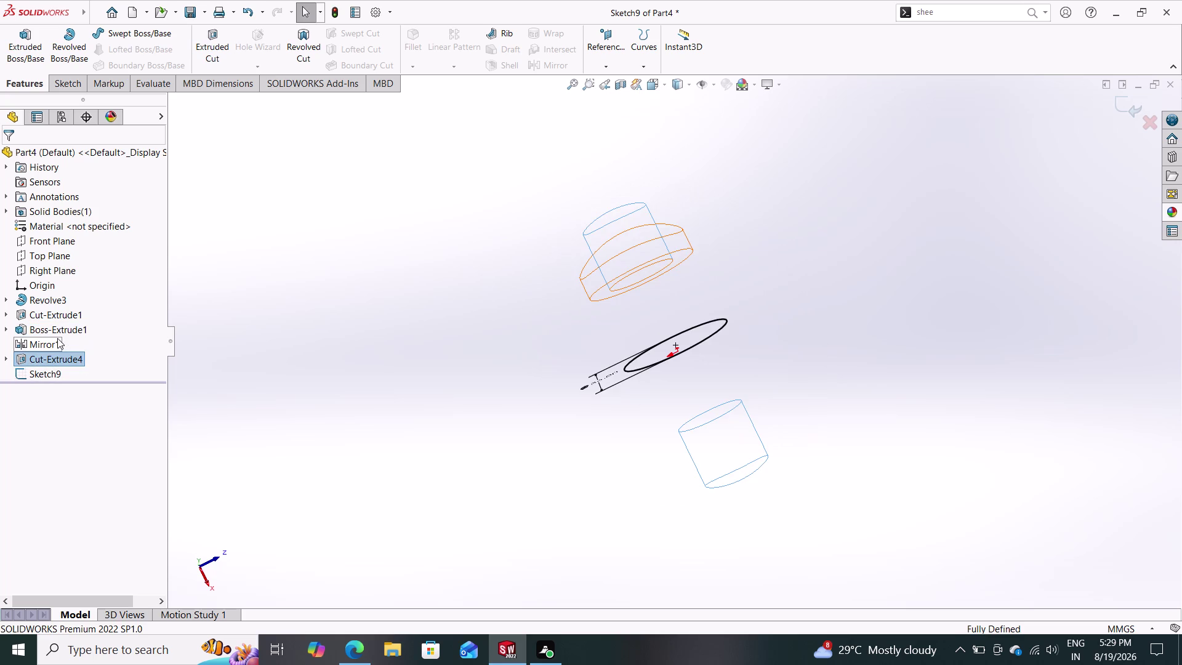
Show the hidden body in the FeatureManager.
click(42, 357)
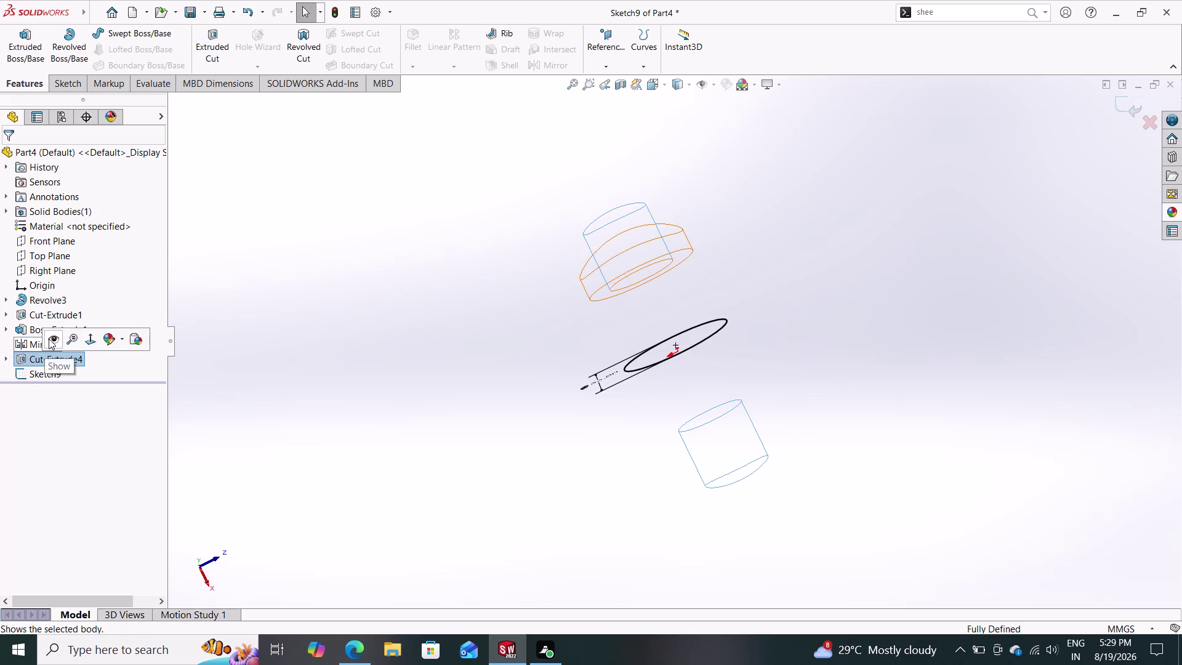
click(48, 338)
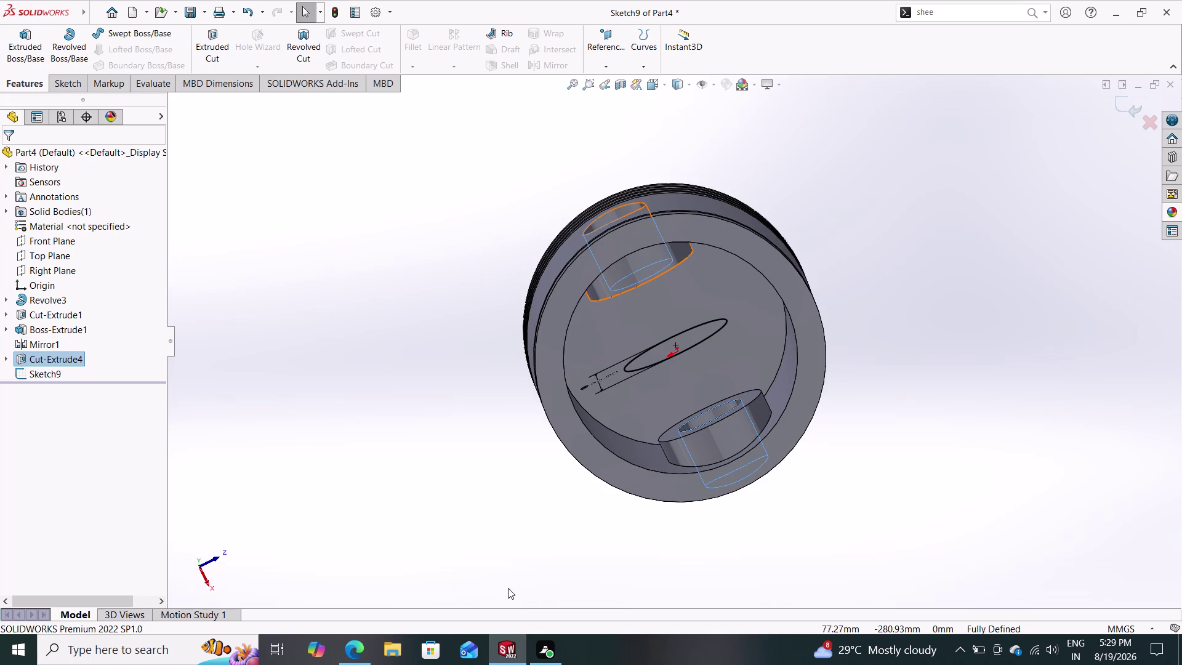
key(Escape)
Attempt to delete the small boss, then exit Sketch9.
click(680, 439)
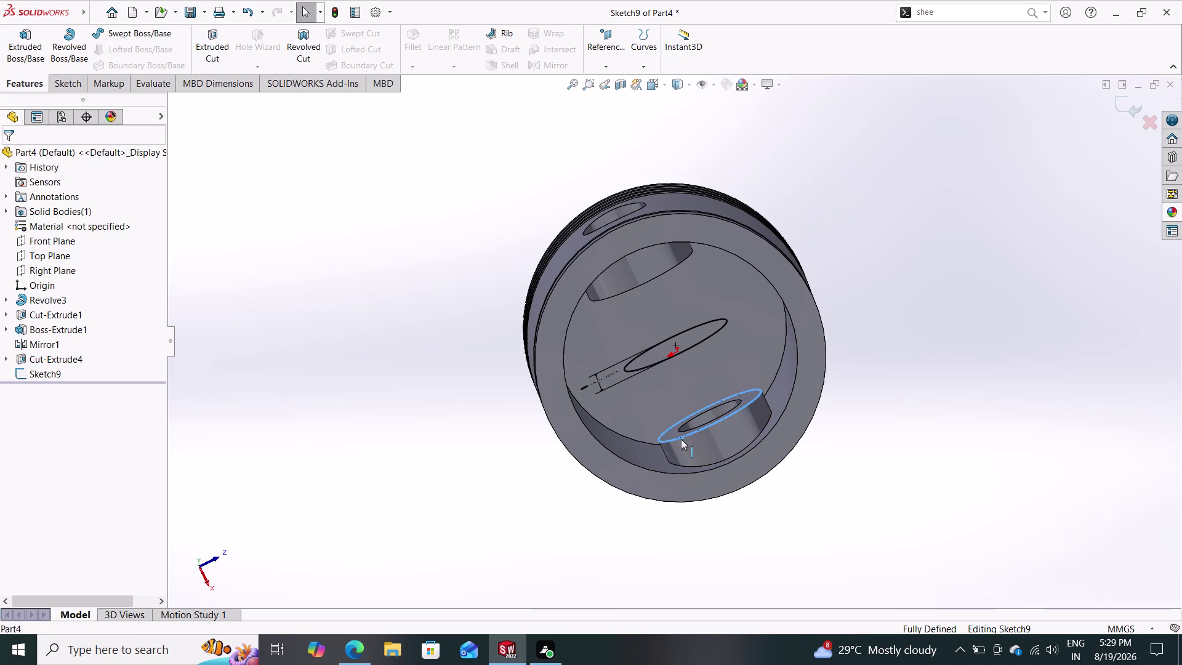
click(690, 446)
key(Delete)
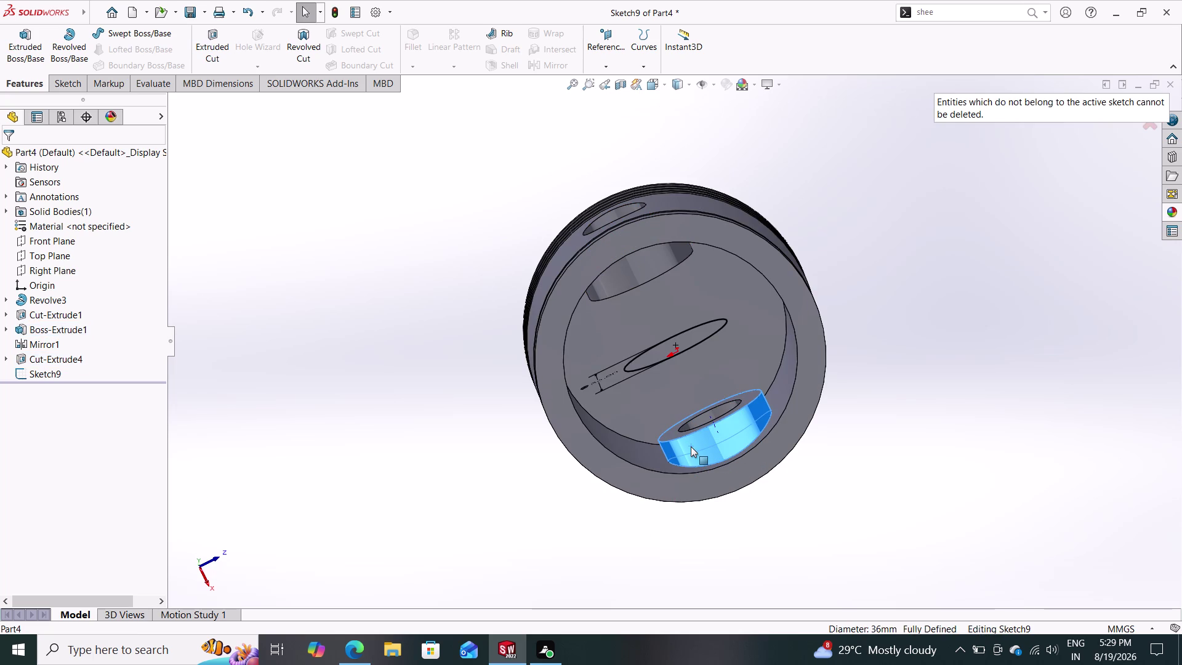
key(Escape)
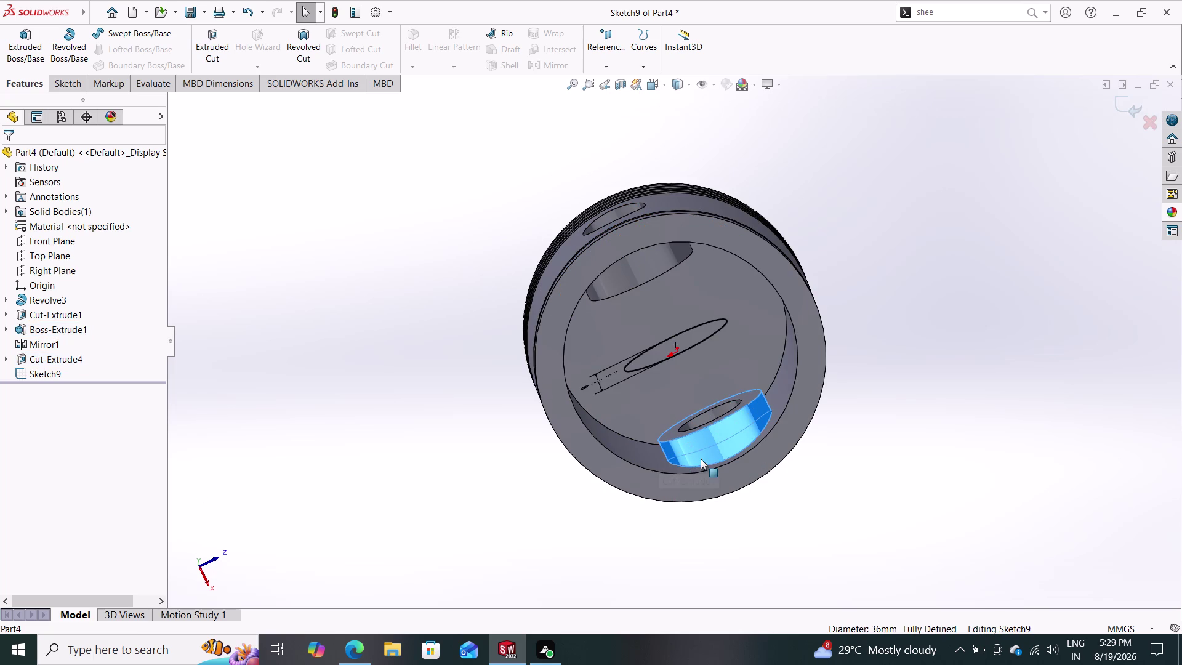
click(1122, 102)
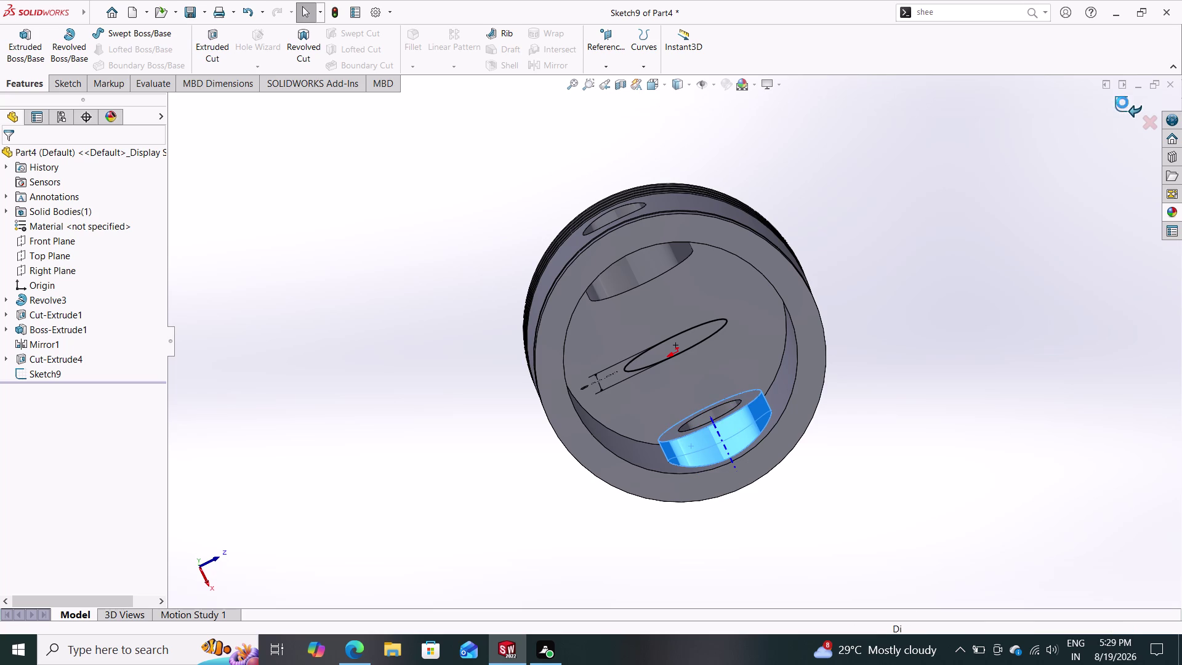
Delete Boss-Extrude1 along with its dependent mirror and sketch.
click(709, 437)
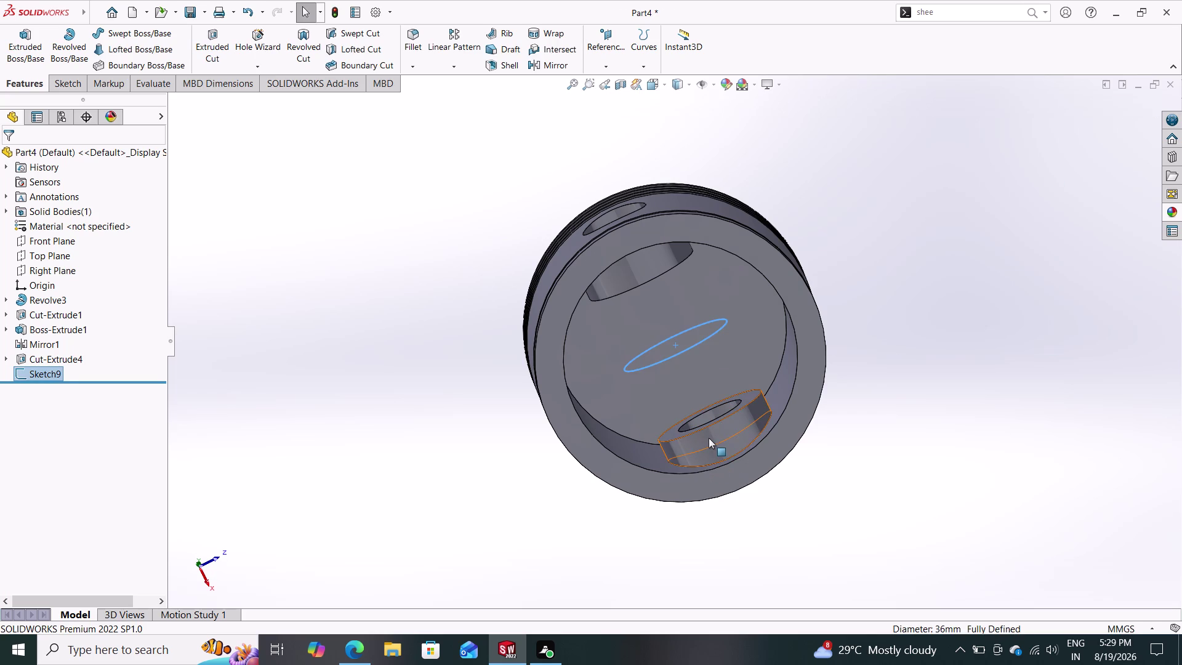
key(Delete)
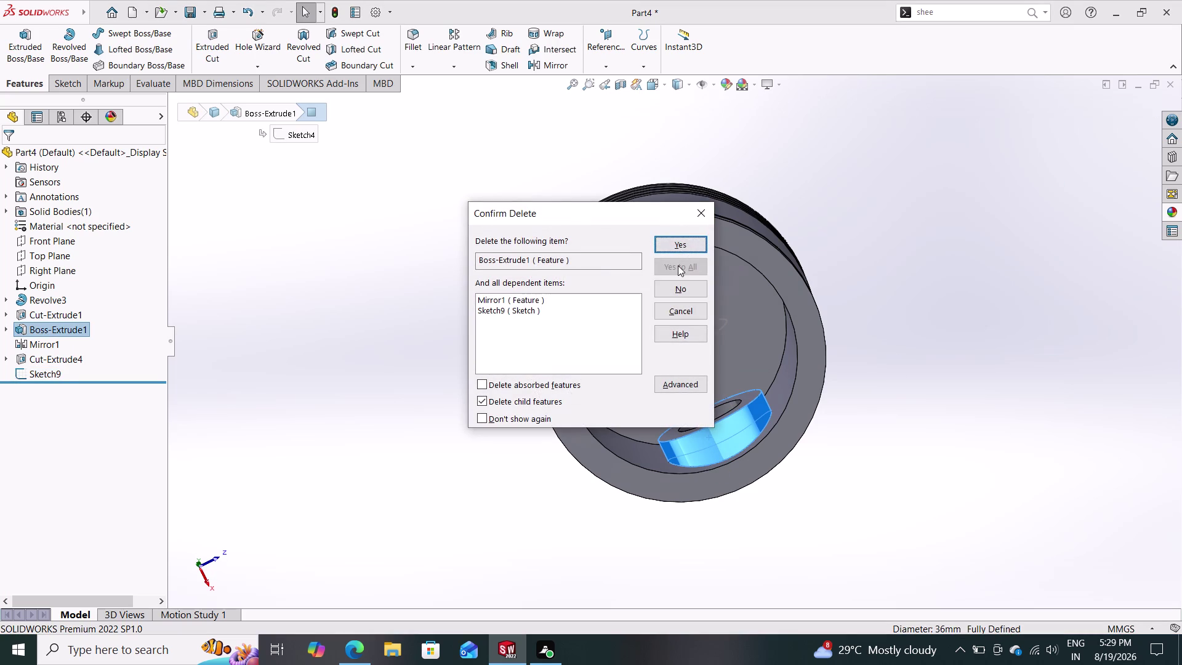
click(686, 246)
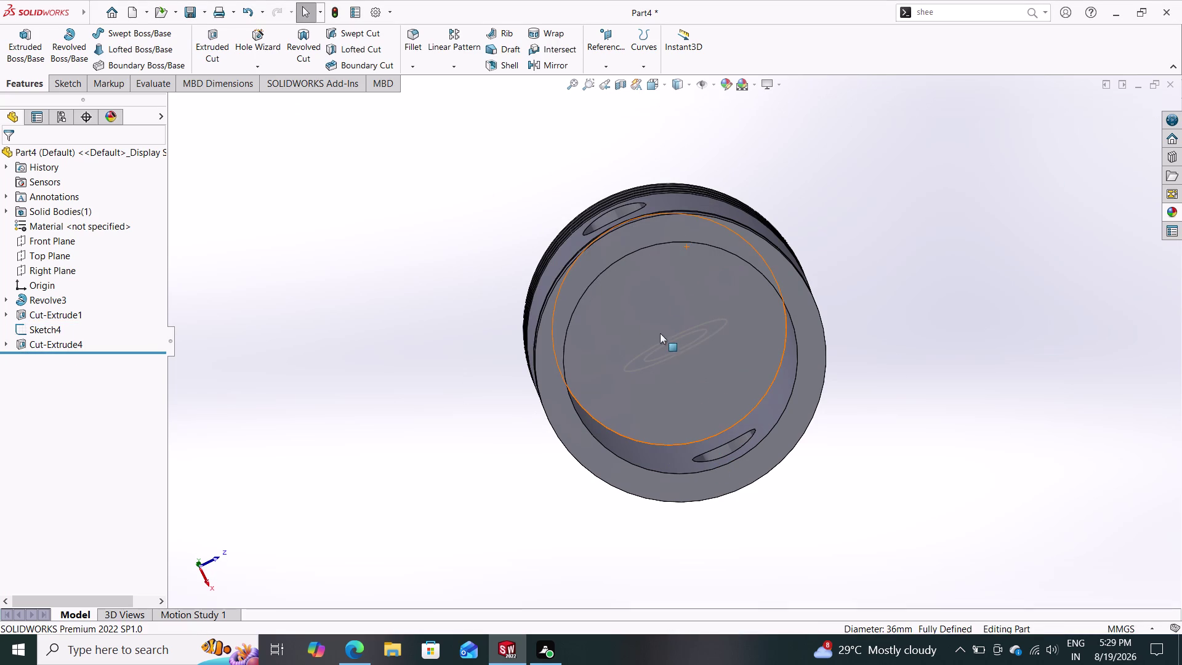
Cancel a stray Extruded Boss and edit Sketch4 with its Ø36 and Ø22 circles.
middle_drag(424, 447, 419, 545)
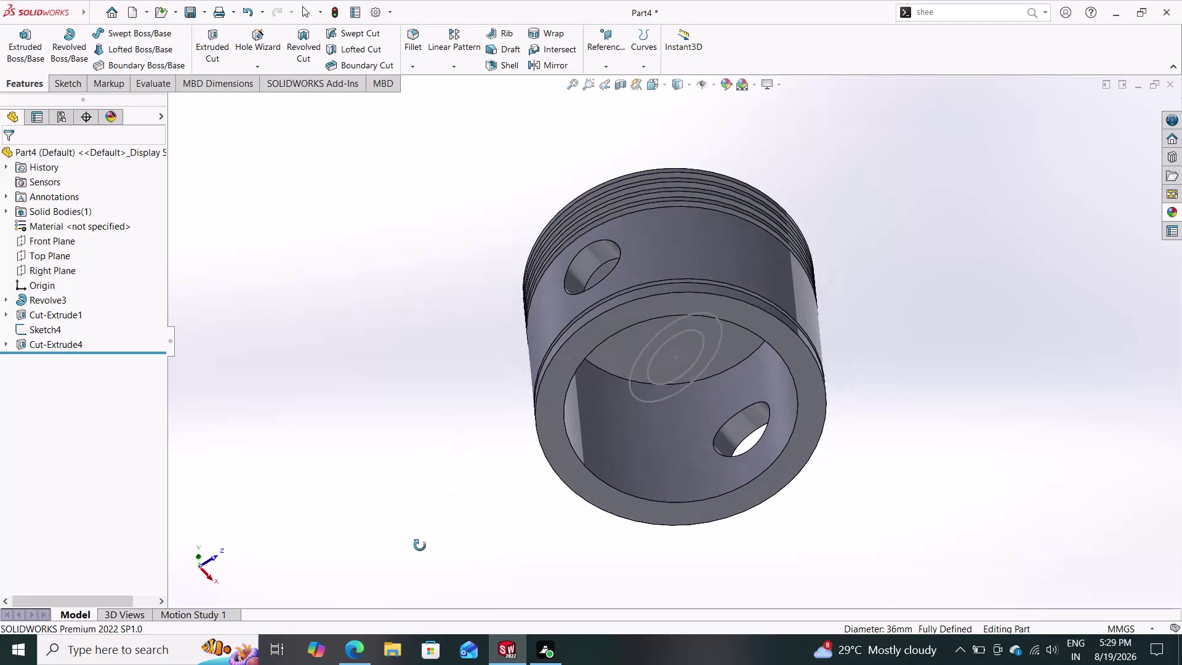
middle_drag(420, 546, 431, 591)
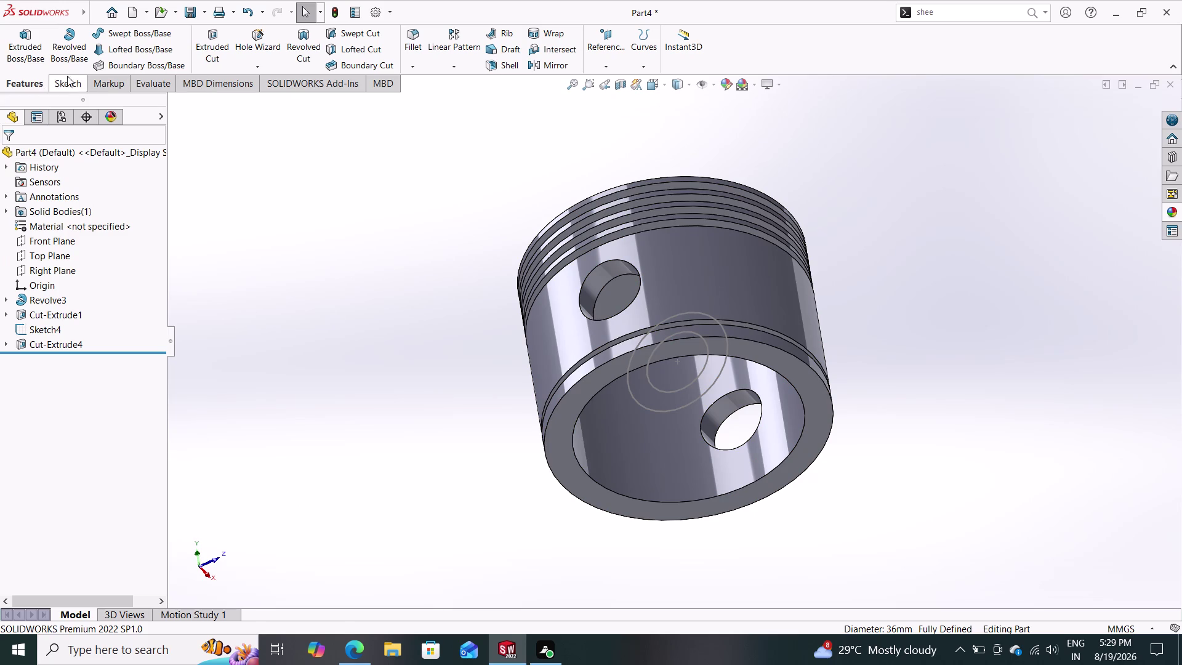
click(30, 47)
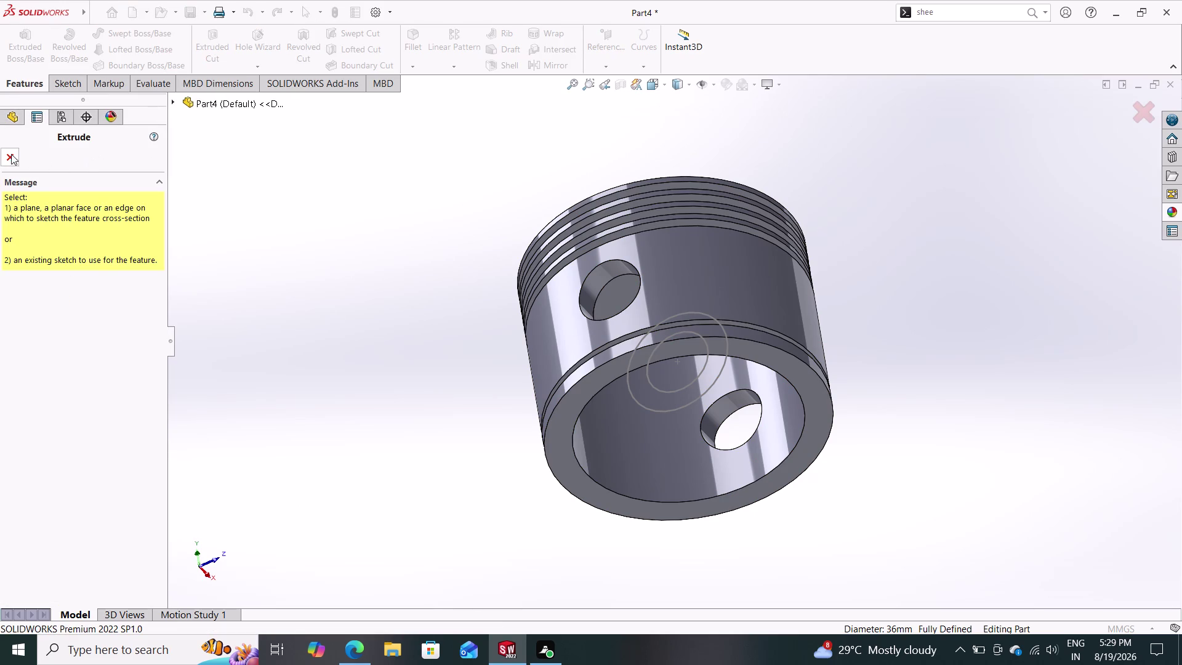
click(8, 154)
click(643, 403)
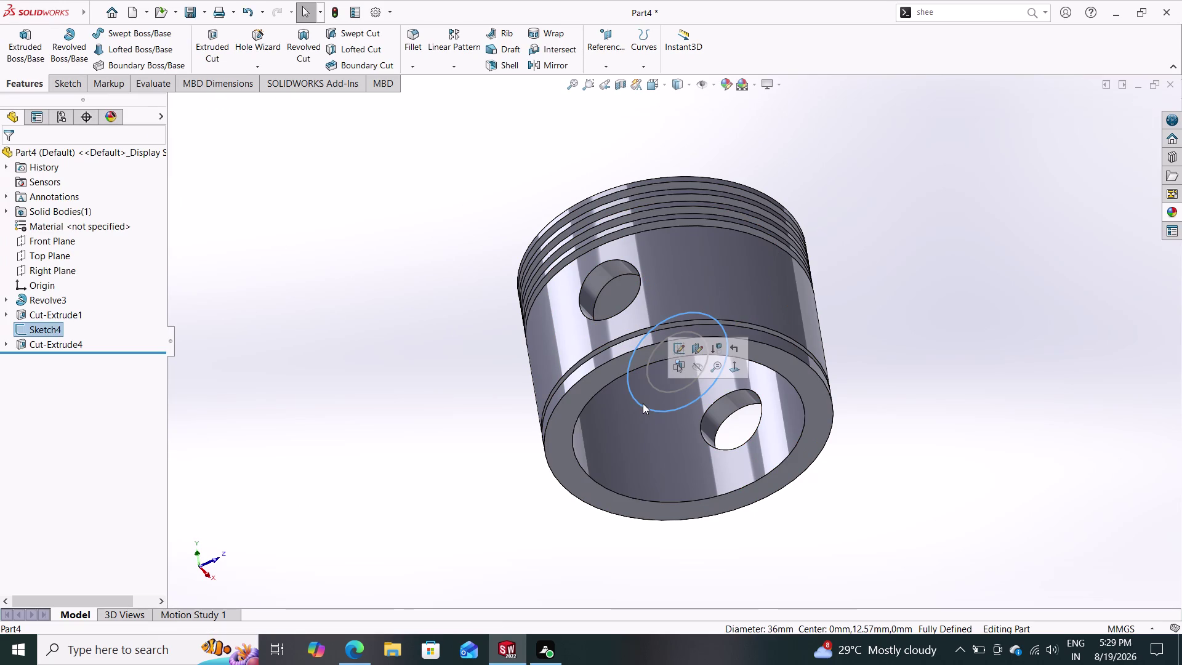
click(678, 351)
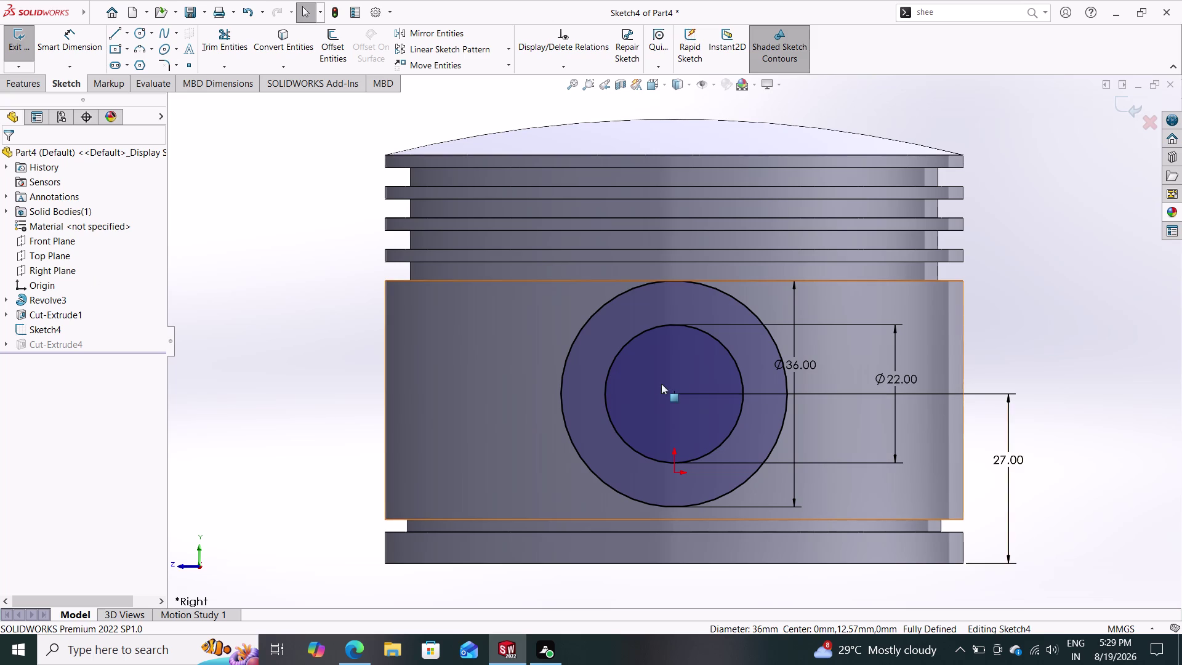
Delete the Ø22 and Ø36 circles from Sketch4, confirming each deletion.
click(613, 364)
key(Delete)
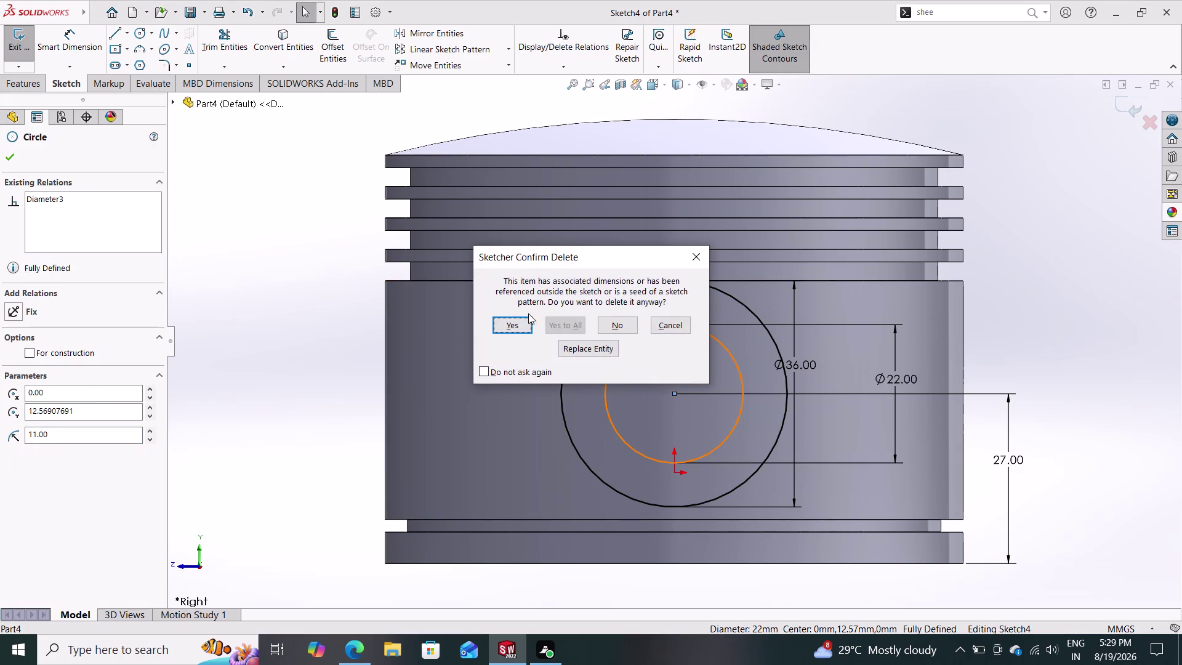
click(517, 317)
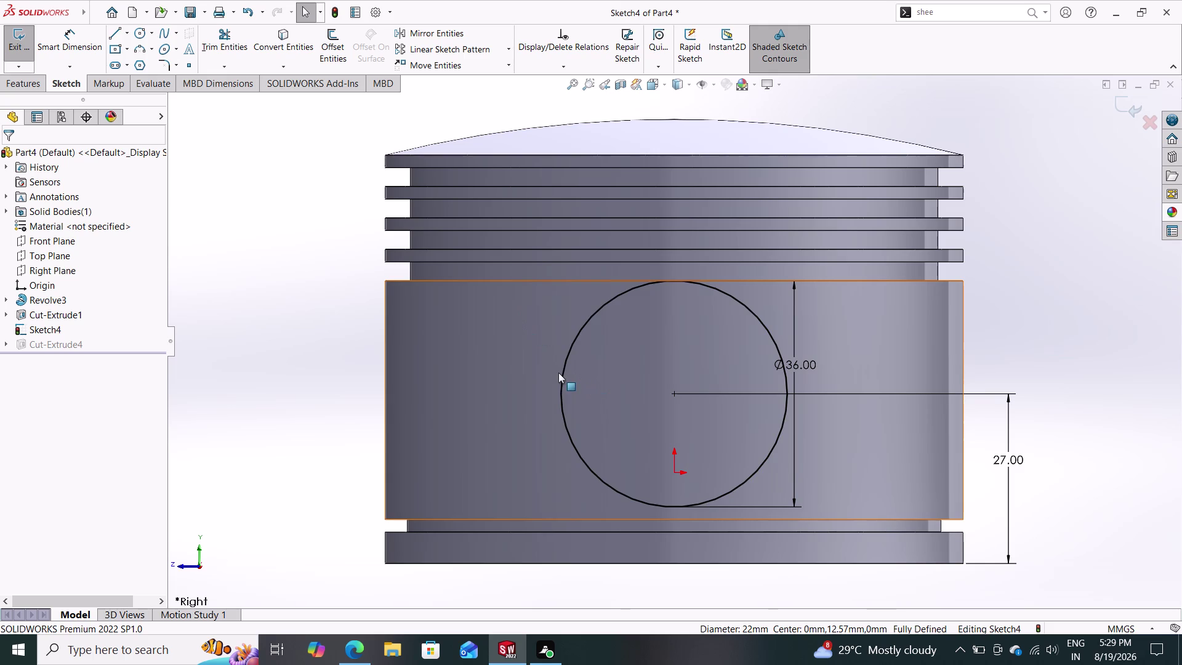
click(563, 375)
key(Delete)
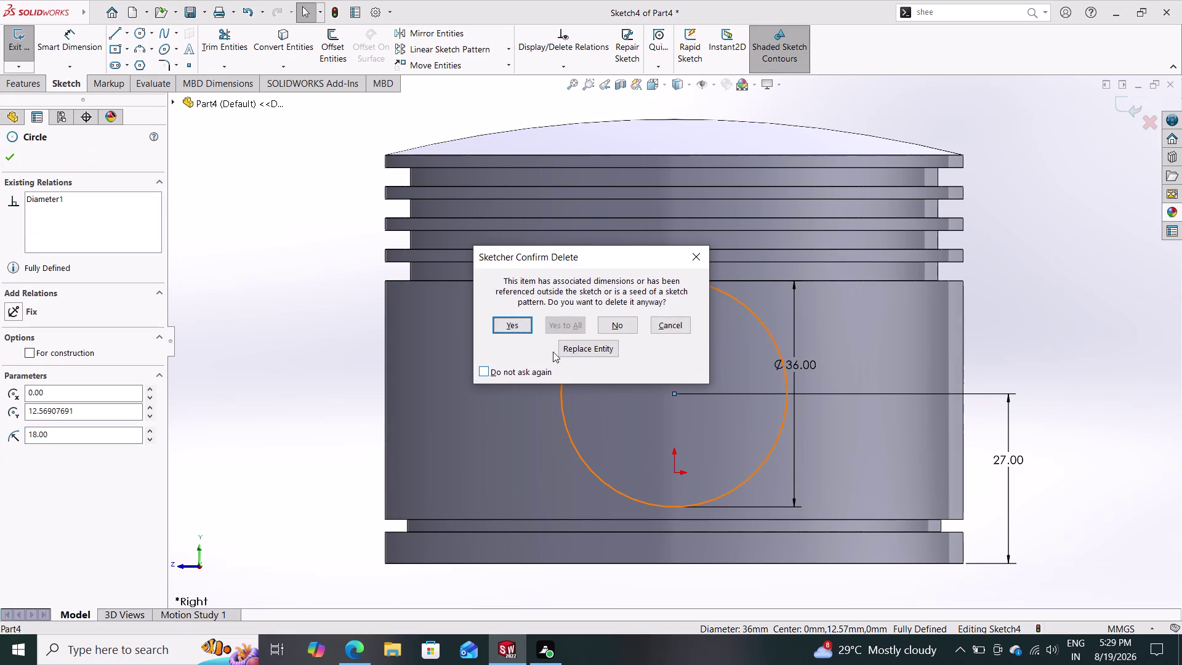
click(517, 325)
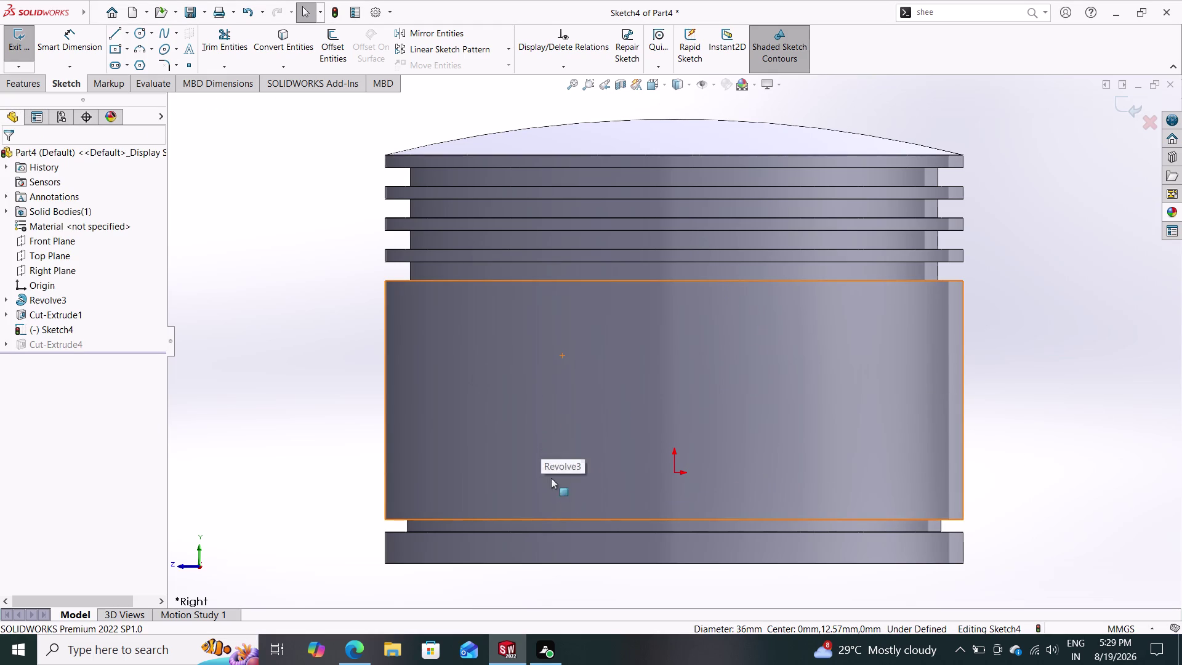
Exit the emptied sketch and orbit to inspect the Cut-Extrude4 pin hole.
middle_drag(283, 447, 343, 299)
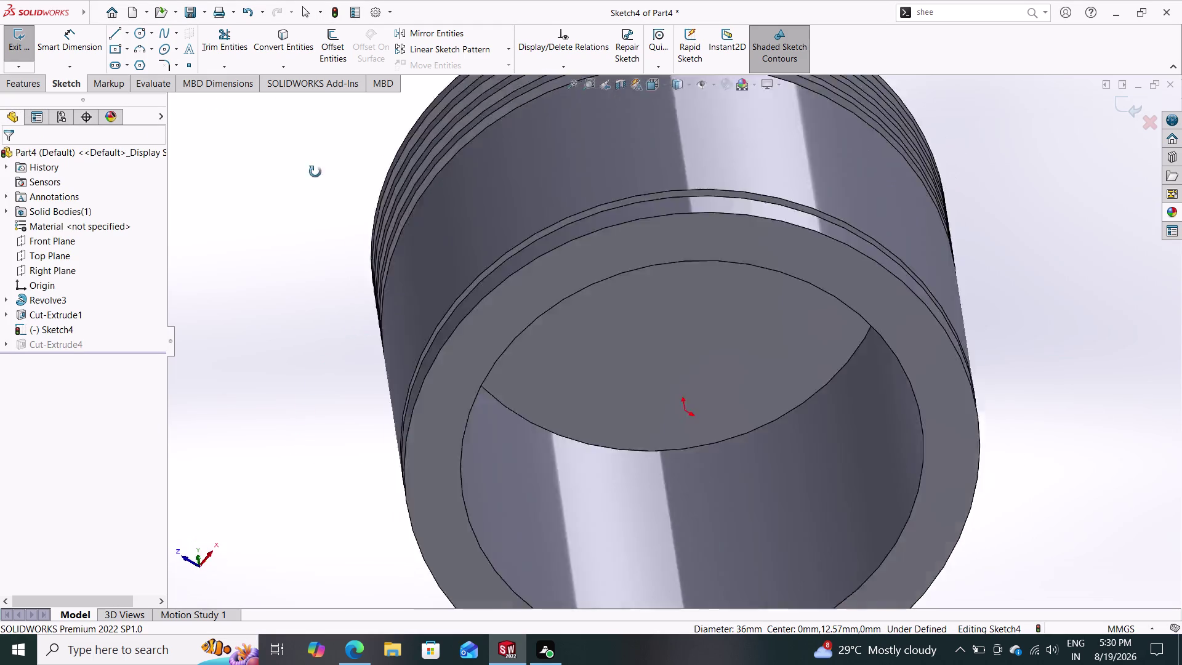
middle_drag(344, 299, 382, 370)
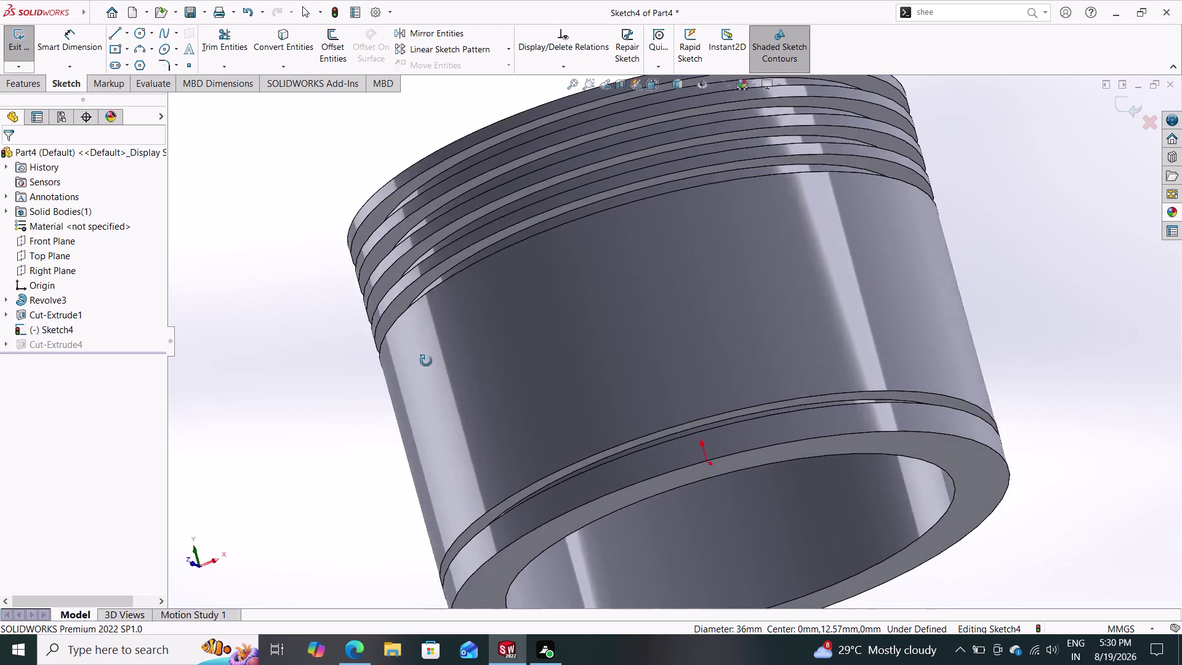
middle_drag(382, 371, 874, 114)
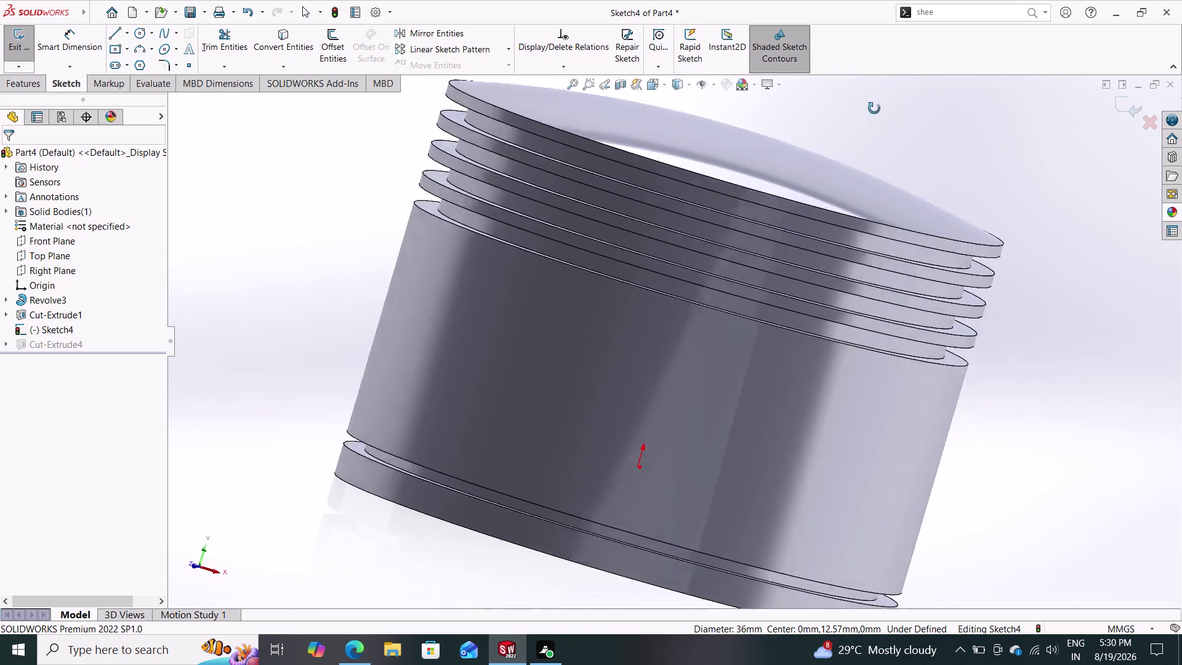
middle_drag(874, 114, 811, 192)
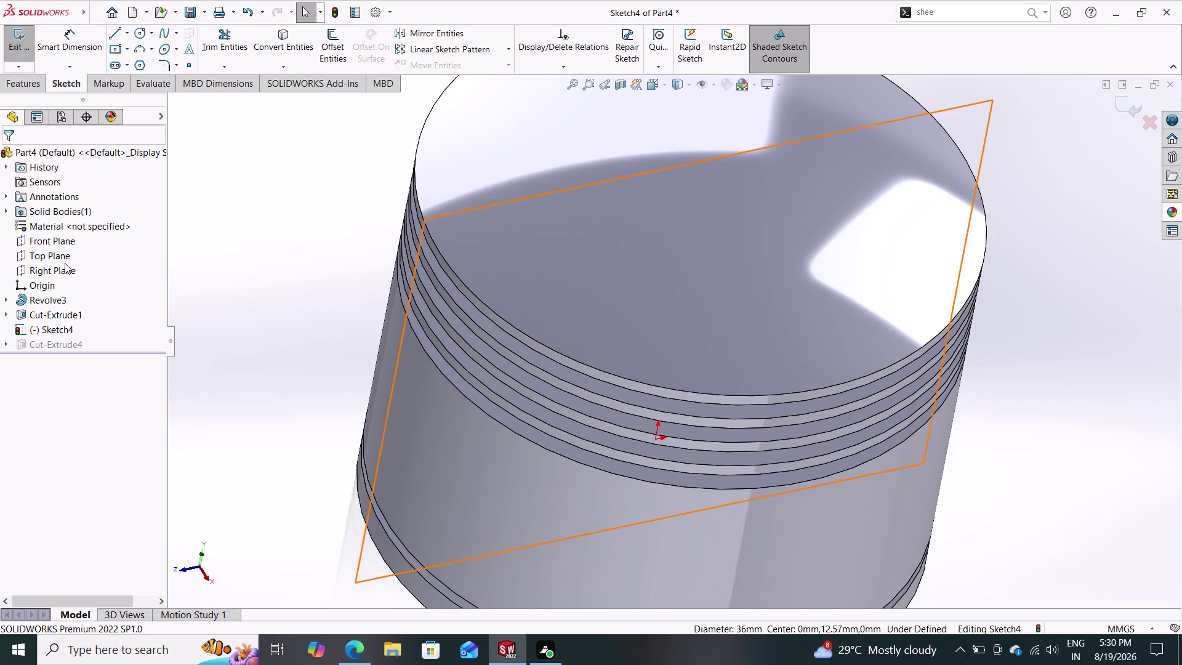
click(63, 245)
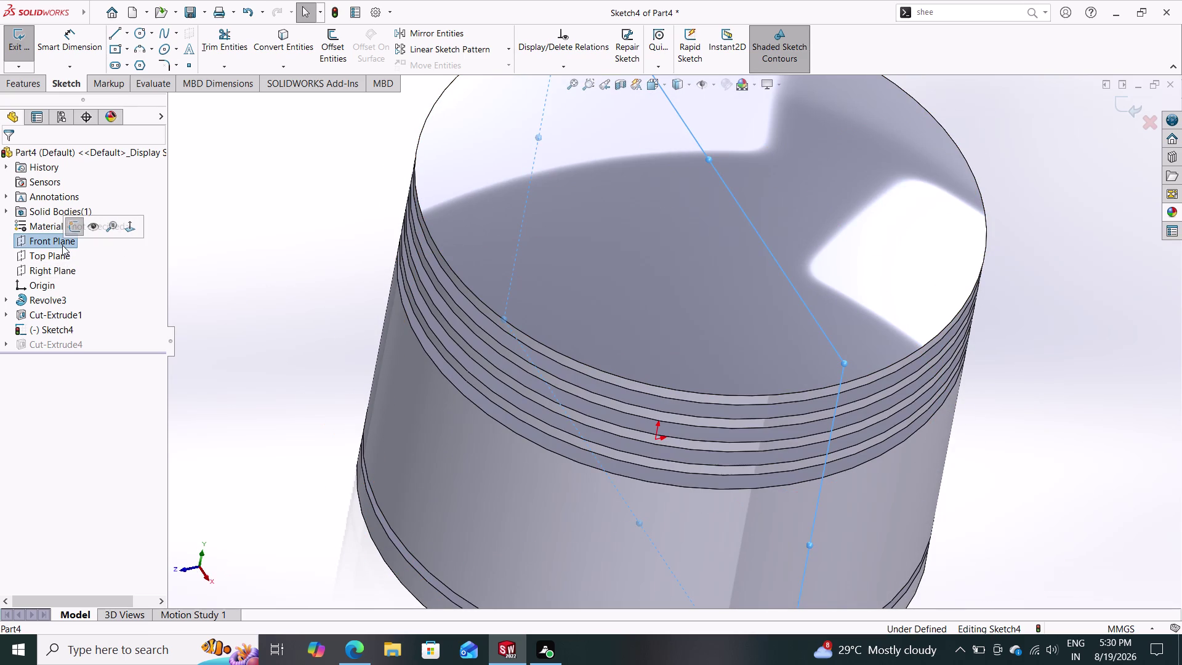
click(71, 224)
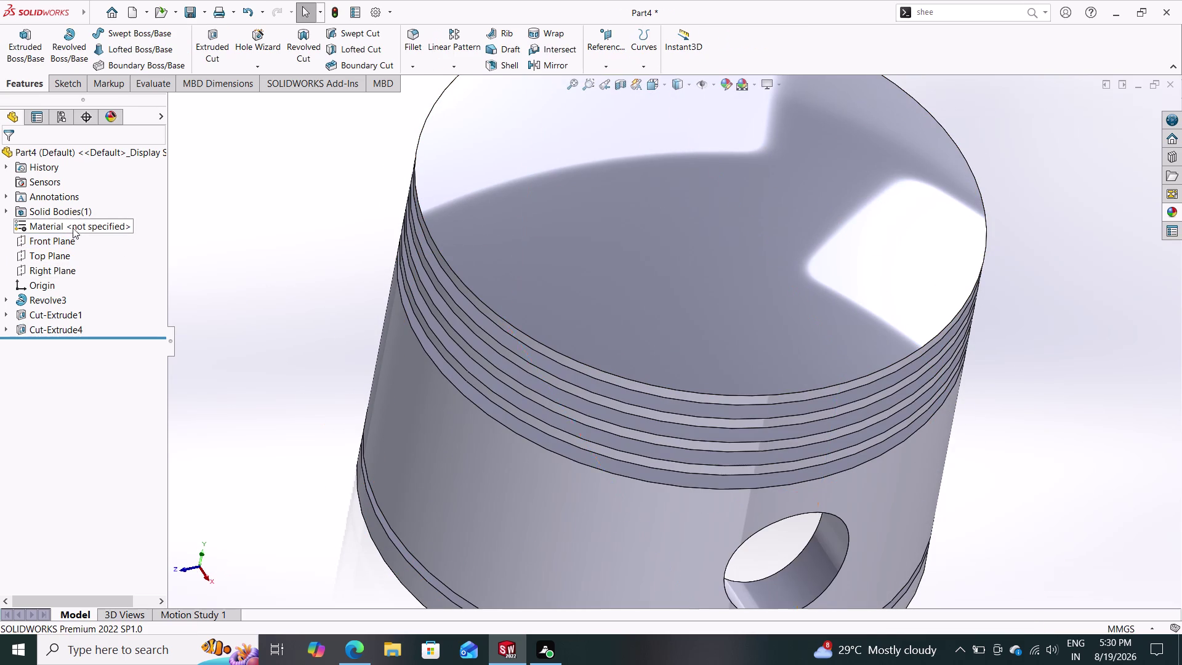
scroll(down, 3)
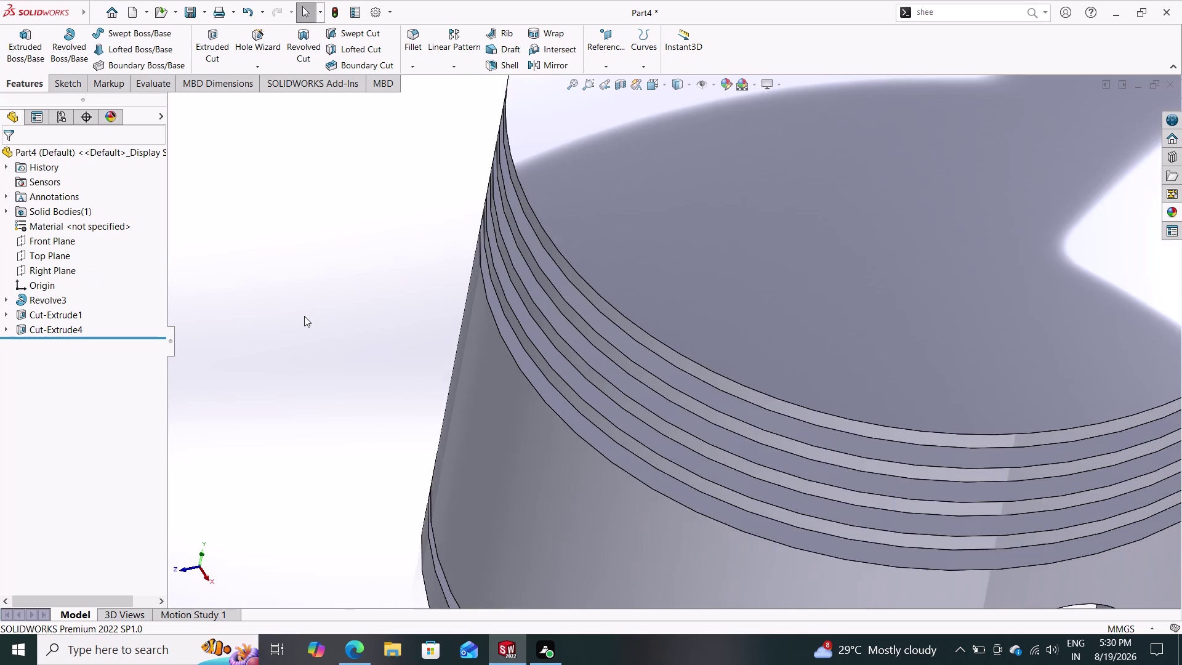
scroll(up, 3)
middle_drag(452, 403, 497, 383)
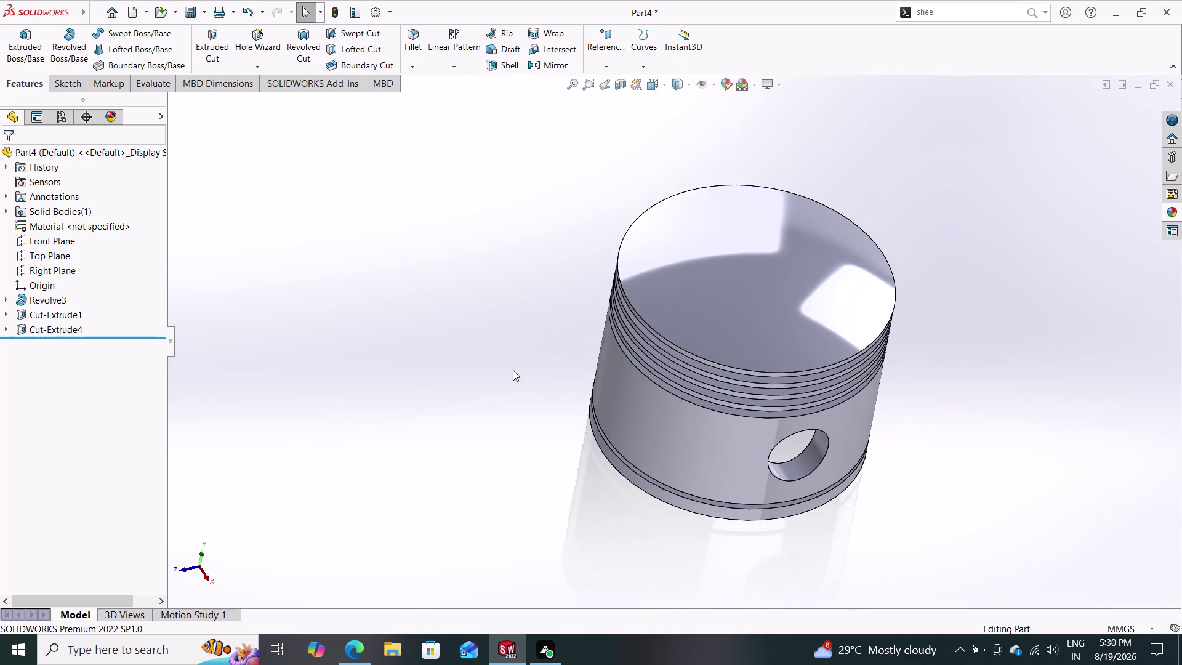
middle_drag(497, 383, 525, 361)
middle_drag(514, 352, 640, 364)
middle_drag(629, 355, 660, 376)
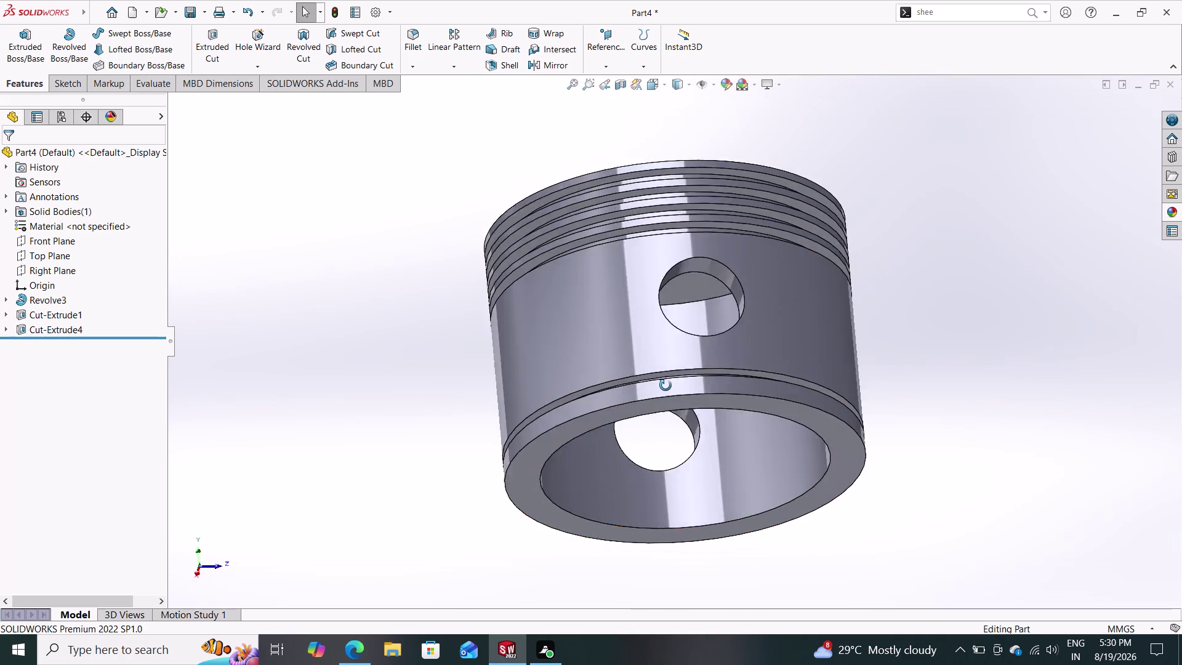
middle_drag(660, 376, 643, 439)
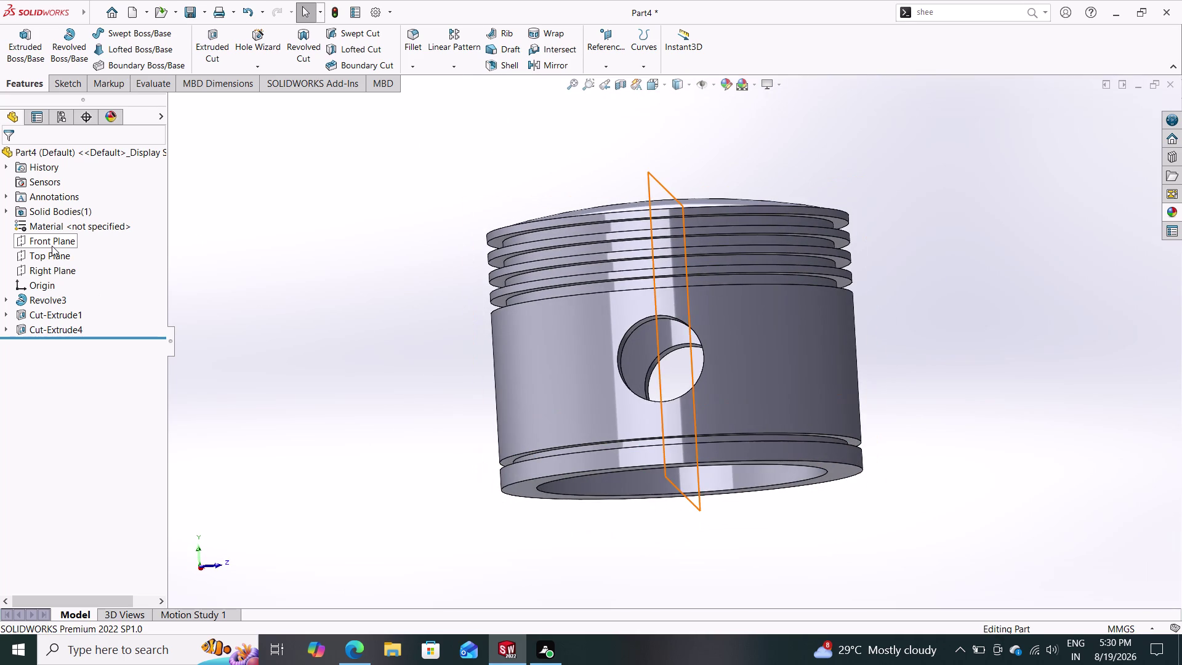
Start a new sketch after trying the Front, Right and Top planes.
click(52, 245)
click(60, 229)
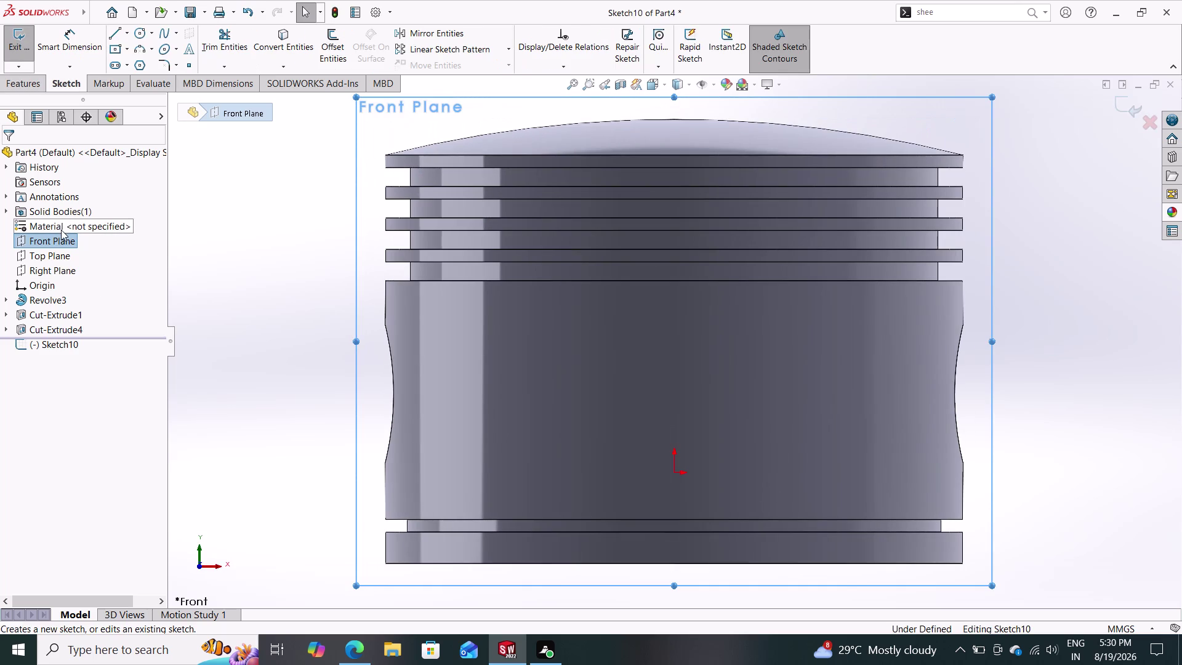
click(52, 253)
click(49, 270)
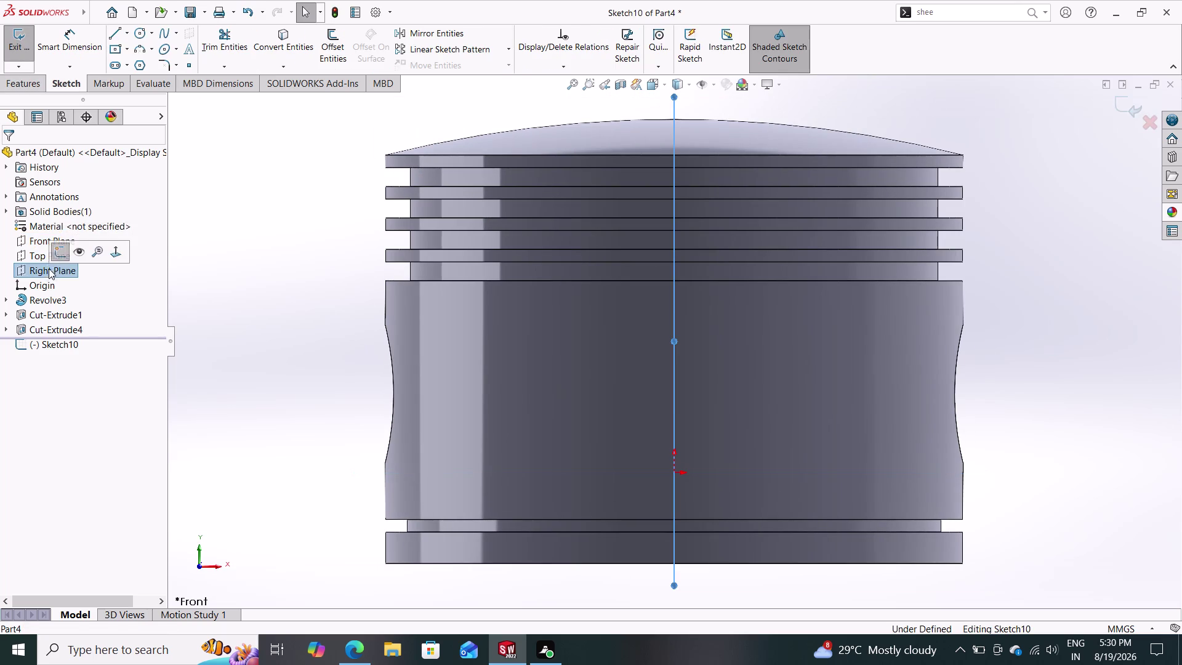
click(58, 250)
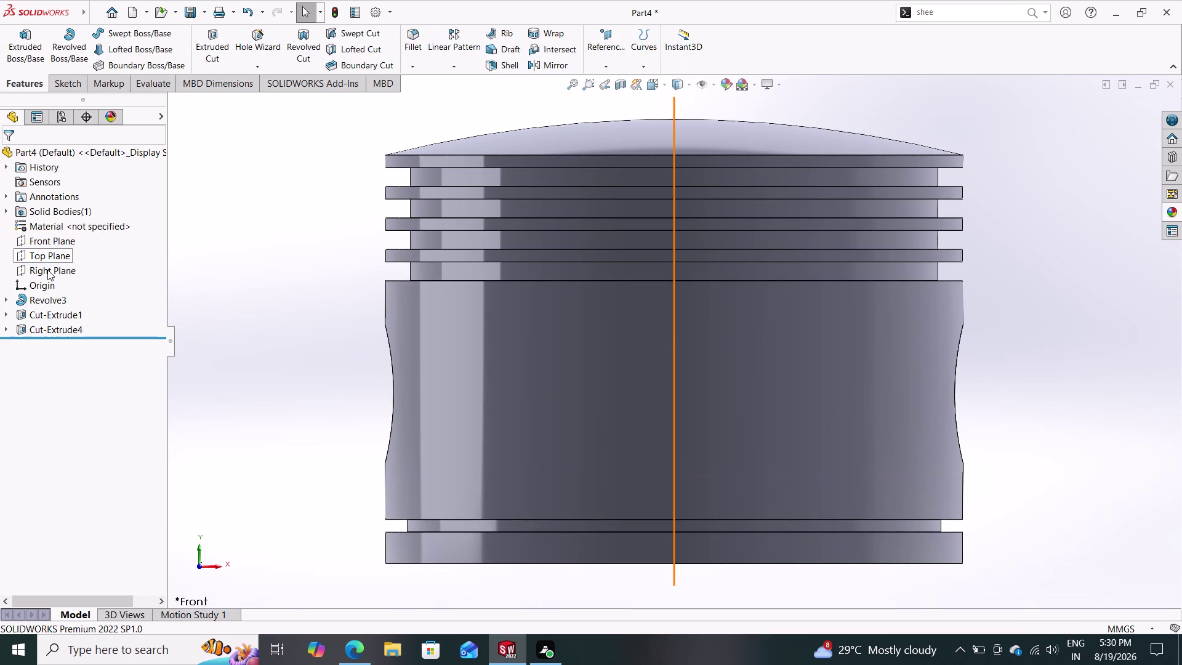
click(47, 270)
click(59, 254)
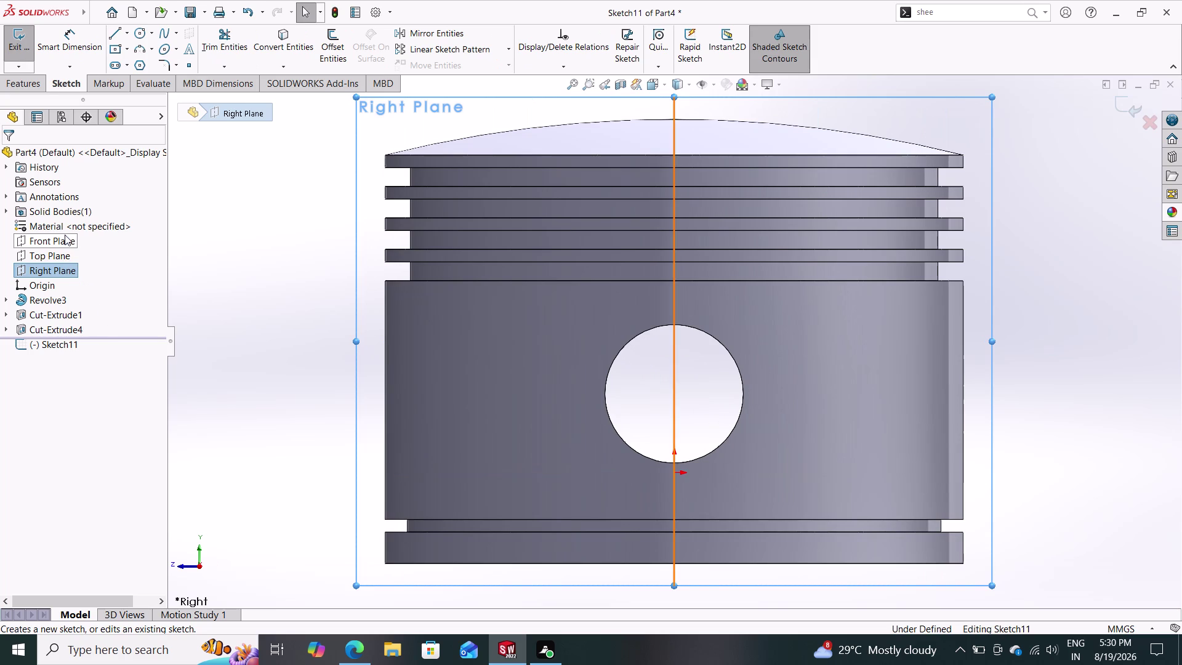
Draw a circle centred on the pin hole centre.
click(146, 29)
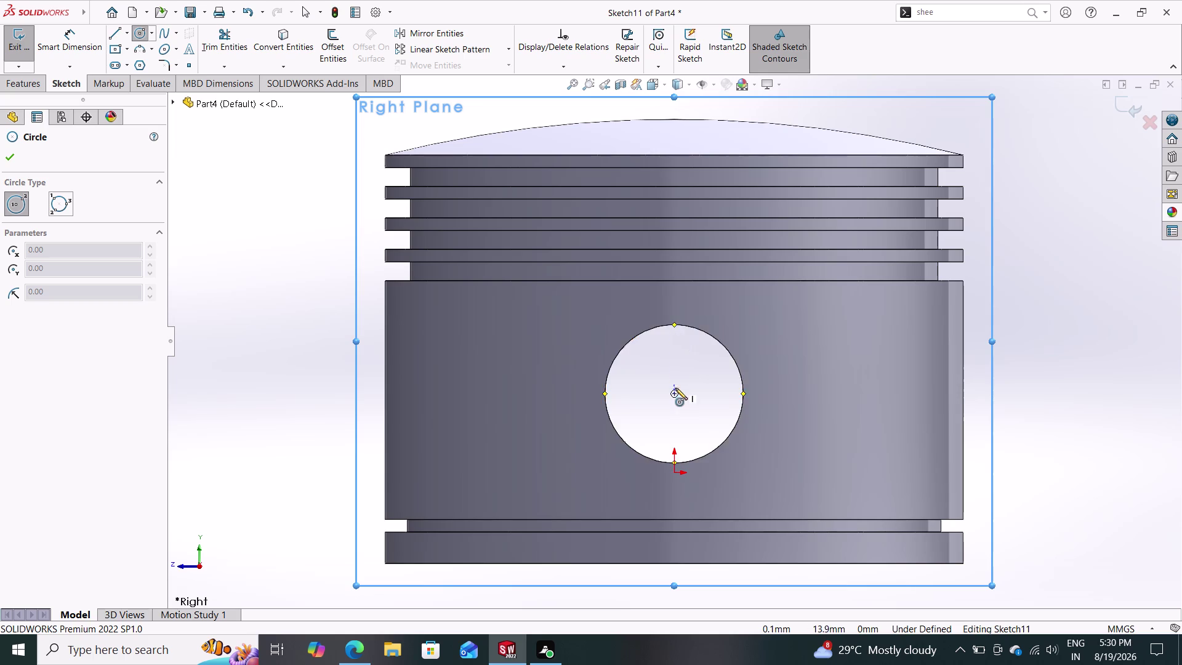
click(675, 392)
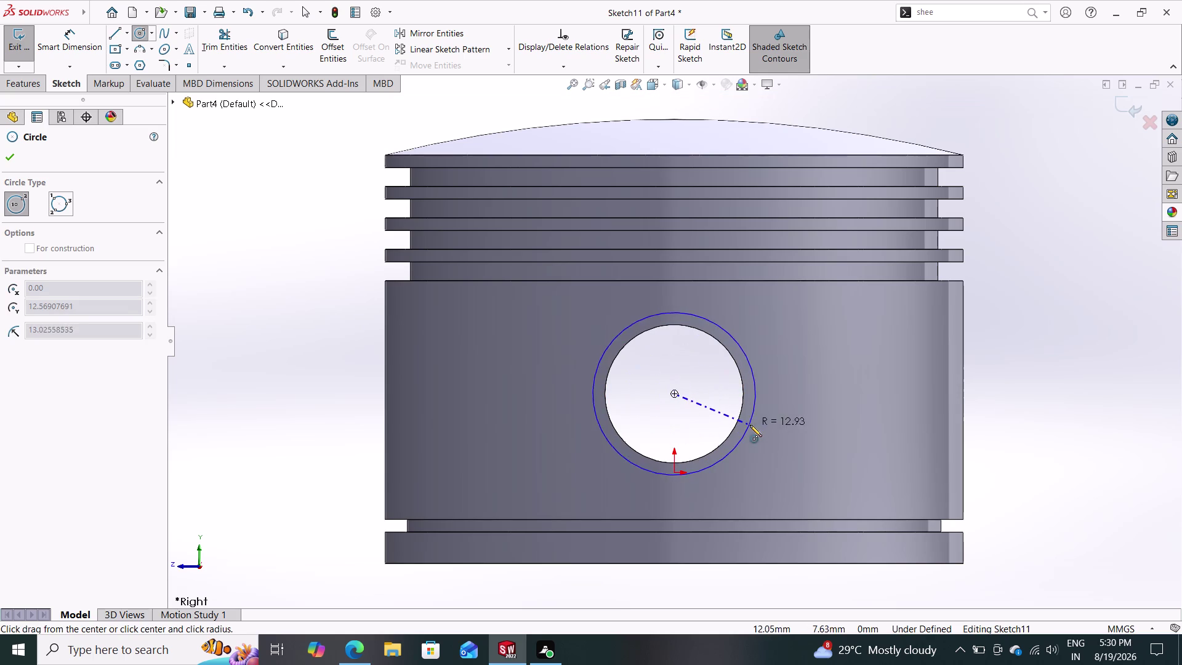
click(761, 427)
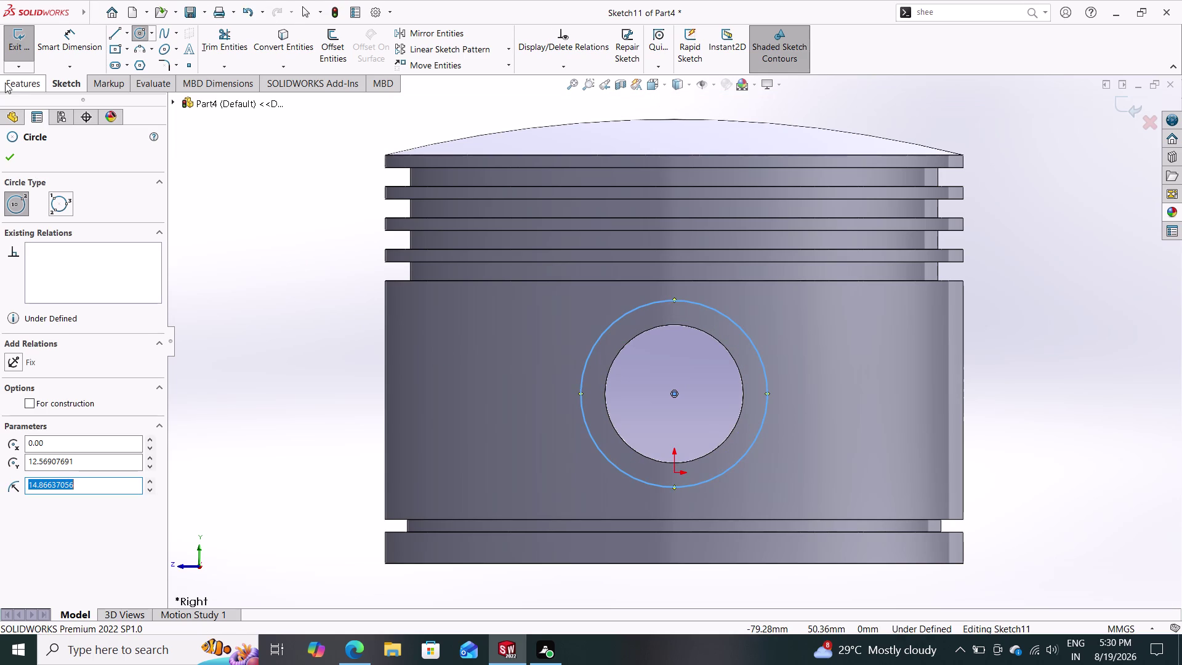
click(5, 83)
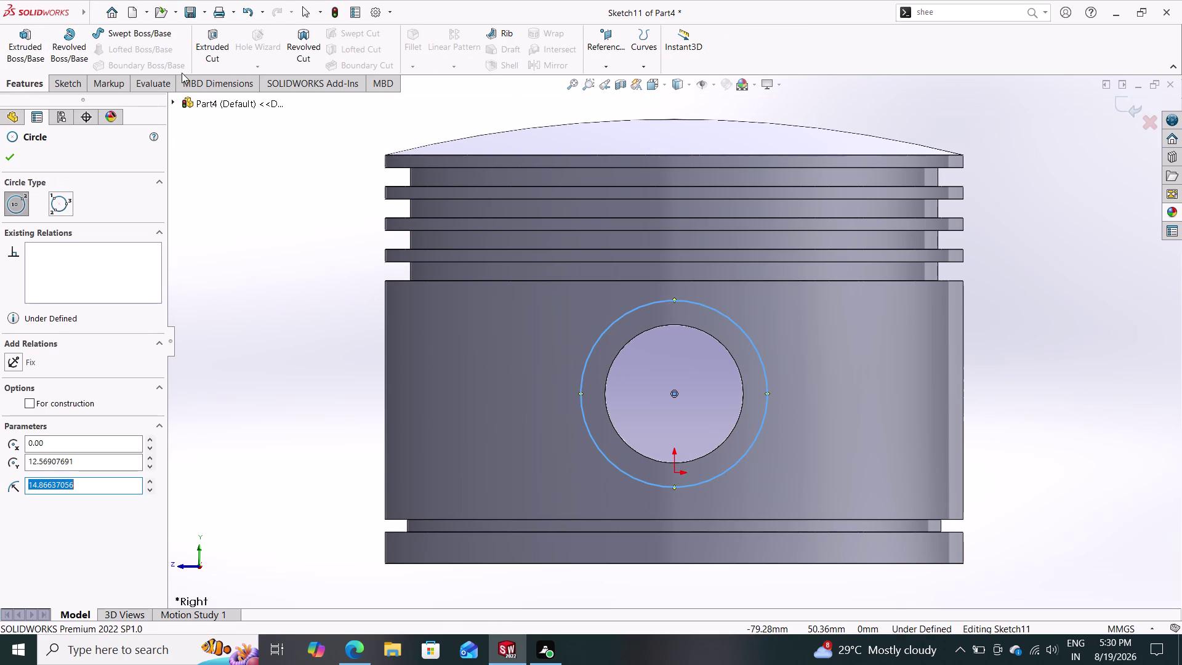
click(67, 78)
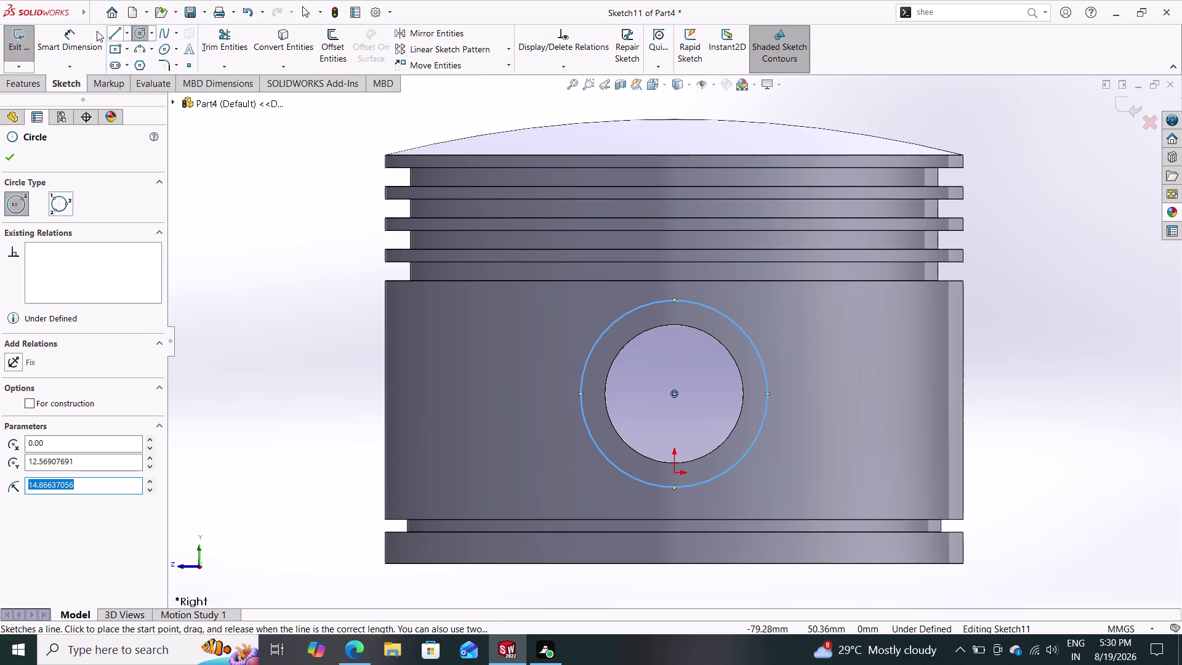
Dimension the circle's diameter to 36 mm.
drag(78, 35, 110, 39)
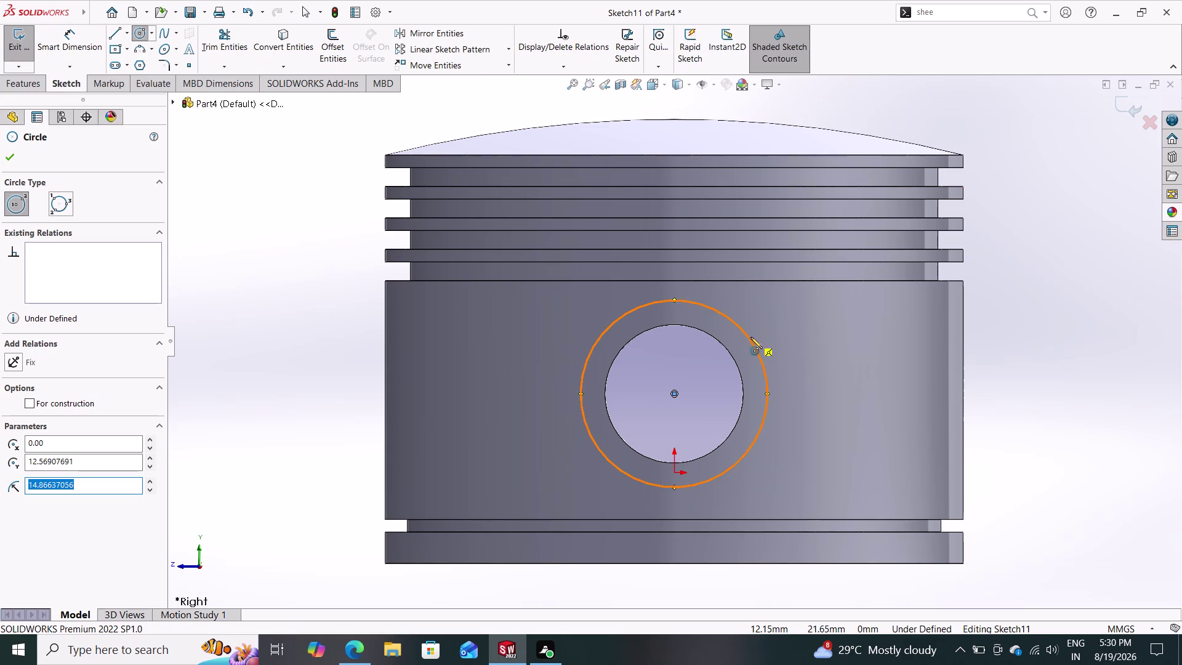
click(67, 44)
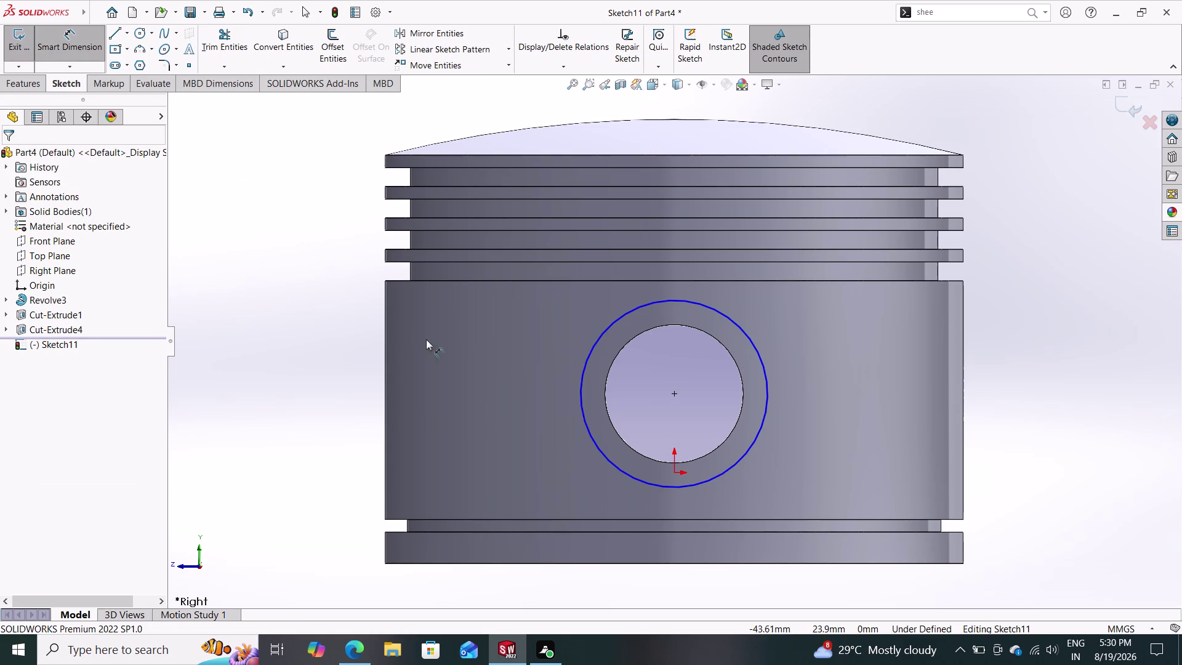
click(757, 348)
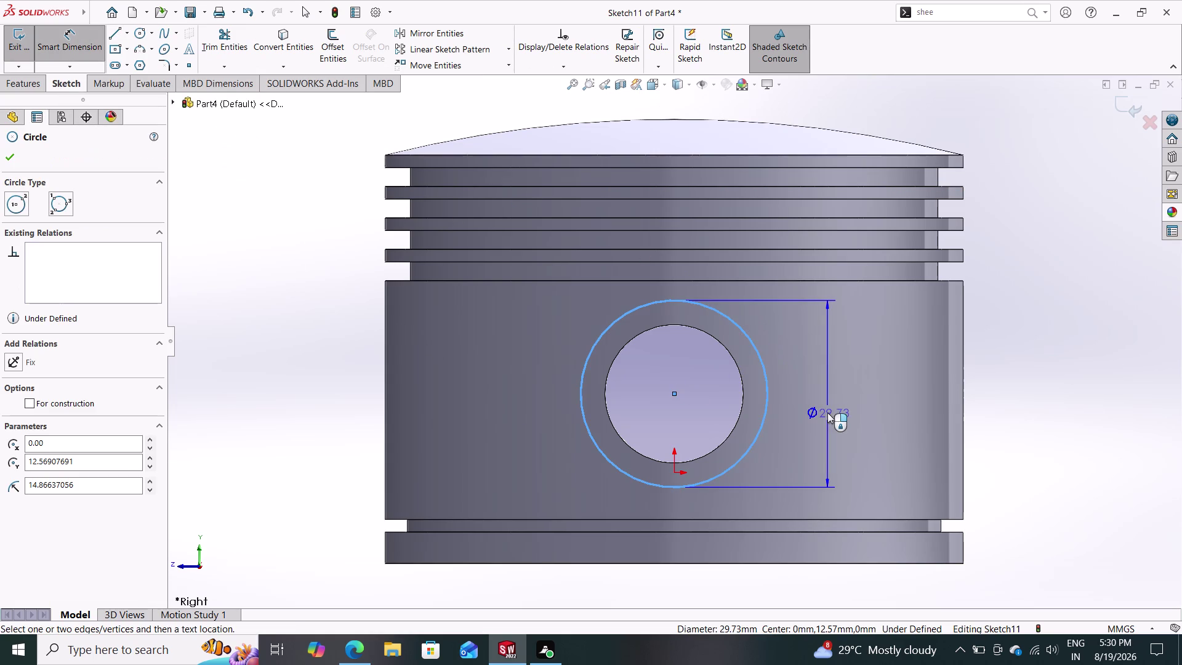
click(834, 385)
text(36)
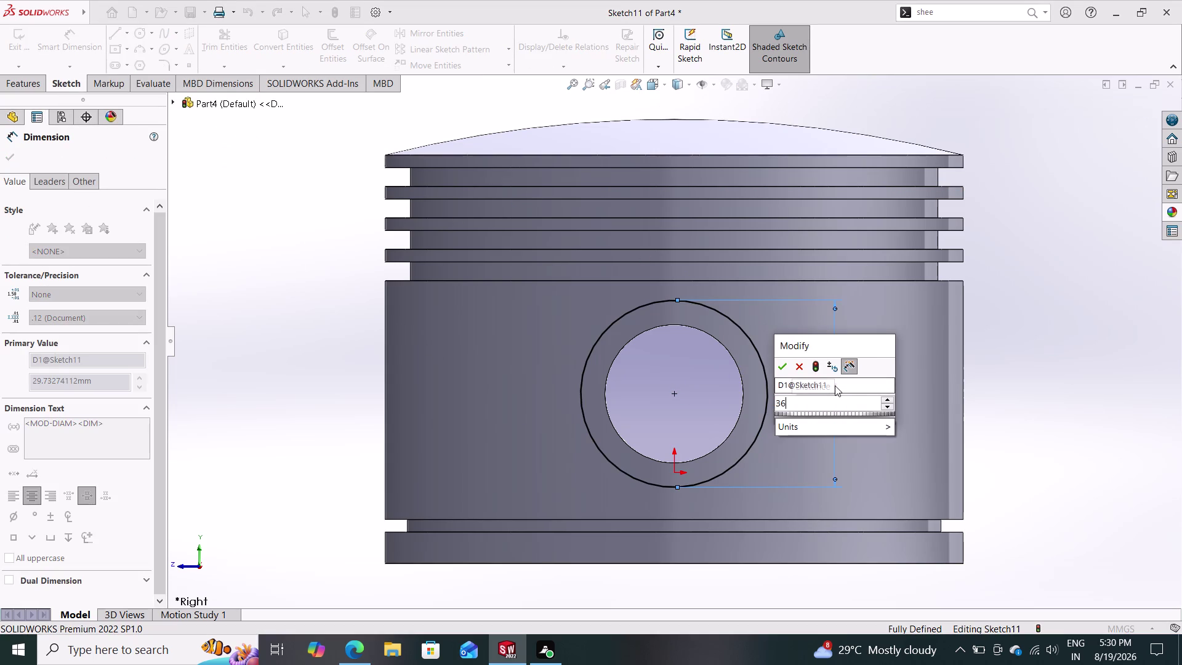
key(Return)
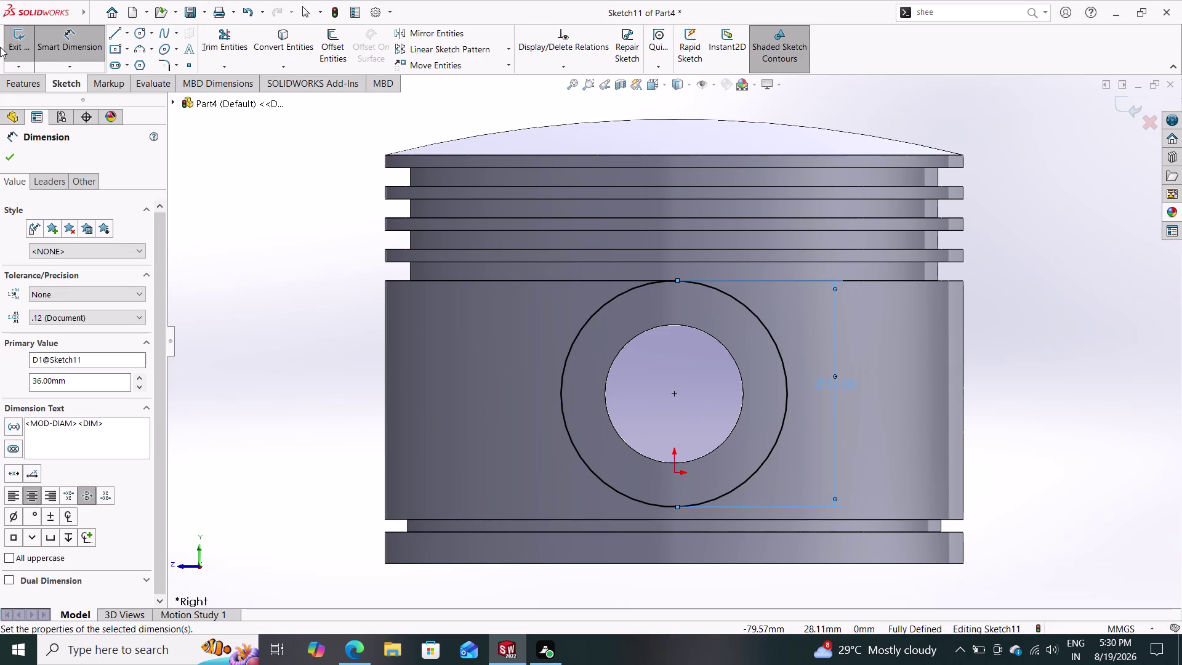
click(8, 78)
click(21, 47)
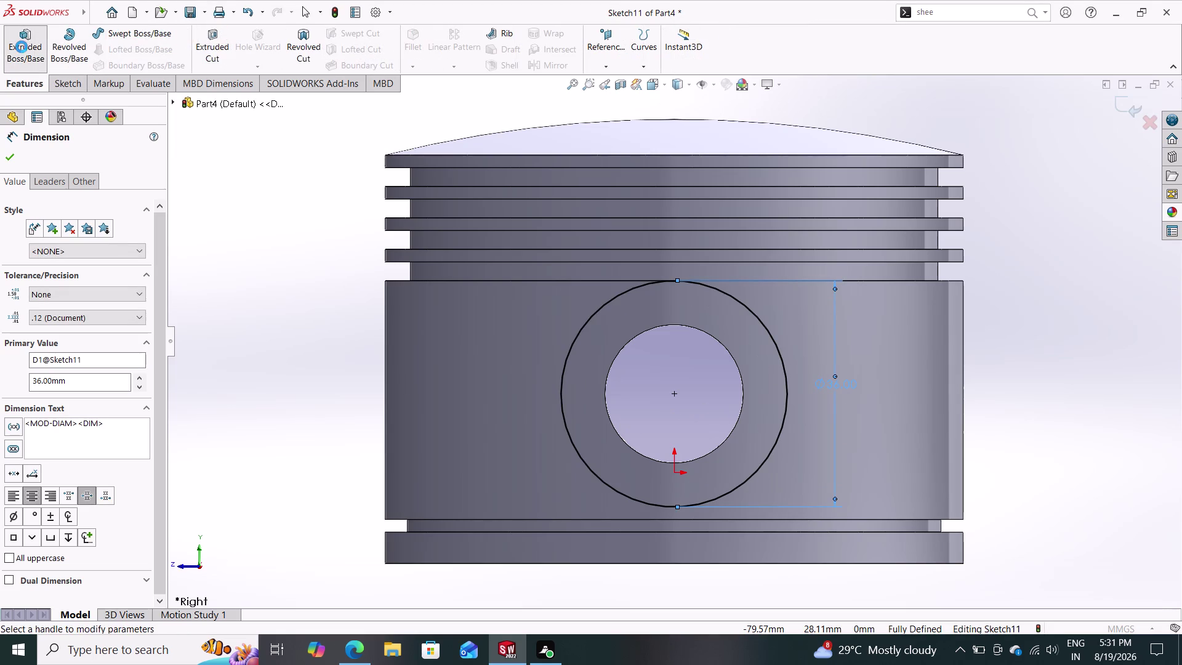
click(25, 152)
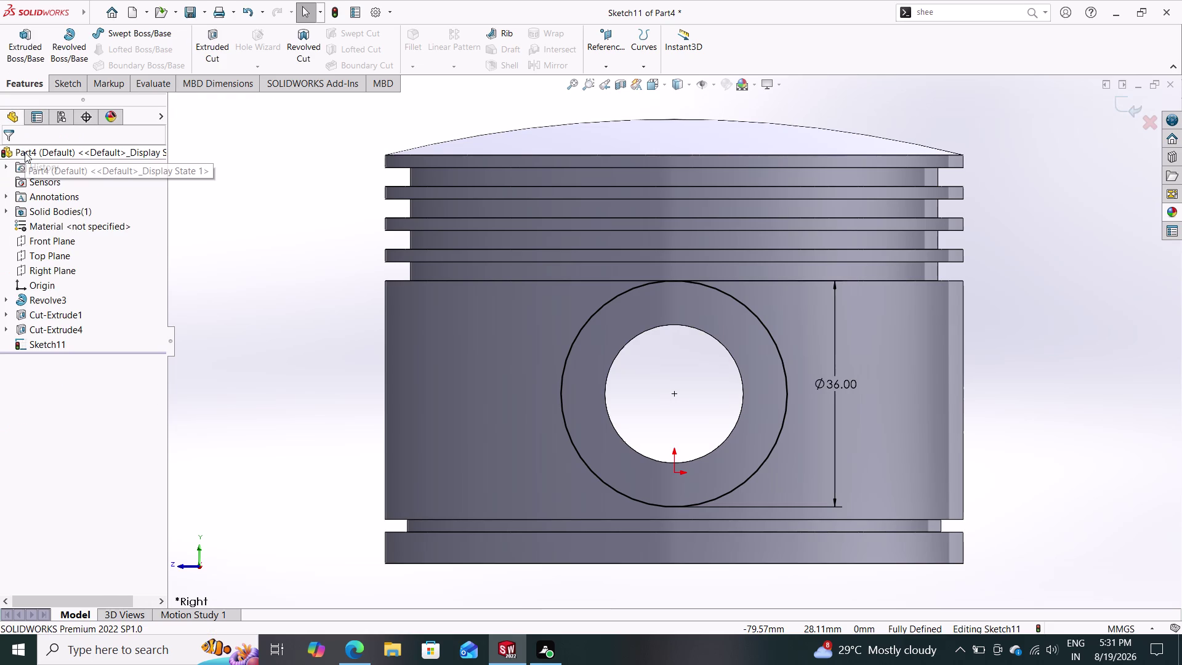
Start an Extruded Cut from Sketch11 with a 46 mm start offset.
click(199, 37)
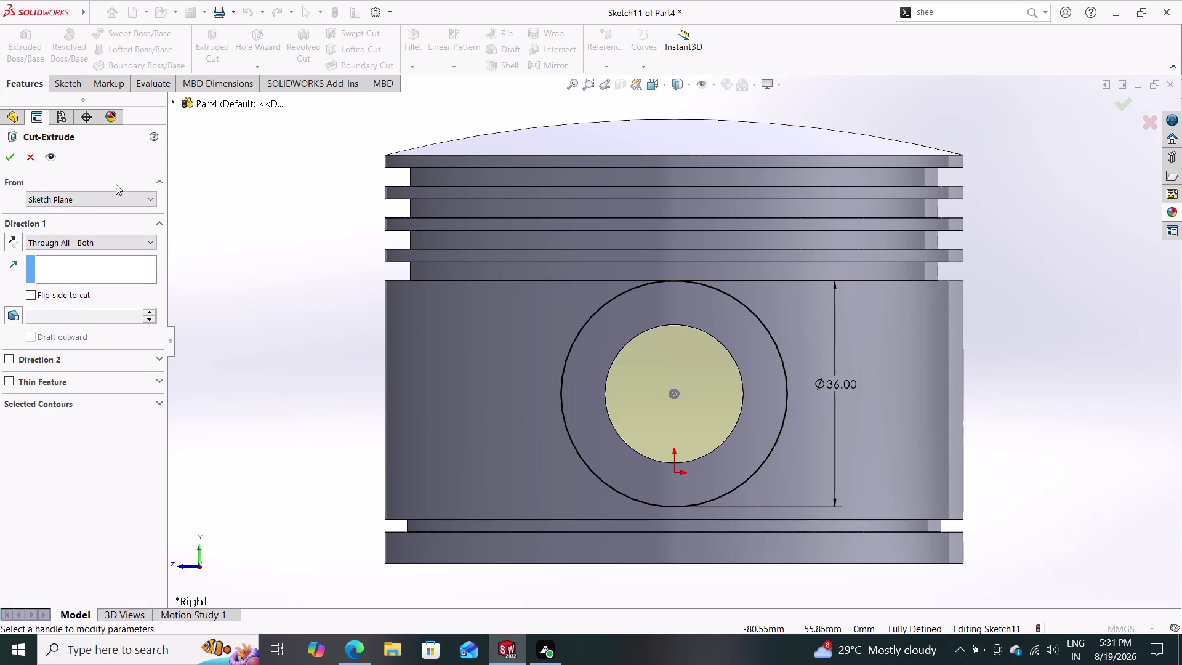
click(105, 198)
click(73, 243)
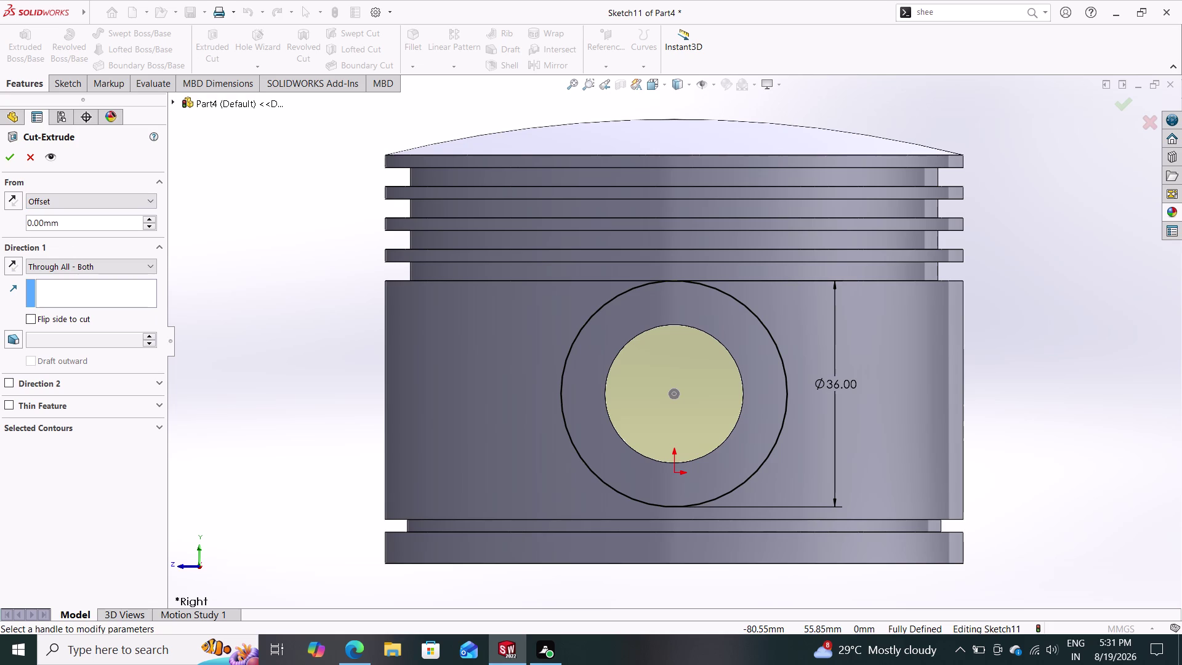
drag(72, 220, 0, 227)
text(46)
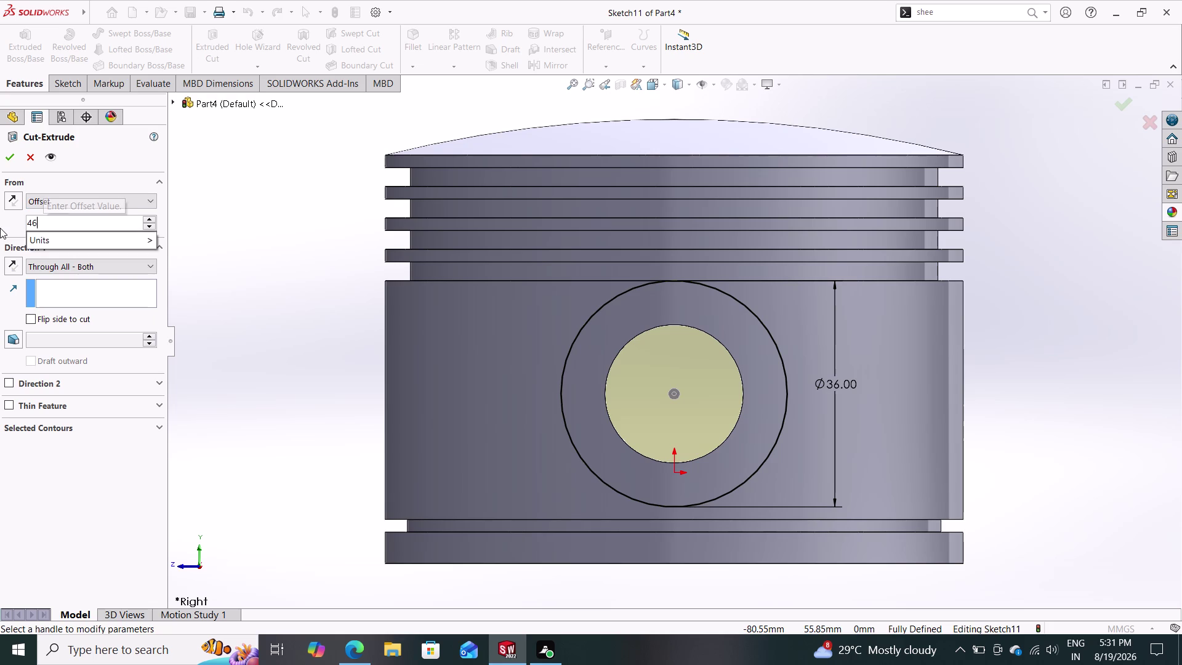
key(Return)
Set a 3.5 mm blind depth and apply, which fails with zero thickness.
click(38, 266)
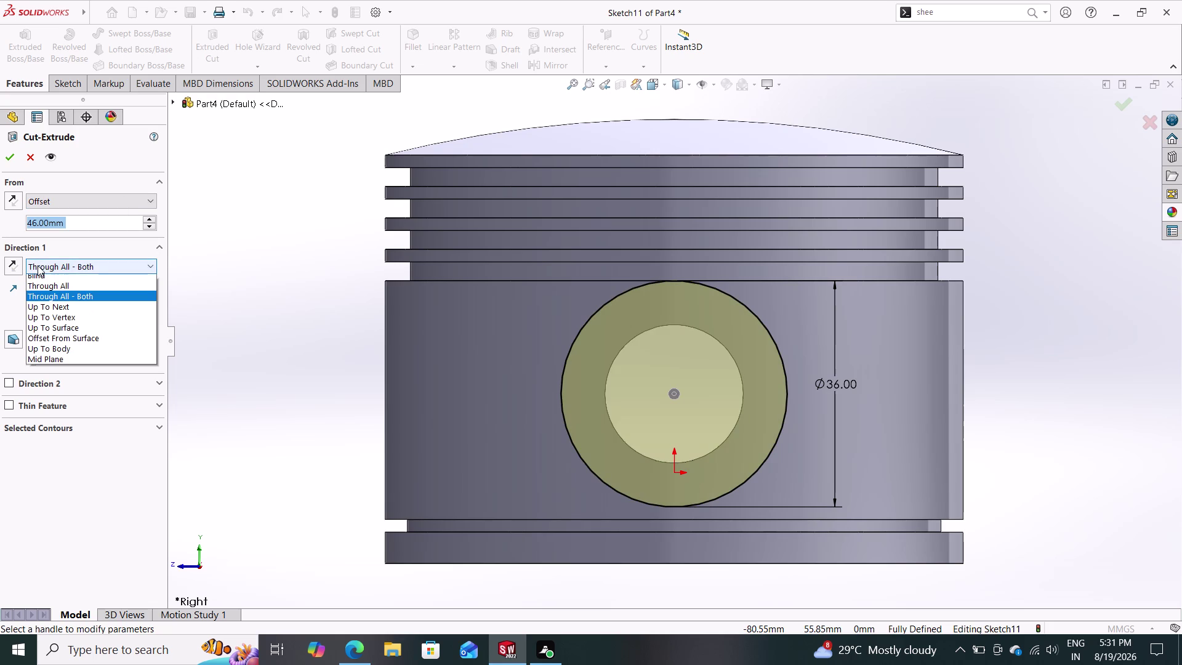
click(39, 276)
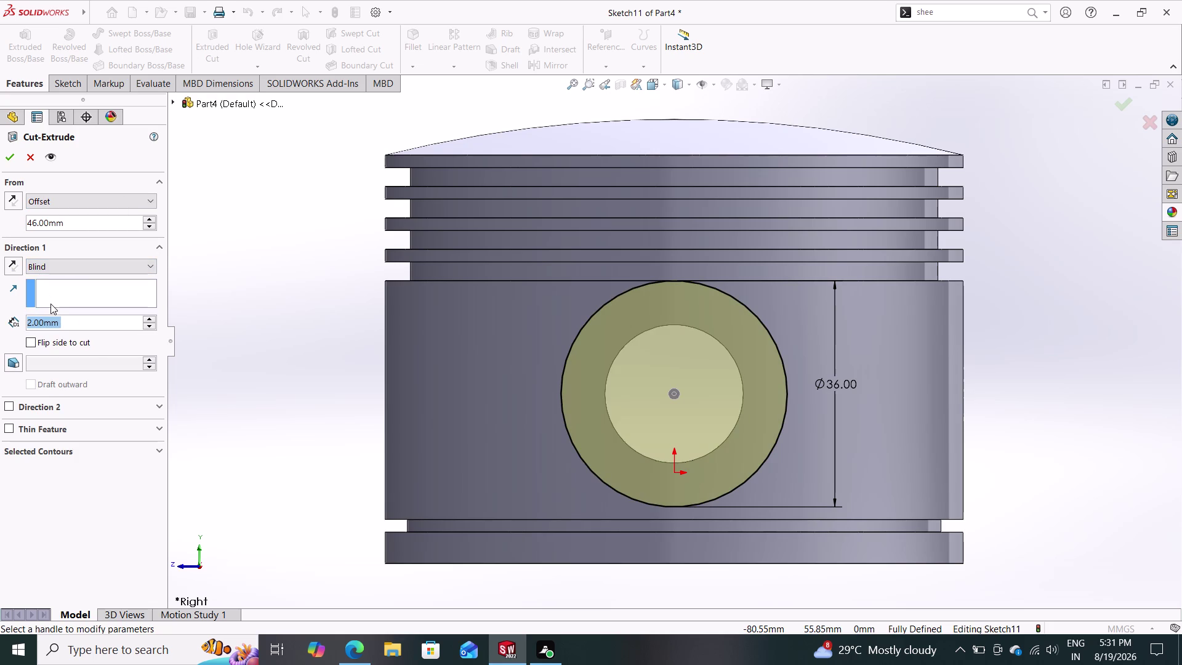
text(3.5)
key(Return)
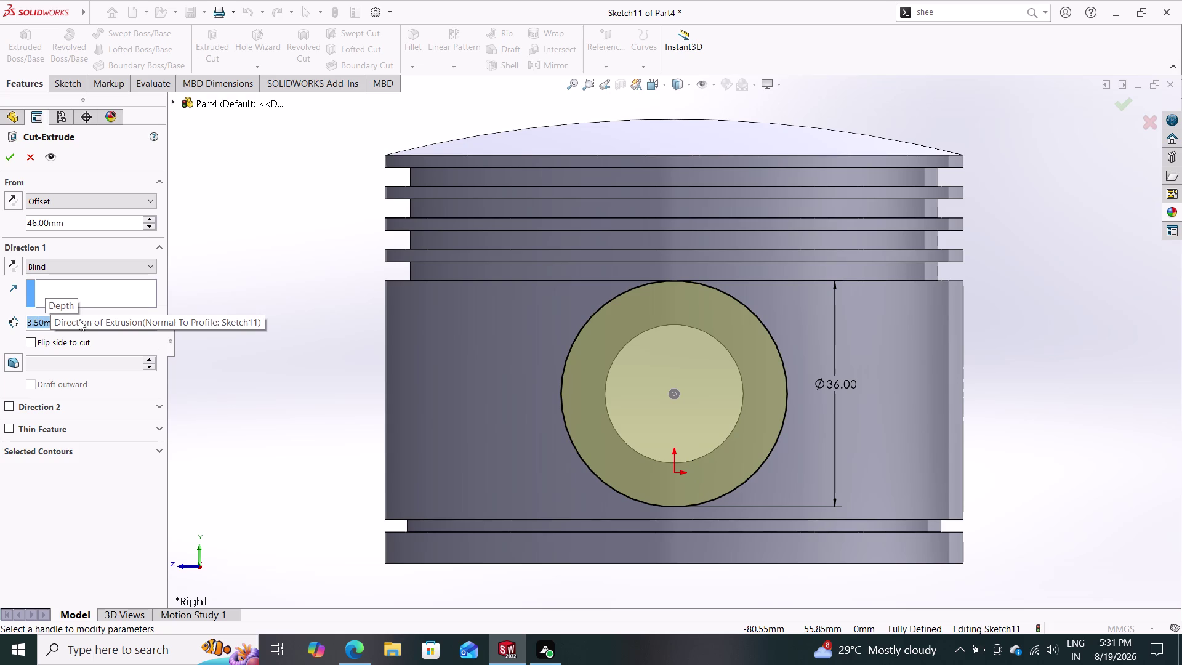
middle_drag(201, 352, 312, 243)
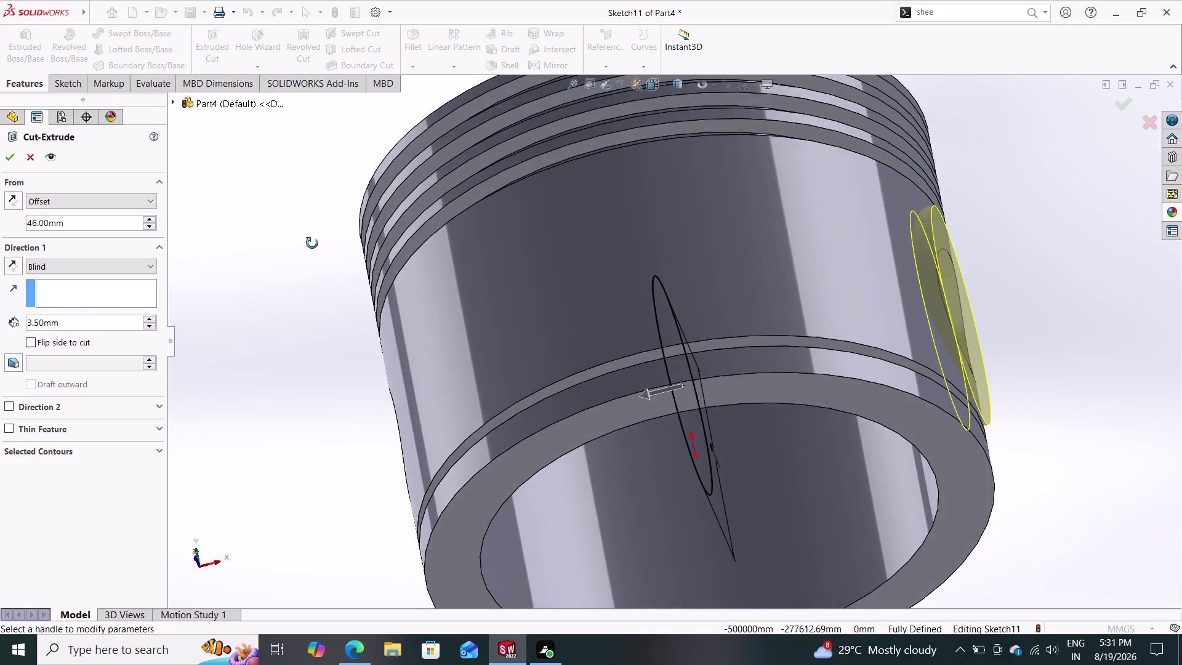
middle_drag(312, 243, 260, 302)
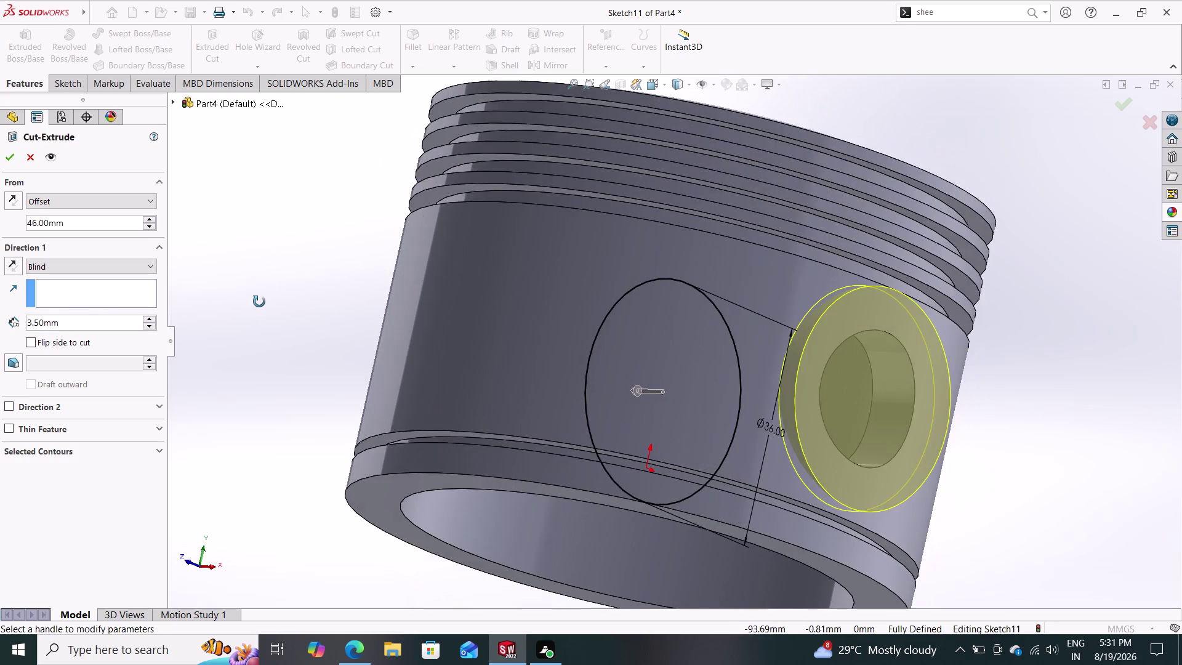
middle_drag(260, 301, 253, 332)
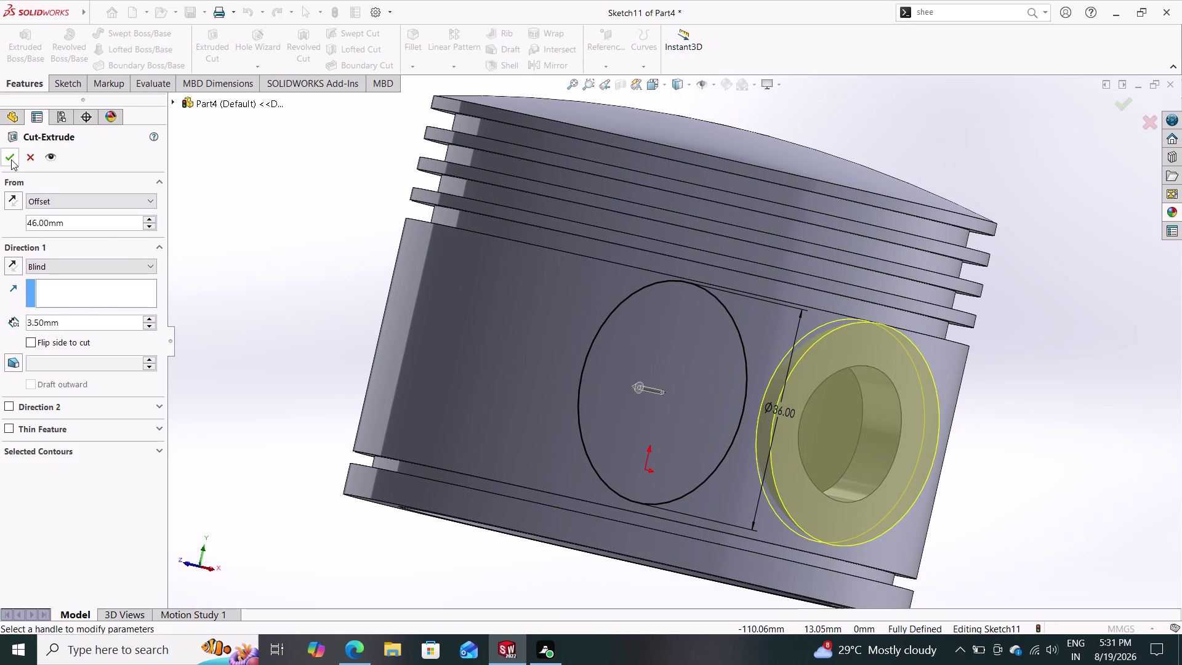
click(11, 158)
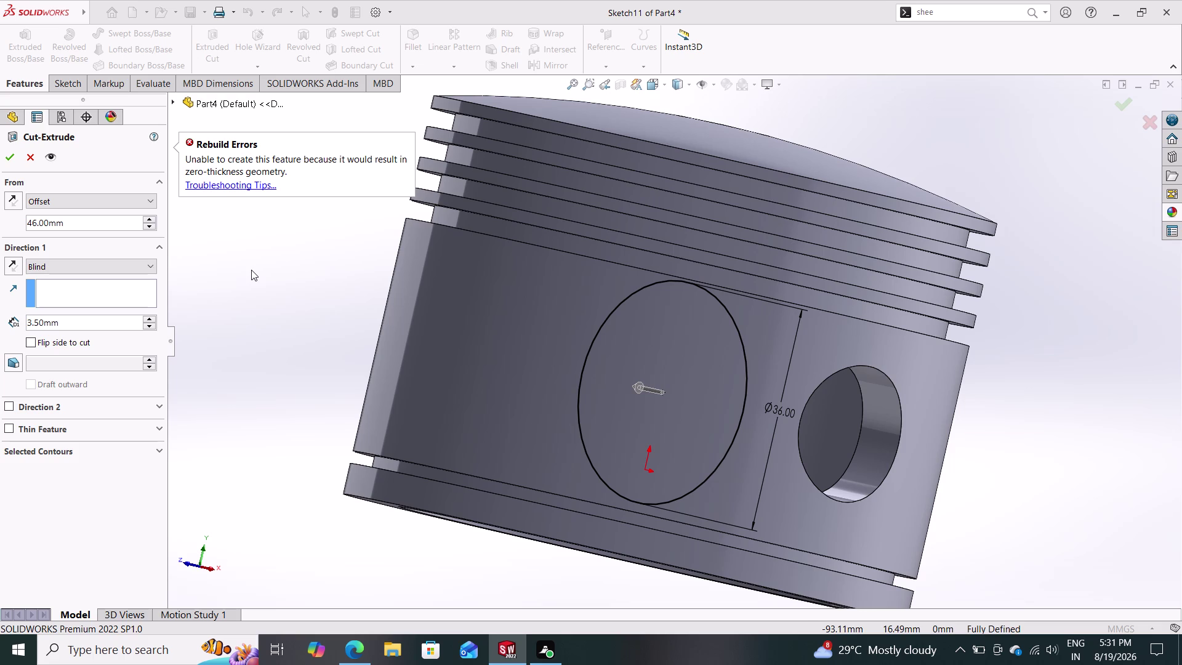
Cancel the failed cut and clear the selection.
double_click(774, 408)
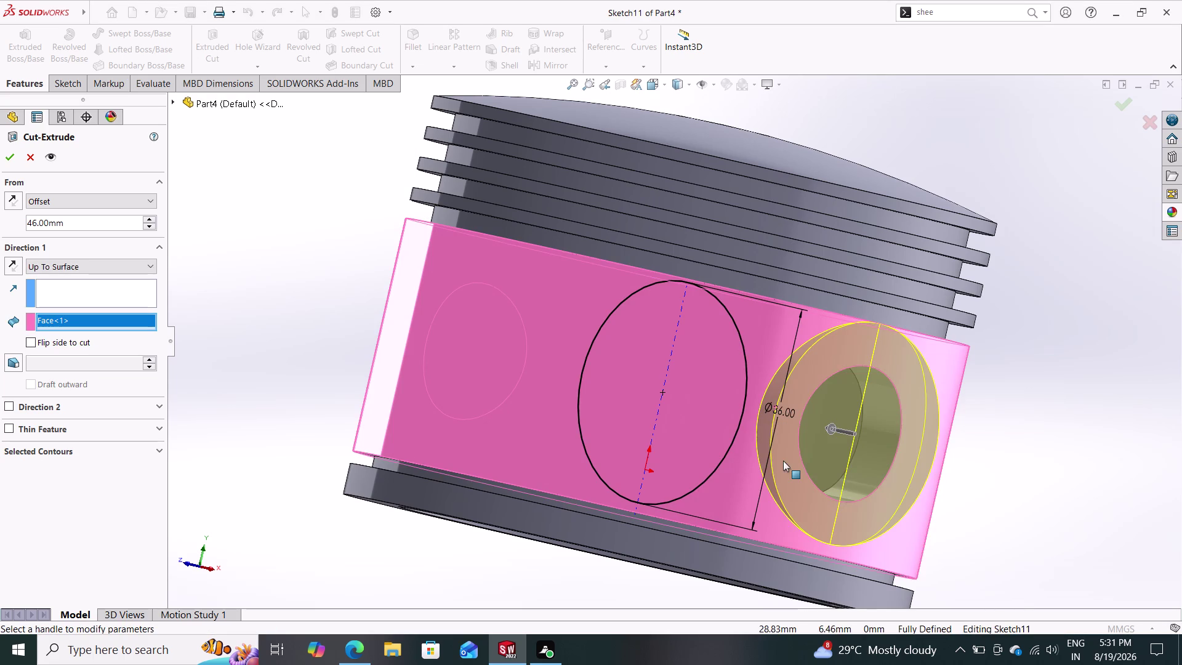
key(Escape)
key(Escape)
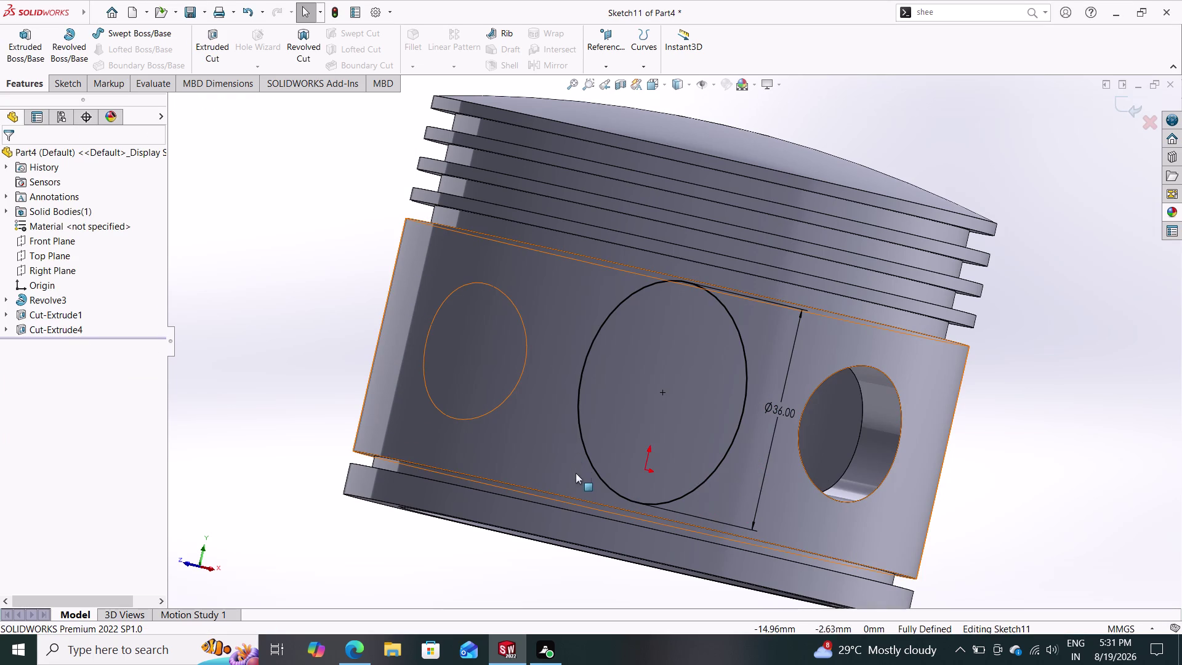
key(Escape)
key(Escape)
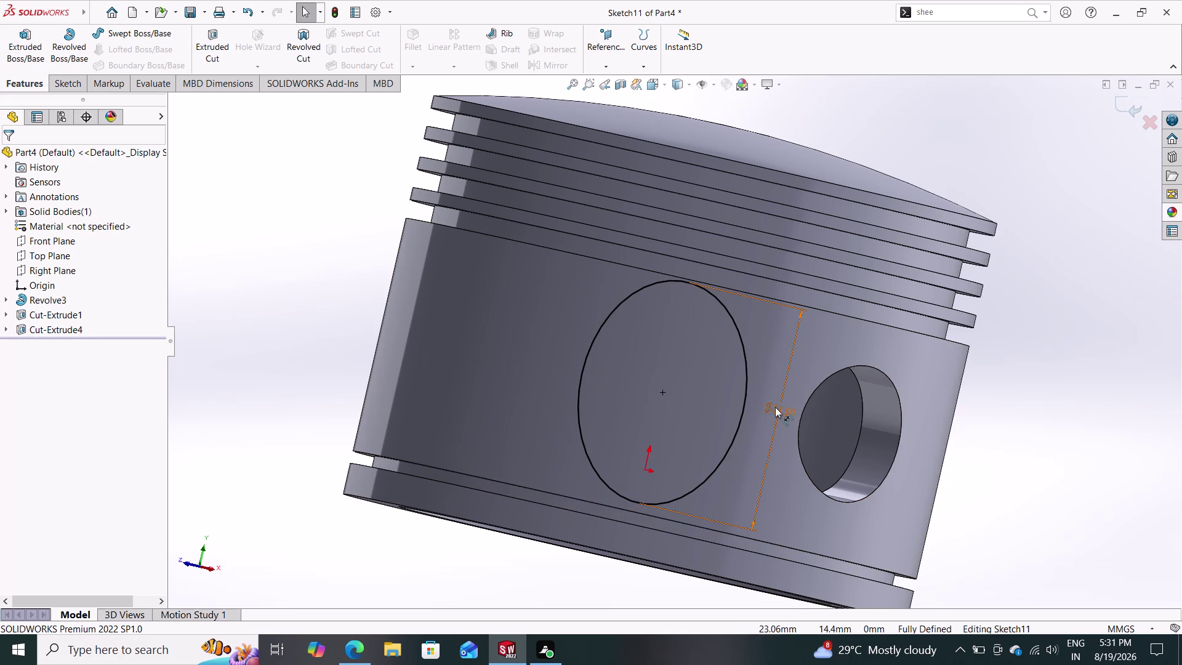
Change the circle's diameter to 35 mm and restart Extruded Cut.
double_click(776, 408)
text(3)
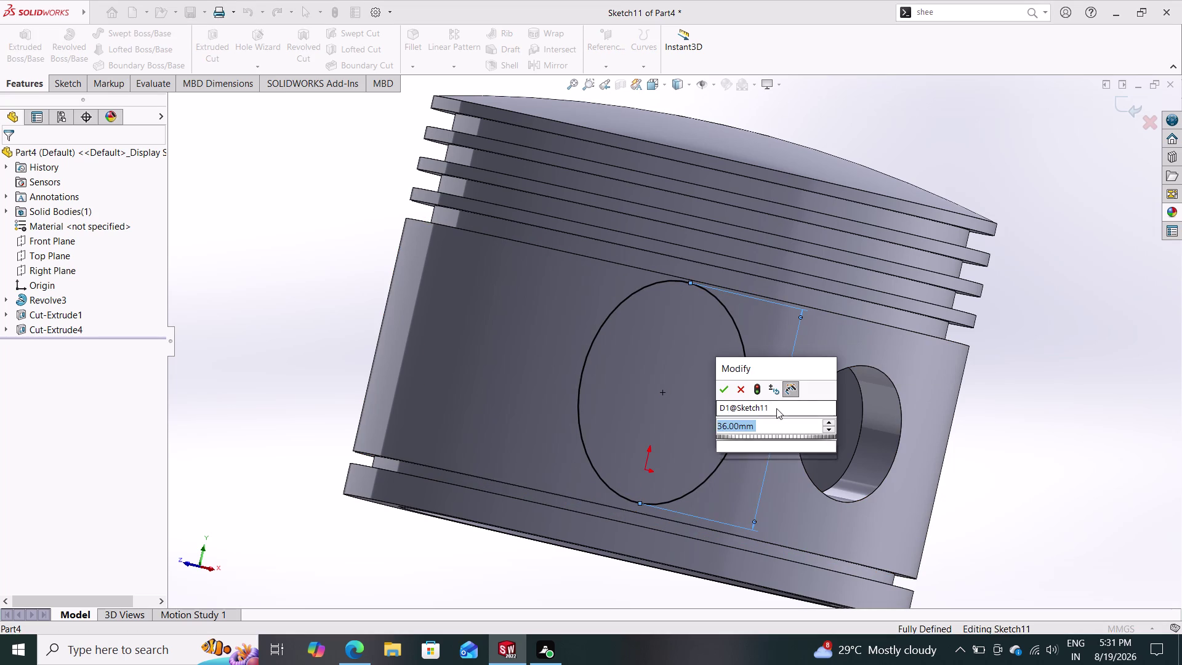
text(5)
key(Return)
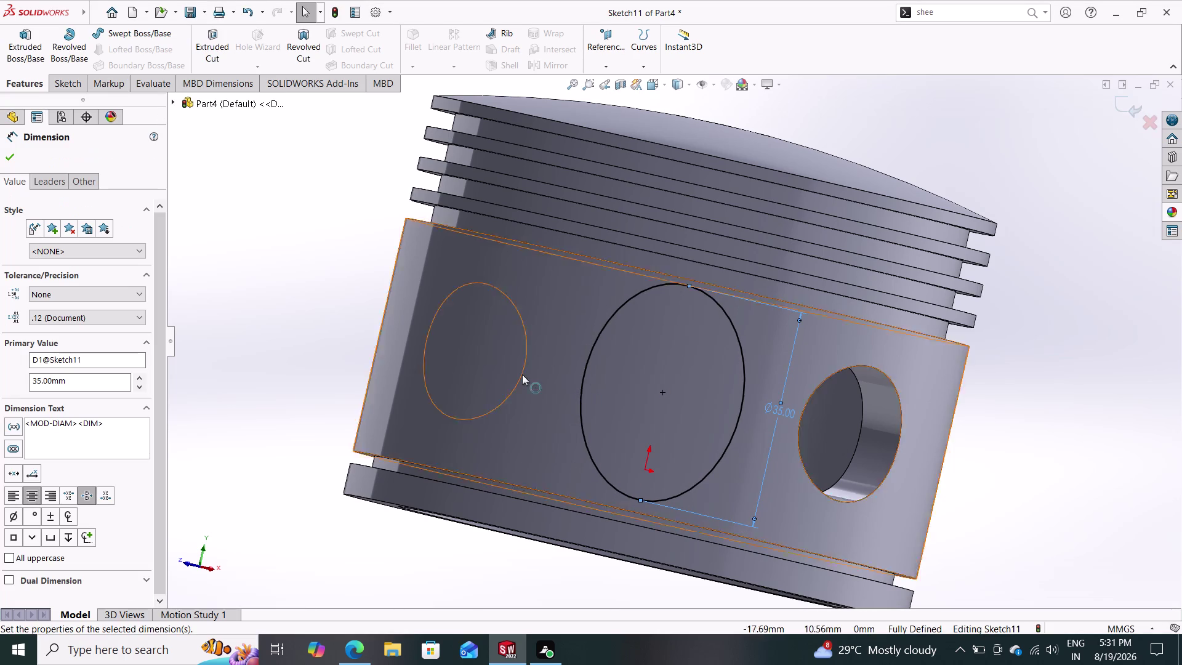
click(1, 157)
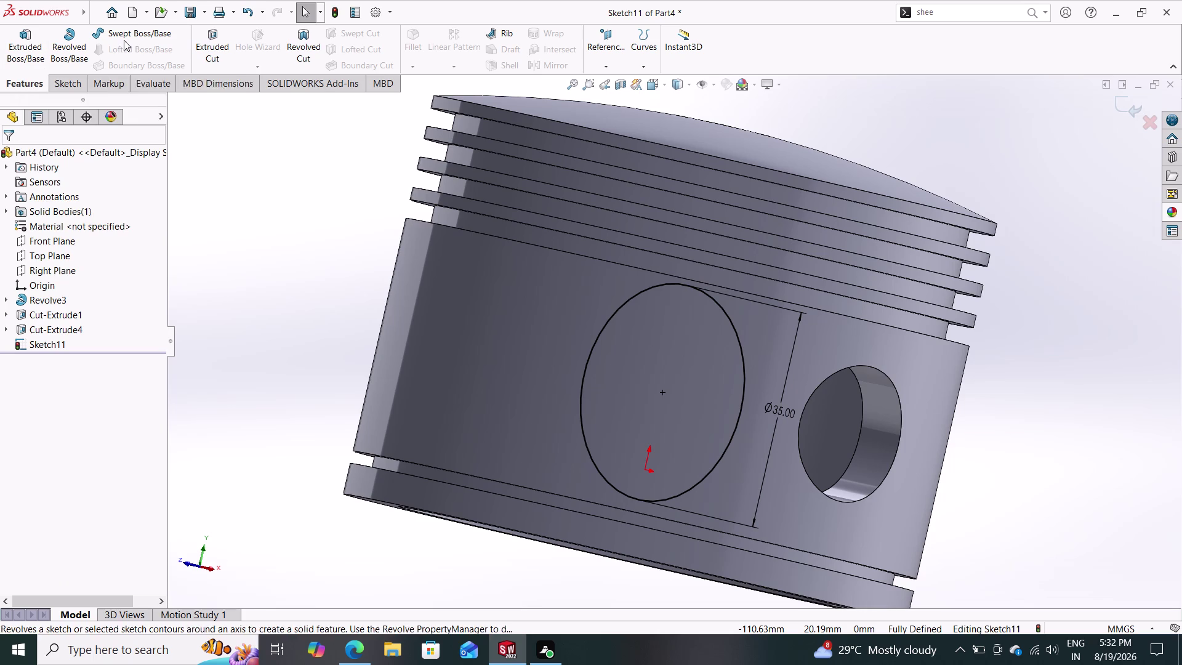
click(205, 40)
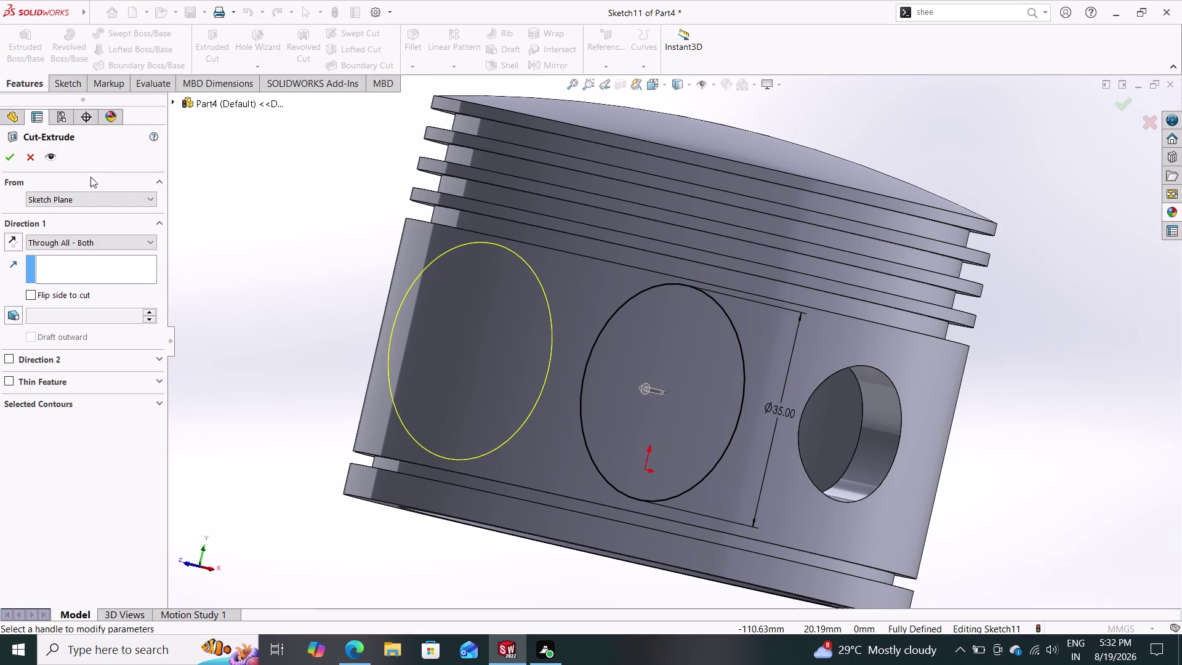
Set the cut to a 46 mm start offset and 3.5 mm blind depth, and accept.
click(85, 197)
click(64, 240)
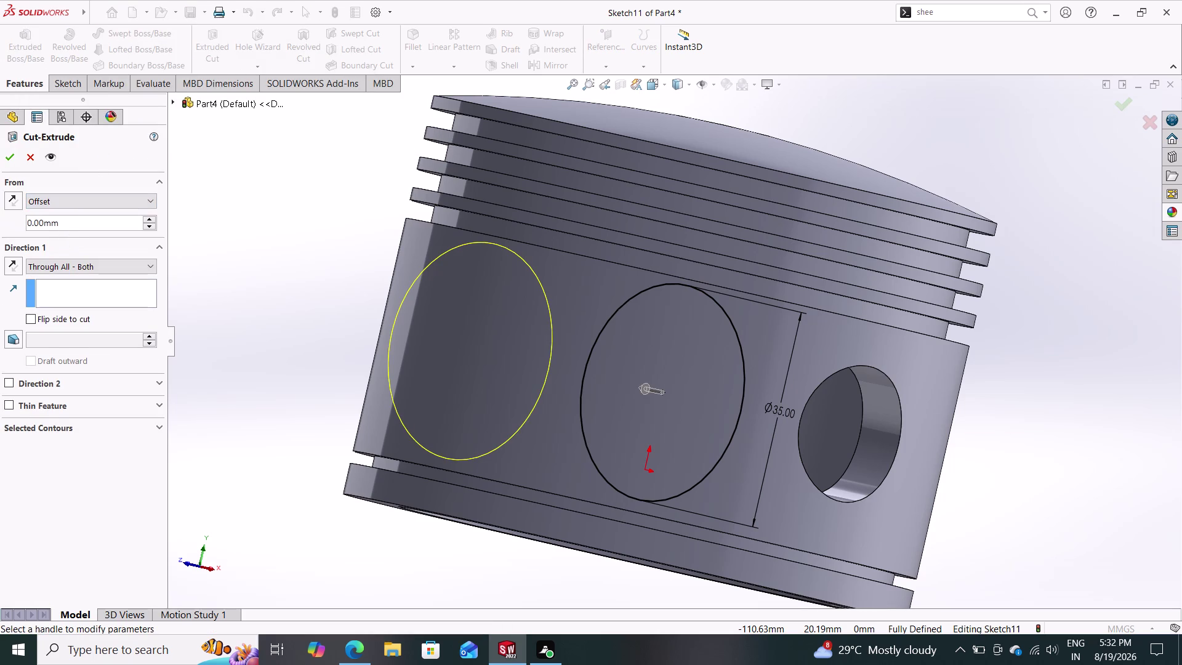
drag(64, 225, 0, 232)
text(46)
key(Return)
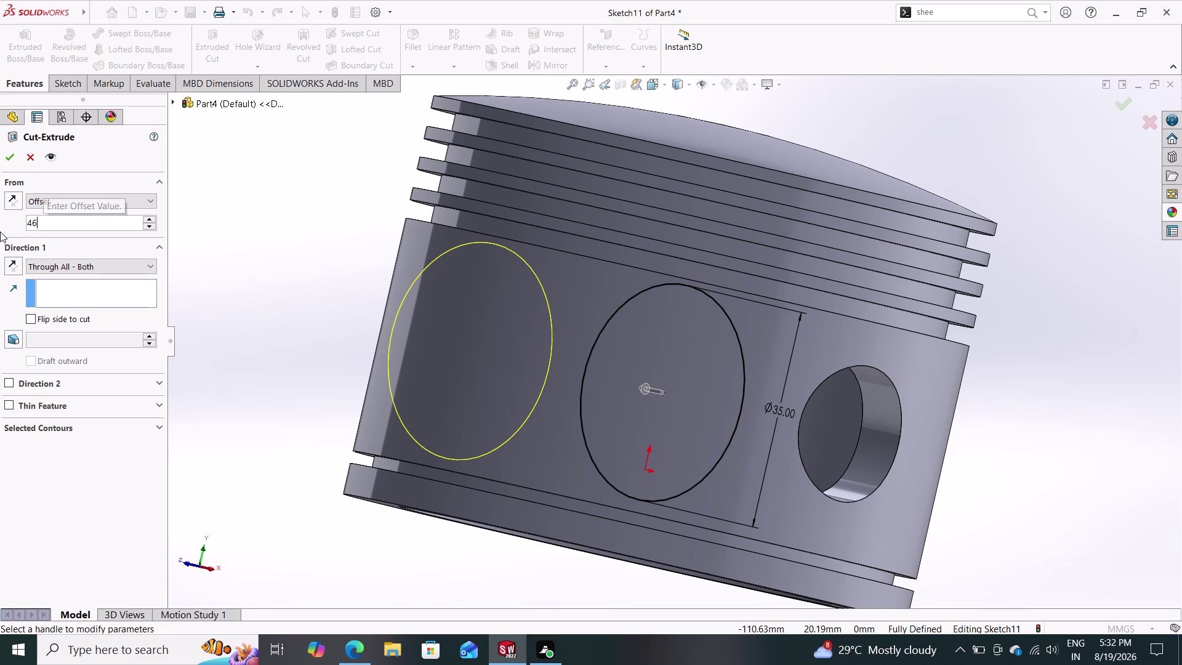
click(57, 267)
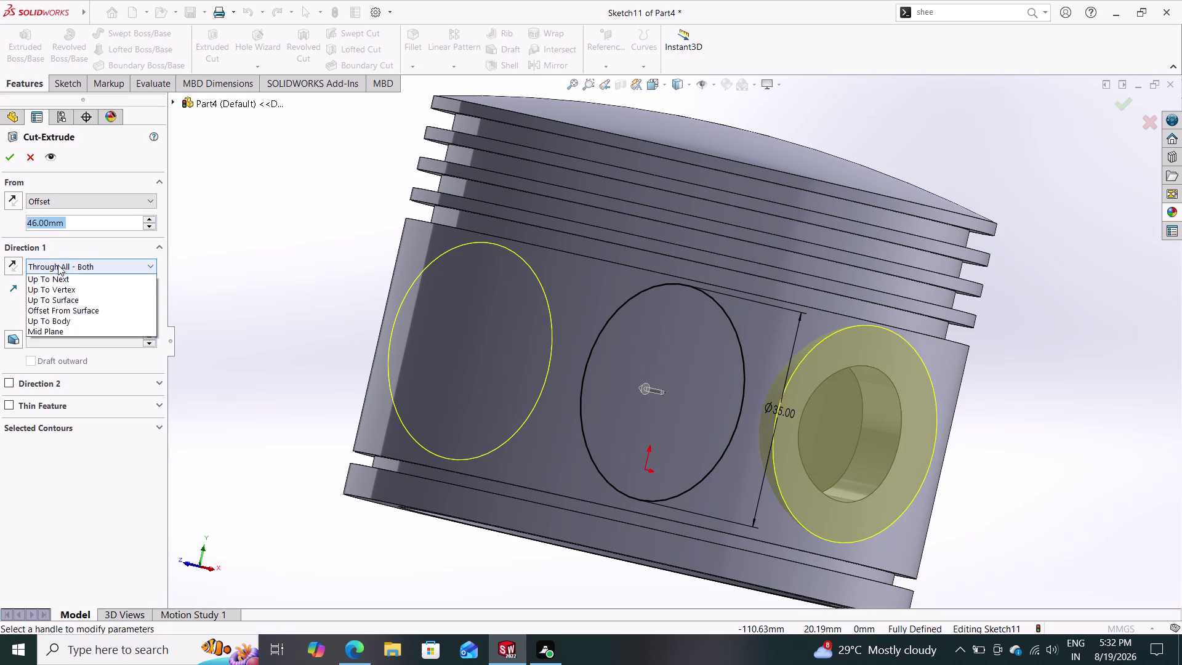
click(51, 275)
text(3)
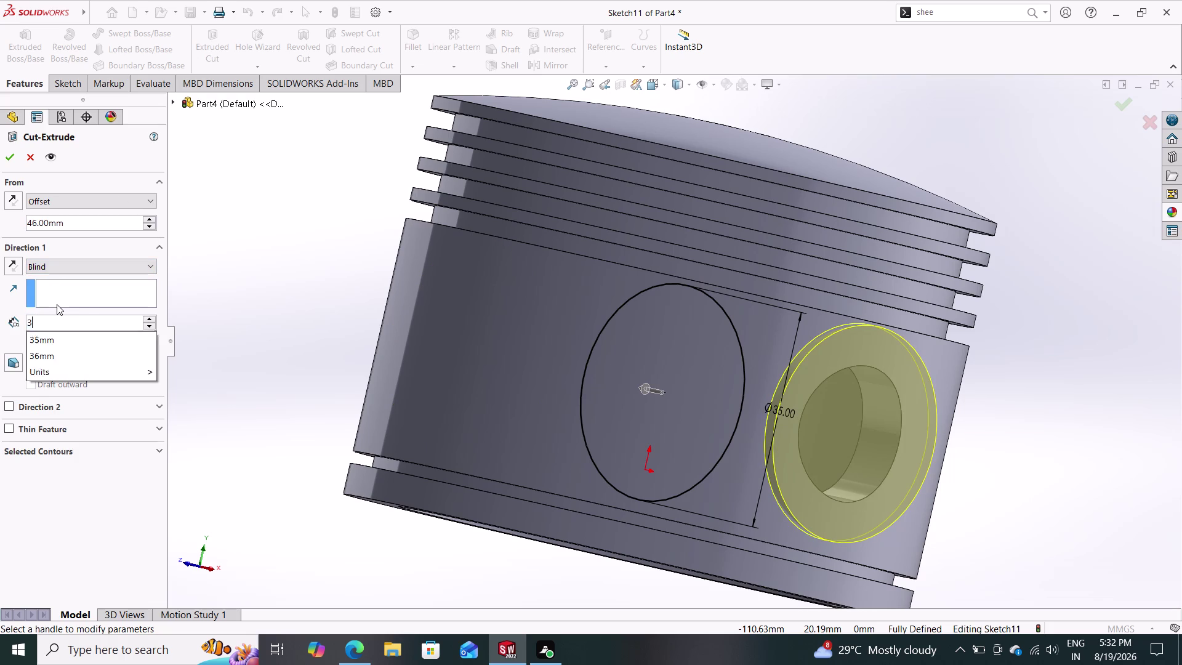
text(.5)
key(Return)
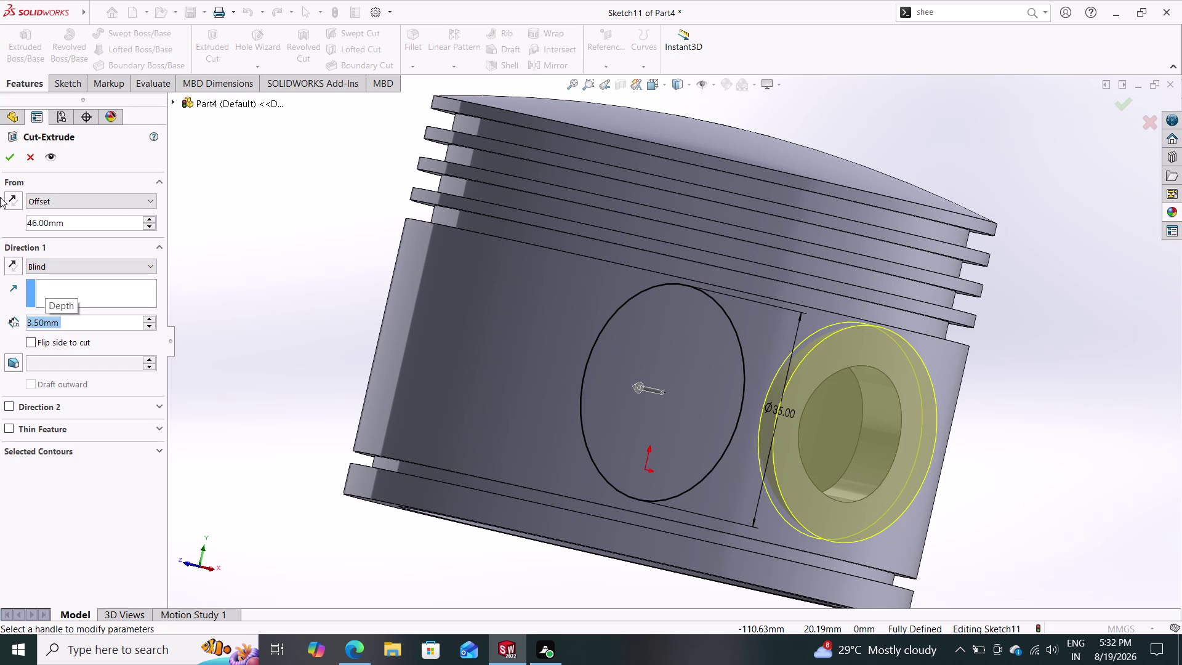
click(10, 155)
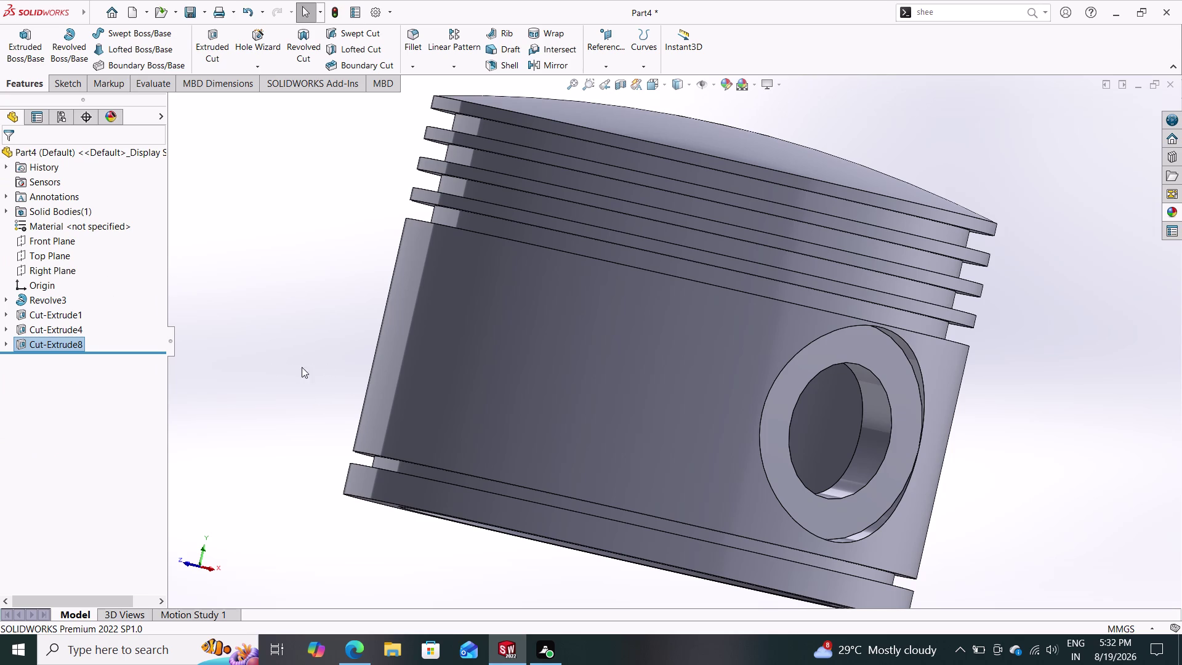
middle_drag(309, 354, 350, 336)
middle_drag(335, 341, 328, 345)
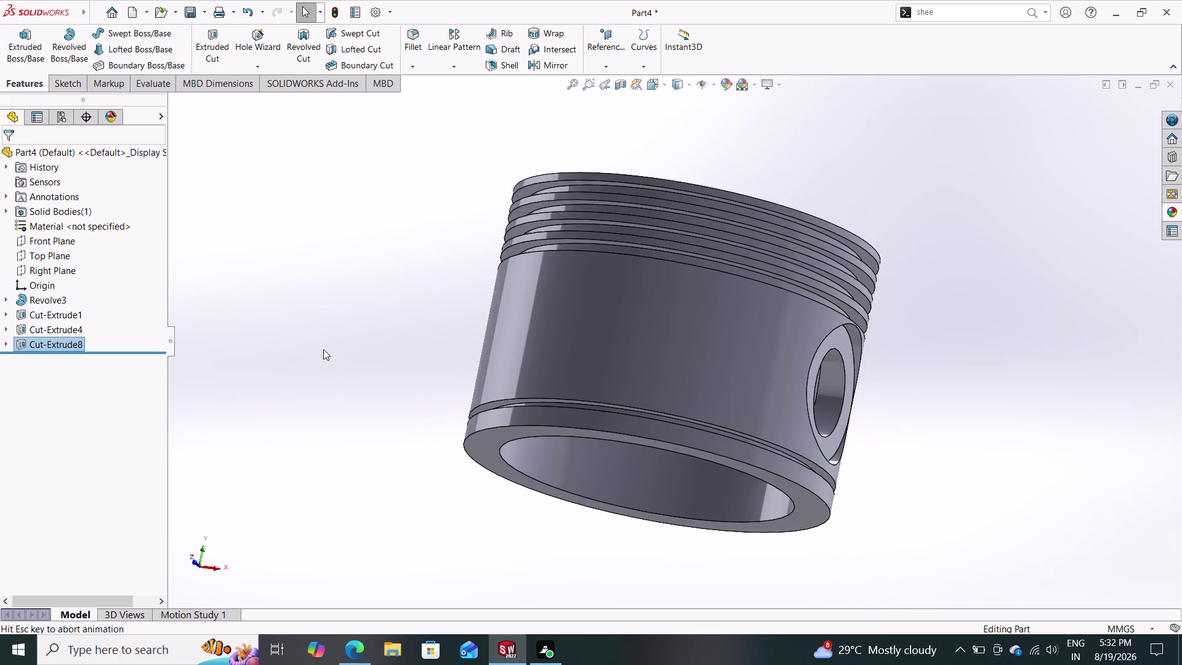
middle_drag(328, 344, 314, 360)
middle_drag(342, 353, 353, 359)
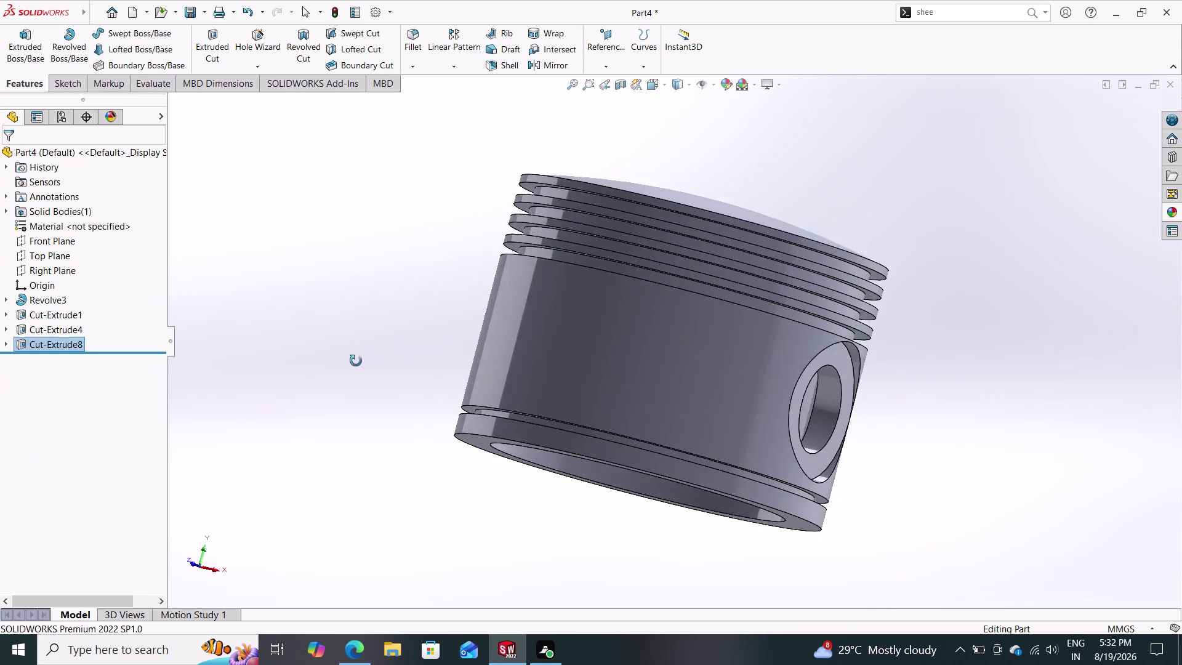
middle_drag(352, 360, 354, 312)
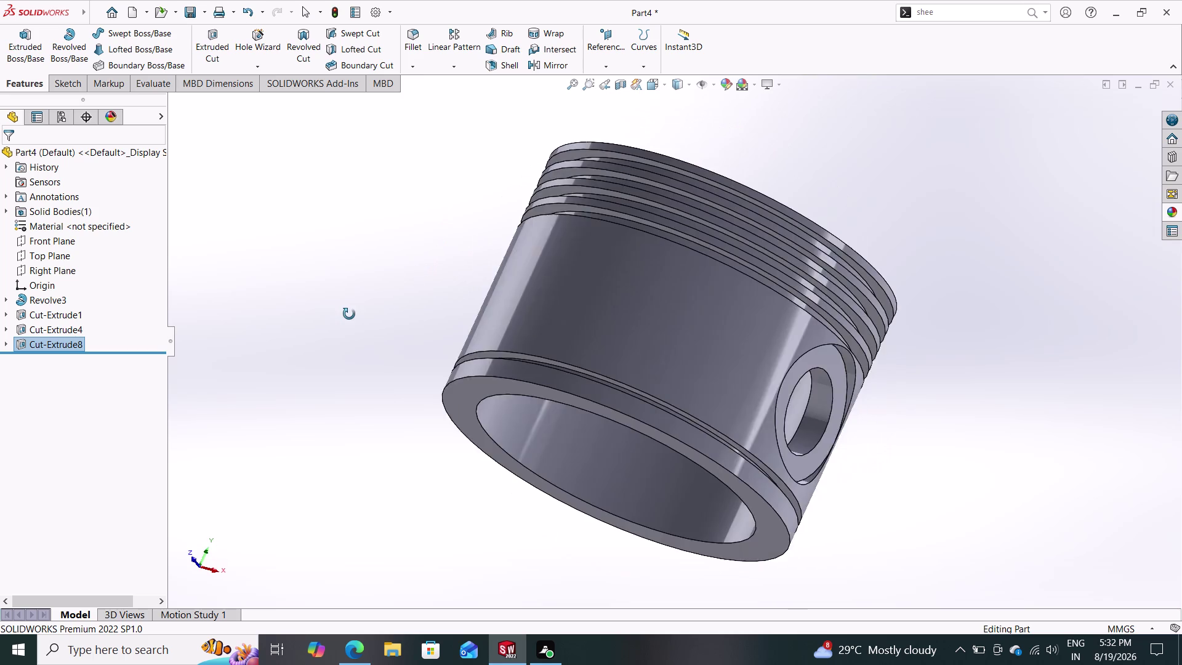
middle_drag(354, 313, 337, 307)
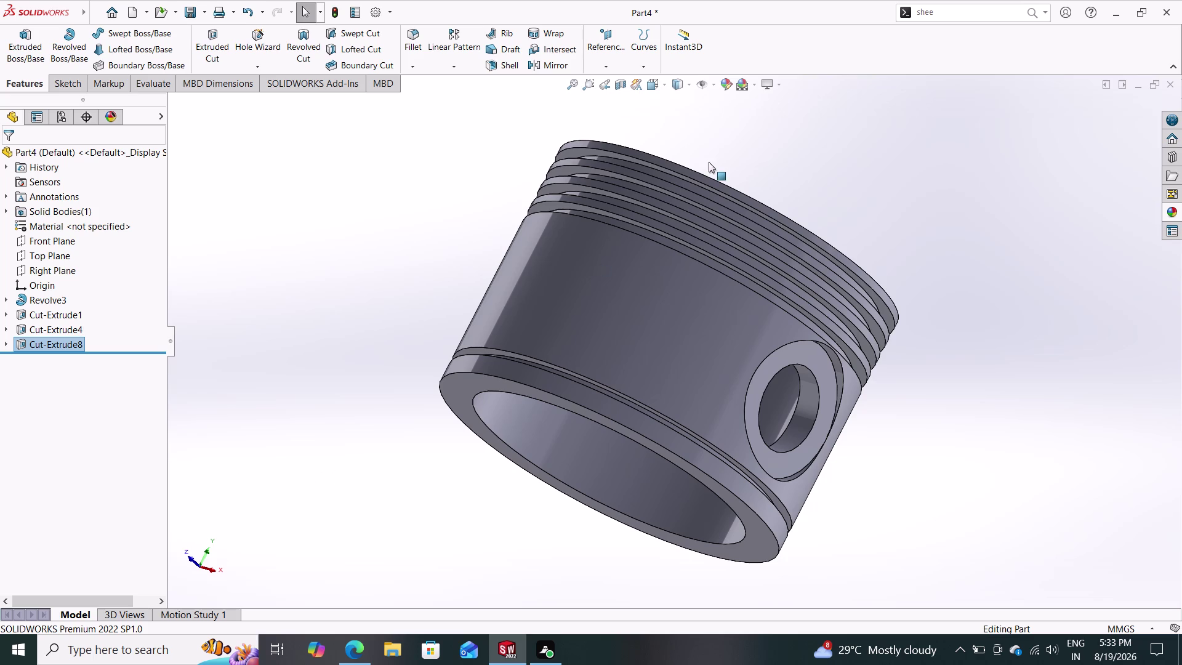
click(756, 83)
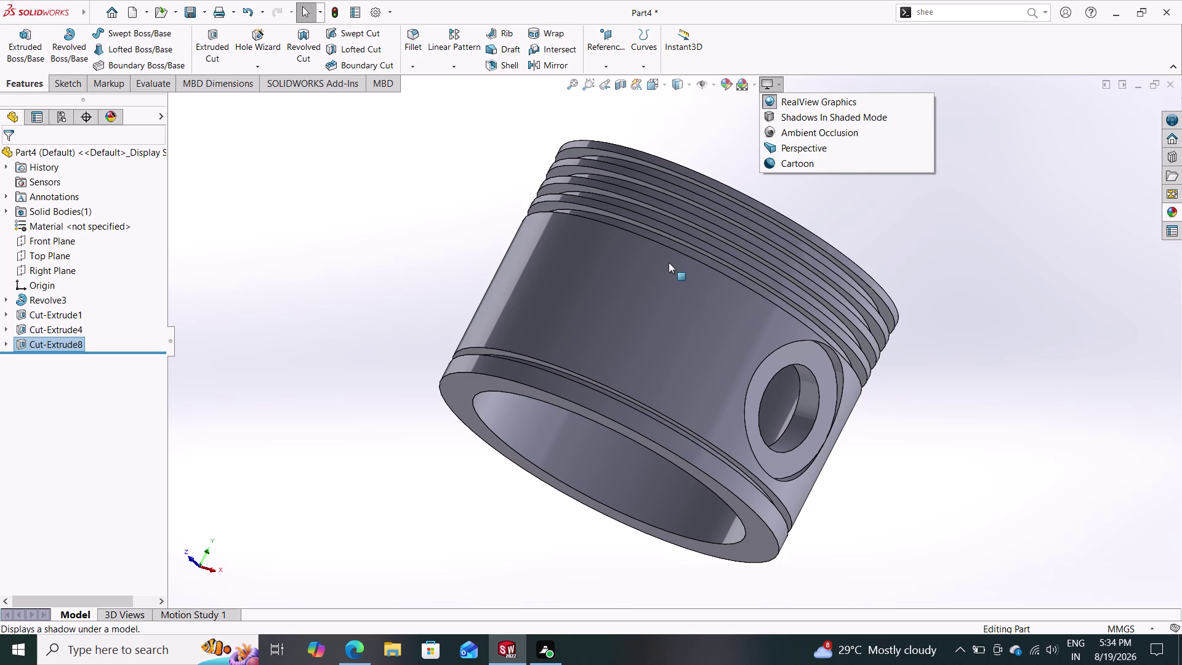
key(Escape)
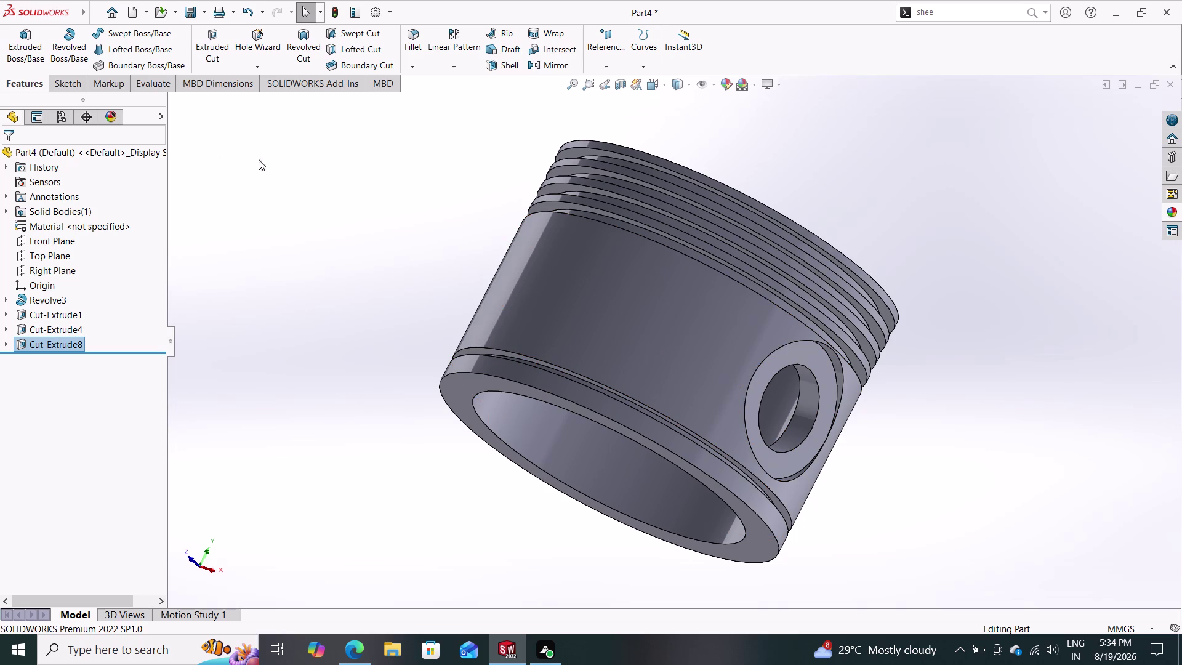
click(545, 66)
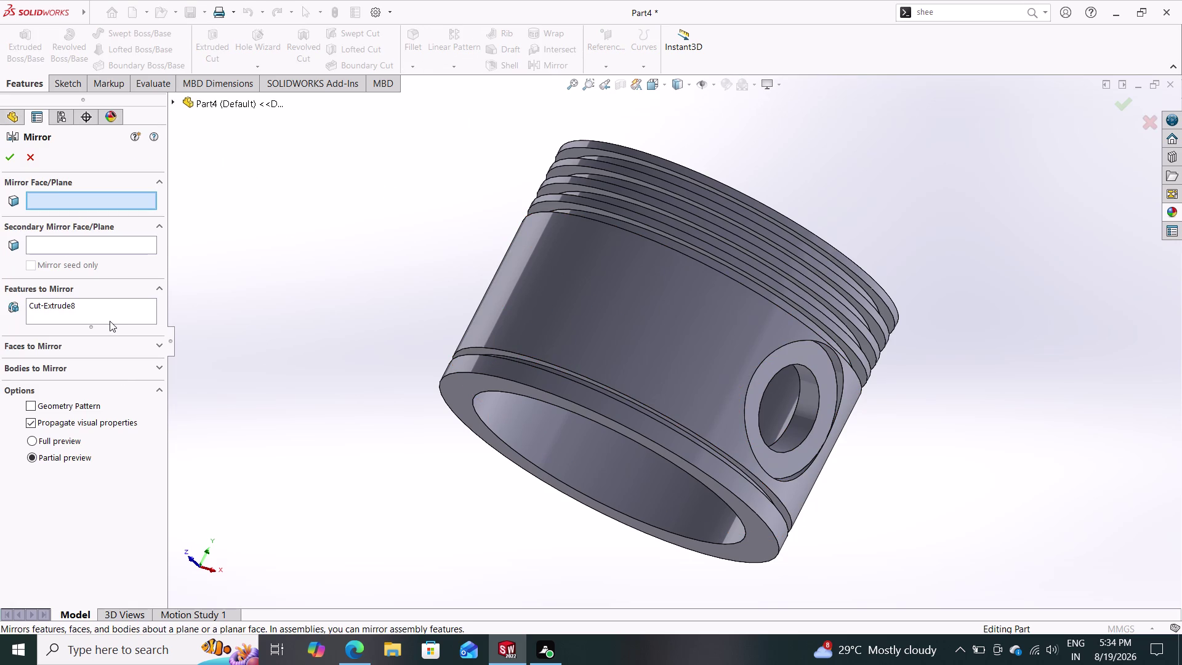
Mirror Cut-Extrude8 across the Right Plane.
click(171, 99)
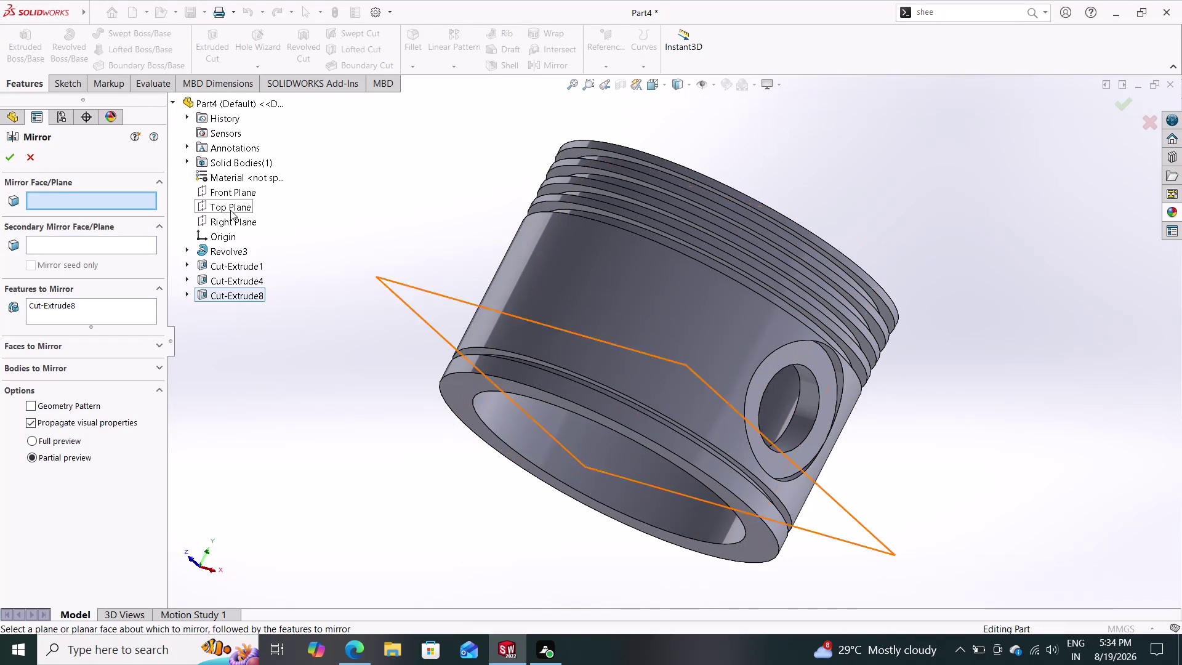
click(232, 220)
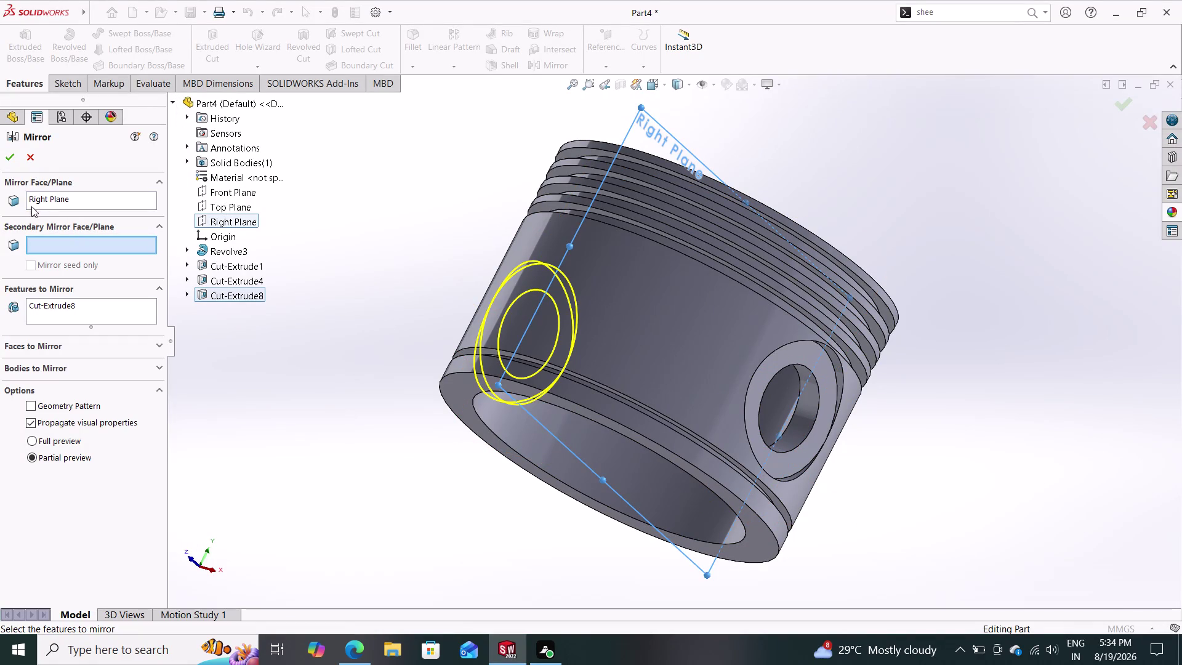
click(9, 155)
Orbit the piston to check the recess on both pin holes.
middle_drag(456, 435, 526, 244)
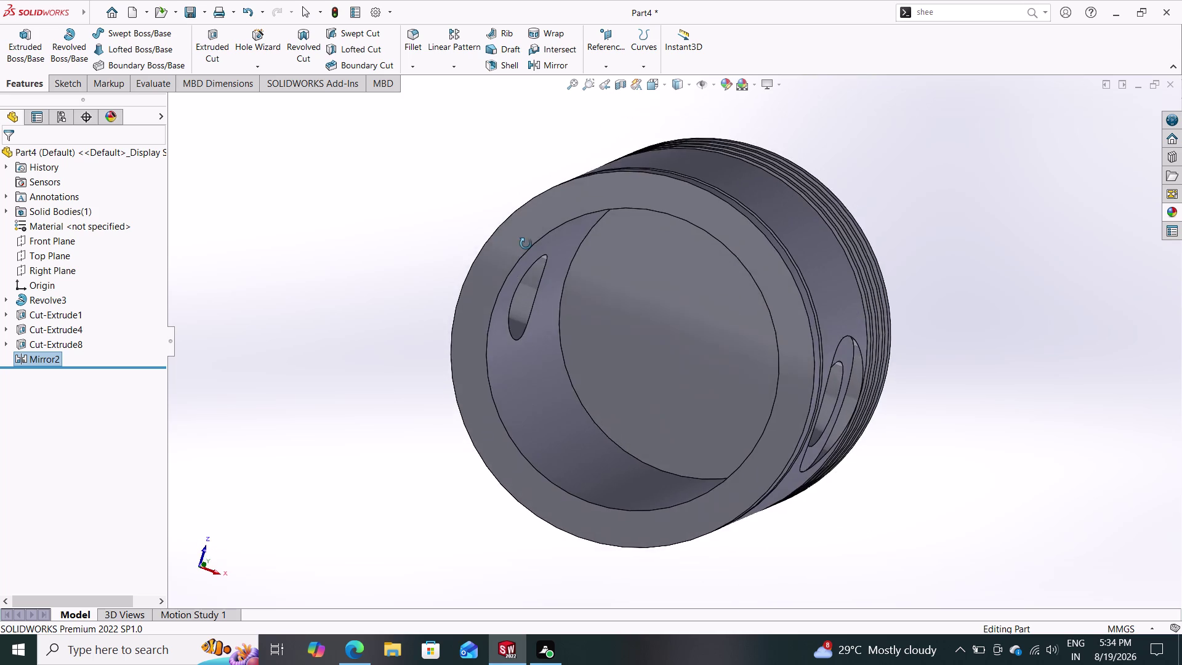
middle_drag(526, 244, 493, 304)
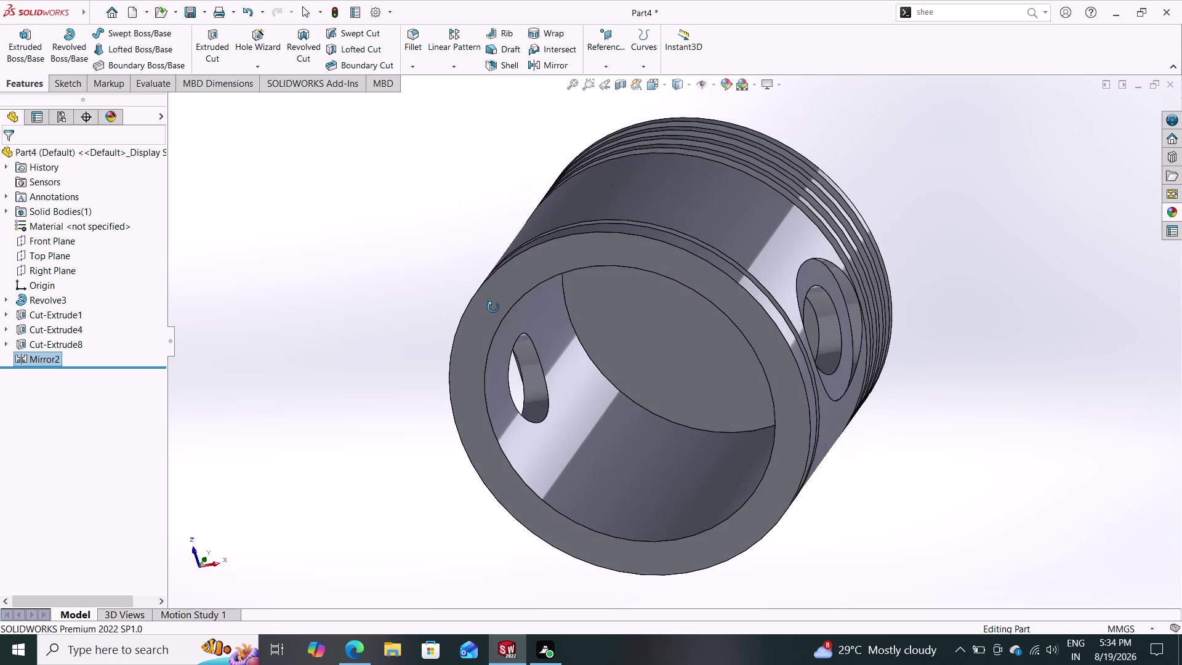
middle_drag(493, 305, 510, 407)
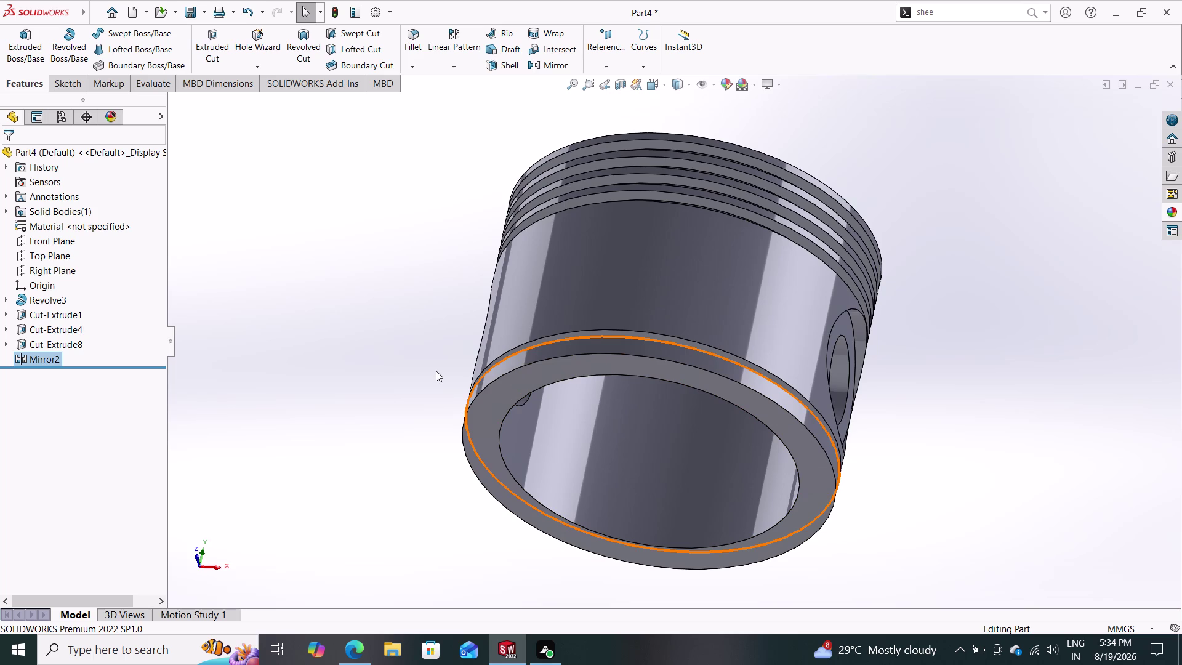
middle_drag(411, 302, 461, 364)
middle_drag(449, 309, 466, 322)
middle_drag(456, 294, 446, 358)
middle_drag(442, 338, 449, 389)
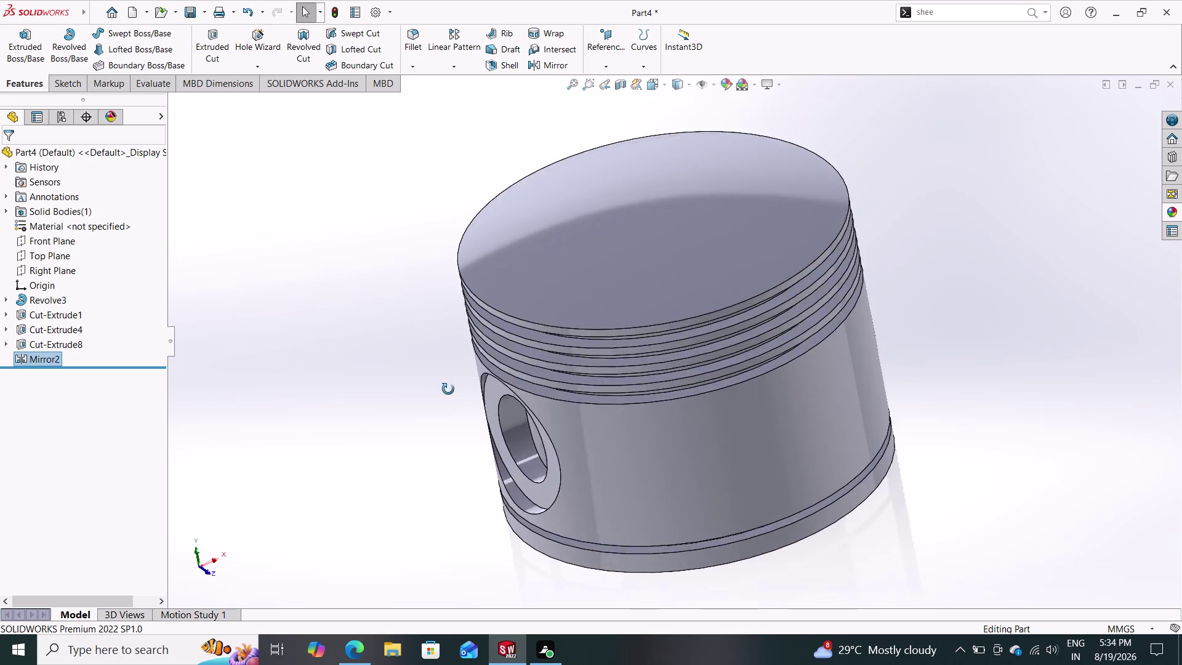
middle_drag(448, 389, 418, 182)
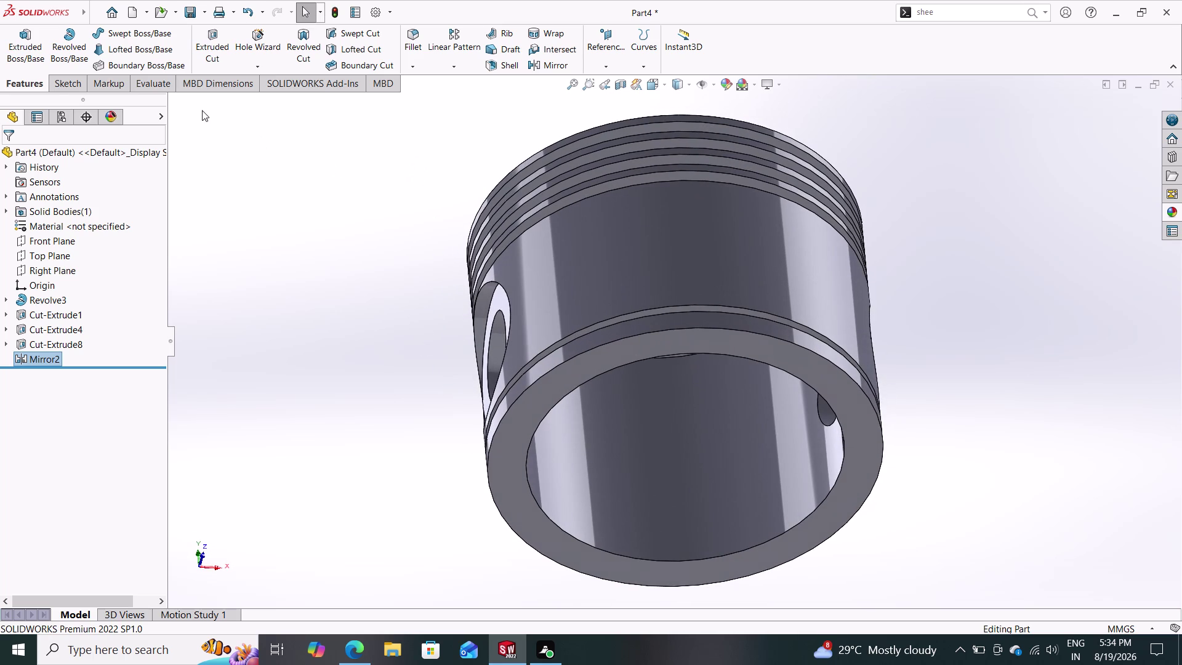
click(24, 84)
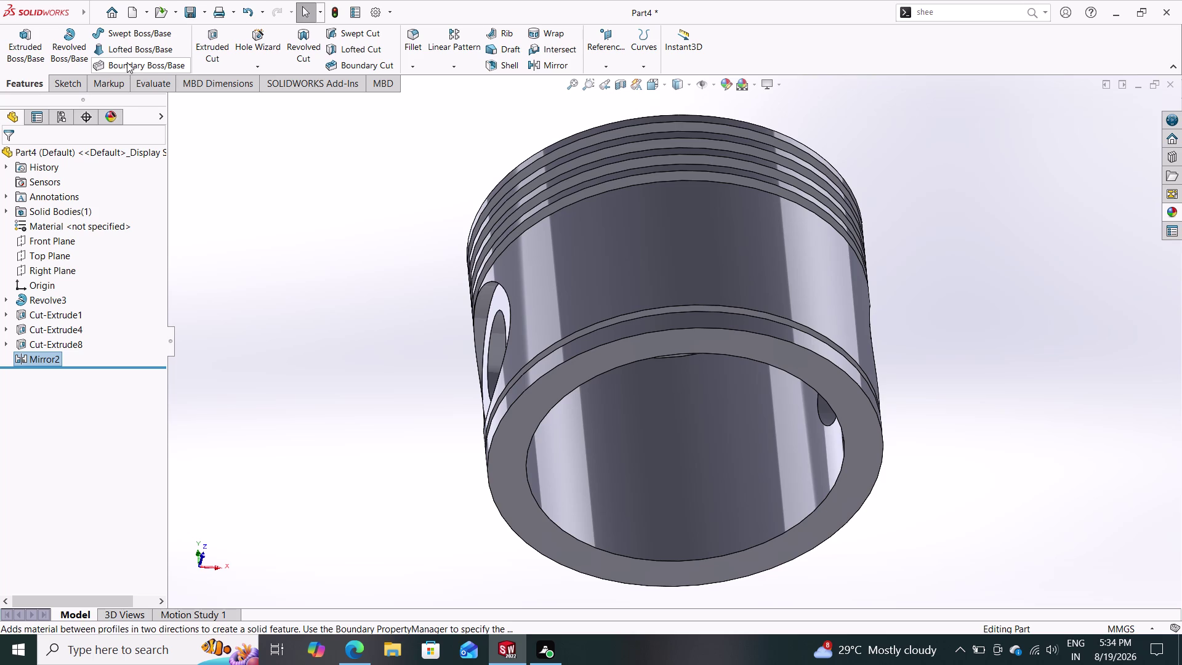
Start a new sketch on the Right Plane.
click(54, 247)
click(52, 259)
click(52, 273)
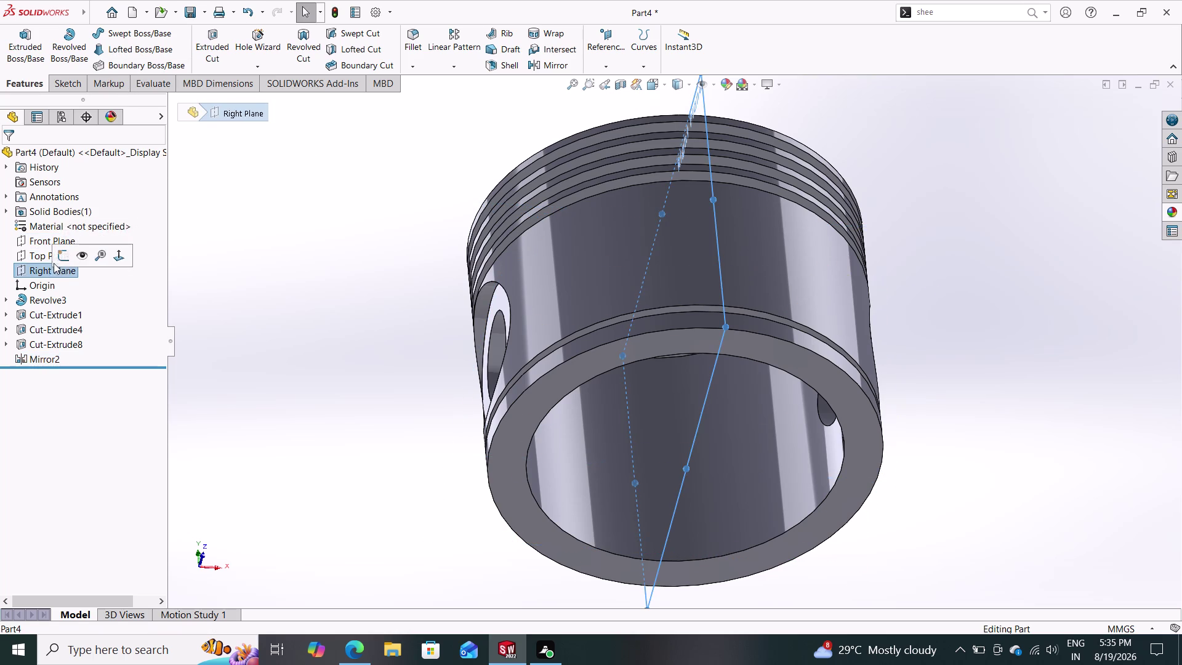
click(61, 257)
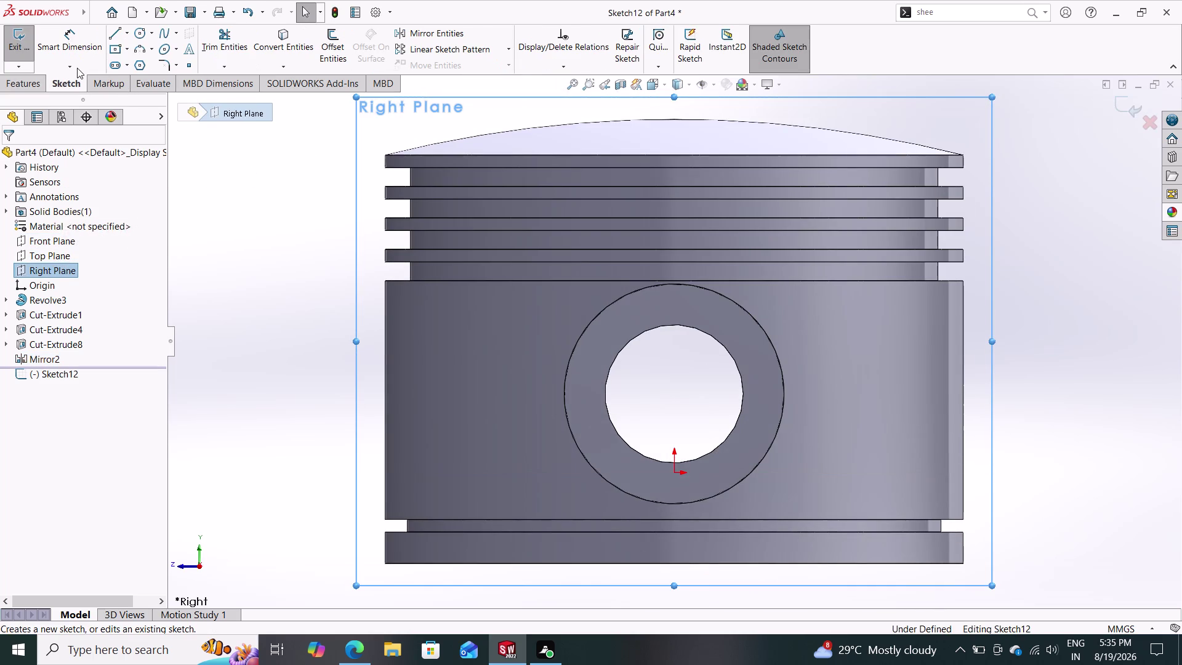
Draw concentric circles centred on the pin bore, discarding an unfinished one.
click(137, 29)
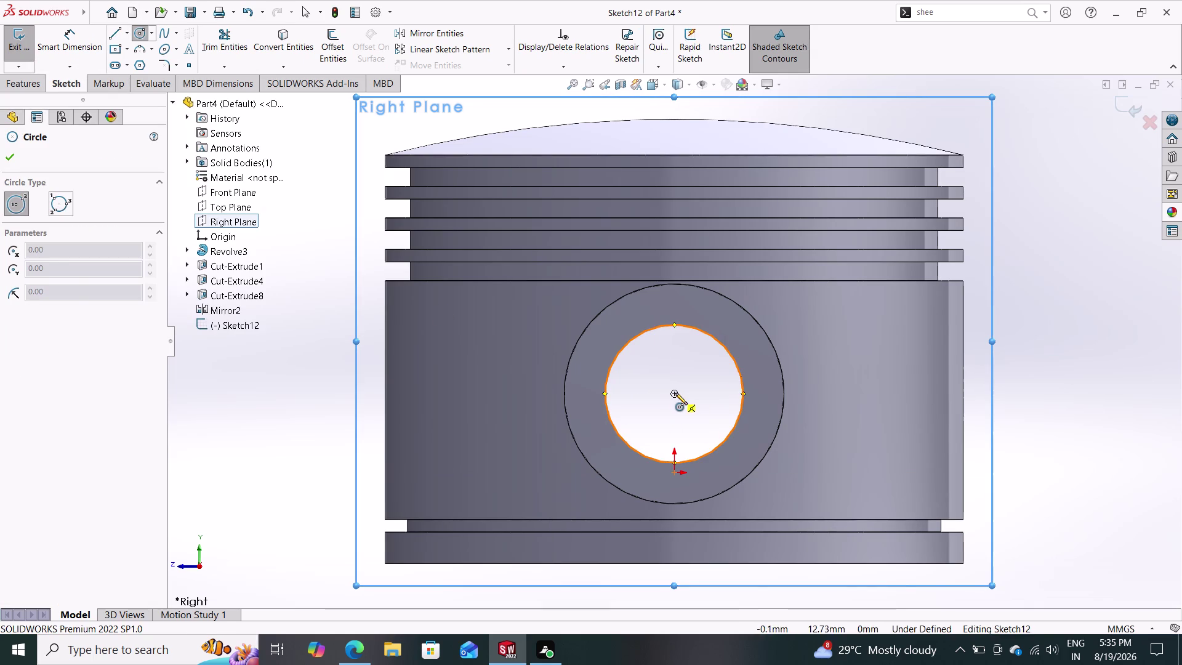
drag(676, 393, 807, 388)
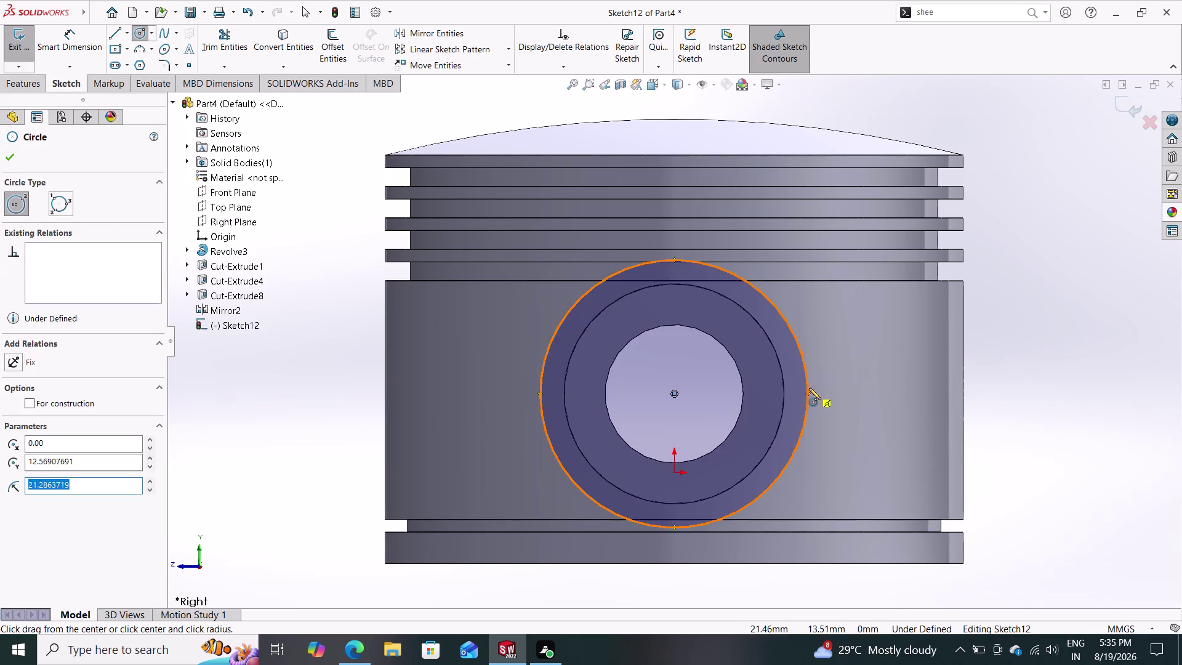
click(809, 388)
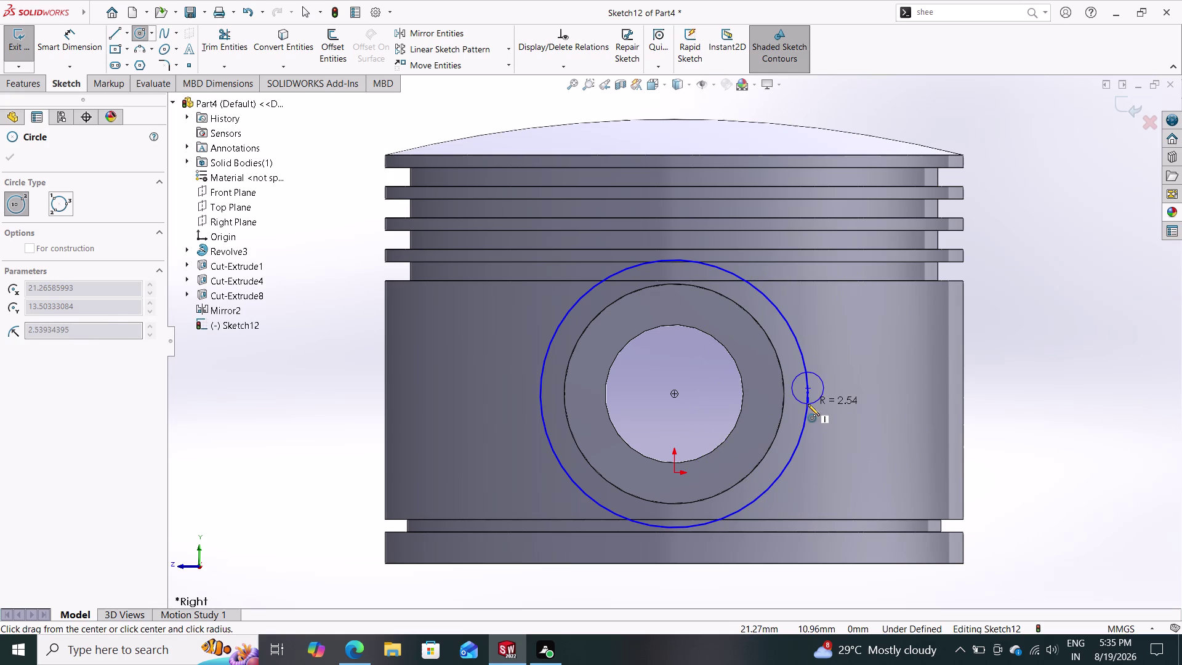
key(Escape)
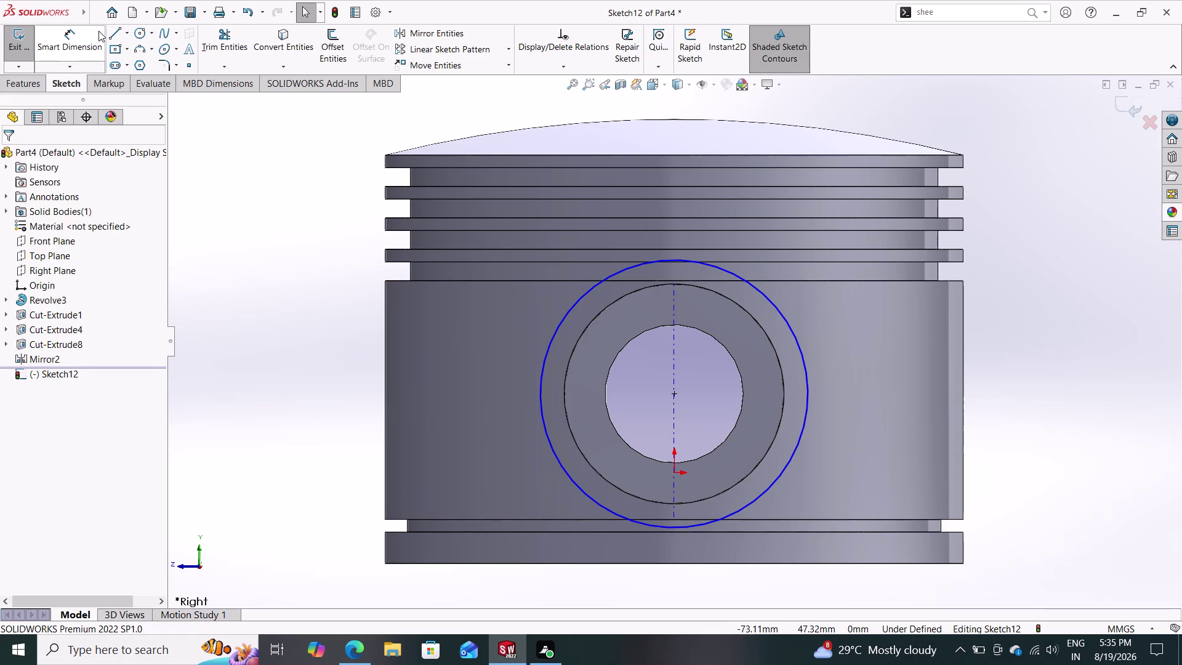
click(139, 31)
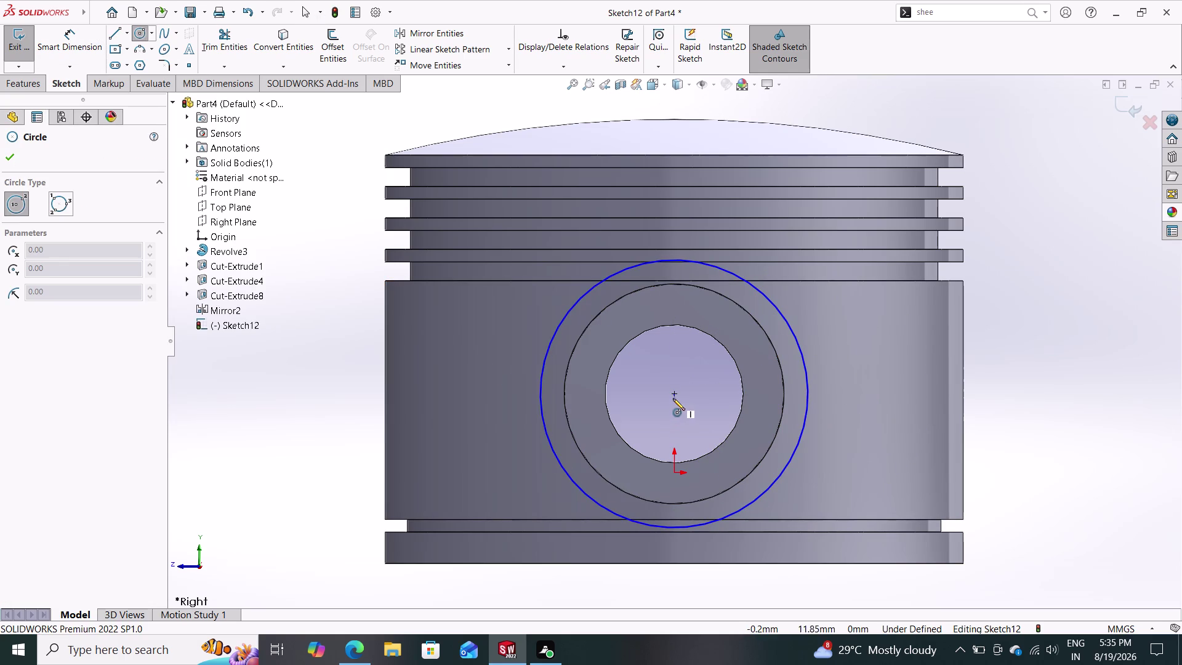
click(674, 394)
click(851, 404)
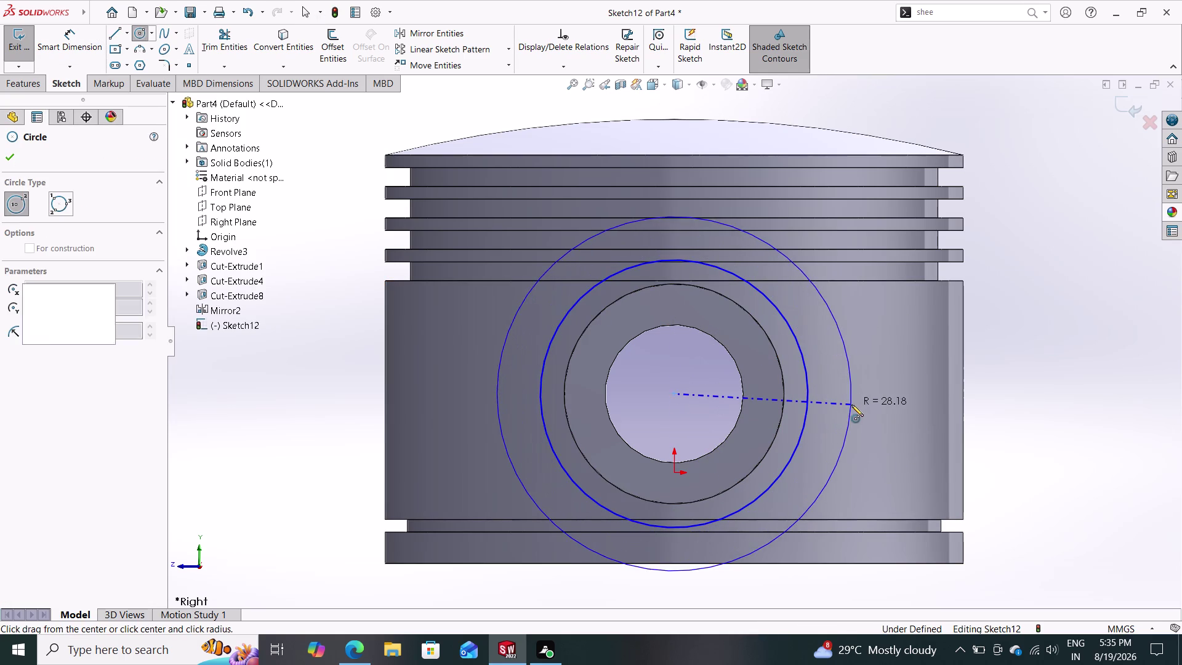
click(67, 59)
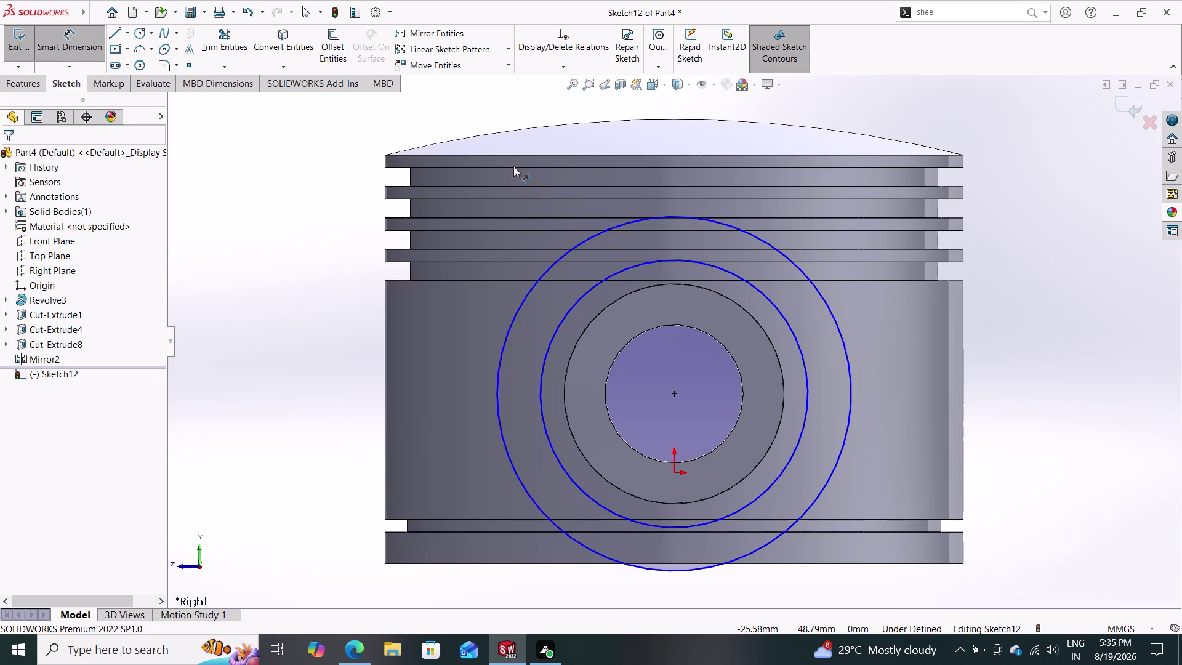
Dimension the outer circle to Ø36 mm and the inner circle to Ø22 mm.
click(850, 371)
click(923, 395)
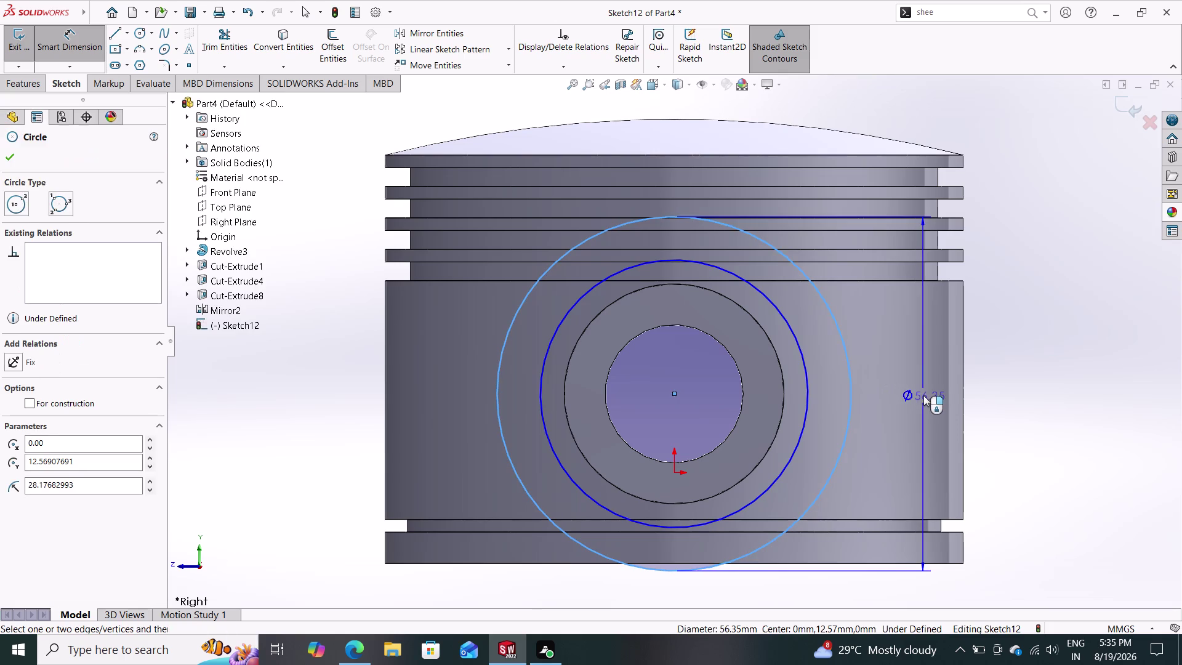
text(36)
key(Return)
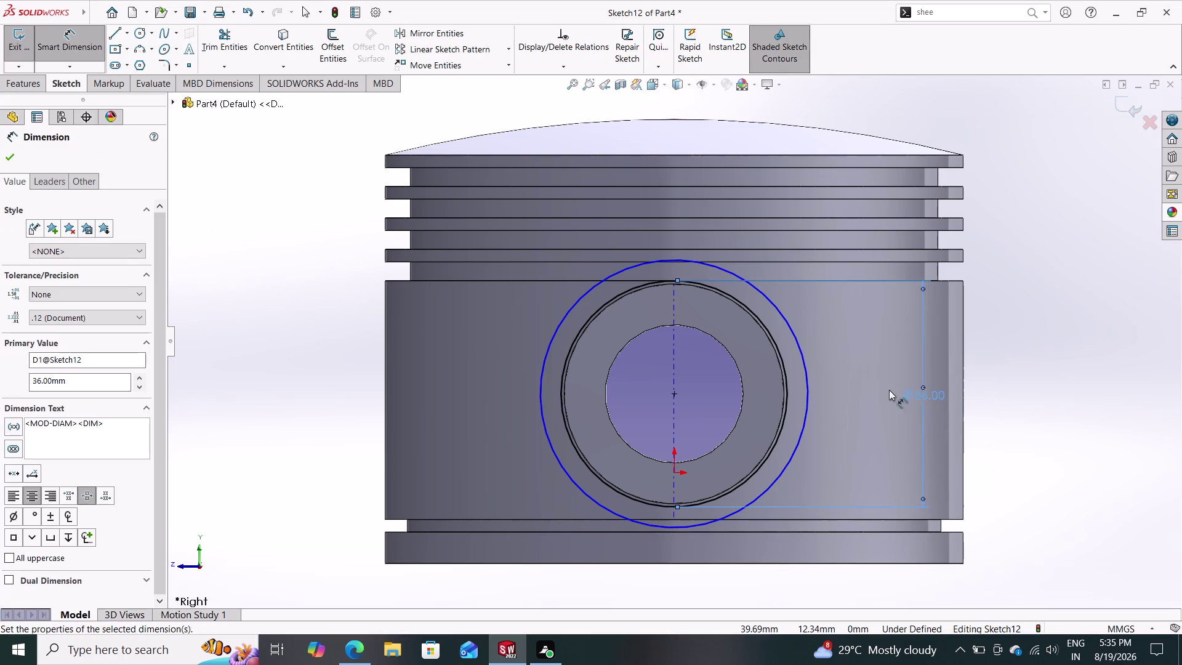
click(786, 378)
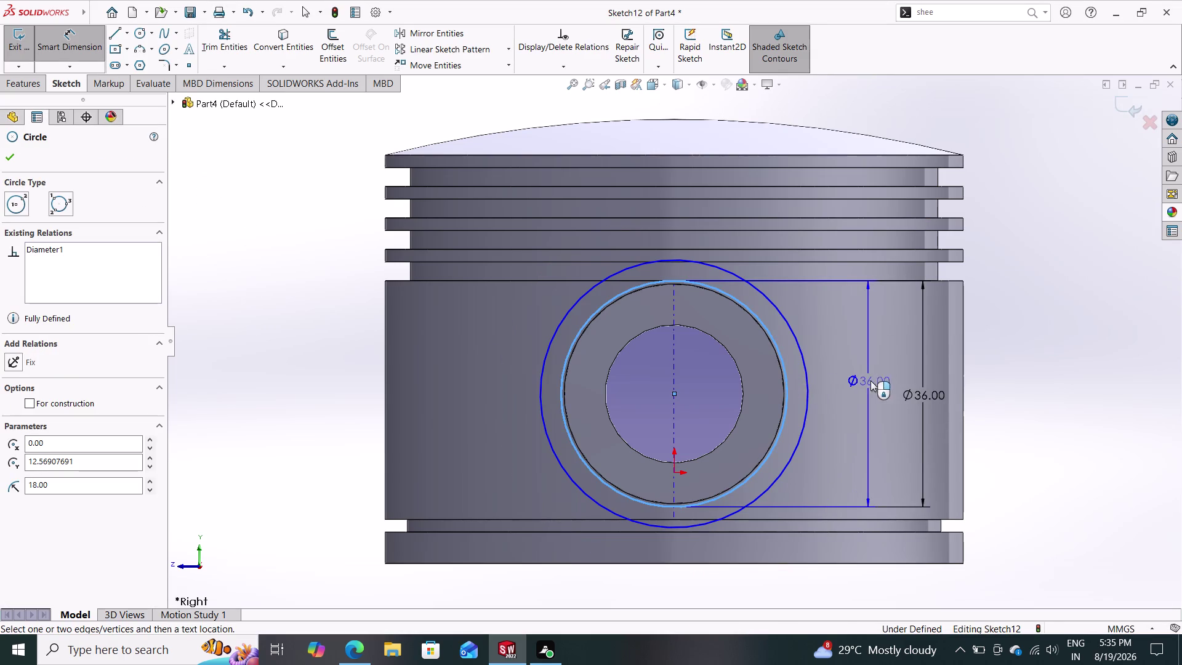
key(Escape)
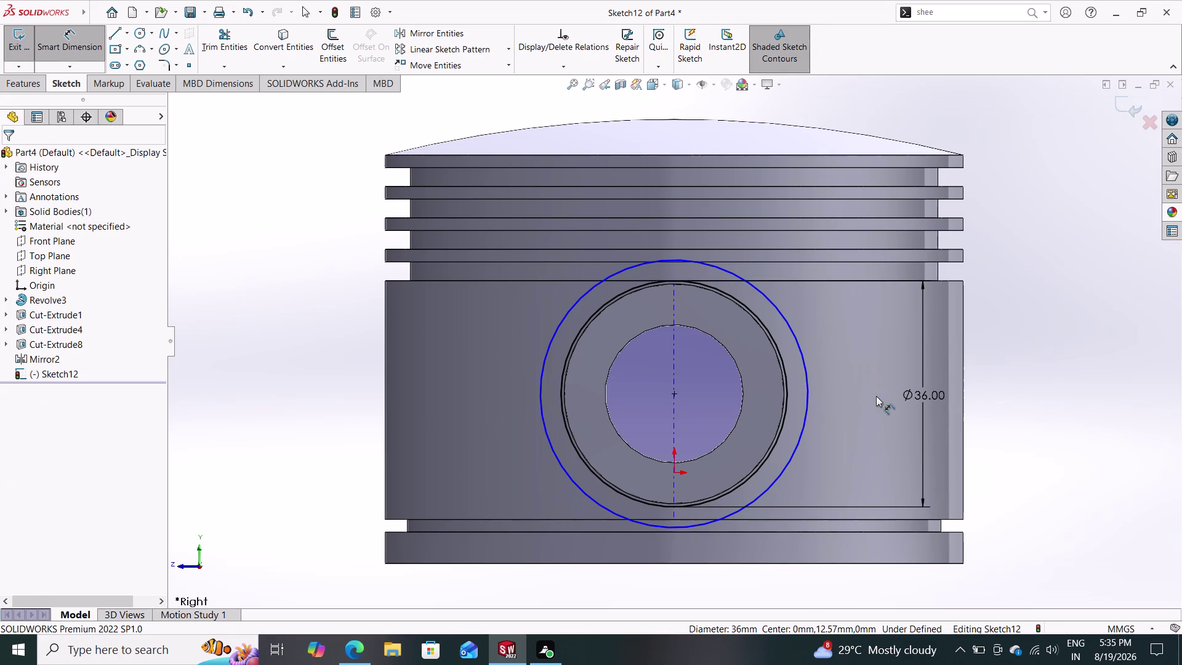
click(807, 370)
click(876, 384)
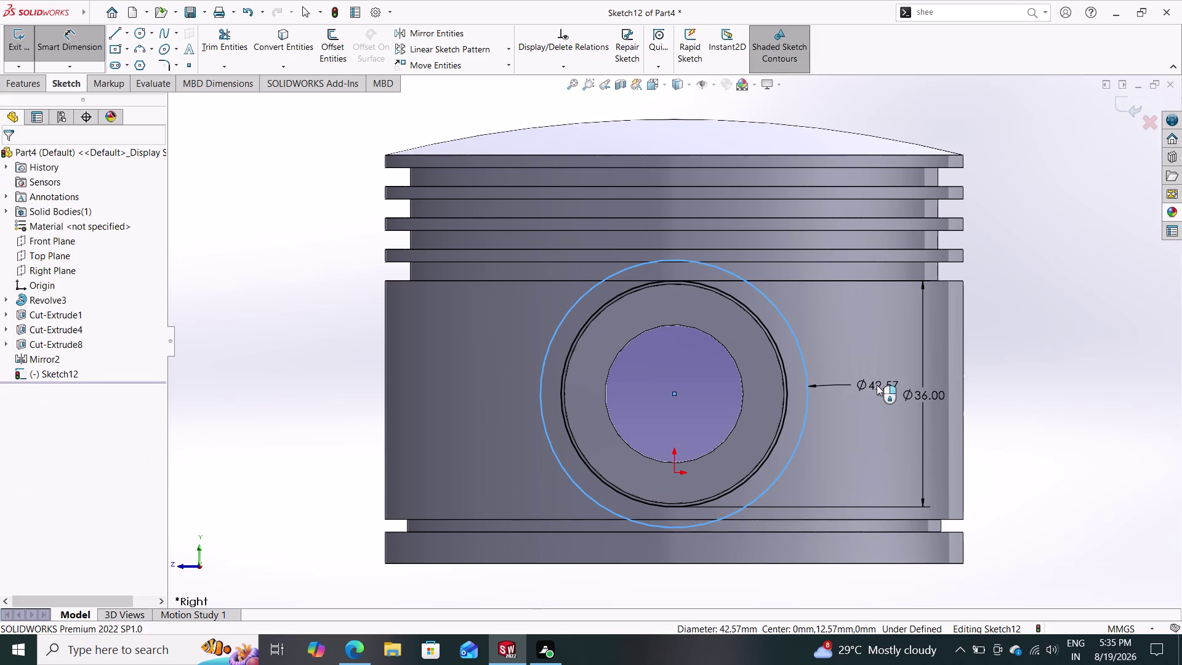
text(22)
key(Return)
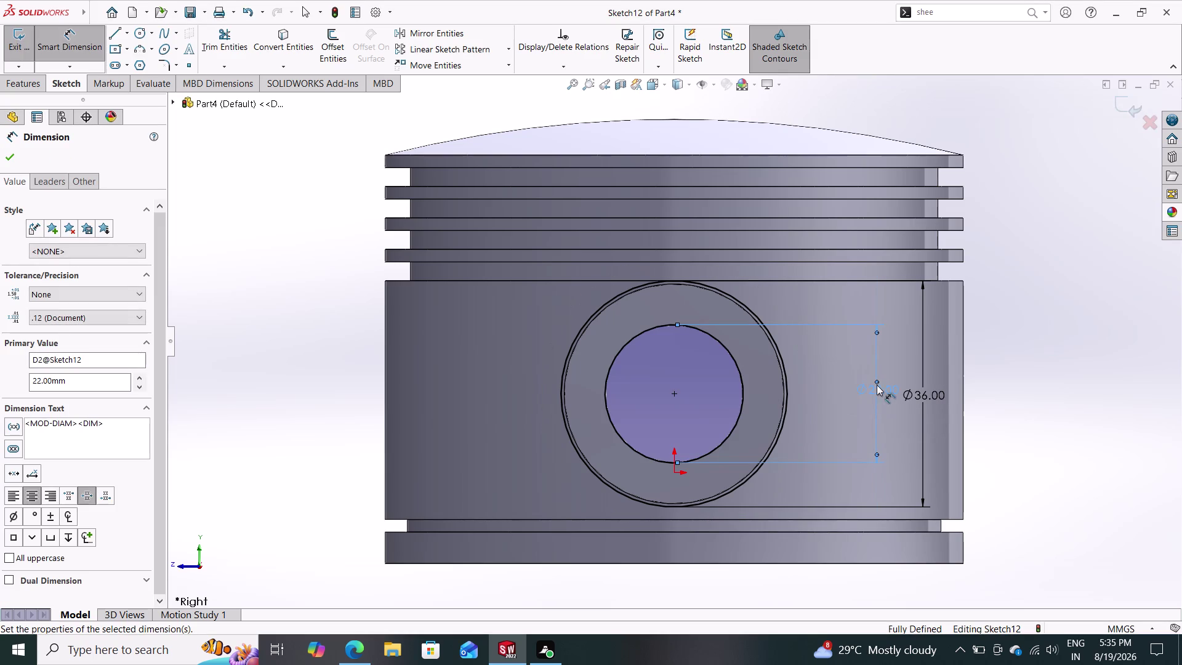
click(8, 153)
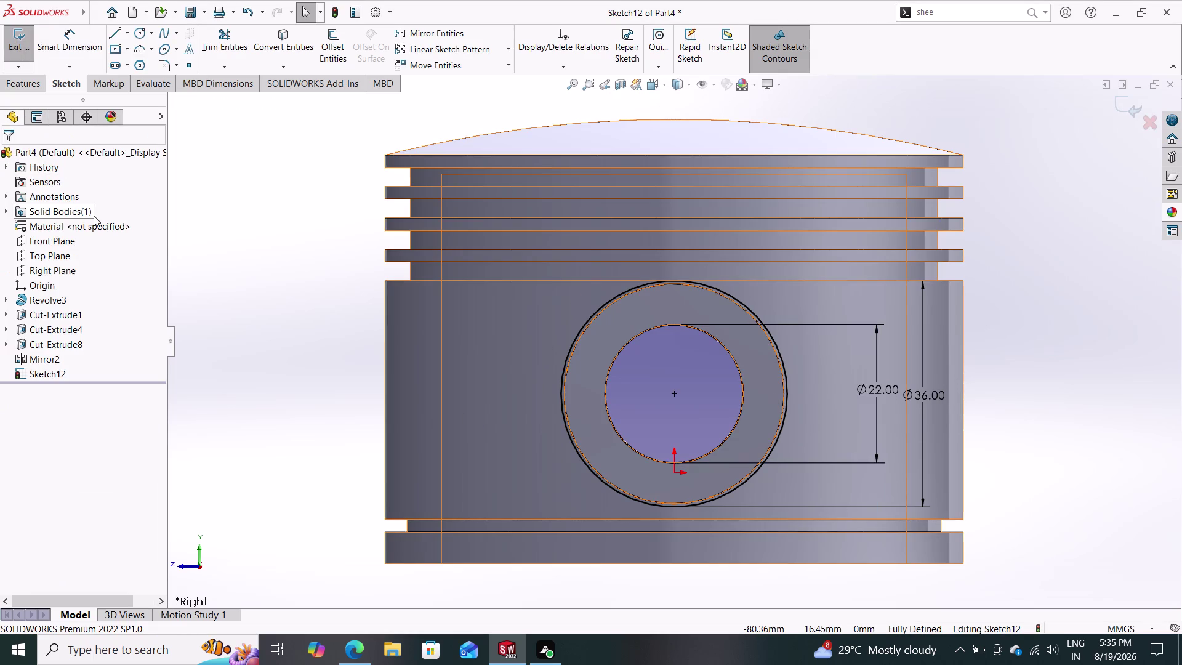
click(29, 78)
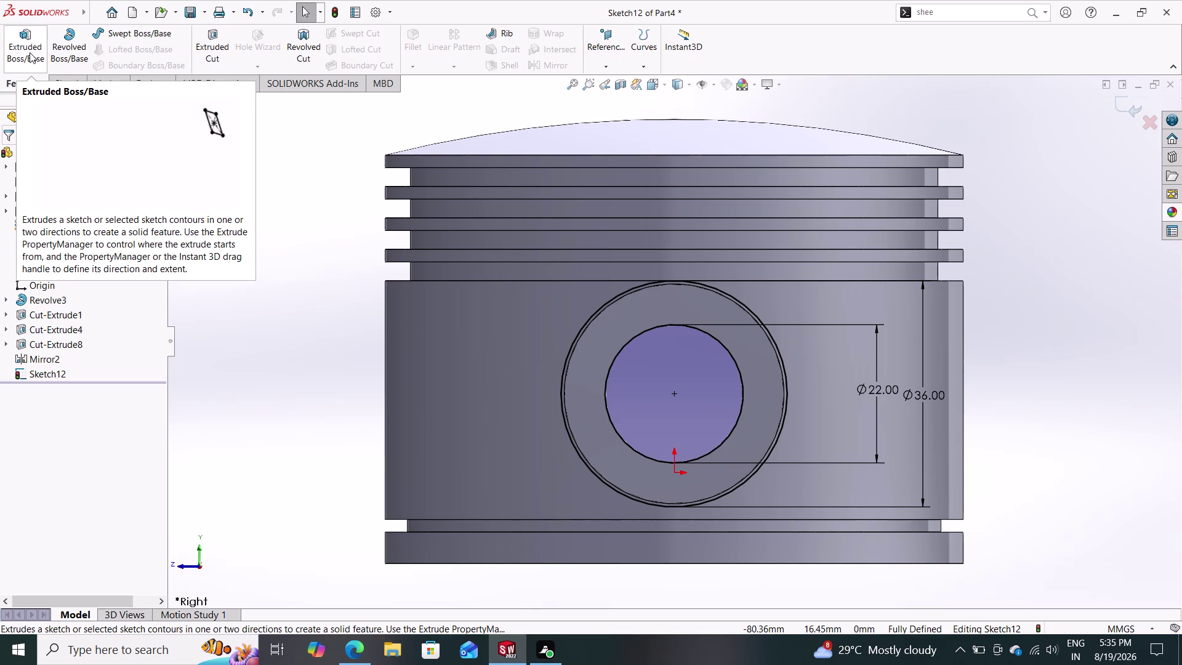
Start an Extruded Boss/Base from an Offset of 25 mm from the sketch plane.
click(29, 53)
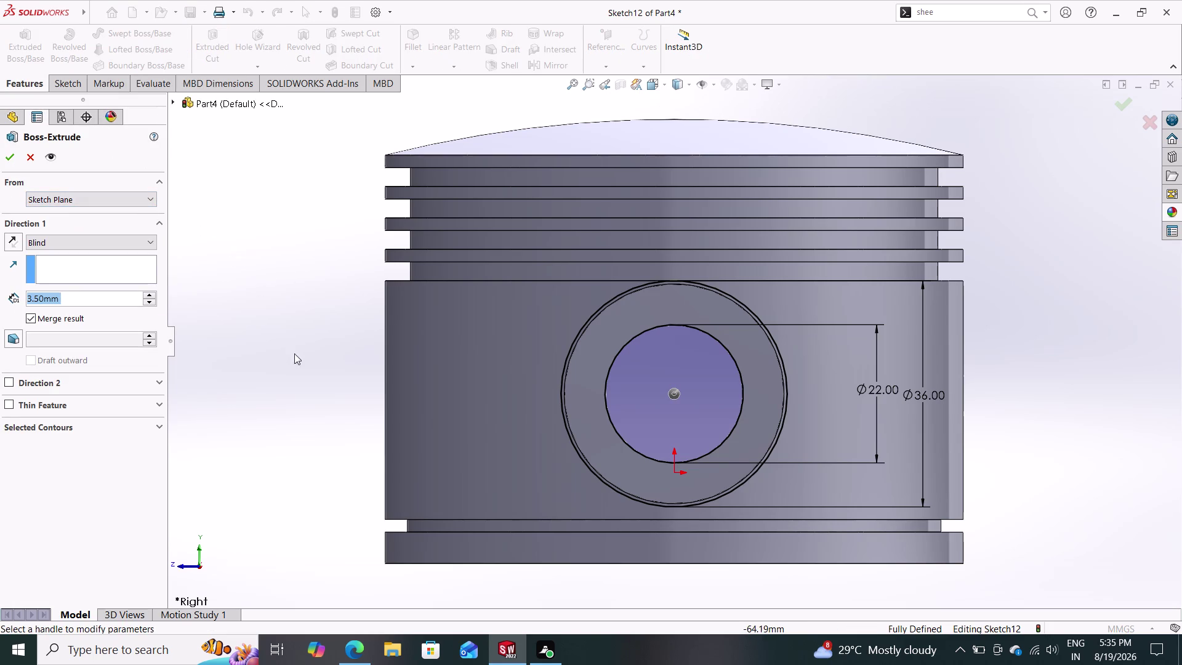
middle_drag(312, 375, 242, 307)
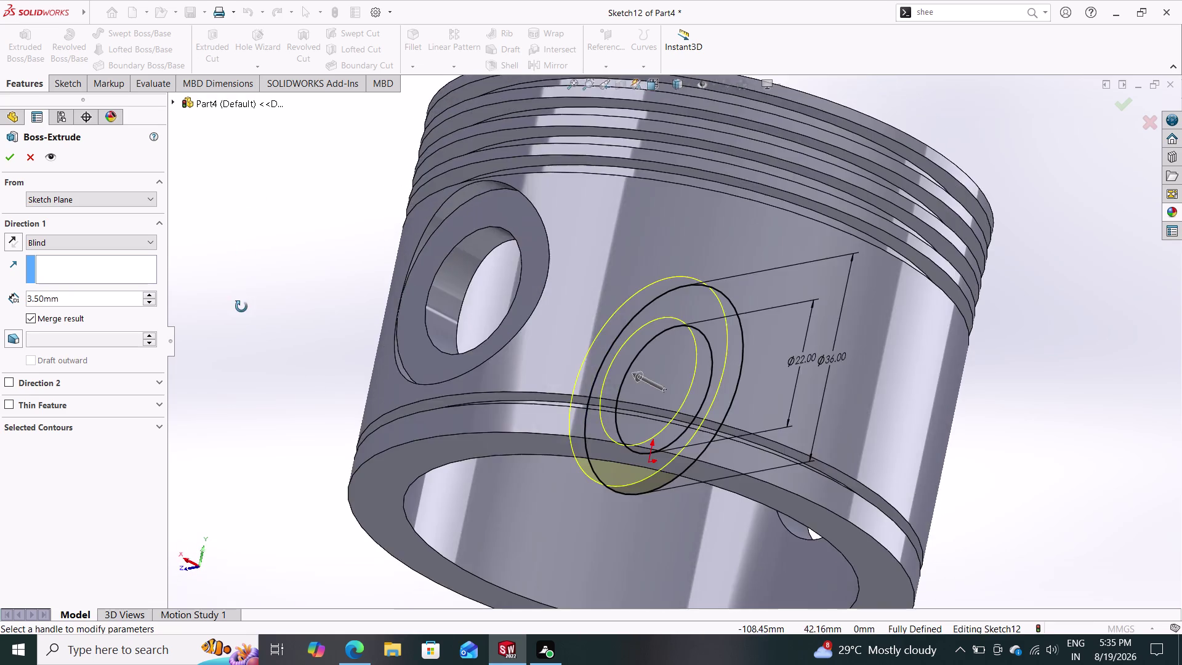
middle_drag(242, 306, 248, 263)
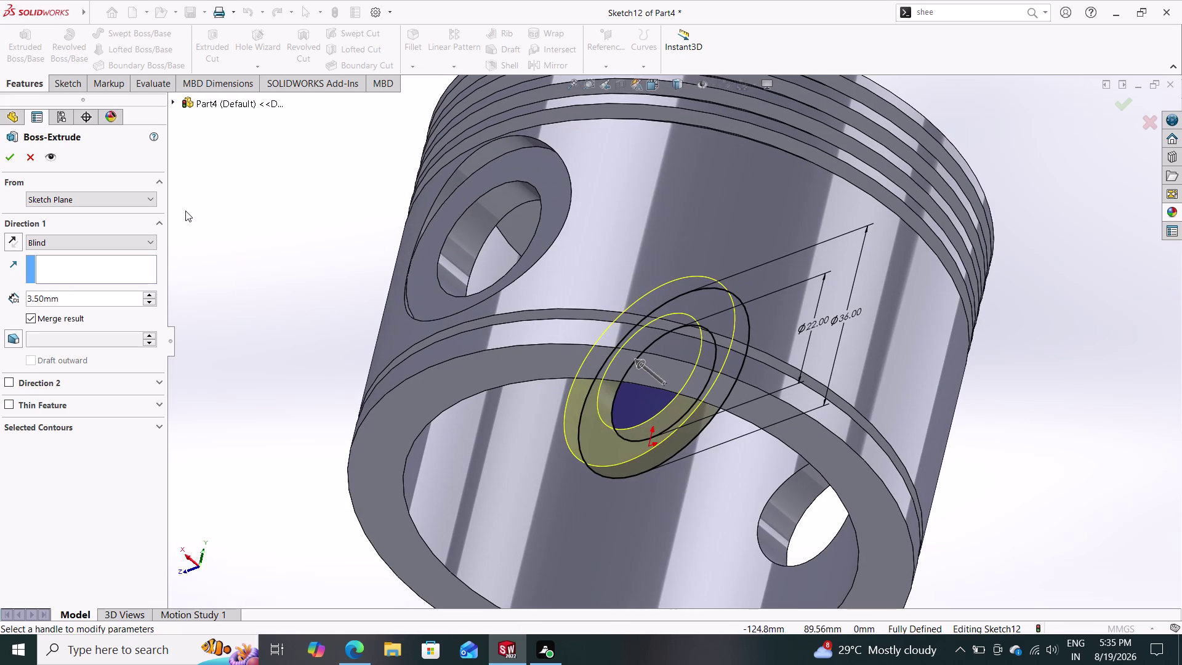
click(147, 192)
click(107, 246)
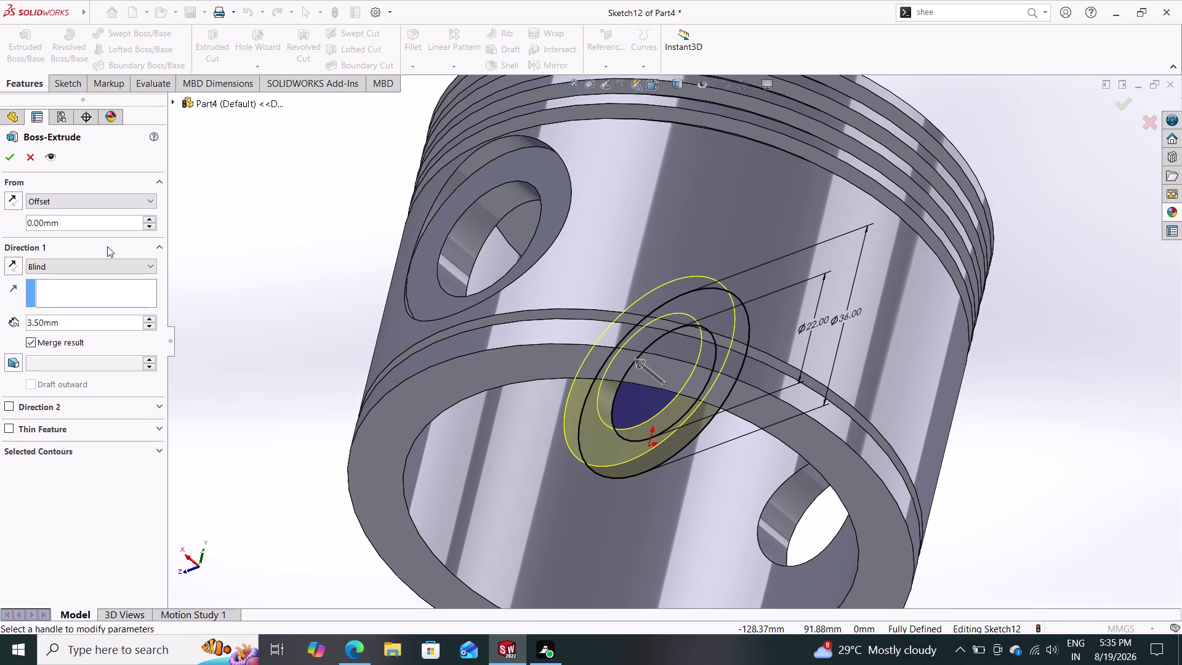
drag(92, 225, 0, 227)
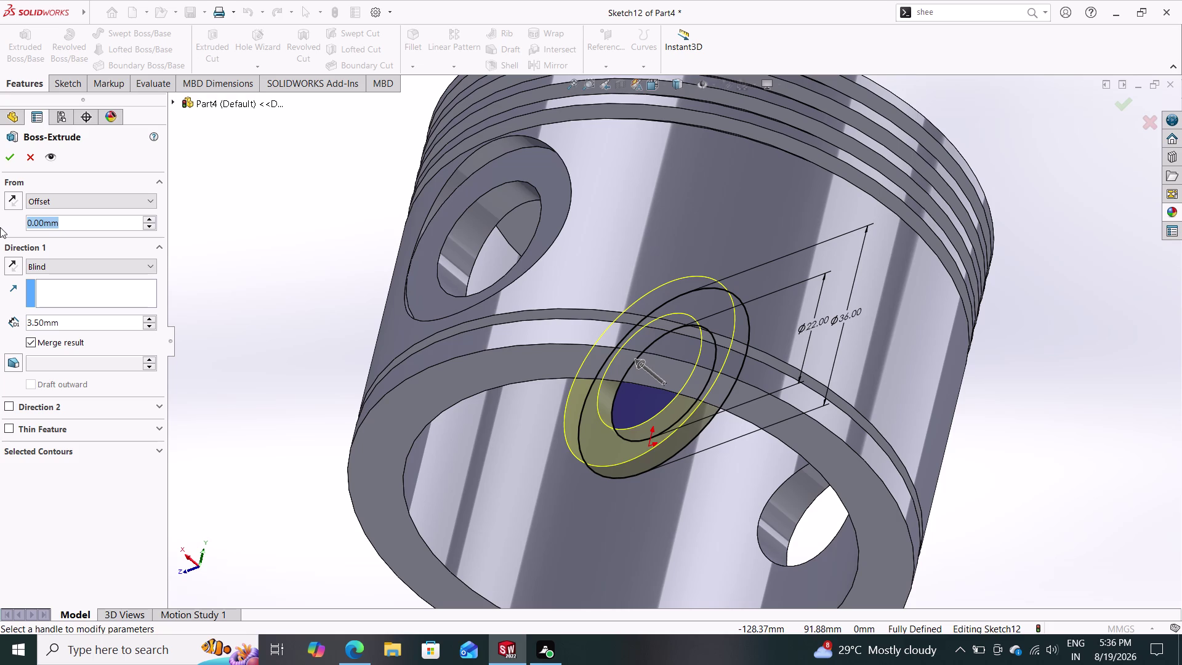
text(2)
text(5)
key(Return)
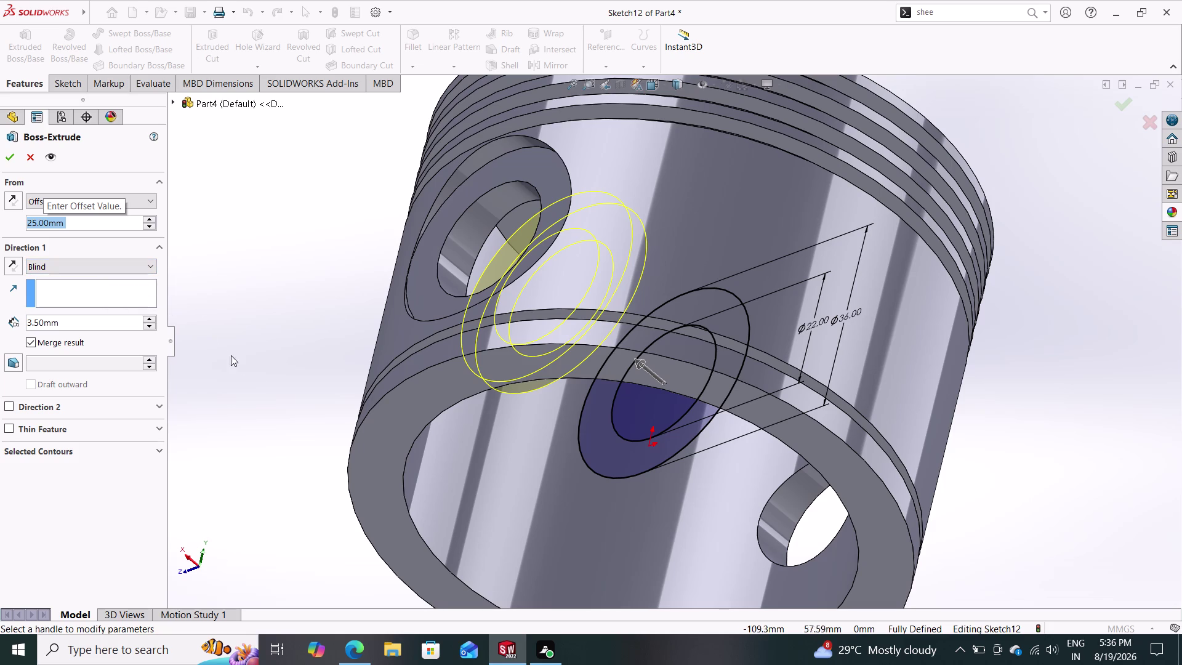
Inspect the offset preview and set the Blind depth to 15 mm.
middle_drag(263, 444, 264, 364)
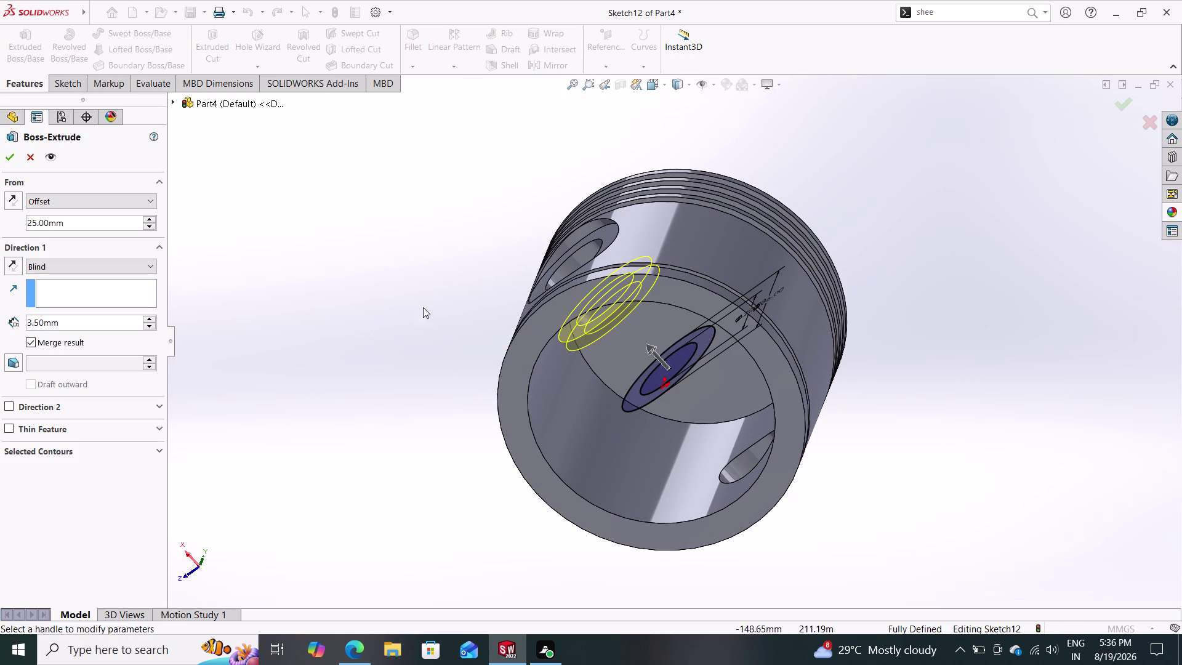
middle_drag(425, 290, 393, 408)
middle_drag(451, 309, 444, 354)
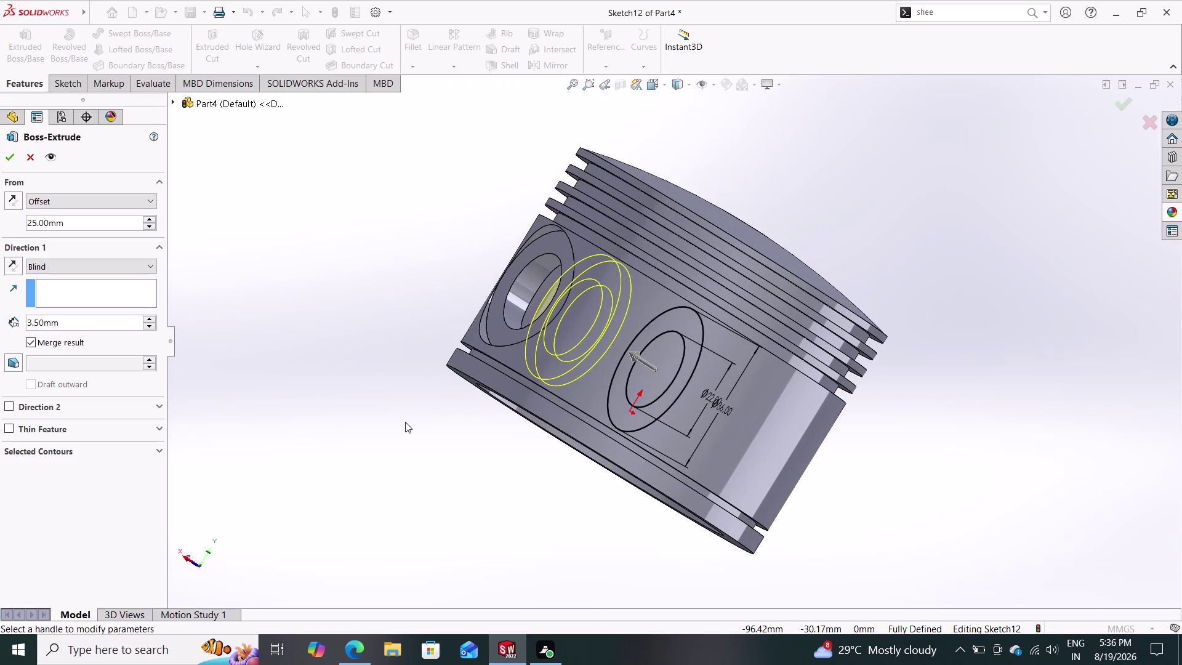
middle_drag(405, 422, 482, 308)
middle_drag(444, 366, 459, 303)
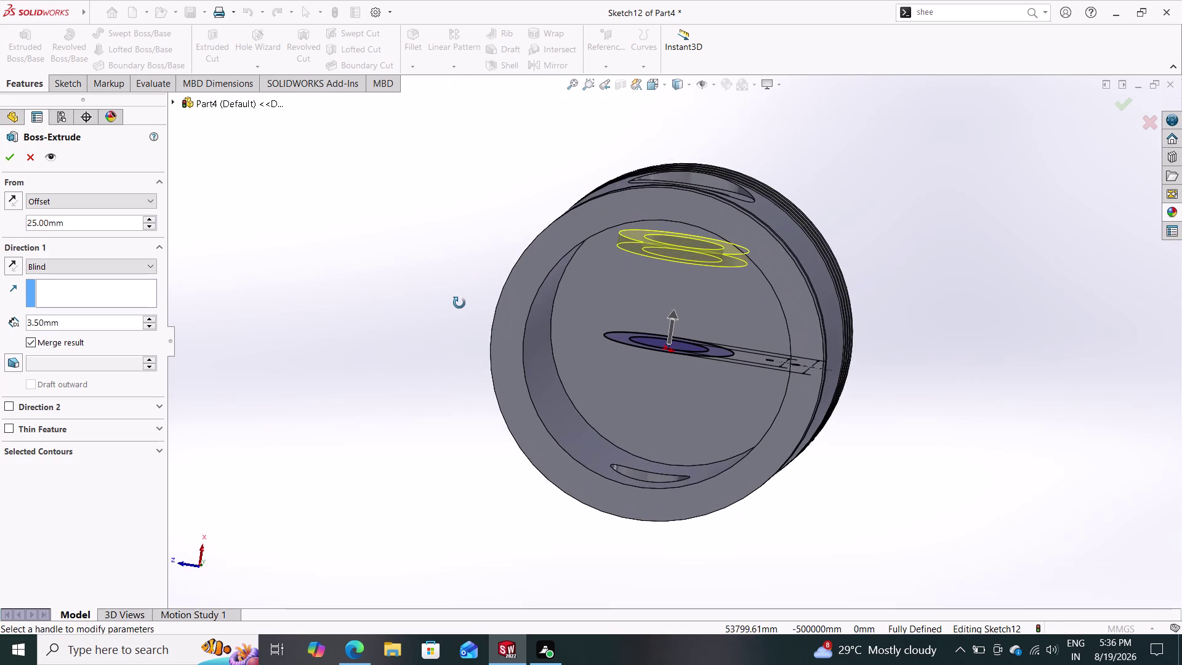
middle_drag(459, 303, 464, 304)
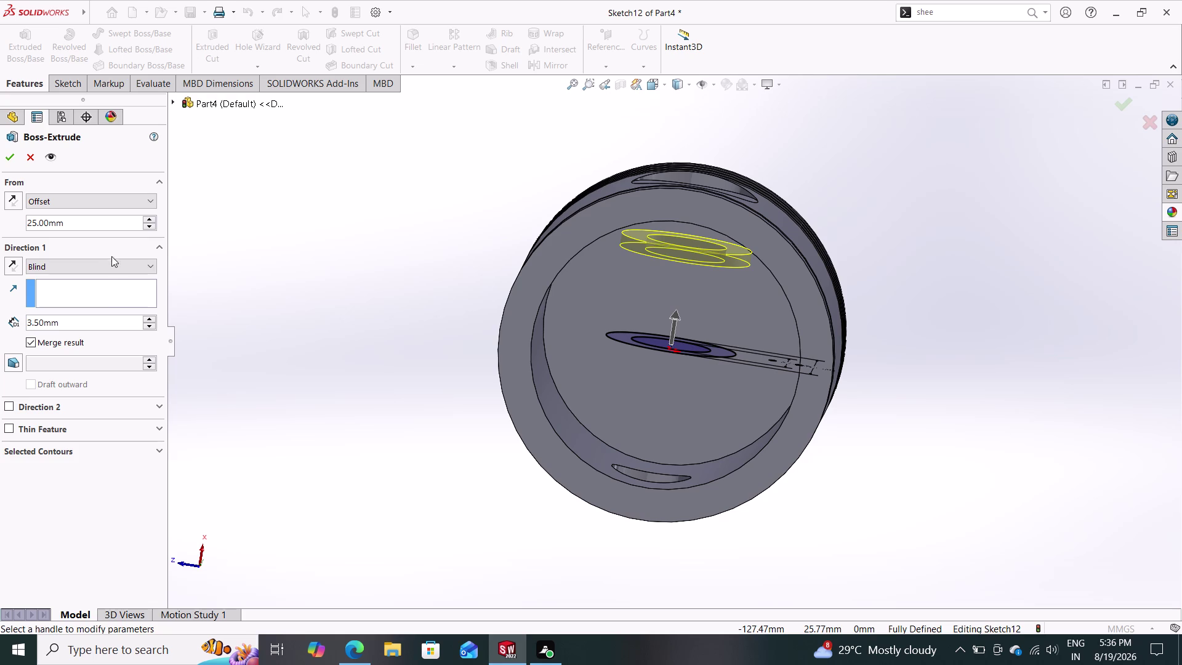
drag(93, 327, 0, 318)
text(15)
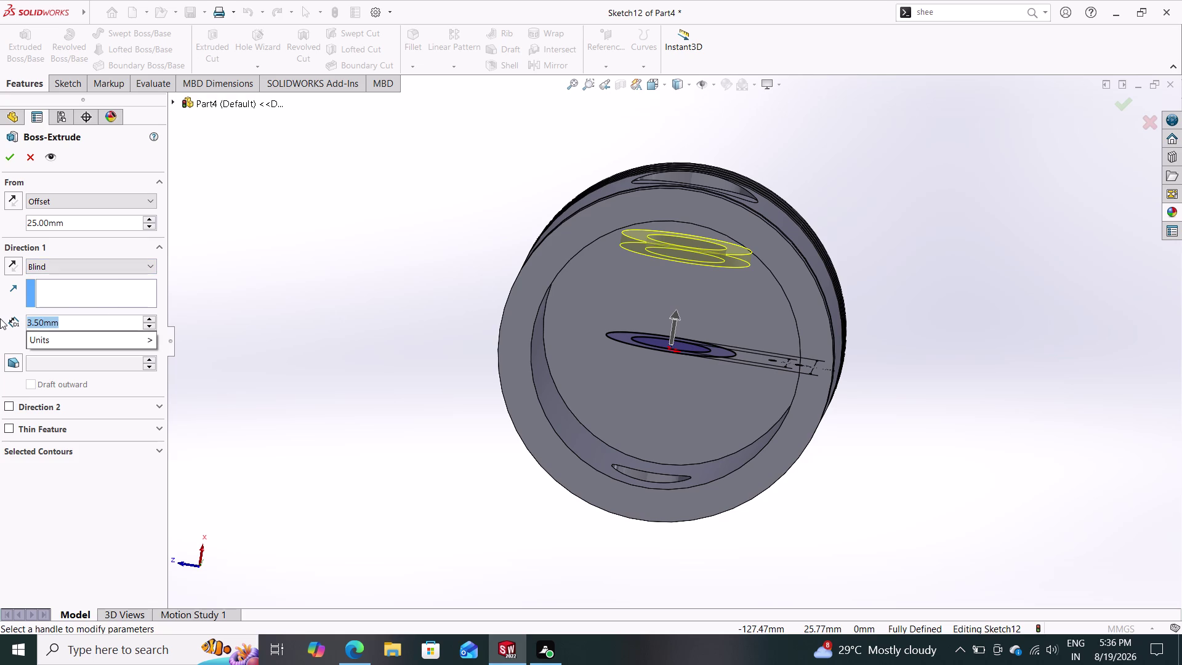
key(Return)
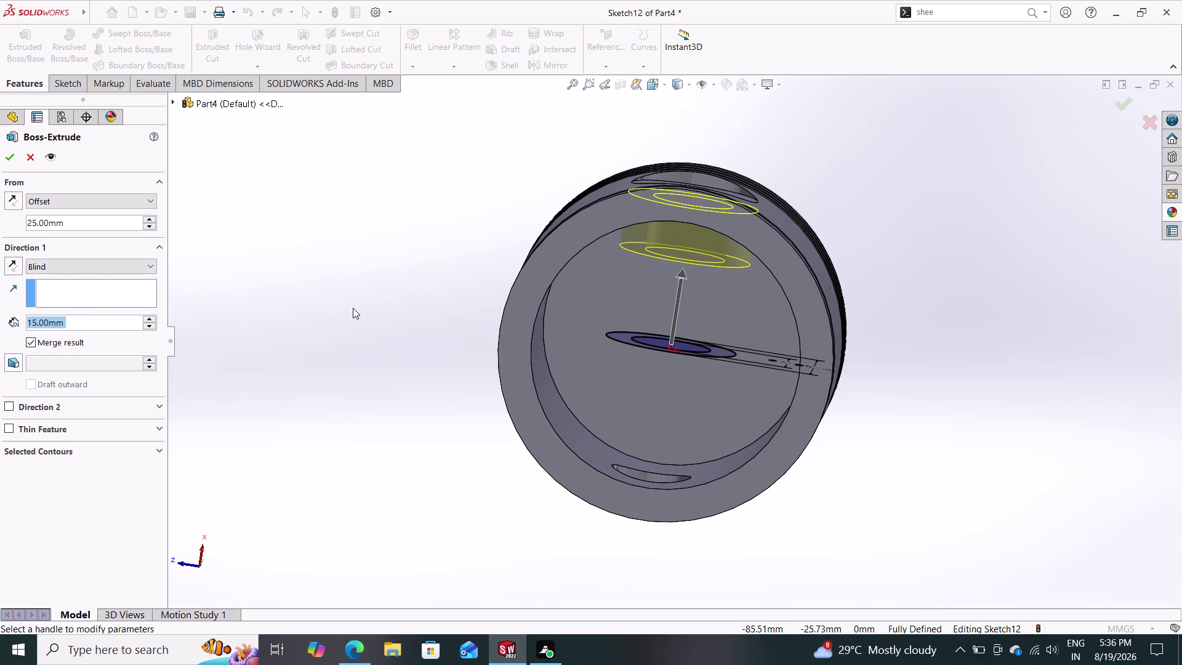
Check the 15 mm boss preview from outside and confirm the extrusion.
middle_drag(369, 308, 397, 180)
middle_drag(381, 261, 386, 214)
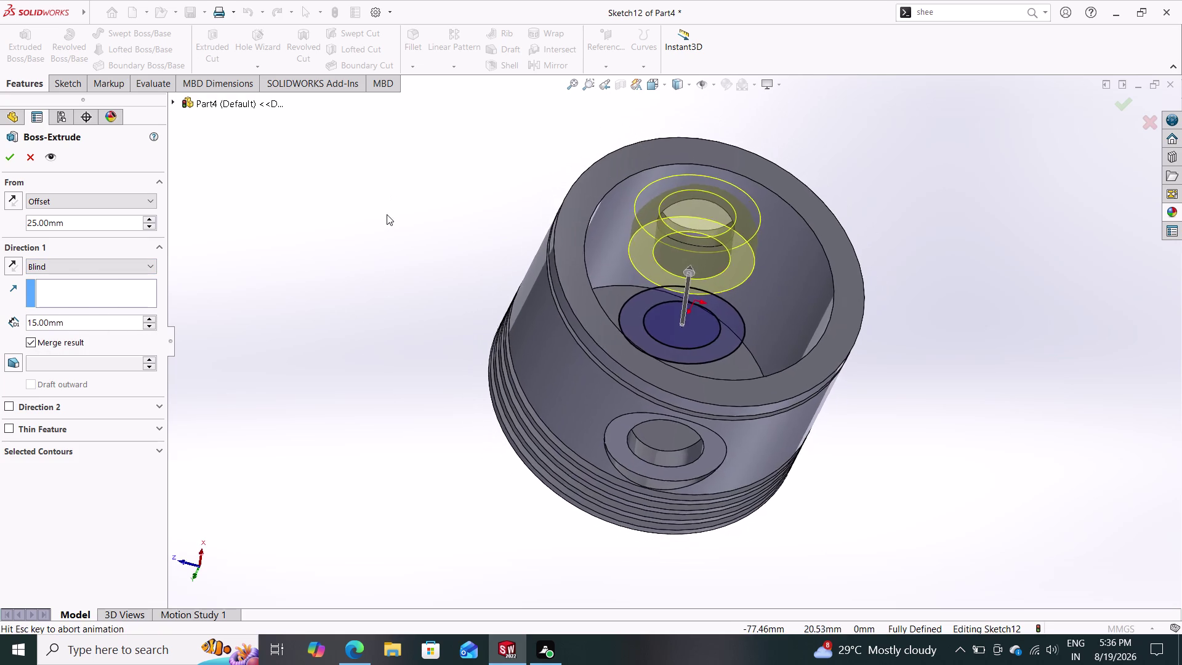
middle_drag(386, 214, 387, 224)
middle_drag(391, 215, 345, 543)
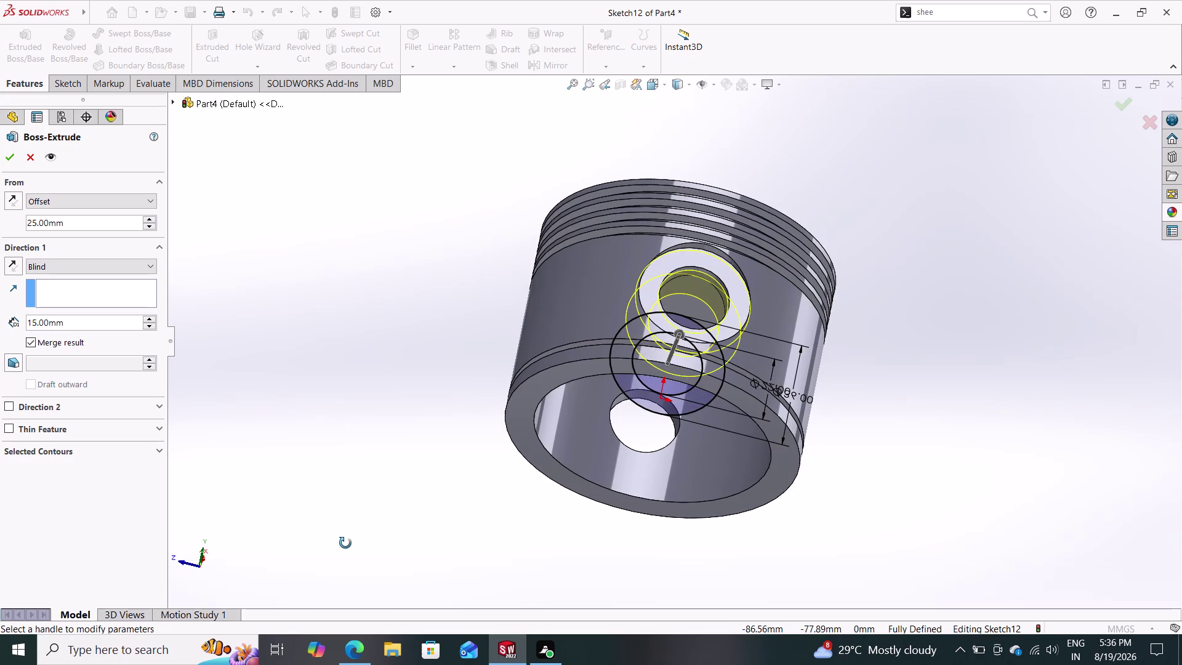
middle_drag(346, 543, 344, 542)
click(9, 153)
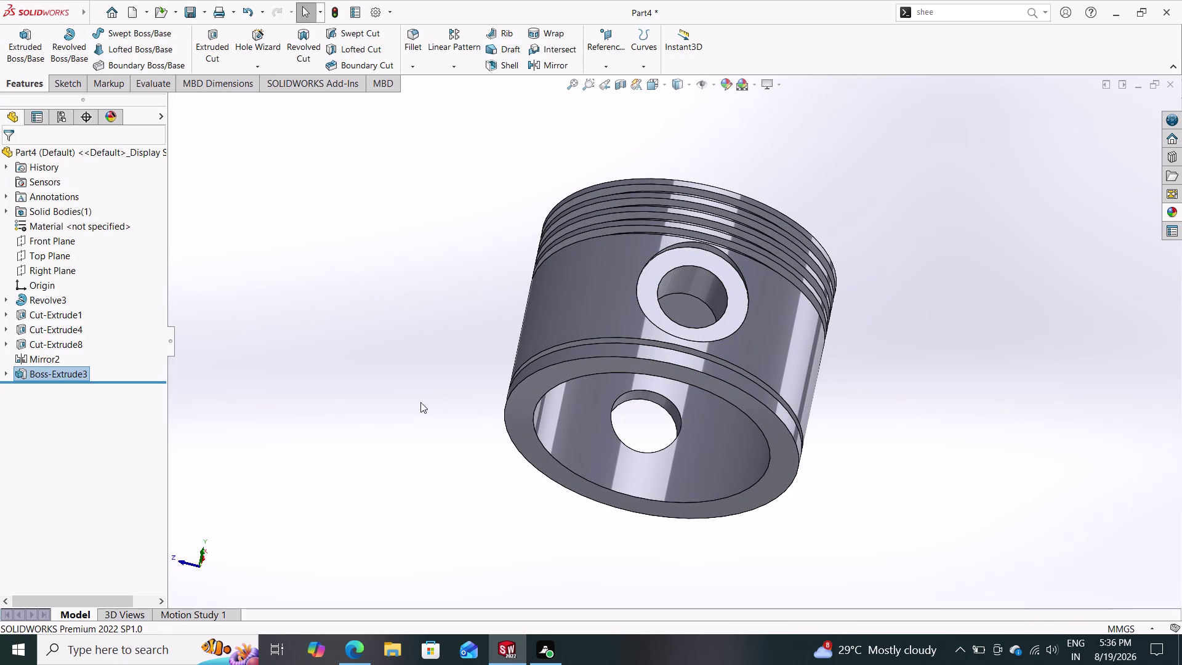
middle_drag(394, 458, 476, 292)
middle_drag(461, 339, 479, 281)
middle_drag(479, 283, 478, 283)
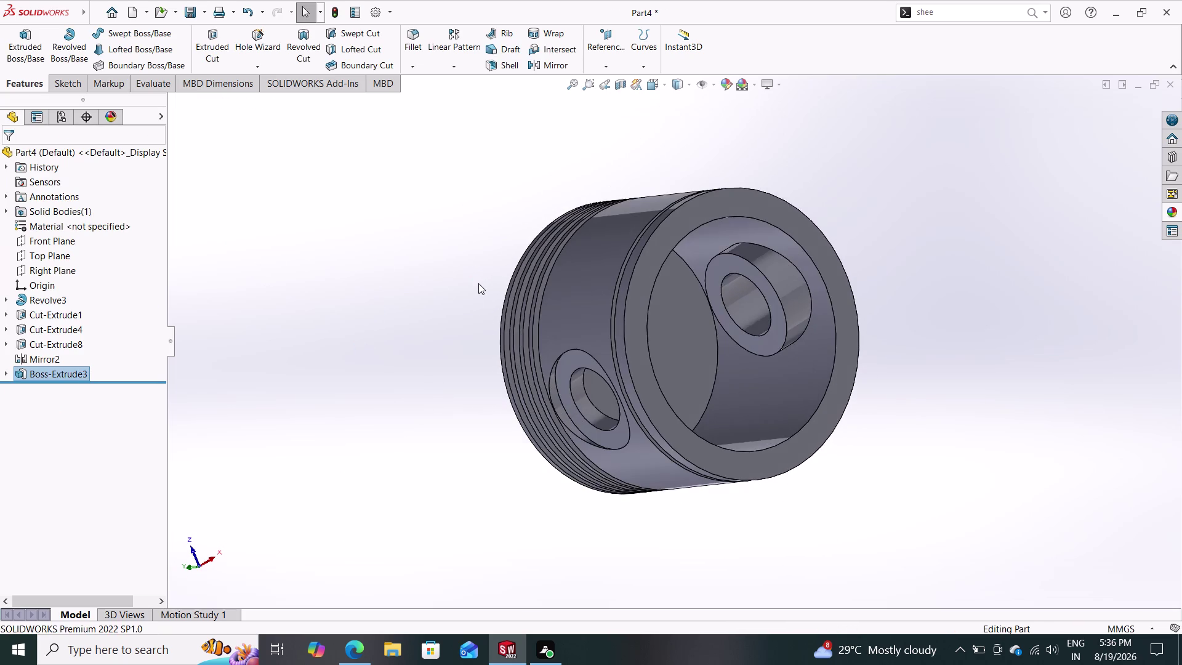
middle_drag(479, 283, 446, 364)
middle_drag(482, 270, 451, 294)
middle_drag(471, 271, 461, 280)
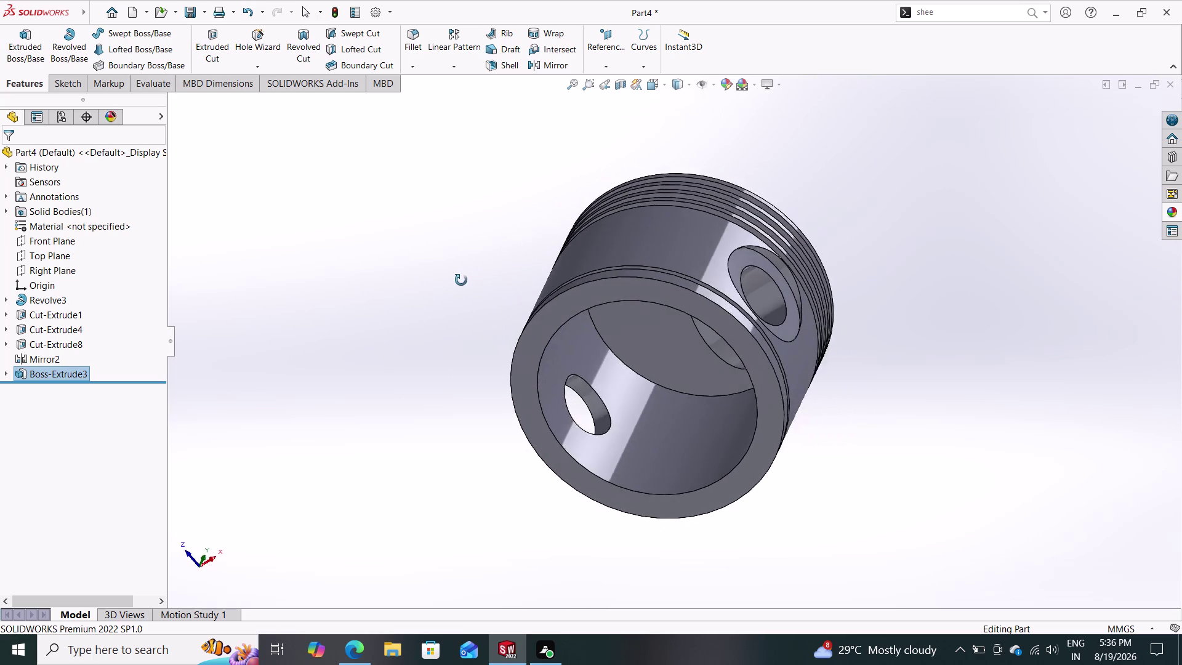
middle_drag(461, 281, 444, 318)
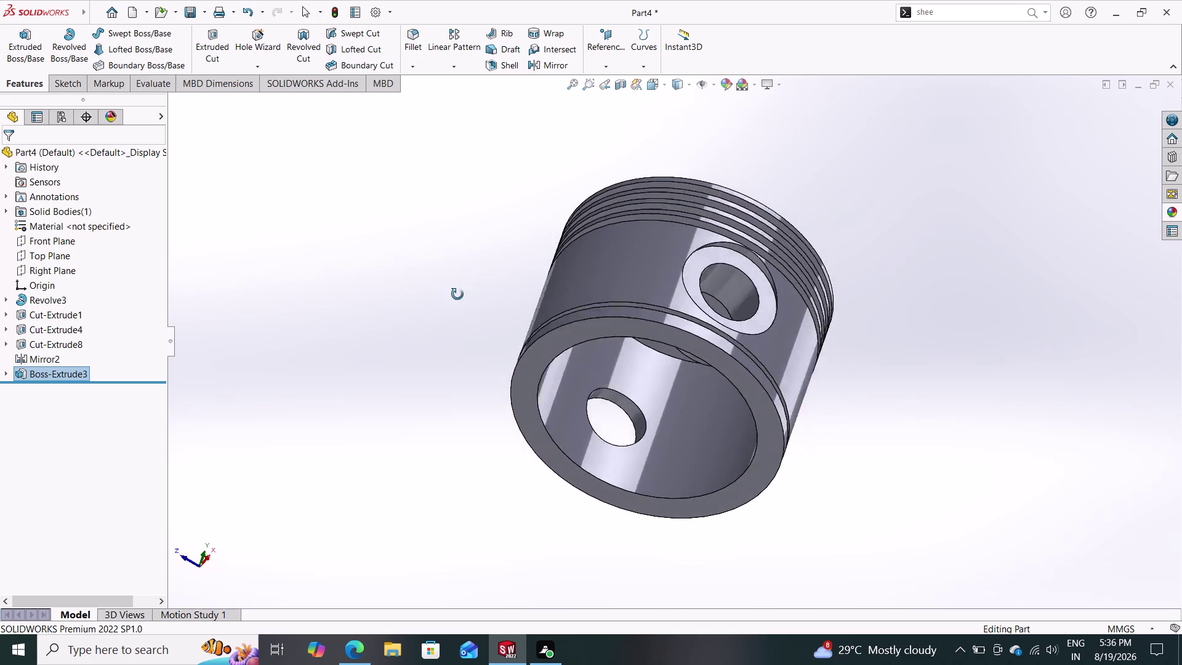
middle_drag(444, 317, 427, 332)
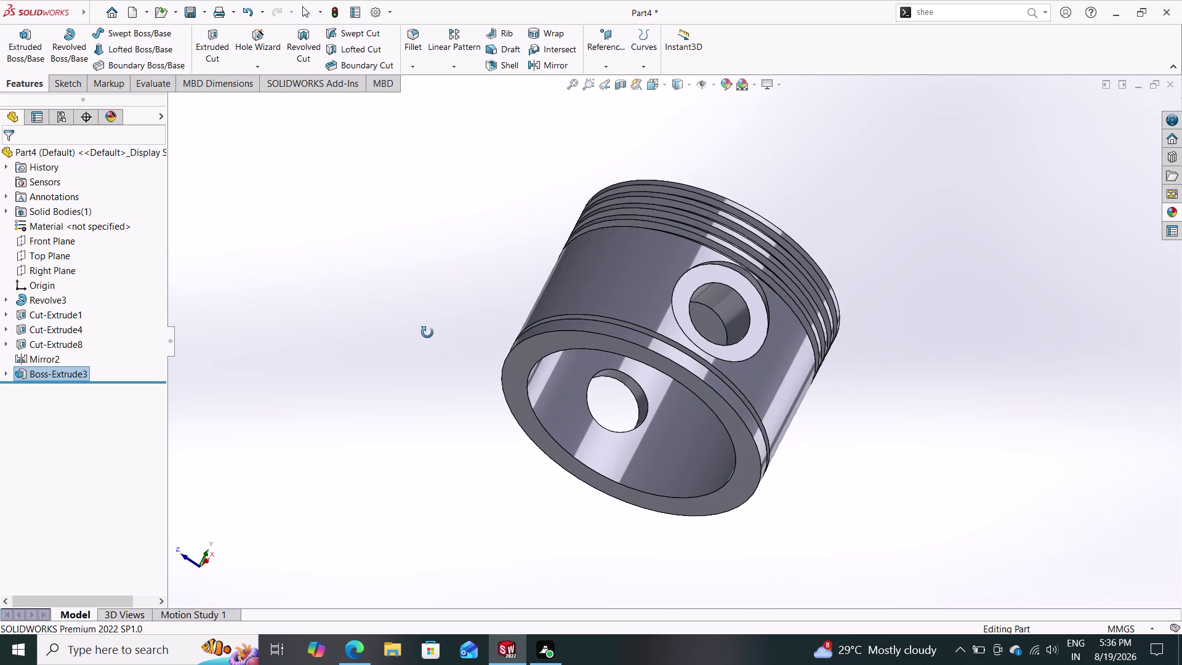
middle_drag(428, 332, 393, 412)
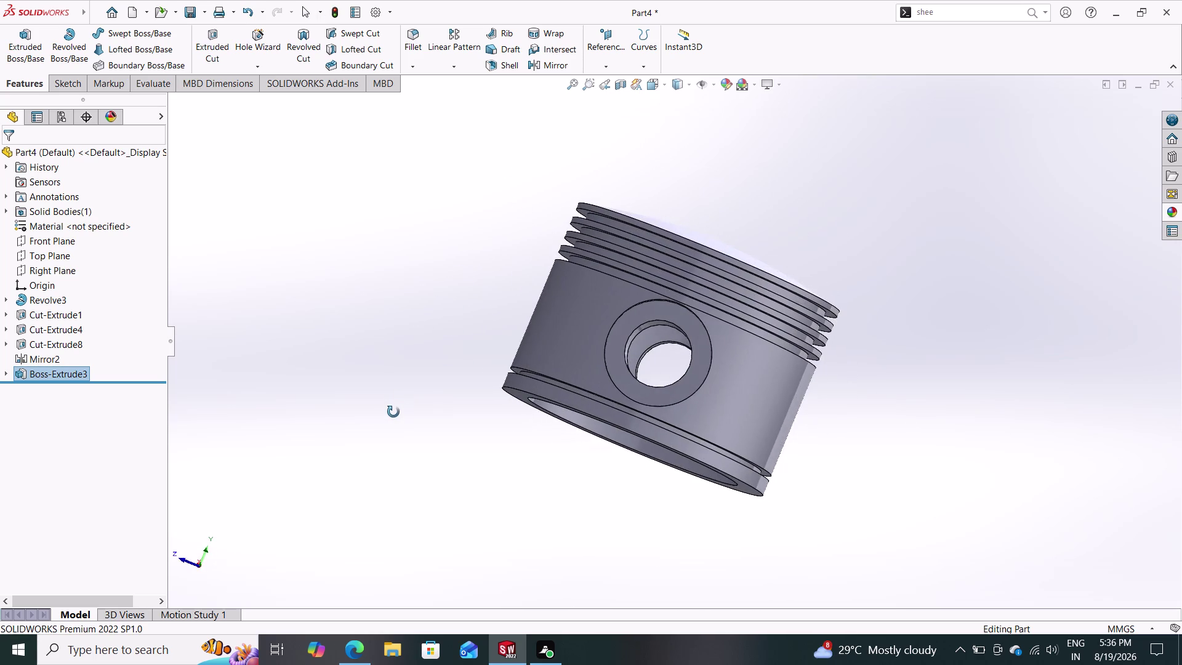
middle_drag(393, 412, 447, 350)
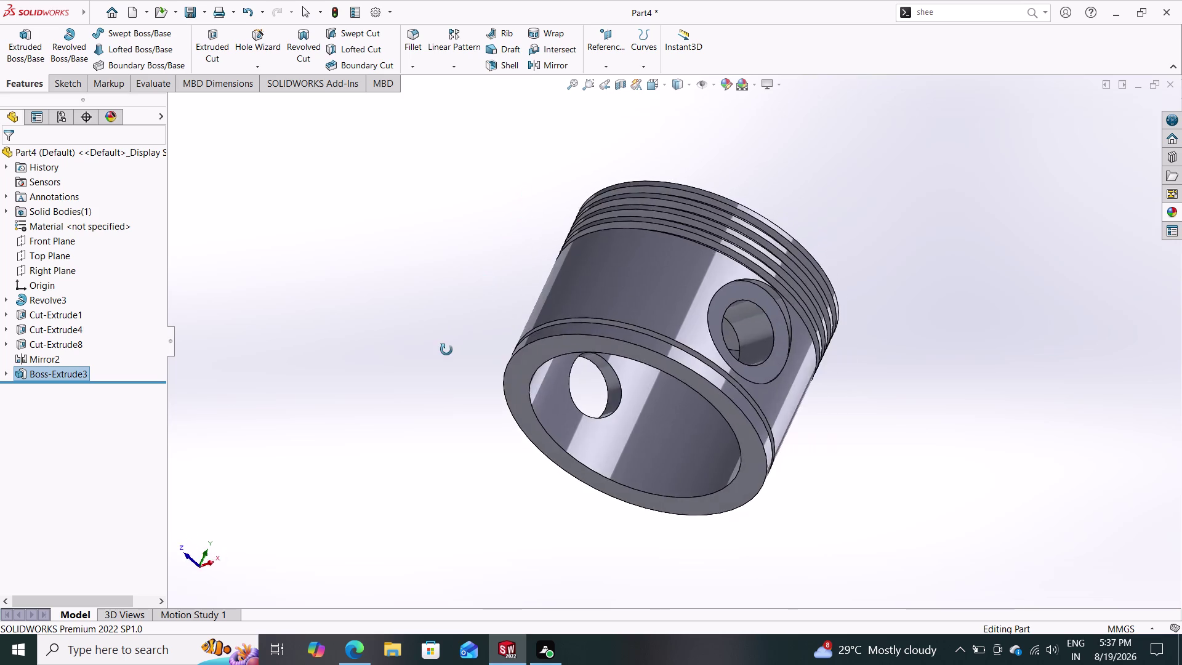
middle_drag(446, 349, 516, 146)
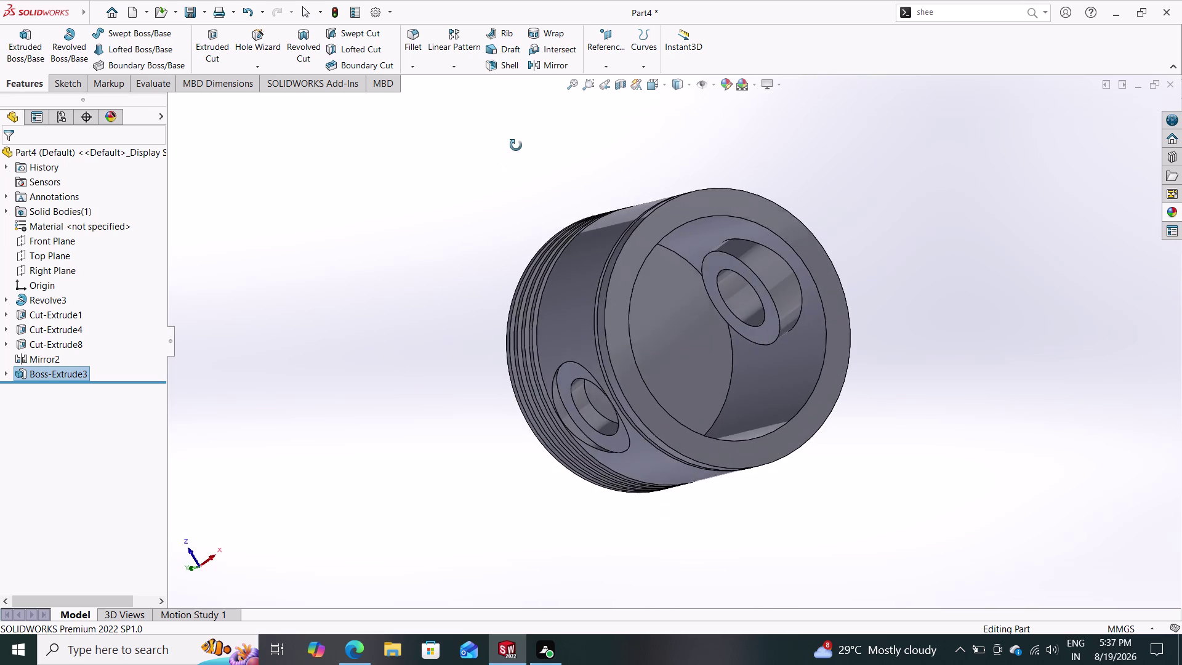
middle_drag(515, 145, 426, 322)
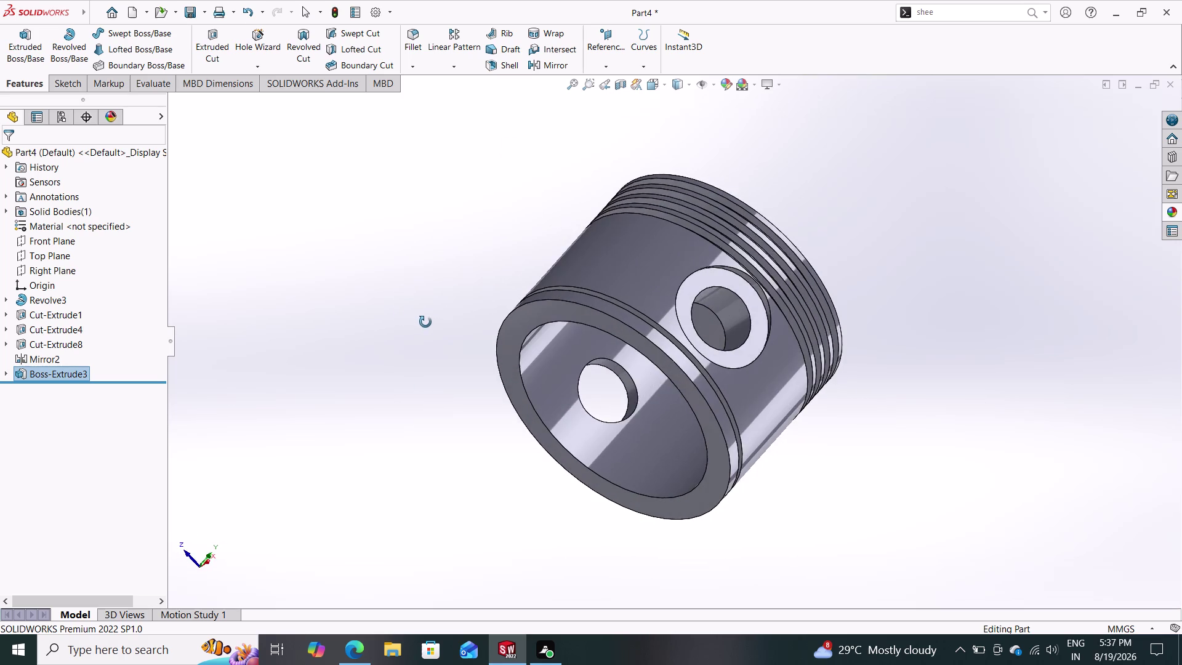
middle_drag(426, 322, 431, 375)
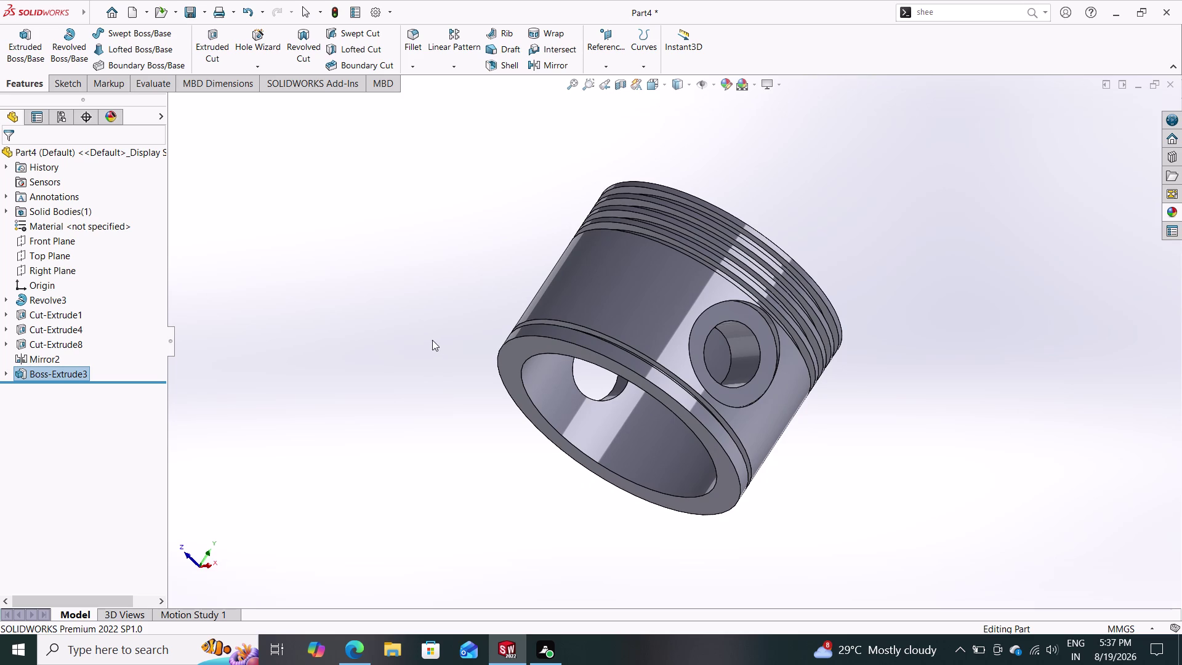
middle_drag(423, 371, 476, 338)
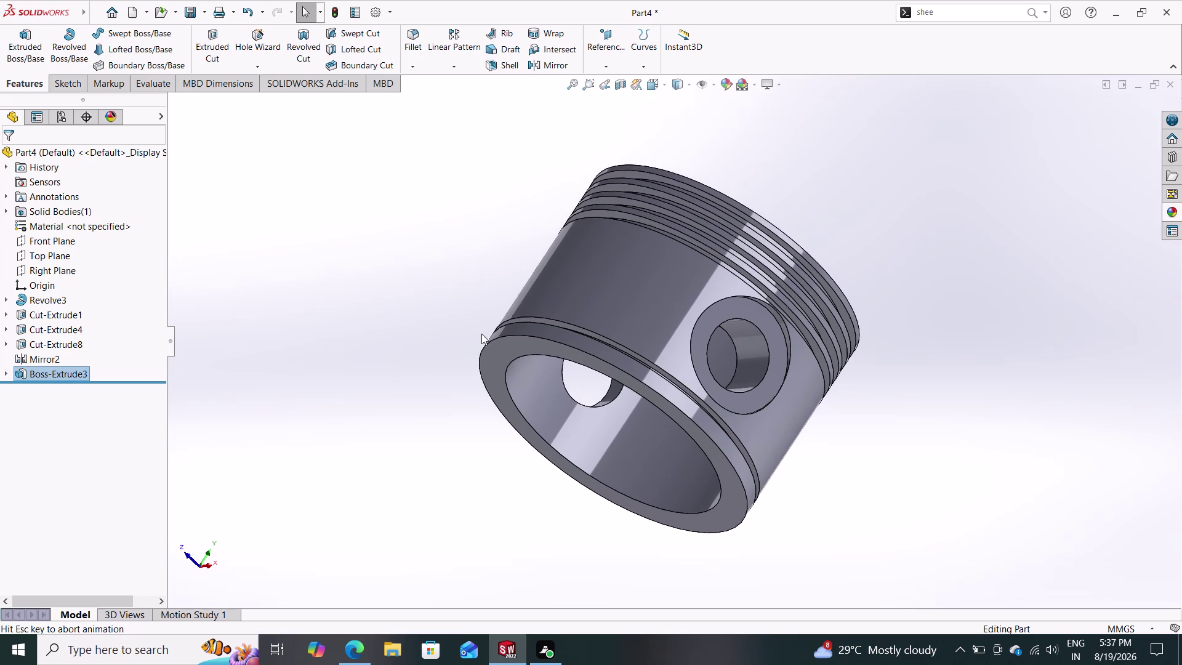
middle_drag(476, 338, 490, 325)
middle_drag(426, 382, 377, 427)
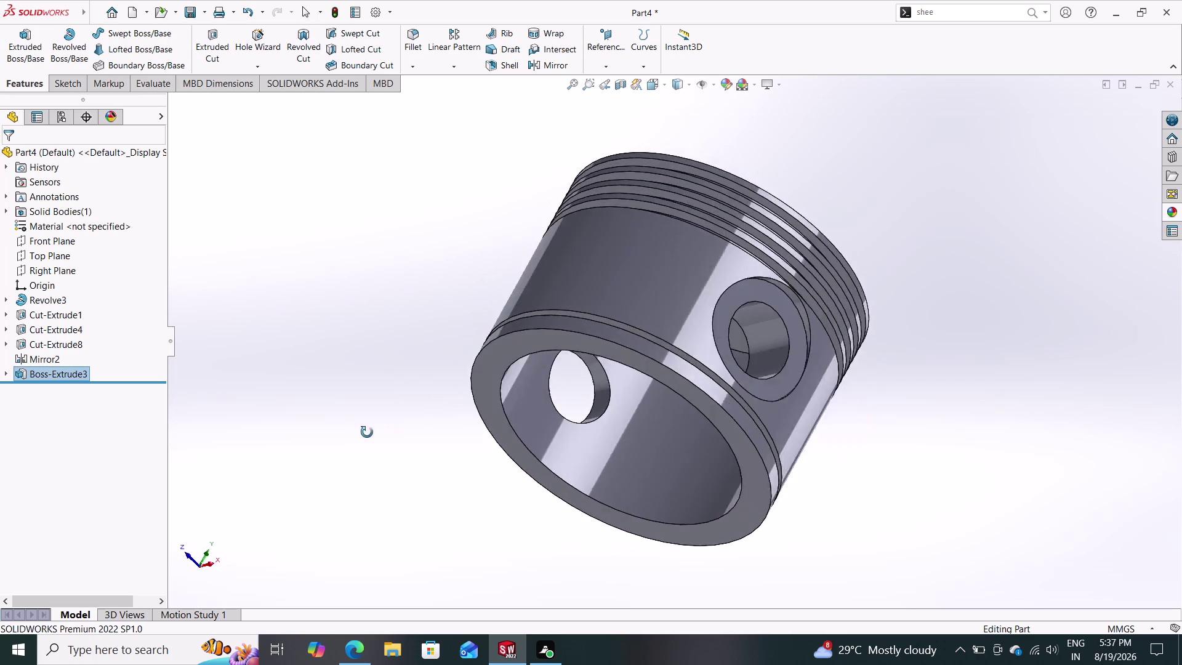
middle_drag(378, 427, 394, 420)
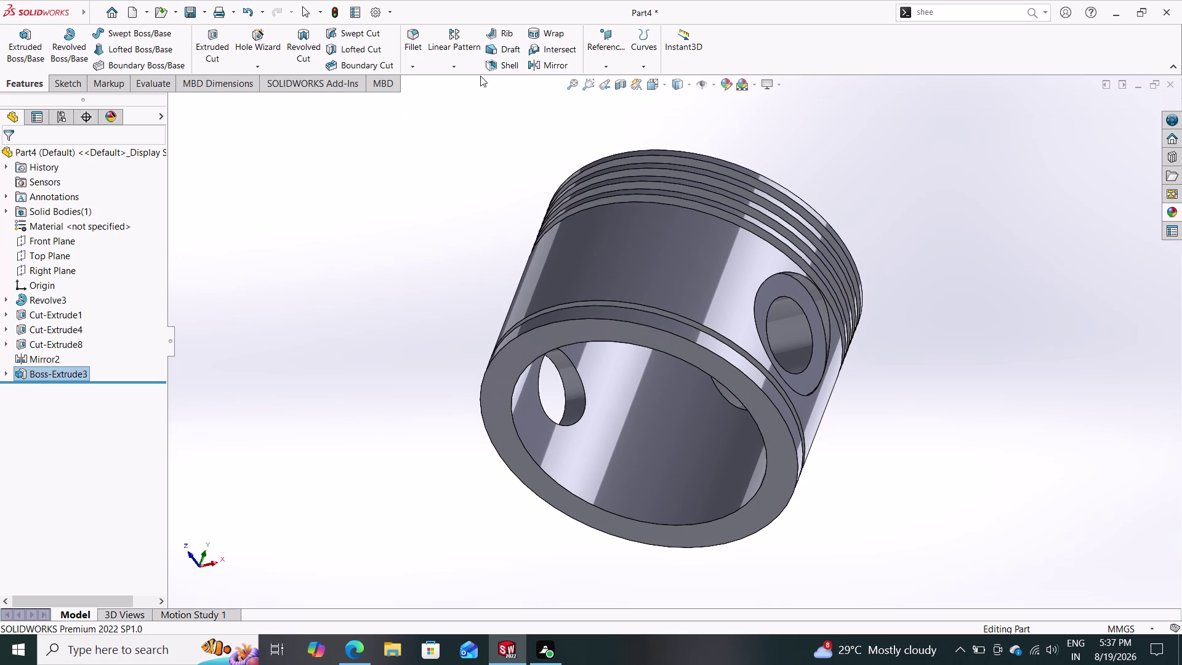
Mirror Boss-Extrude3 across the Right Plane, deleting the mistaken Front Plane selection.
click(548, 61)
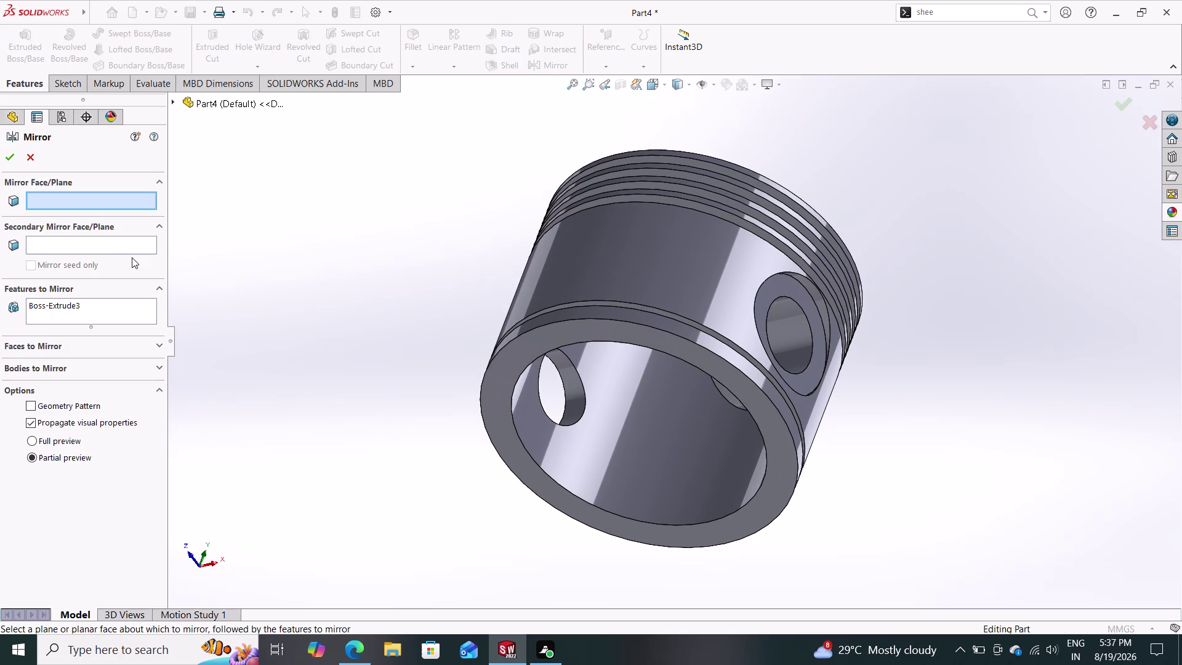
click(177, 103)
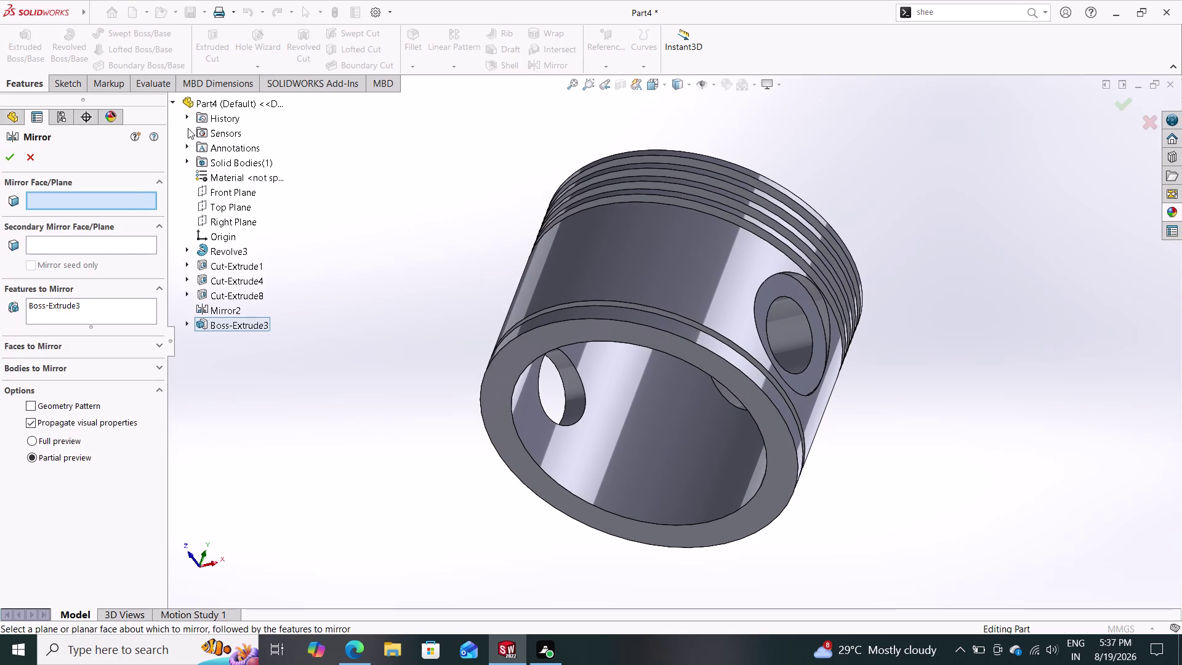
click(227, 196)
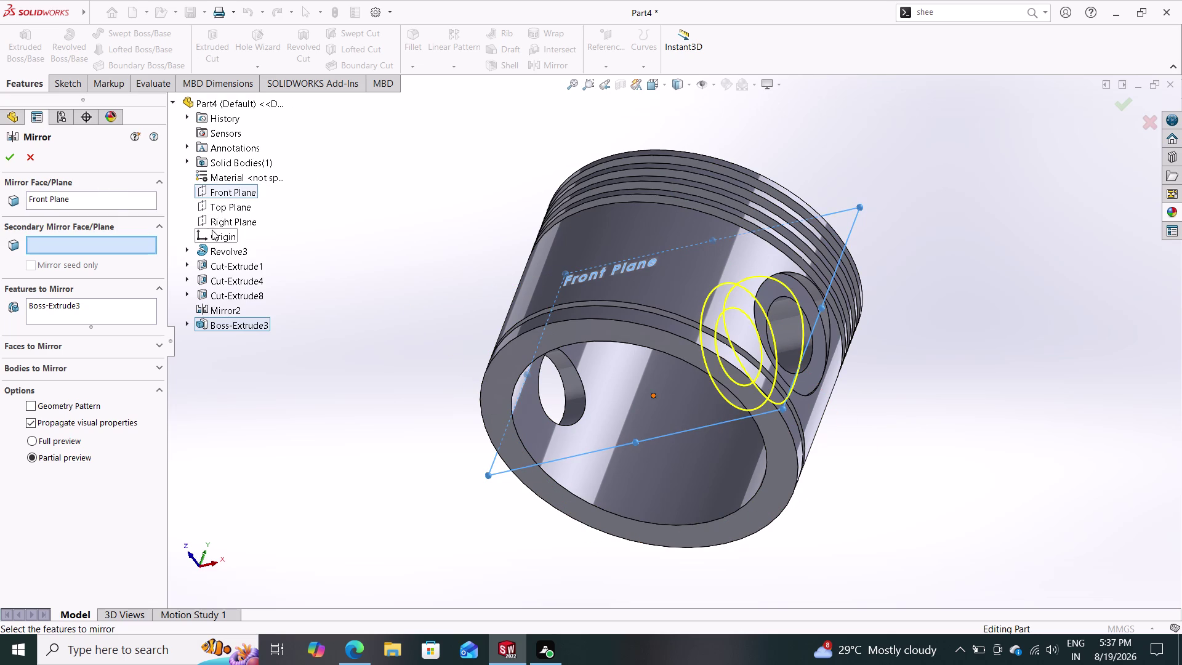
click(96, 192)
click(96, 192)
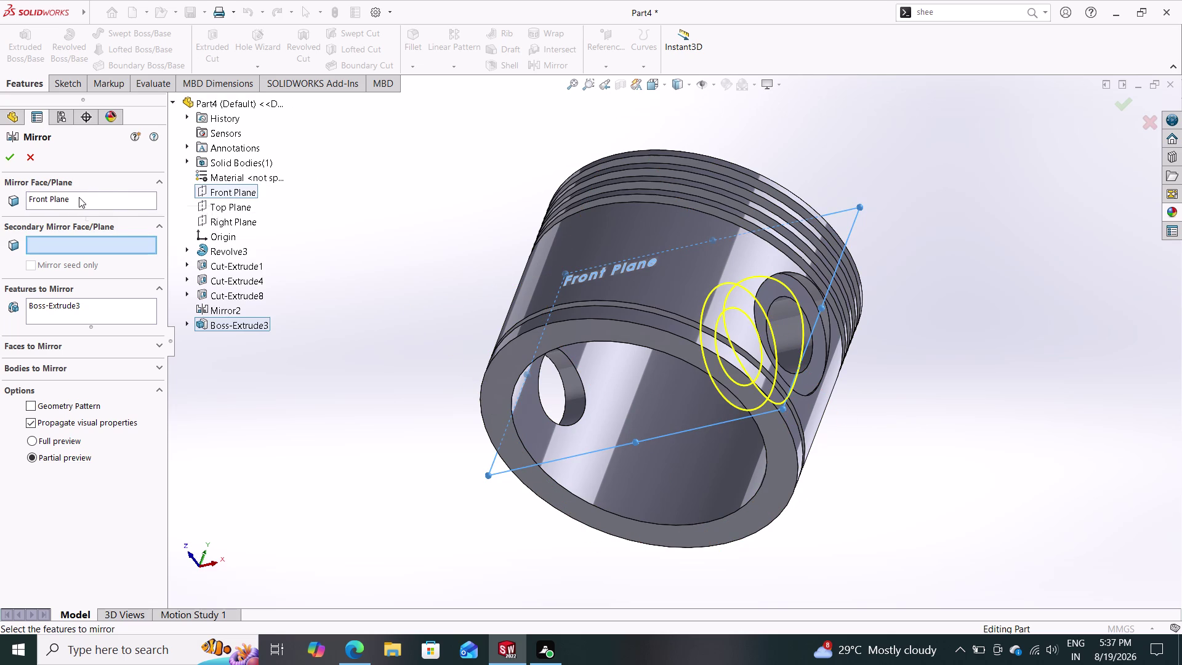
click(75, 199)
right_click(74, 199)
click(125, 225)
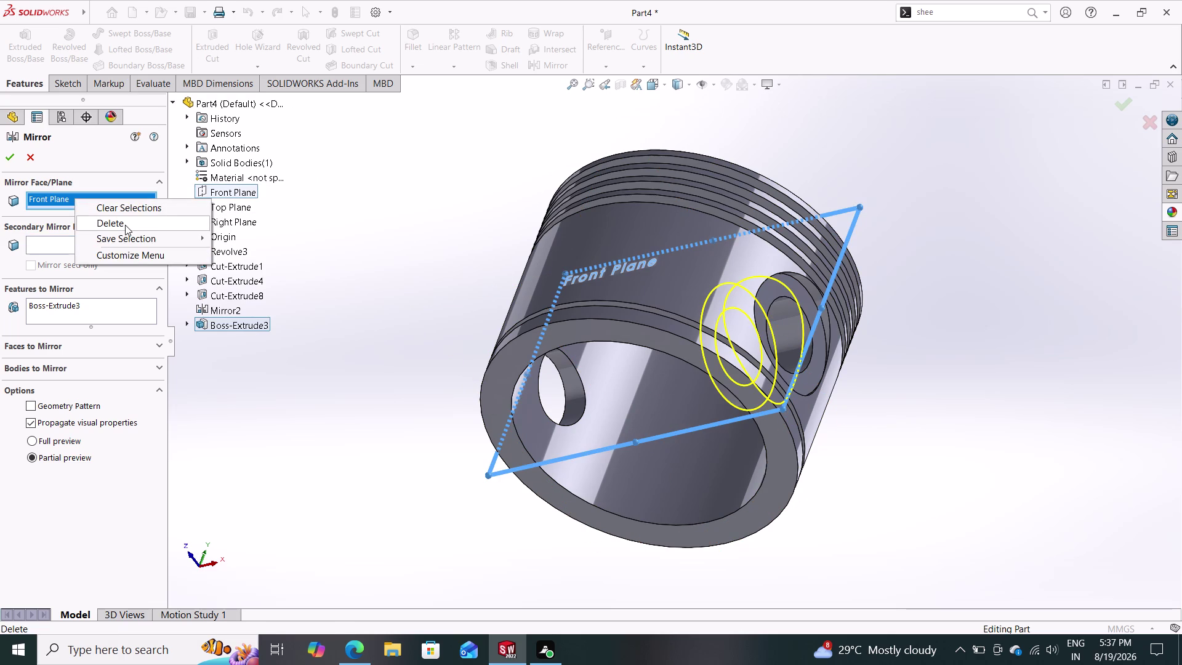
click(209, 219)
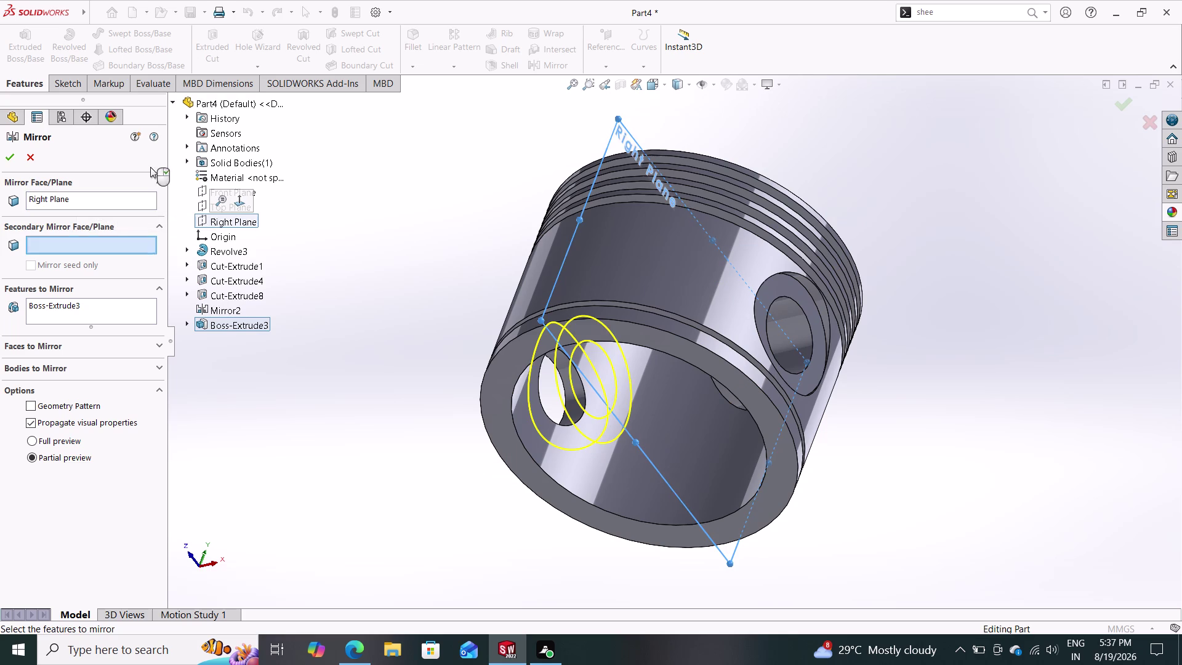
click(5, 153)
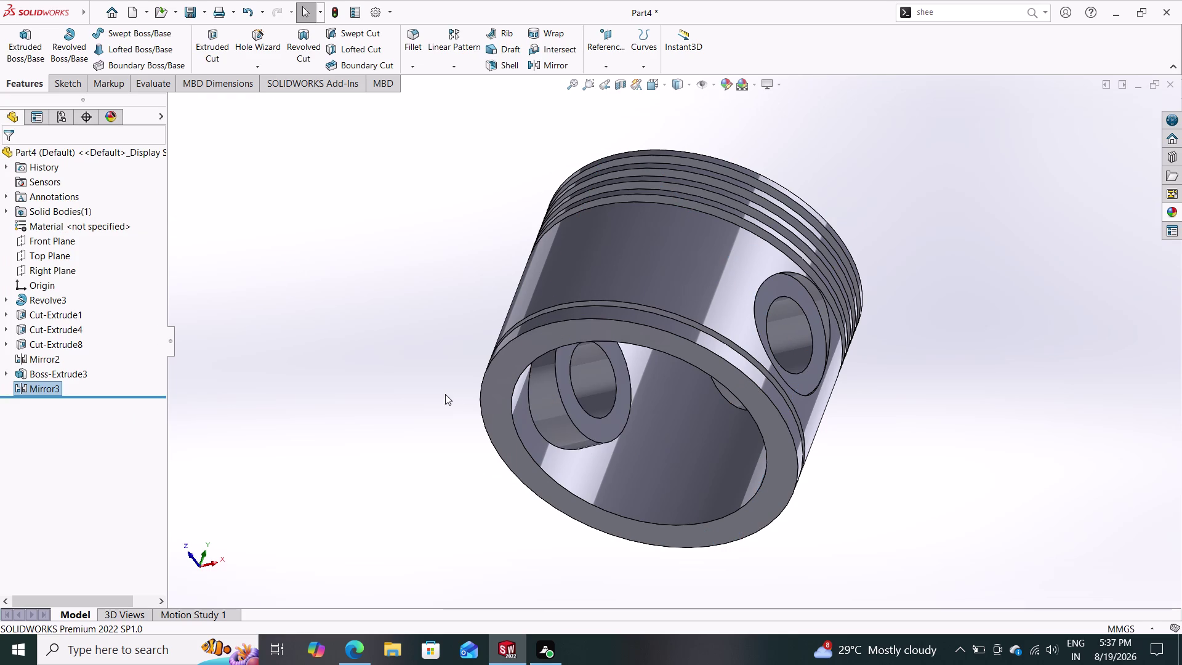
middle_drag(471, 409, 463, 410)
middle_drag(474, 431, 544, 441)
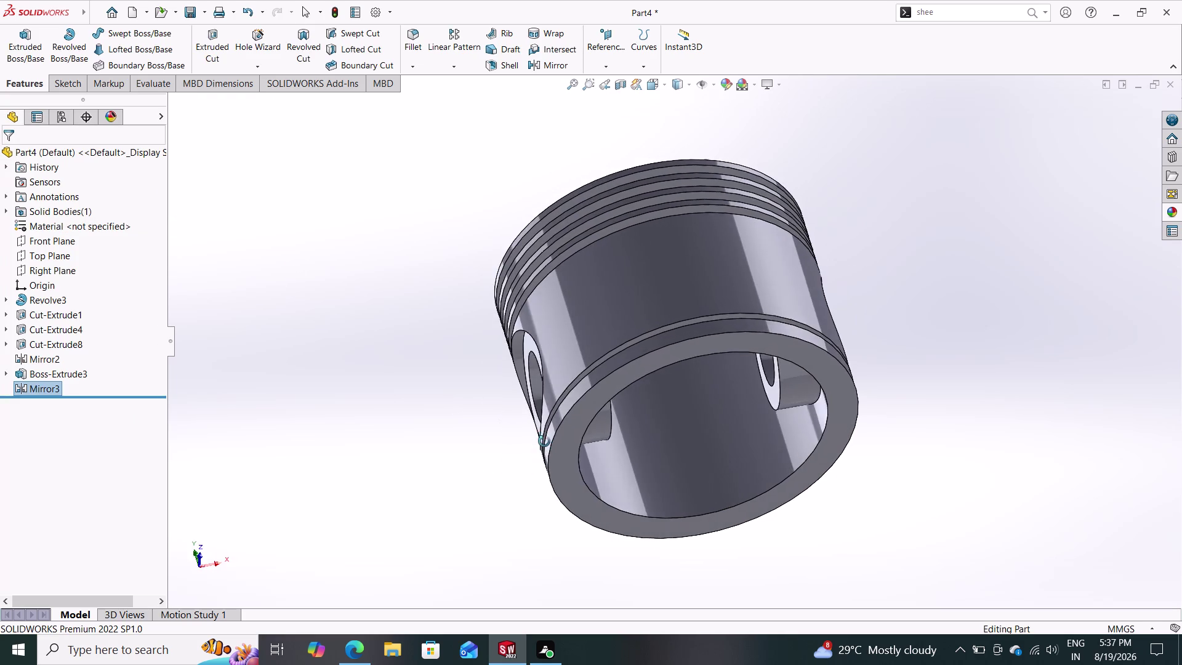
middle_drag(544, 441, 704, 454)
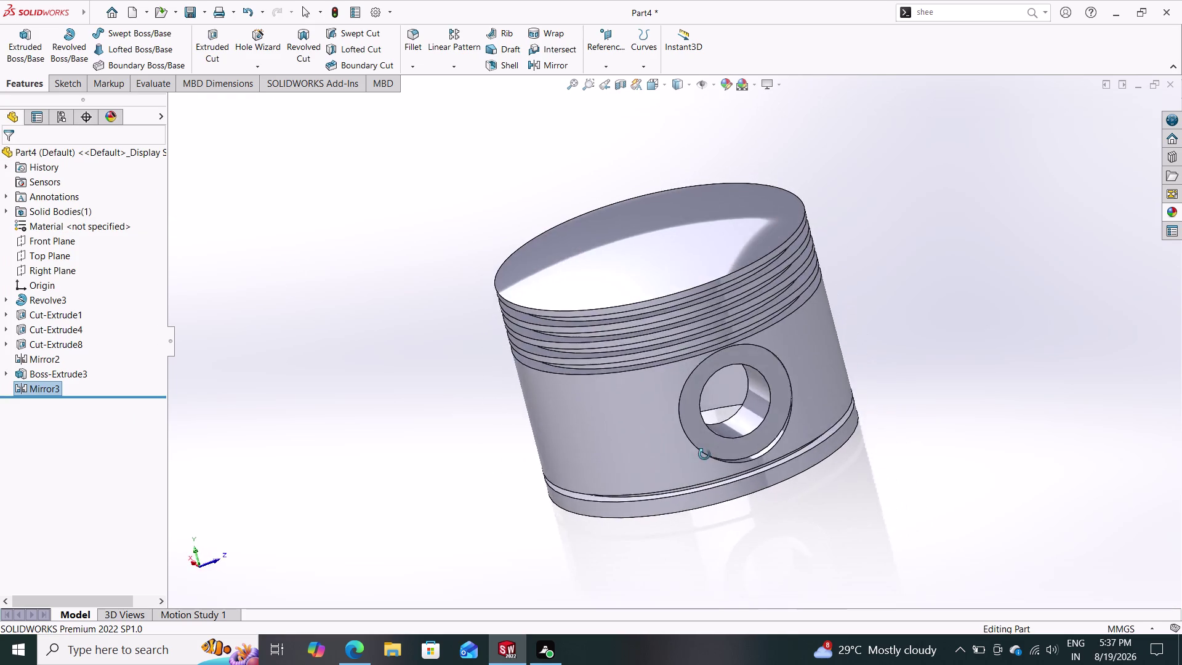
middle_drag(704, 455, 799, 307)
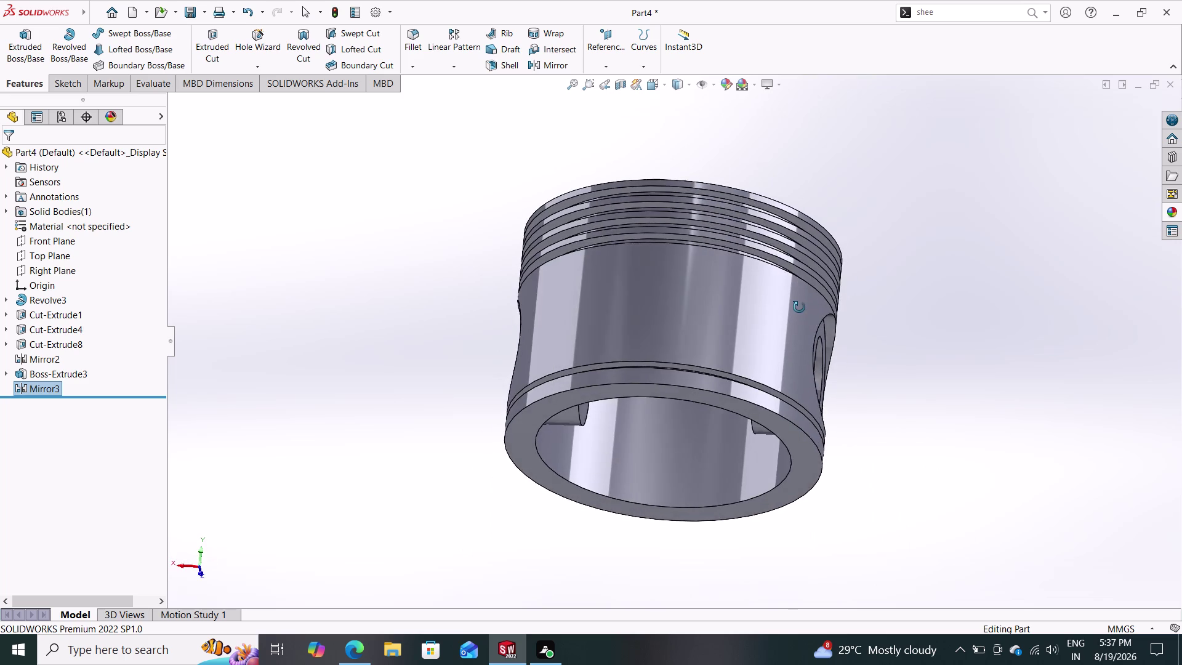
middle_drag(799, 307, 786, 426)
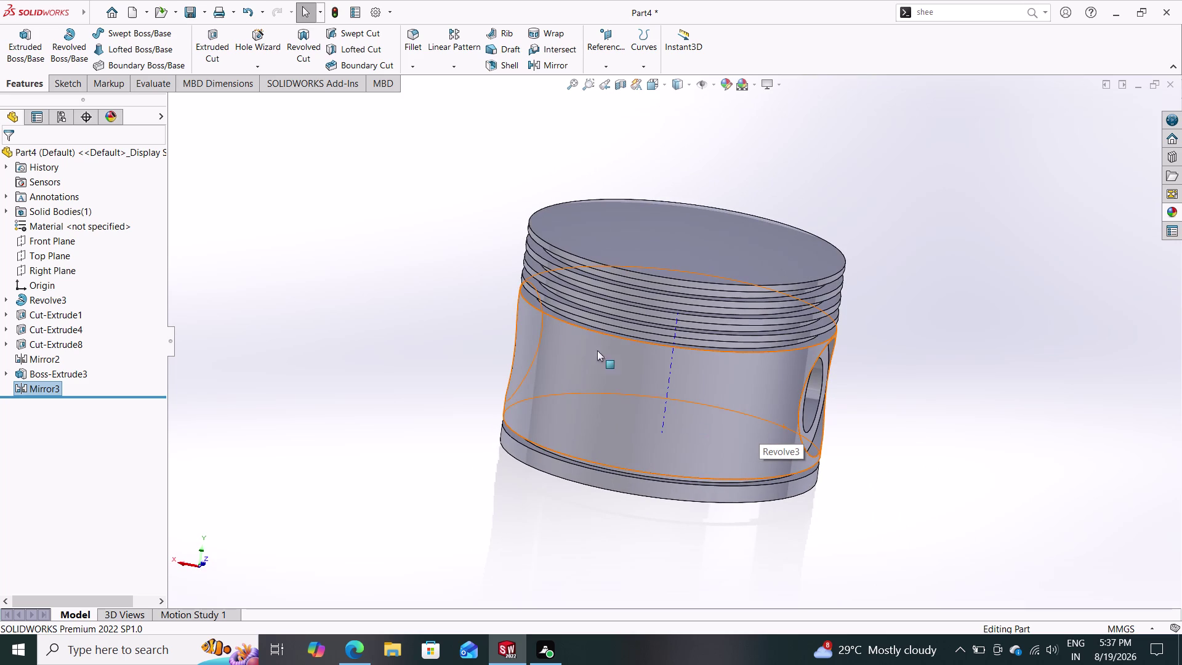
click(624, 80)
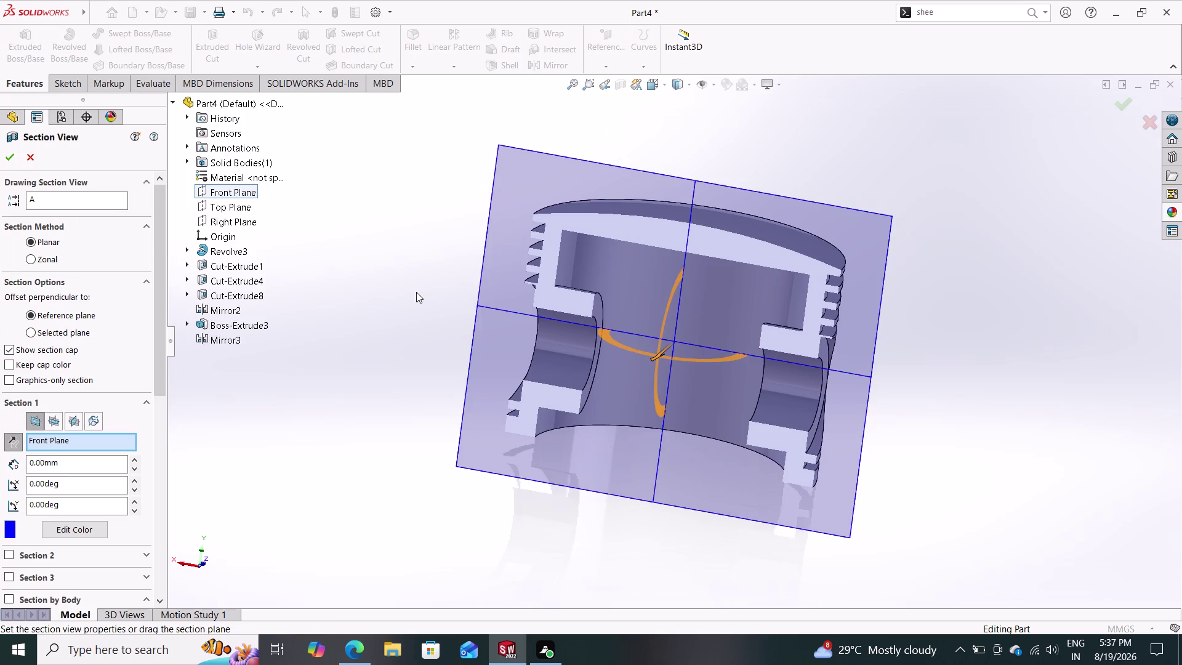
middle_drag(397, 308, 439, 340)
middle_drag(410, 301, 387, 246)
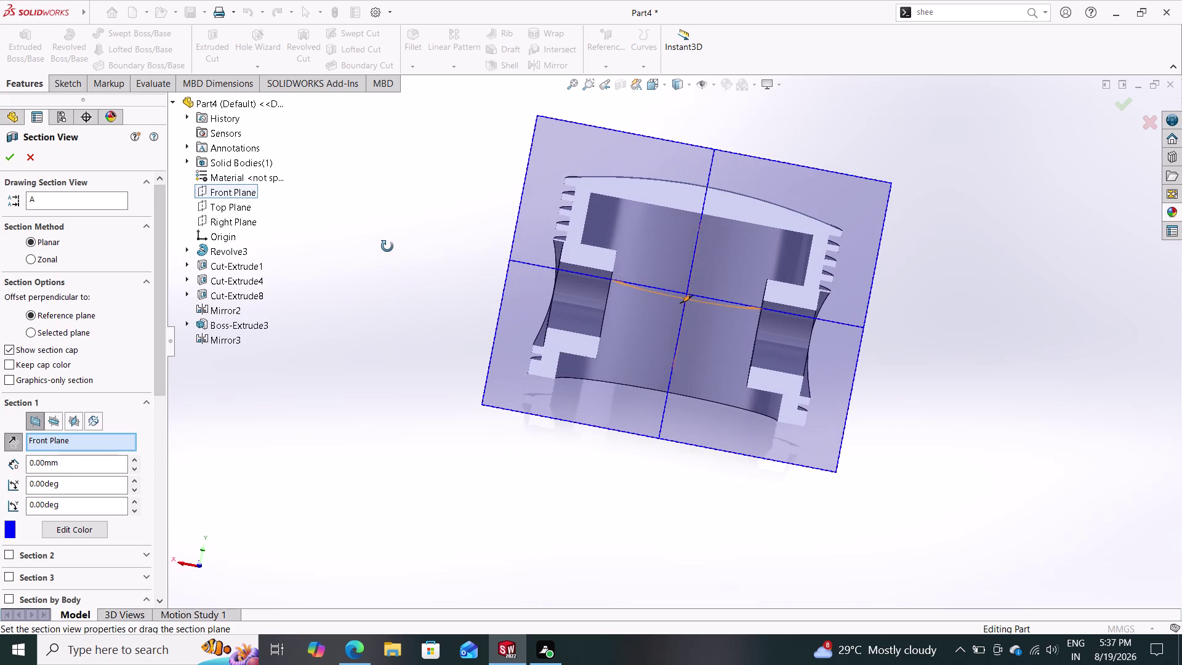
middle_drag(387, 246, 390, 258)
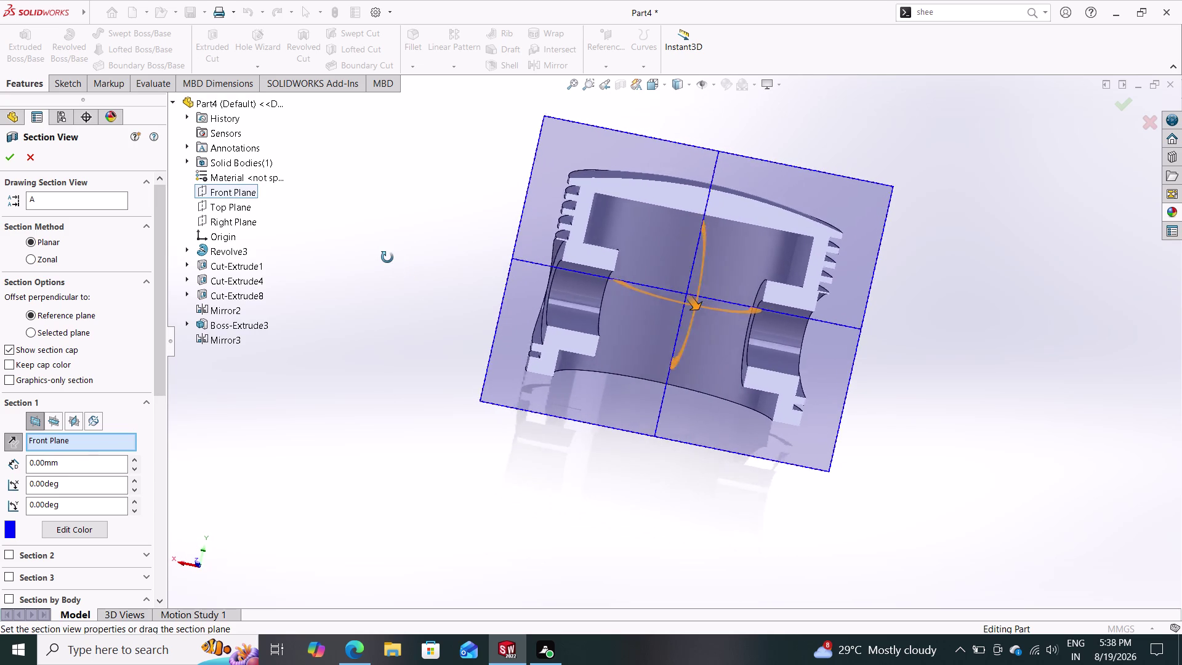
middle_drag(389, 258, 405, 248)
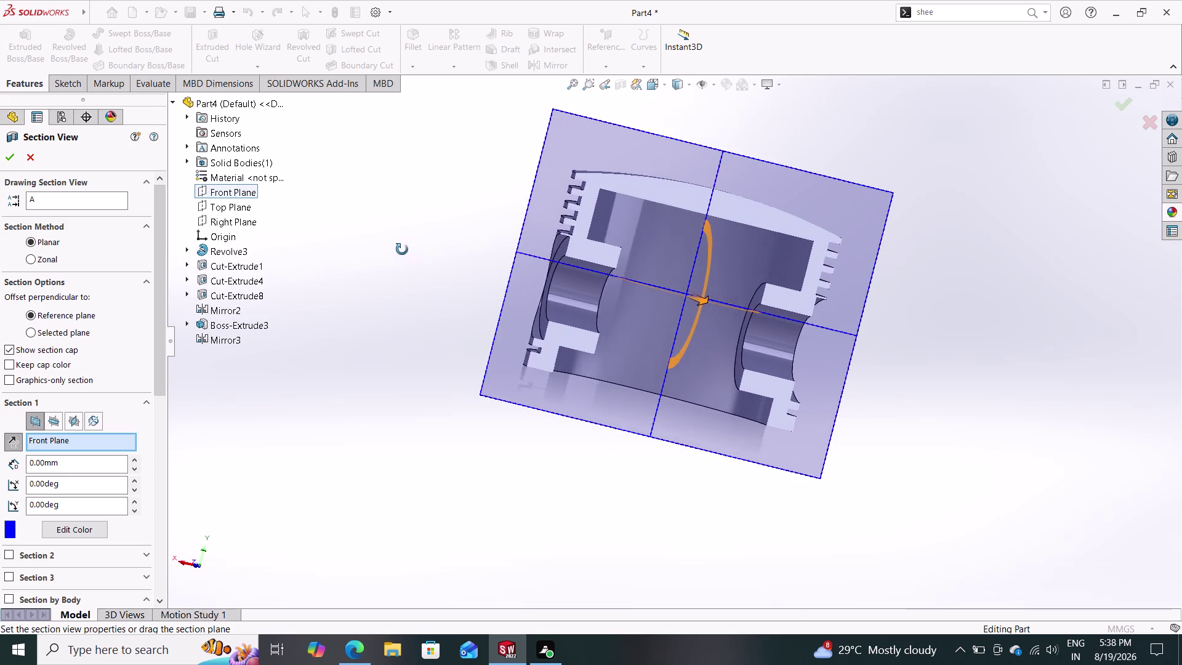
middle_drag(405, 249, 392, 251)
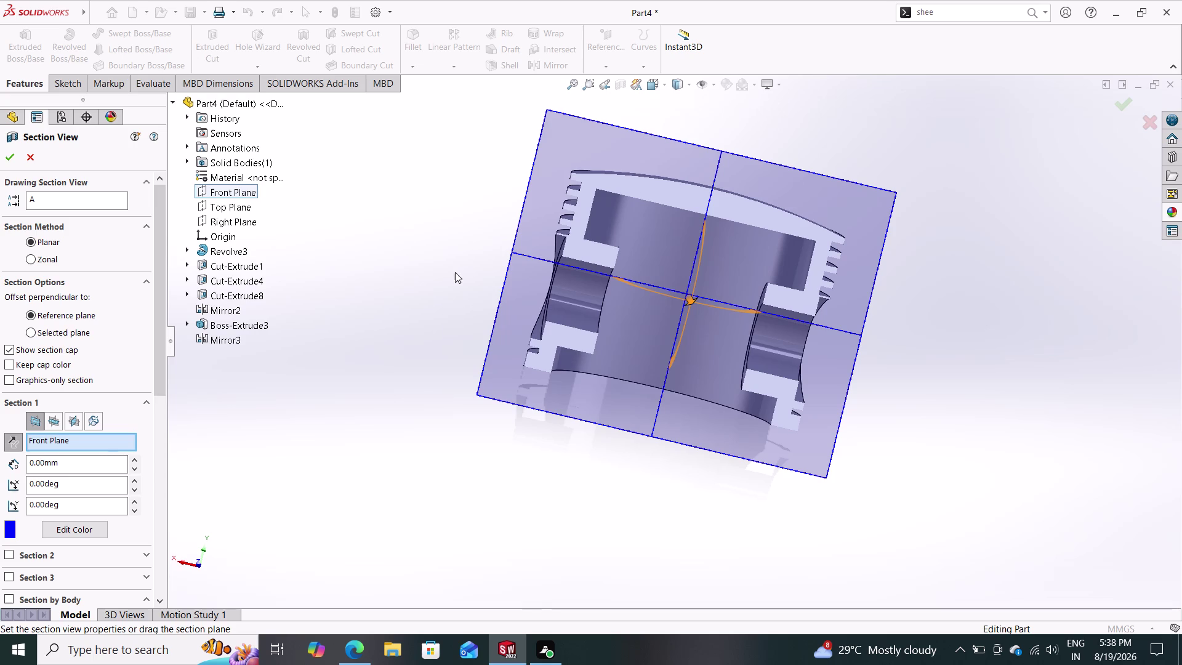
click(32, 155)
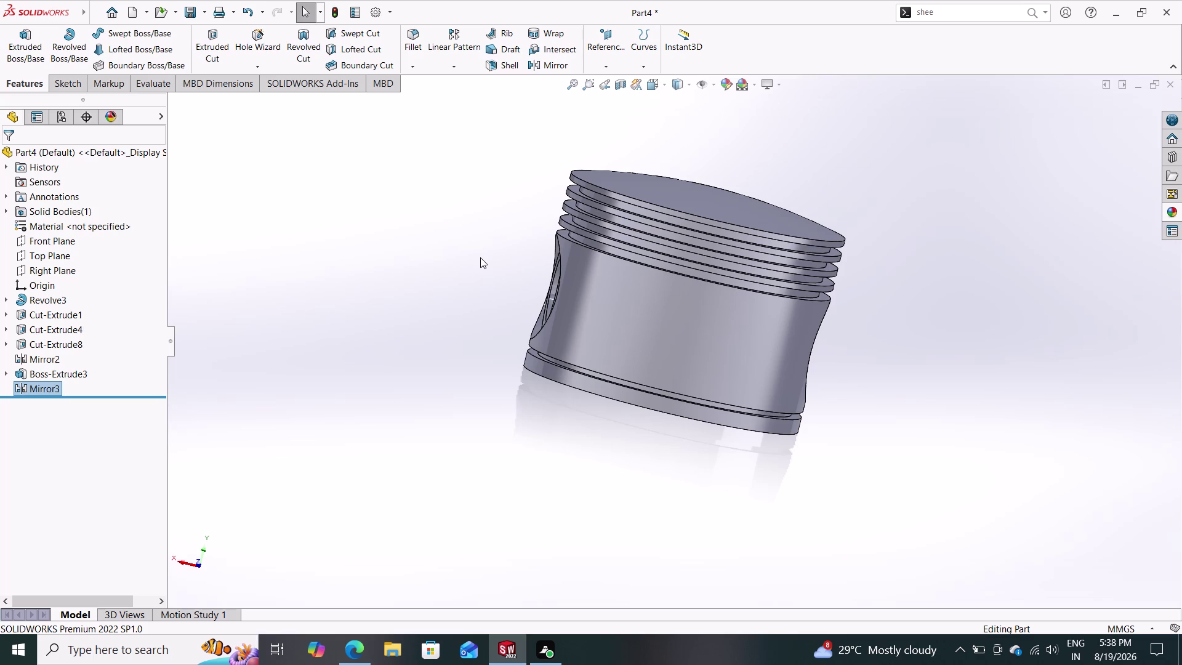
Apply black, then white appearances to the whole piston part.
click(1173, 211)
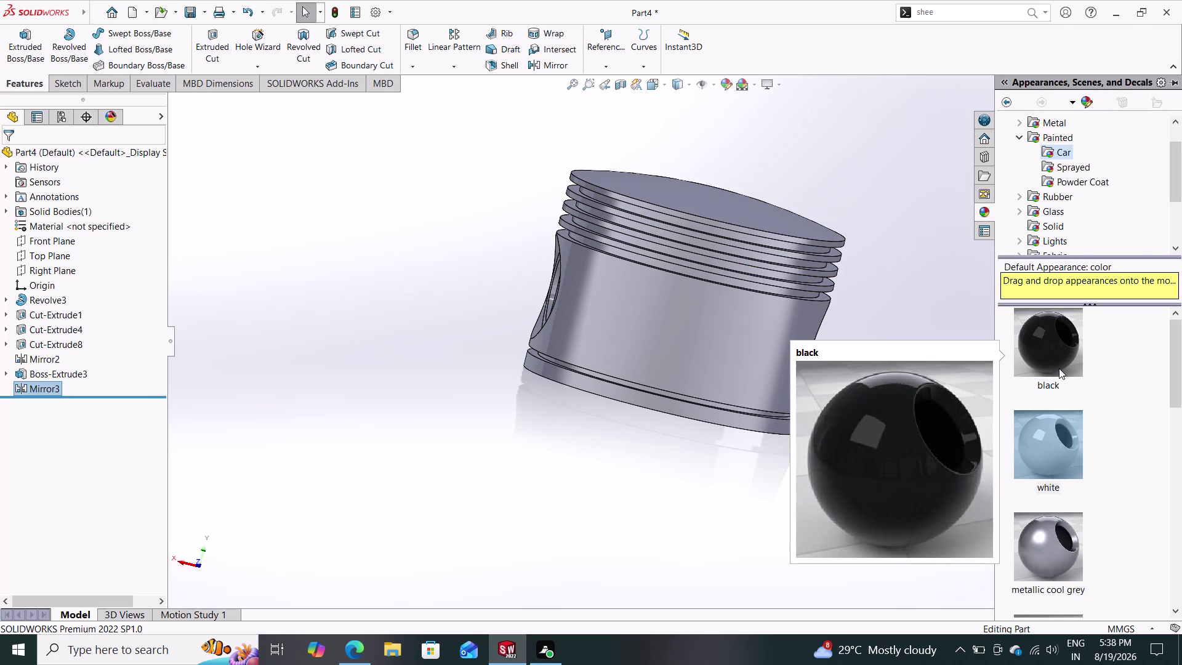
drag(1051, 348, 718, 345)
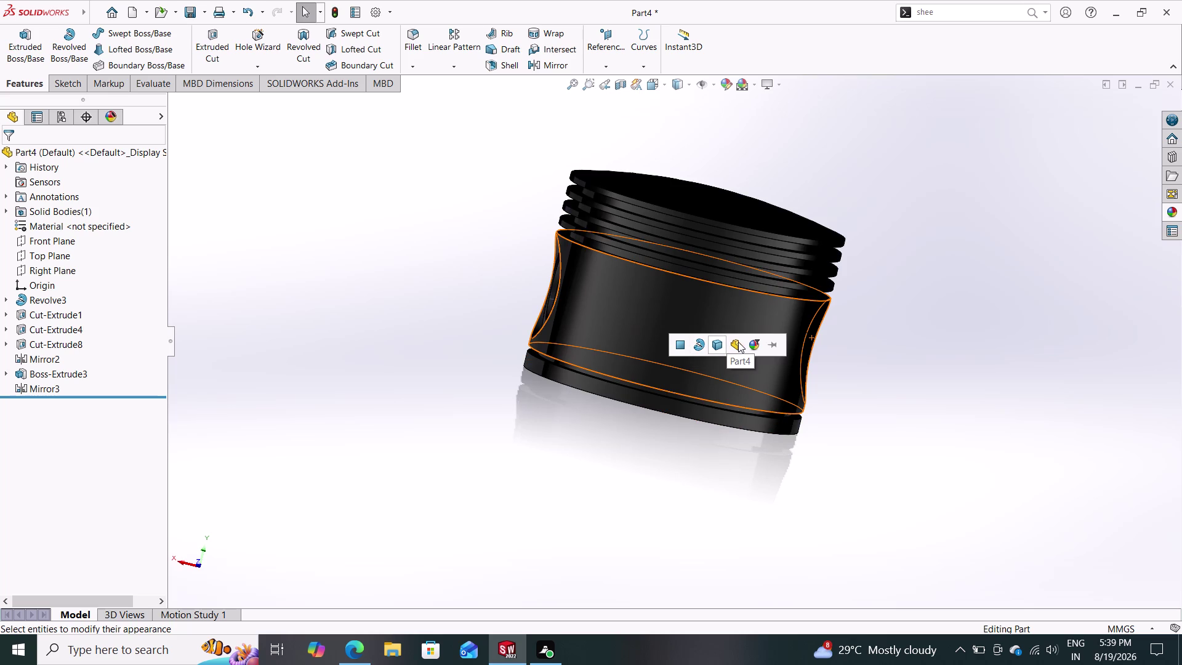
click(1172, 209)
drag(1038, 437, 832, 390)
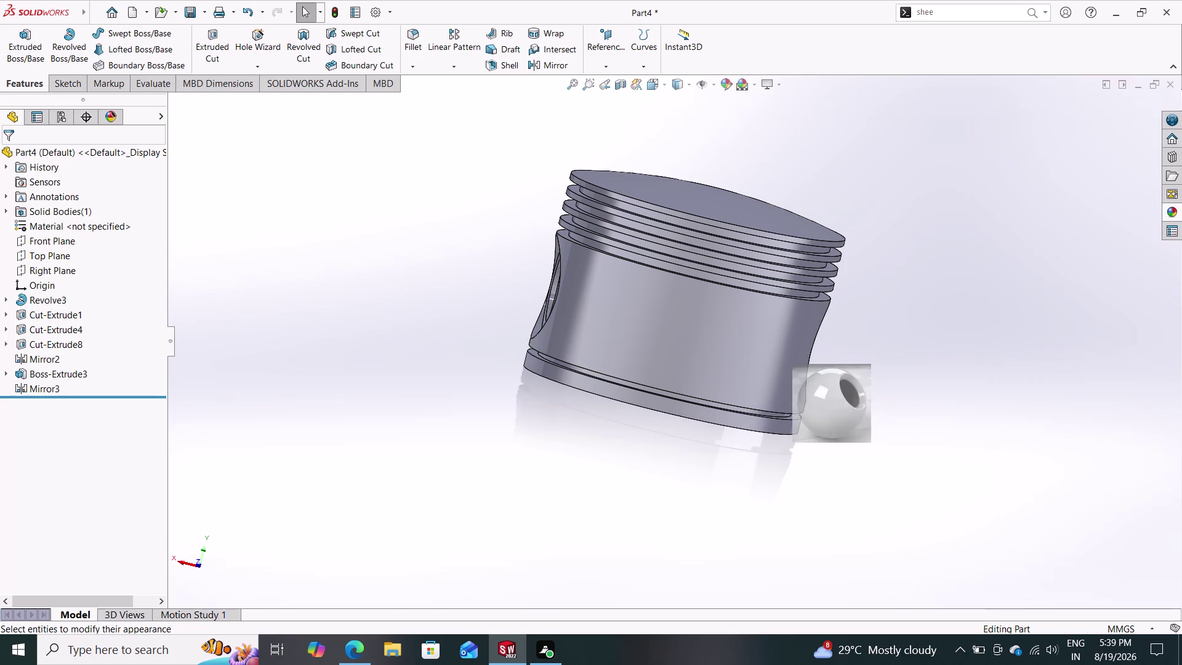
drag(832, 389, 650, 339)
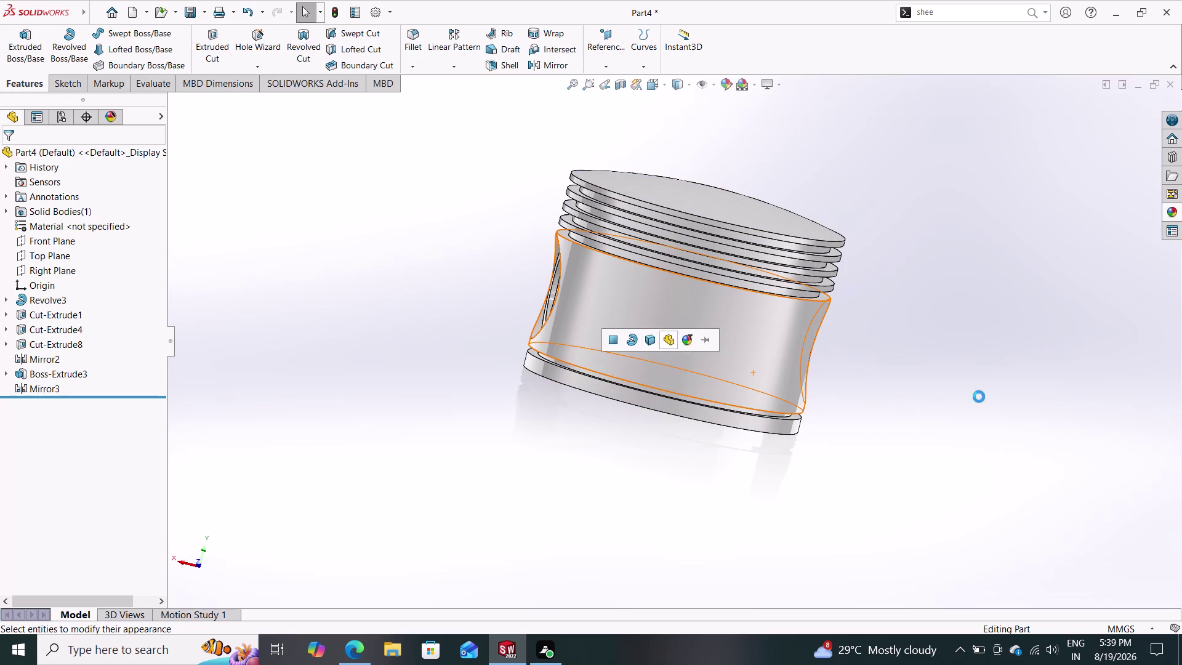
click(1173, 213)
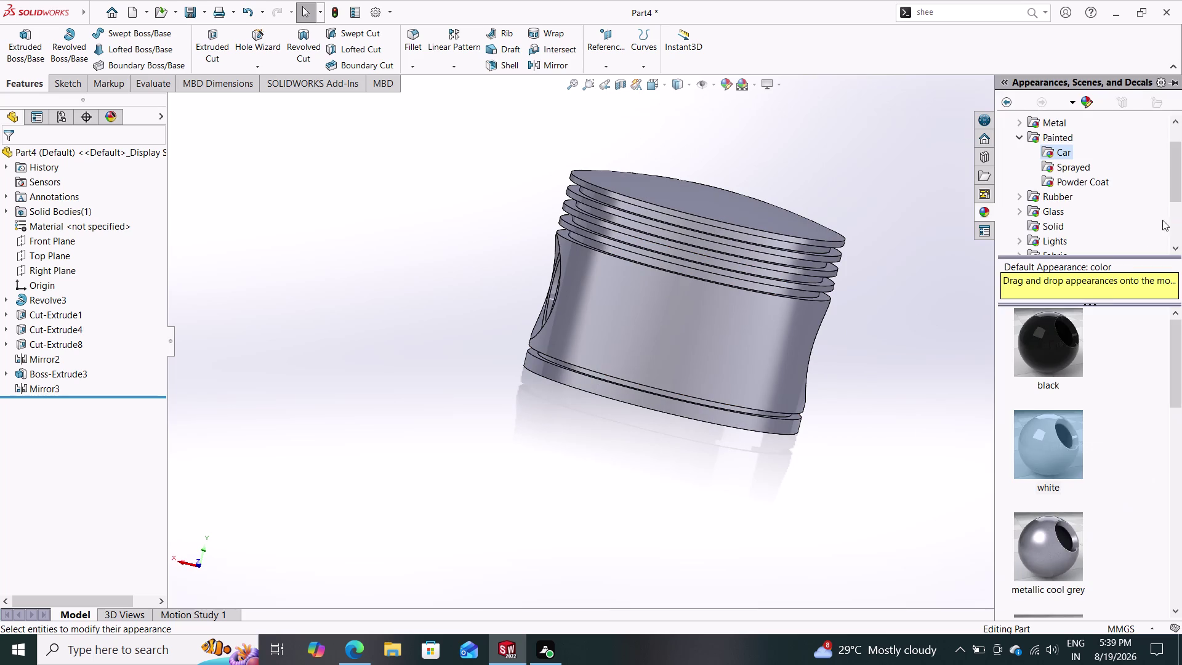
Scroll the appearance library and apply metallic gold to the whole part.
scroll(down, 3)
scroll(down, 3)
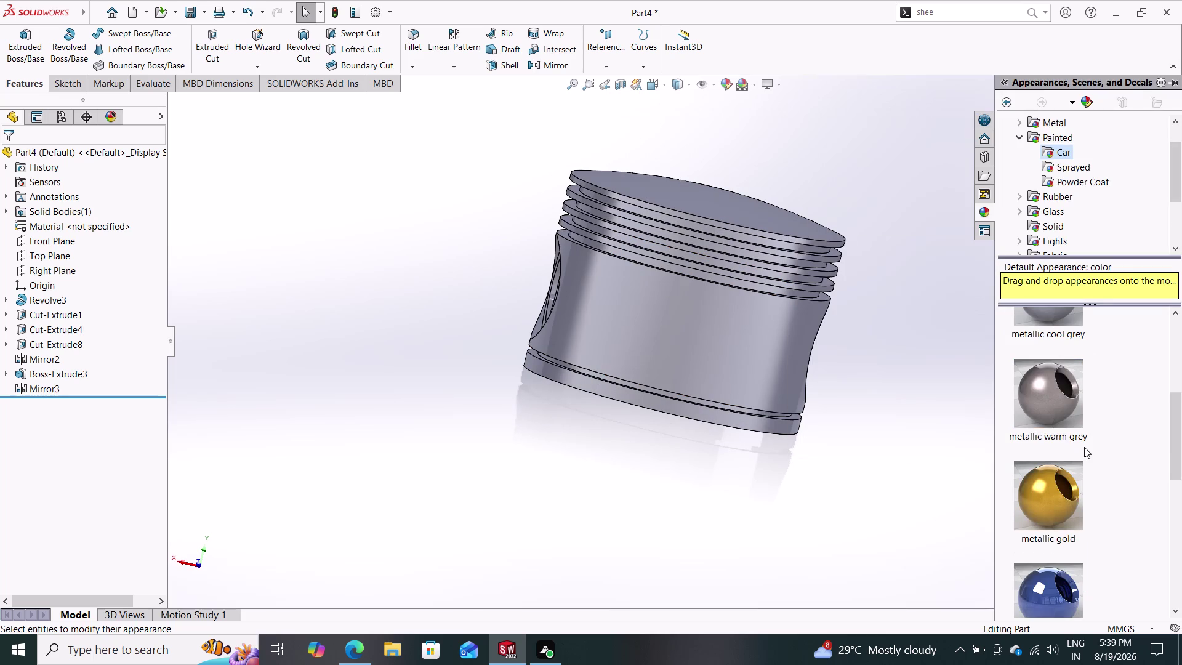
scroll(down, 3)
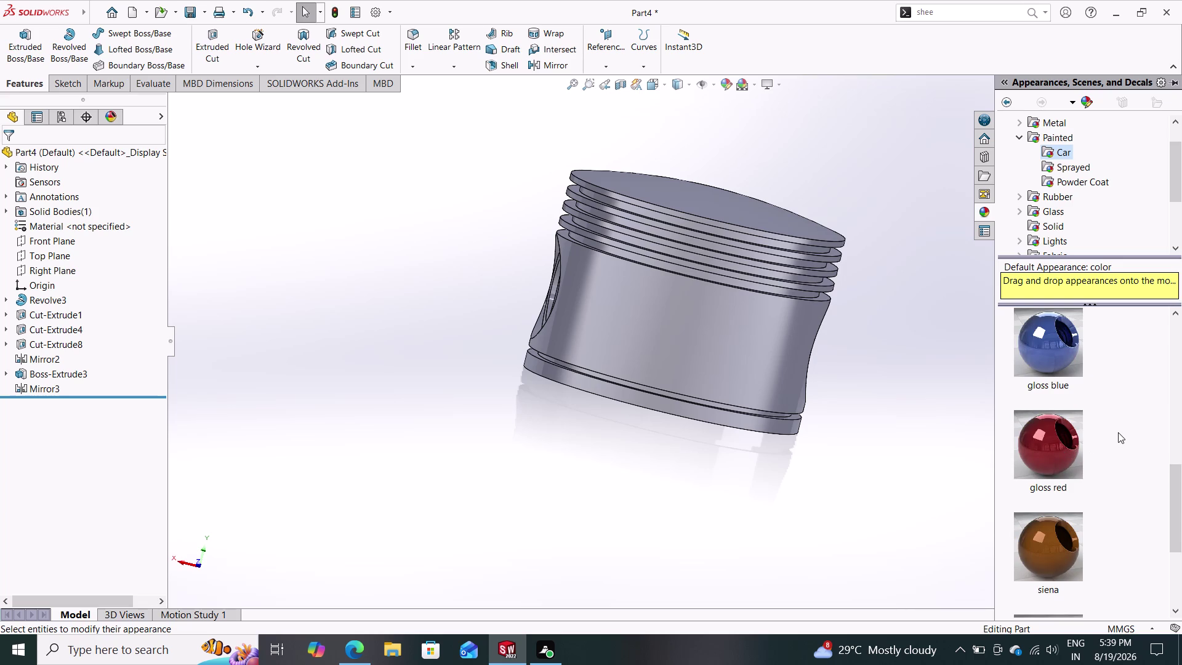
scroll(up, 3)
scroll(down, 3)
scroll(down, 3)
scroll(down, 3)
scroll(down, 3)
scroll(down, 3)
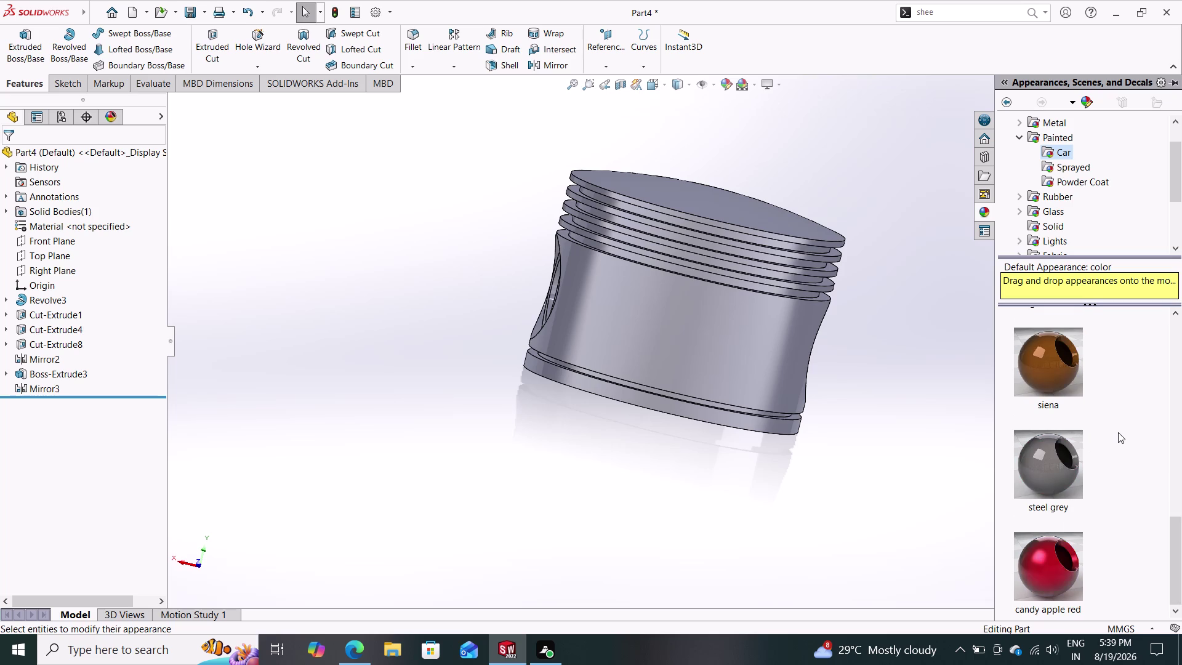
scroll(down, 3)
scroll(up, 3)
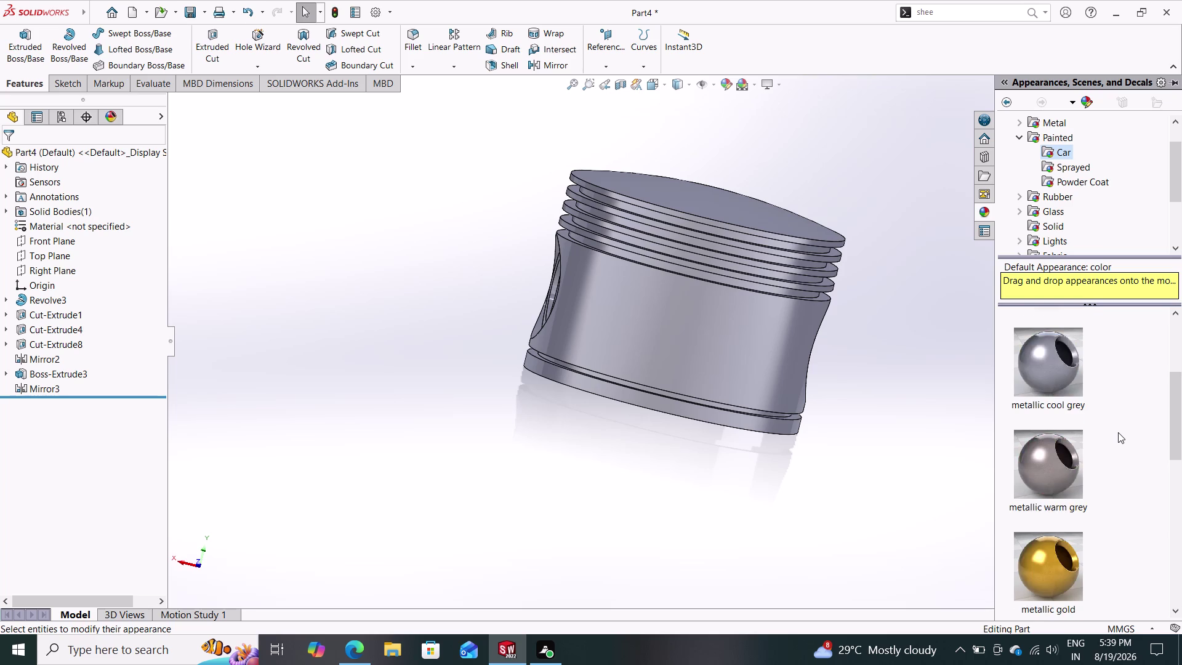
scroll(up, 3)
scroll(down, 3)
scroll(down, 3)
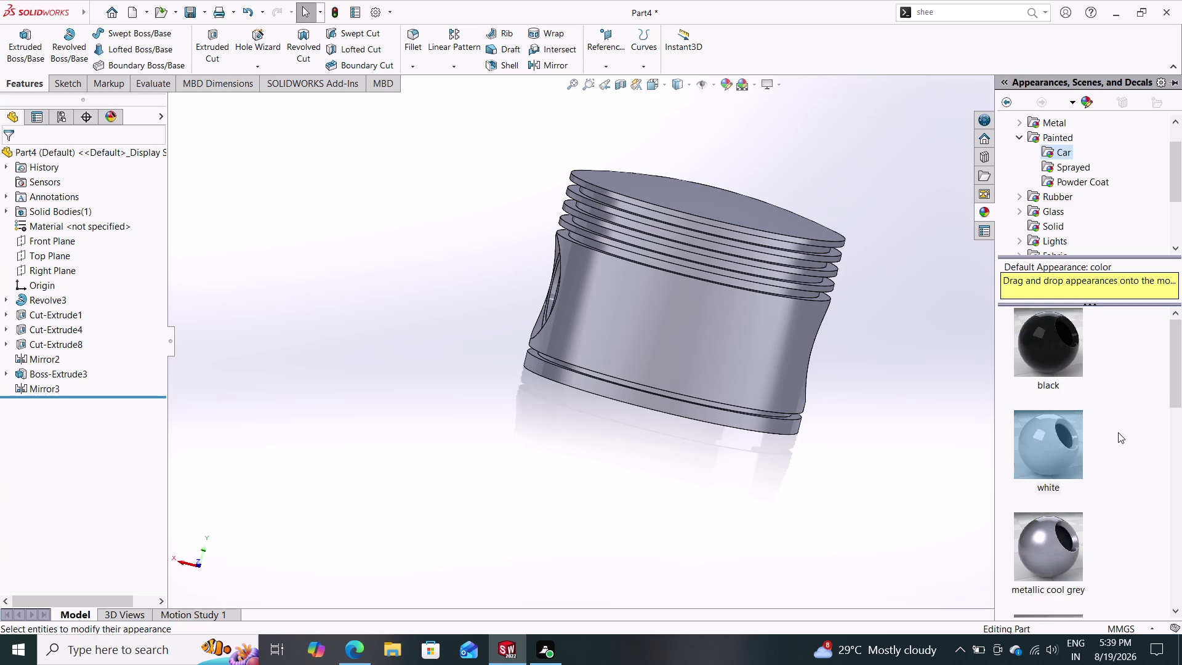
scroll(down, 3)
scroll(down, 3)
scroll(down, 3)
scroll(down, 3)
scroll(up, 3)
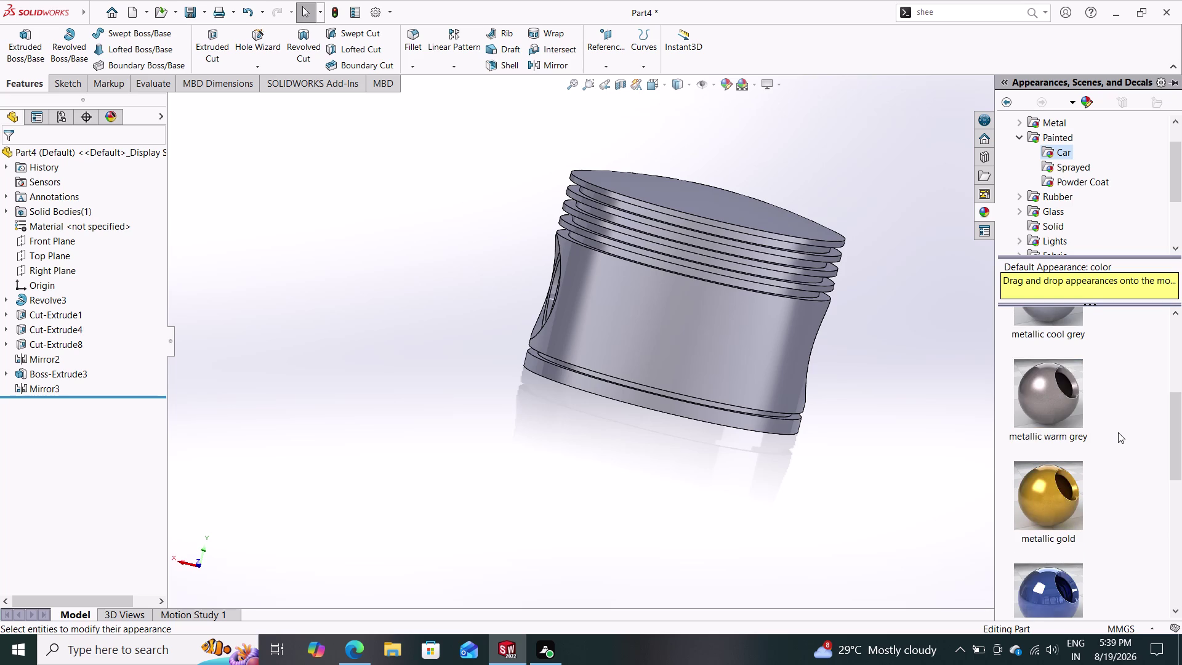
drag(1071, 485, 962, 464)
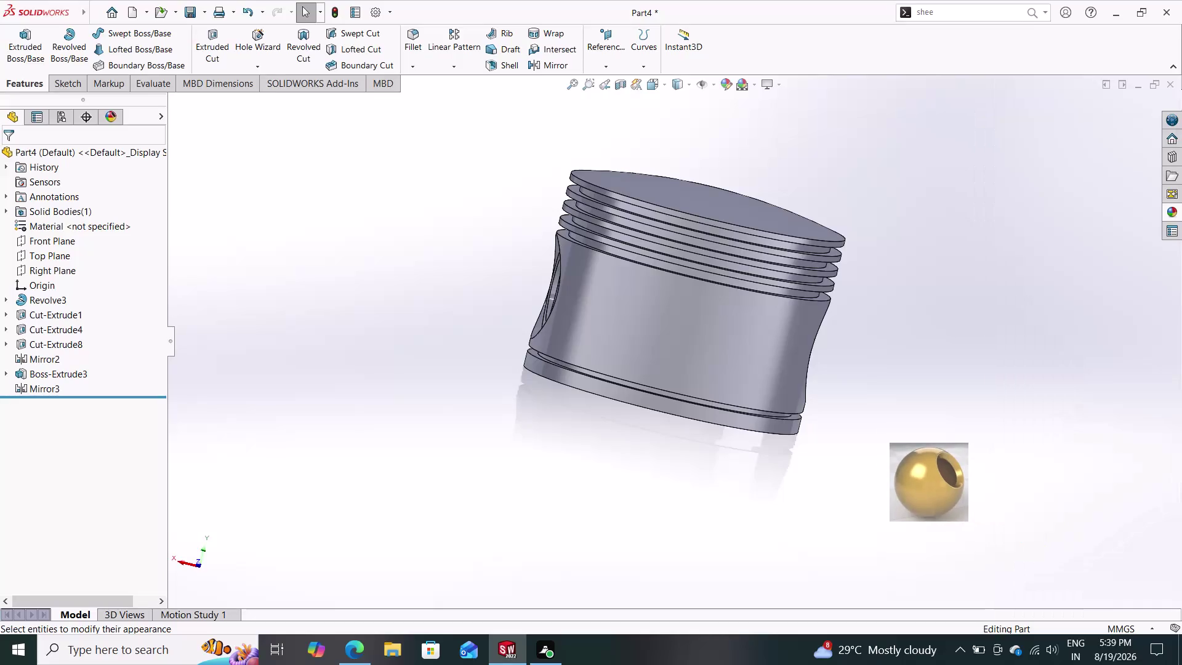
drag(962, 465, 759, 354)
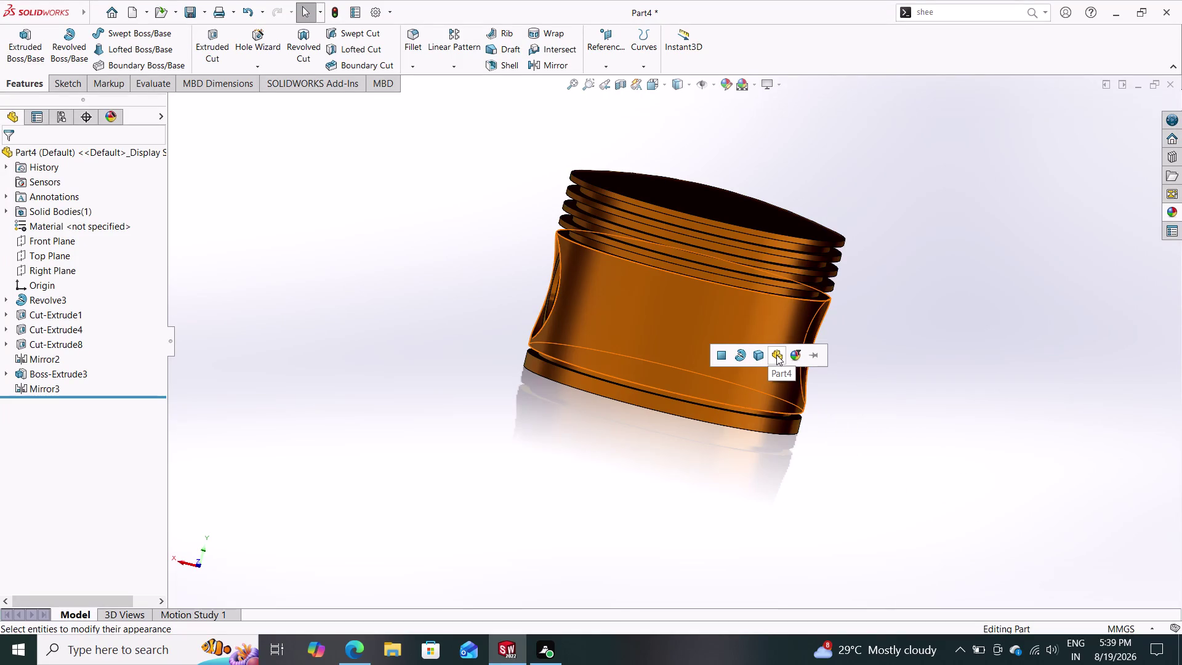
click(776, 354)
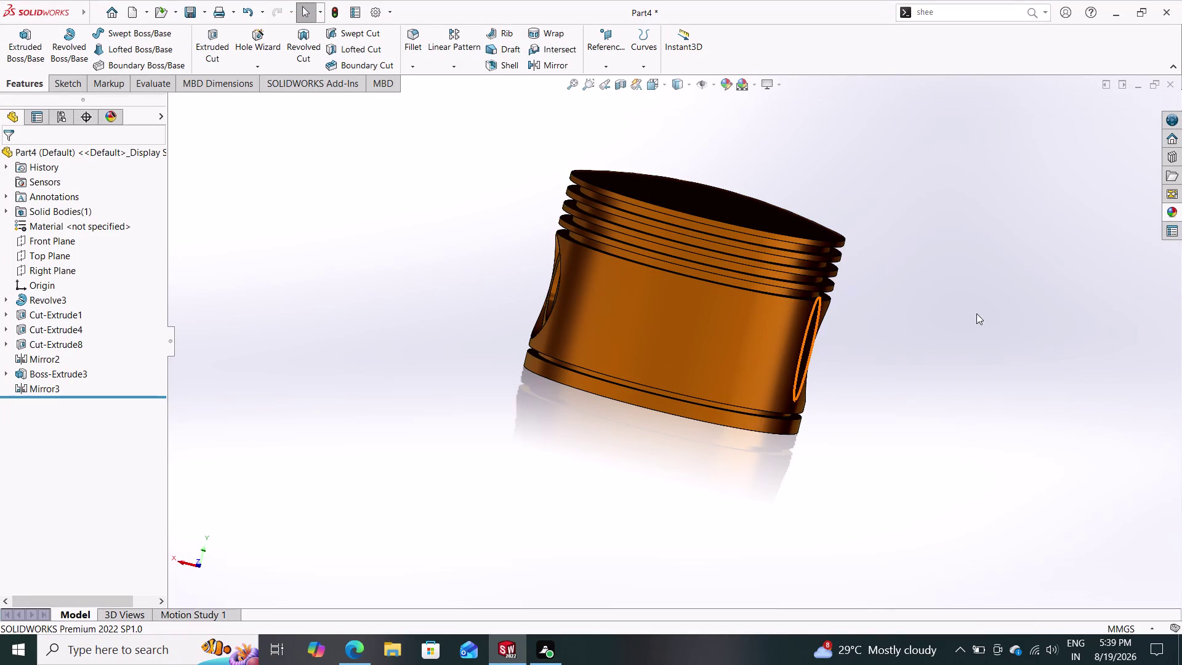
Drop metallic cool grey onto the piston's outer side face.
click(1173, 206)
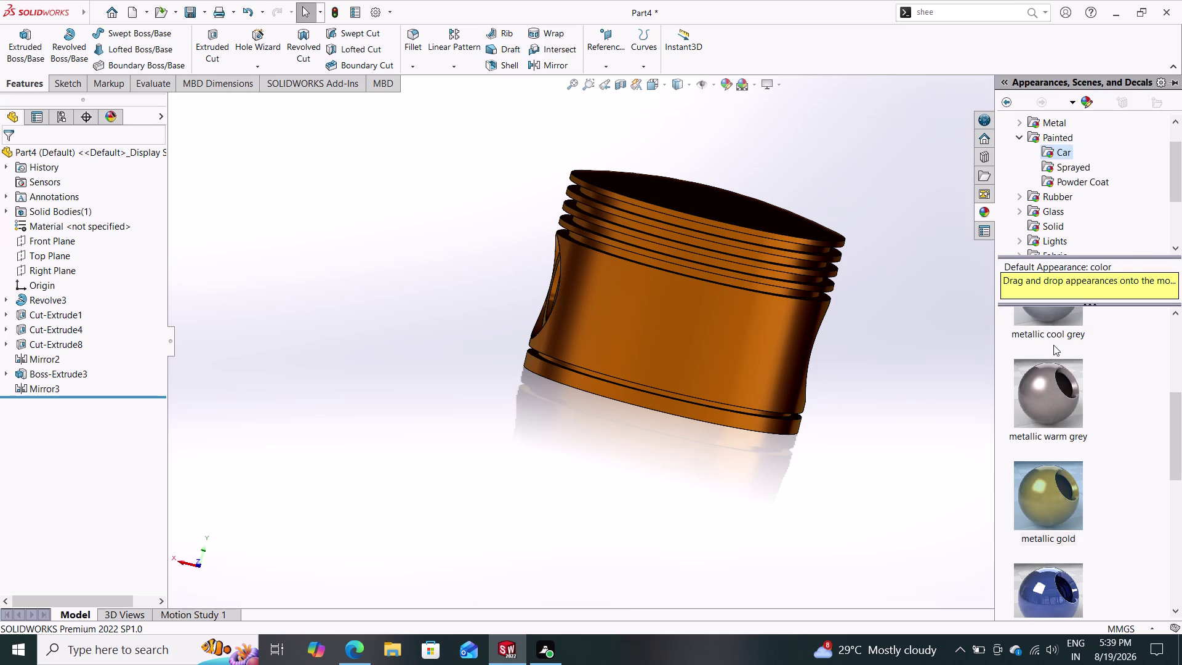
drag(1046, 315, 862, 359)
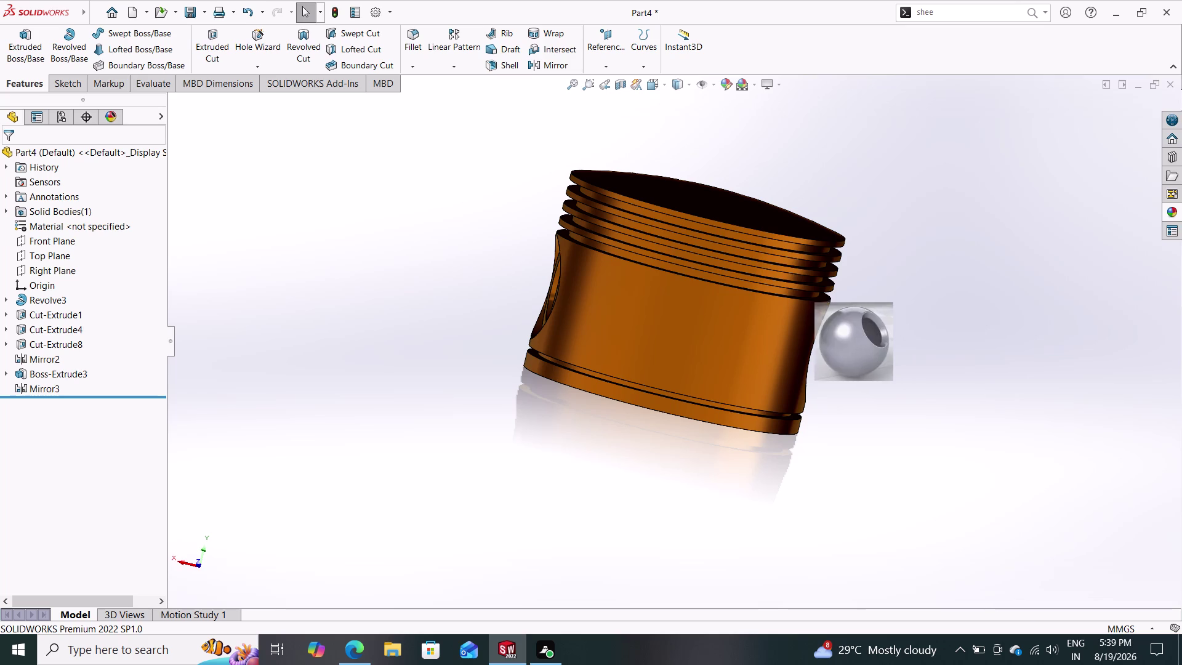
drag(863, 359, 699, 371)
click(715, 368)
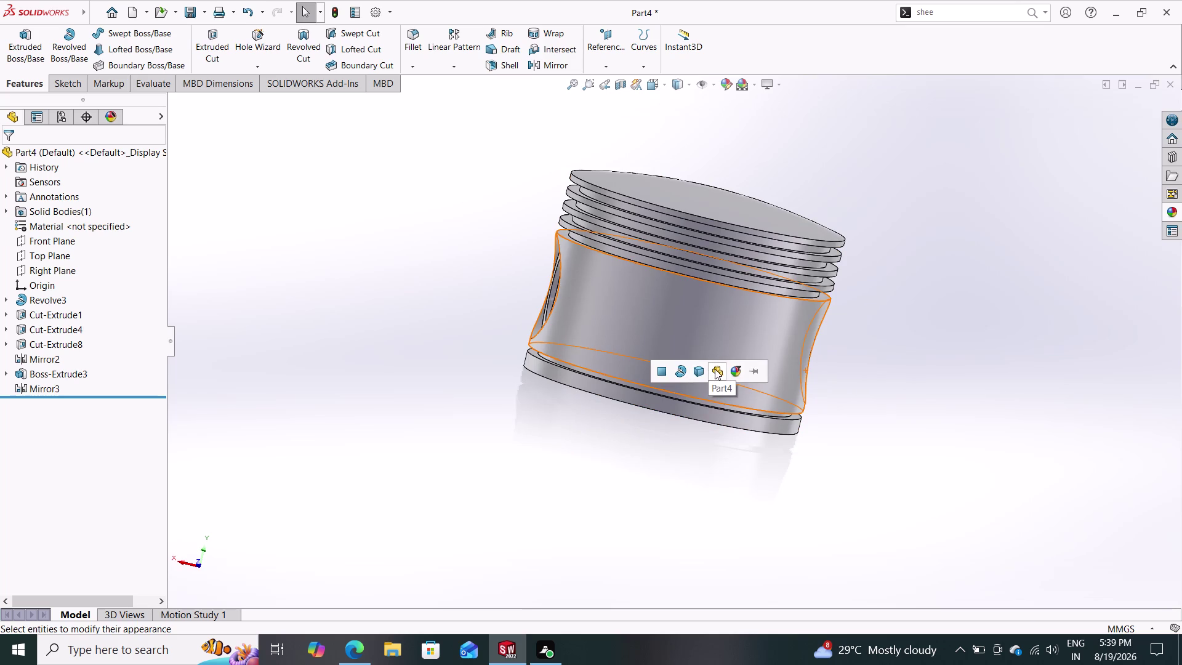
Turn the piston toward the pin hole, try dropping metallic gold, then clear the selection.
middle_drag(909, 354, 778, 361)
middle_drag(911, 357, 869, 383)
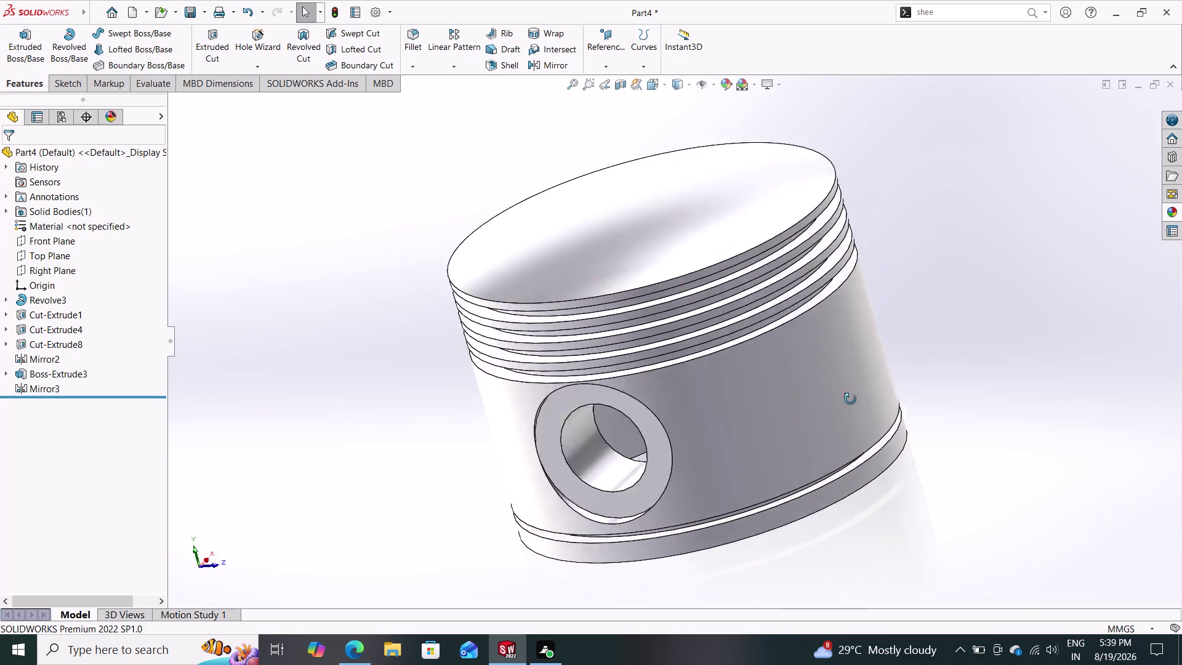
middle_drag(869, 383, 1019, 277)
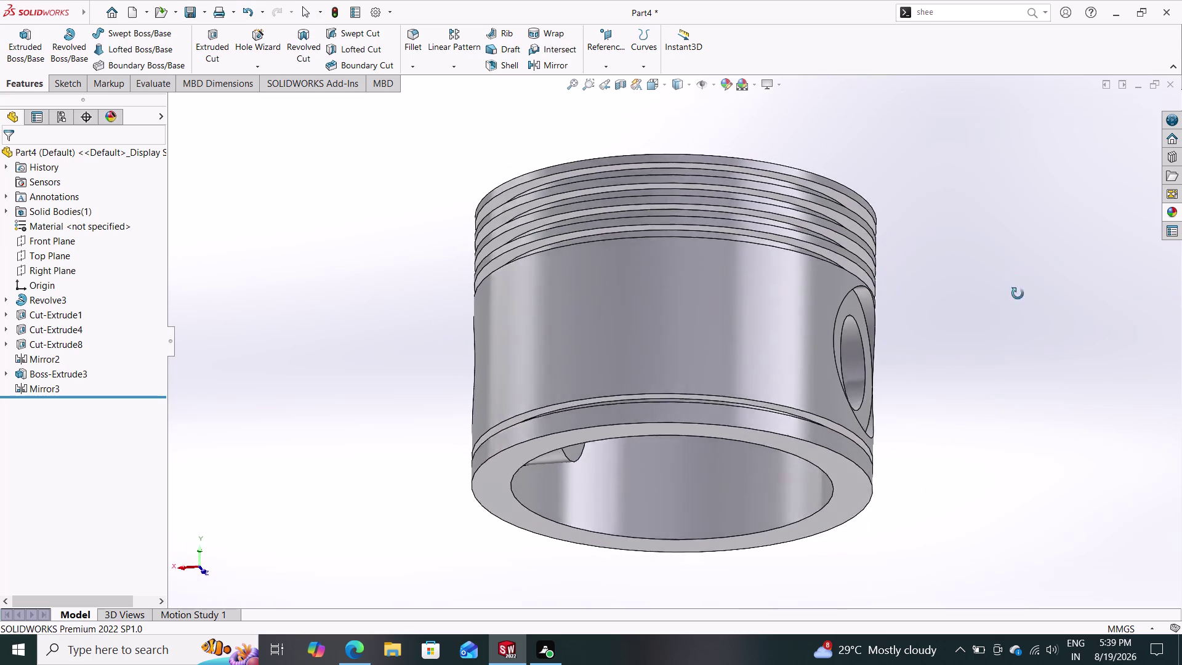
middle_drag(1020, 277, 997, 396)
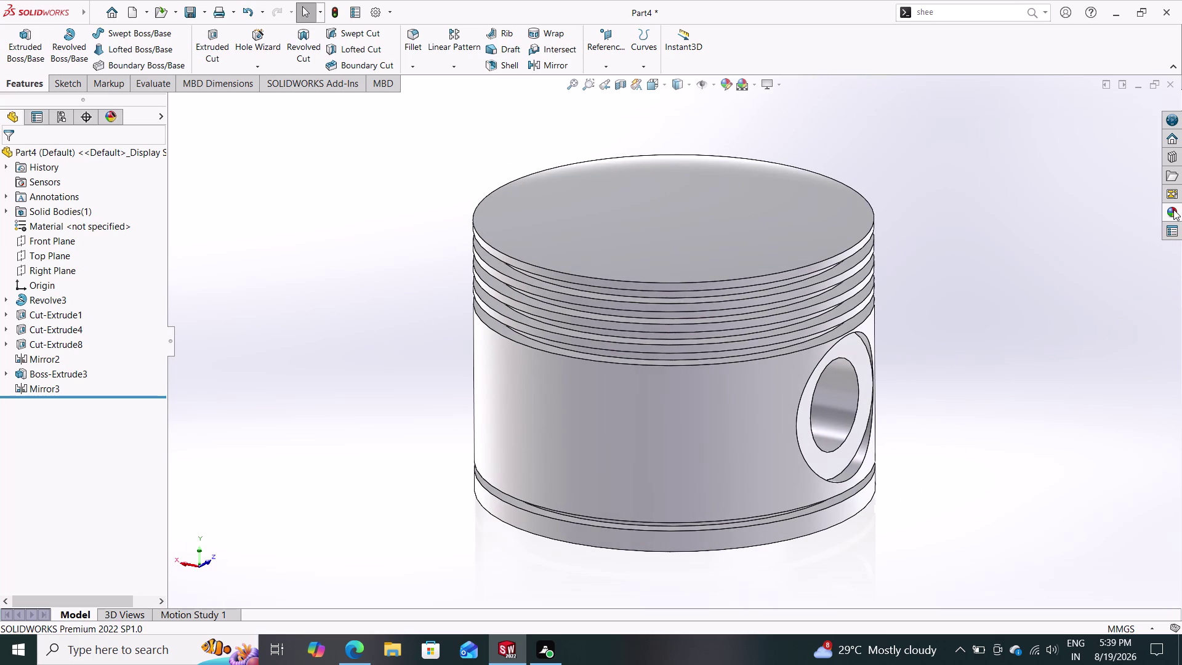
click(1171, 214)
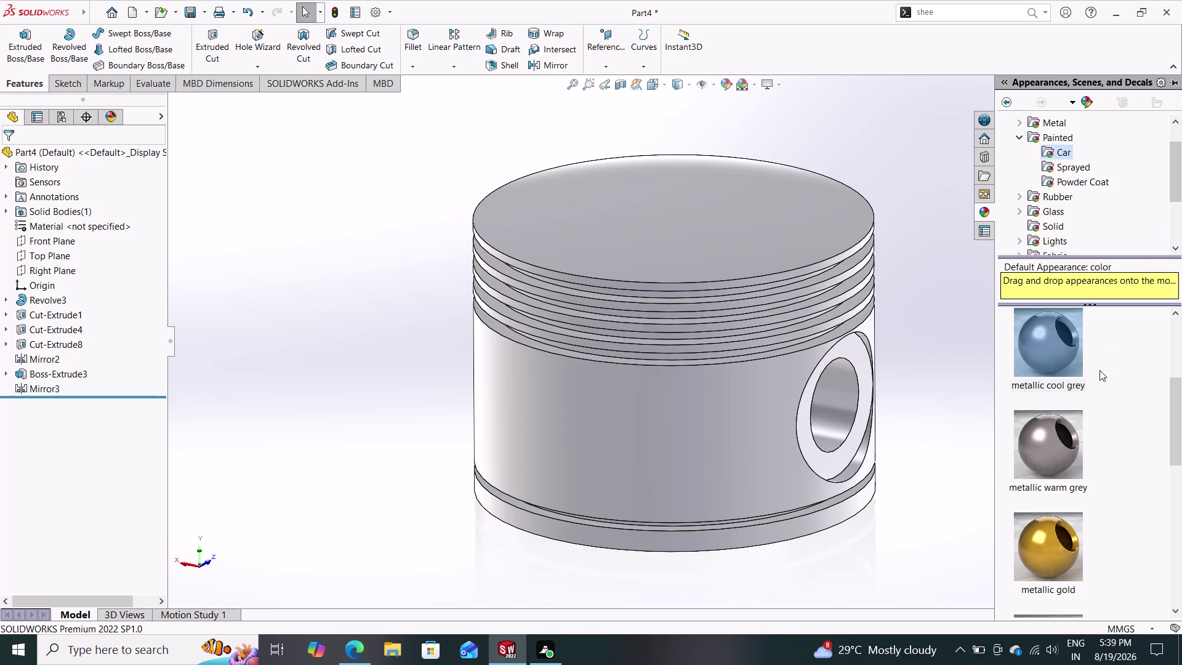
drag(1048, 541, 822, 334)
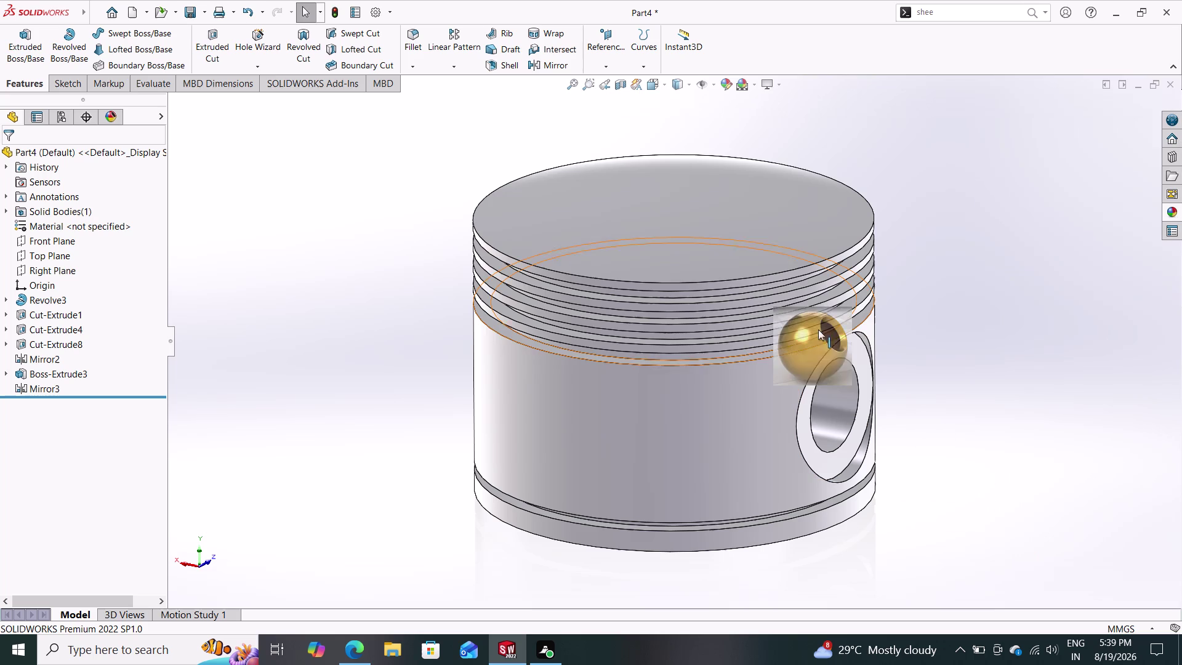
drag(823, 333, 810, 318)
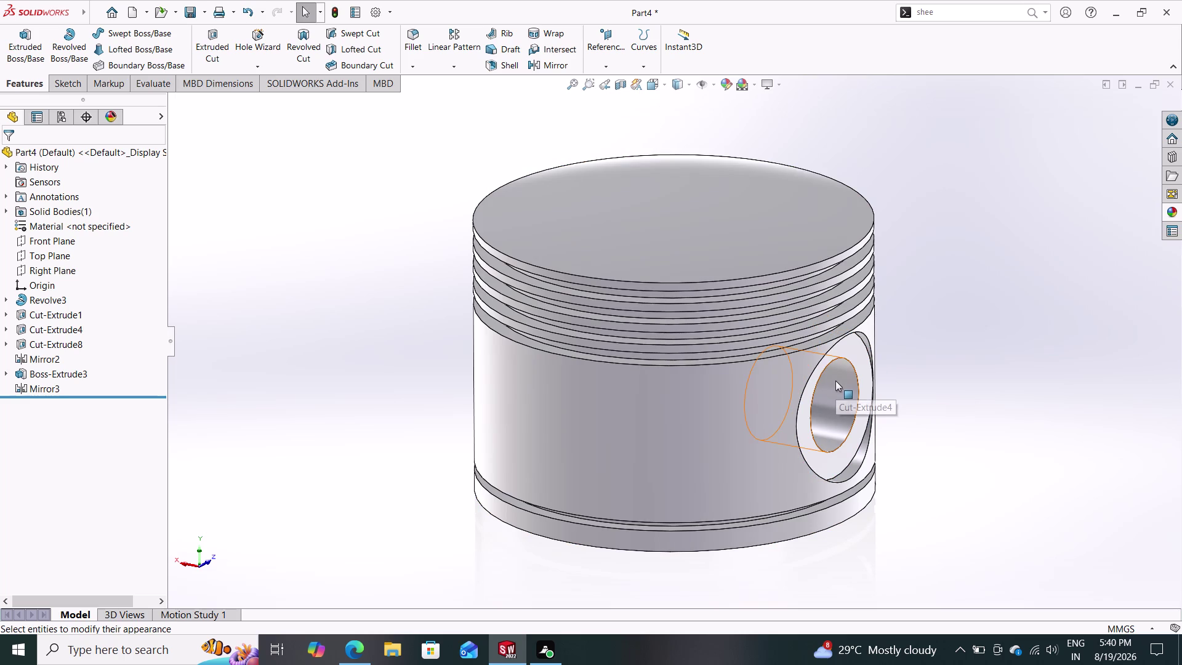
click(794, 309)
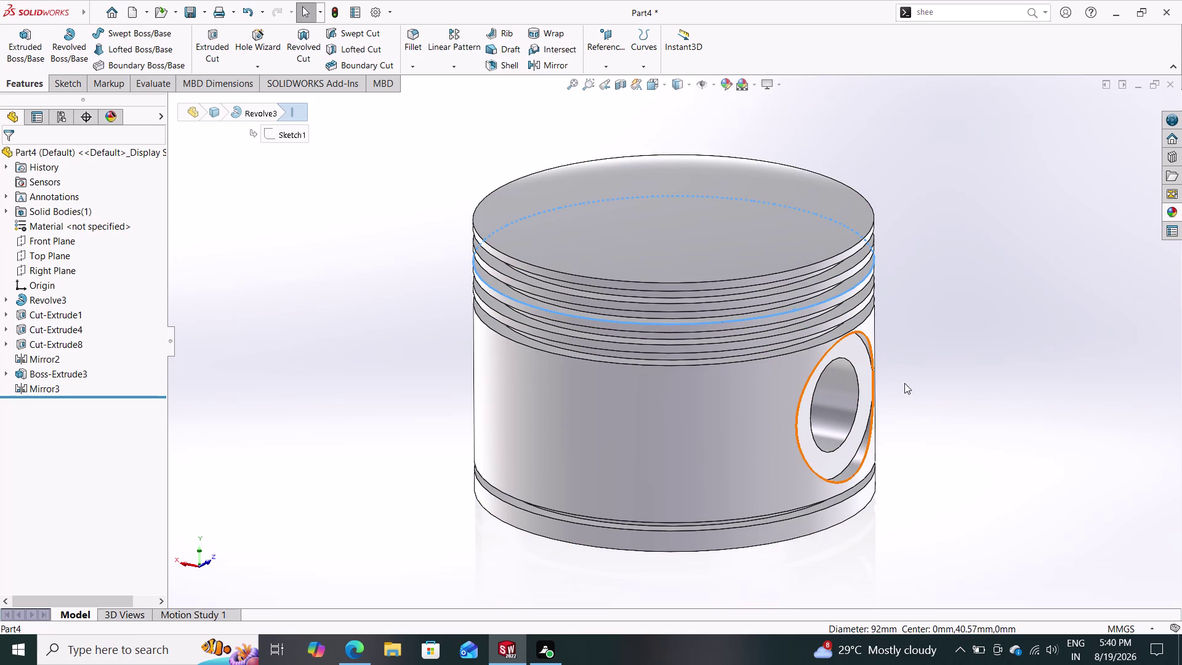
key(Escape)
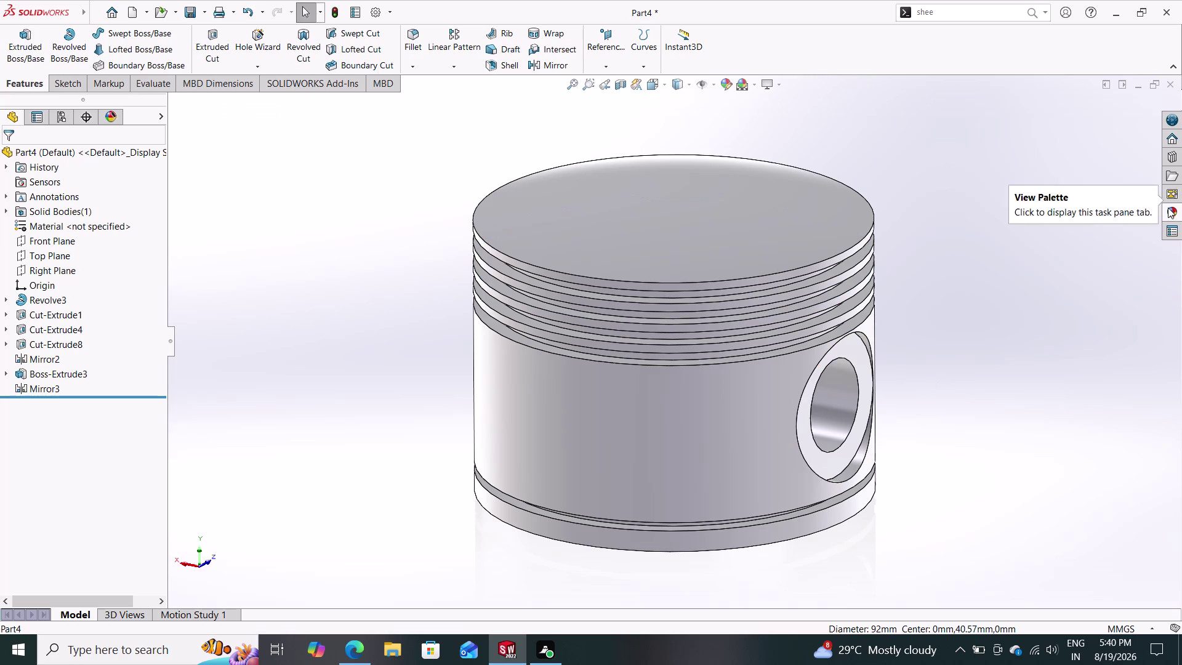
Apply metallic gold to a single ring groove face and check it.
click(1168, 207)
drag(1033, 540, 941, 425)
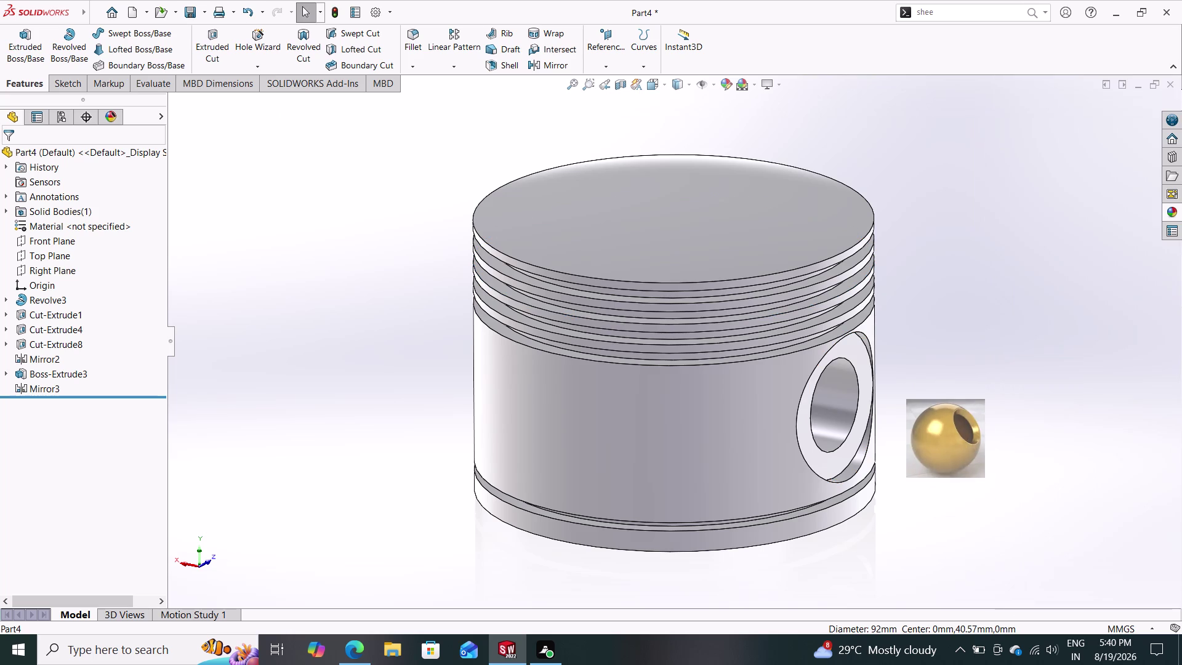
drag(941, 425, 845, 328)
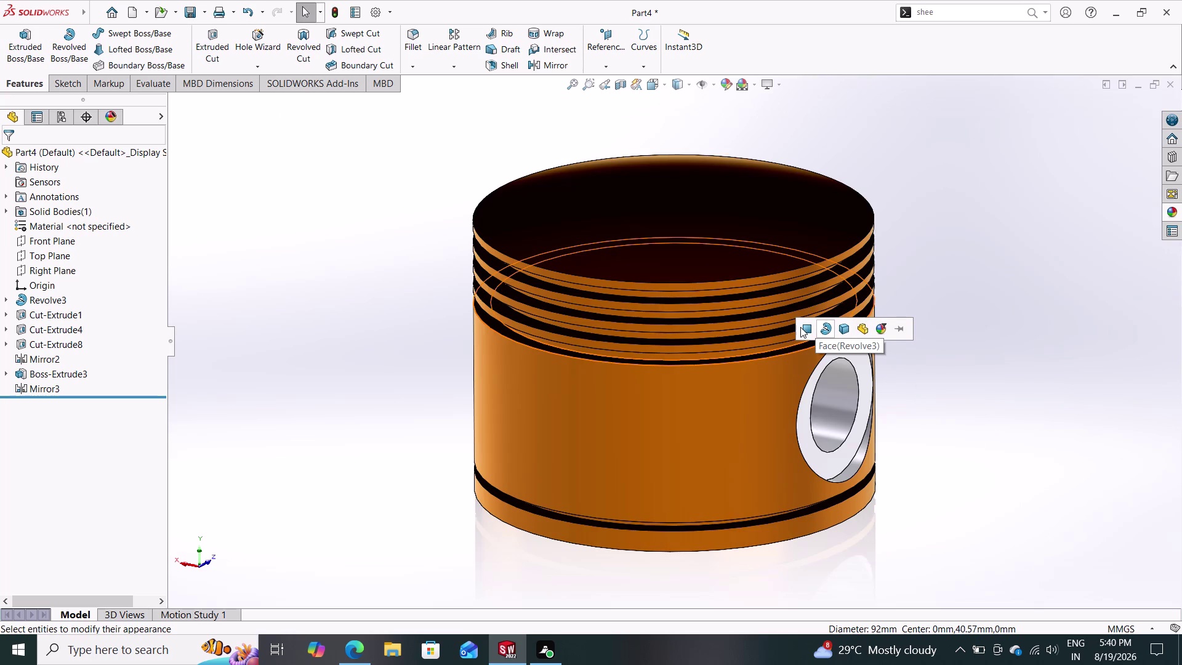
click(802, 327)
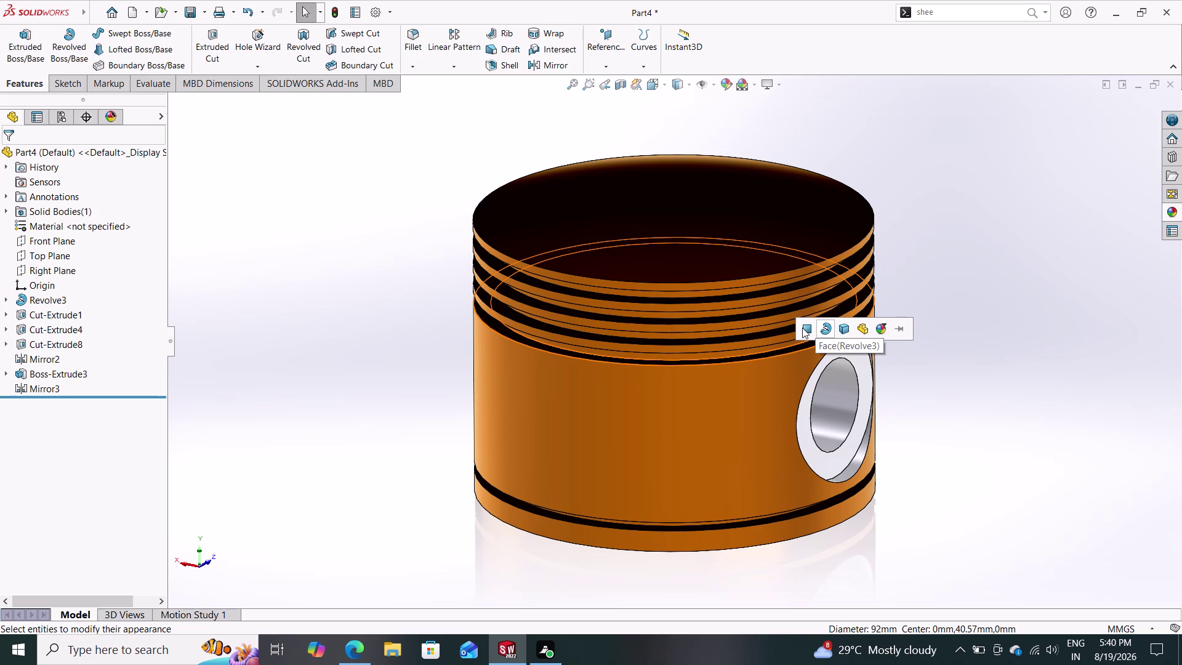
middle_drag(938, 345, 887, 318)
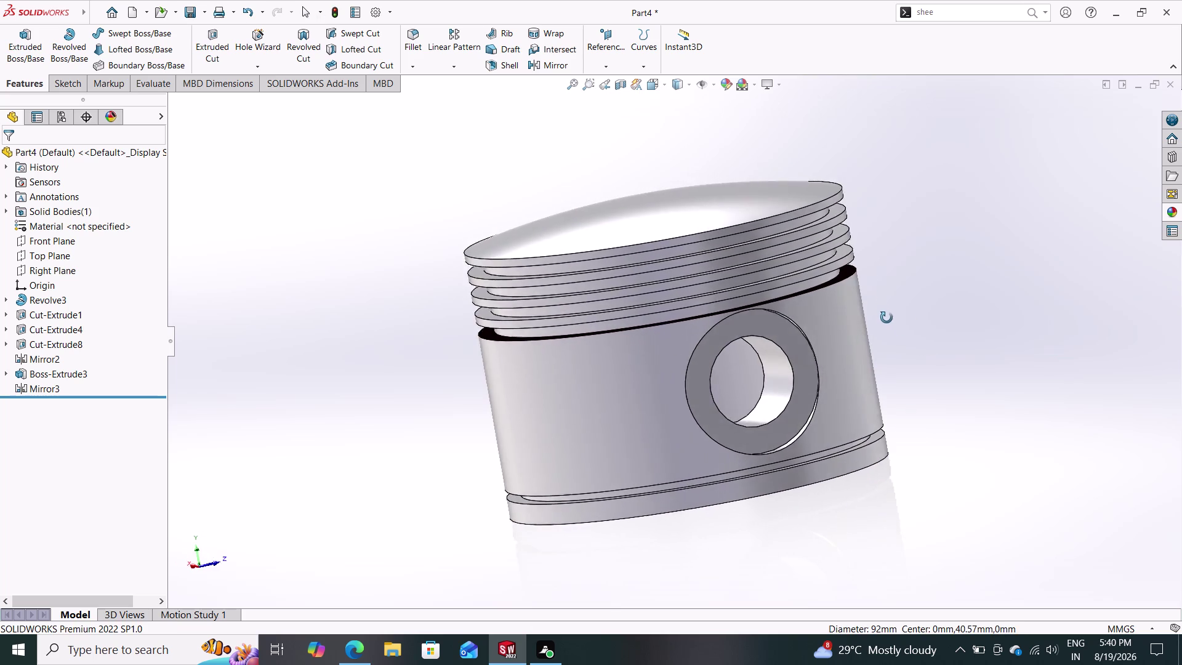
Apply metallic gold to the top ring face only.
middle_drag(887, 317, 946, 382)
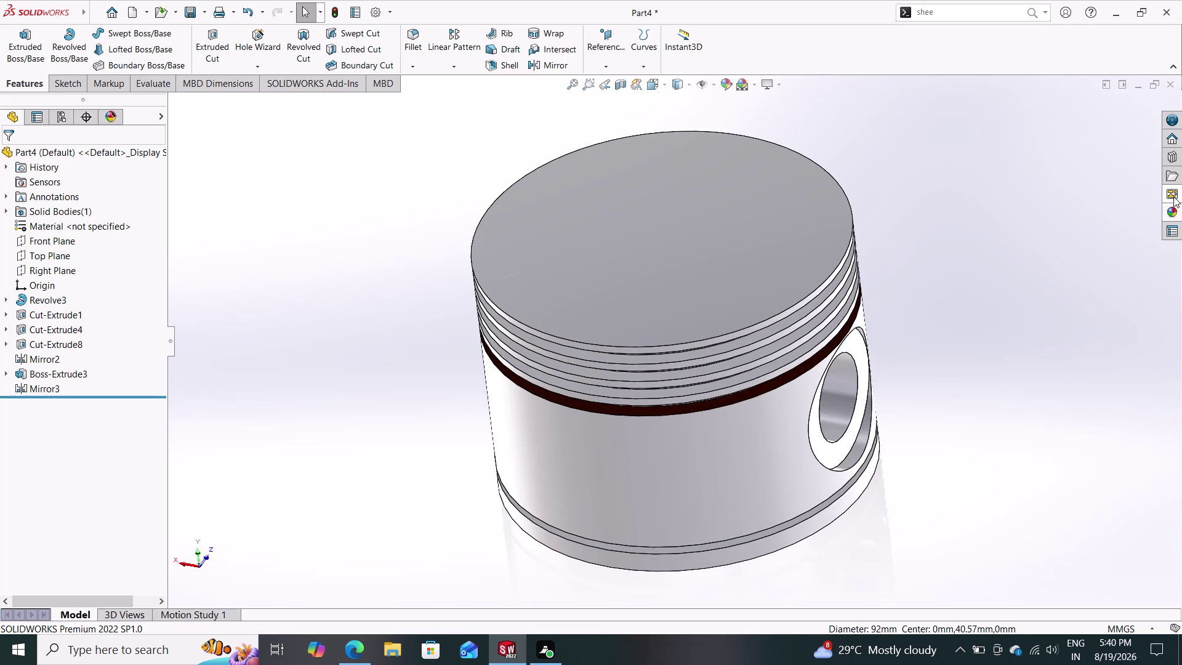
click(1172, 210)
drag(1055, 553, 885, 471)
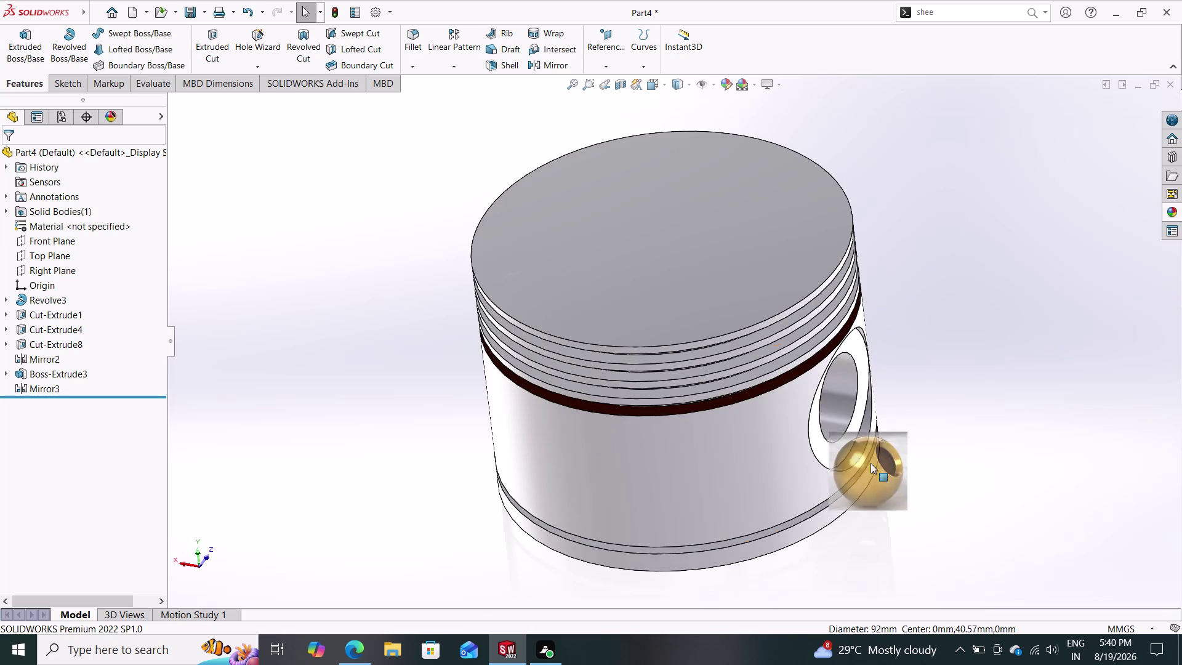
drag(885, 470, 787, 388)
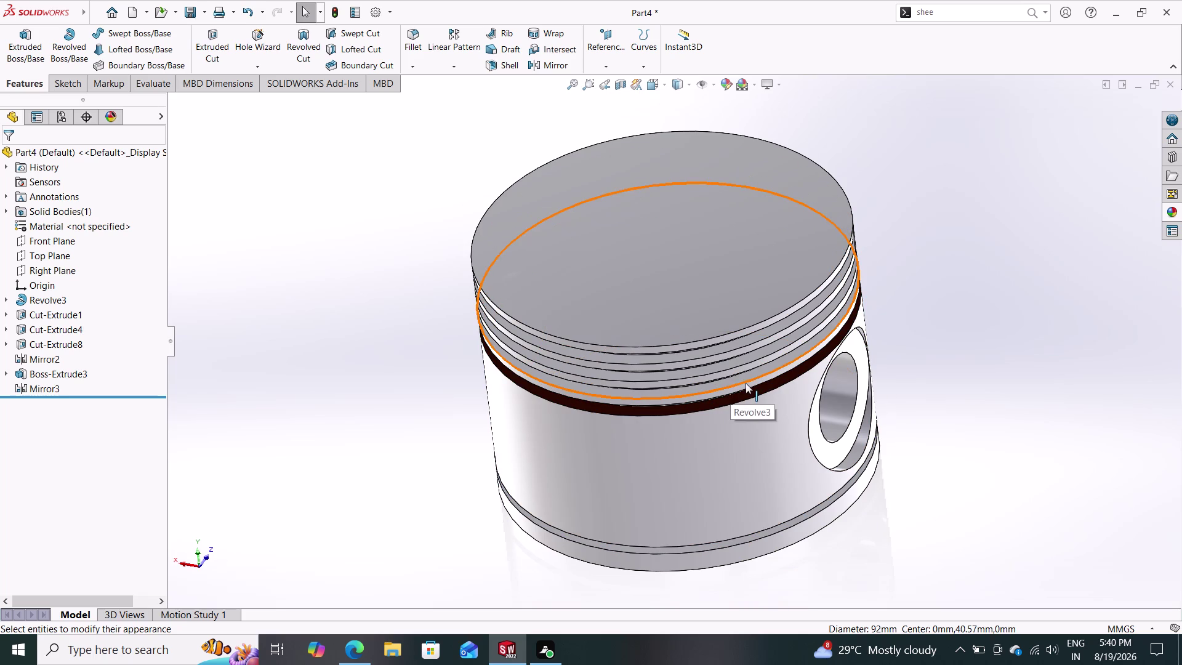
click(1176, 208)
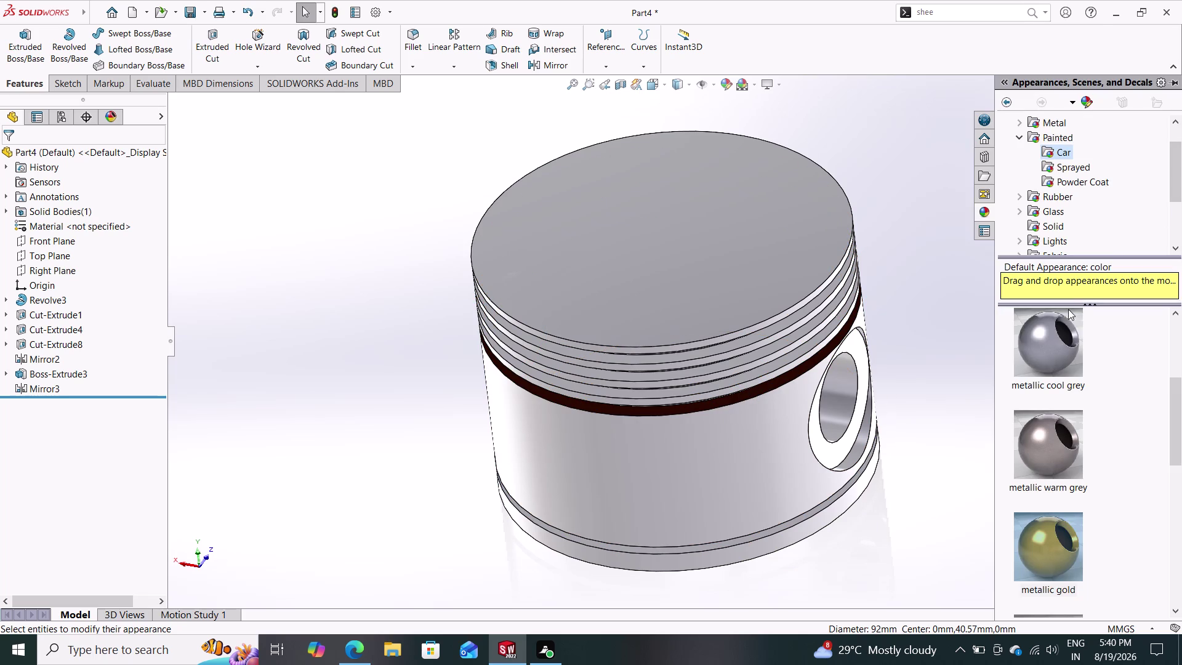
drag(1030, 521, 795, 328)
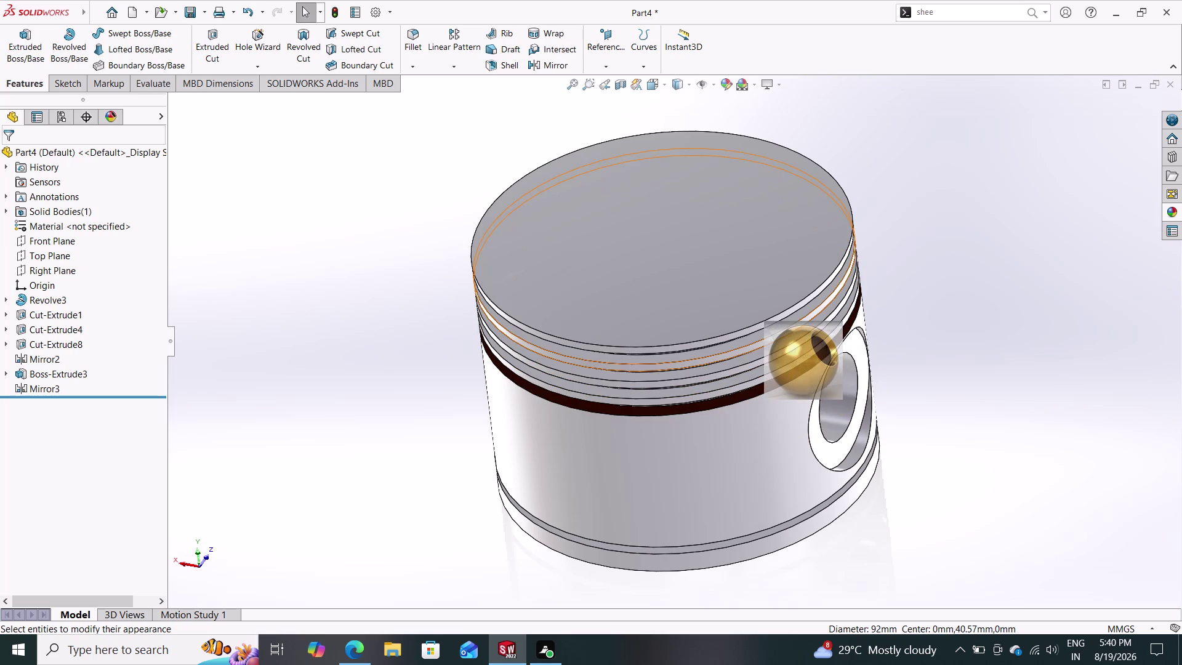
drag(796, 328, 776, 312)
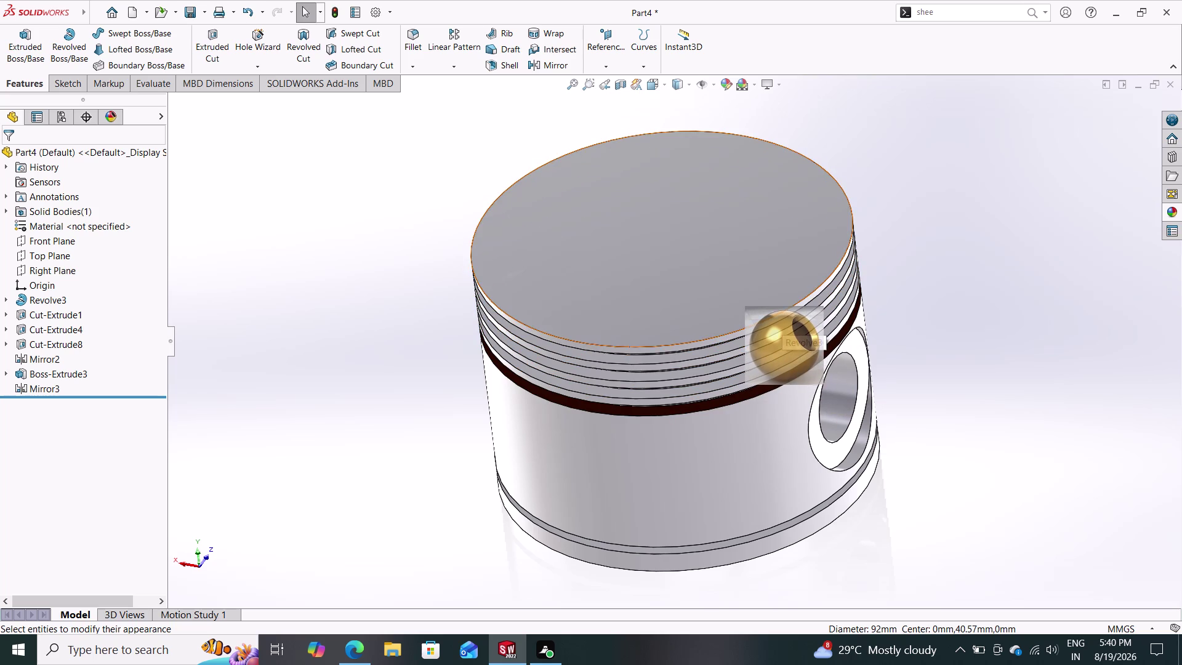
drag(777, 312, 776, 316)
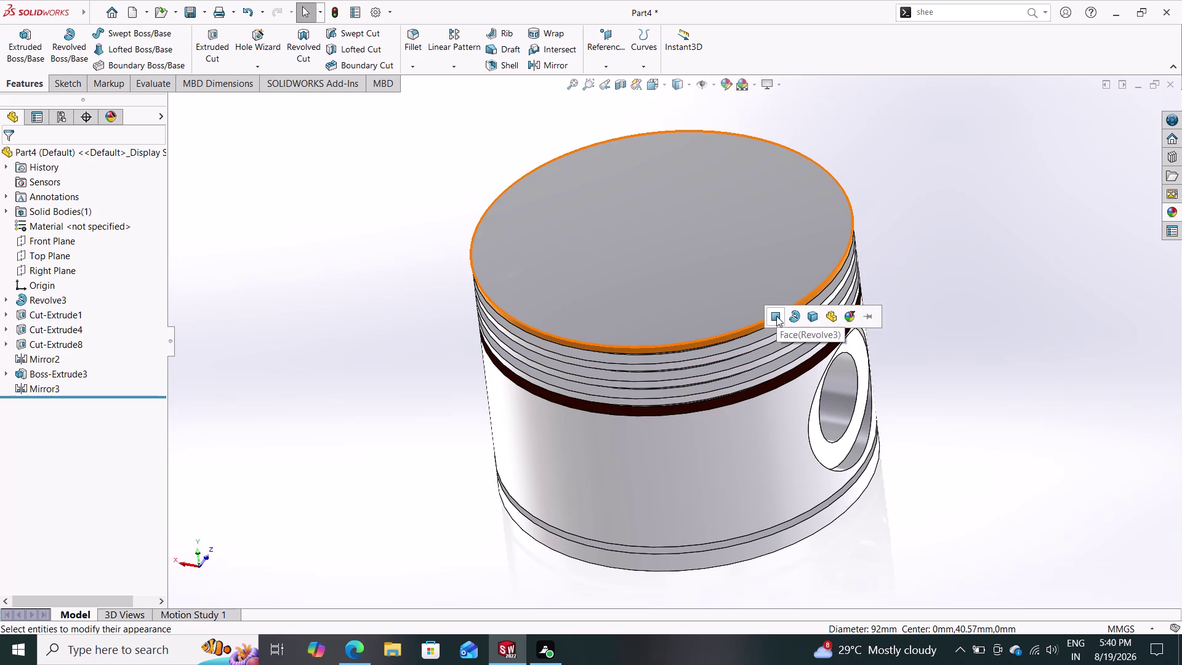
click(776, 316)
Inspect the gold ring, then apply metallic gold to another ring face.
middle_drag(987, 314, 969, 222)
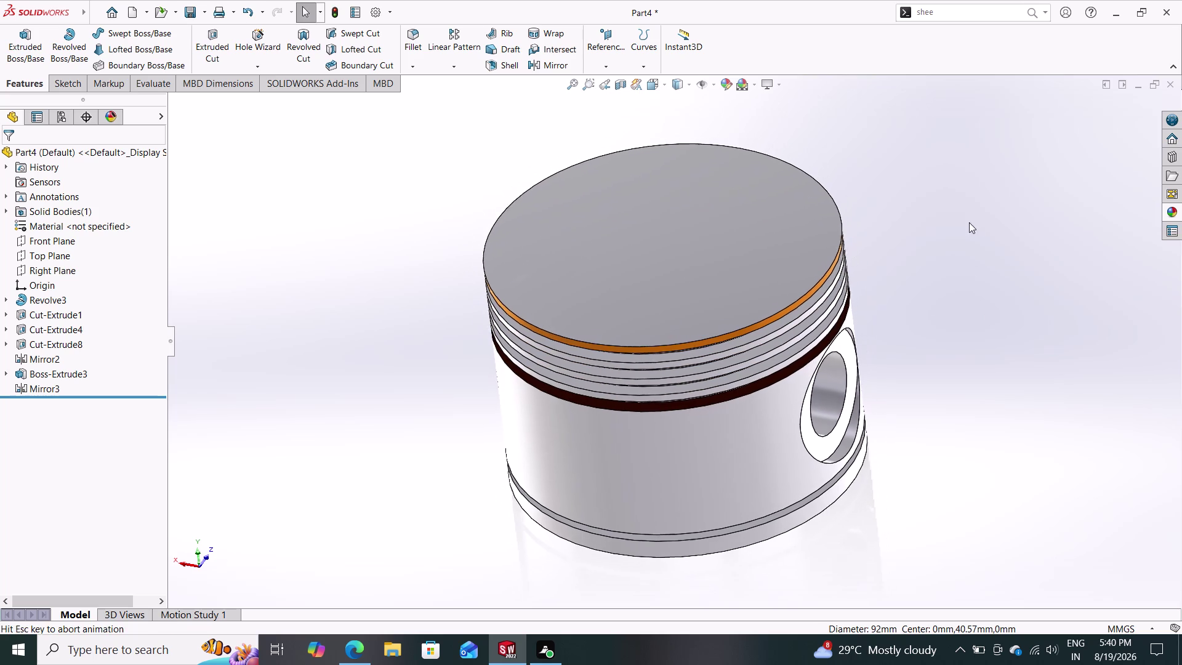
middle_drag(969, 222, 969, 223)
middle_drag(962, 323, 945, 286)
middle_drag(969, 308, 993, 389)
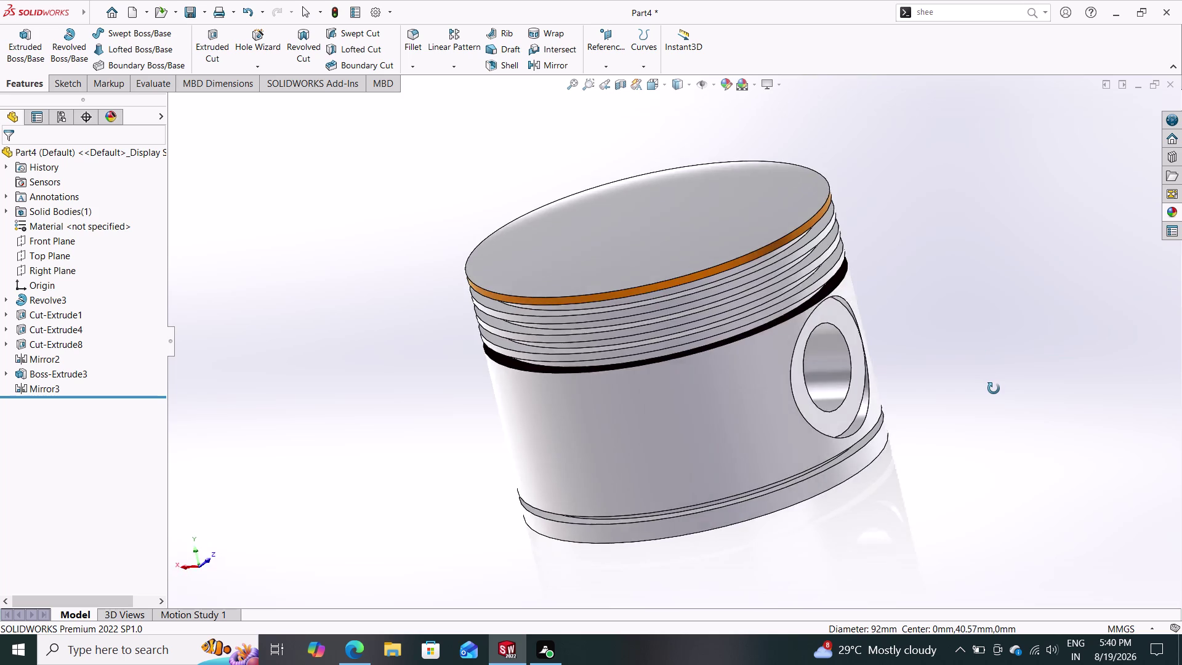
middle_drag(994, 388, 1122, 400)
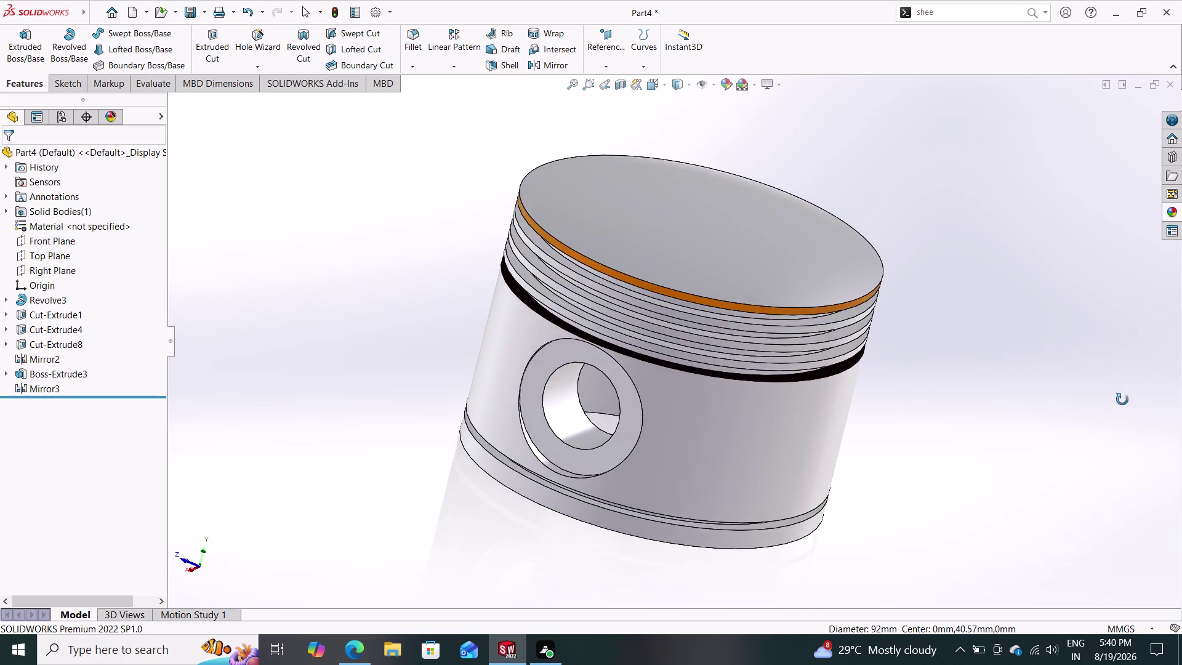
middle_drag(1122, 399, 1048, 315)
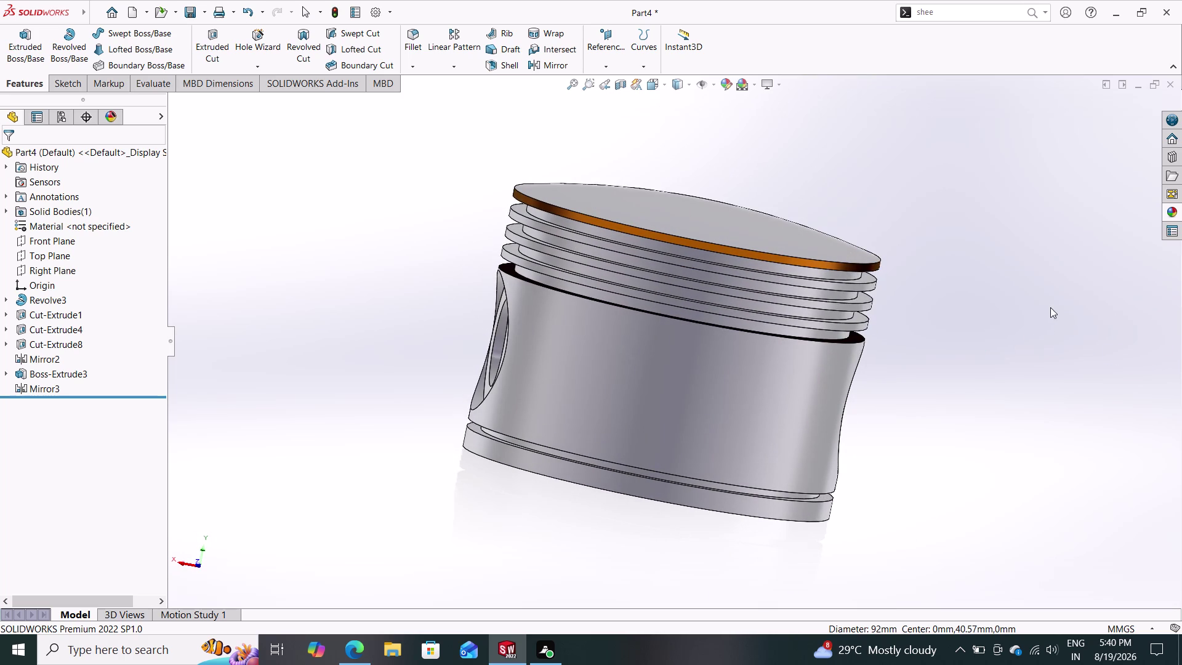
click(1170, 212)
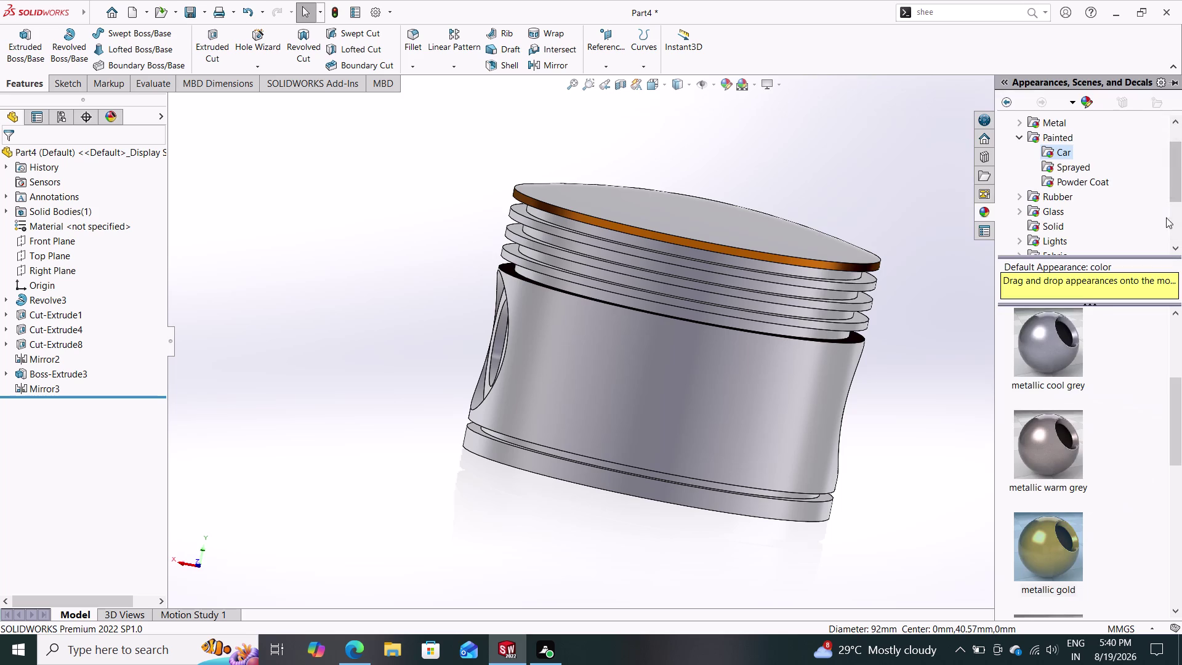
drag(1056, 541, 899, 329)
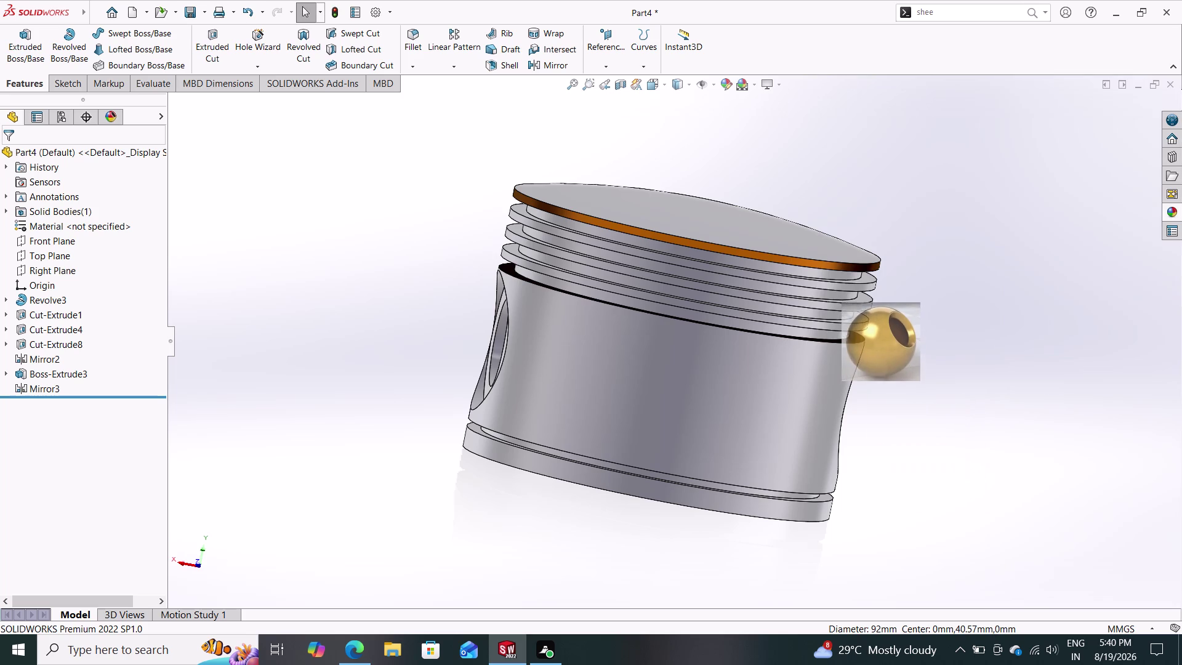
drag(899, 330, 814, 287)
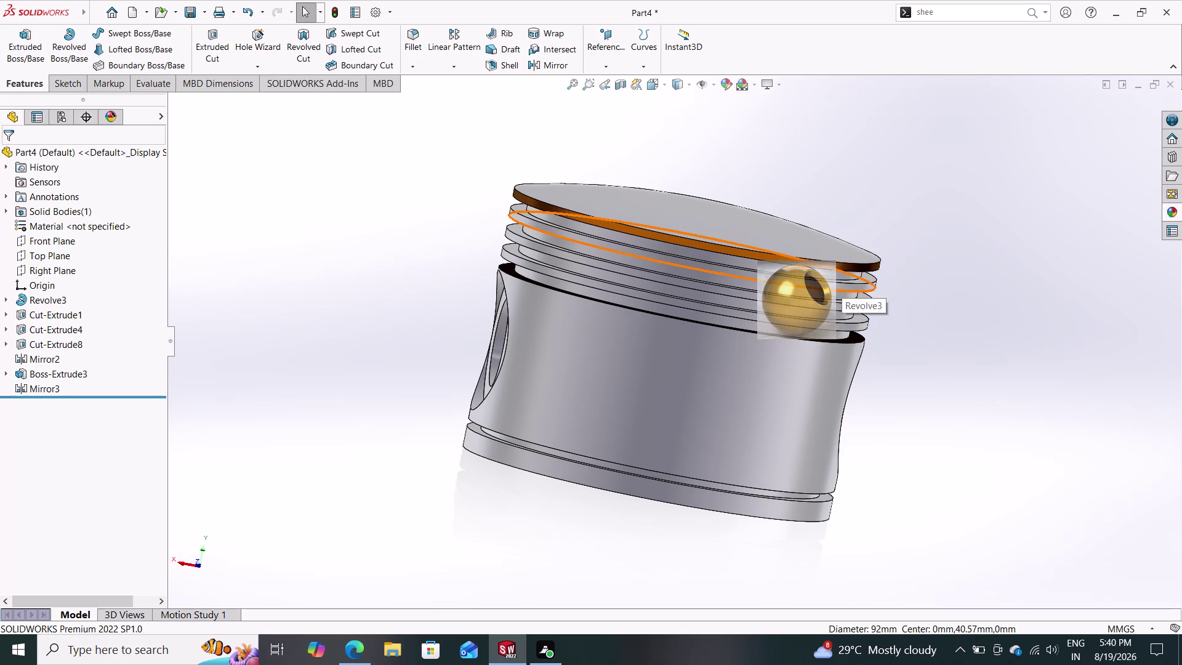
drag(814, 288, 816, 283)
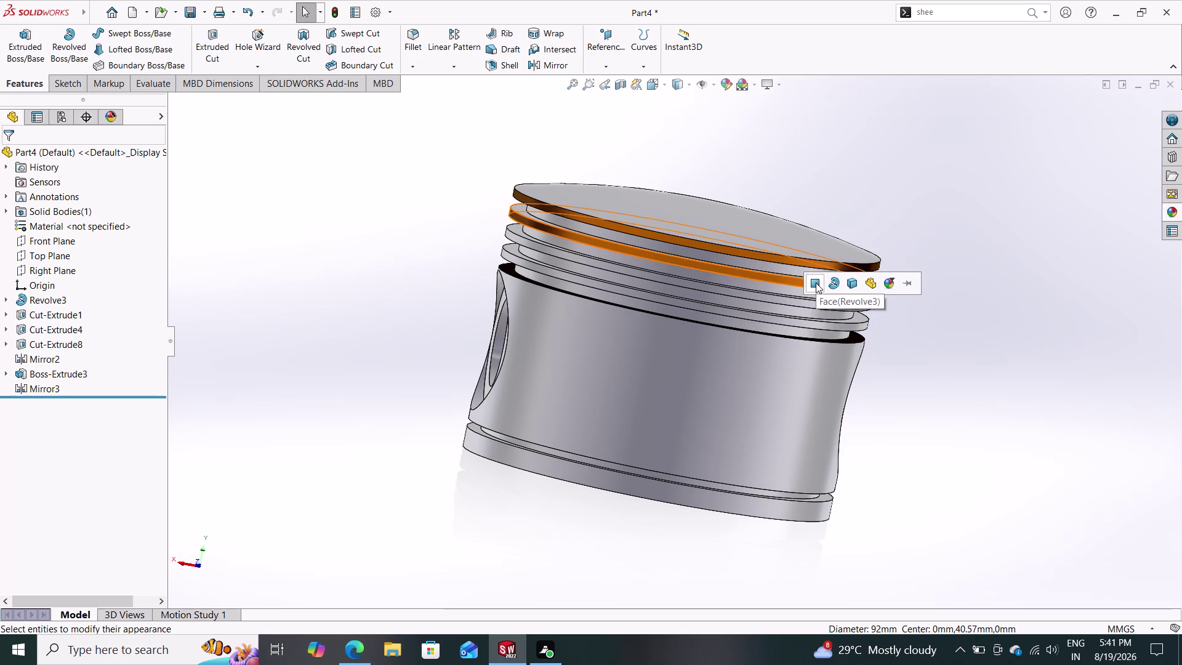
click(815, 283)
Revert the wrongly coloured lower ring band to metallic grey on that face only.
middle_drag(960, 385, 903, 293)
middle_drag(987, 365, 944, 344)
middle_drag(972, 301, 904, 361)
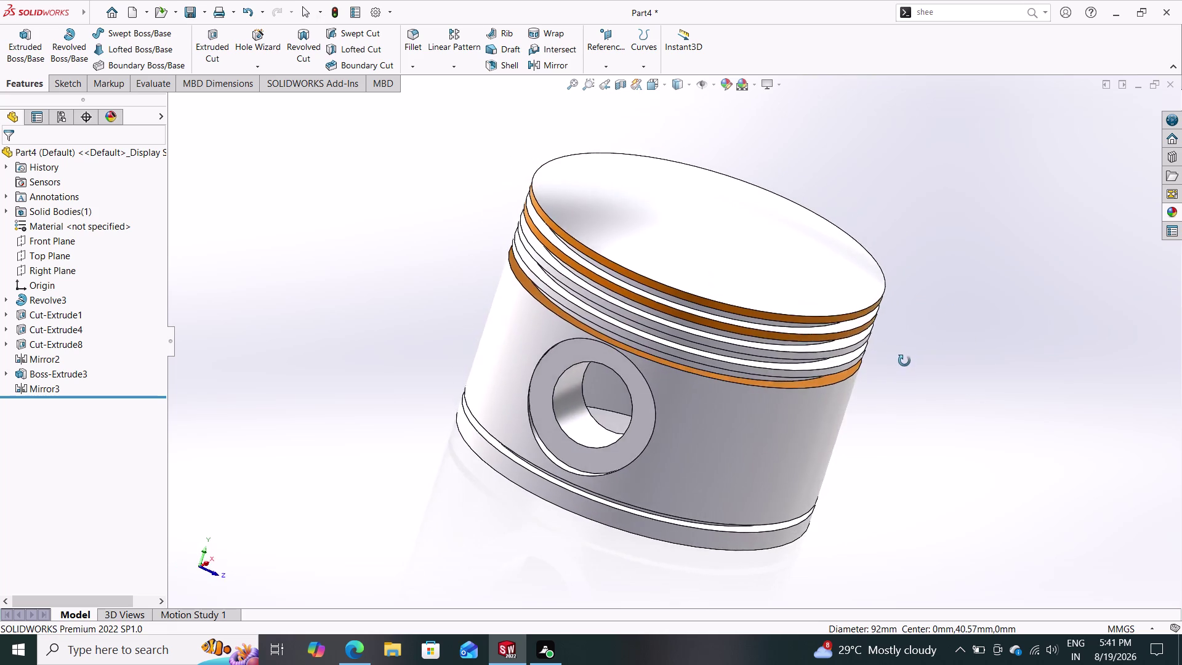
middle_drag(904, 361, 862, 323)
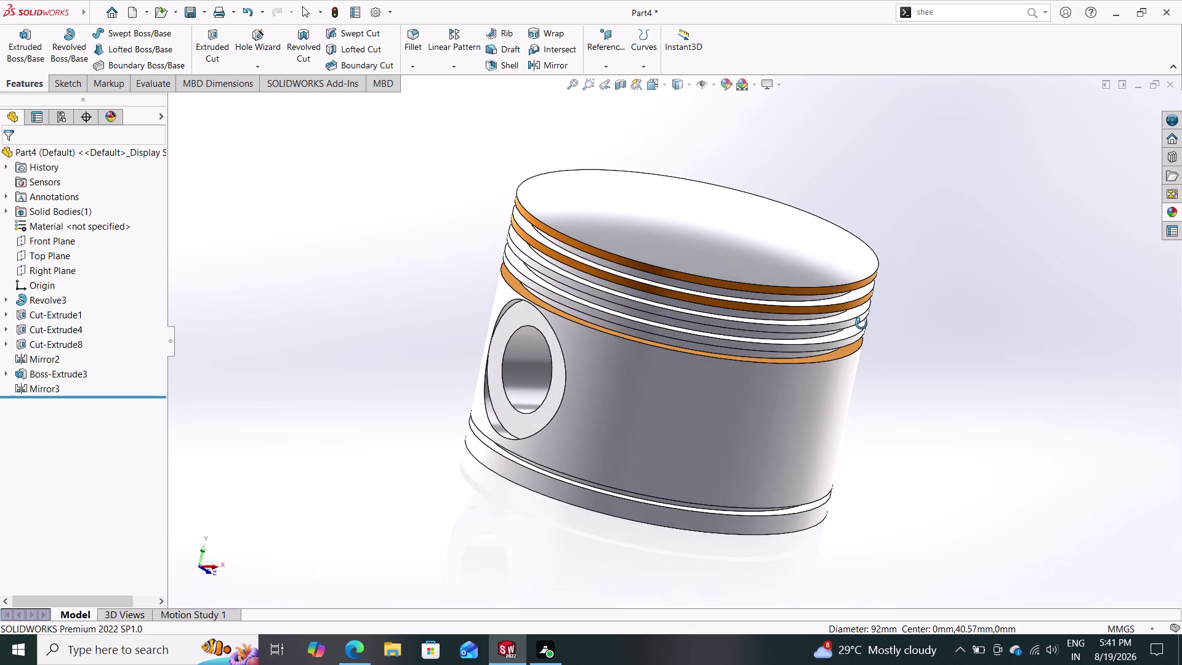
middle_drag(861, 324, 802, 298)
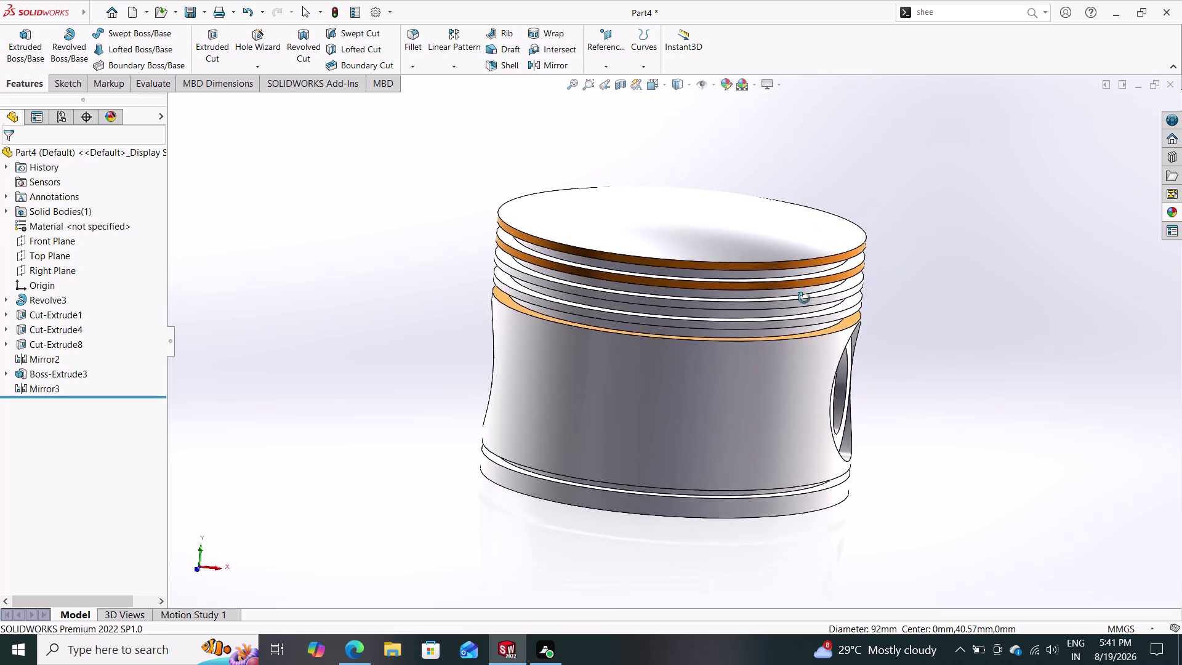
middle_drag(802, 297, 818, 326)
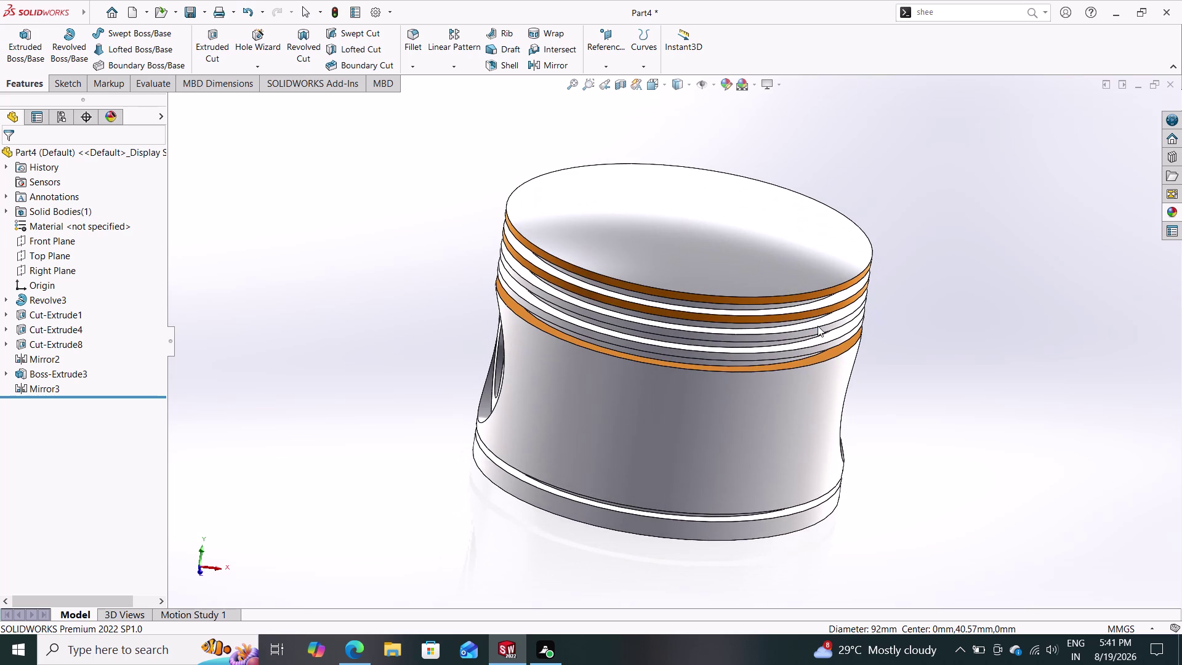
click(792, 360)
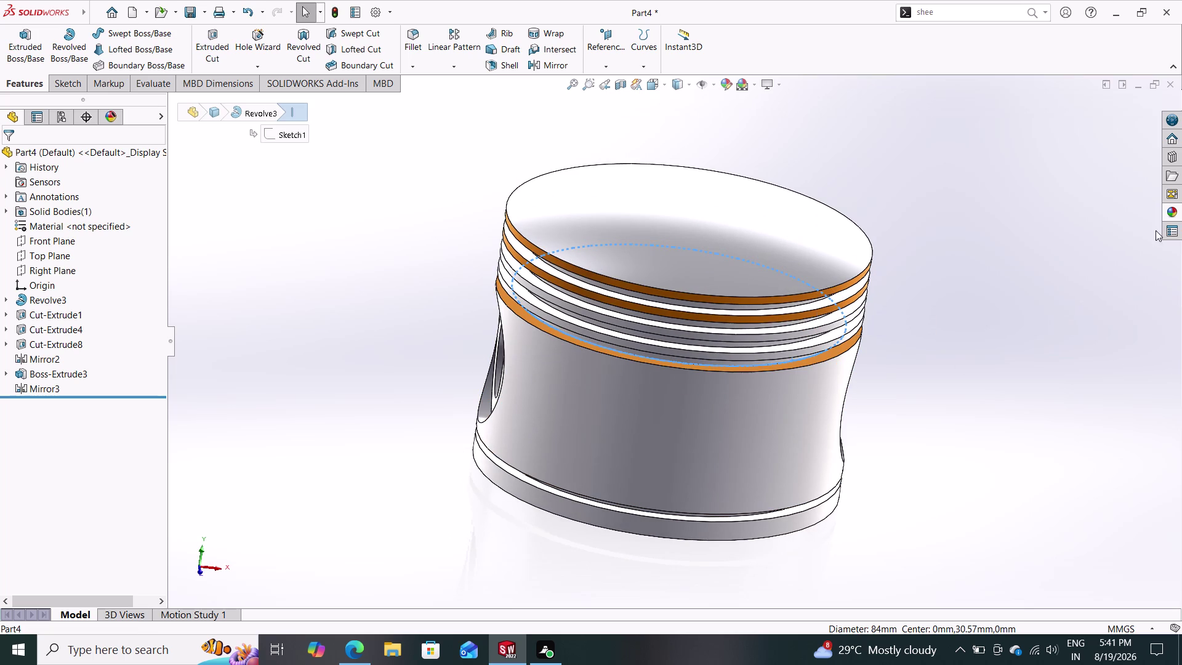
click(1172, 211)
drag(1058, 355, 737, 368)
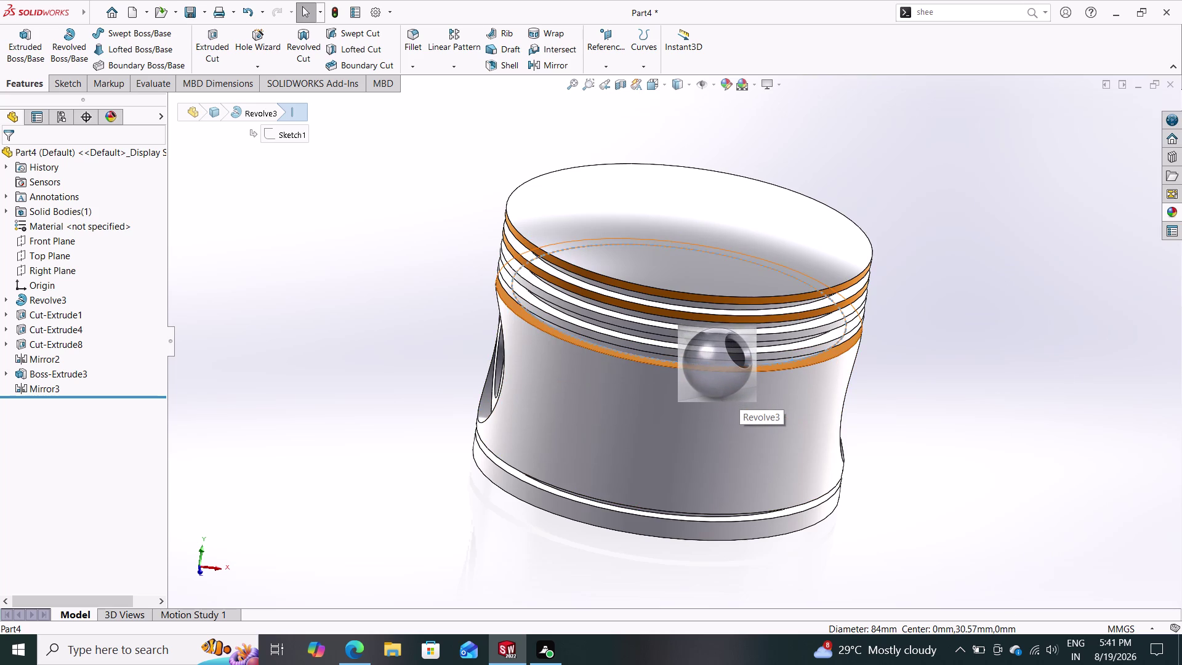
drag(738, 368, 736, 370)
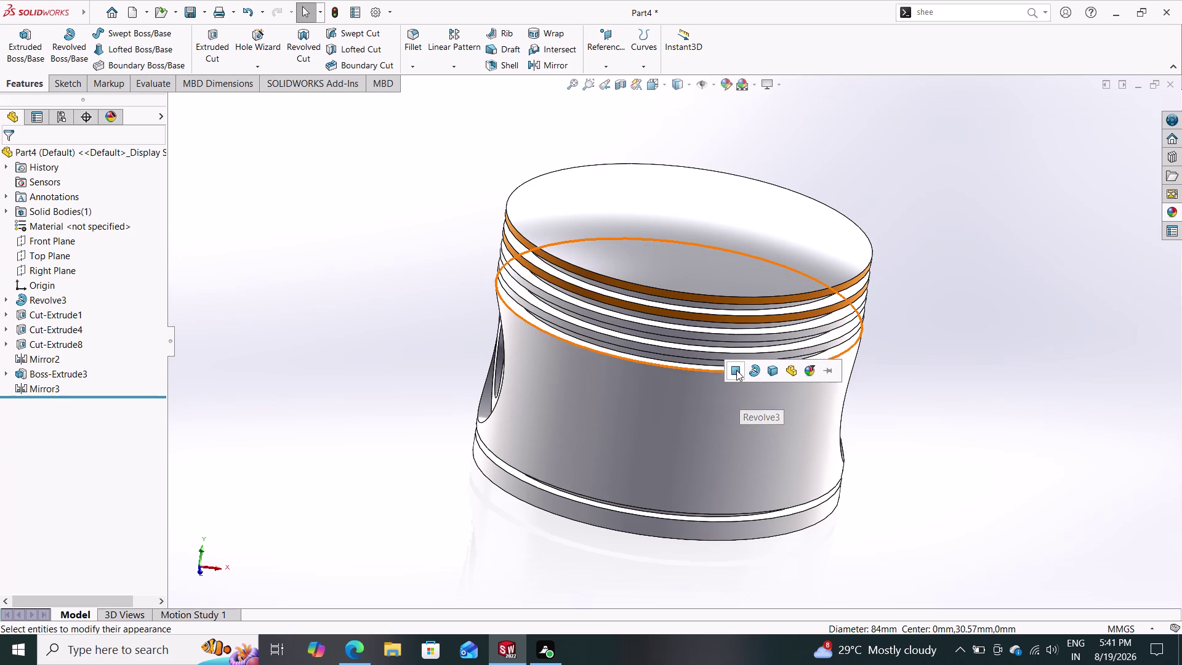
click(736, 370)
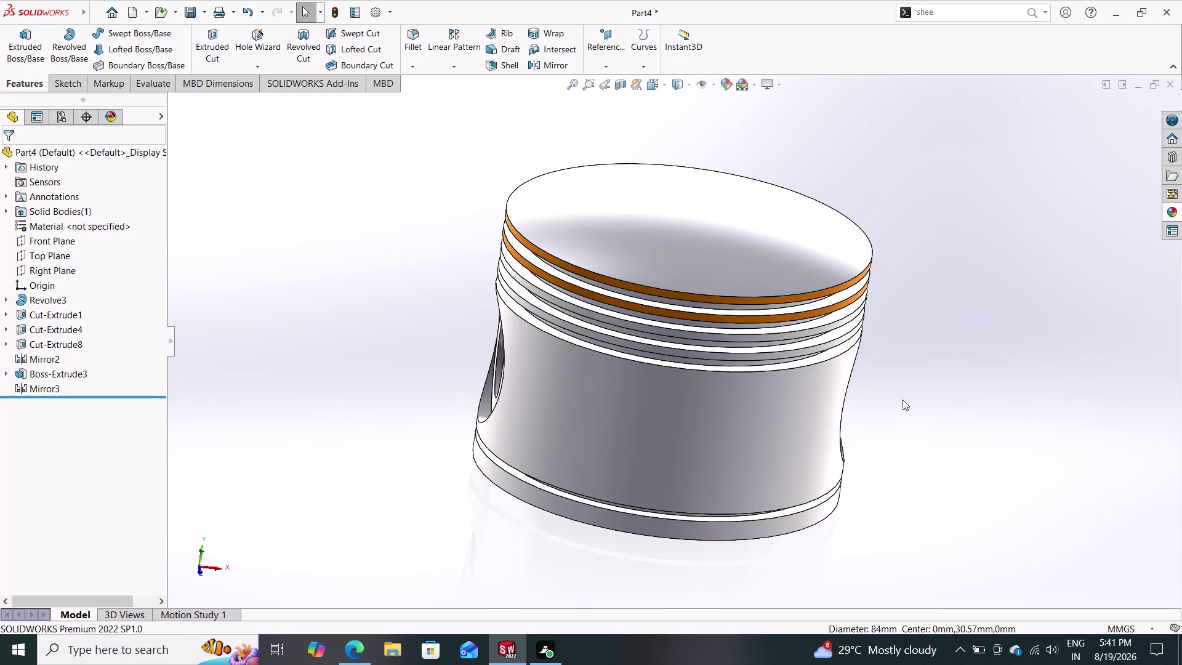
Apply metallic gold to the third ring band face only.
click(1177, 207)
drag(1051, 547, 956, 476)
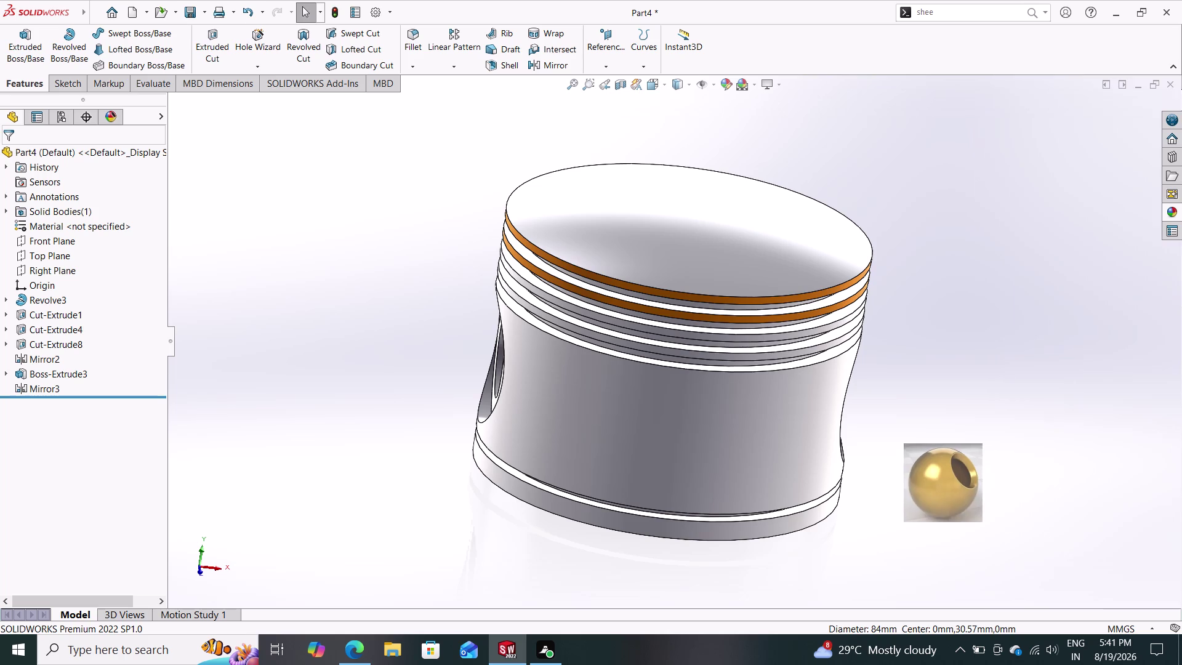
drag(956, 476, 788, 331)
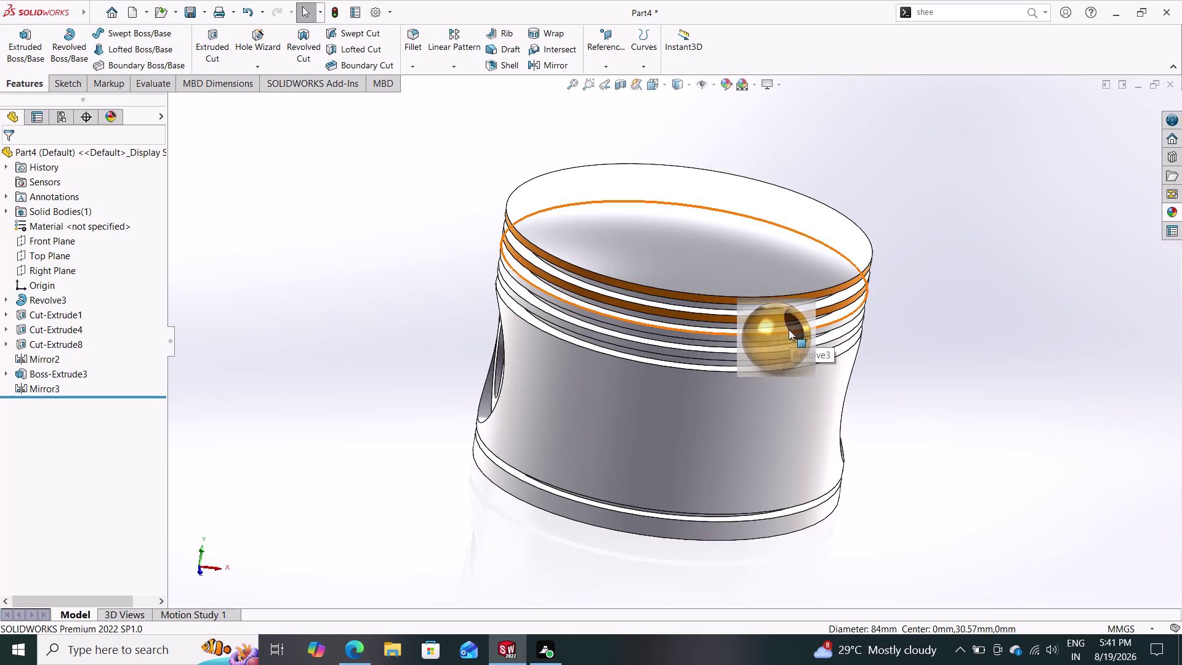
drag(788, 331, 784, 338)
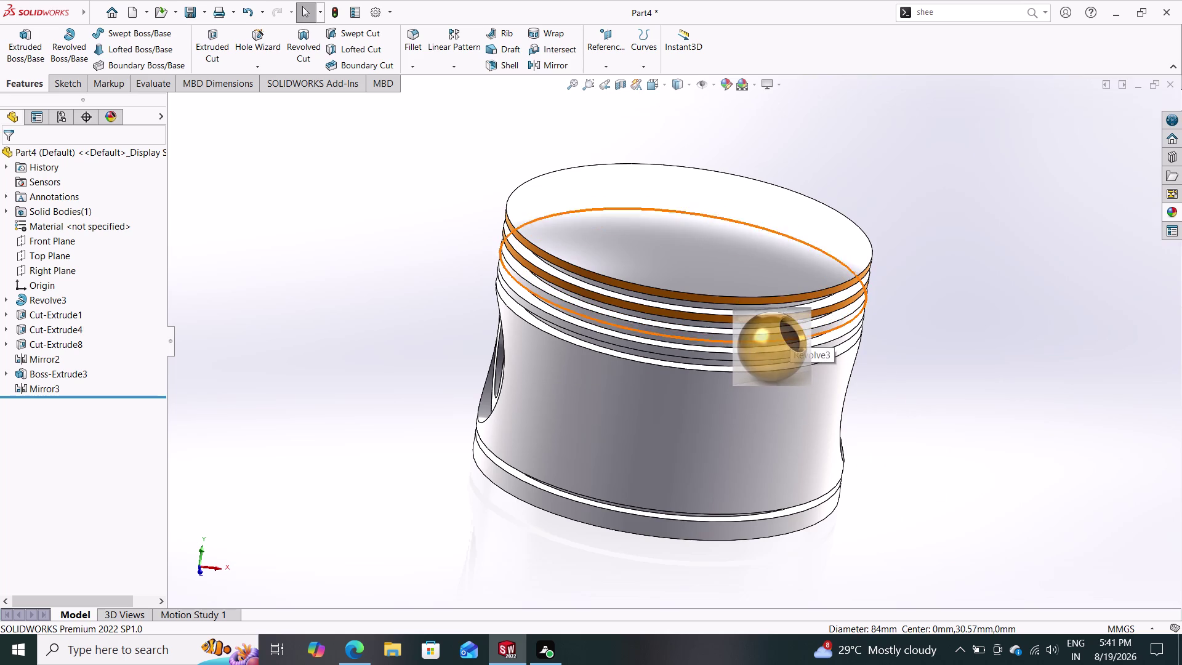
drag(785, 338, 784, 334)
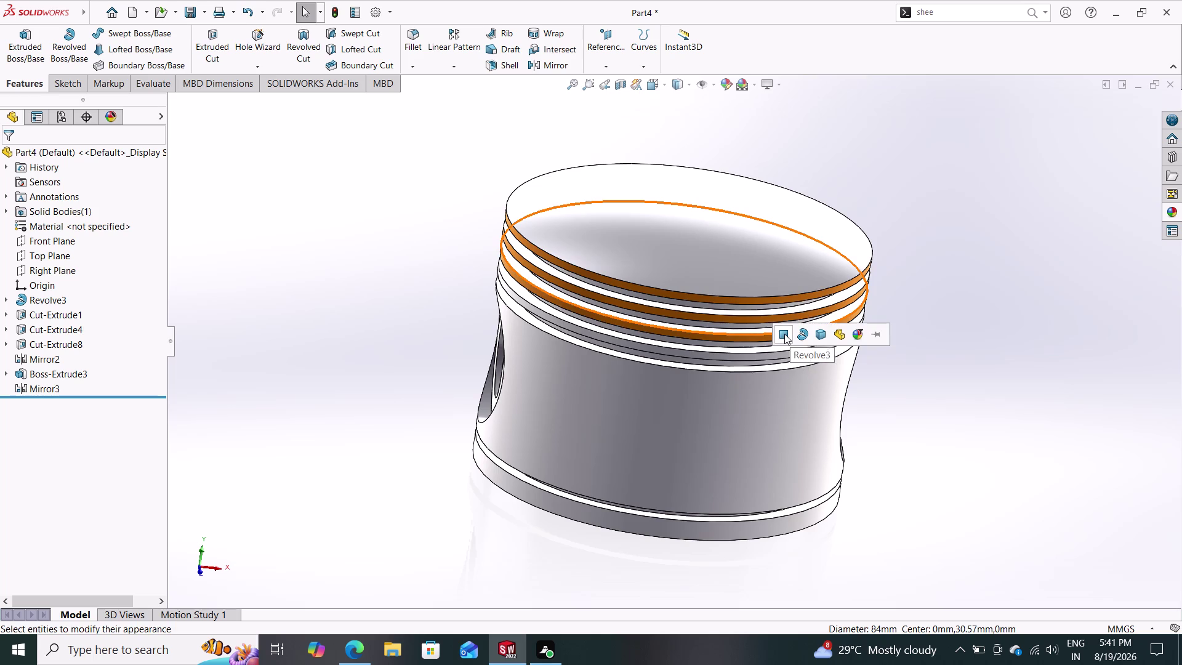
click(785, 334)
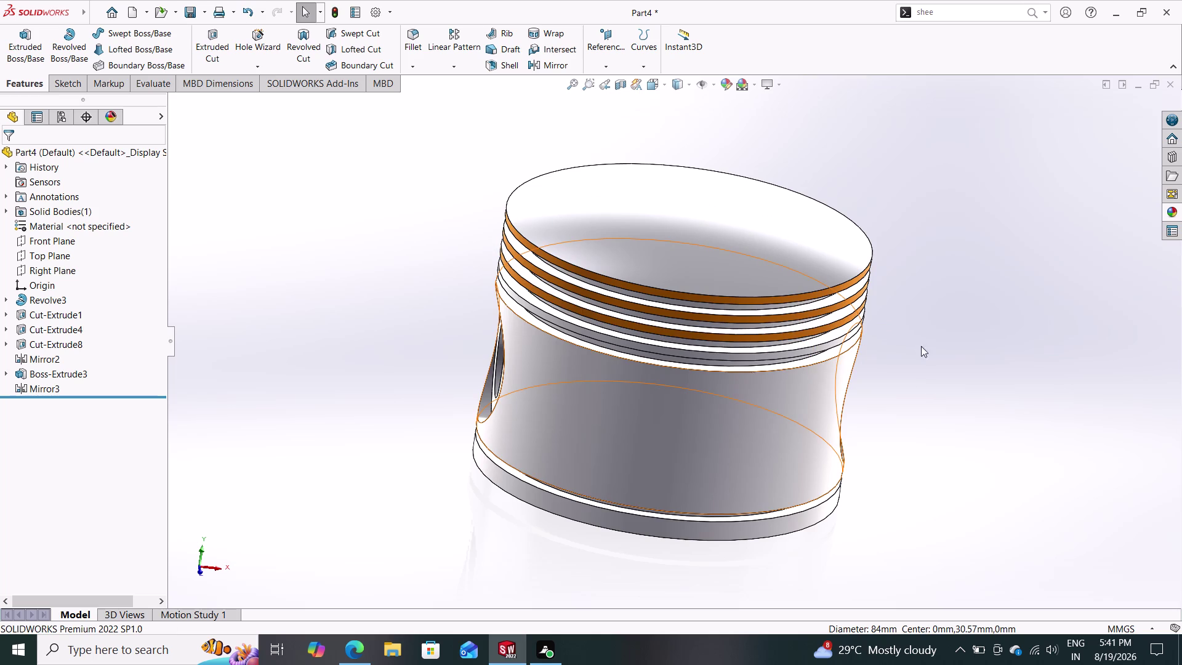
scroll(down, 3)
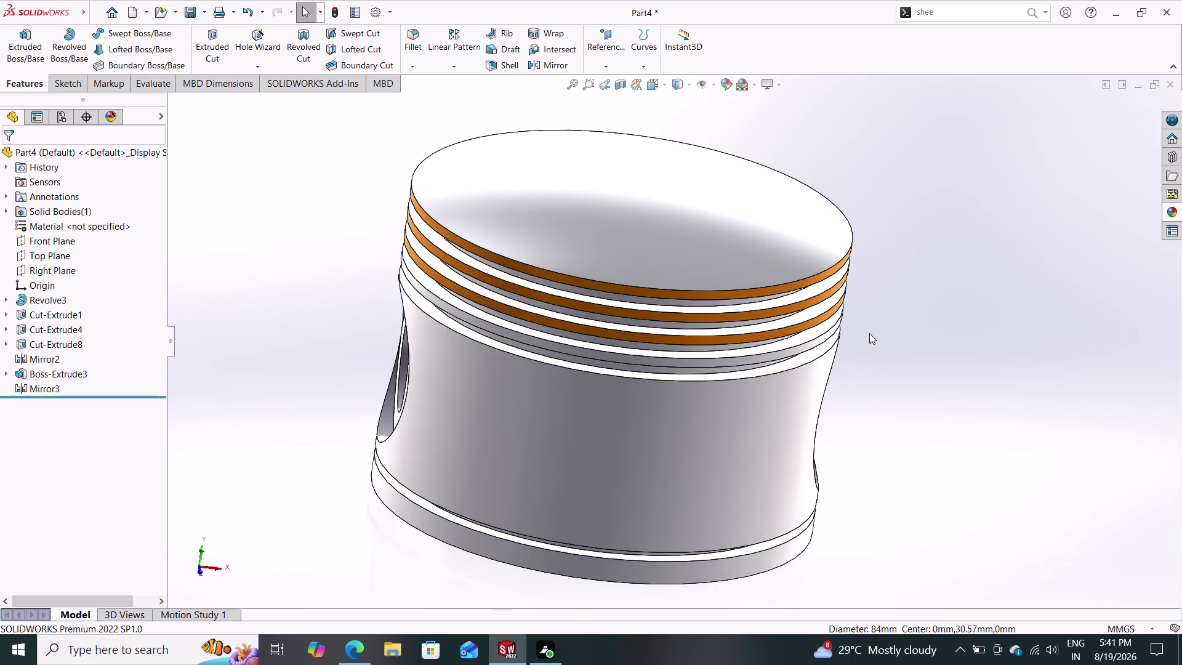
Zoom in and apply metallic gold to the fourth ring band face only.
scroll(down, 3)
scroll(up, 3)
scroll(down, 3)
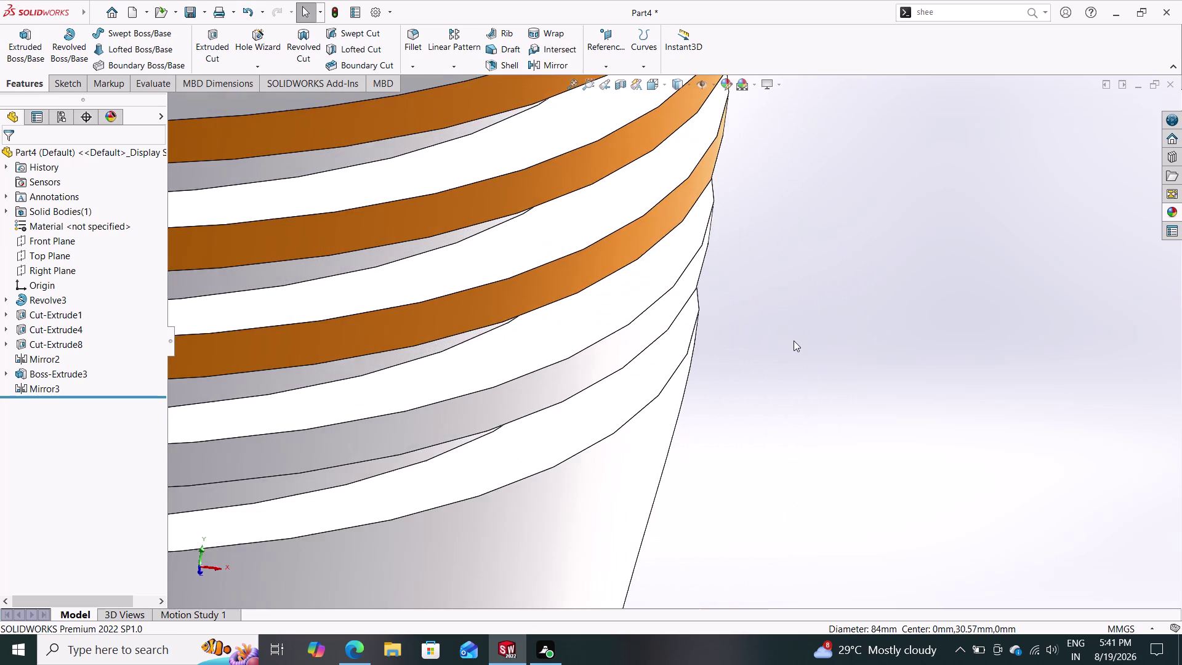
scroll(up, 3)
scroll(up, 3)
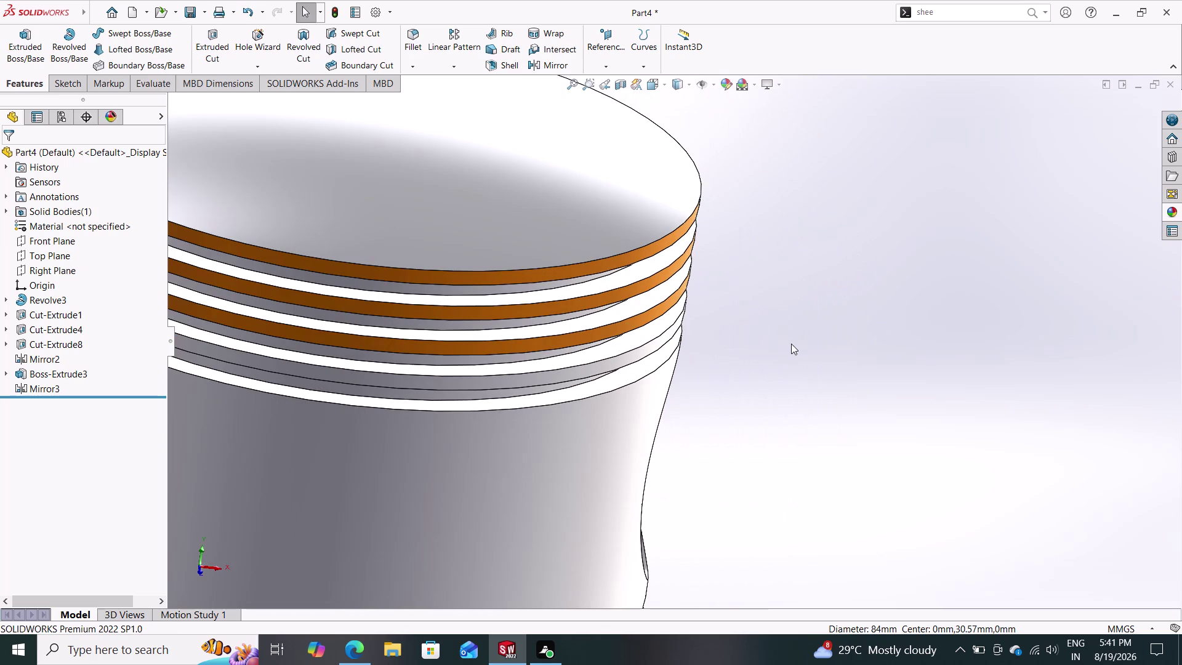
click(1173, 204)
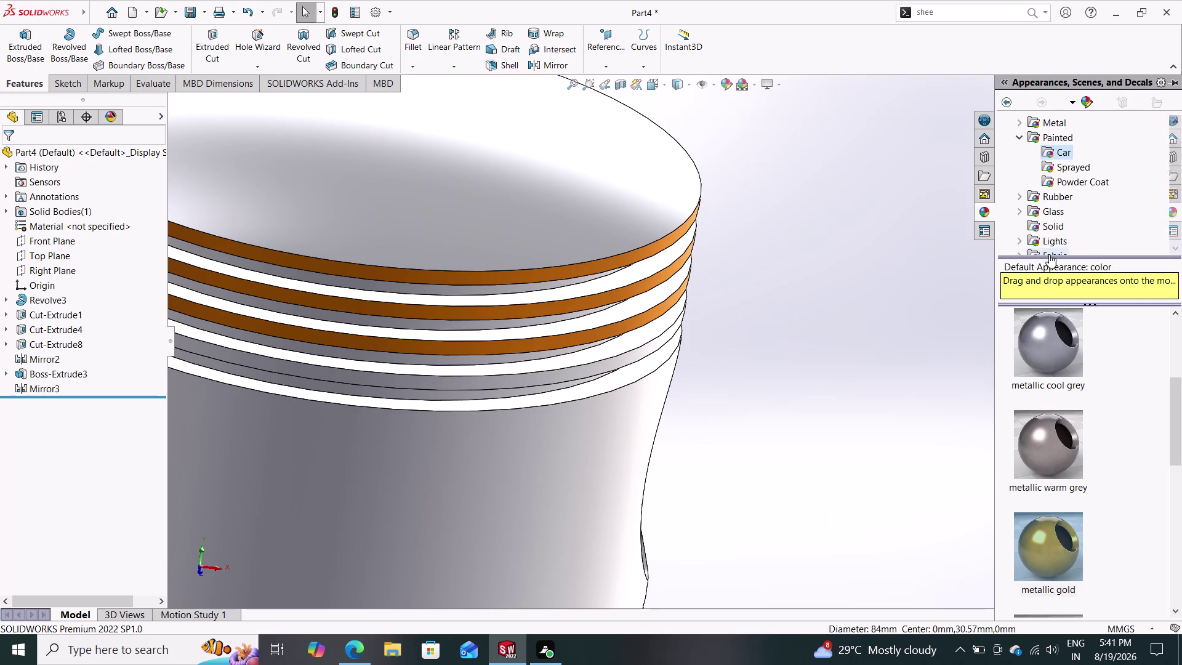
drag(1047, 536, 723, 385)
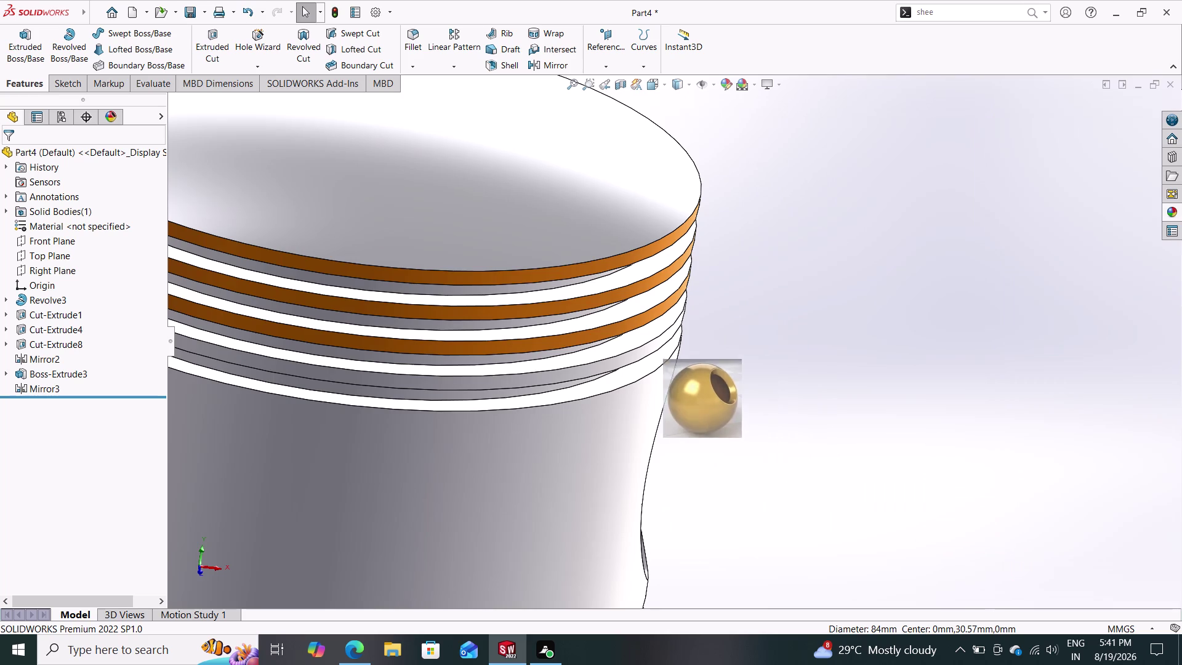
drag(723, 385, 549, 362)
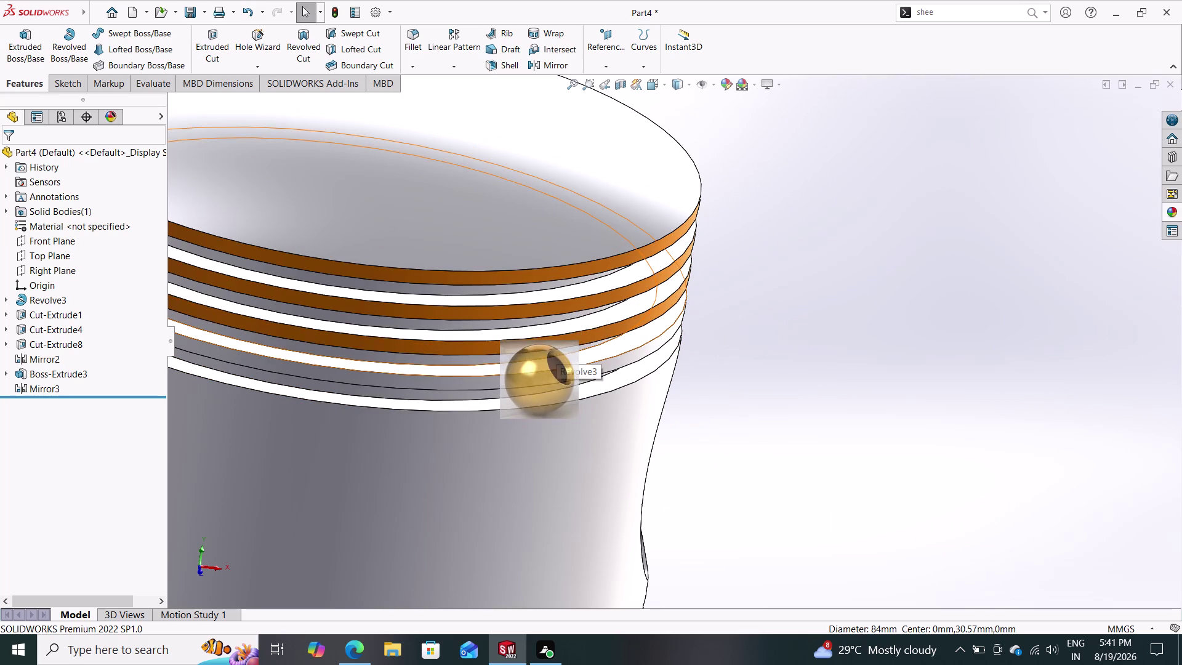
drag(549, 362, 549, 360)
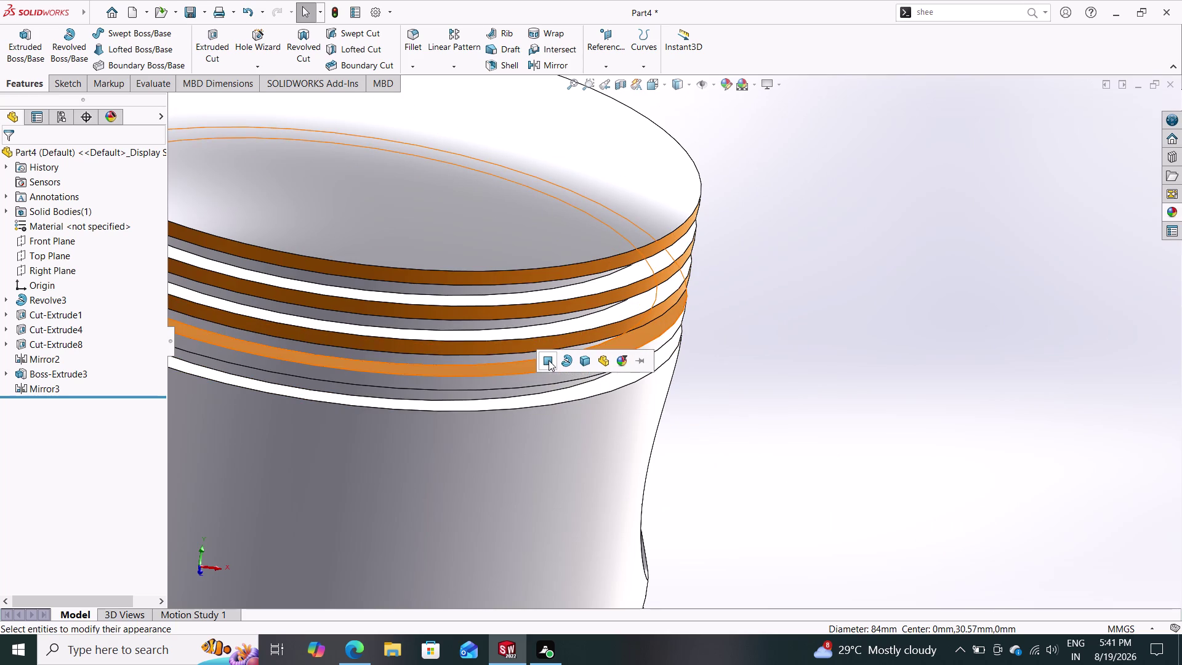
click(548, 360)
scroll(down, 3)
scroll(up, 3)
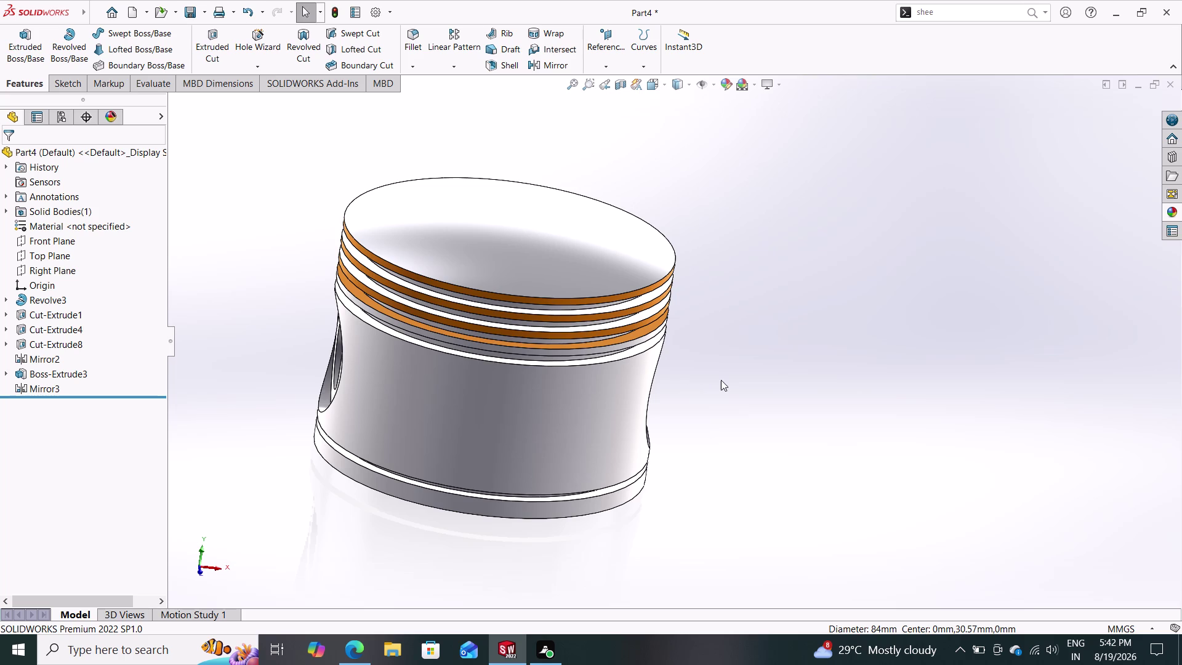
Orbit the piston to show the ring bands and pin hole, then clear the selection.
middle_drag(682, 430, 768, 341)
middle_drag(766, 342, 740, 390)
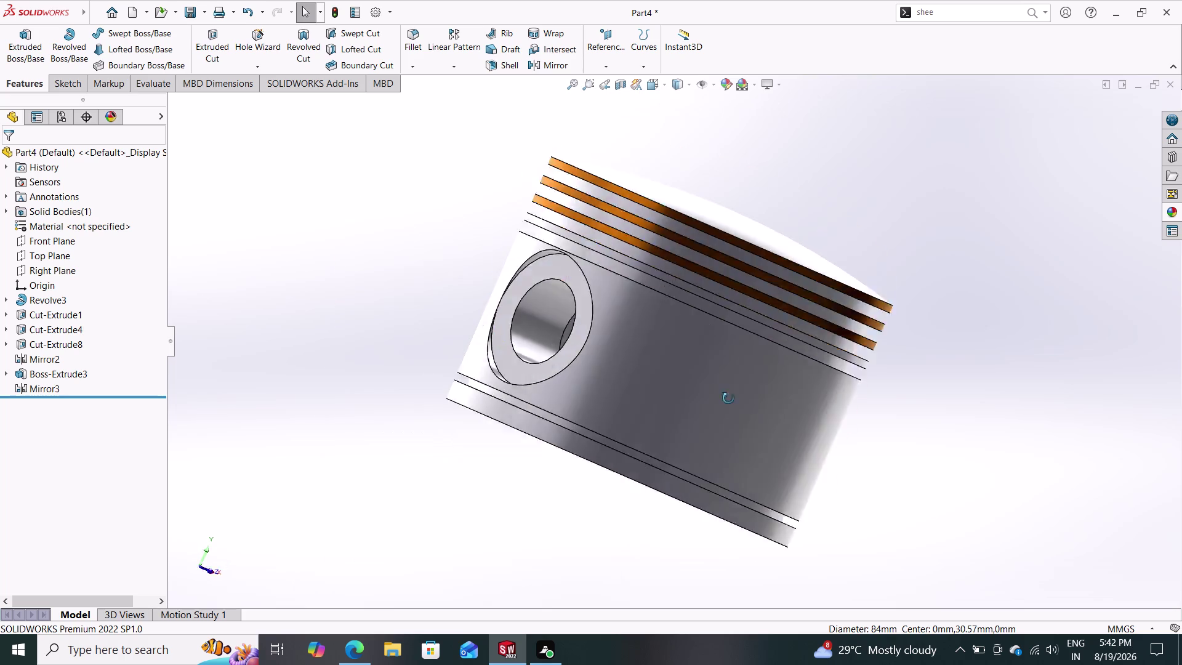
middle_drag(740, 390, 719, 367)
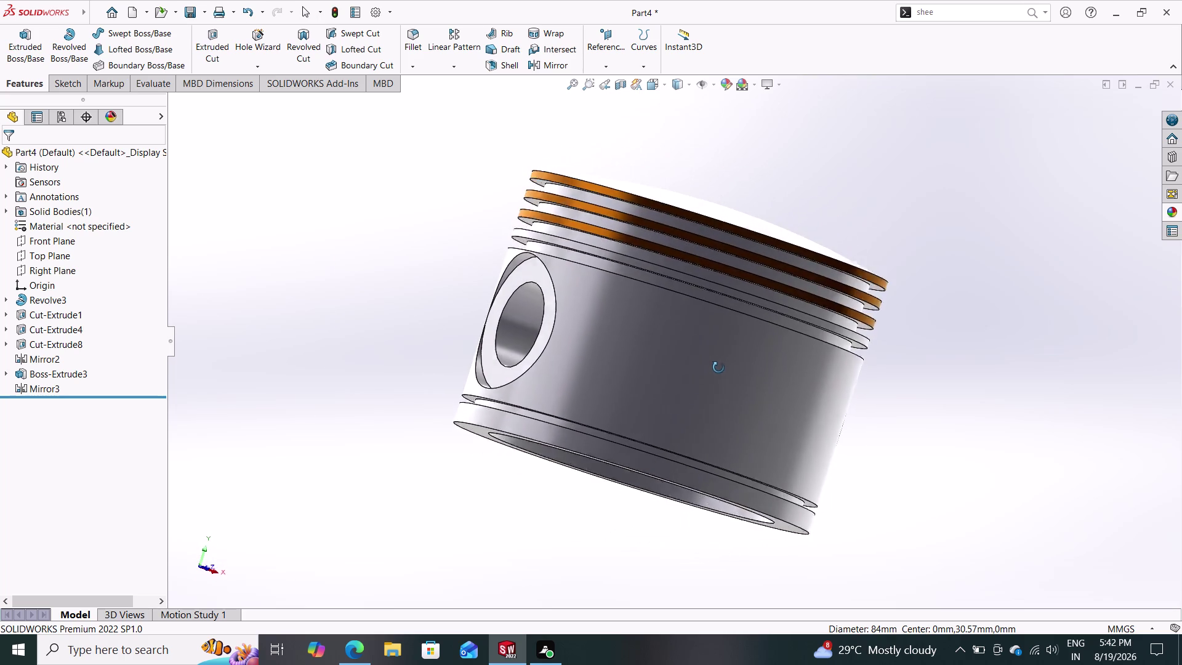
middle_drag(719, 367, 762, 424)
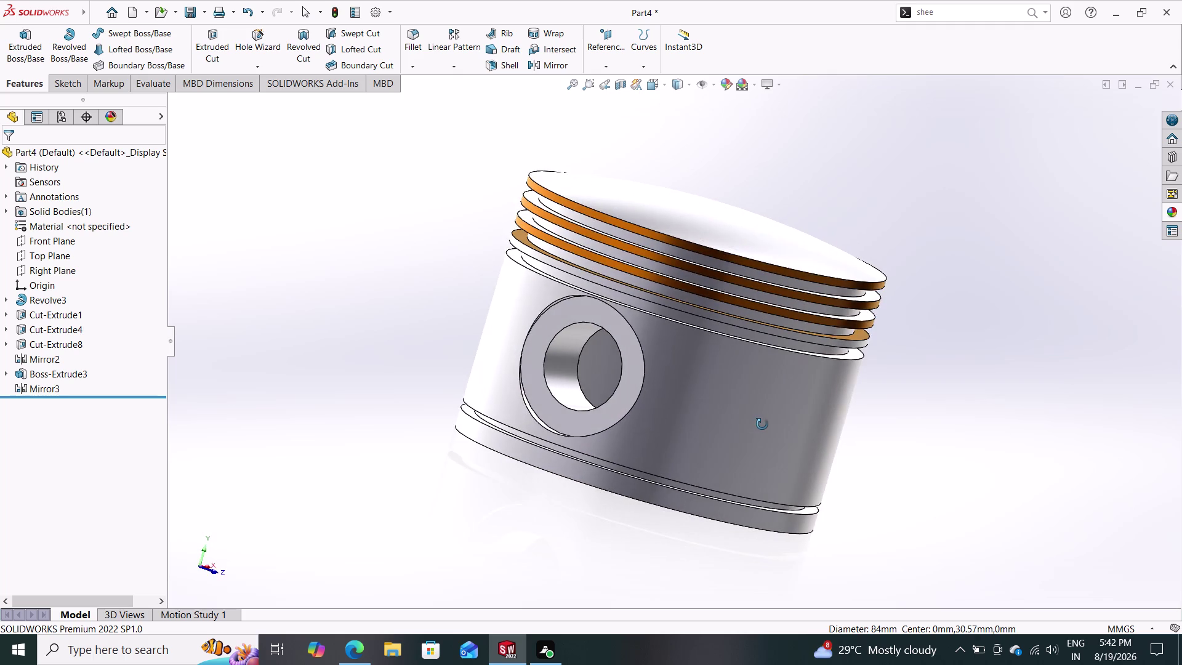
middle_drag(762, 424, 780, 455)
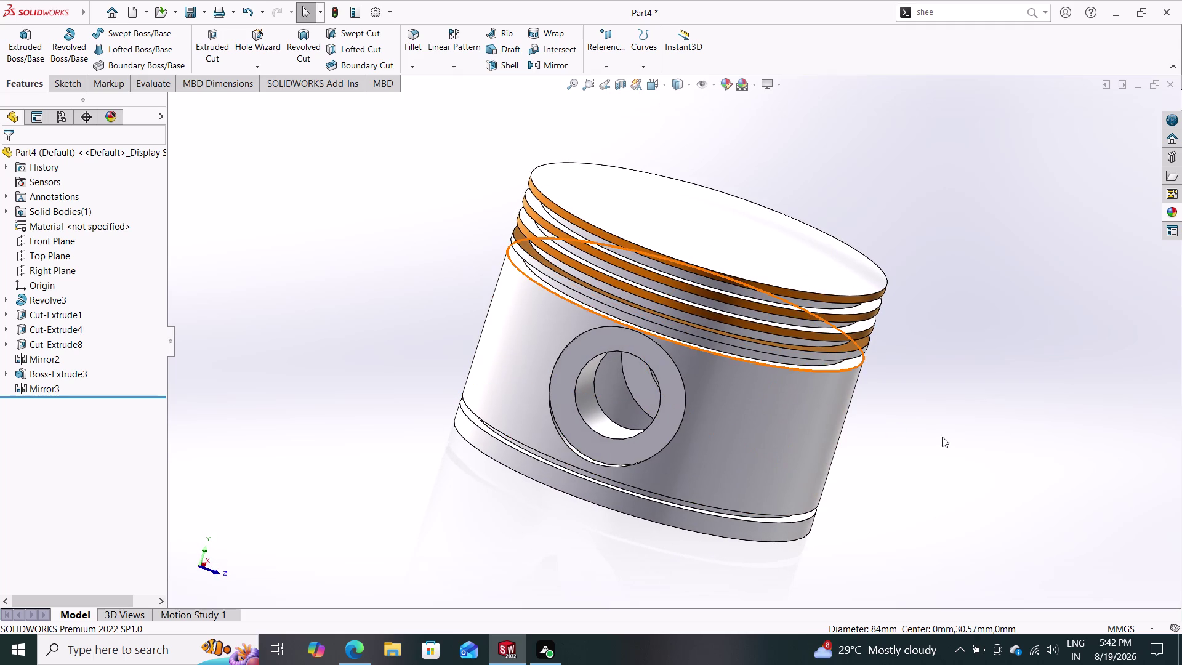
click(835, 348)
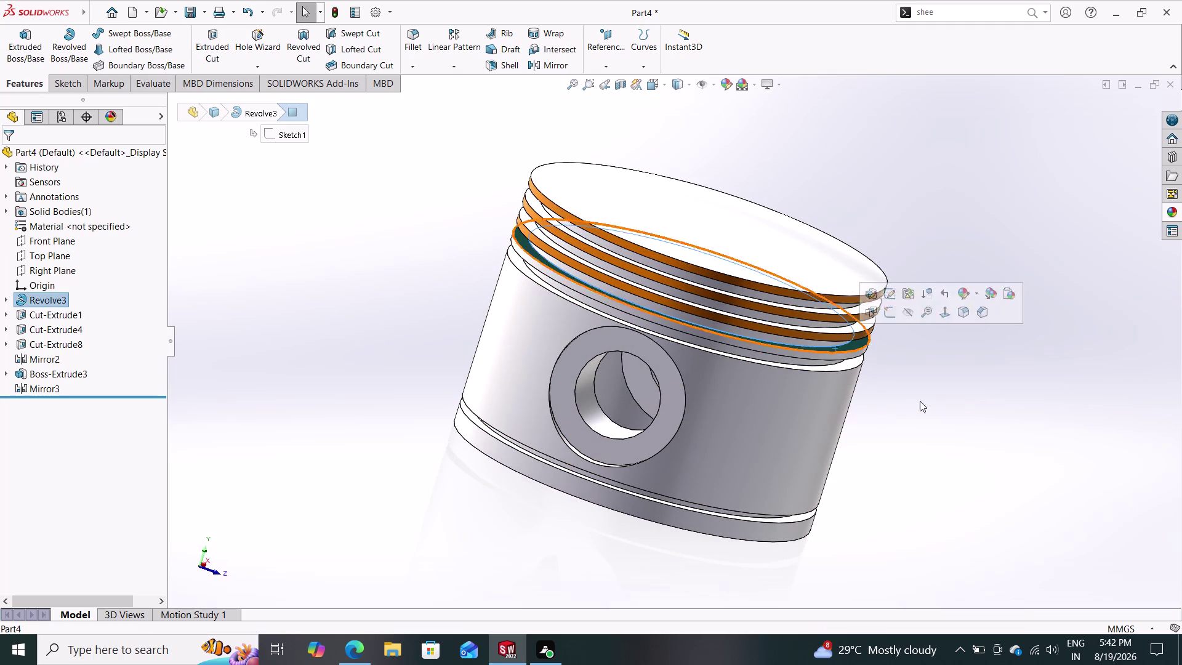
key(Escape)
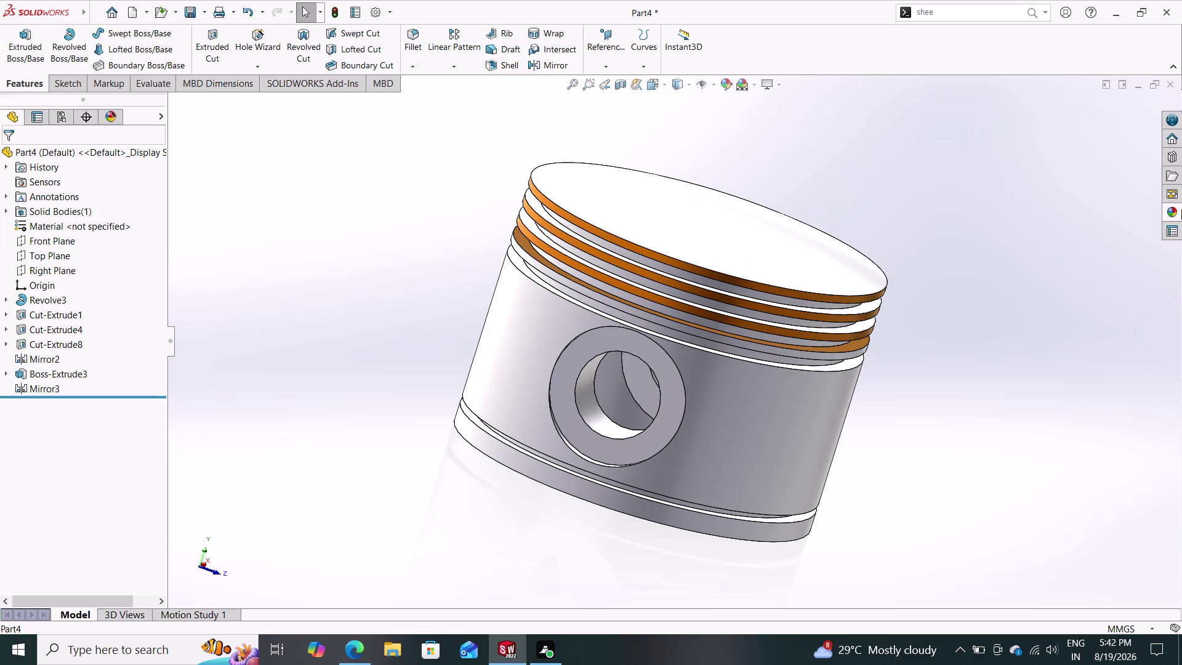
Apply the metallic grey appearance to a single ring band face.
click(1173, 212)
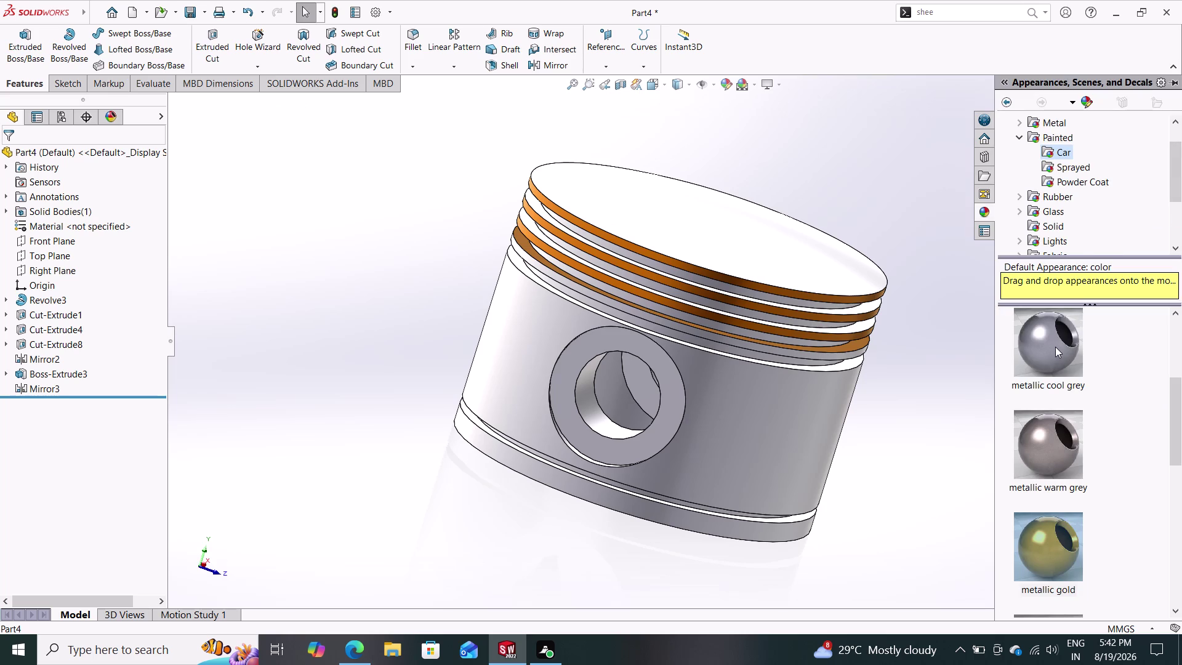
drag(1055, 347, 828, 351)
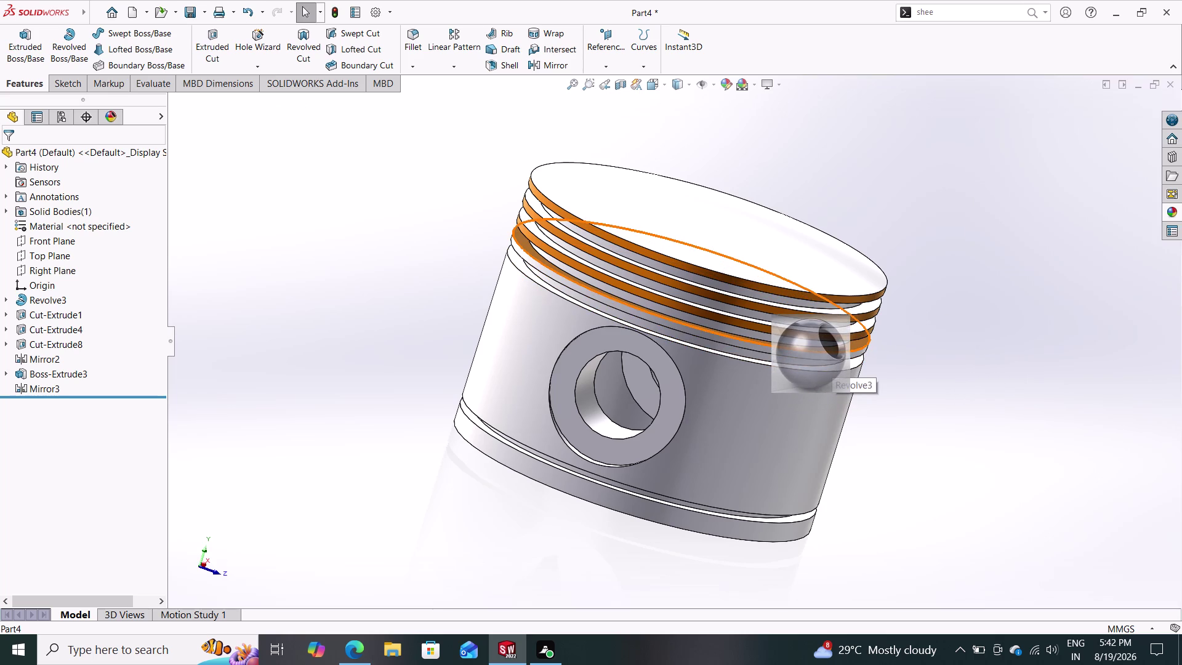
drag(828, 351, 828, 352)
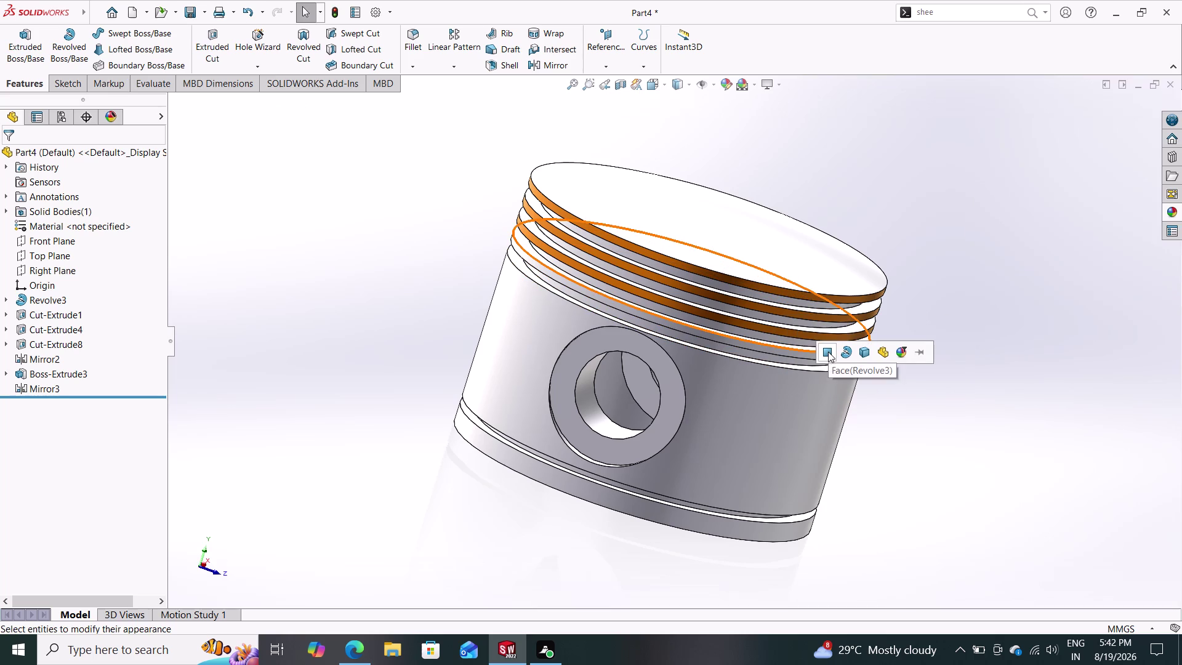
click(828, 351)
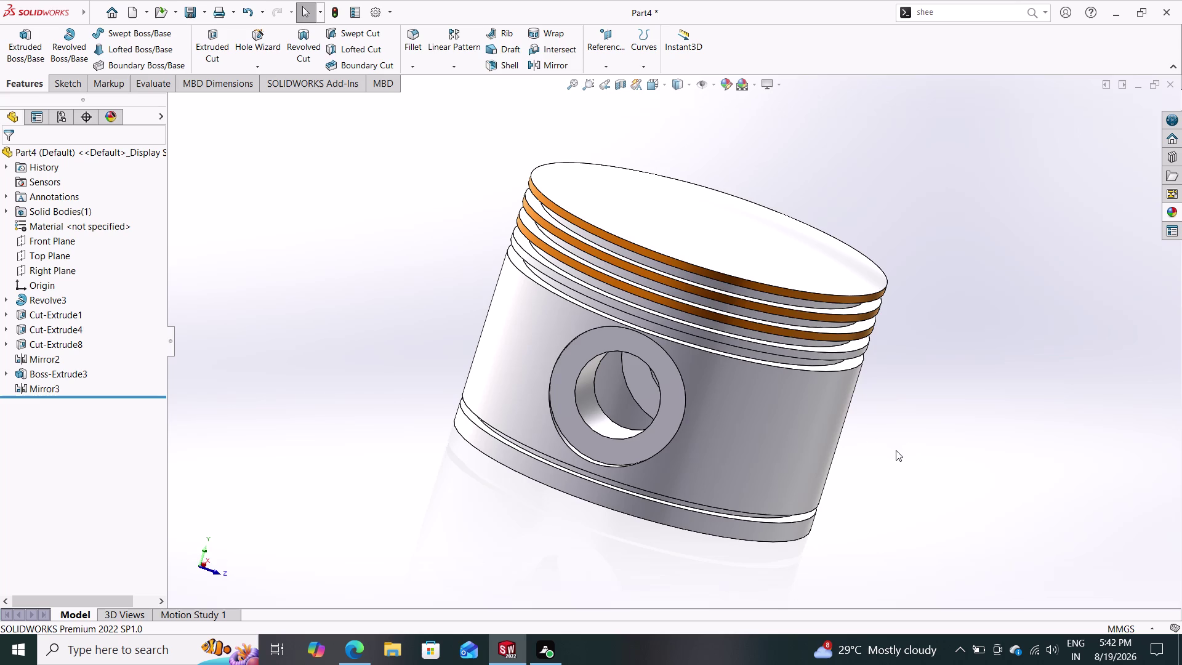
Apply the metallic gold appearance to another ring band face only.
click(1175, 211)
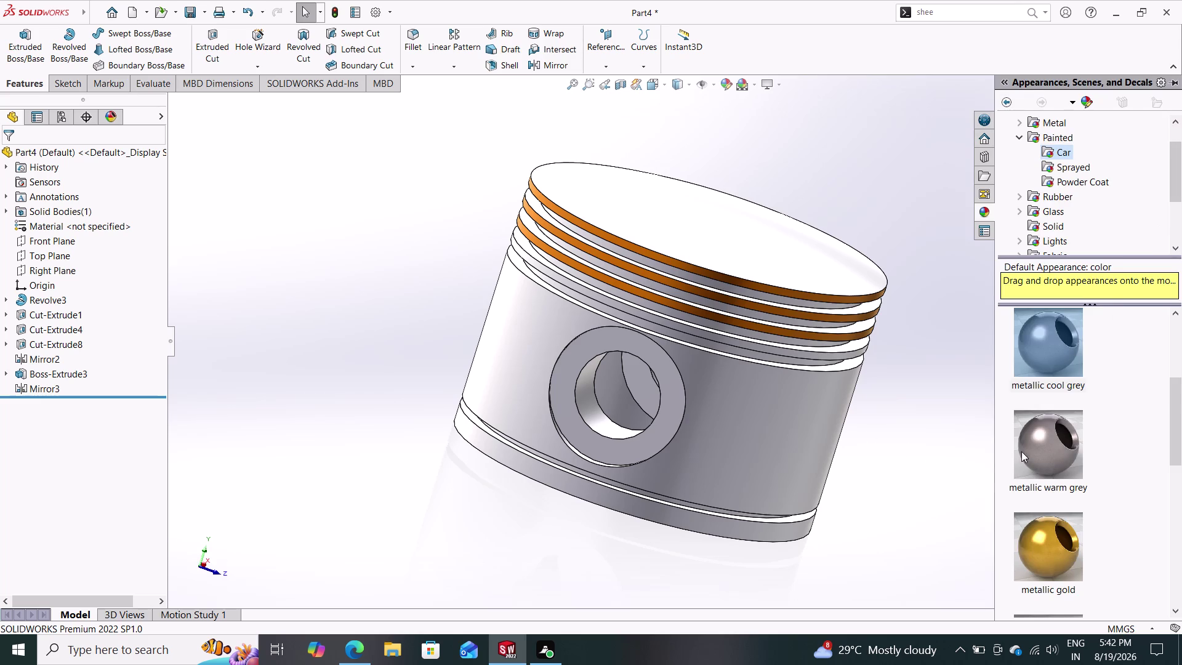
drag(1051, 541, 815, 359)
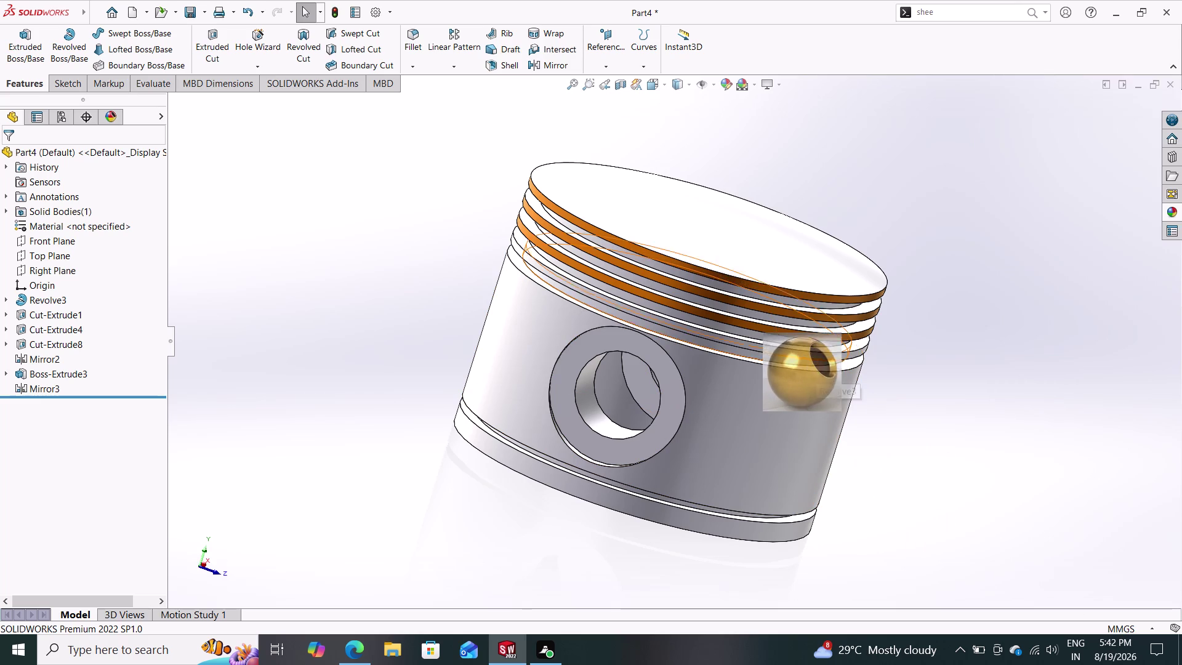
drag(815, 360, 801, 355)
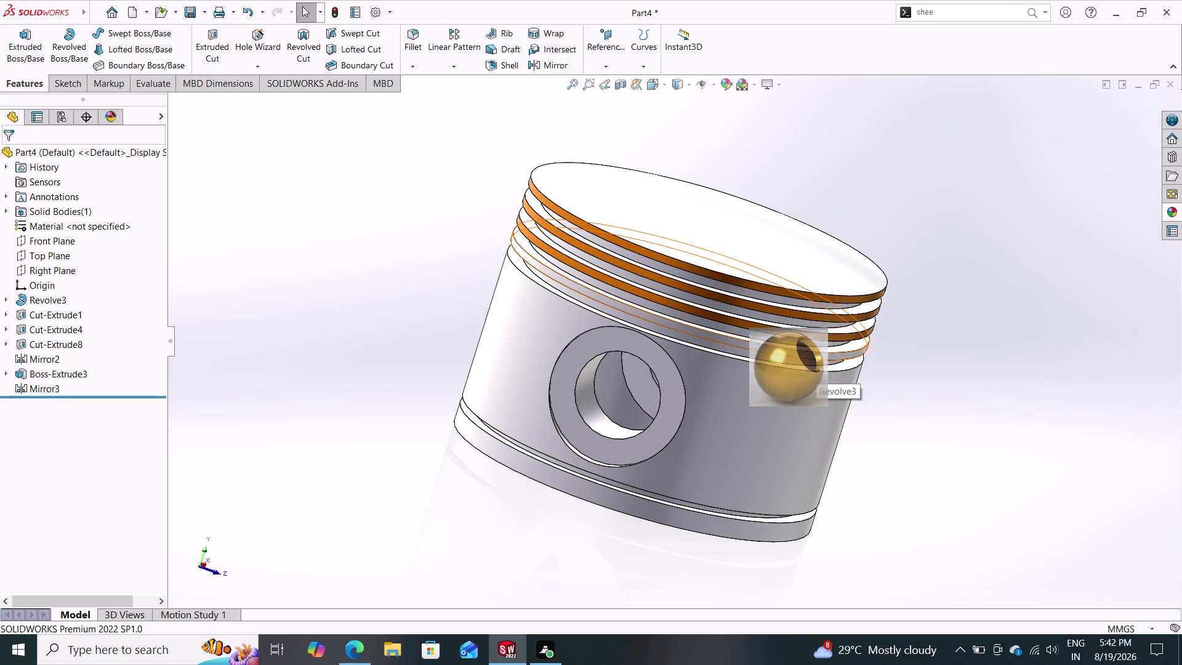
drag(801, 355, 802, 351)
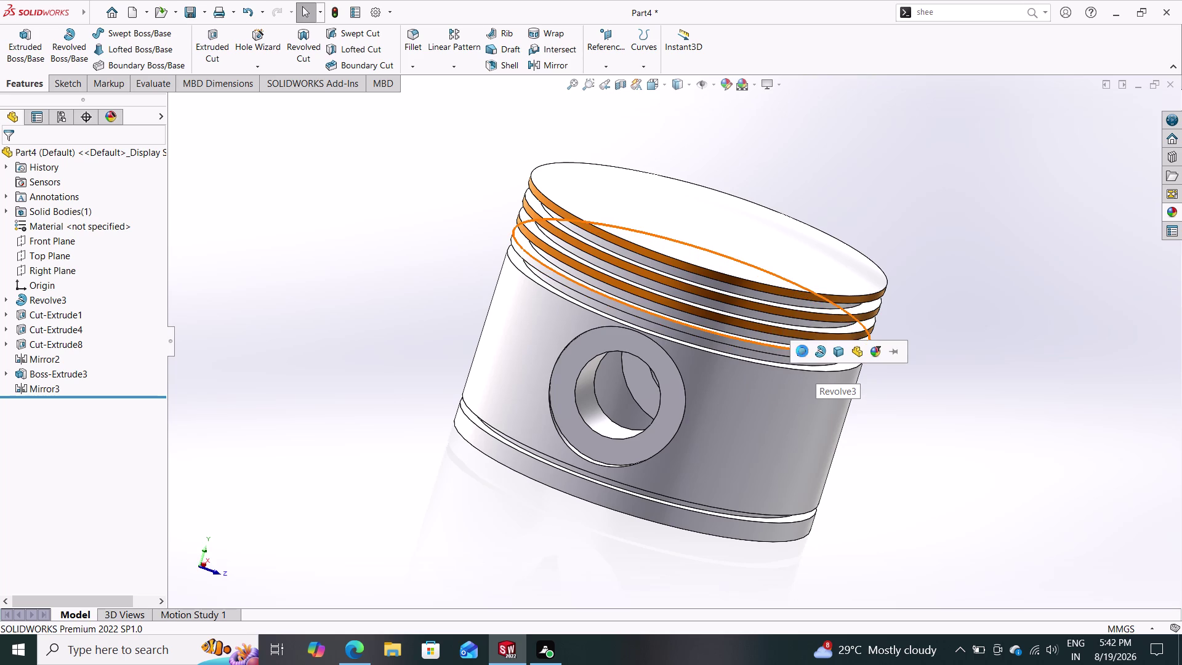
click(802, 352)
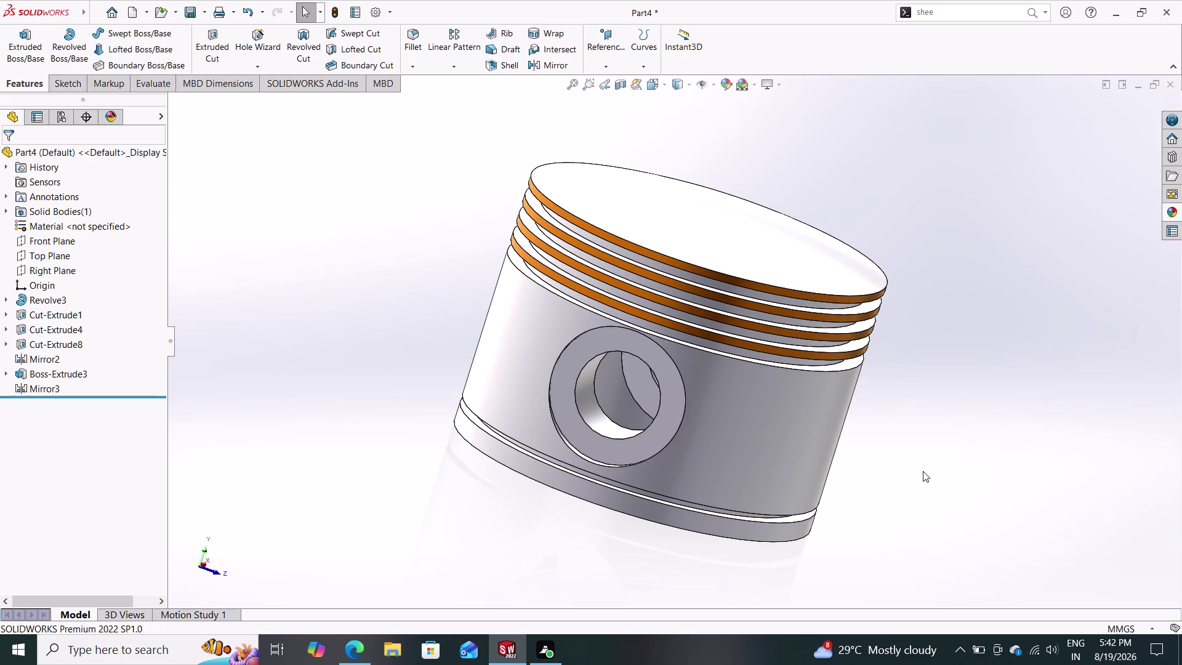
middle_drag(923, 469, 1029, 556)
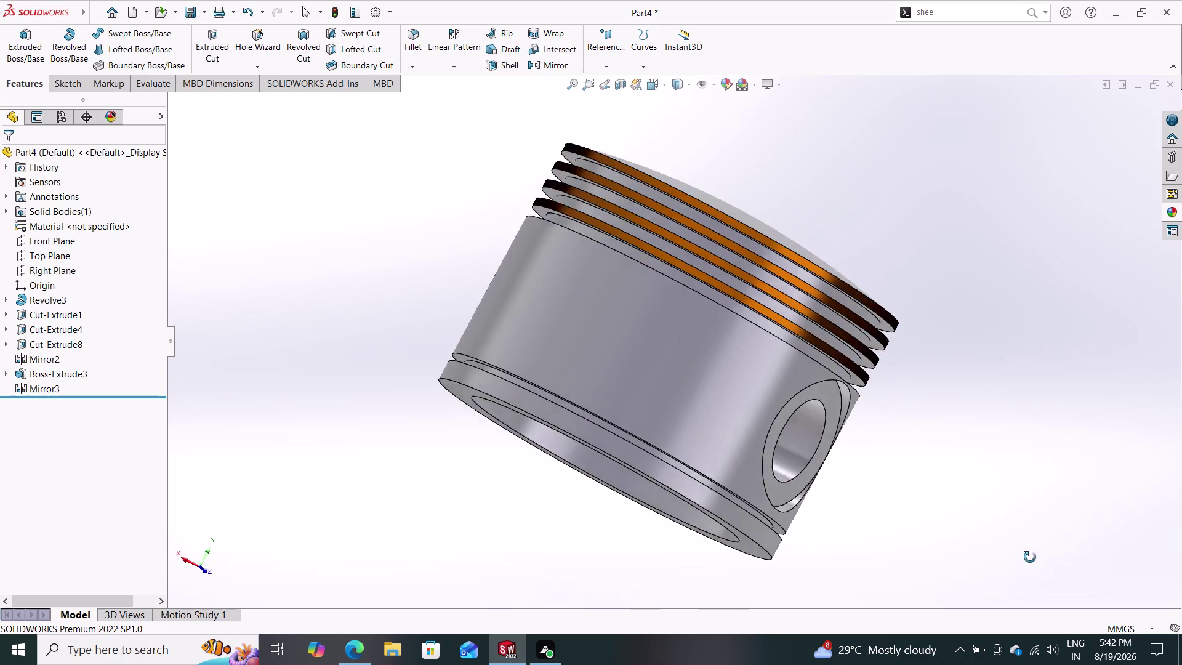
Orbit the piston to inspect its crown, open skirt, pin boss and hollow interior.
middle_drag(1029, 557, 790, 277)
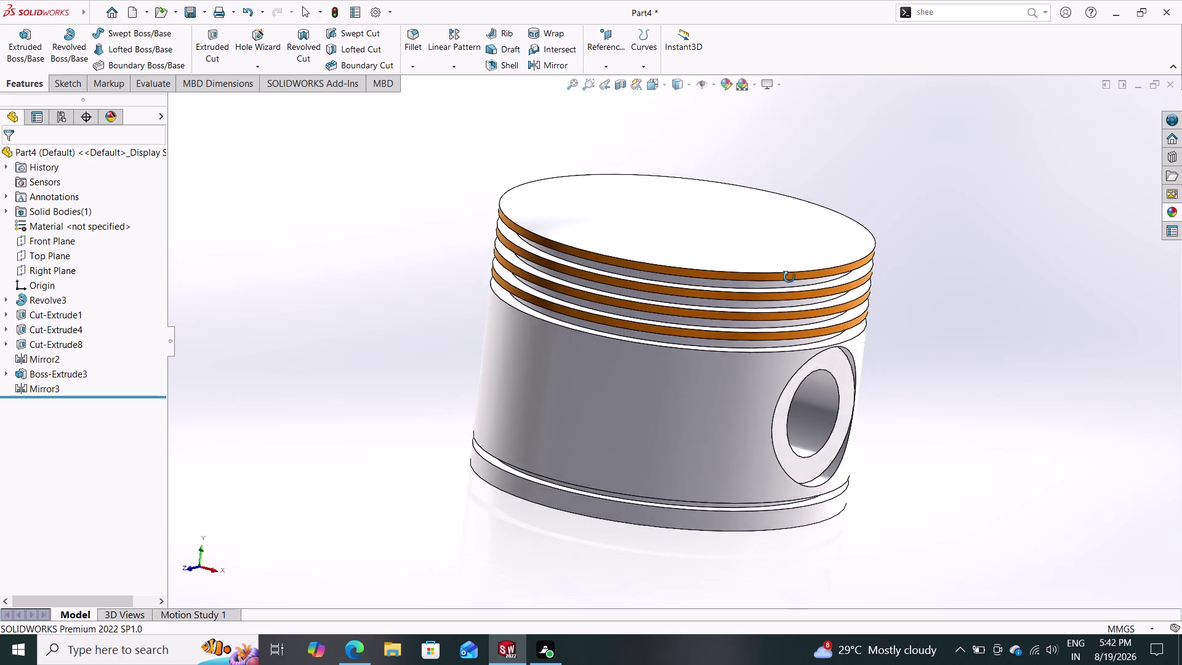
middle_drag(791, 278, 720, 272)
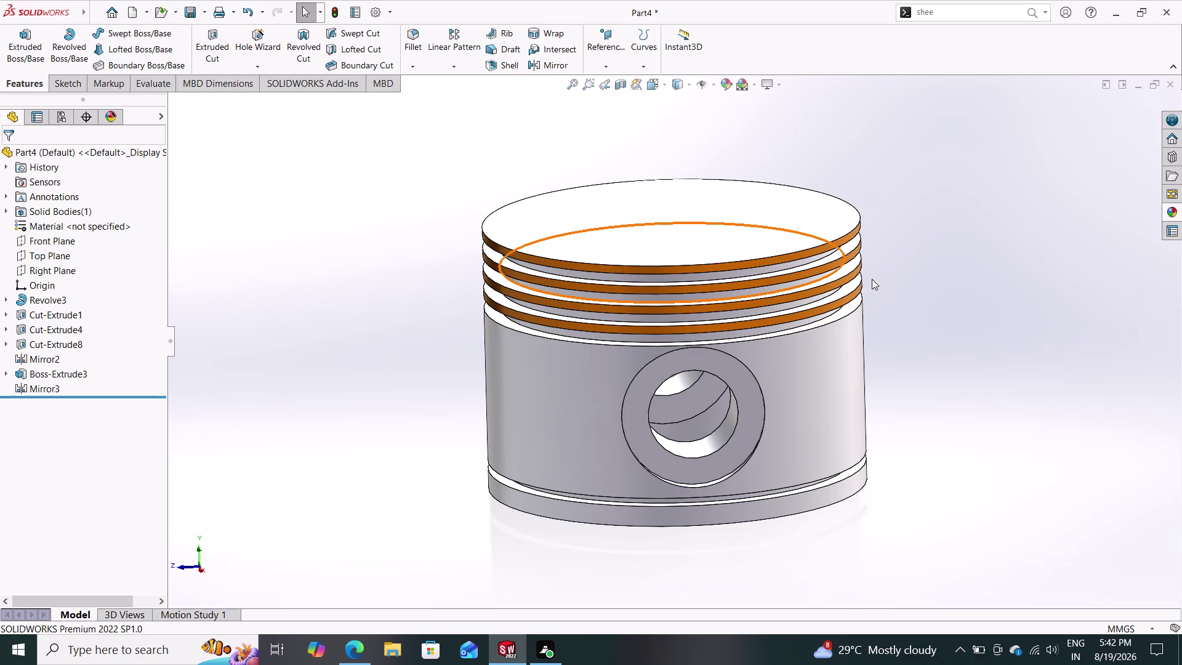
middle_drag(933, 255, 915, 312)
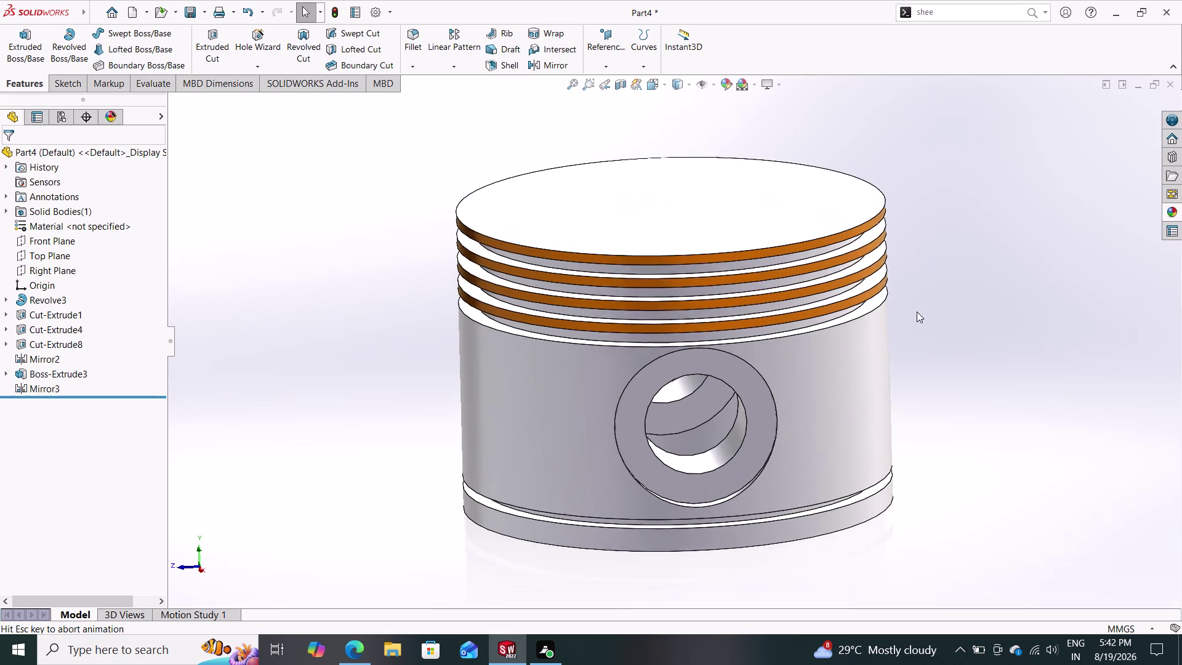
middle_drag(927, 303, 946, 321)
middle_drag(964, 293, 879, 167)
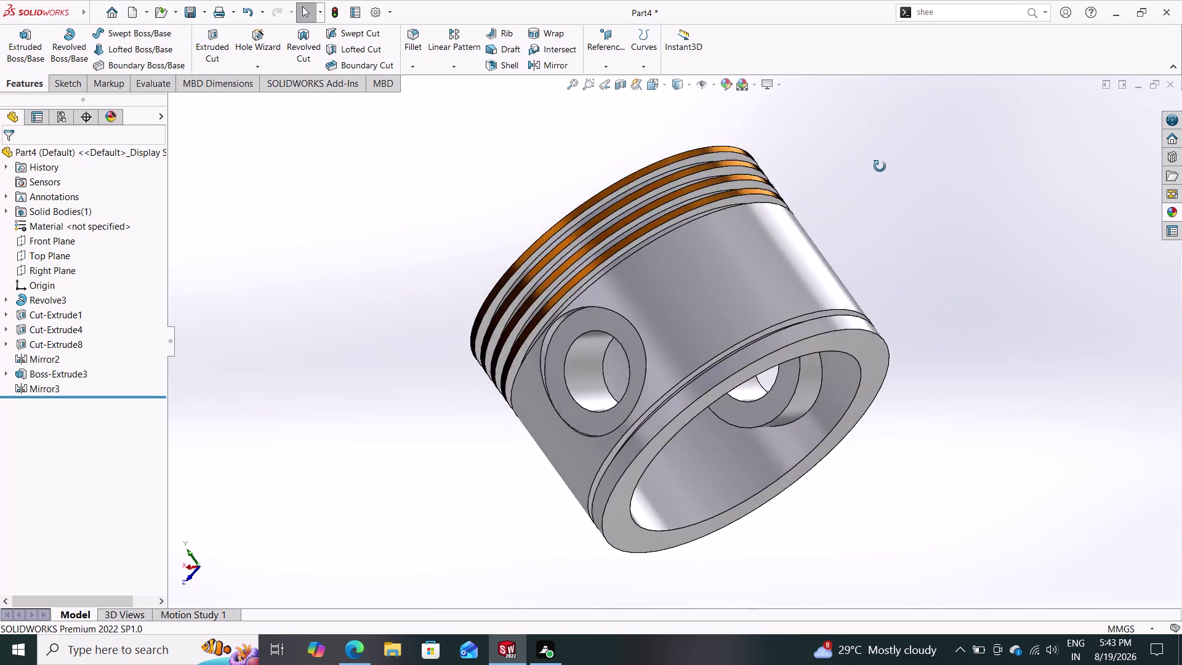
middle_drag(879, 166, 829, 306)
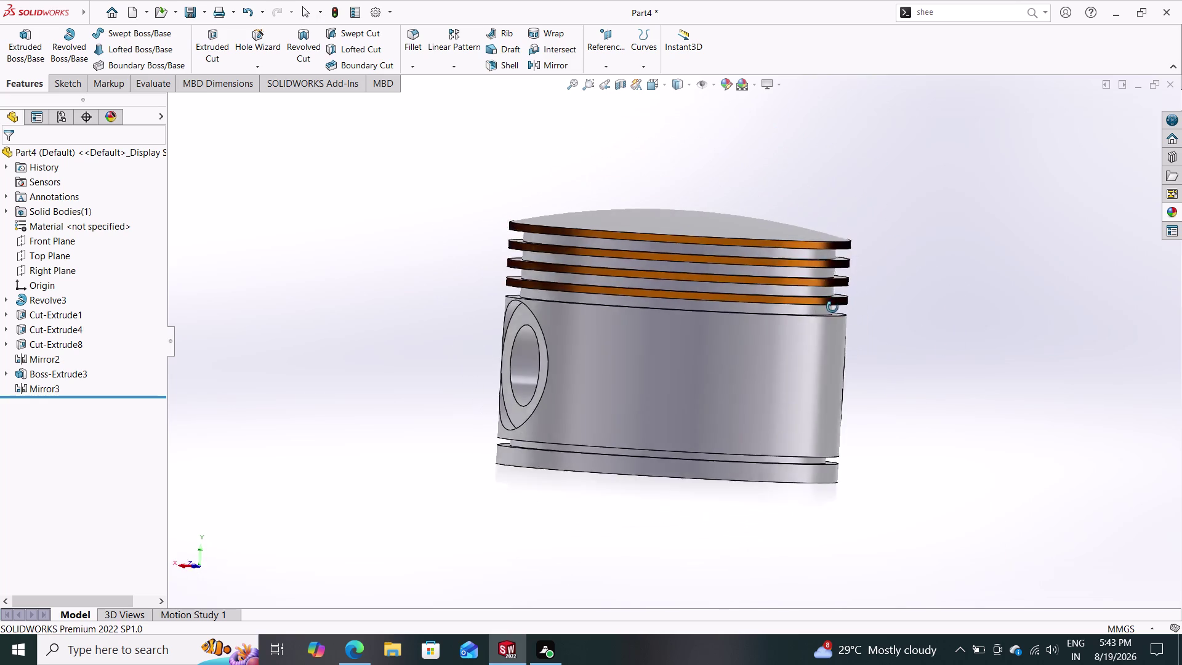
middle_drag(829, 305, 915, 306)
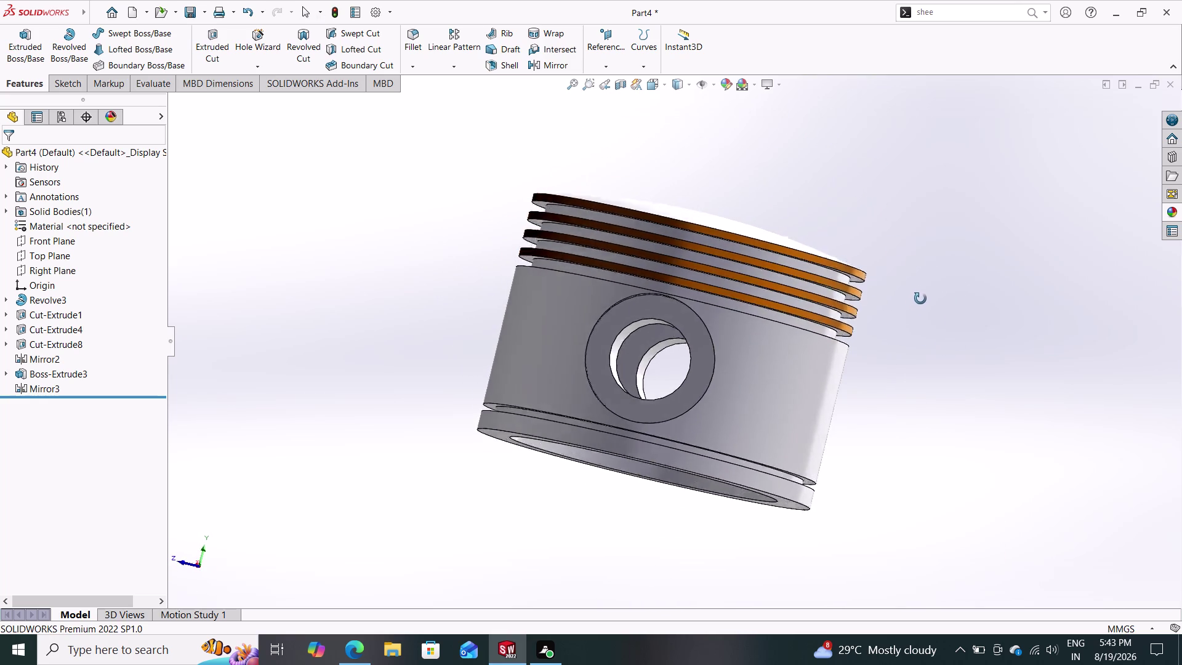
middle_drag(915, 306, 958, 342)
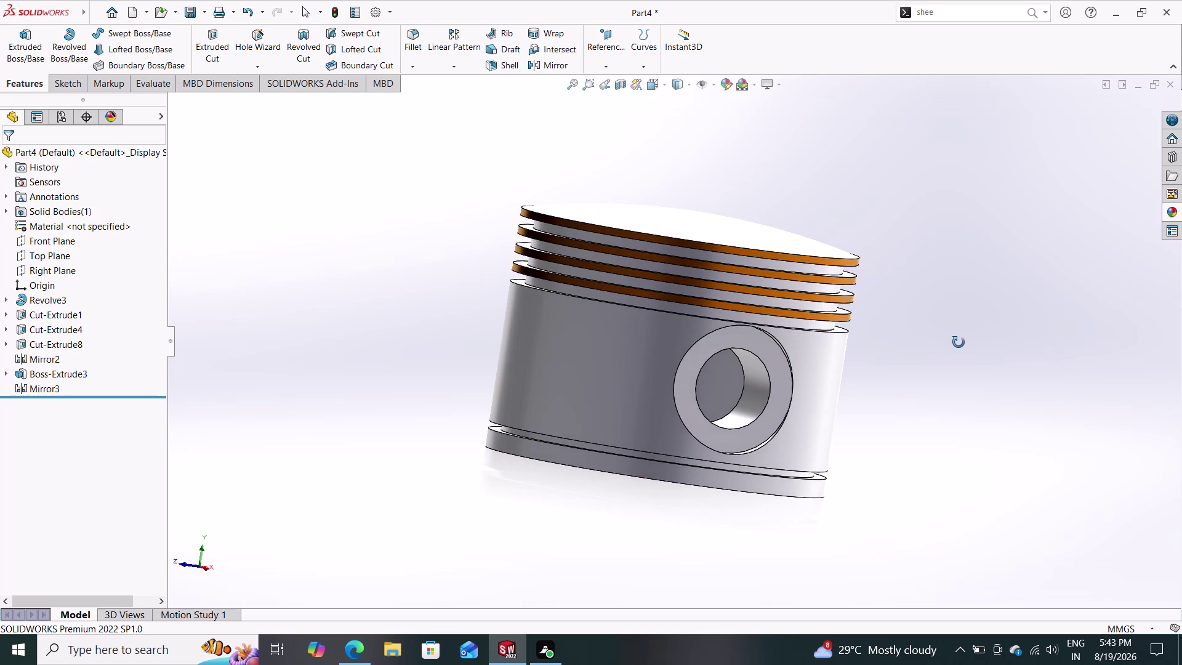
middle_drag(959, 342, 927, 388)
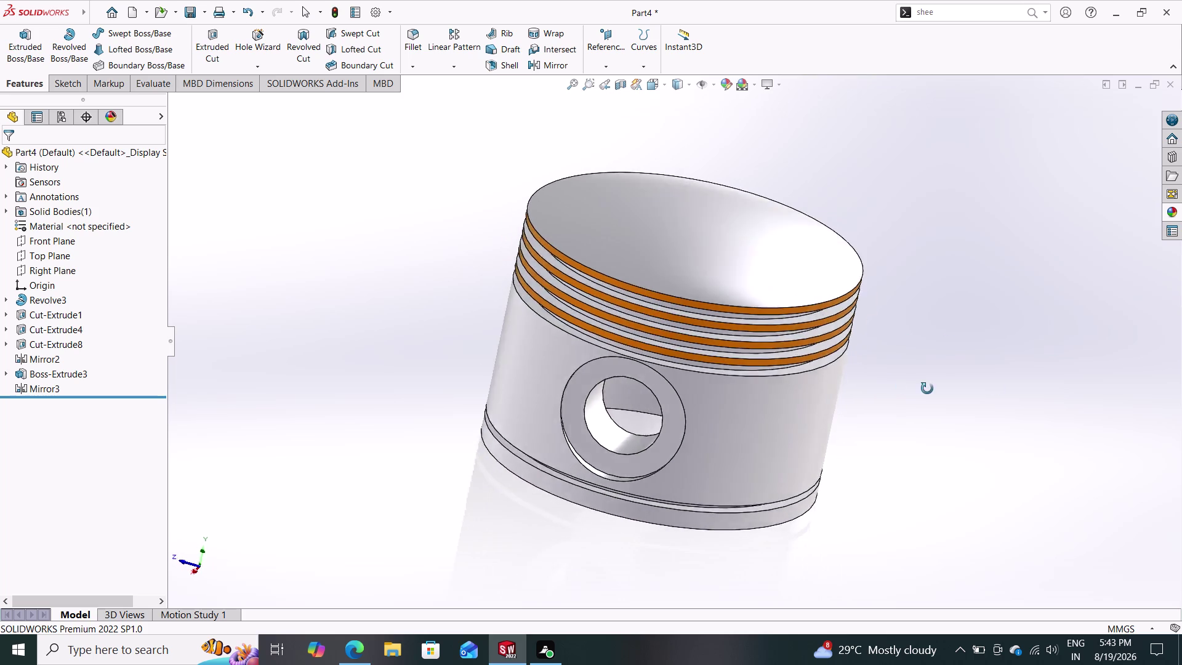
middle_drag(927, 388, 913, 389)
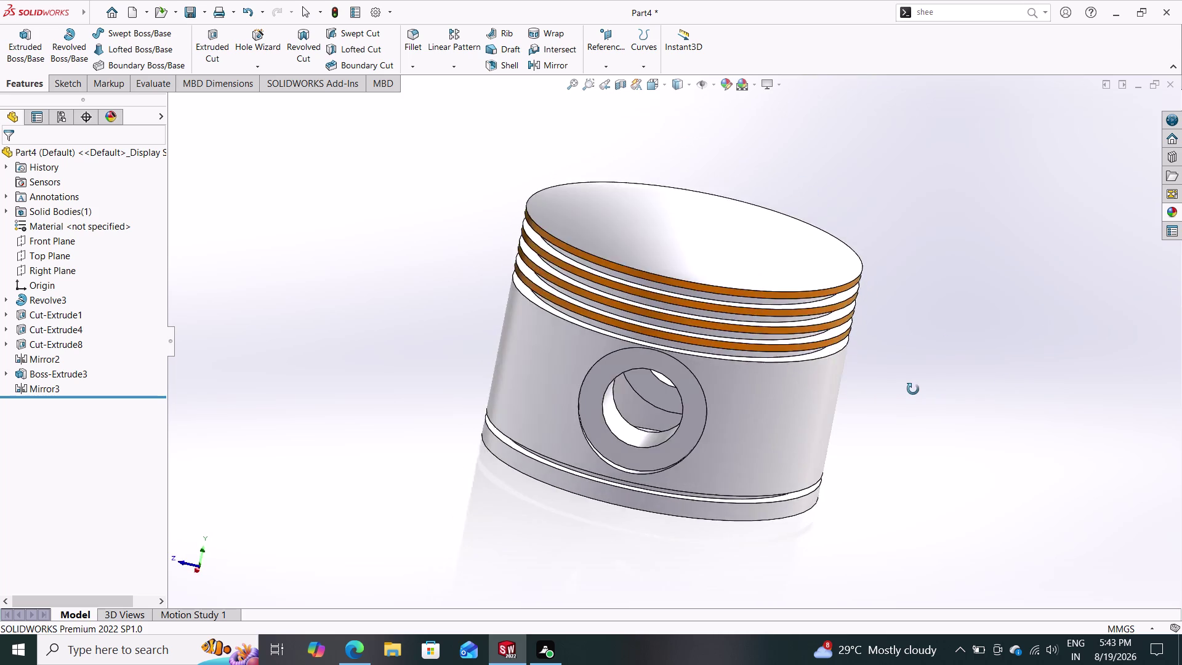
middle_drag(913, 390, 855, 388)
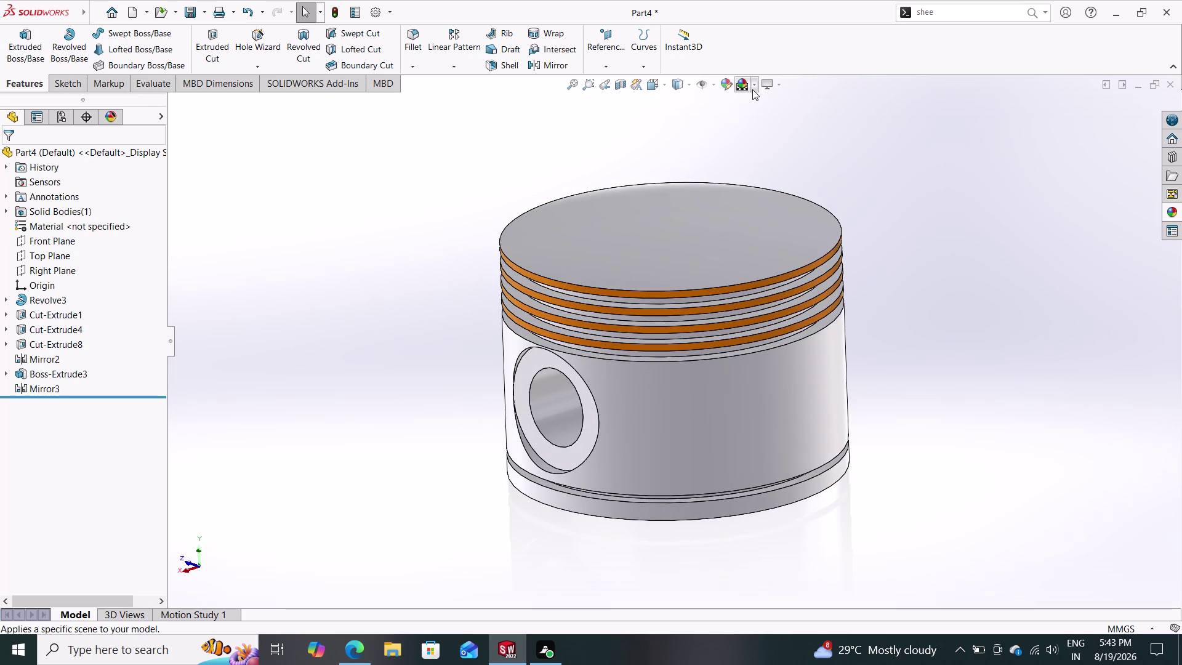
click(752, 89)
Apply the Plain White scene, then revert to the 3 Point Faded scene.
click(763, 115)
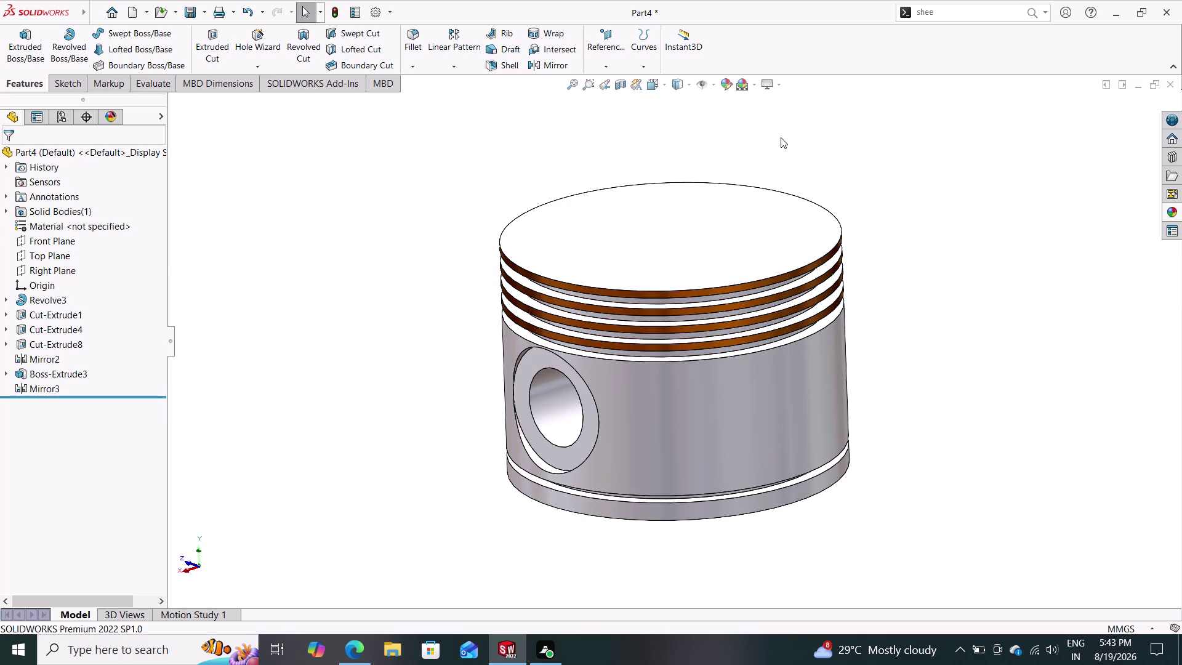
click(756, 85)
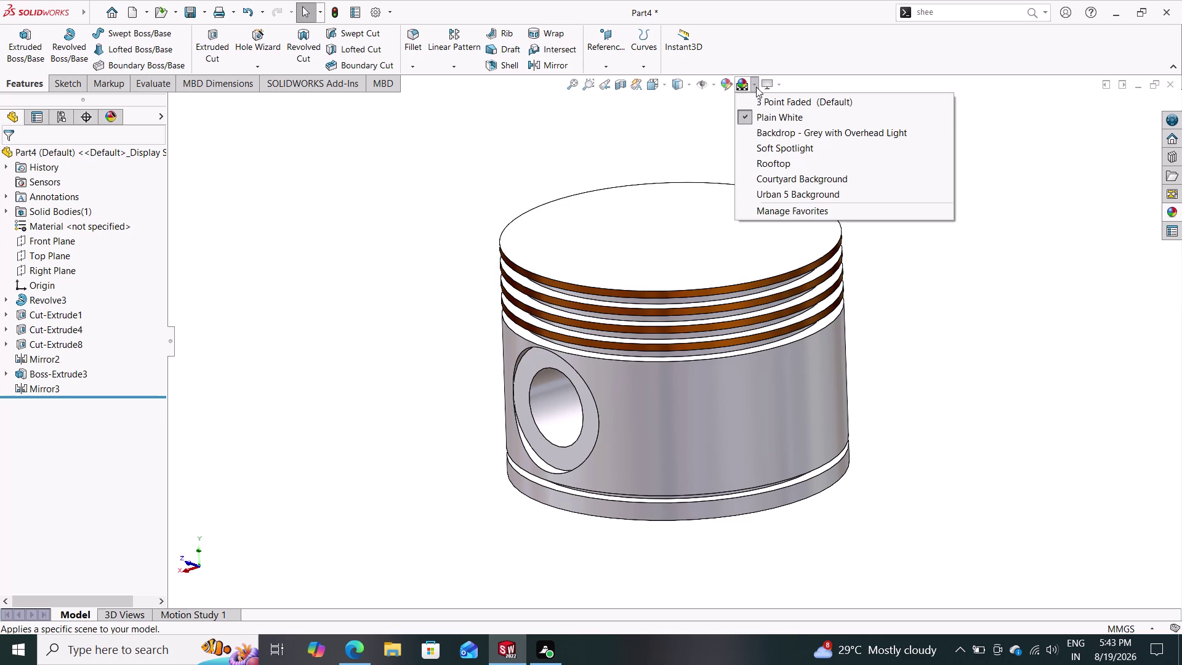
click(762, 98)
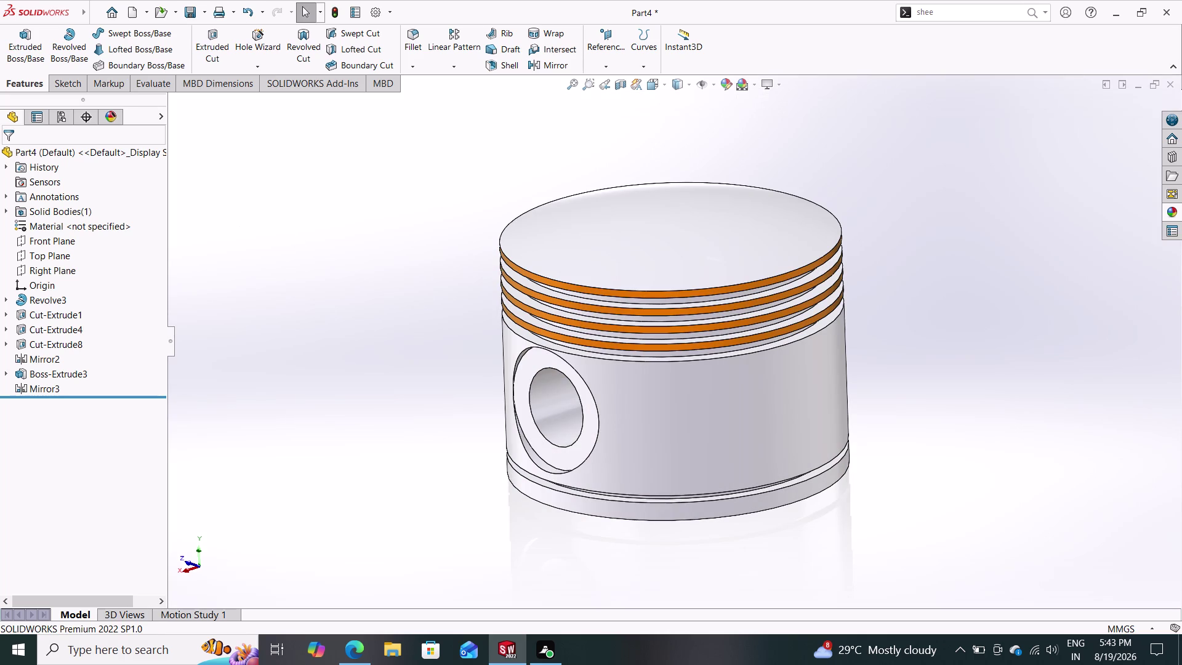
Start Save As and name the part file 'piston'.
click(204, 15)
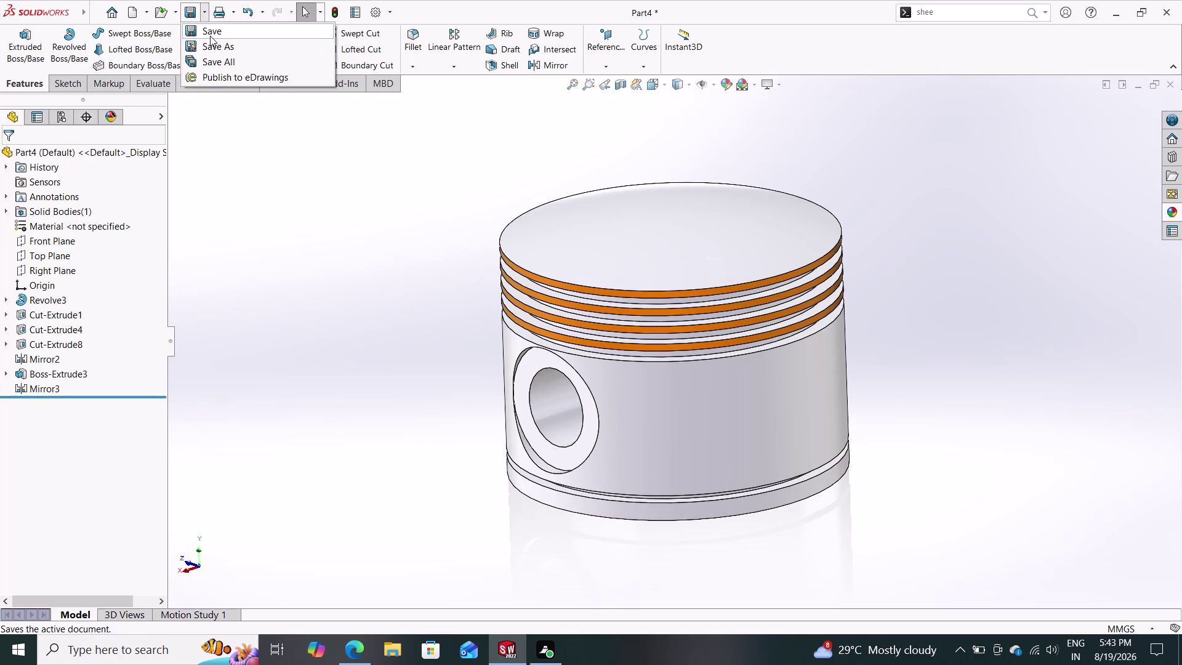
click(212, 45)
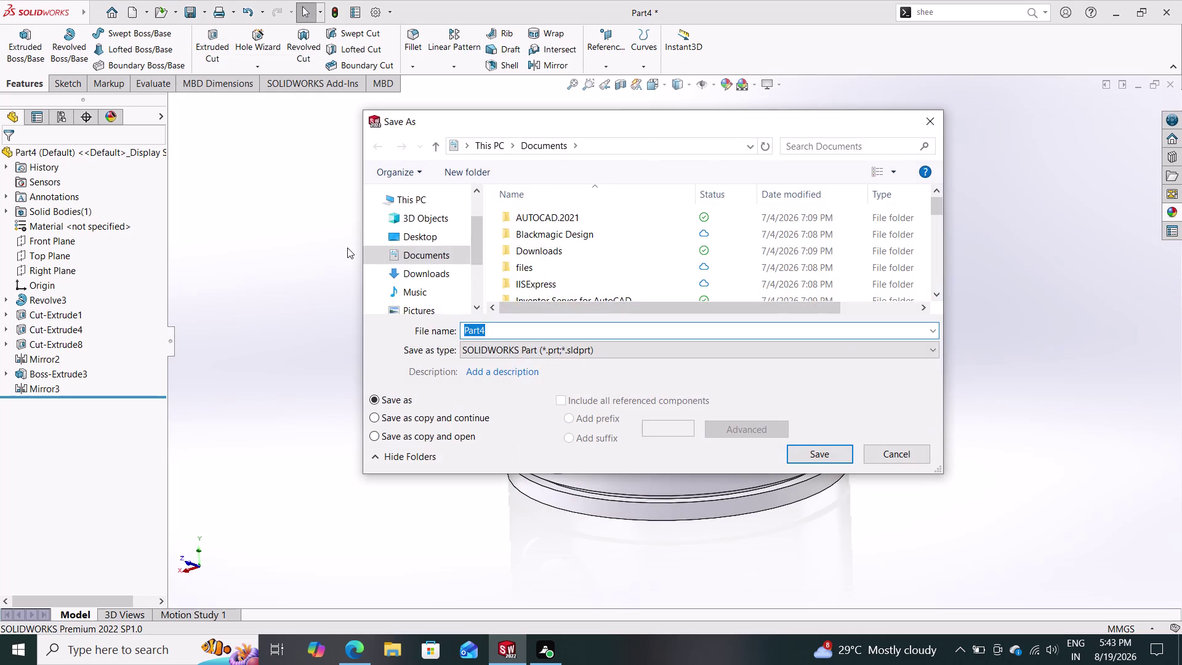
text(pist)
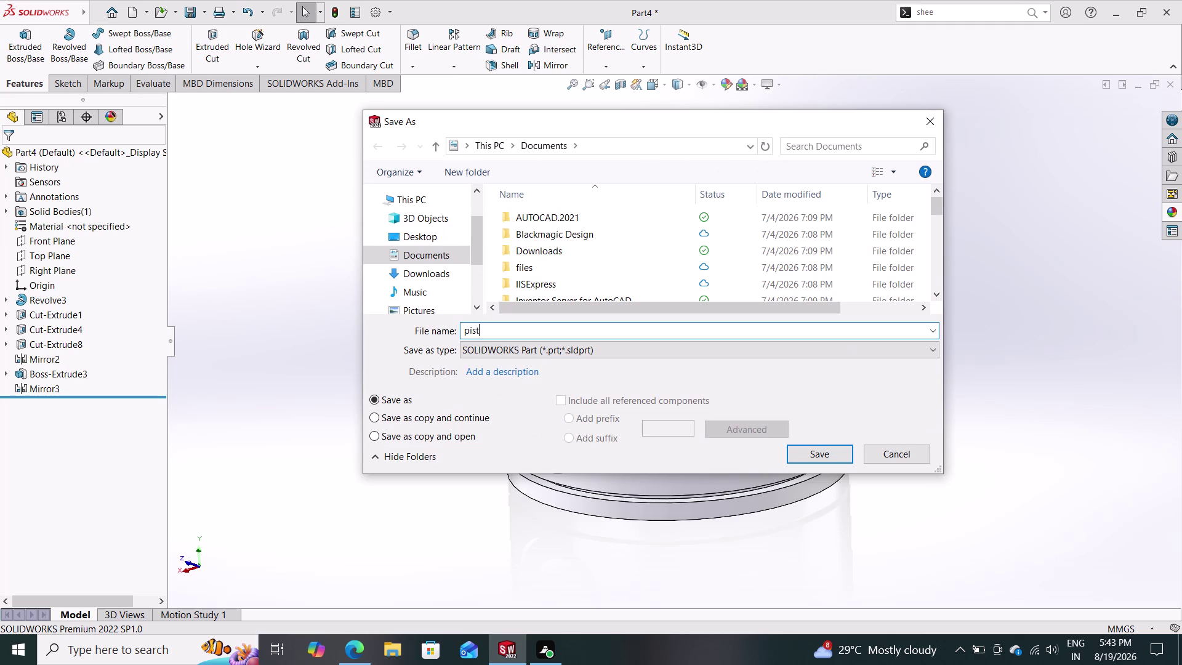
text(on)
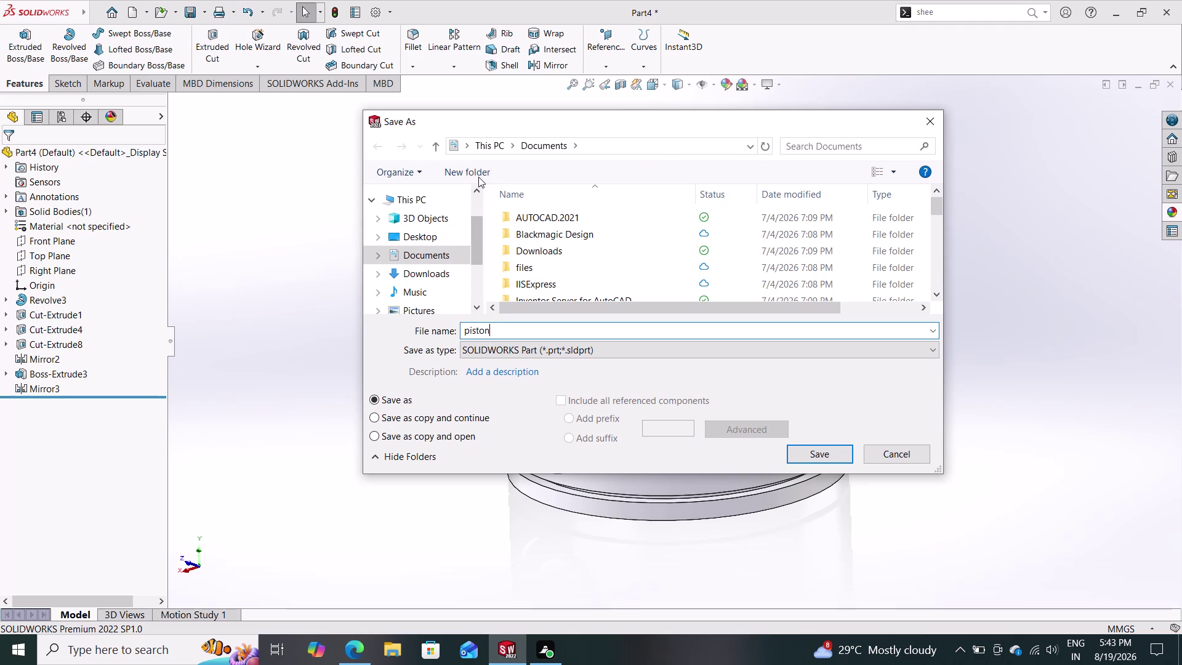
Create a 'radial engine' folder in Documents and save piston inside it.
click(435, 143)
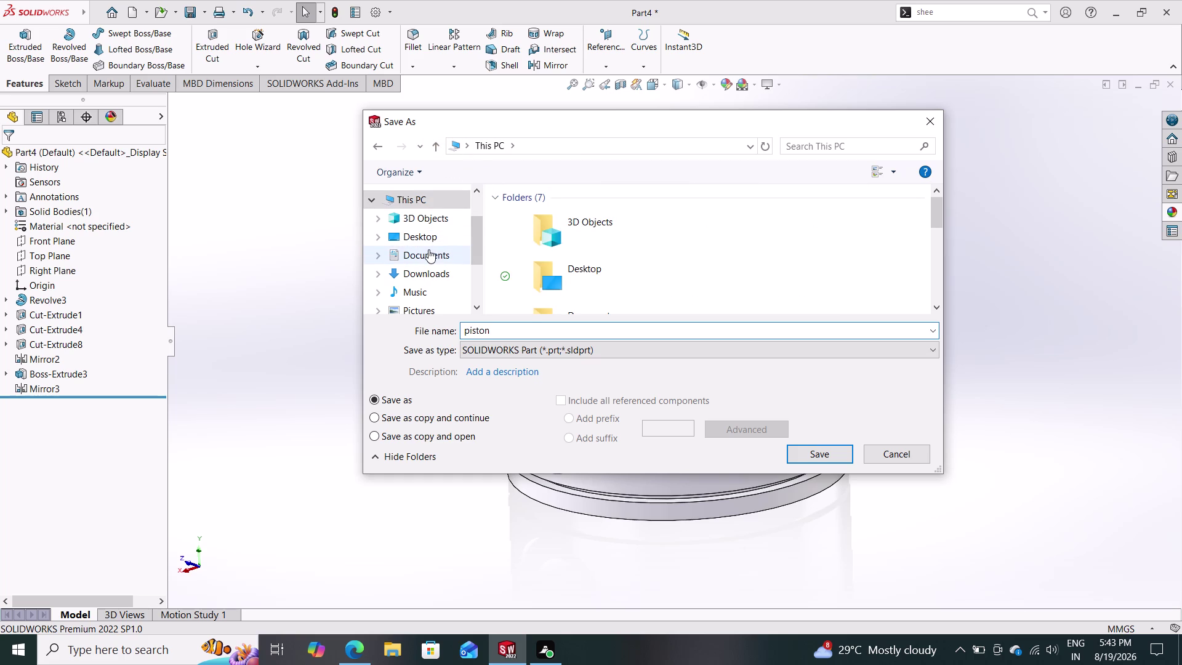
click(428, 249)
click(475, 172)
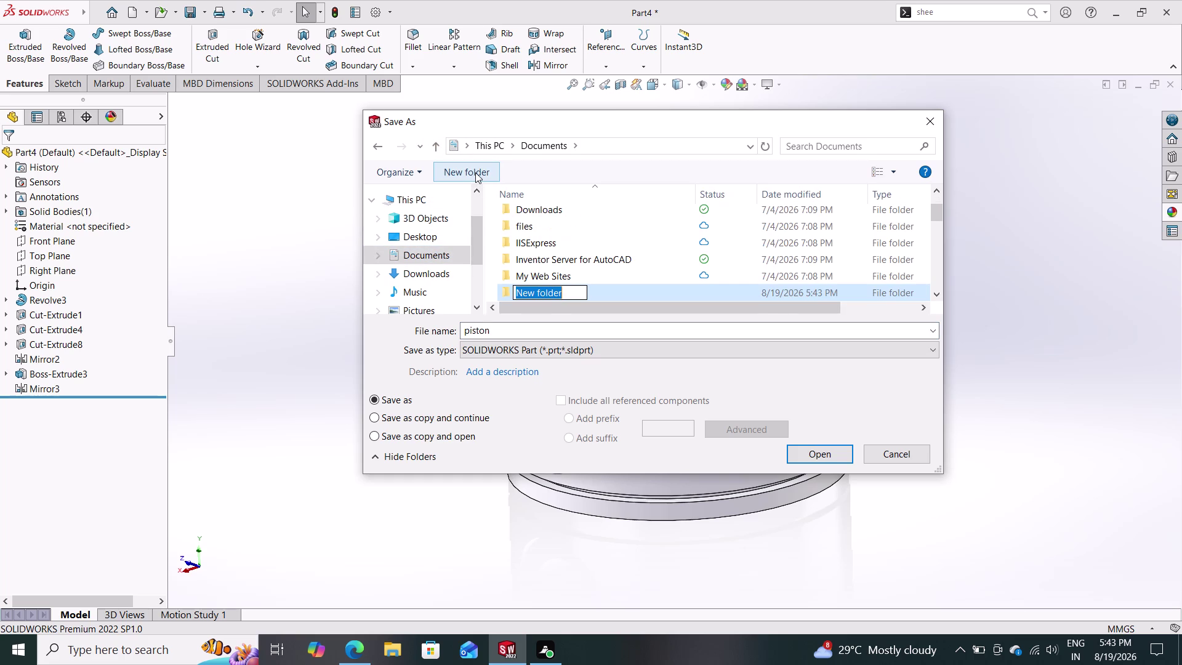
text(rad)
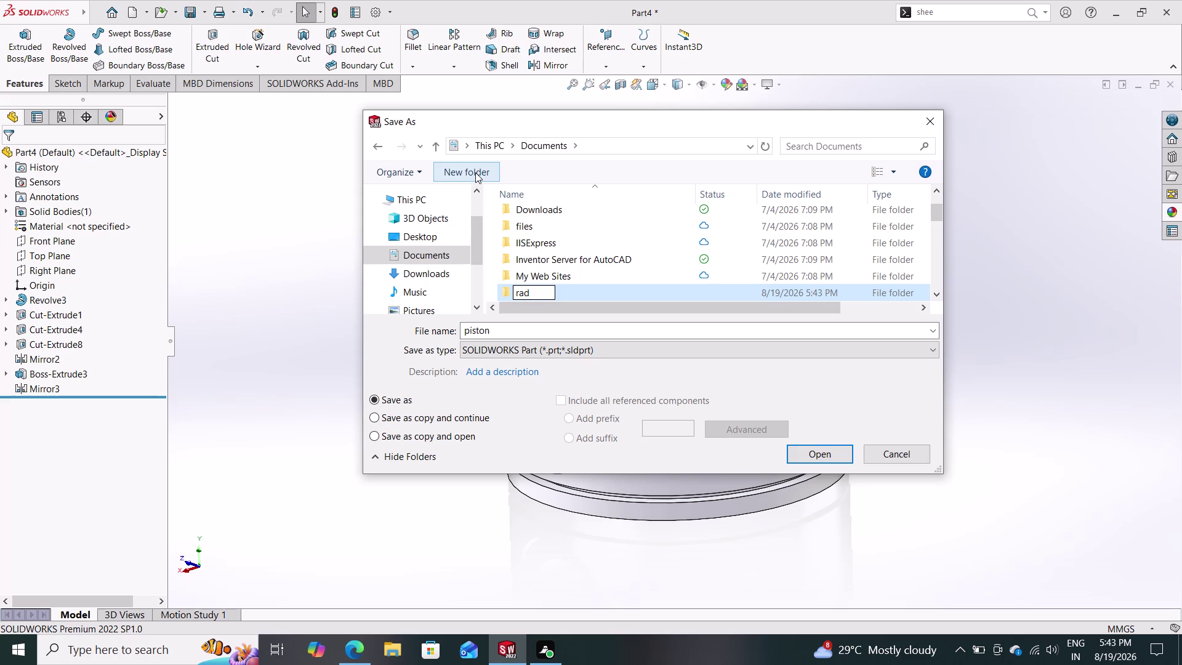
text(ial)
key(space)
text(e)
text(ngin)
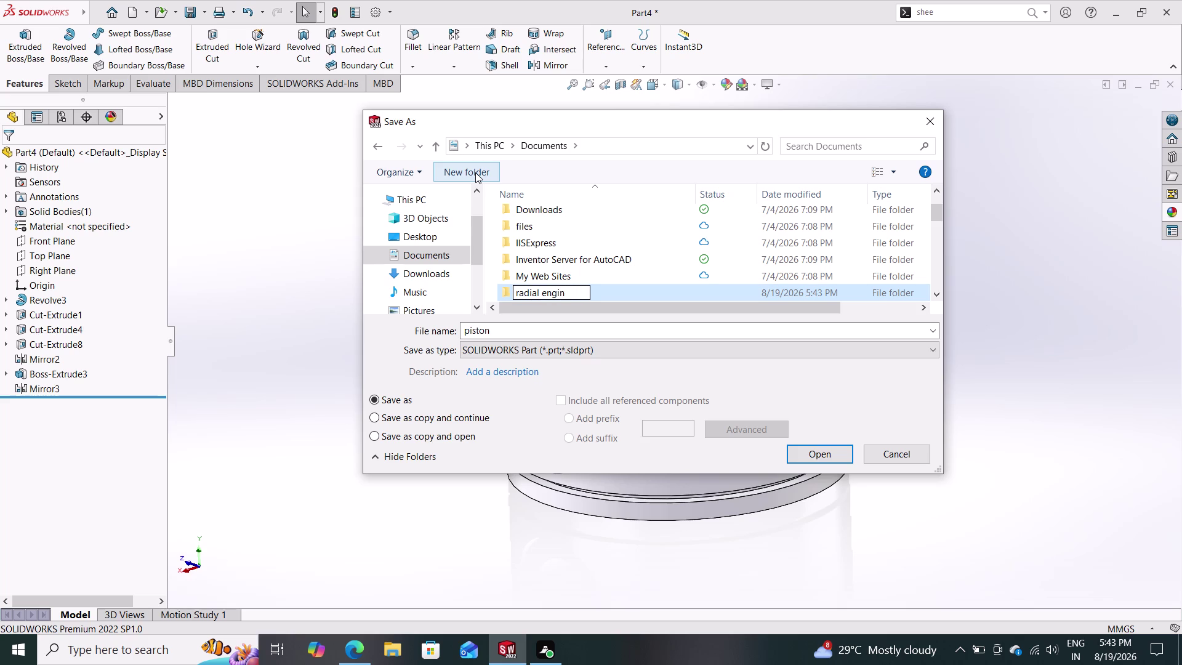
key(e)
key(Return)
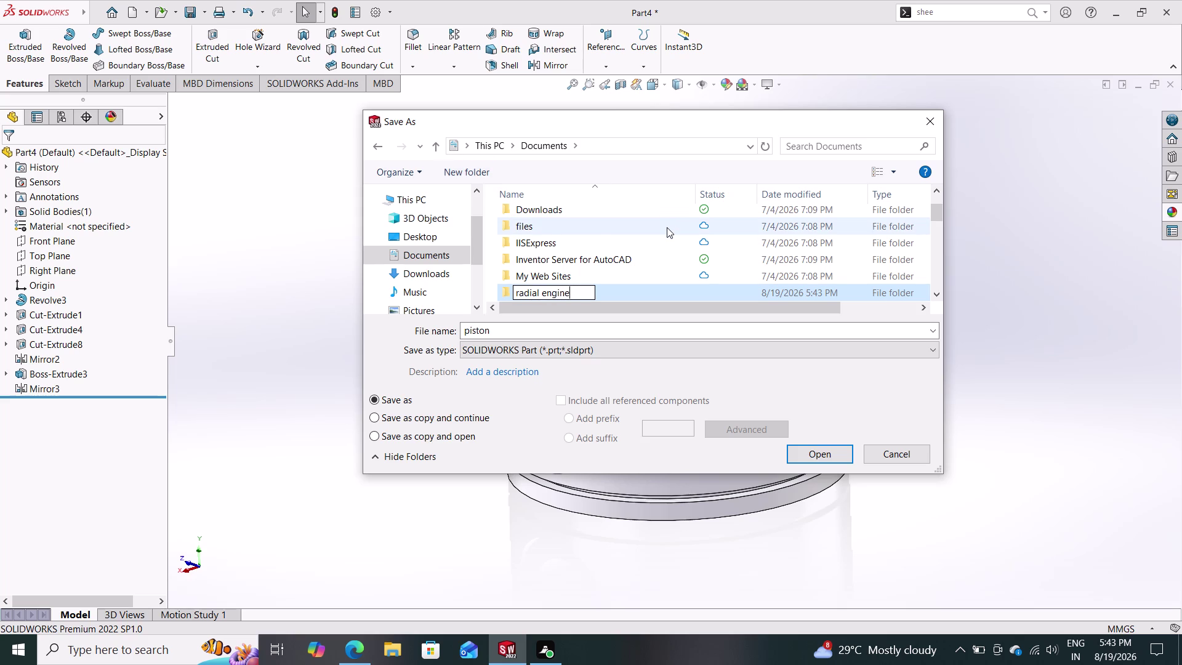
double_click(579, 292)
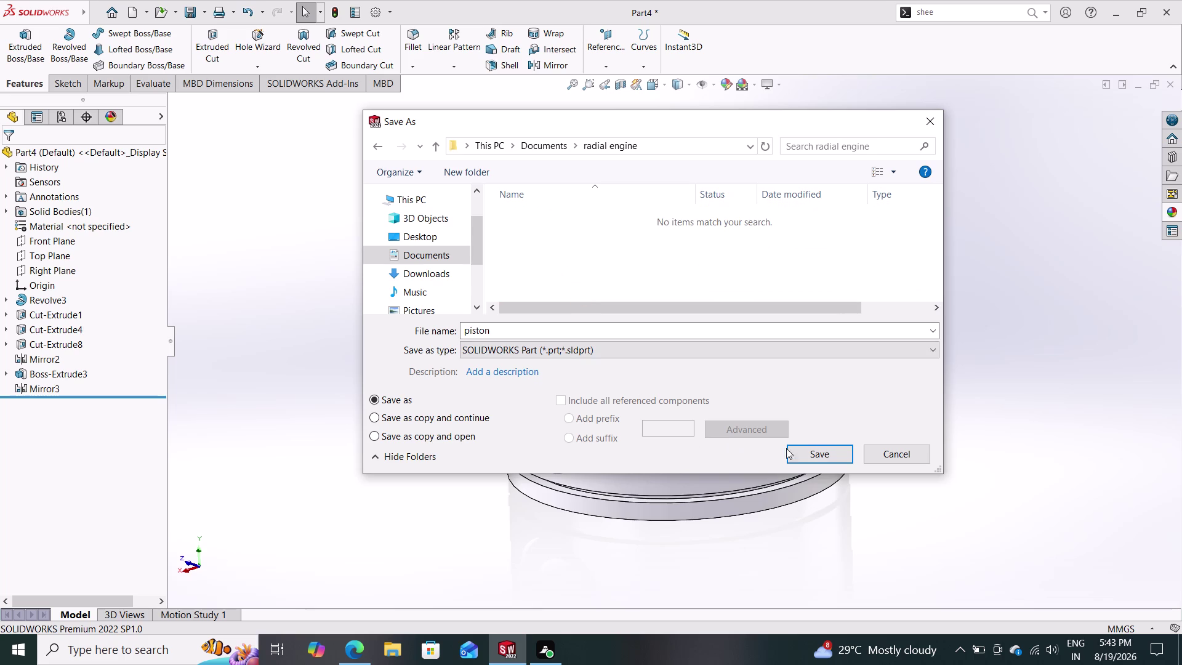
click(795, 450)
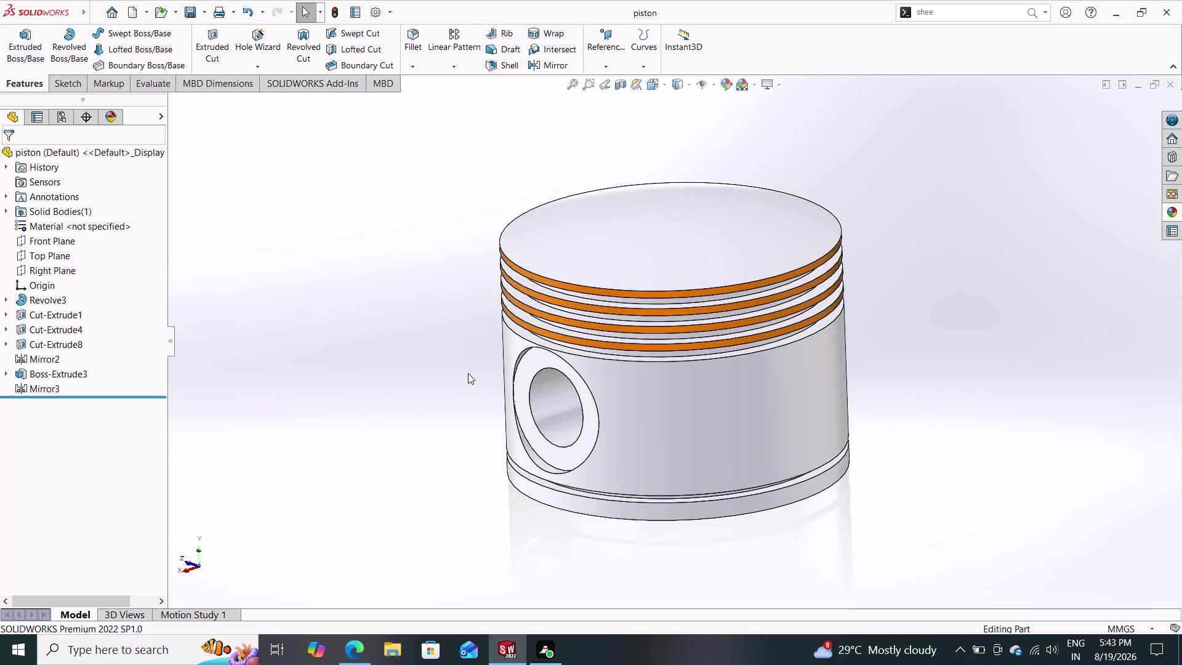
middle_drag(443, 394, 534, 352)
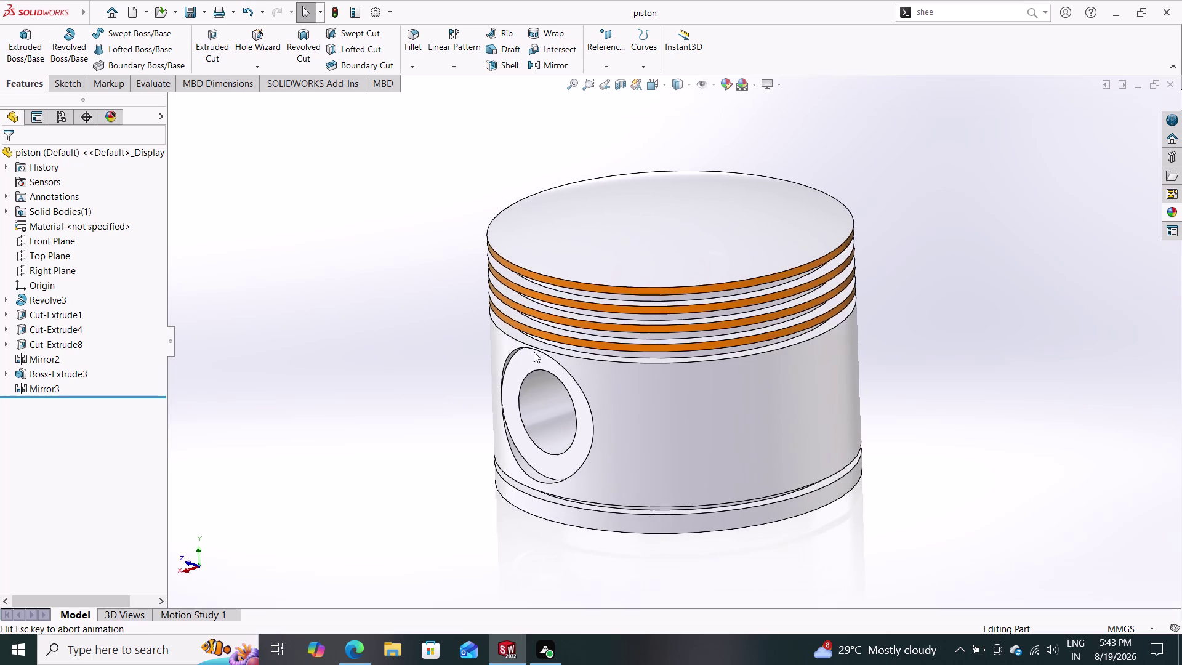
middle_drag(533, 352, 534, 351)
middle_drag(443, 396, 517, 348)
middle_drag(488, 335, 438, 410)
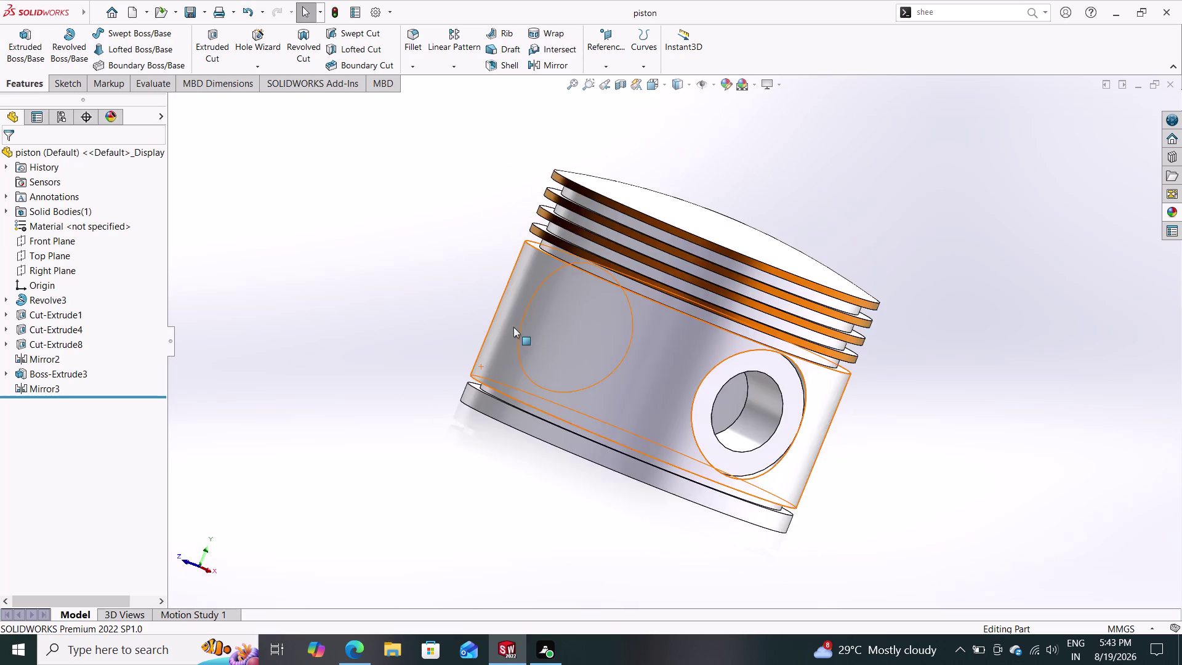
middle_drag(516, 310, 491, 355)
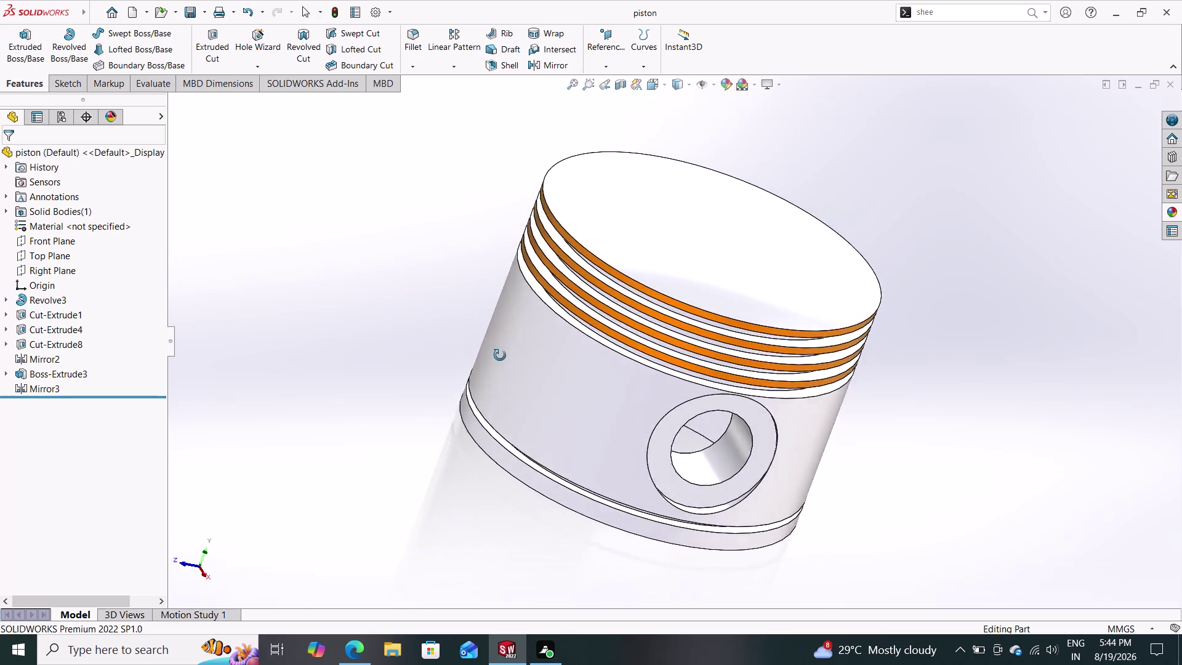
middle_drag(492, 355, 503, 347)
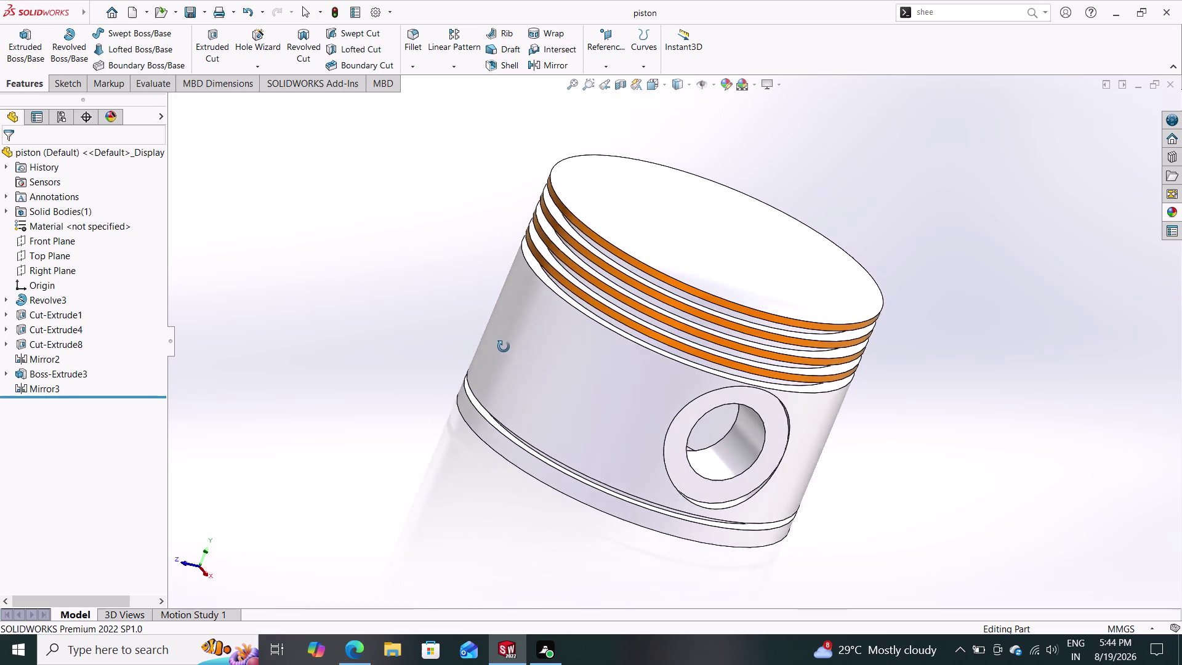
middle_drag(503, 346, 523, 358)
middle_drag(821, 167, 820, 167)
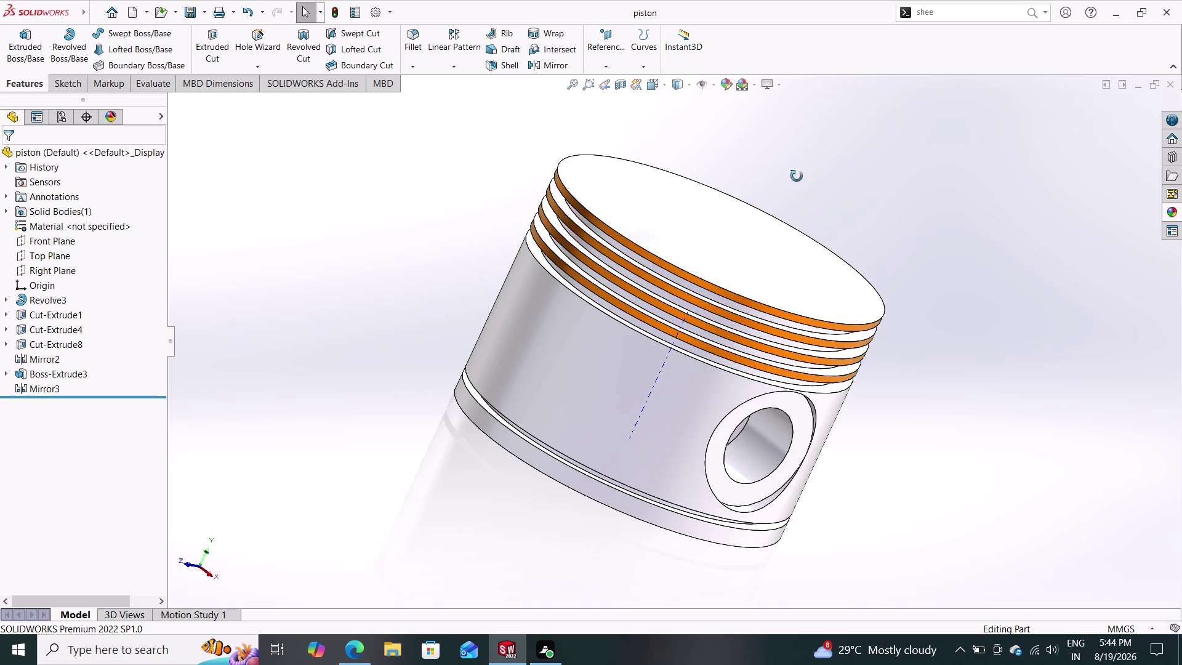
middle_drag(820, 167, 938, 168)
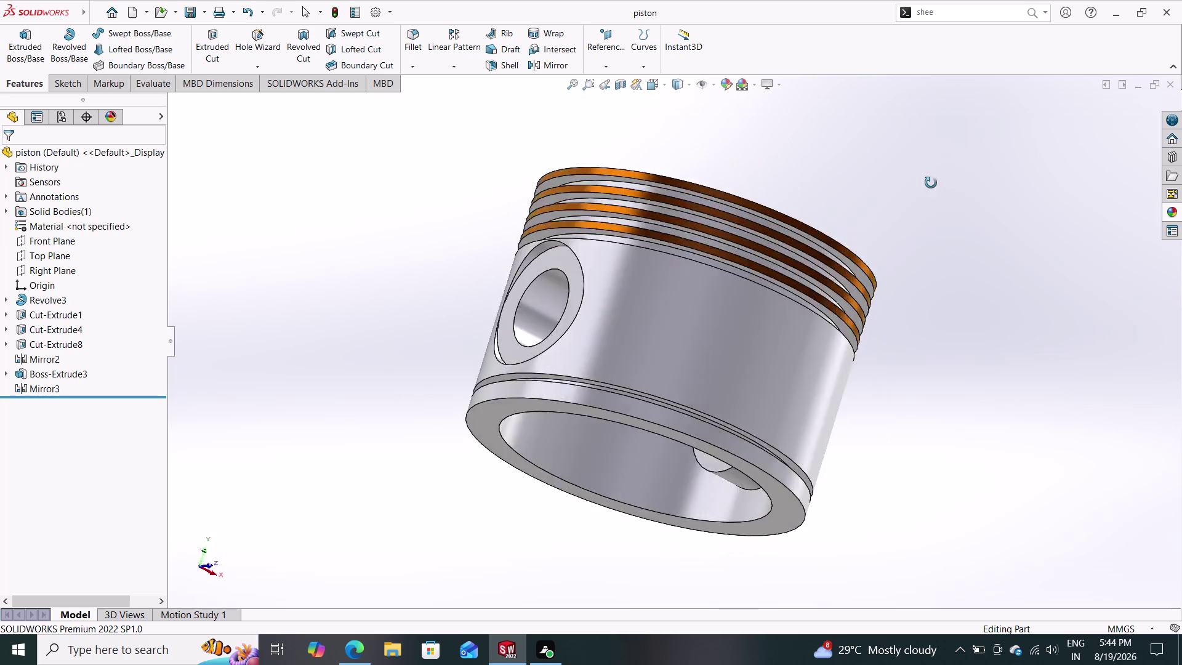
middle_drag(938, 168, 808, 254)
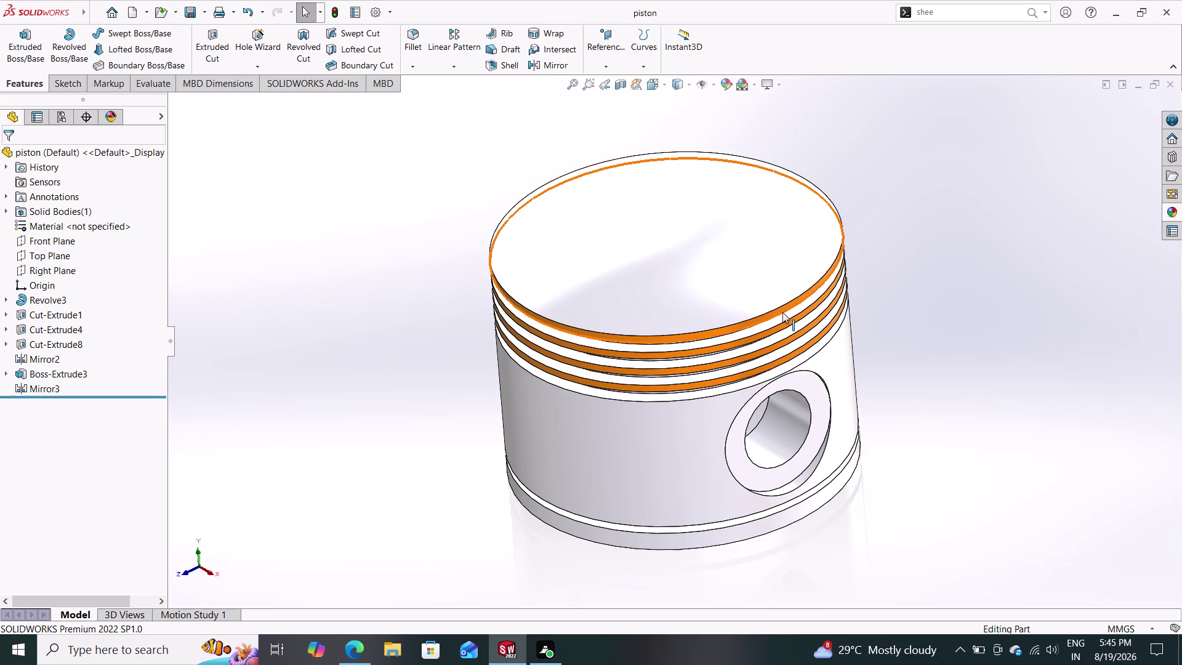
key(ctrl+n)
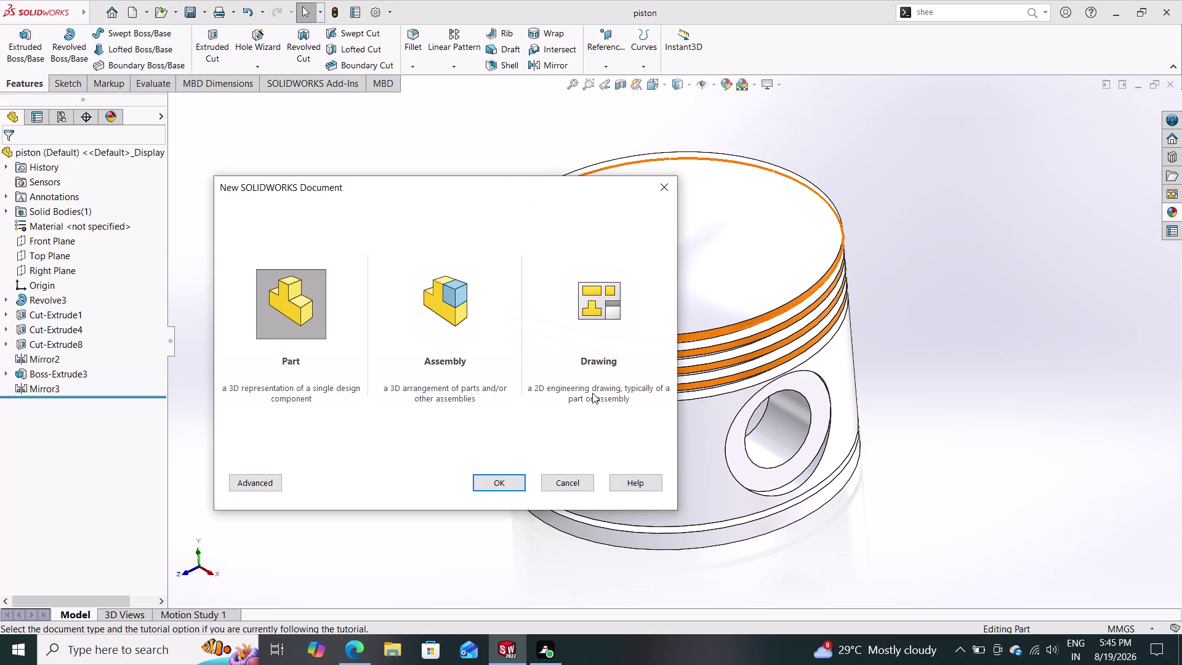
Create a new Part document and select its Front Plane.
click(506, 483)
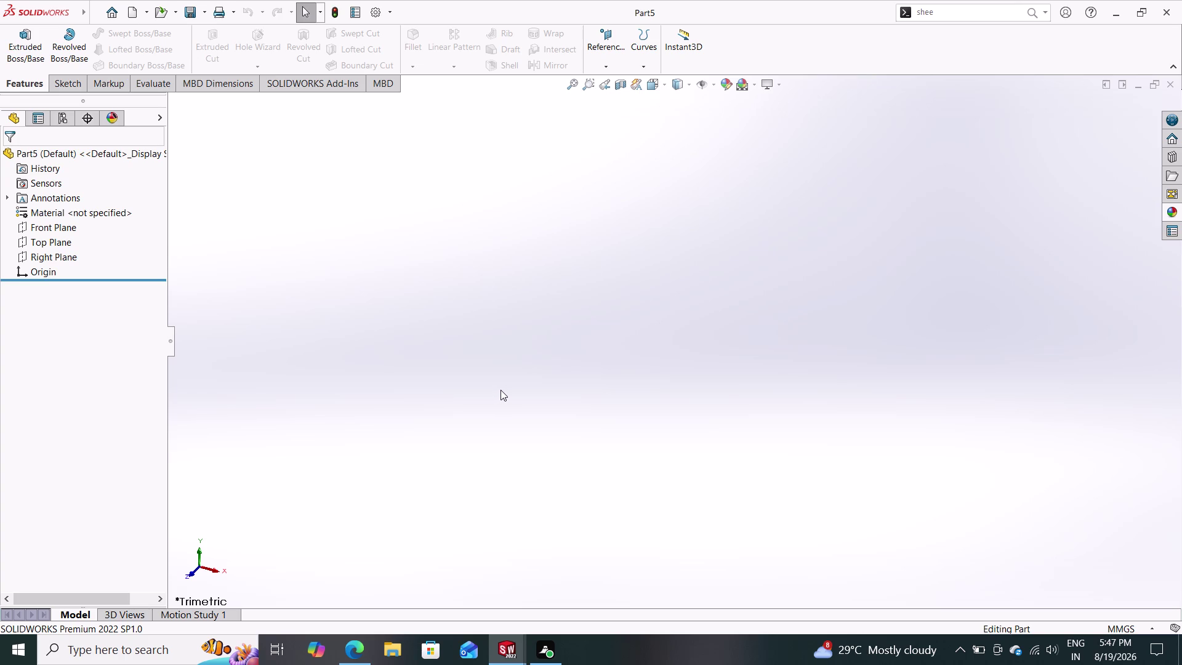
click(77, 229)
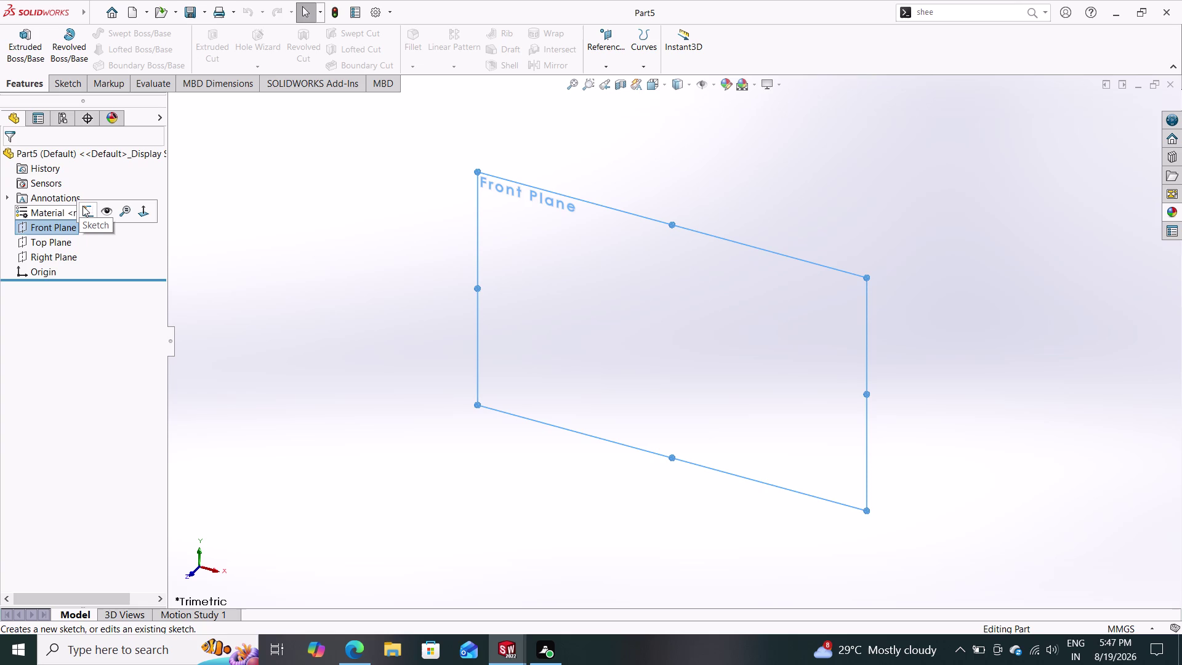
Sketch two concentric circles centred at the origin on the Front Plane.
click(89, 206)
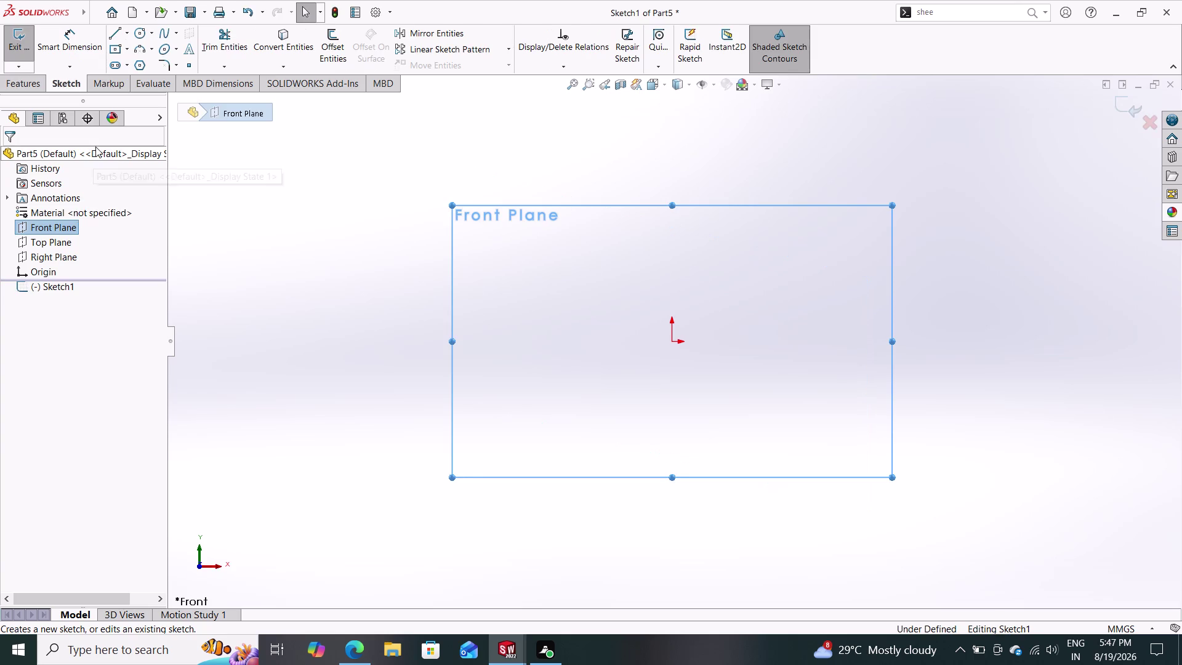
click(139, 31)
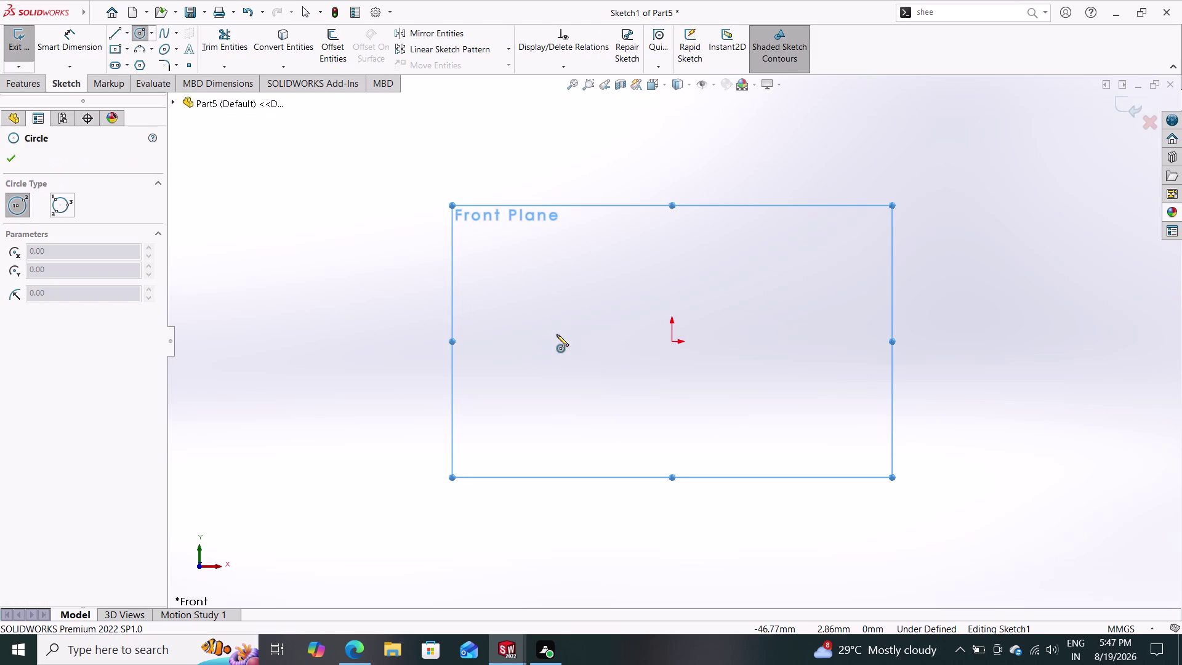
click(671, 339)
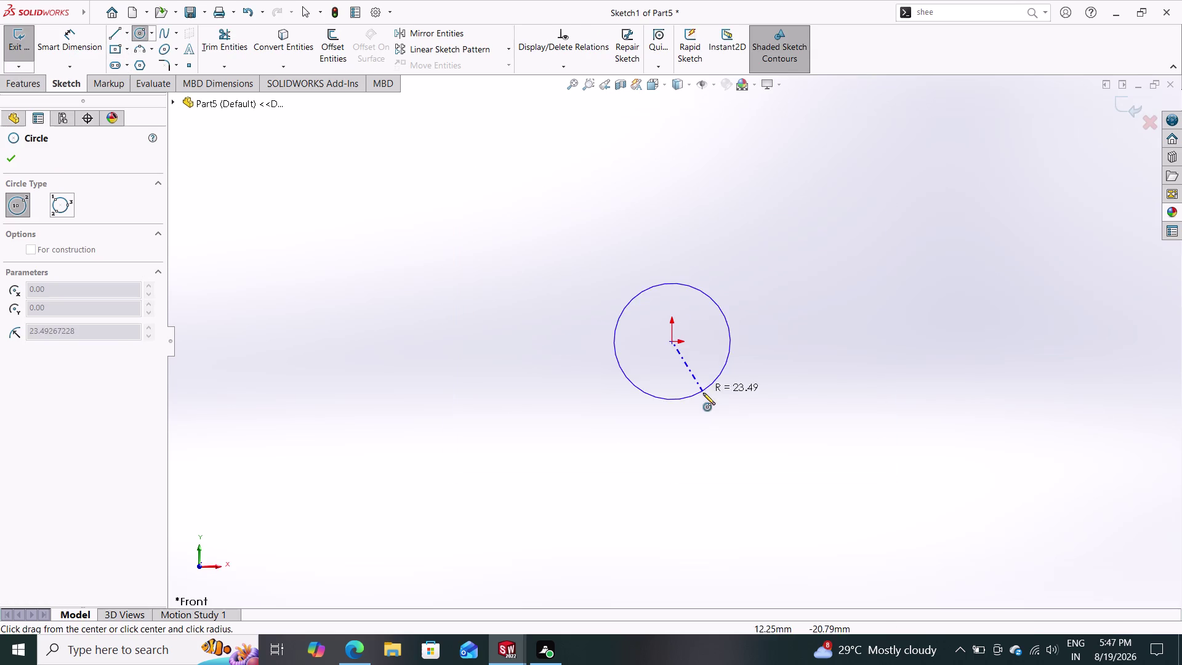
click(703, 393)
drag(671, 339, 722, 405)
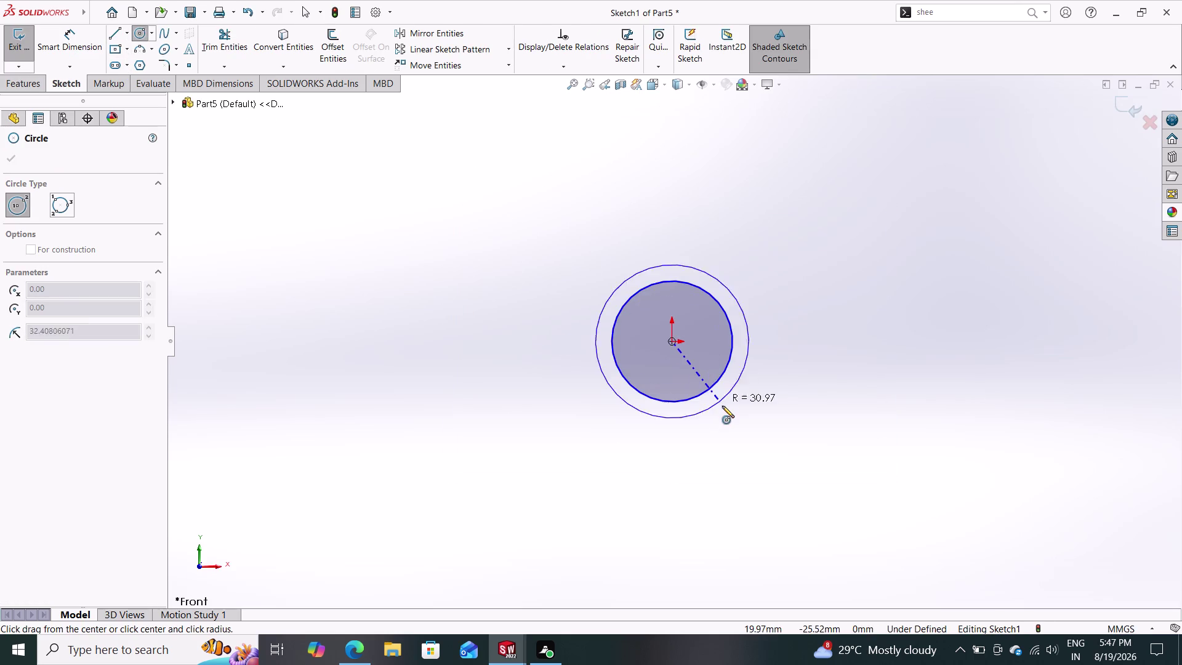
drag(722, 405, 729, 420)
click(730, 420)
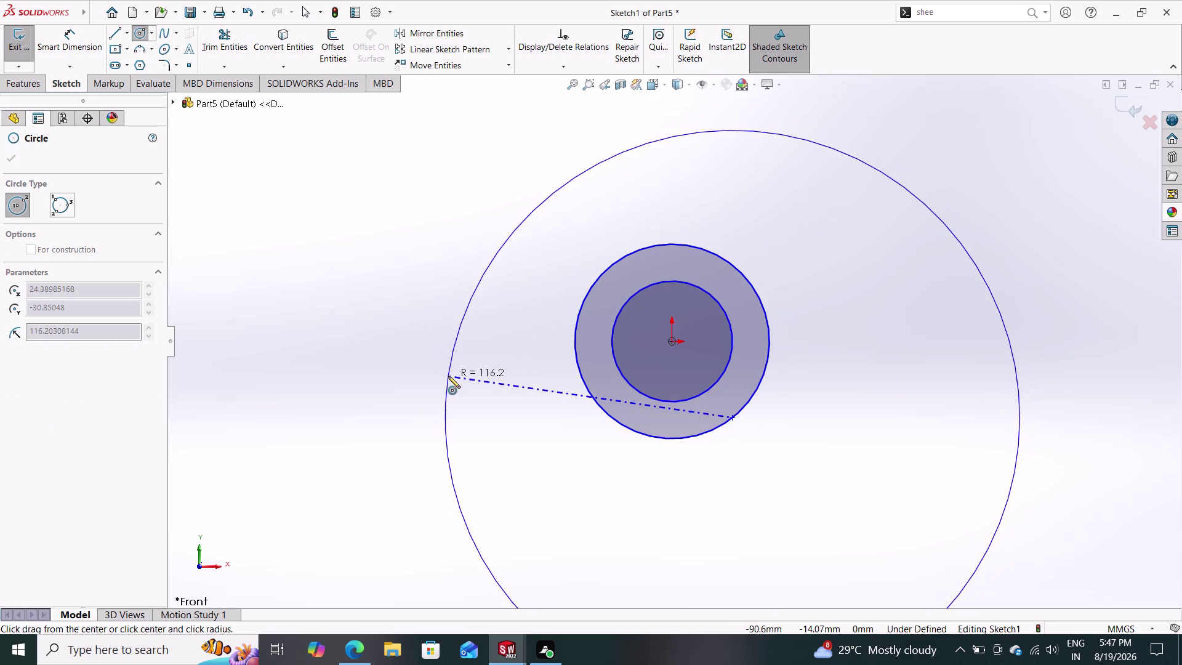
key(Escape)
click(74, 52)
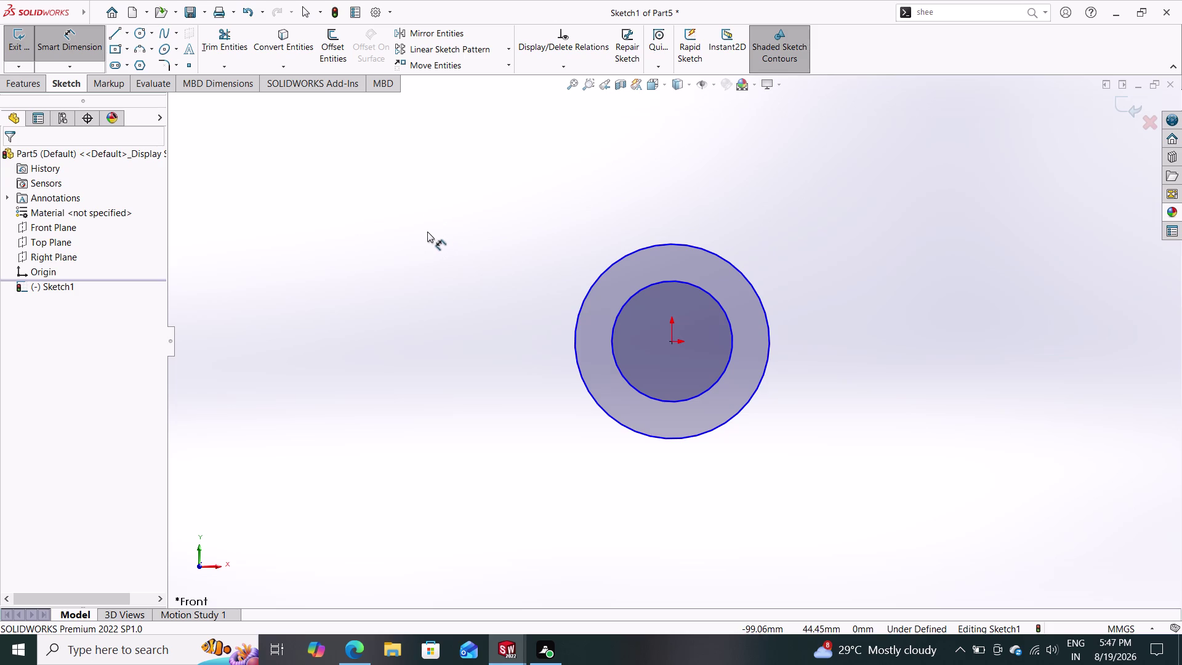
Dimension the inner circle to Ø15 mm and the outer circle to Ø24 mm.
click(707, 292)
click(810, 342)
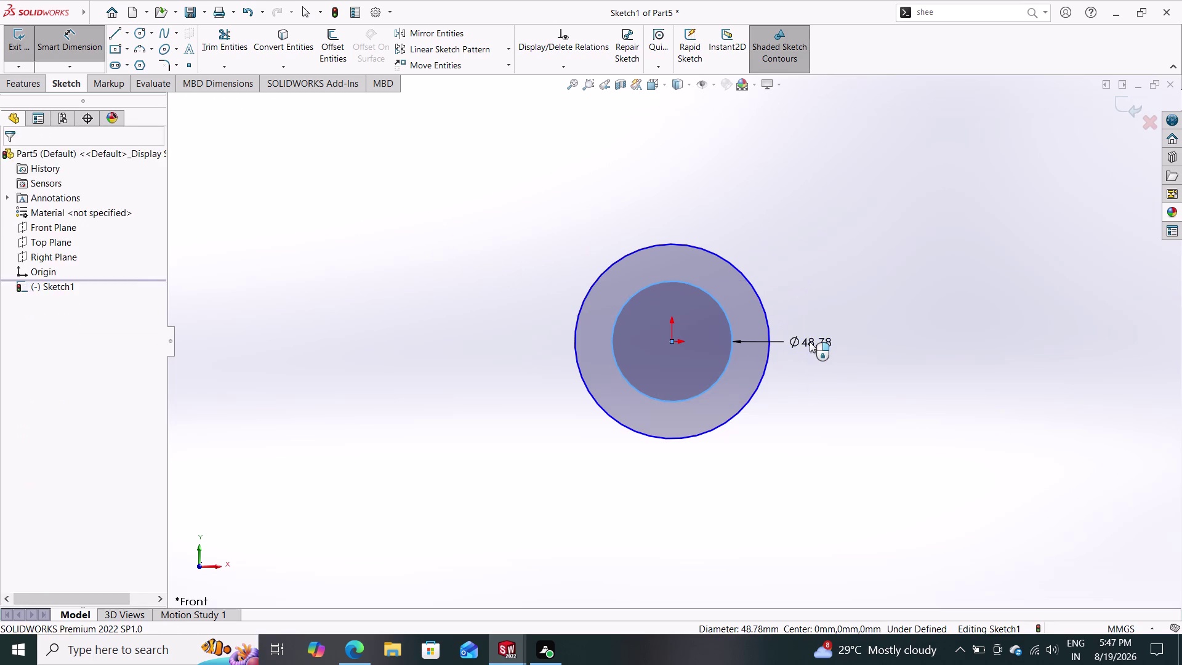
text(15)
key(Return)
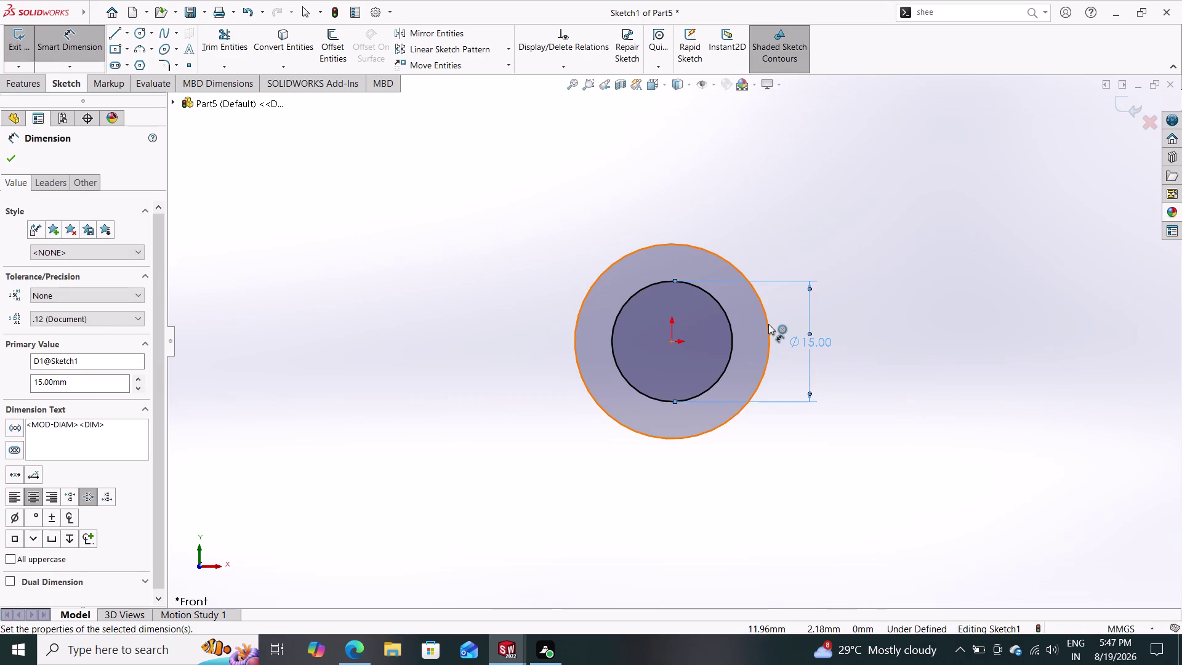
click(768, 324)
click(846, 334)
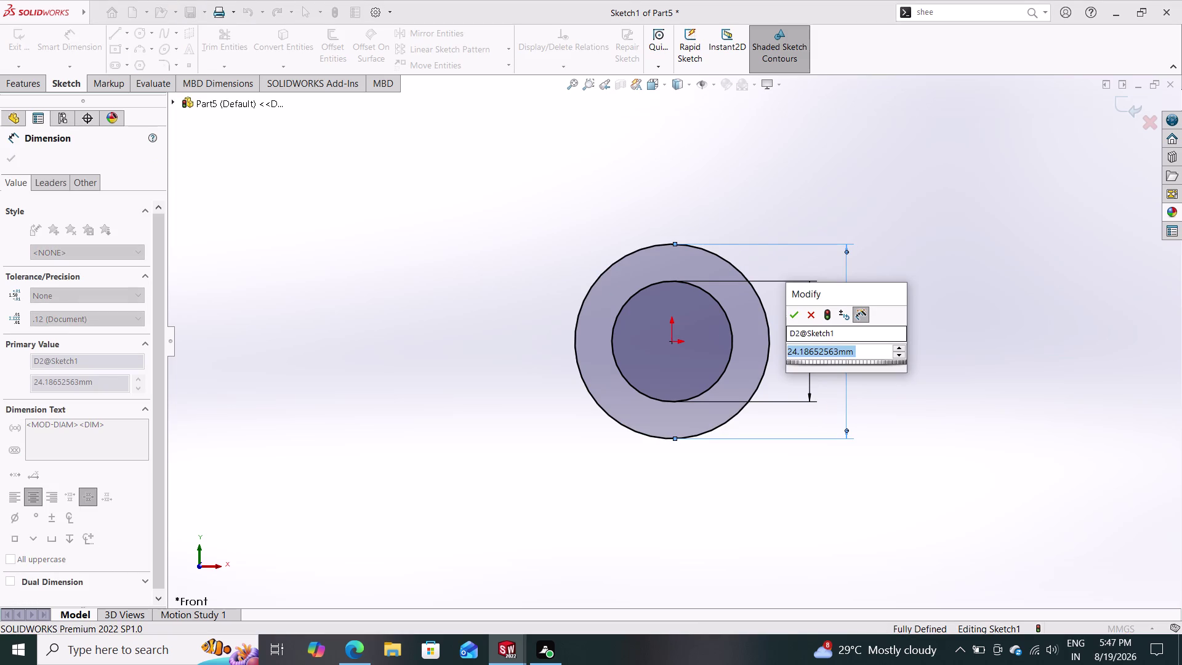
text(24)
key(Return)
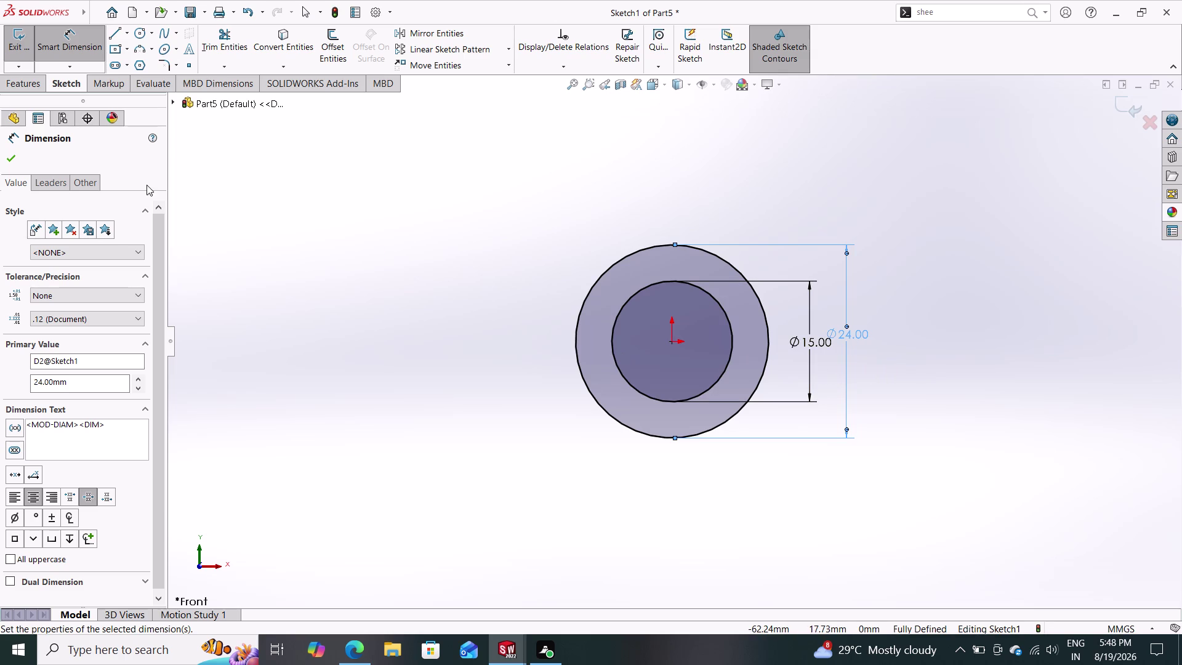
click(5, 151)
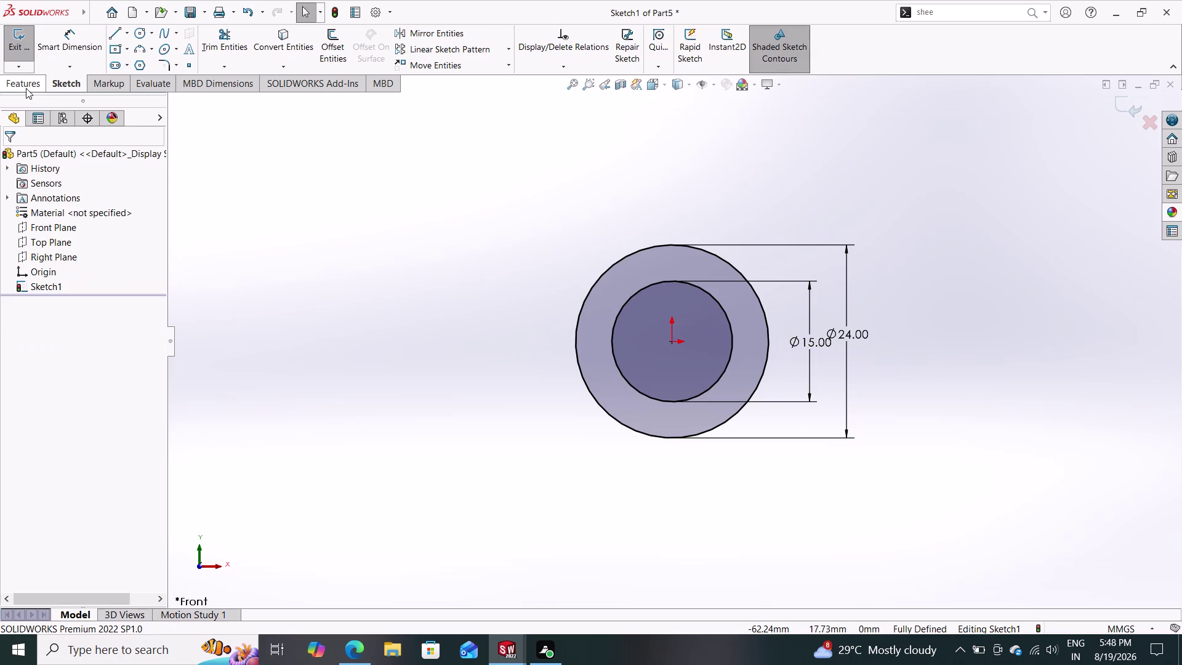
Extrude the ring sketch 28 mm deep, then undo the extrusion.
click(26, 88)
click(30, 39)
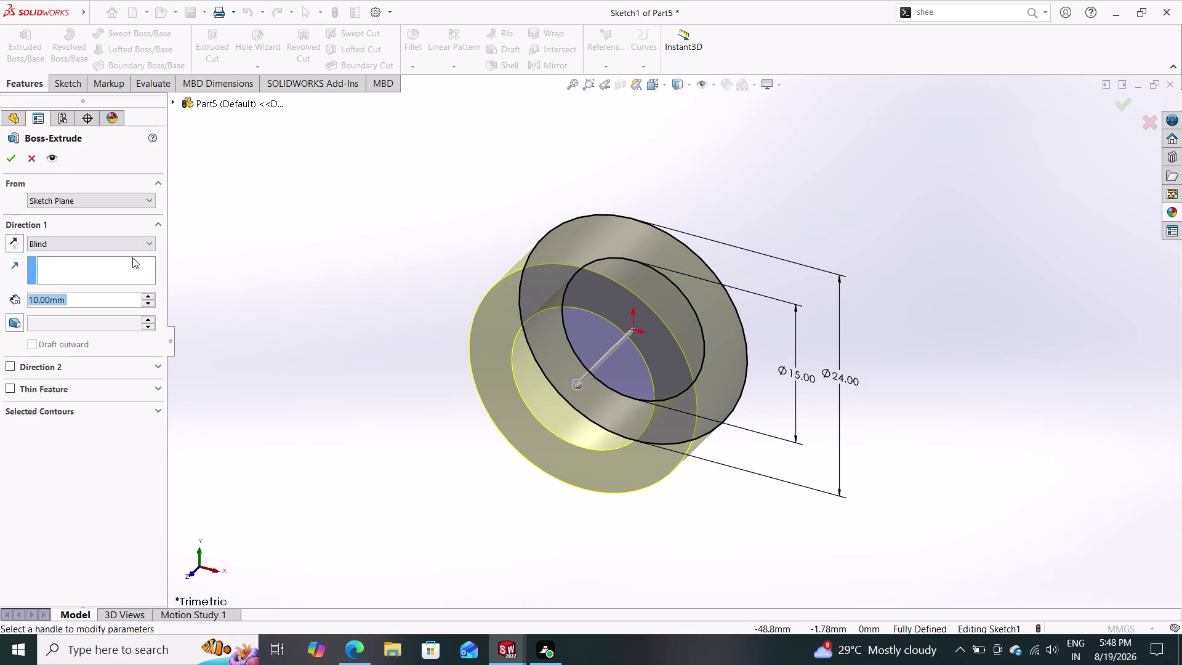
click(119, 240)
click(88, 315)
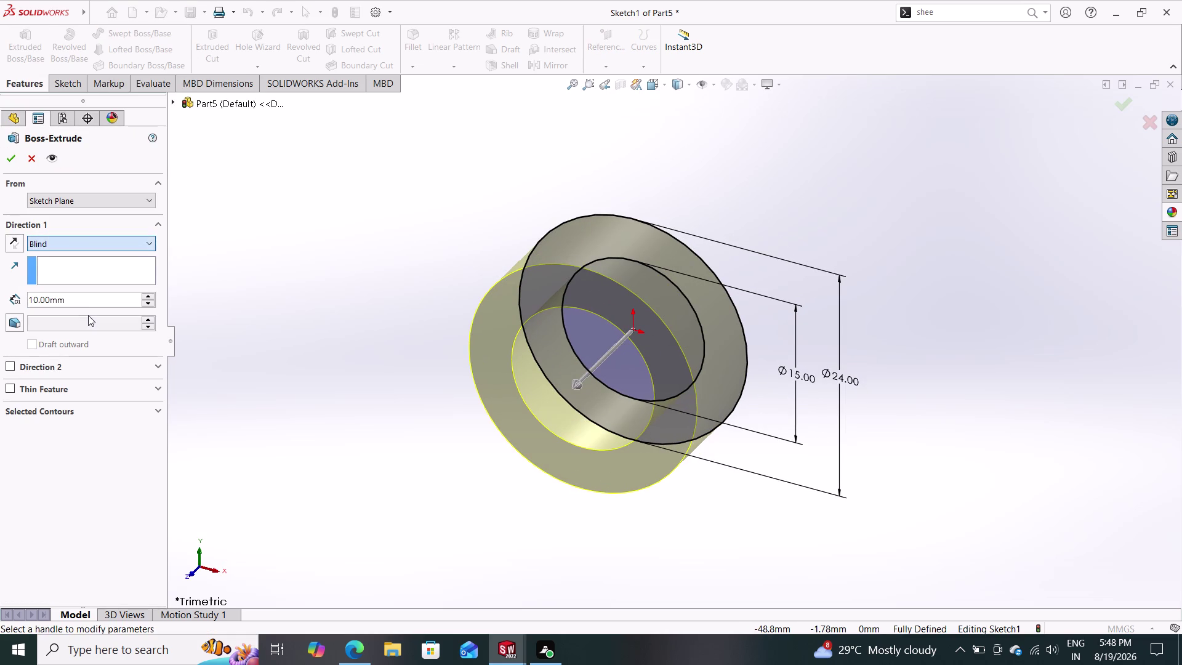
drag(91, 296, 28, 301)
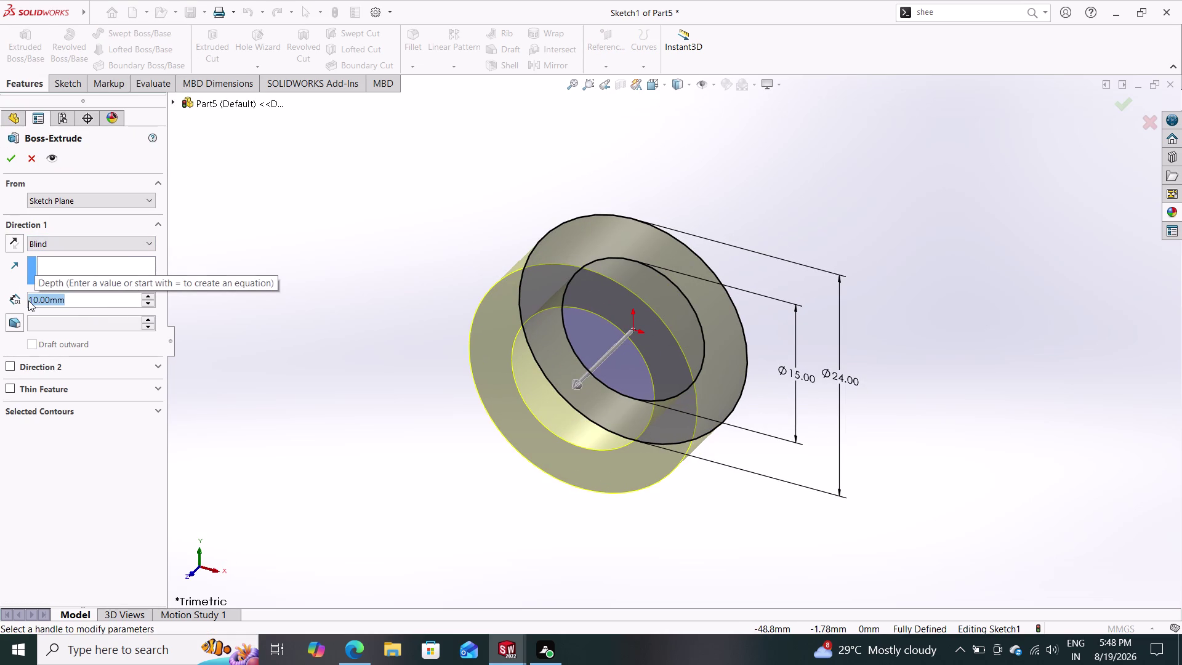
text(2)
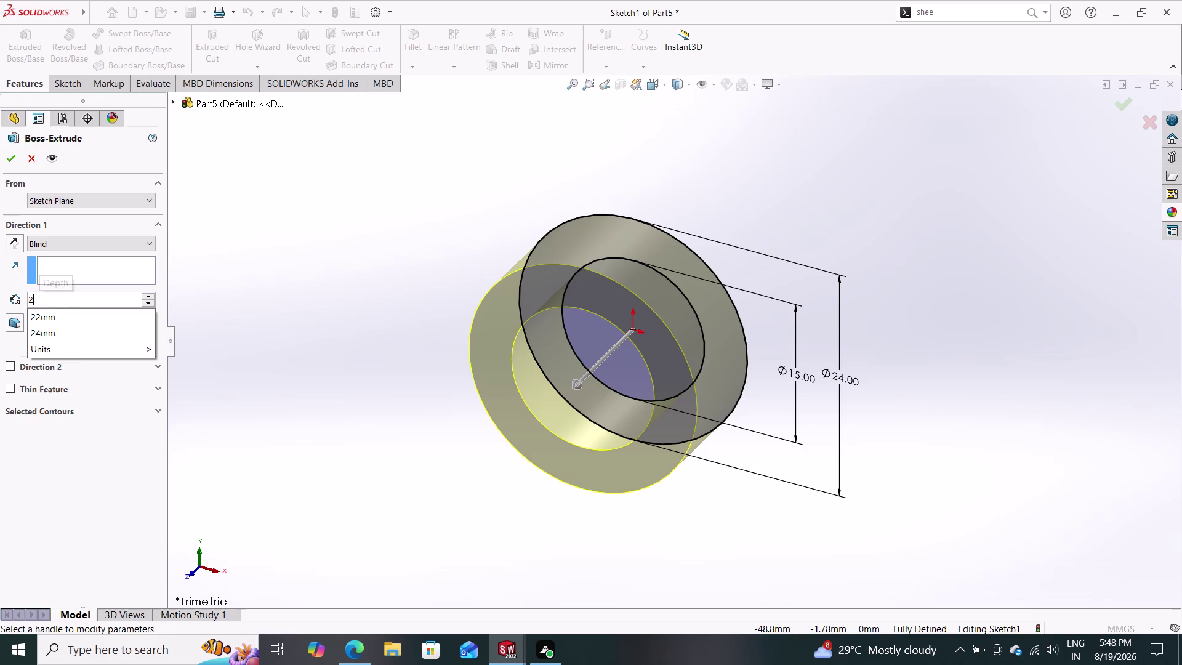
text(8)
key(Return)
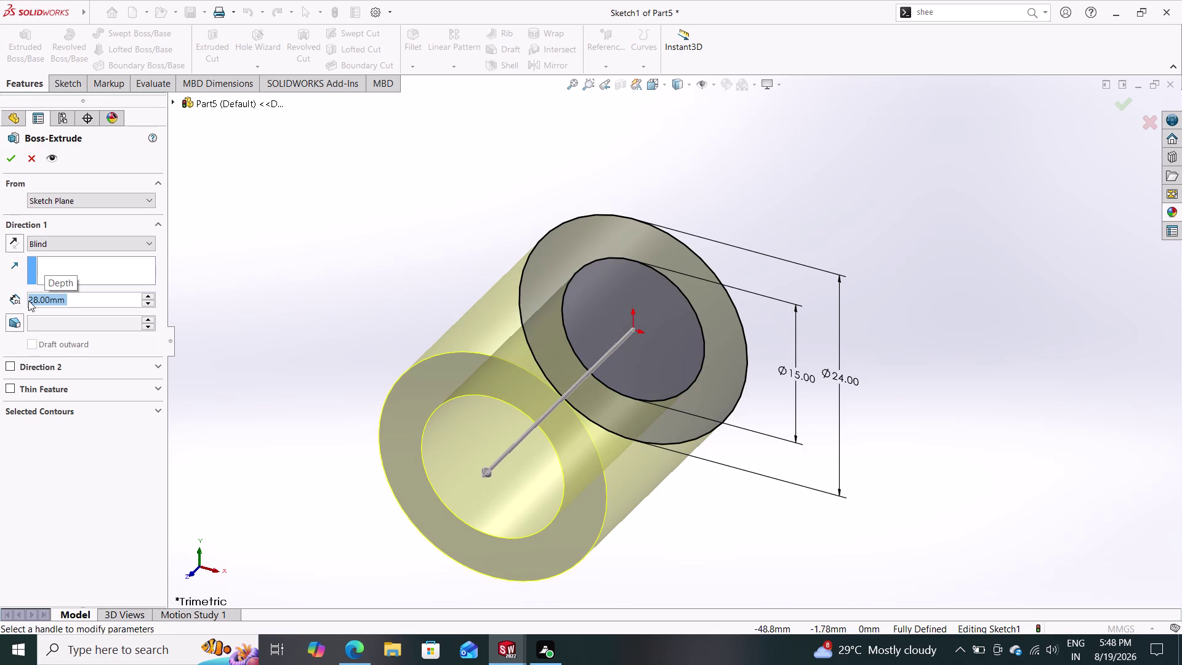
click(14, 161)
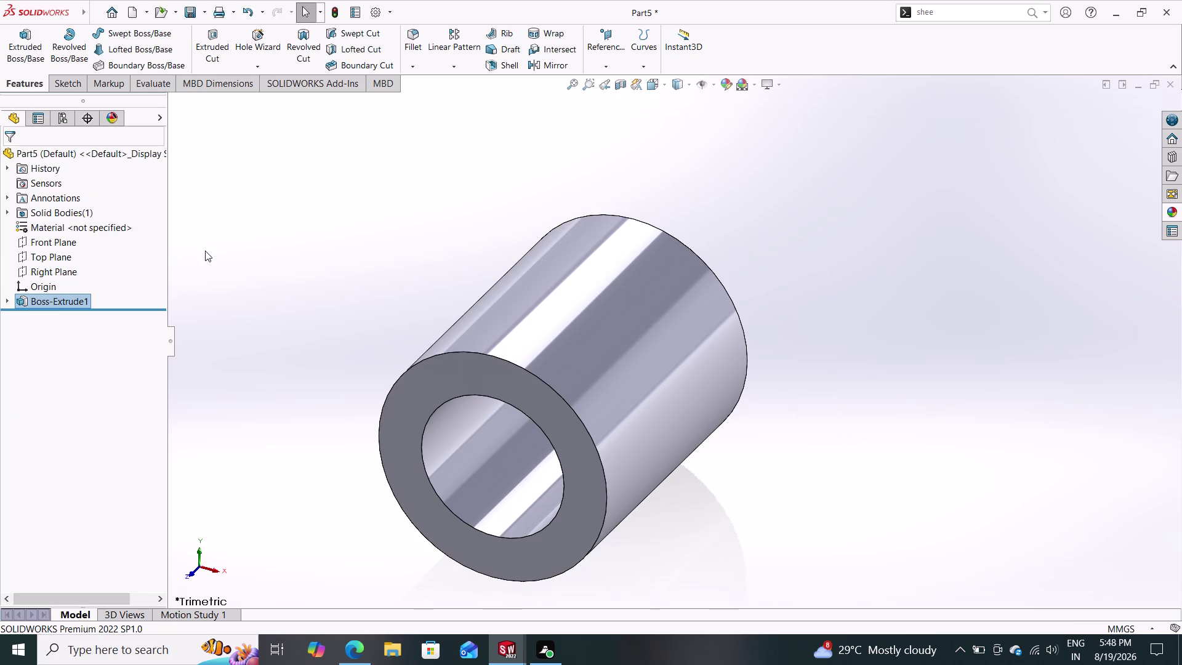
key(ctrl+z)
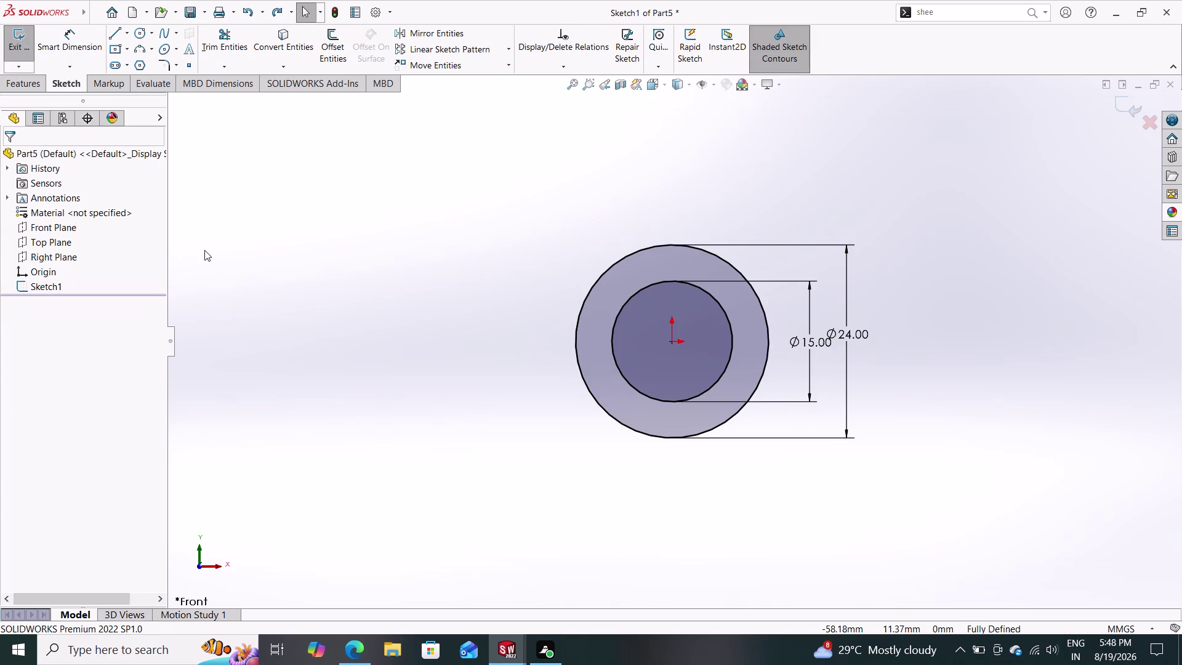
Re-extrude the ring 28 mm using the Mid Plane end condition.
click(25, 87)
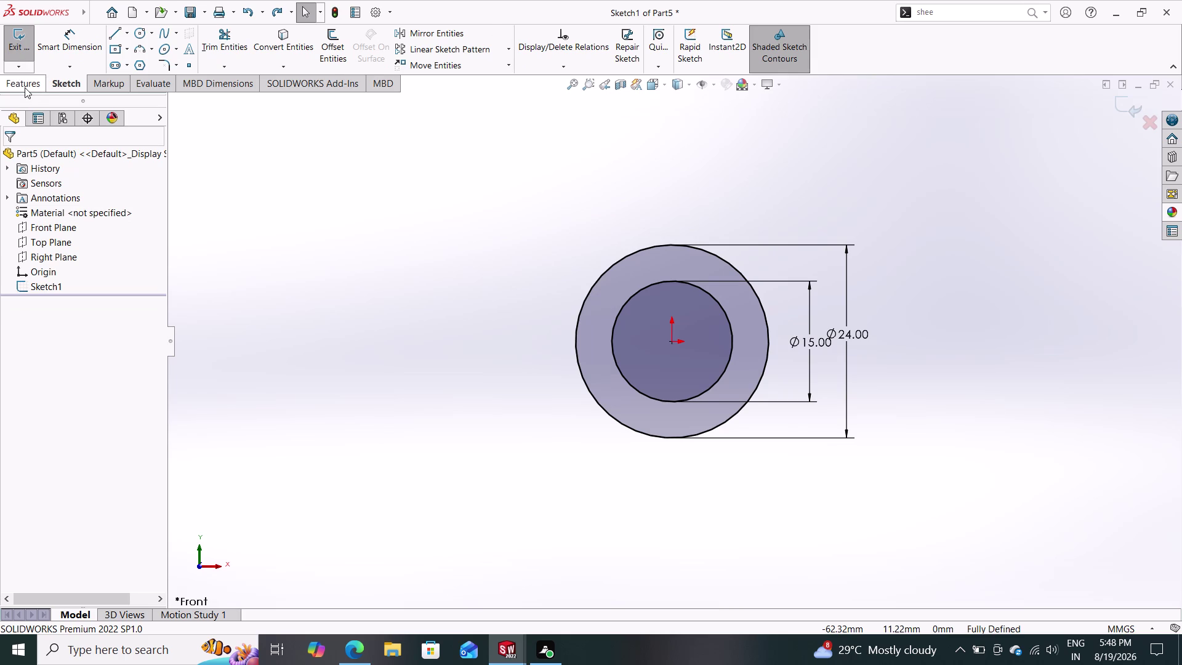
click(31, 47)
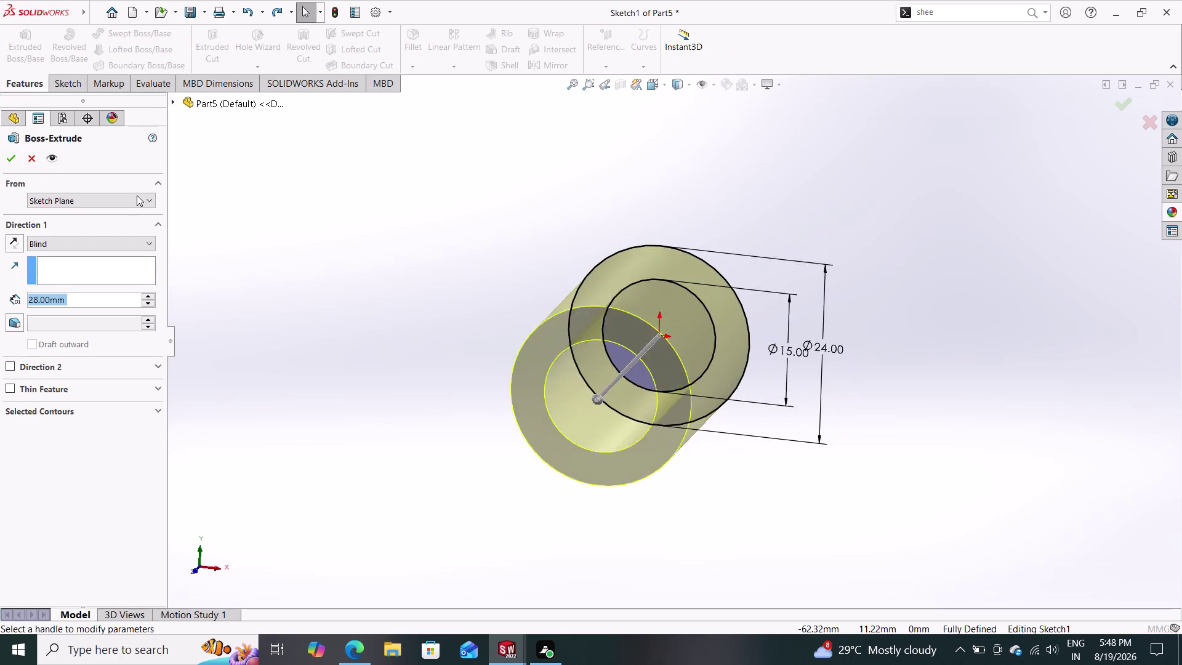
click(114, 242)
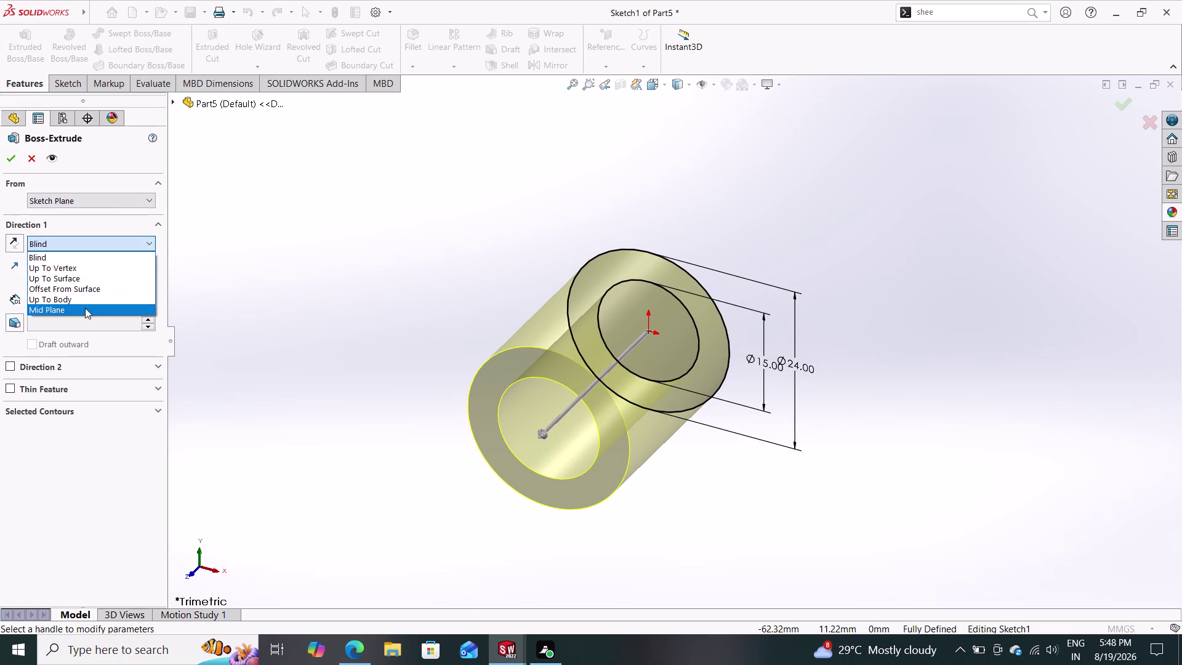
click(84, 307)
click(11, 161)
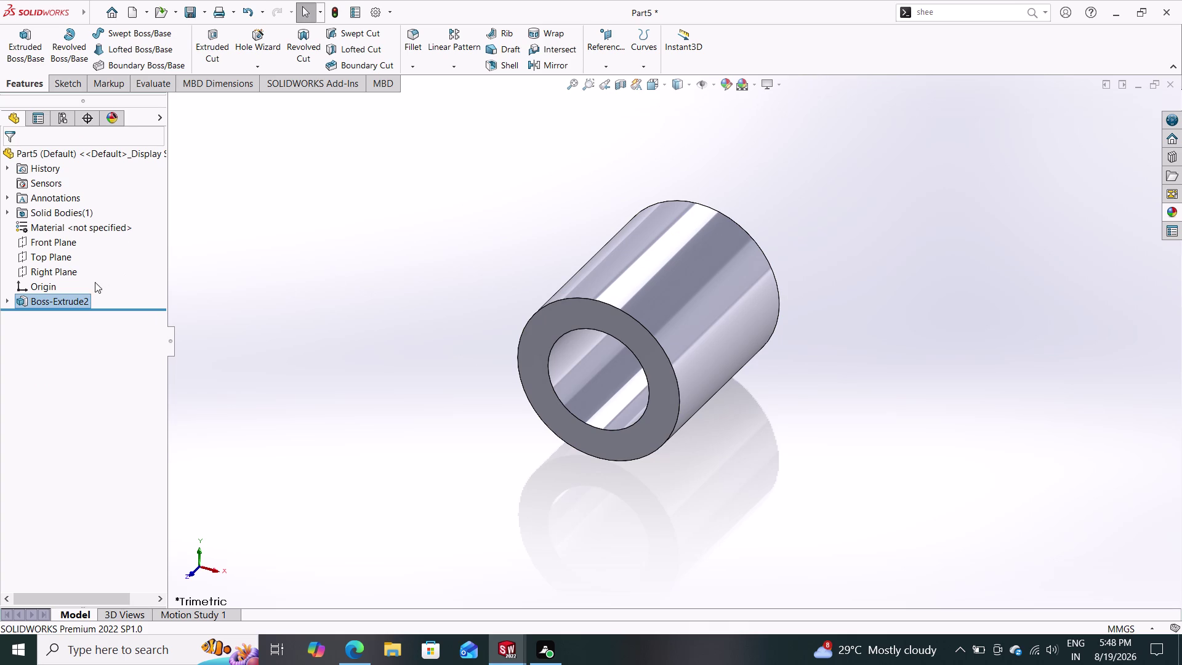
click(64, 246)
Start Sketch2 on the Front Plane and draw a horizontal centerline from the origin.
click(71, 232)
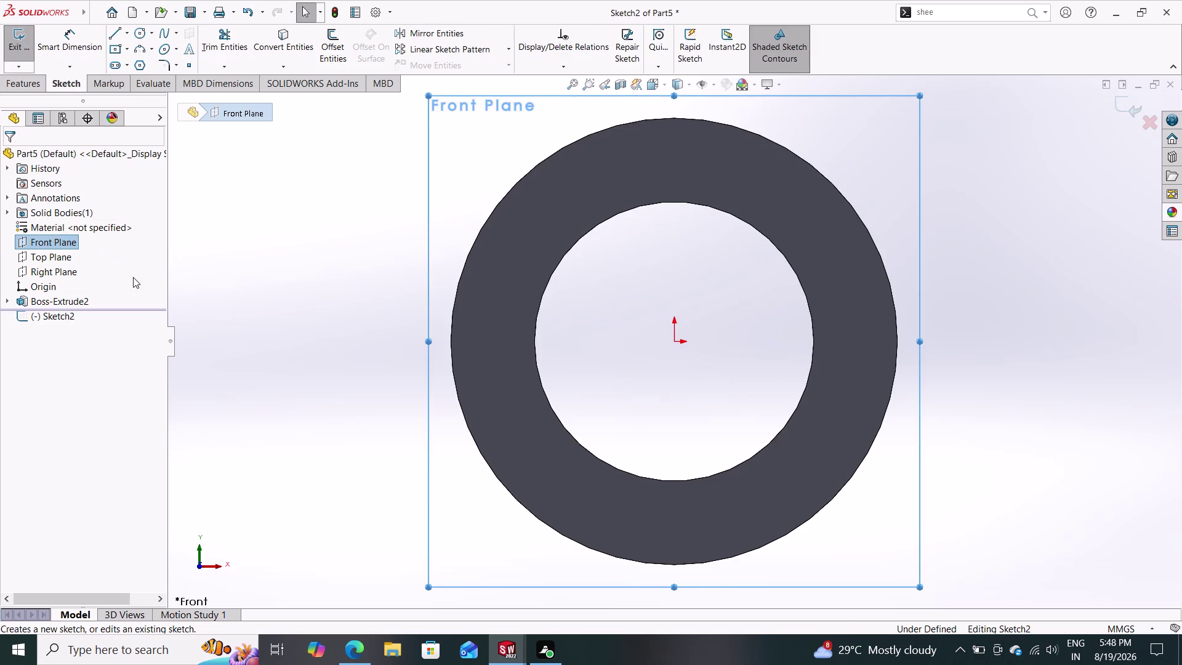
key(Escape)
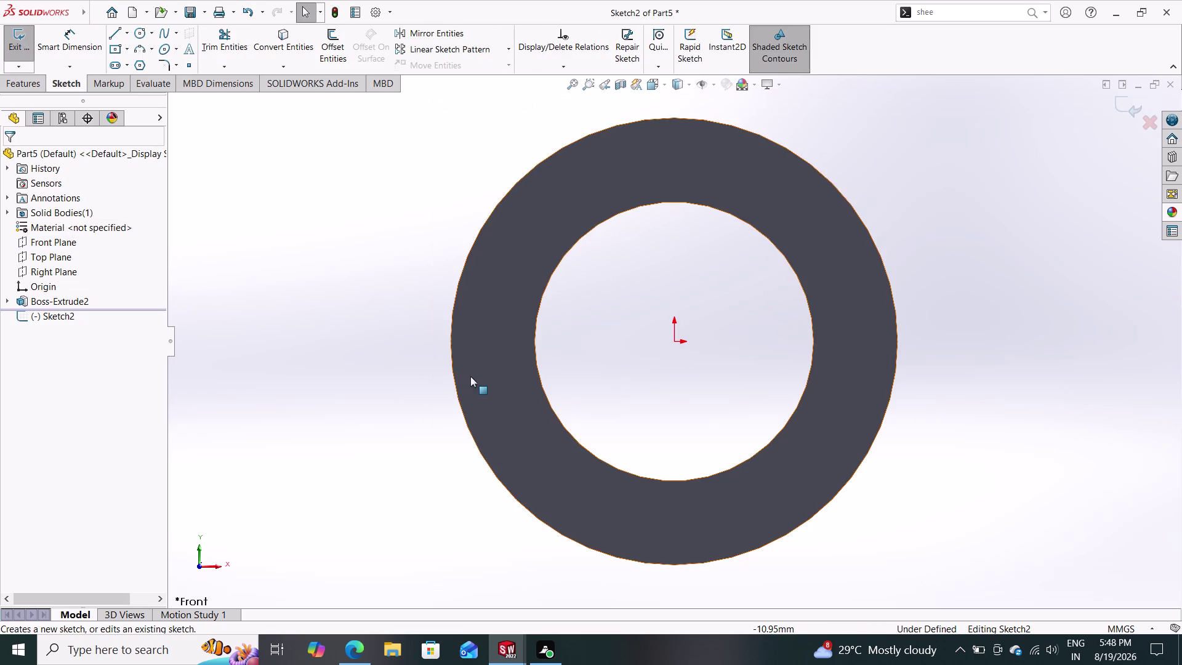
scroll(down, 3)
scroll(up, 3)
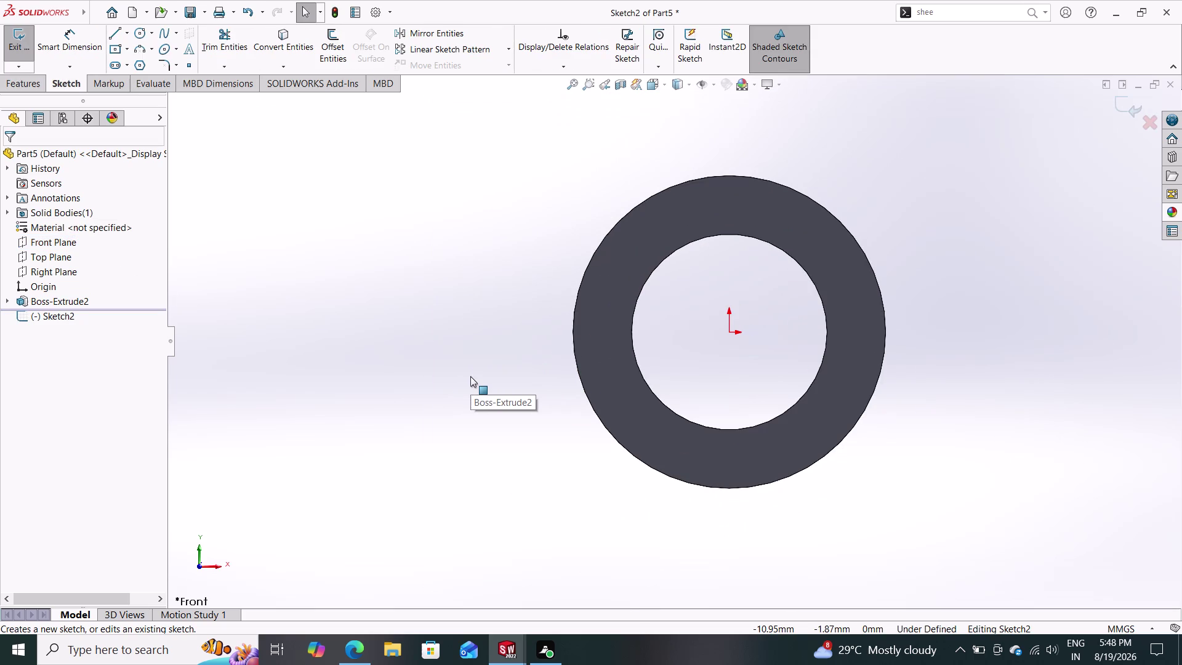
click(128, 33)
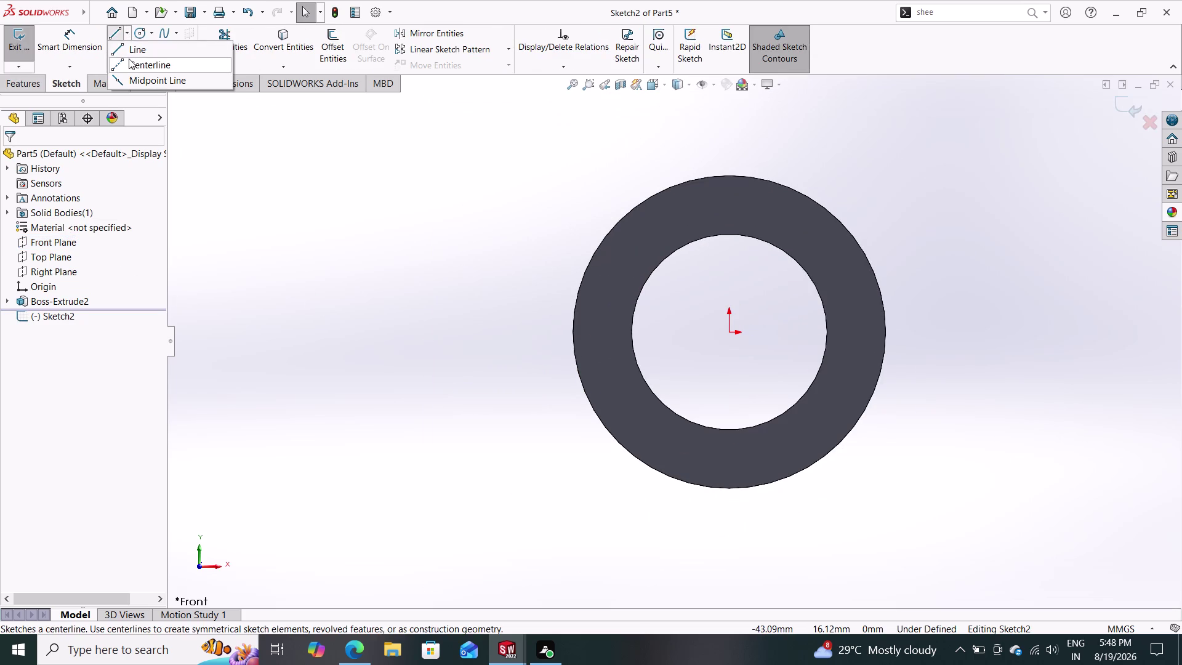
click(130, 60)
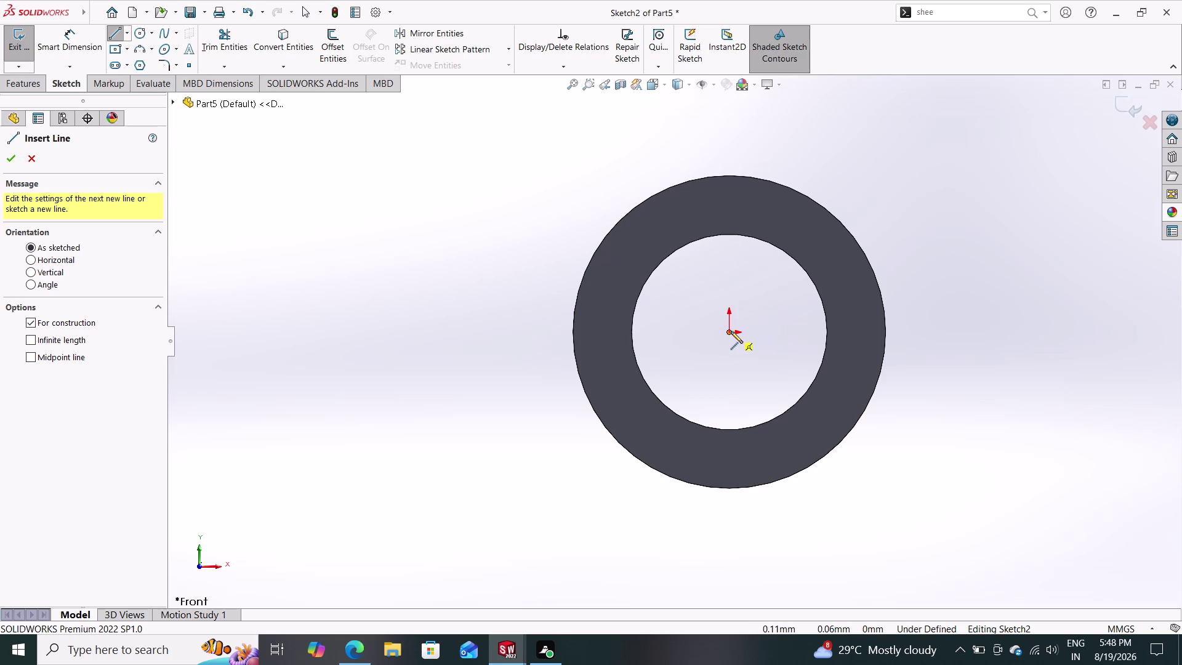
click(731, 331)
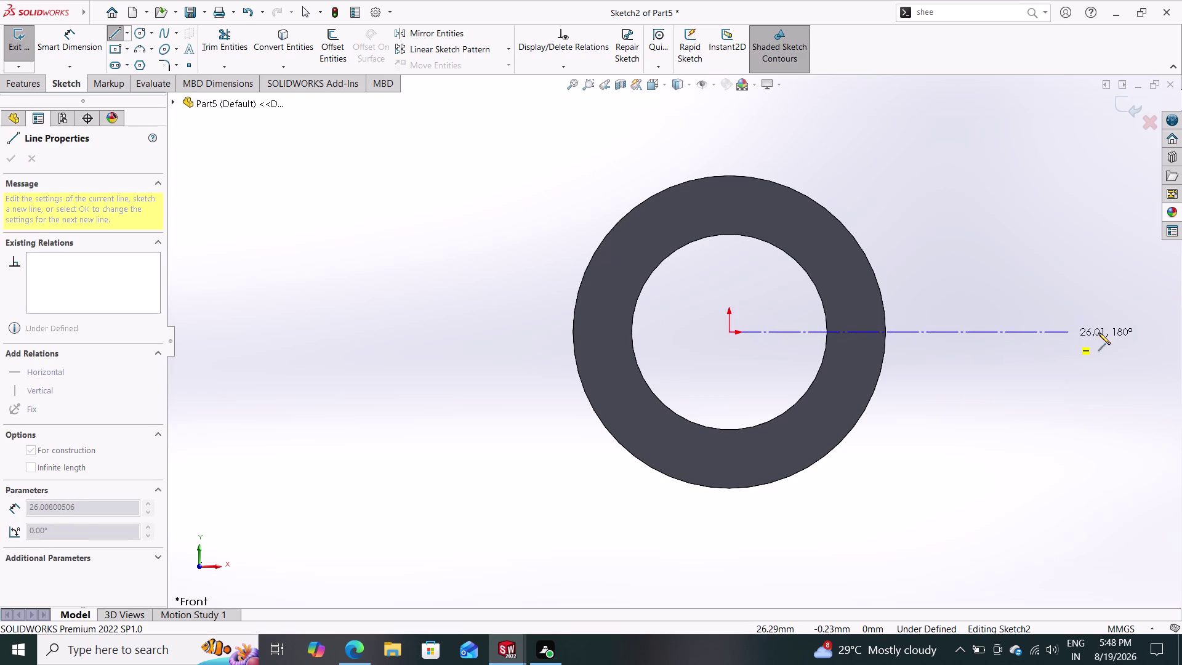
click(1148, 336)
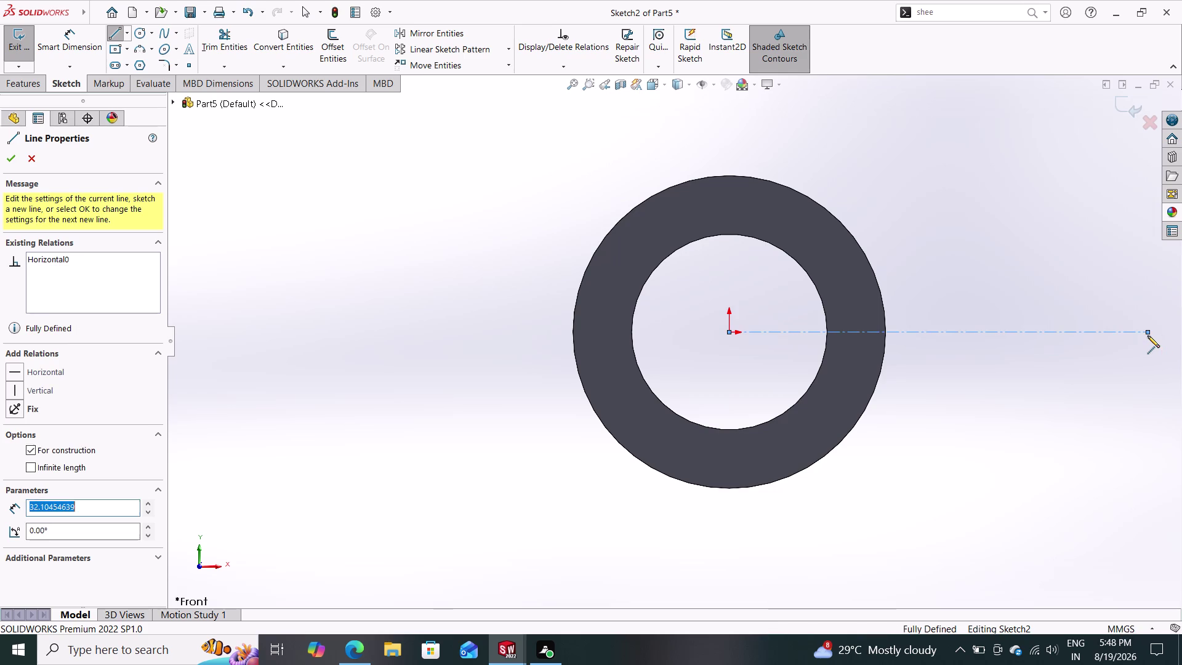
key(Escape)
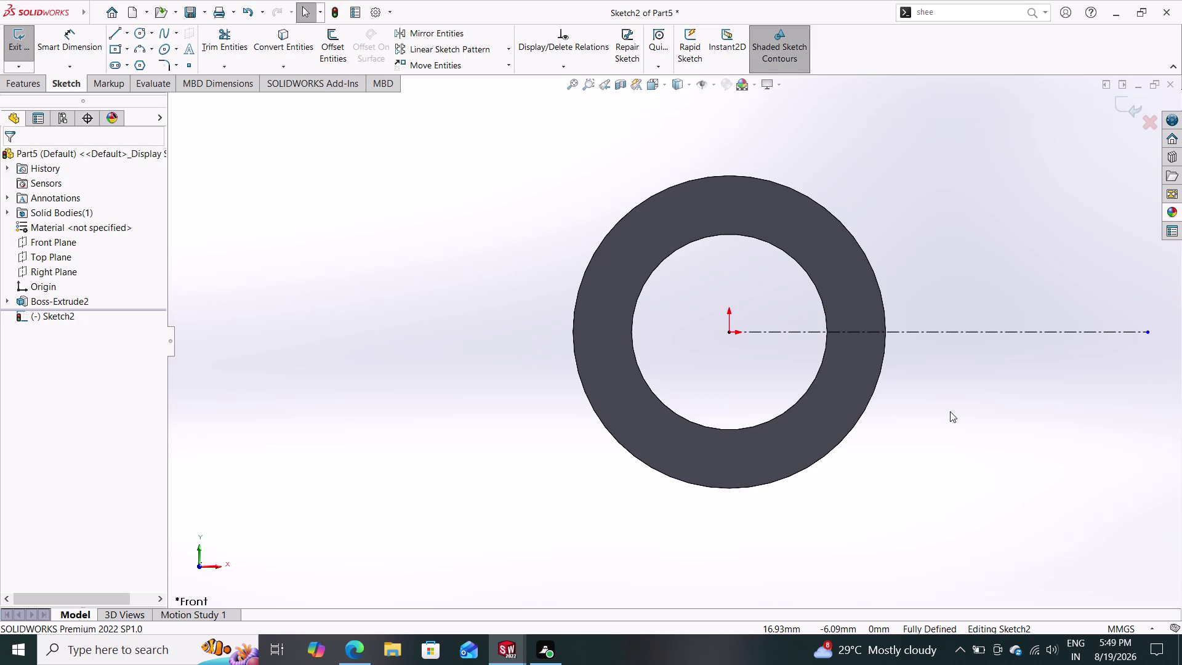
Dimension the centerline length to 178 mm.
click(78, 37)
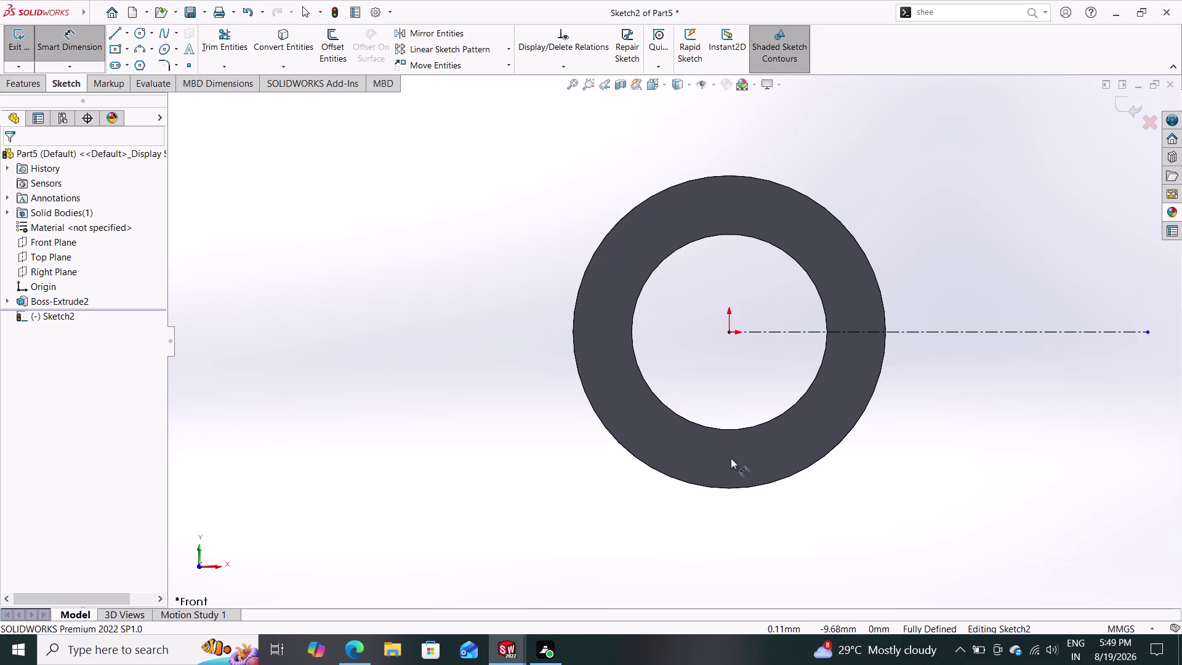
click(861, 330)
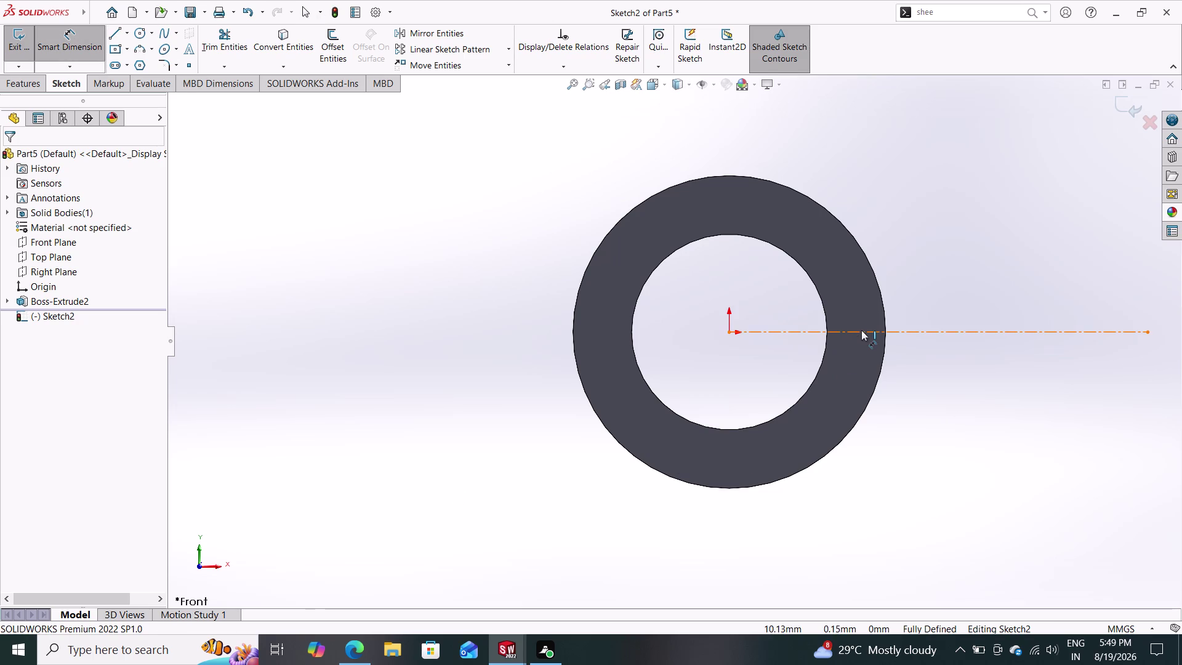
click(892, 495)
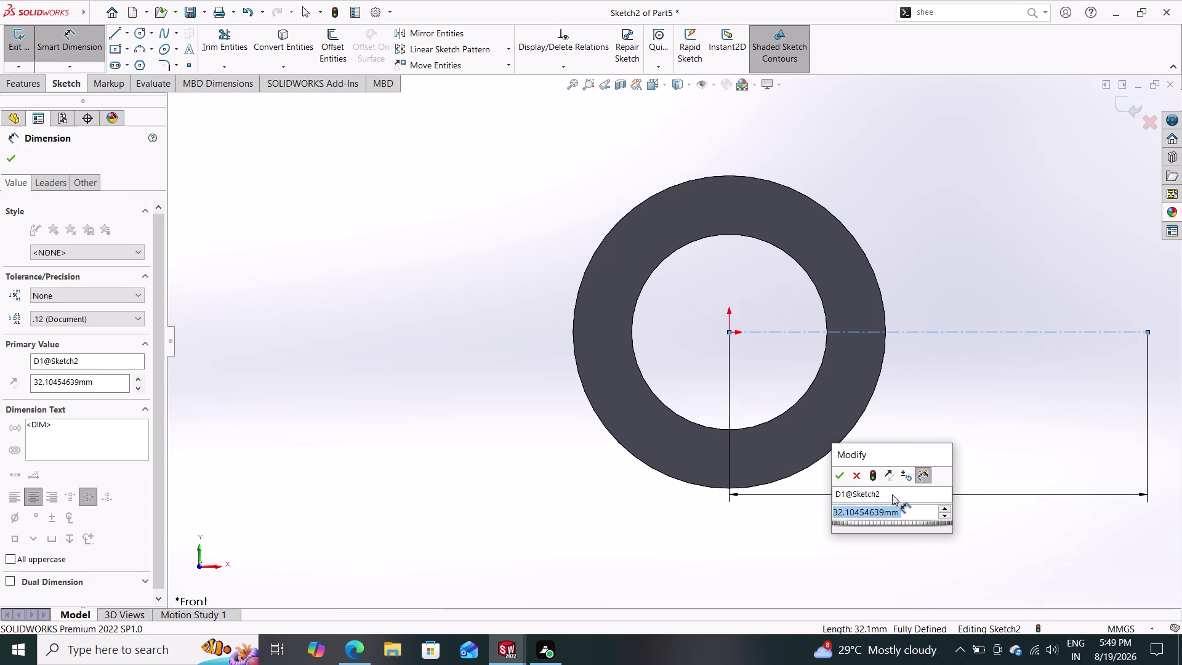
text(17)
key(8)
key(Return)
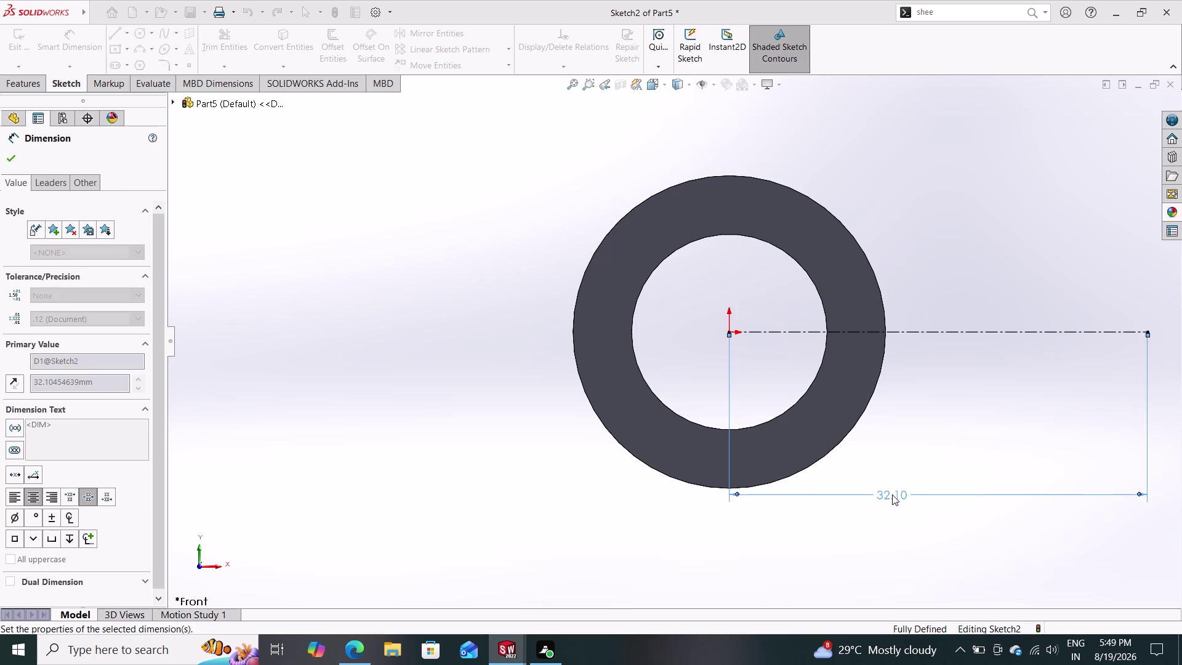
scroll(down, 3)
scroll(up, 3)
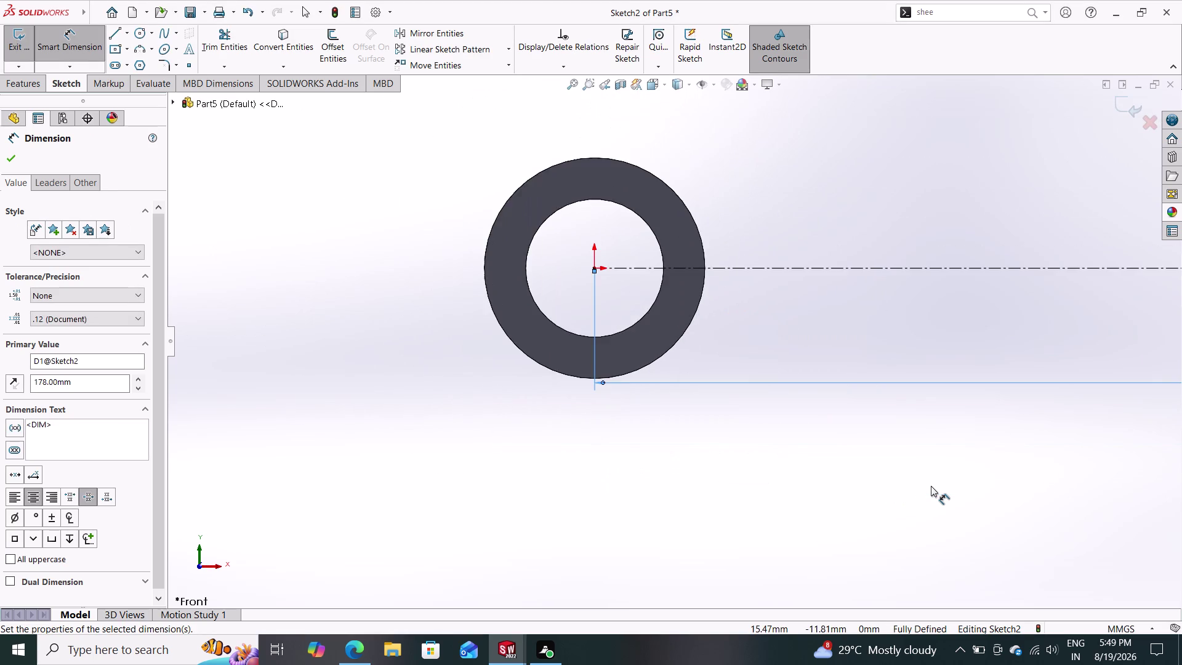
scroll(up, 3)
scroll(up, 3)
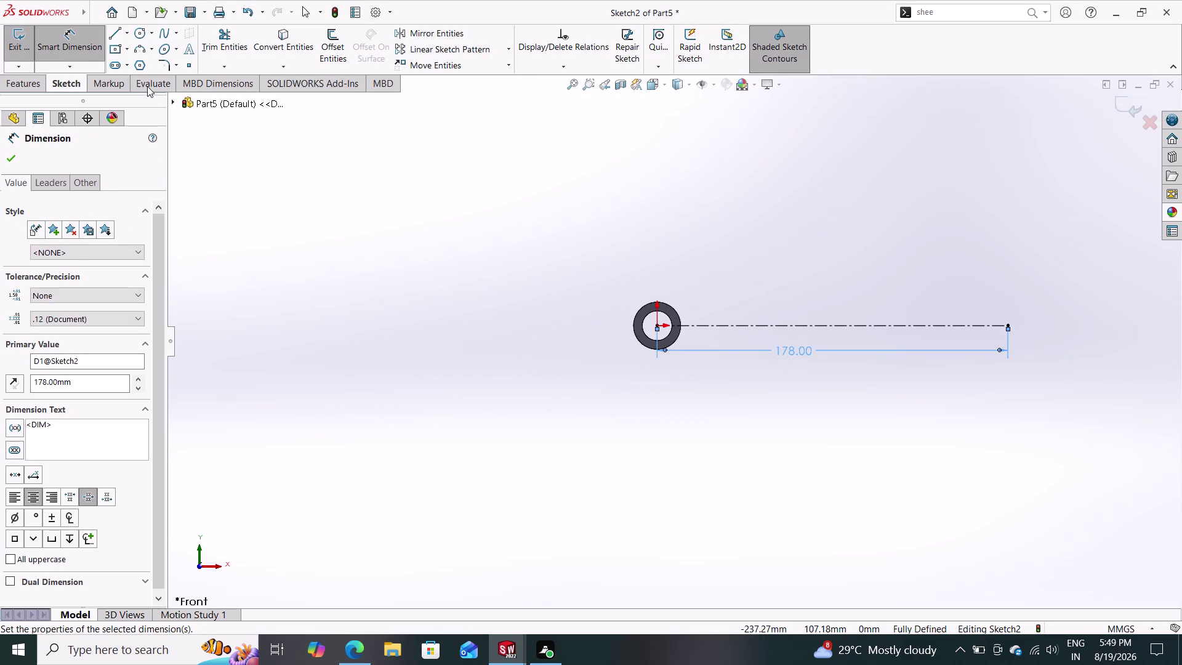
click(142, 28)
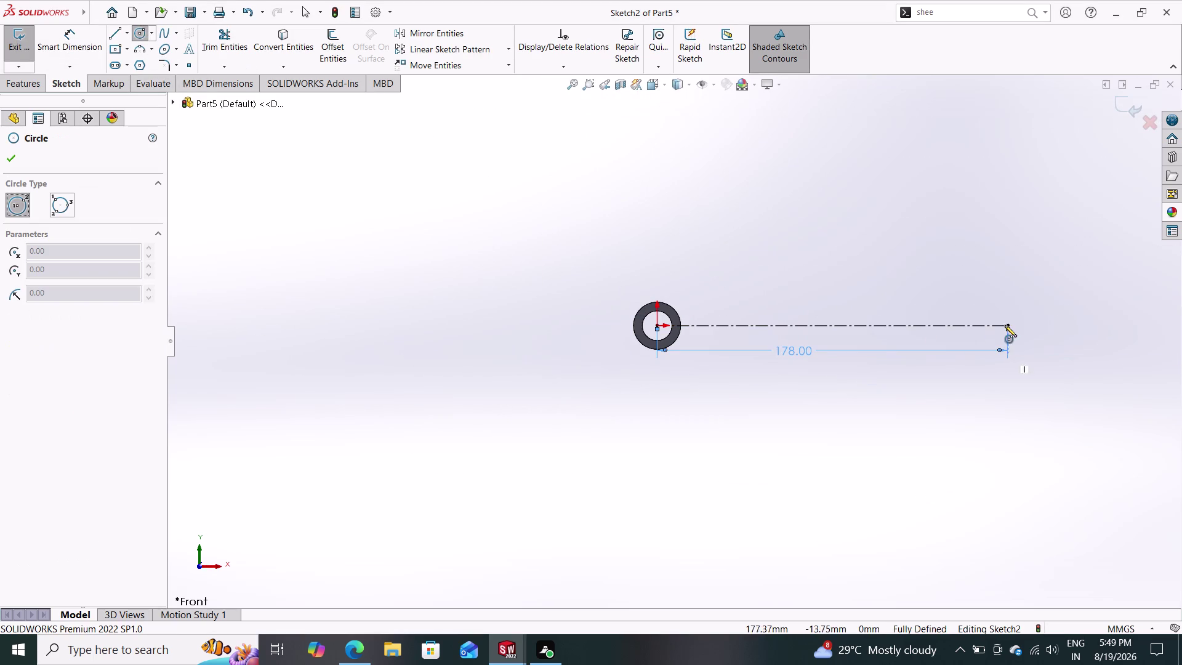
Draw two concentric circles at the centerline's far endpoint.
scroll(down, 3)
scroll(down, 3)
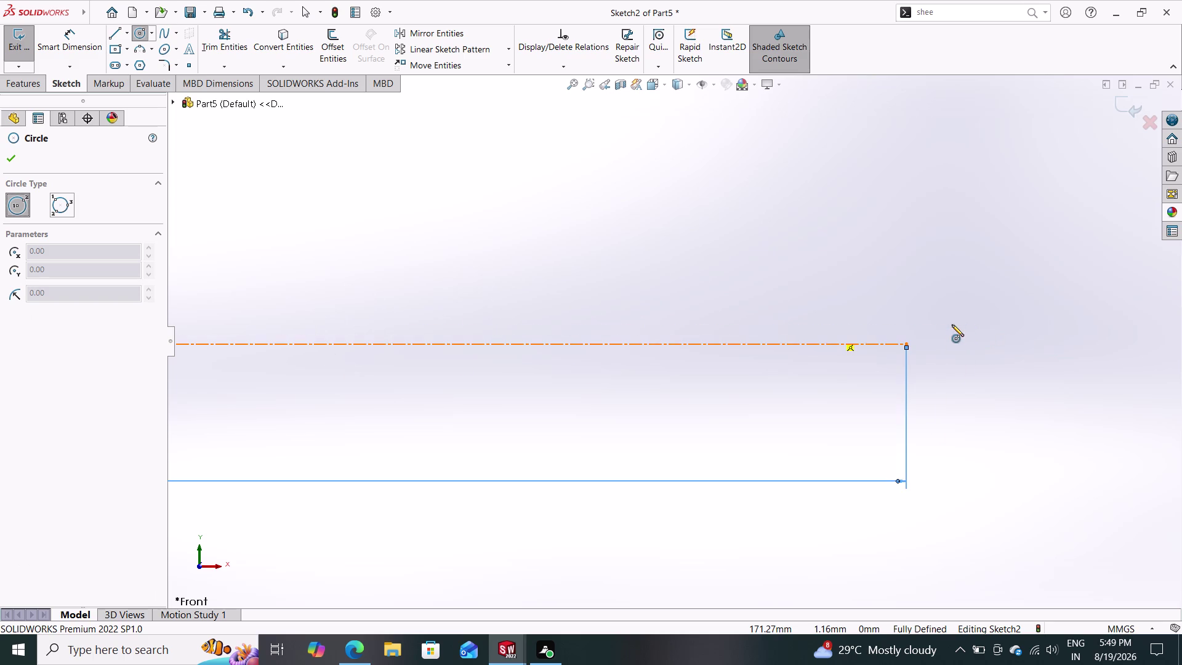
click(906, 344)
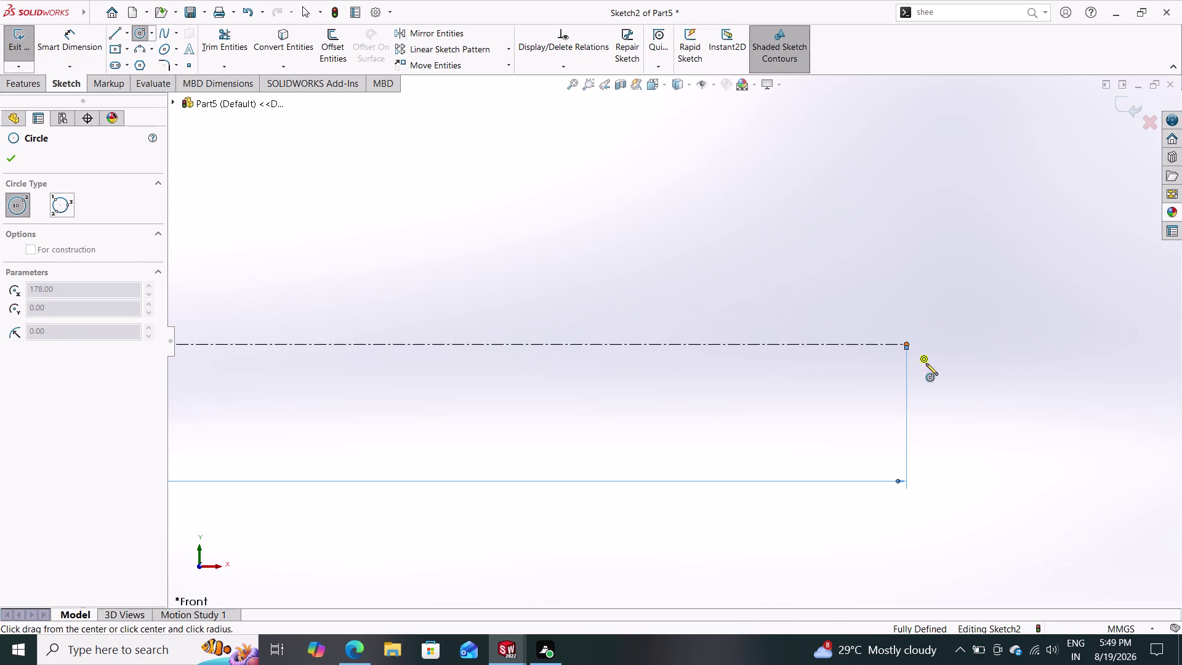
click(979, 429)
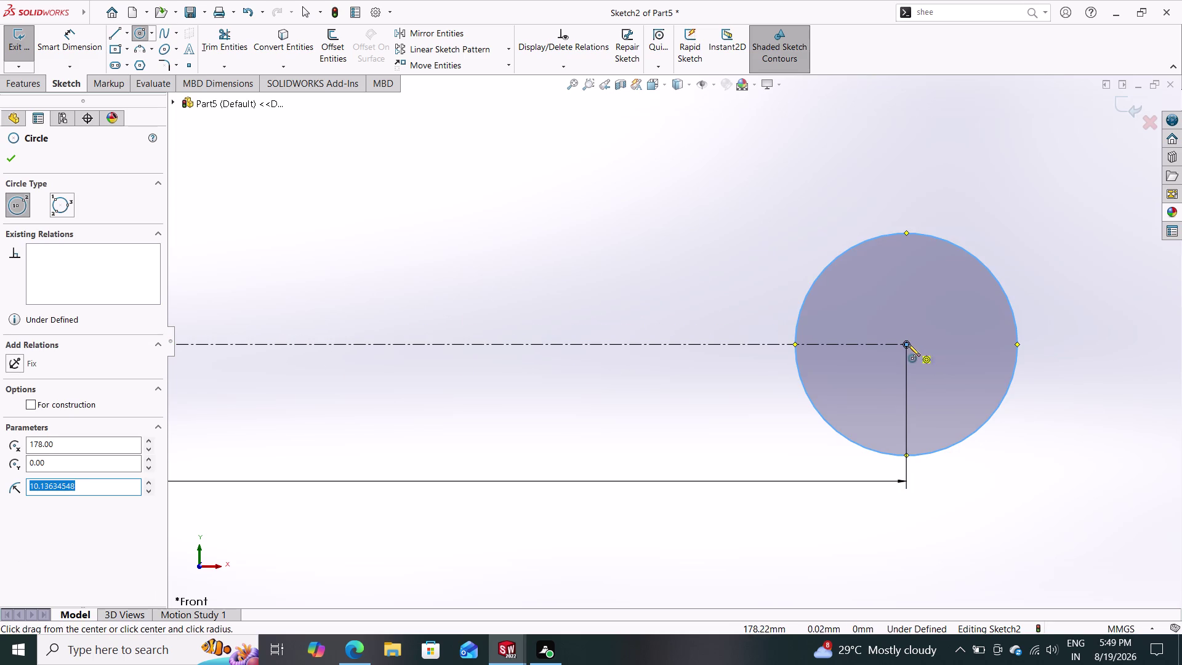
click(908, 344)
click(1009, 470)
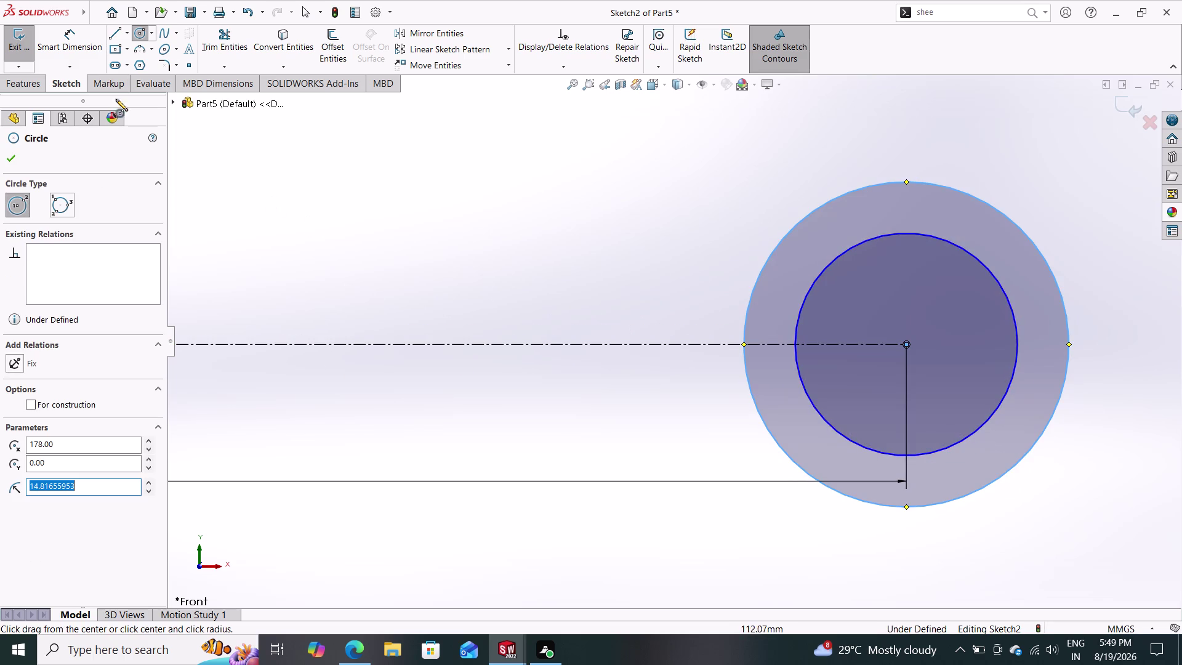
click(64, 48)
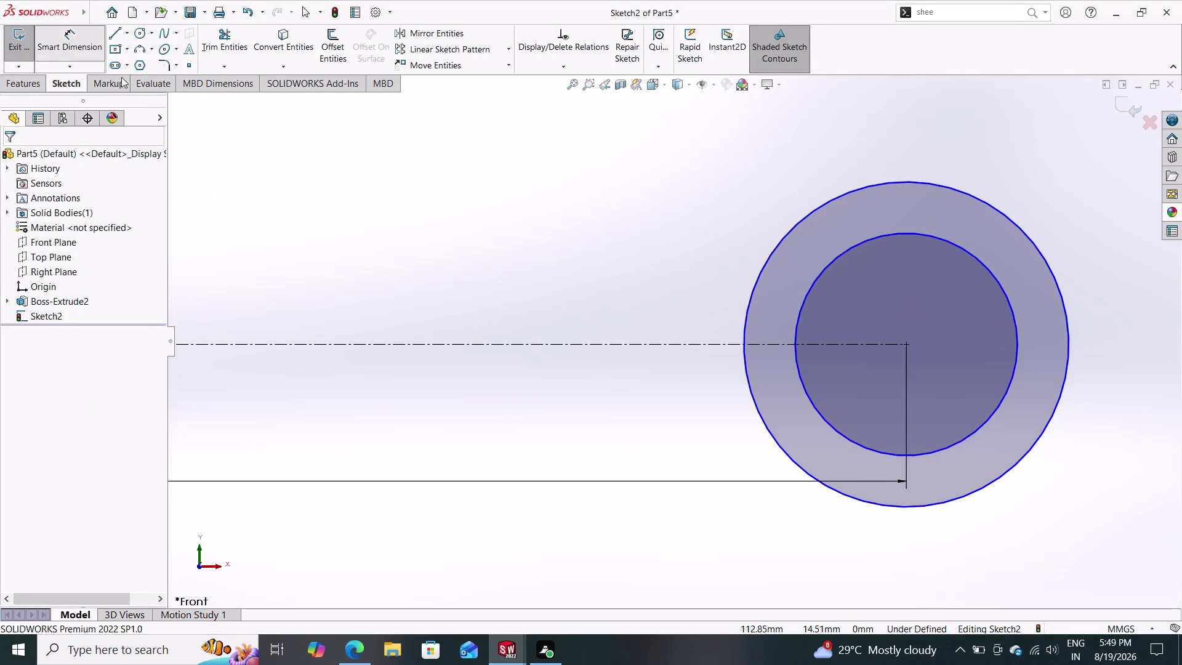
Dimension the new circles to Ø24 mm and Ø35 mm.
click(986, 265)
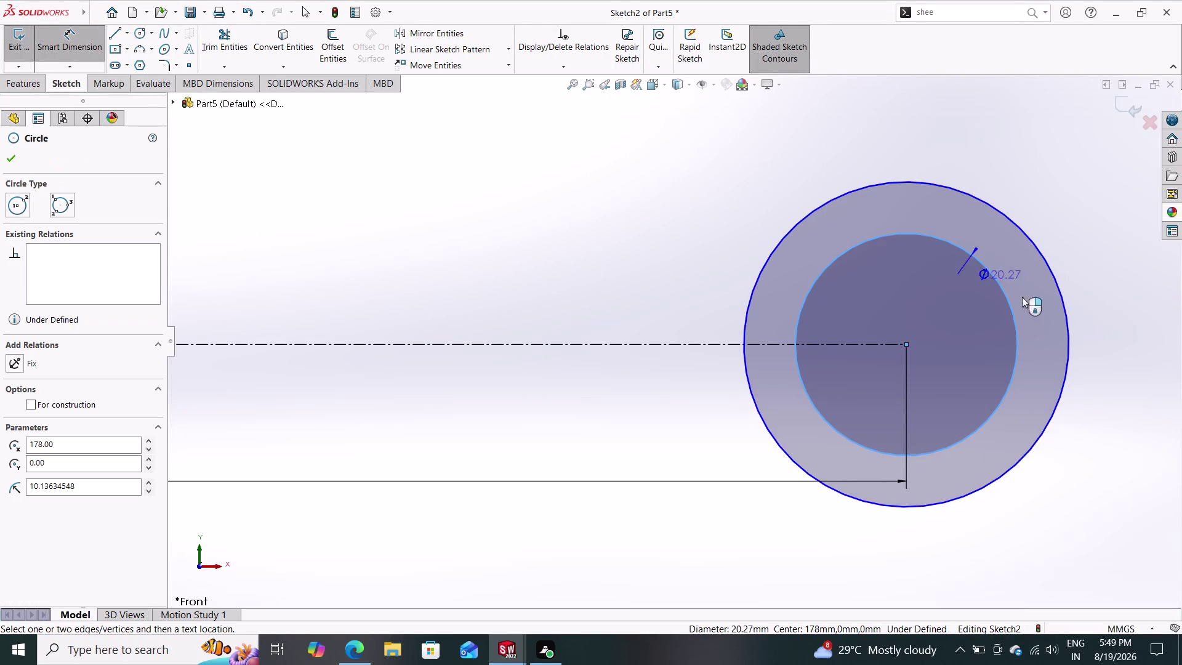
click(1099, 342)
text(2)
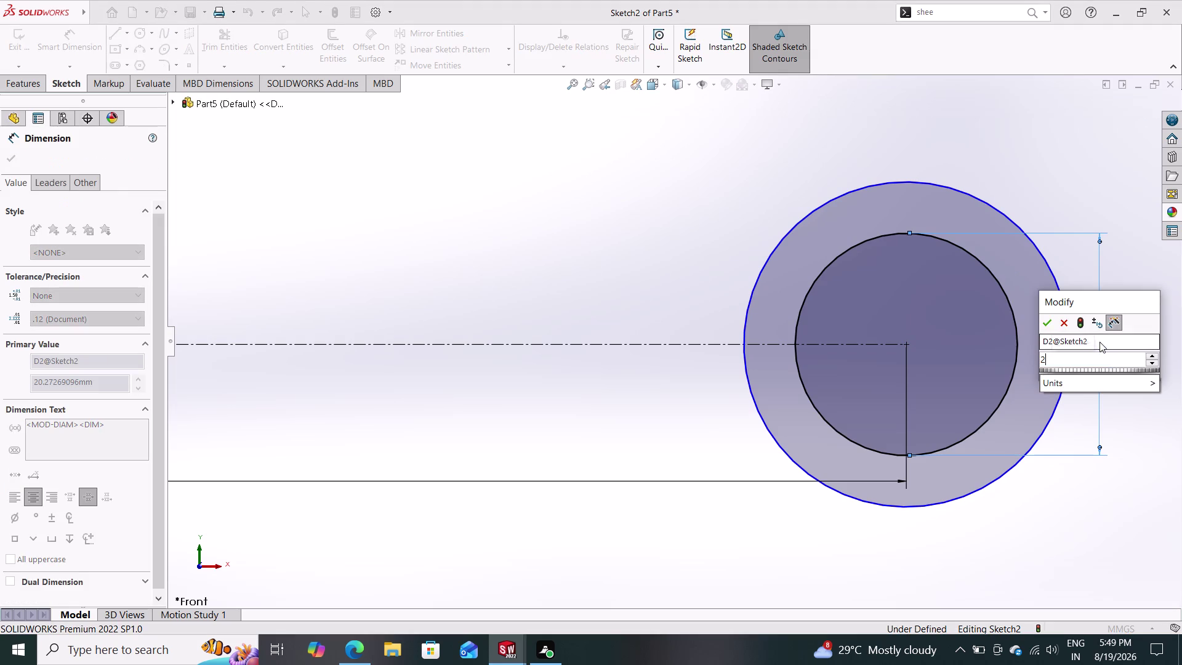
text(4)
key(Return)
click(1066, 330)
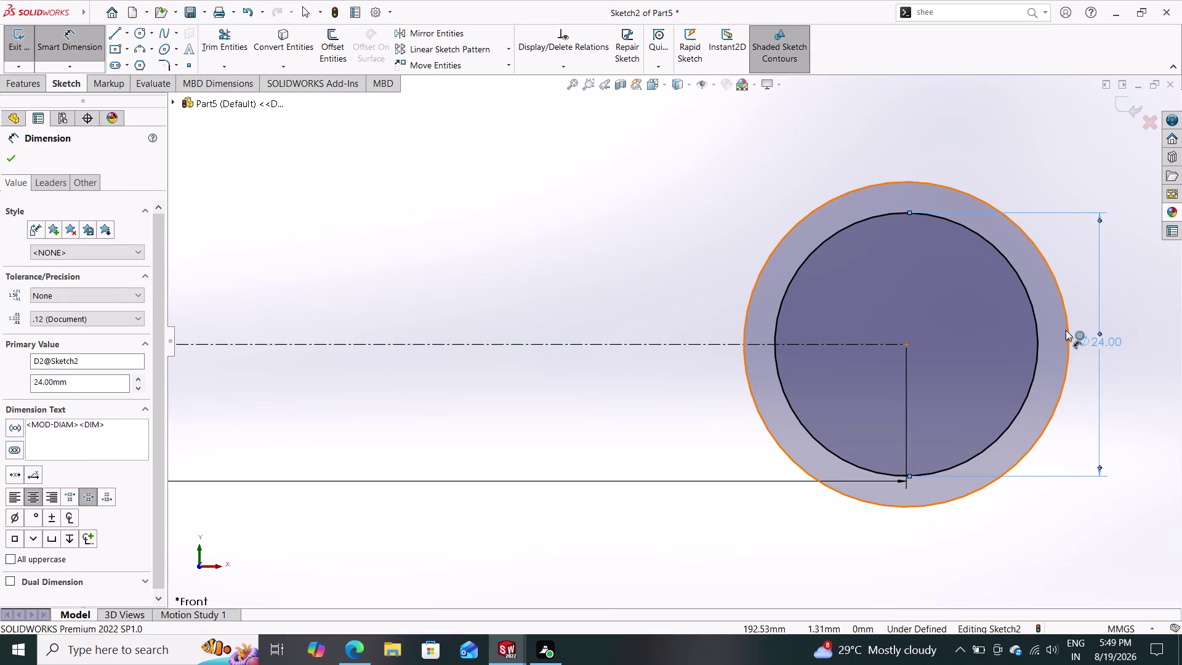
click(1140, 342)
text(35)
key(Return)
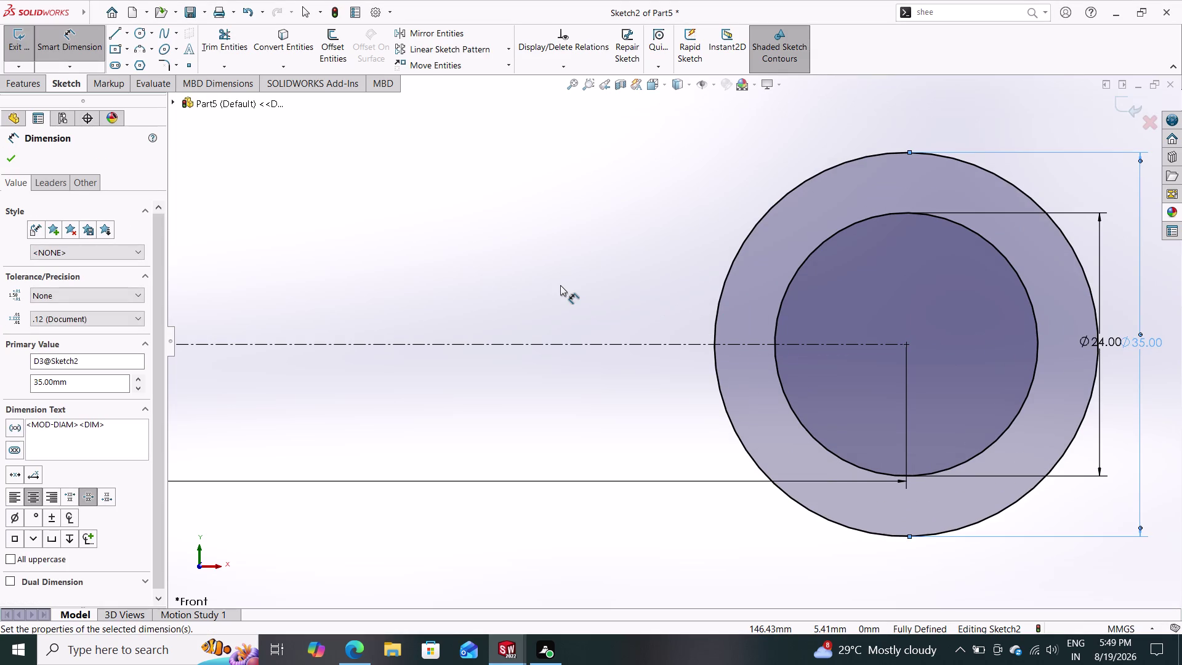
click(16, 79)
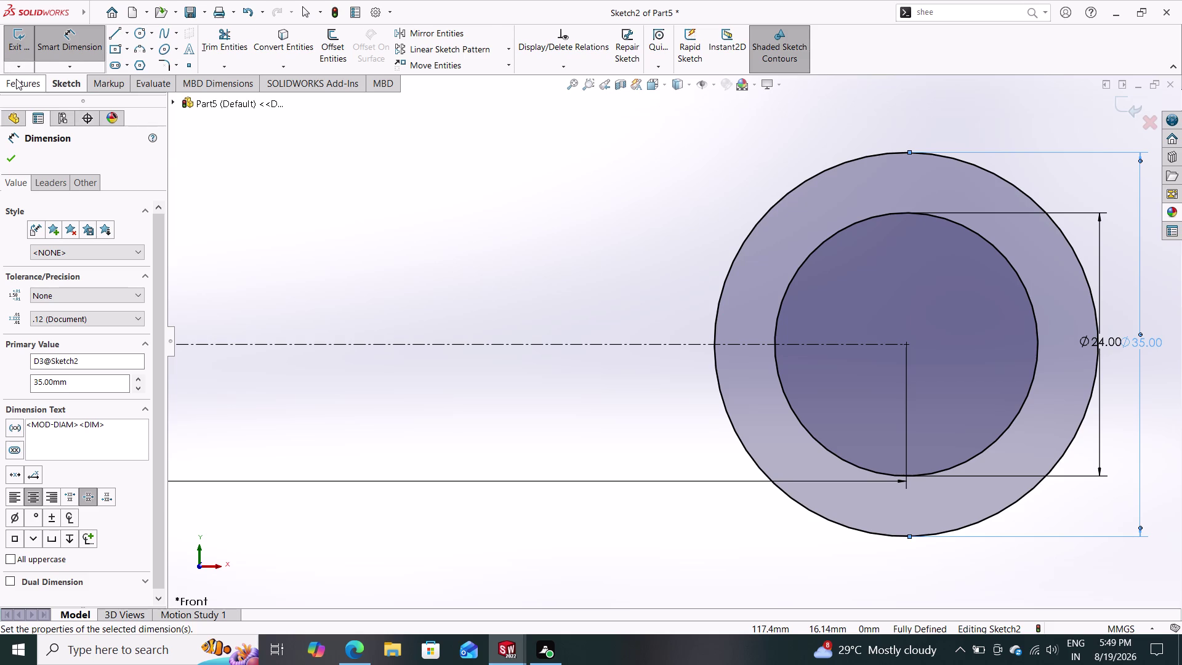
click(25, 41)
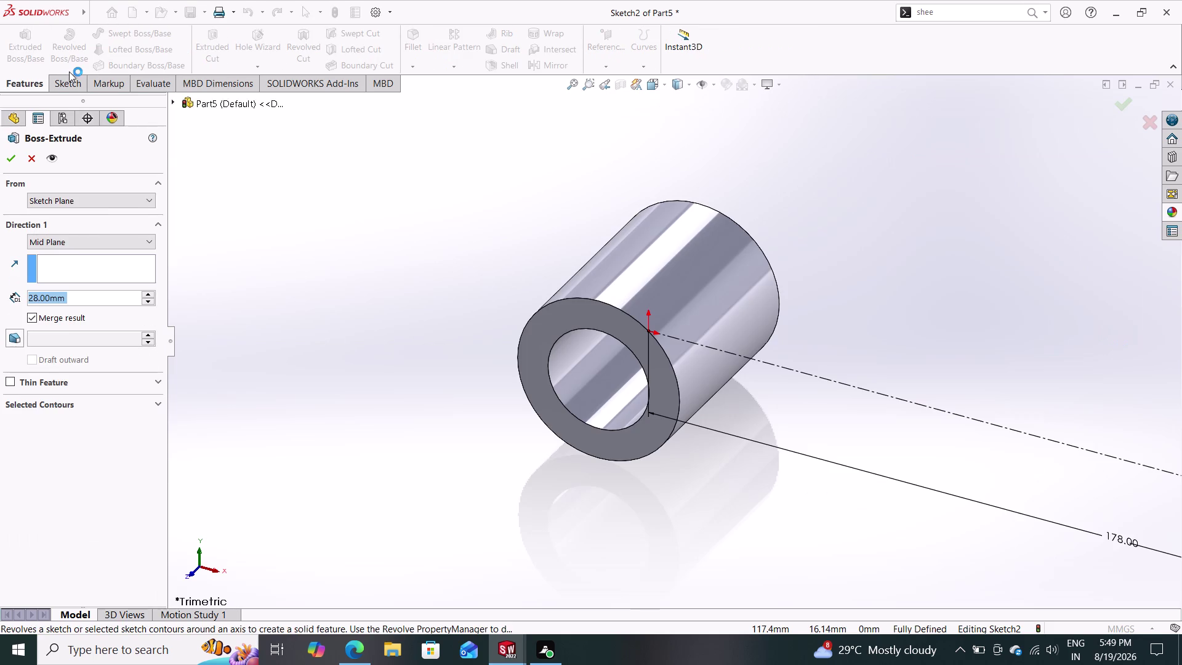
Extrude the Ø24/Ø35 mm ring 42 mm deep as Boss-Extrude3.
click(64, 292)
drag(64, 291, 0, 336)
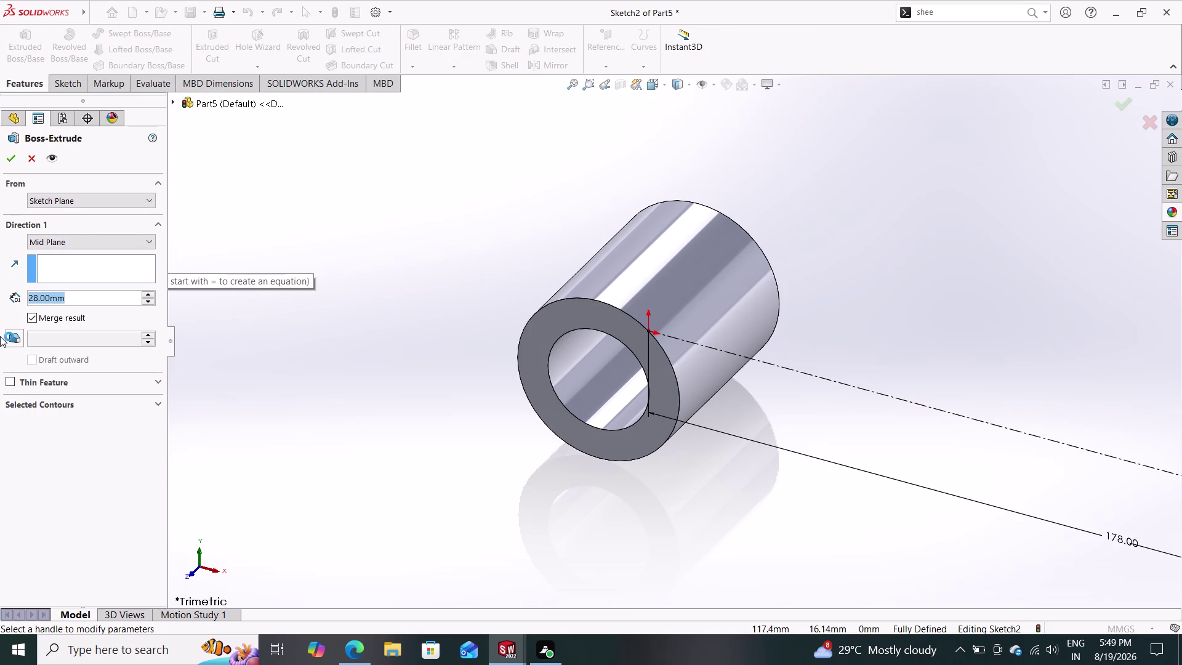
text(42)
key(Return)
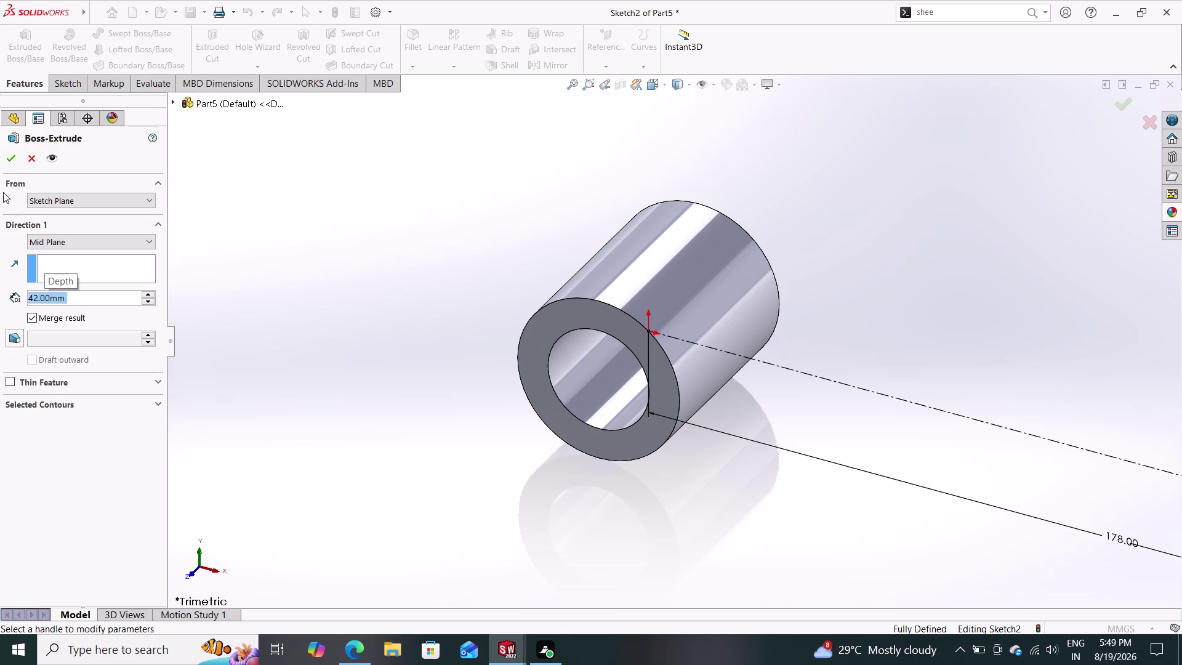
click(13, 160)
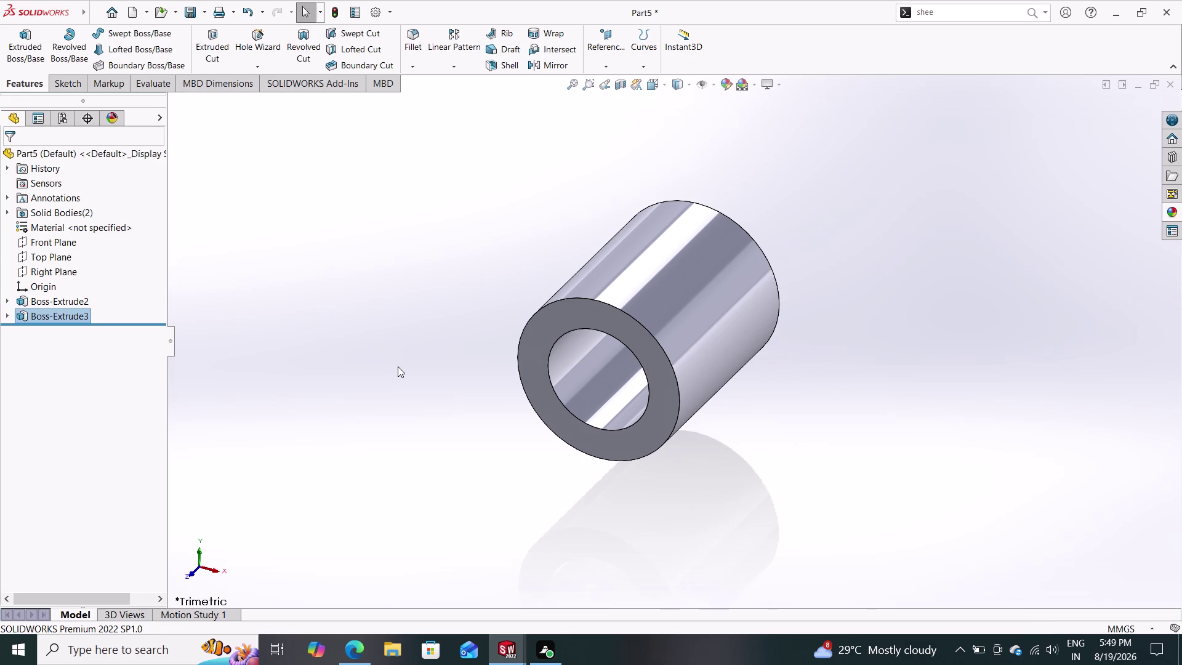
scroll(down, 3)
scroll(up, 3)
scroll(up, 3)
scroll(up, 3)
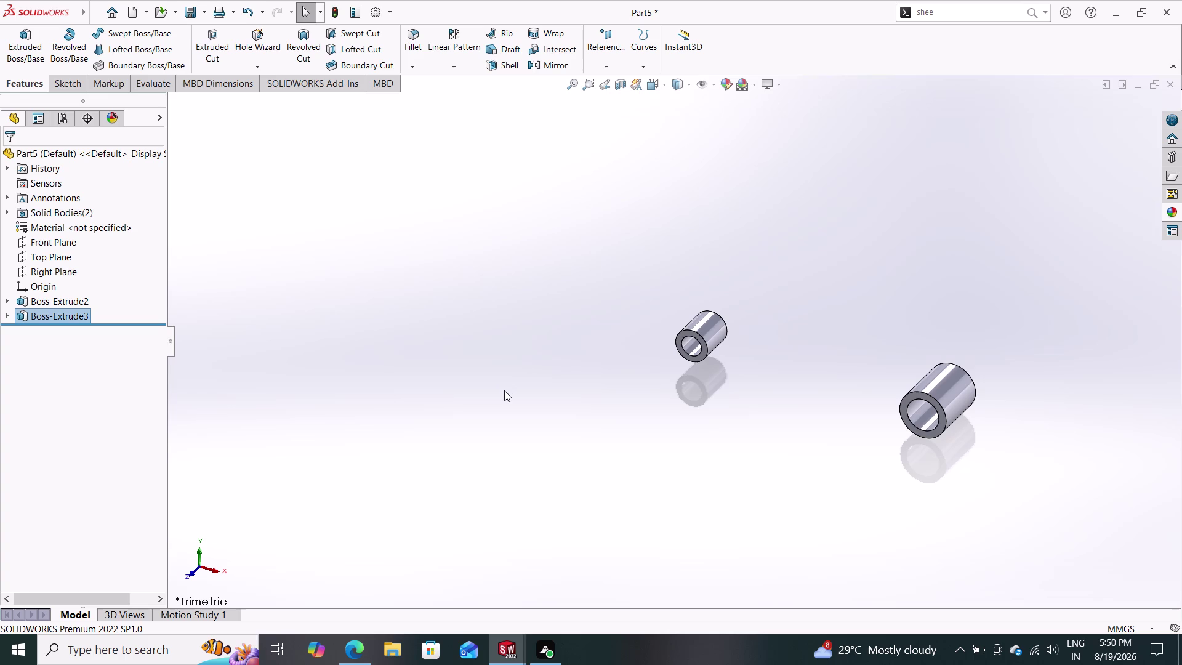
click(70, 269)
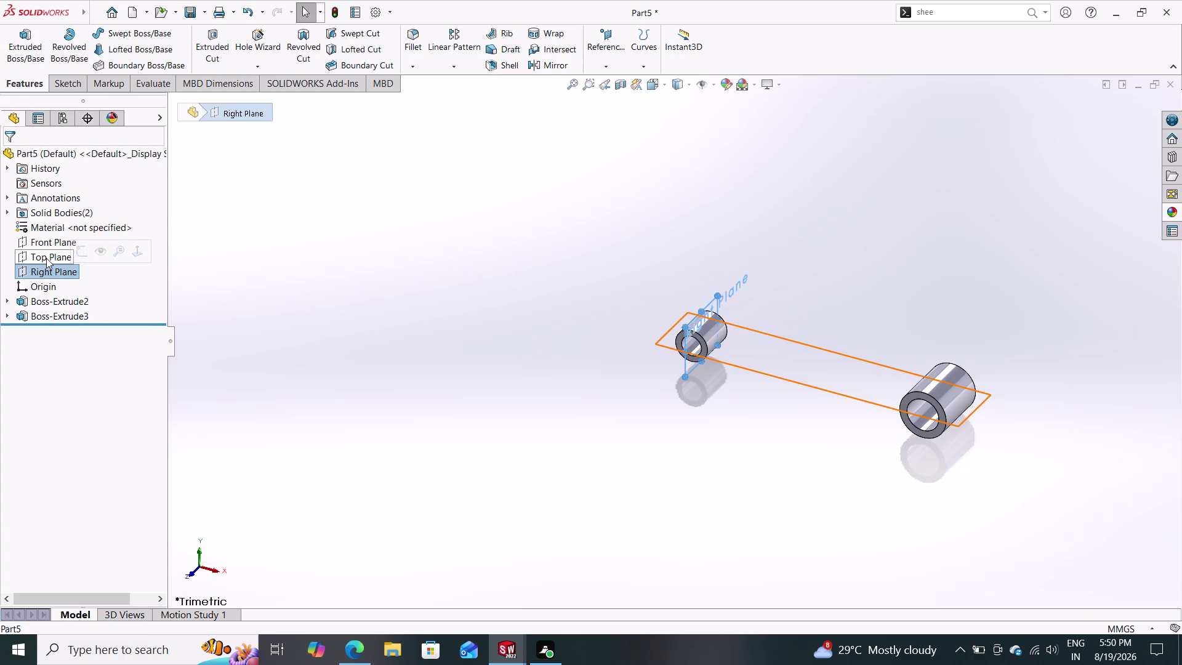
Open Sketch3 on Part5's Front Plane, viewed face-on with both tube ends.
click(46, 258)
click(33, 241)
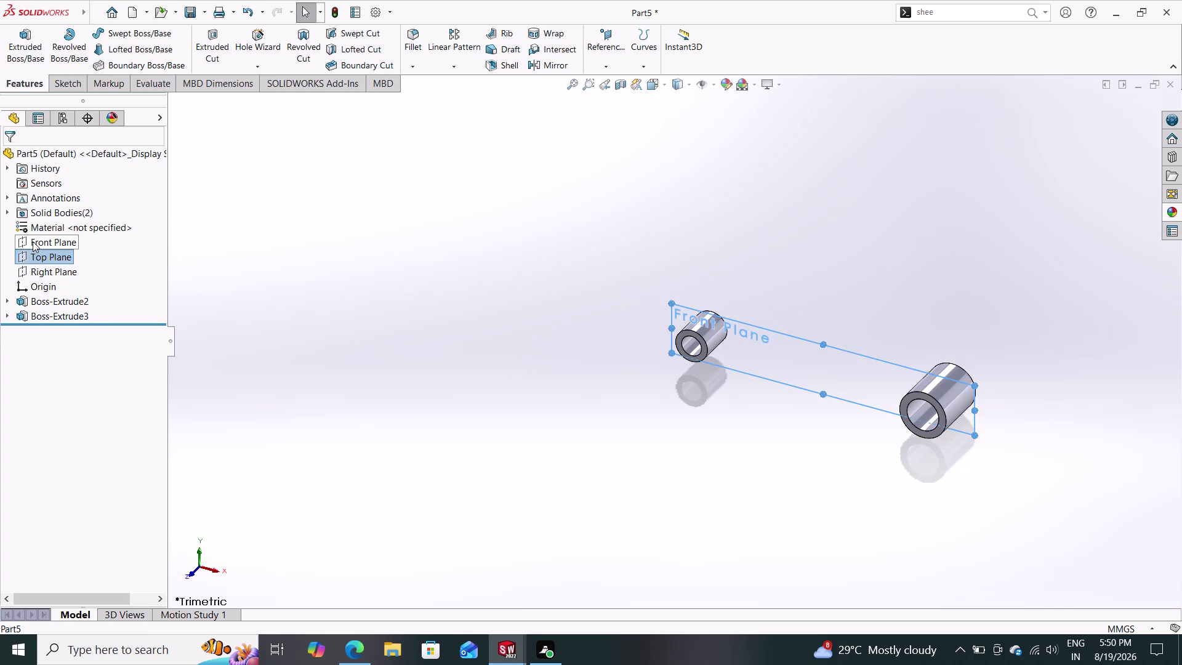
click(44, 225)
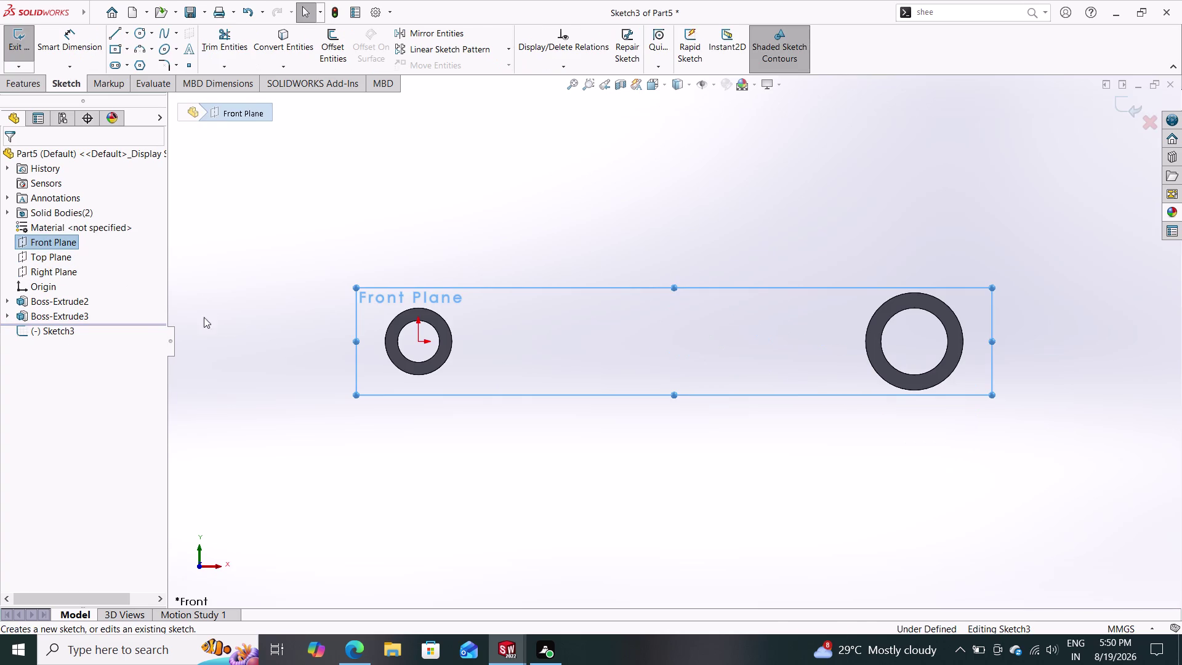
key(Escape)
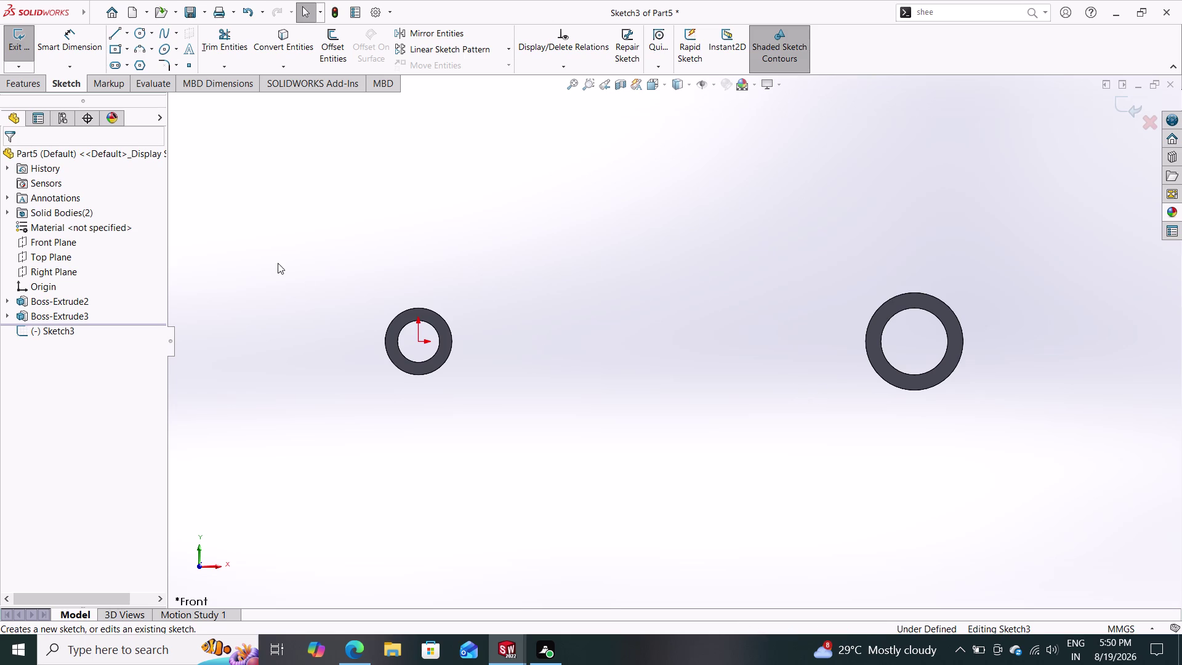
click(293, 35)
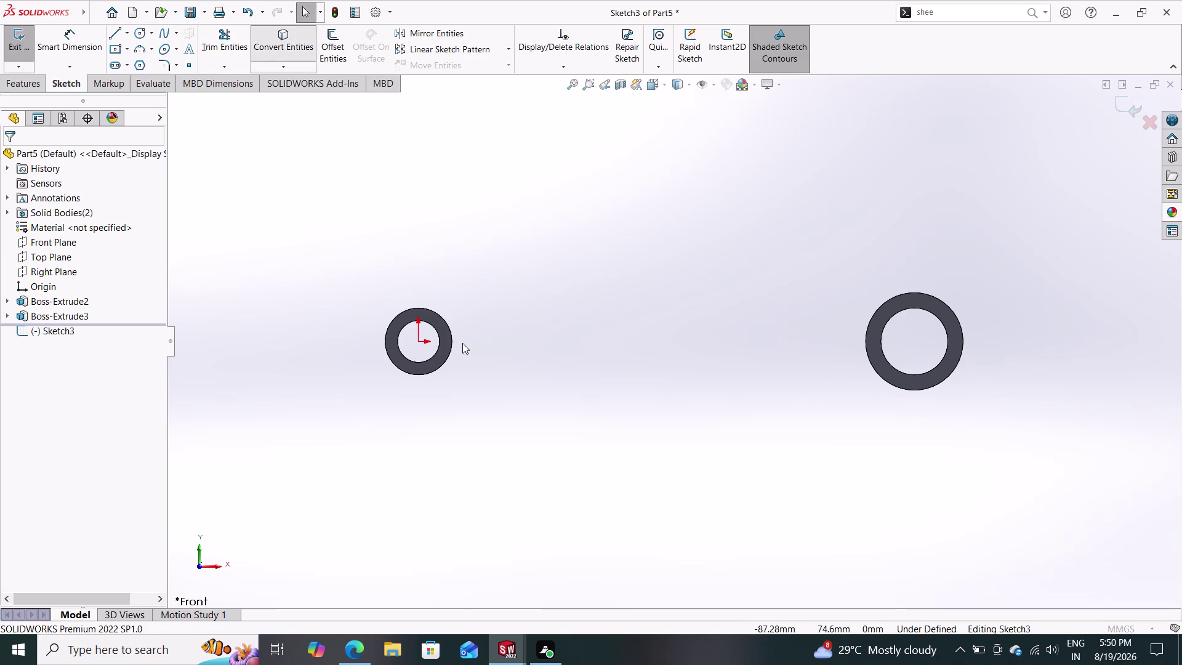
Convert the outer circular edges of the small and large bosses into Sketch3 circles.
click(453, 339)
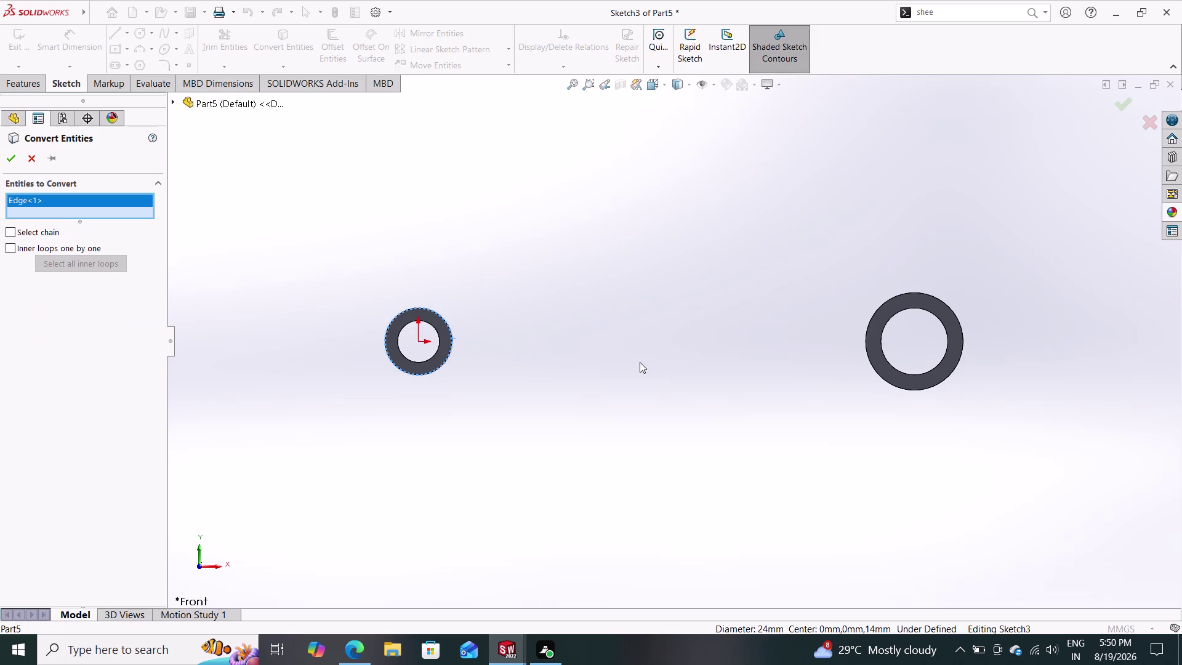
click(865, 338)
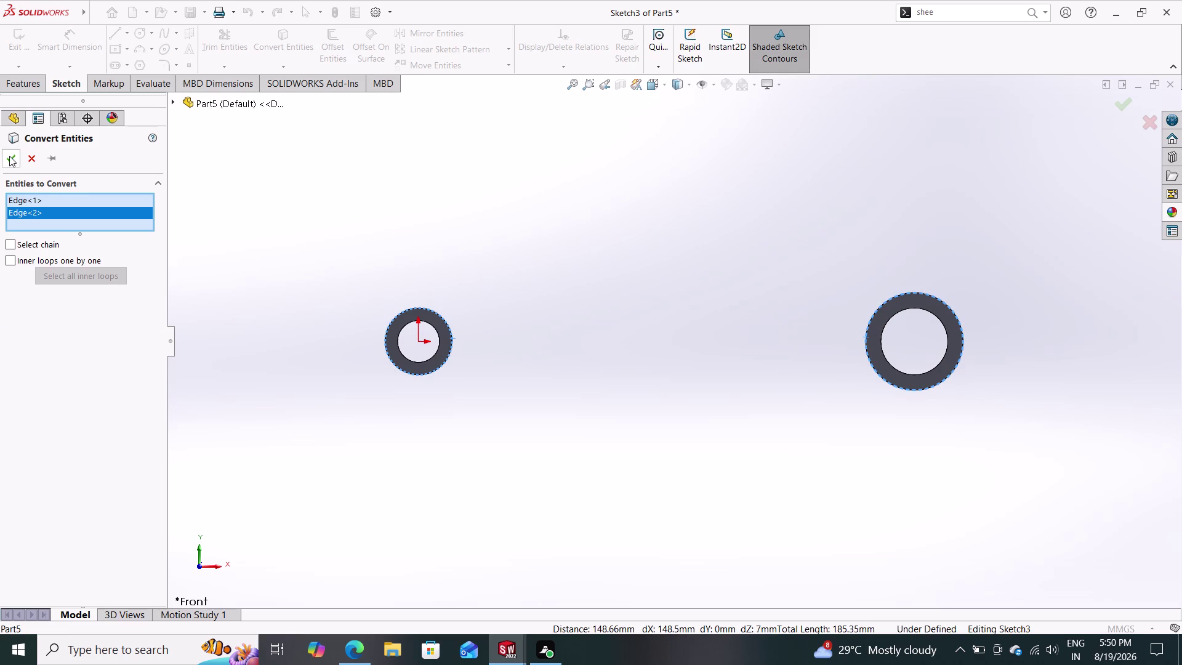
click(8, 156)
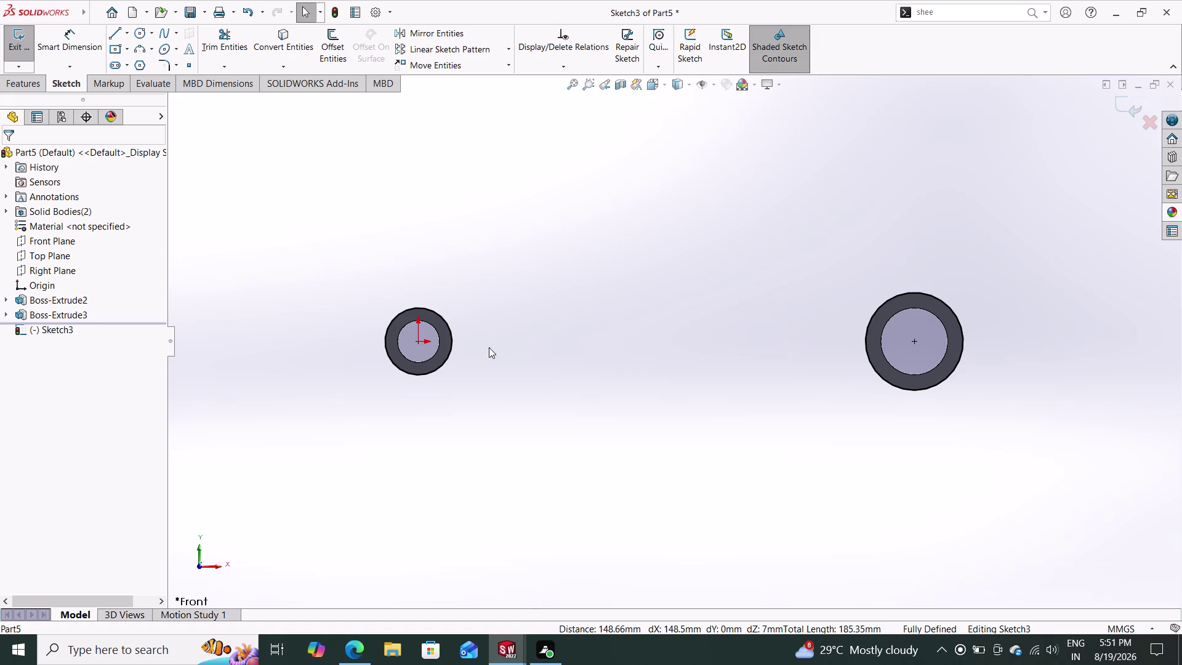
click(128, 32)
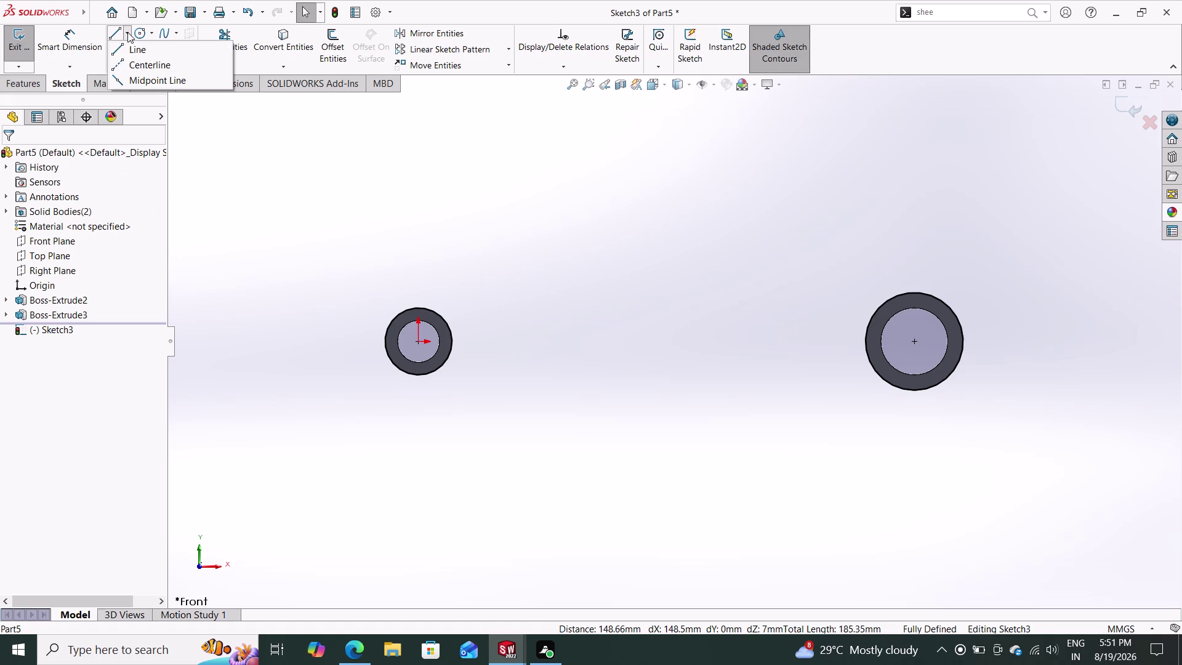
Draw a construction centerline joining the small and large boss centres.
click(130, 64)
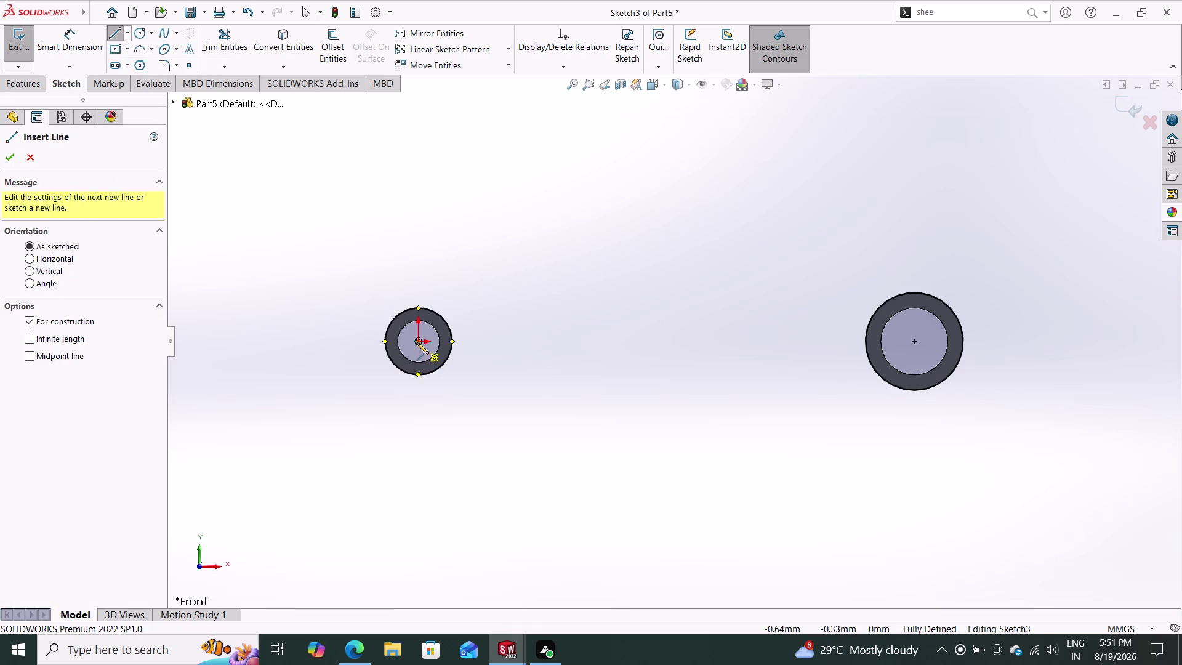
click(417, 342)
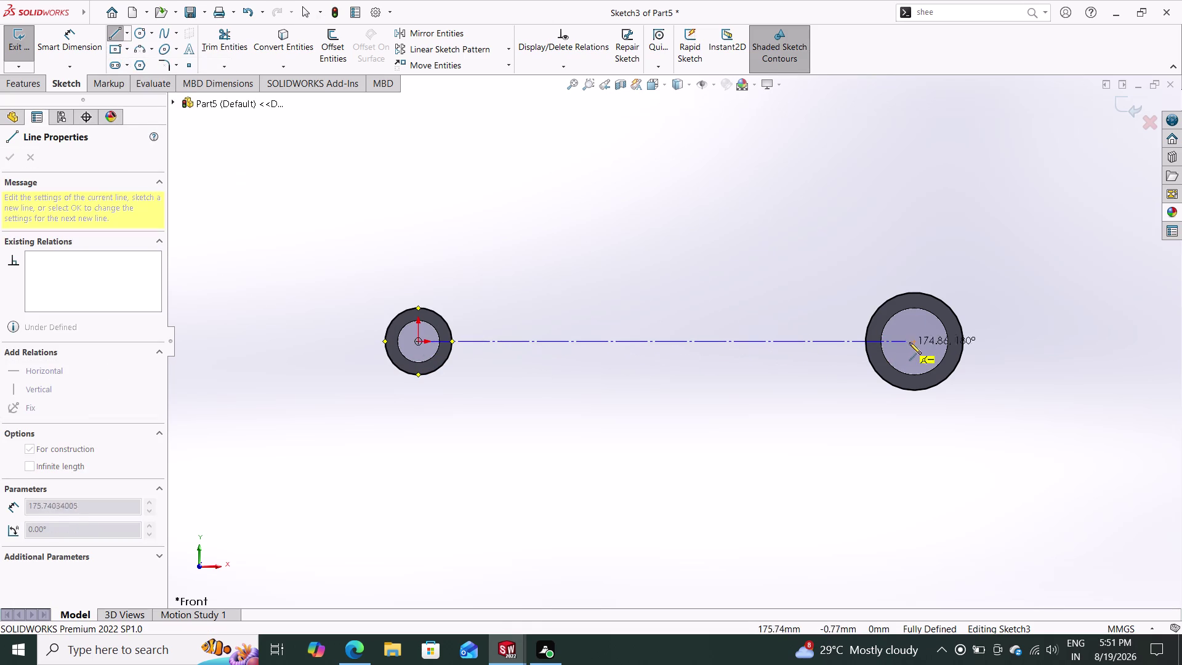
click(912, 340)
key(Escape)
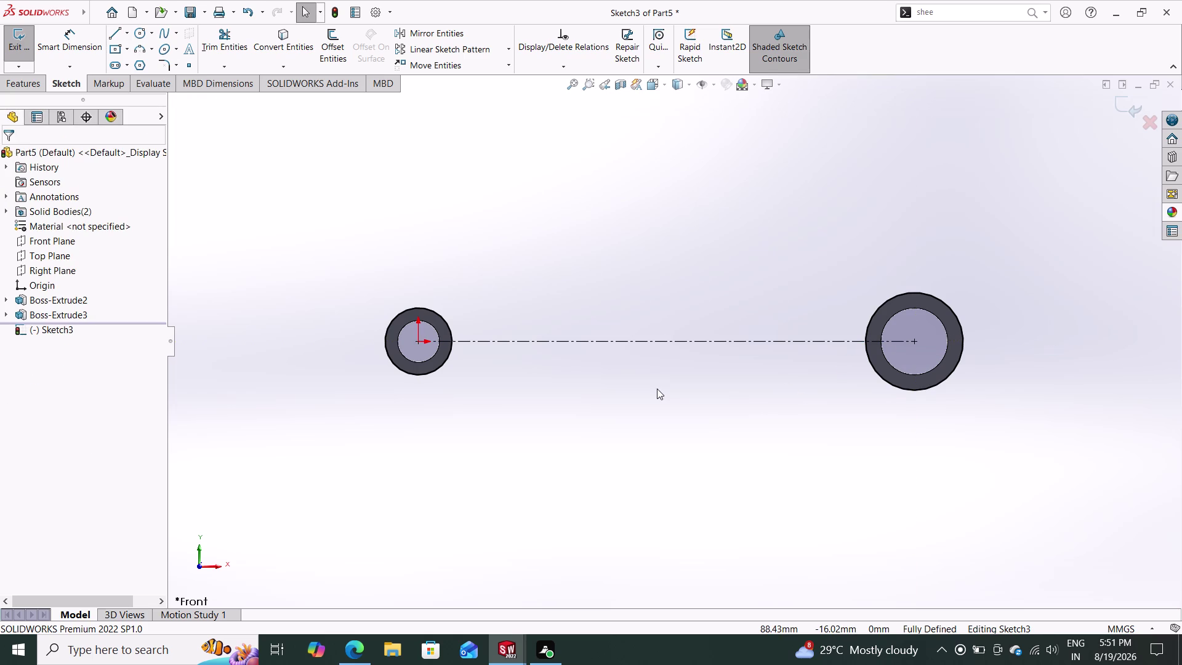
Draw a solid line between the two bosses' outer edges.
click(114, 35)
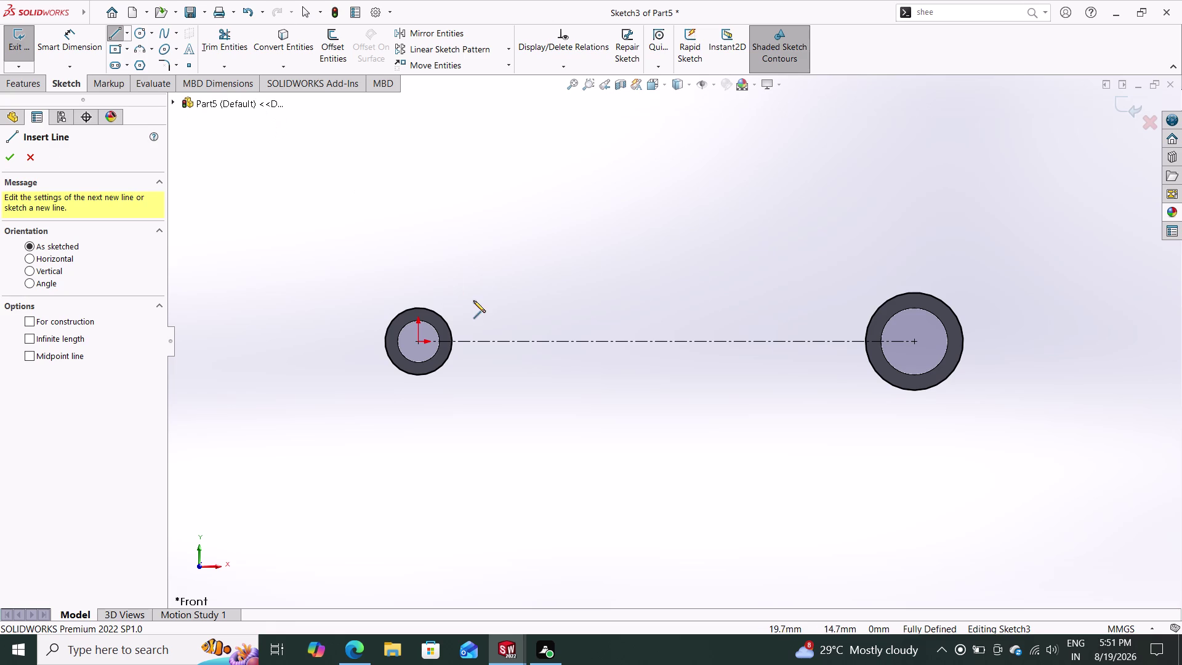
click(452, 341)
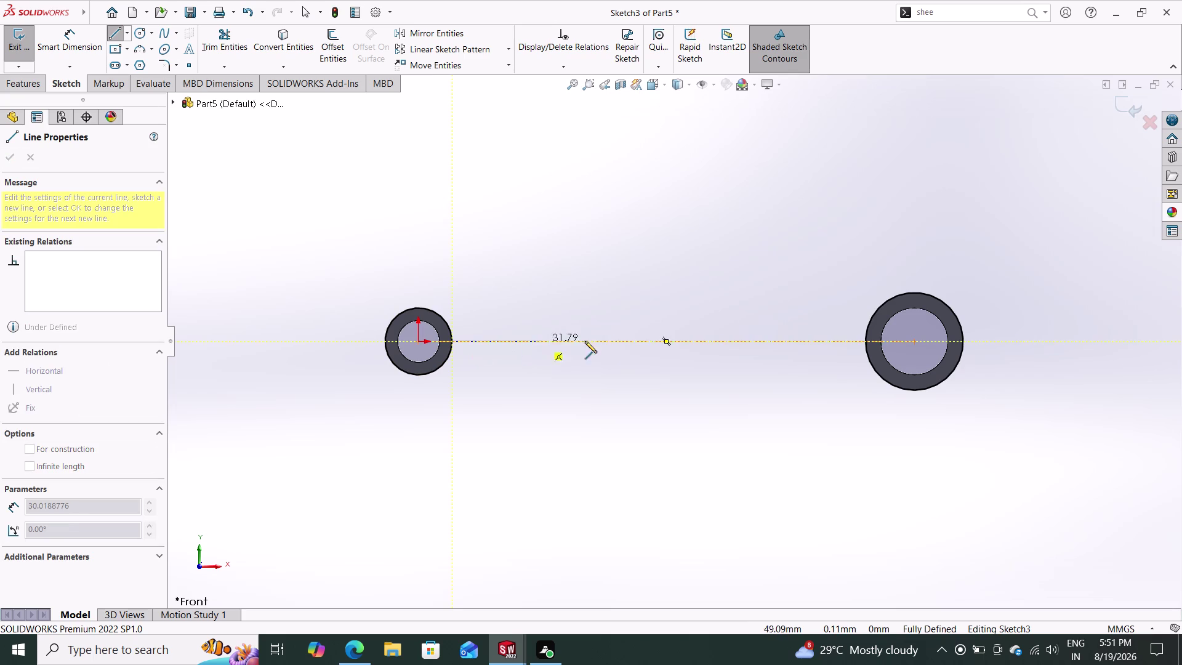
click(867, 341)
key(grave)
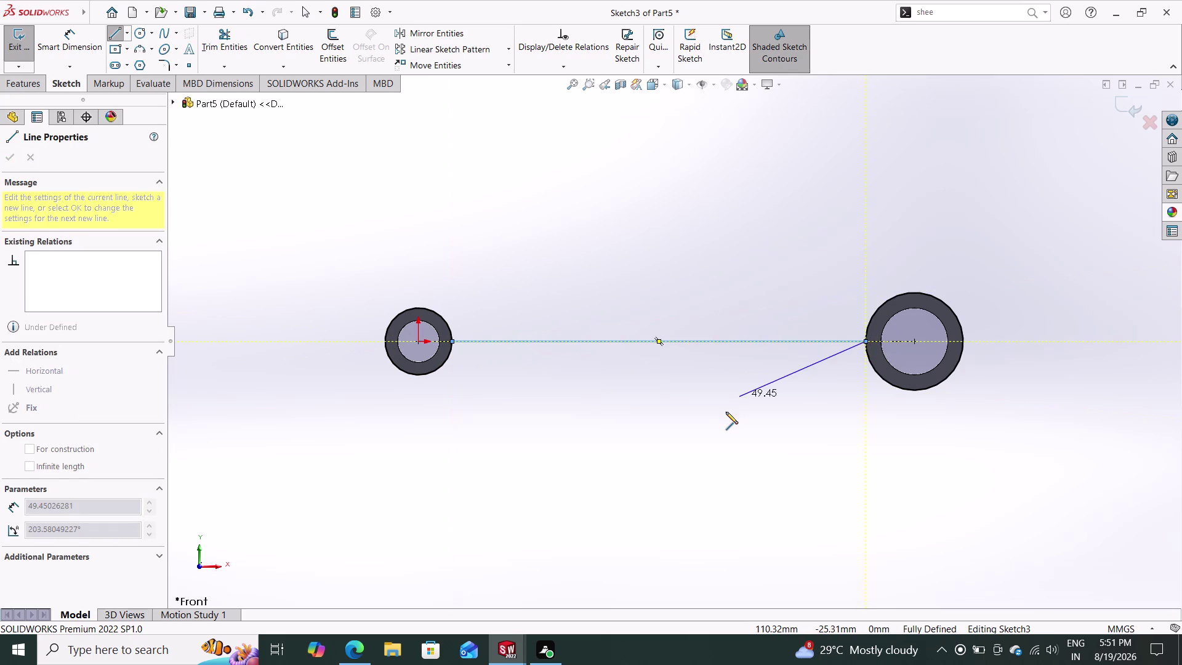
double_click(727, 412)
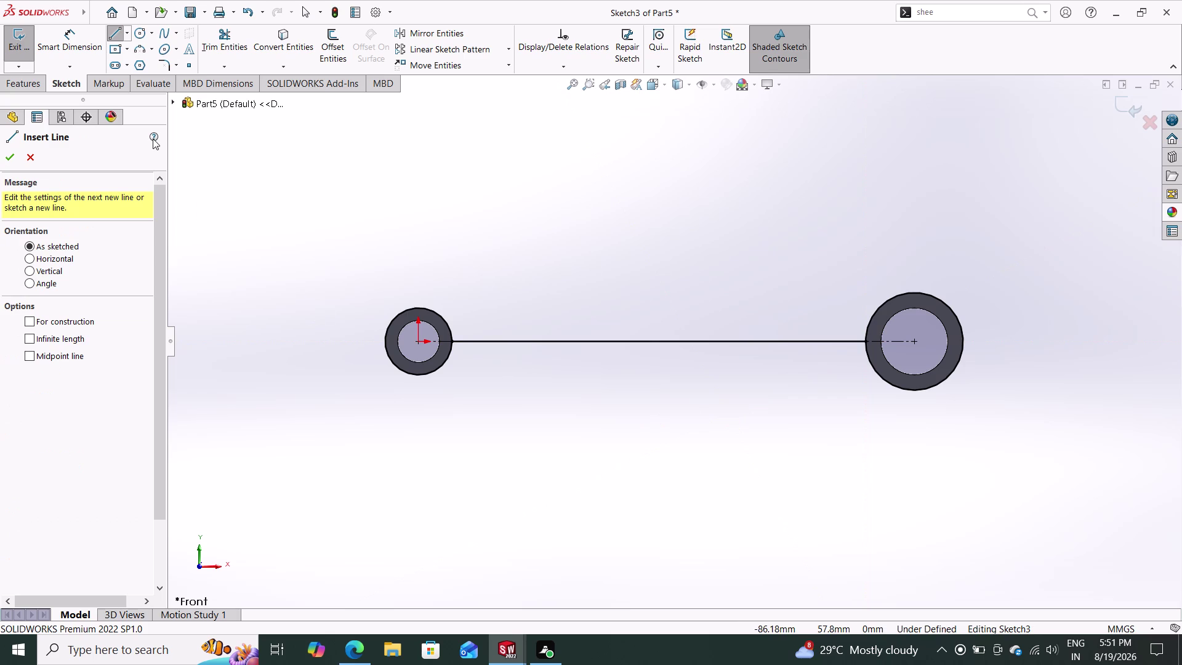
click(27, 79)
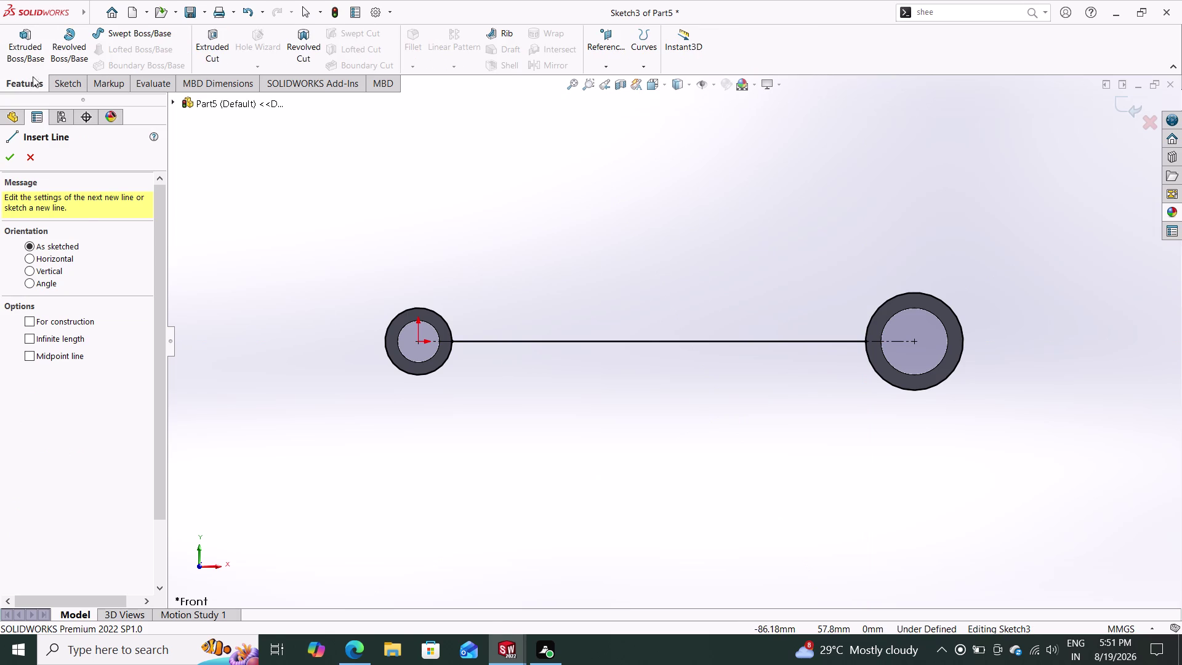
click(69, 85)
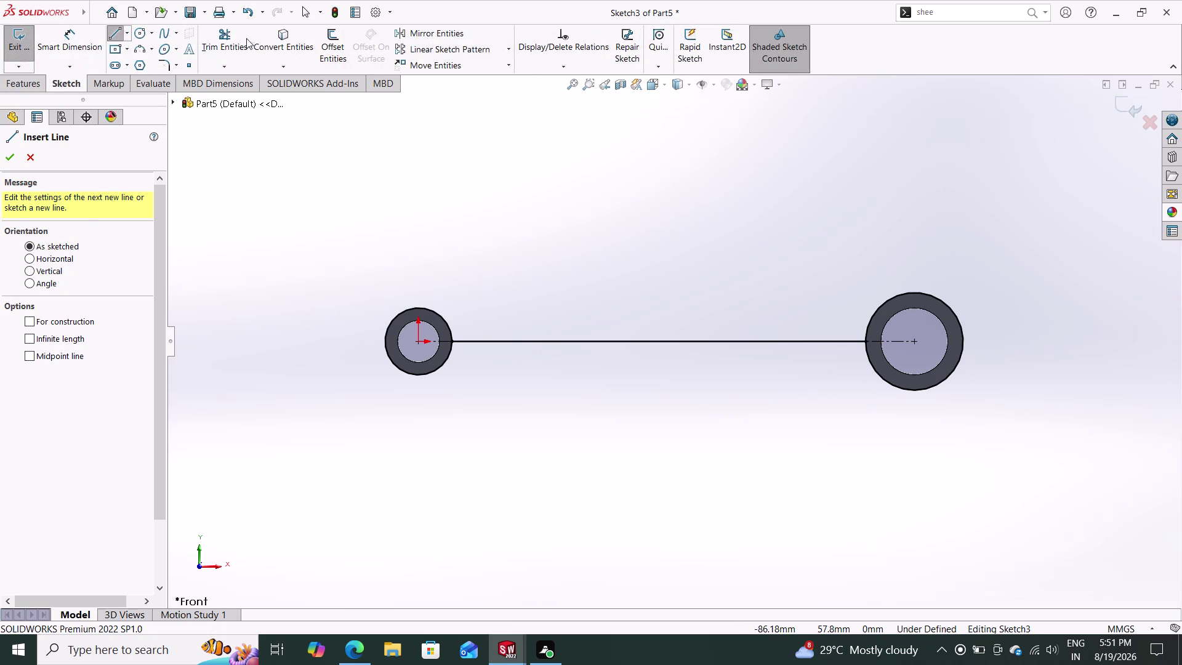
click(334, 42)
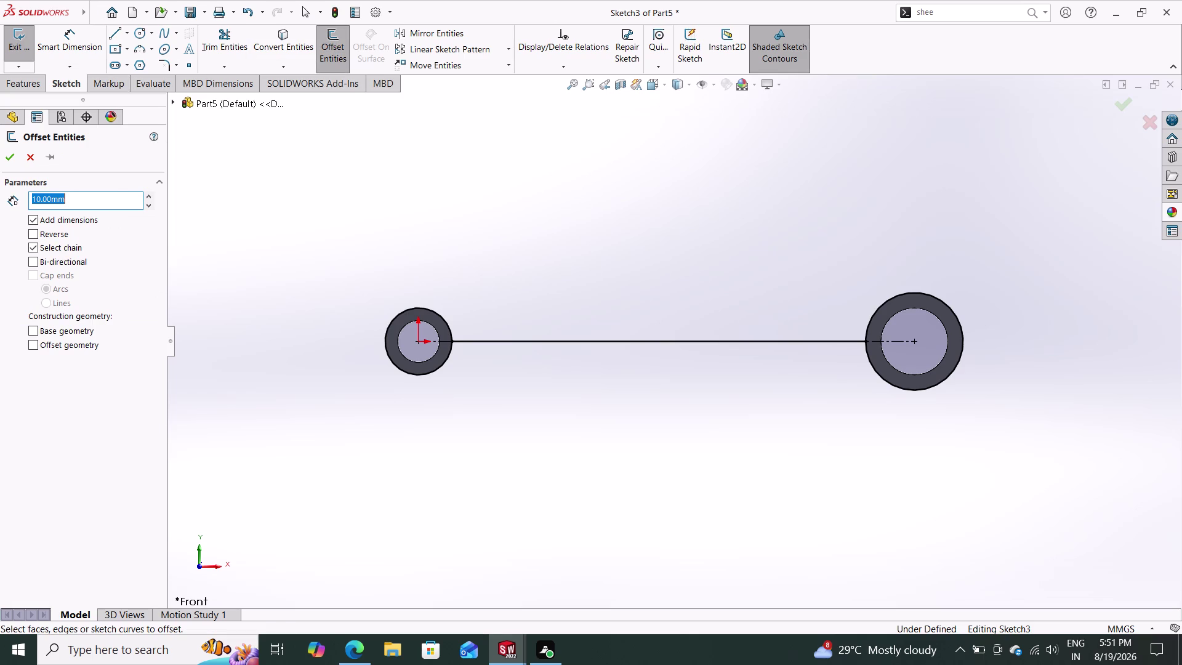
Offset the middle line bi-directionally by 9 mm and confirm.
middle_click(52, 259)
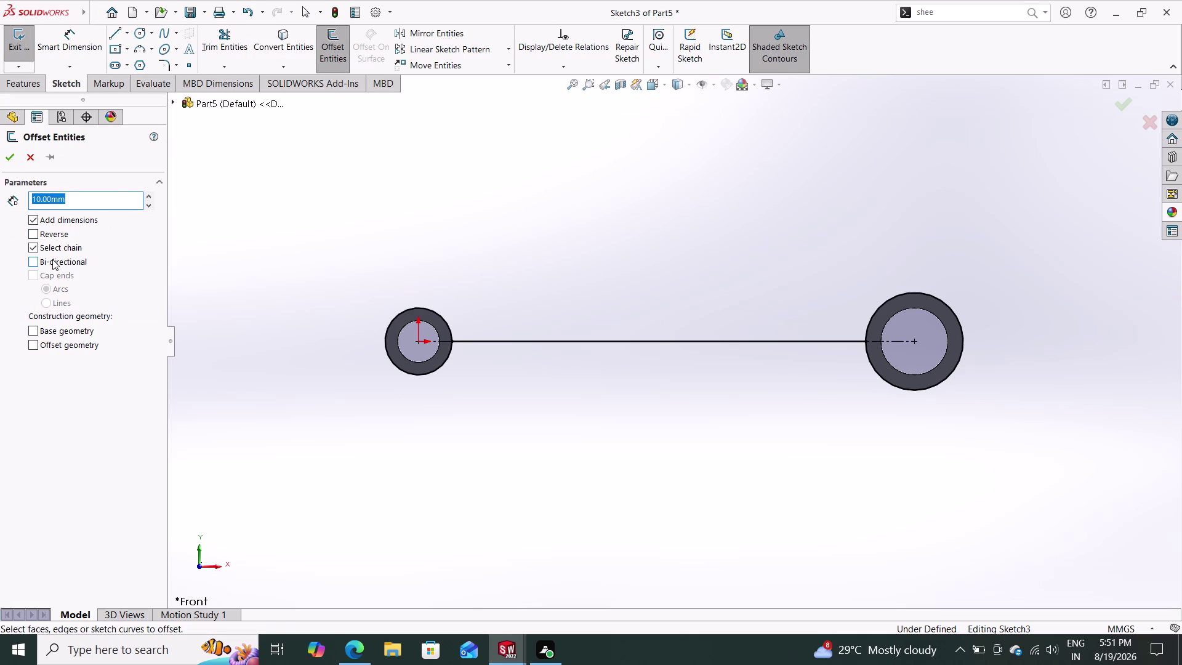
click(46, 260)
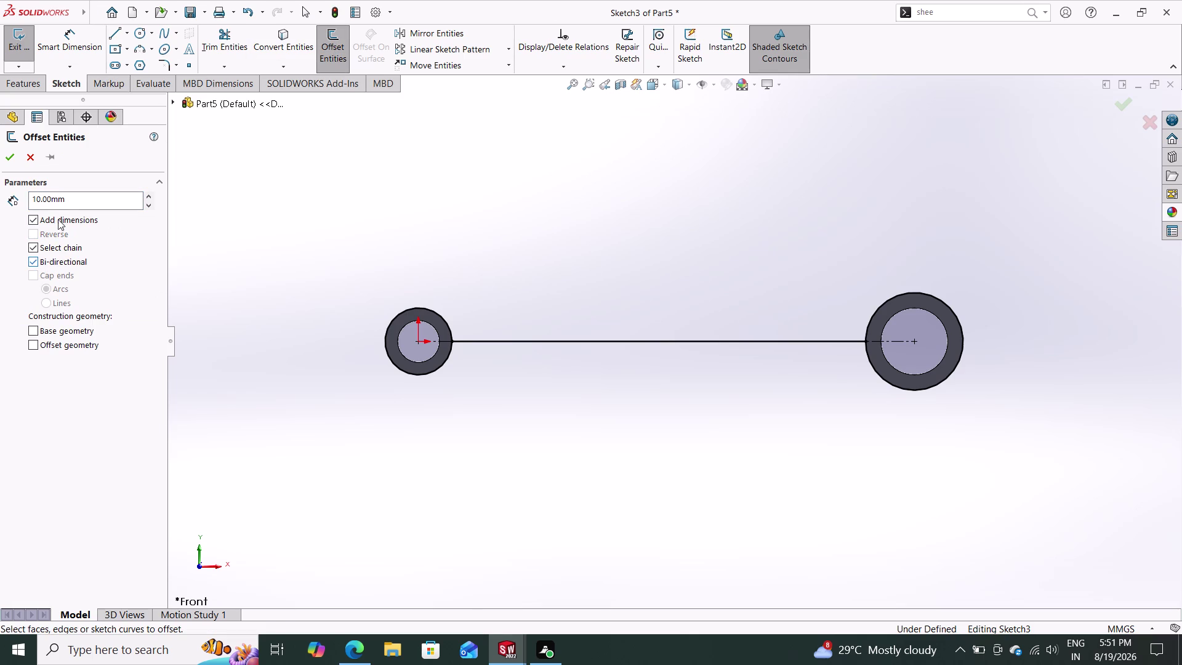
drag(76, 197, 0, 203)
key(9)
key(Return)
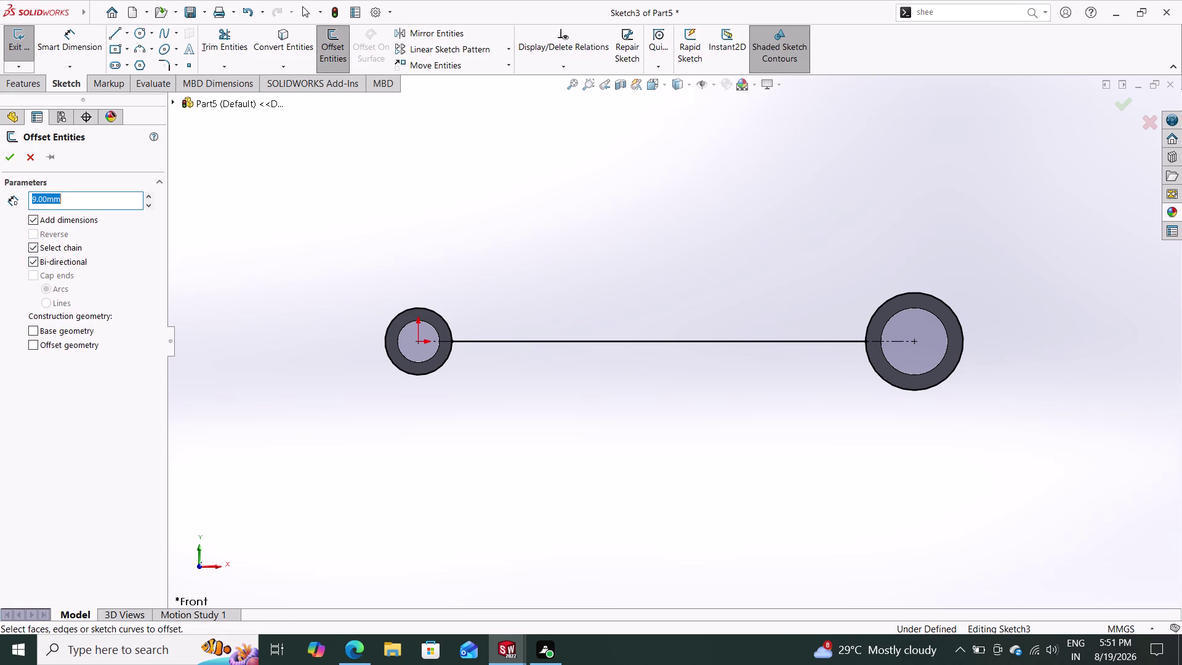
click(587, 341)
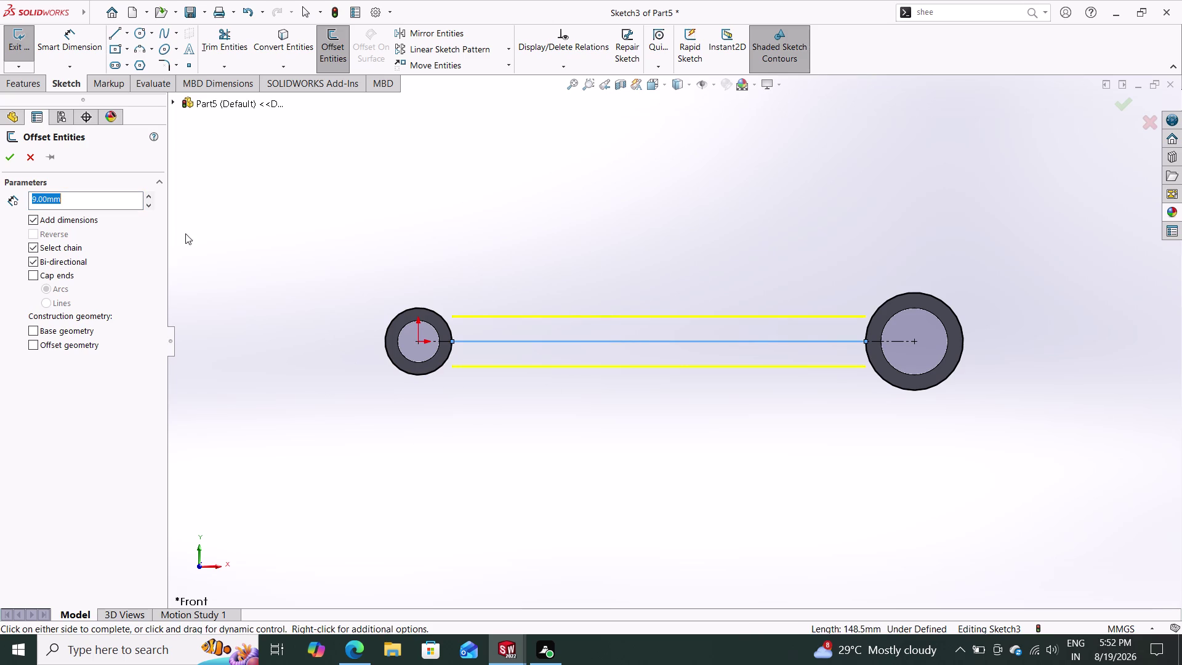
click(5, 155)
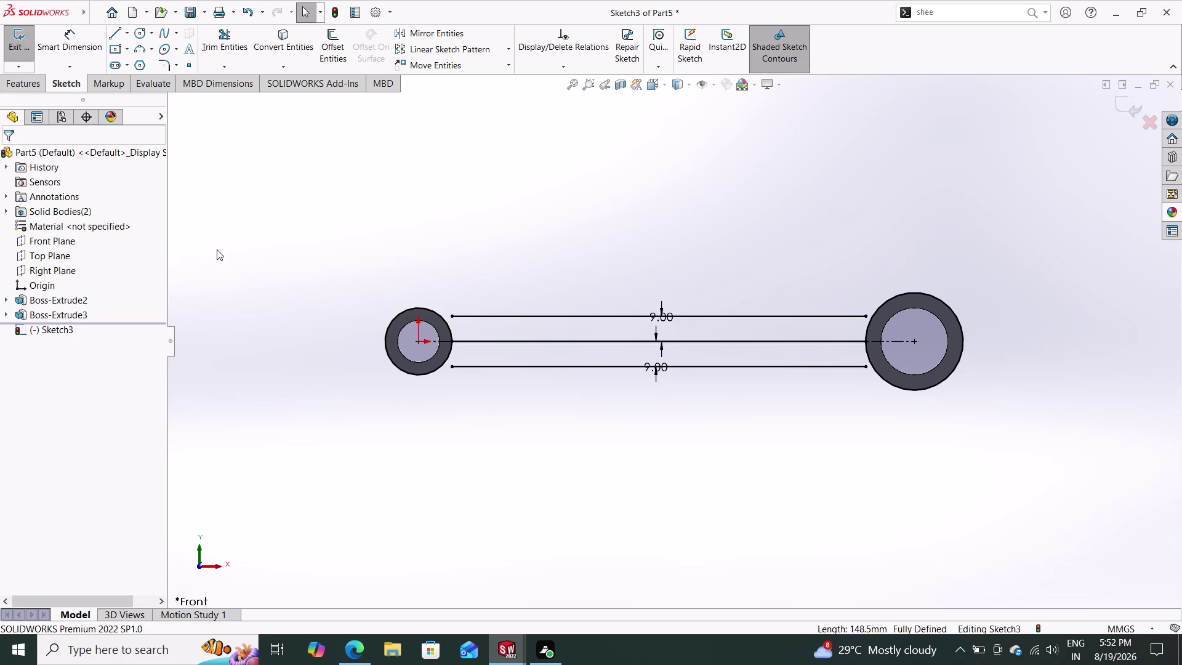
key(Escape)
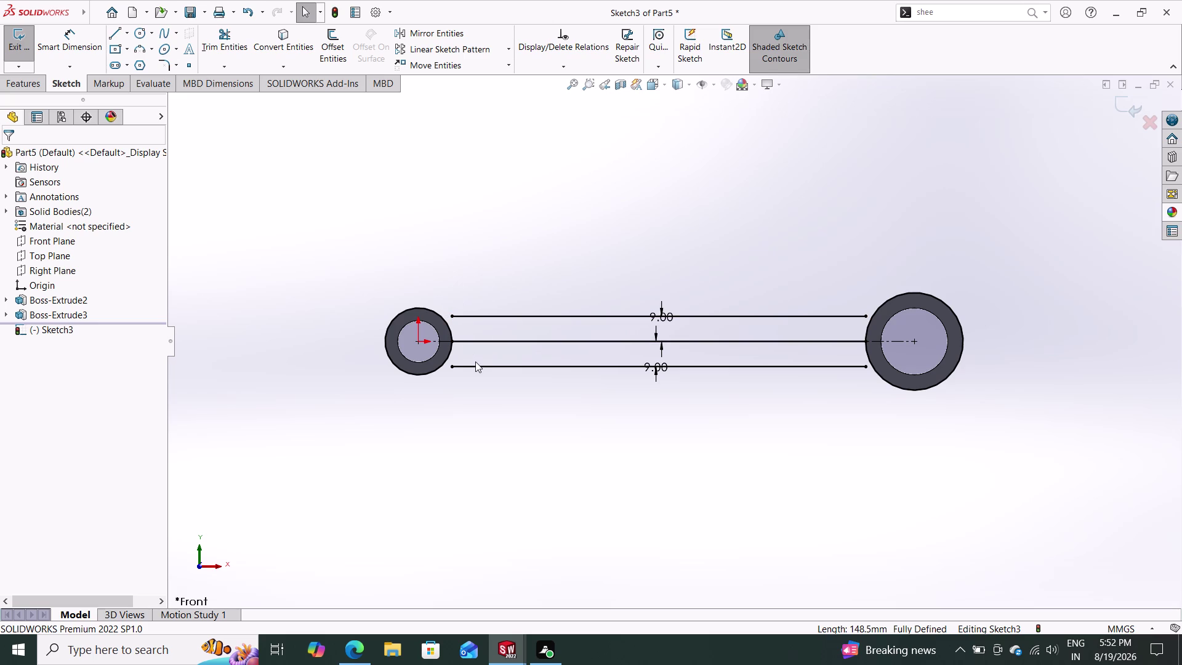
scroll(down, 3)
scroll(down, 3)
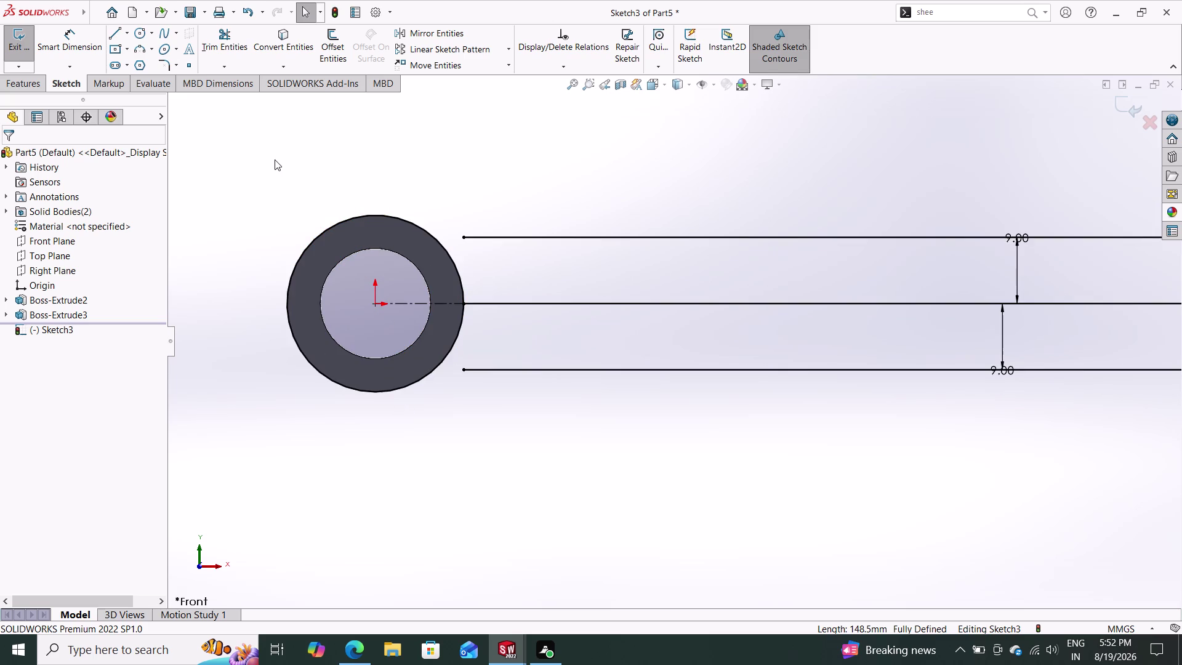
click(118, 30)
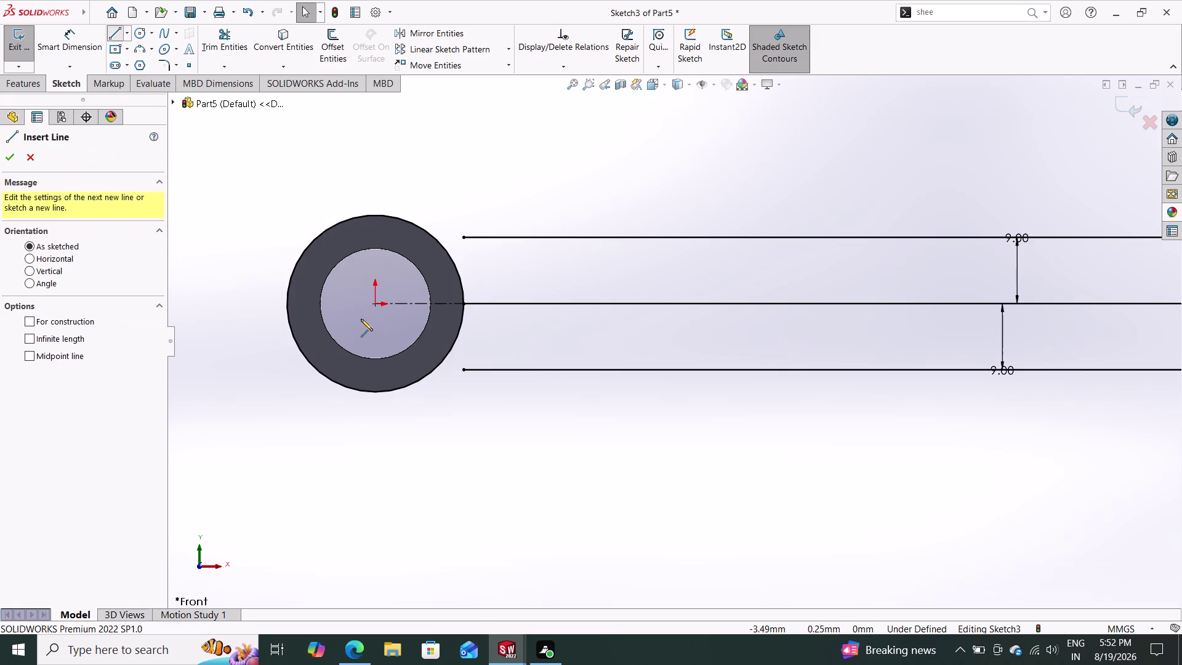
Draw two short tangent lines from the offset lines' left ends to the small boss.
click(402, 388)
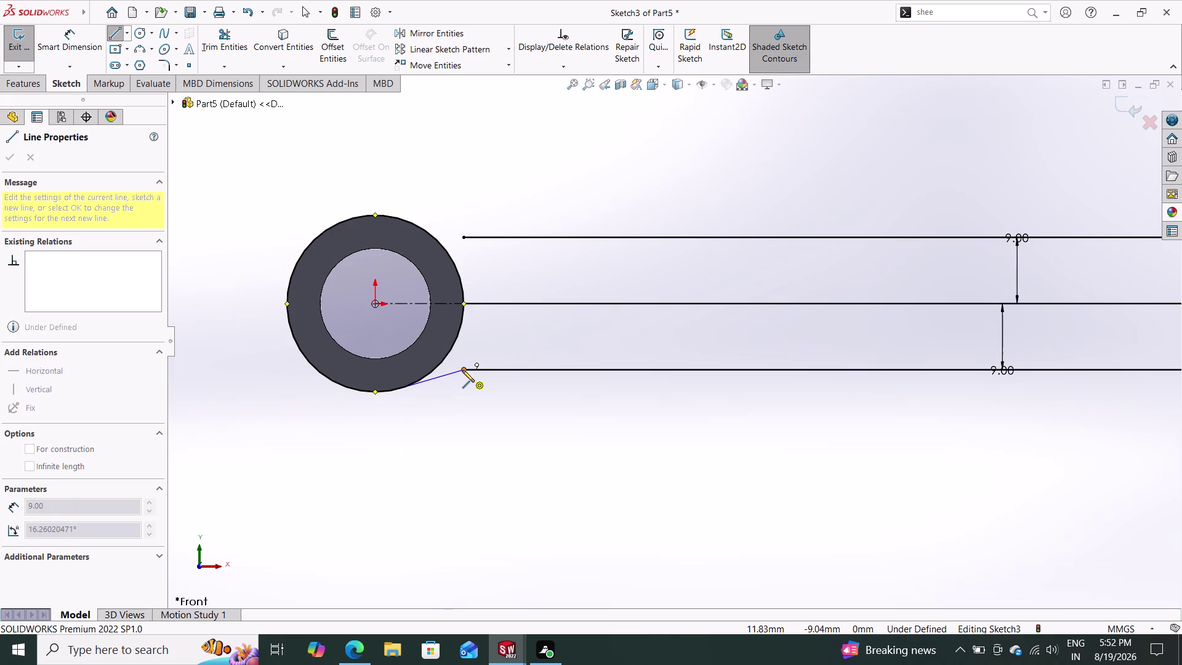
click(462, 370)
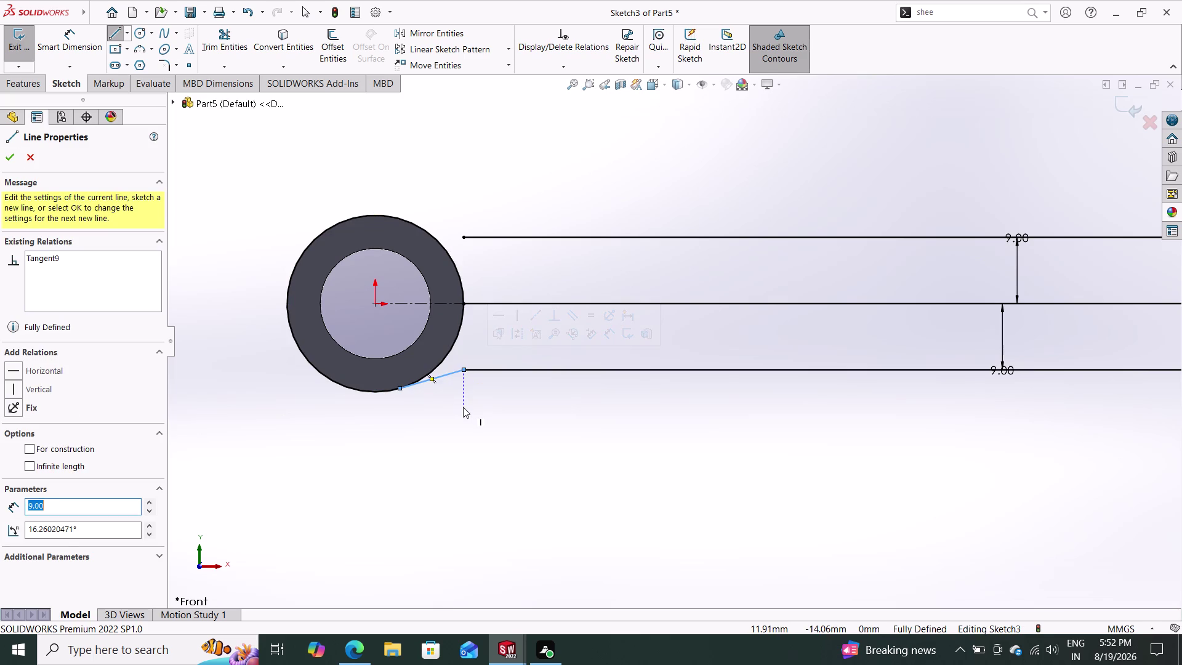
click(464, 238)
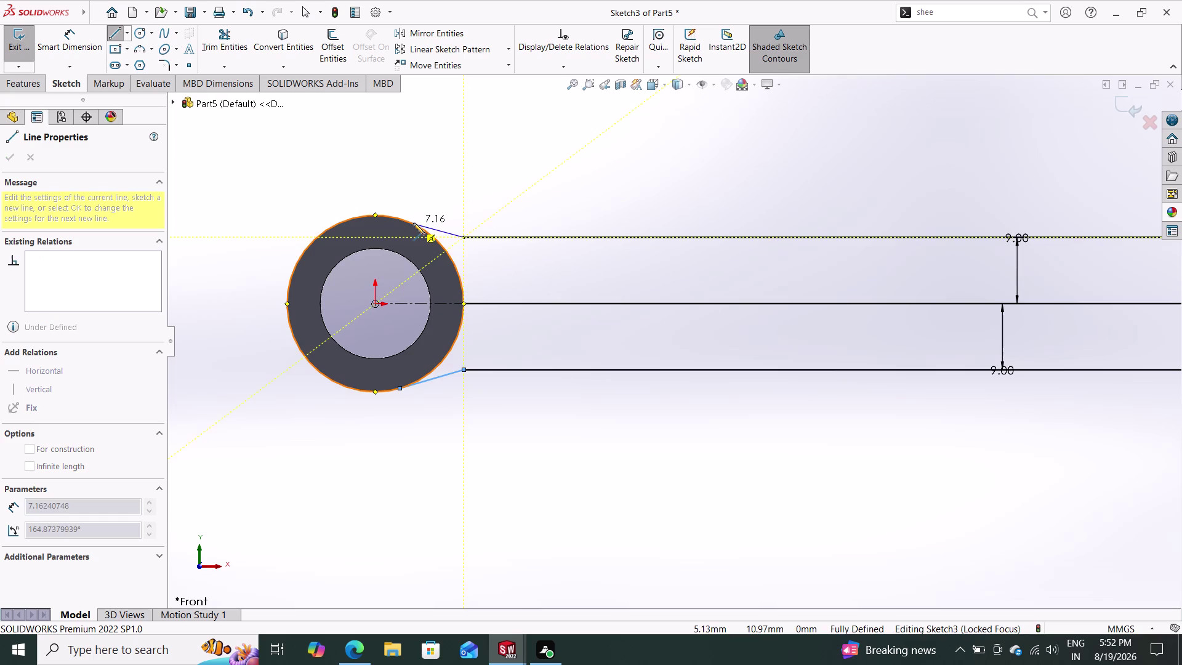
click(411, 222)
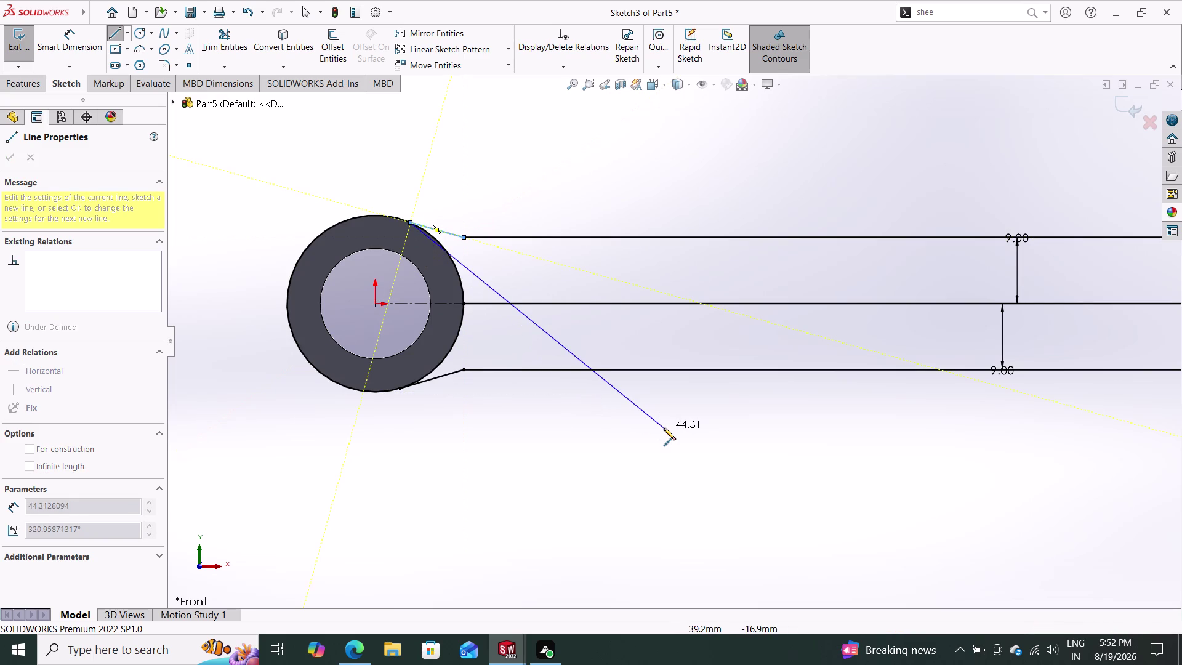
double_click(663, 428)
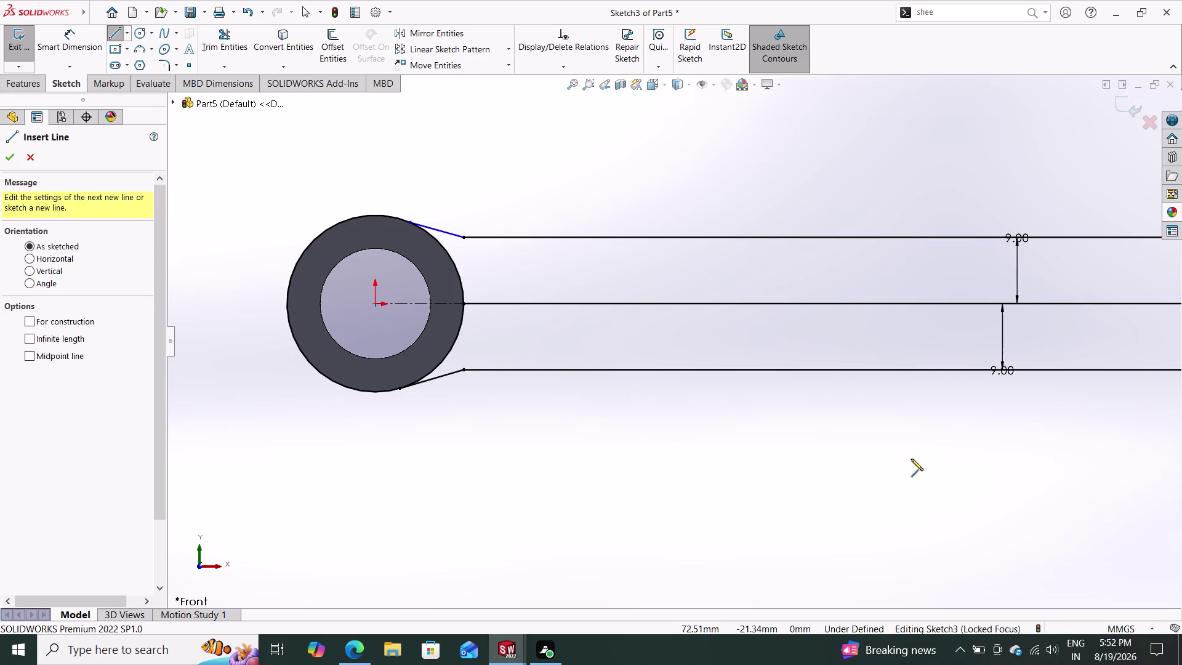
scroll(down, 3)
scroll(up, 3)
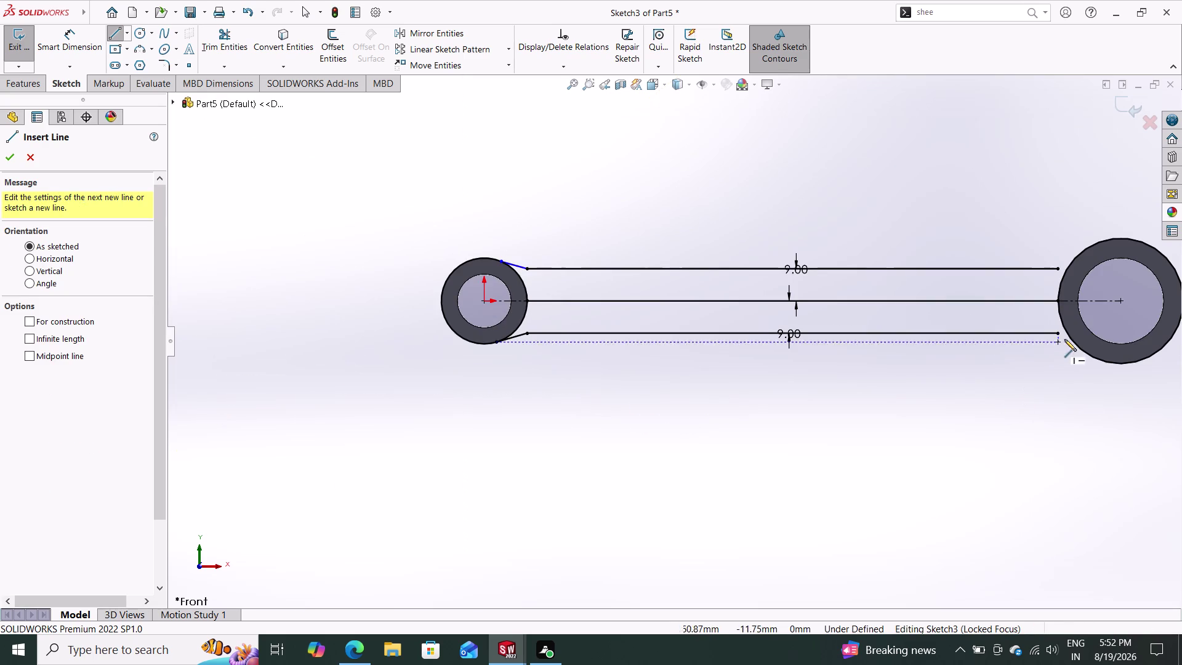
Draw two short tangent lines from the offset lines' right ends to the large boss.
click(1058, 335)
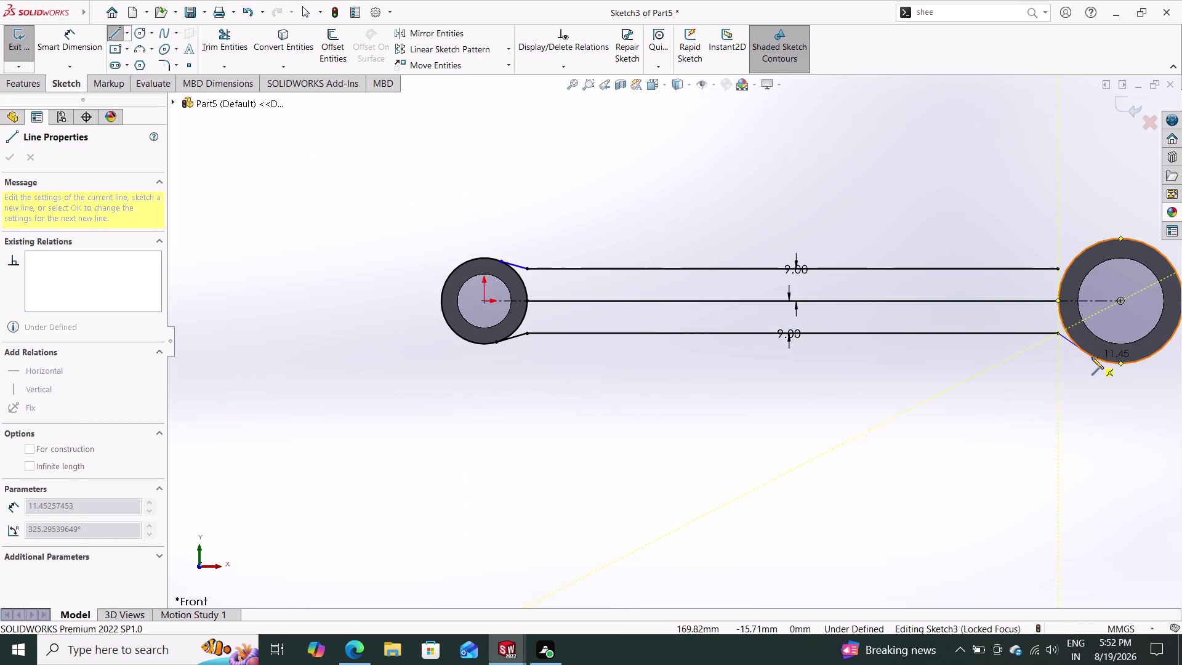
click(1092, 357)
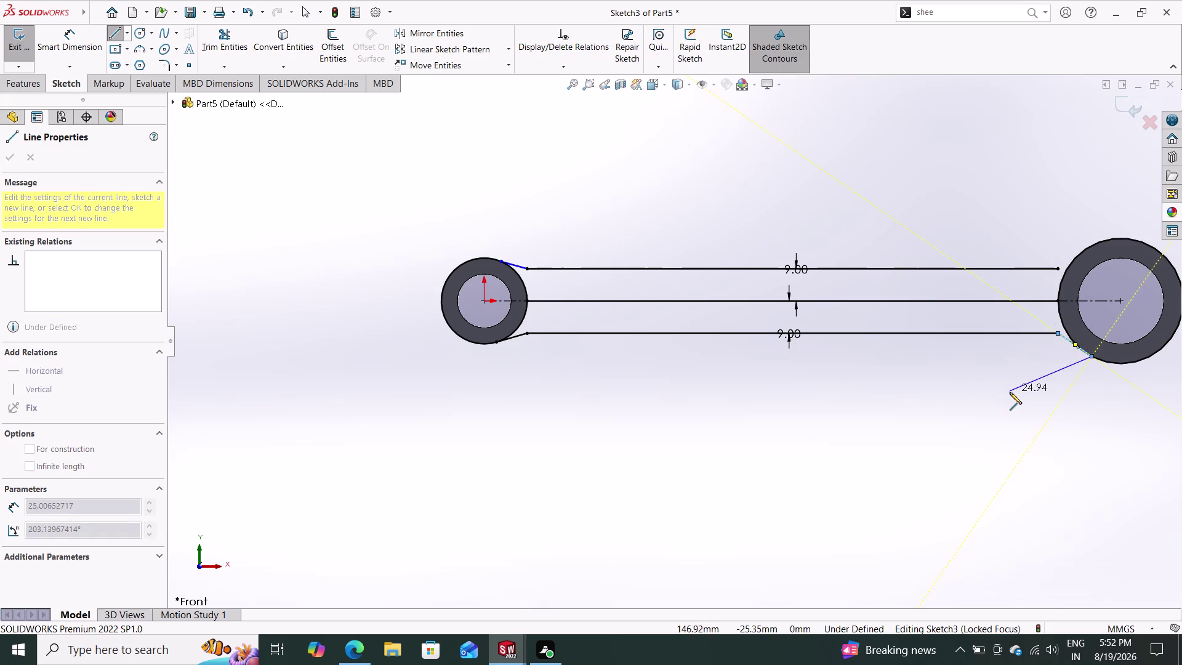
double_click(1010, 392)
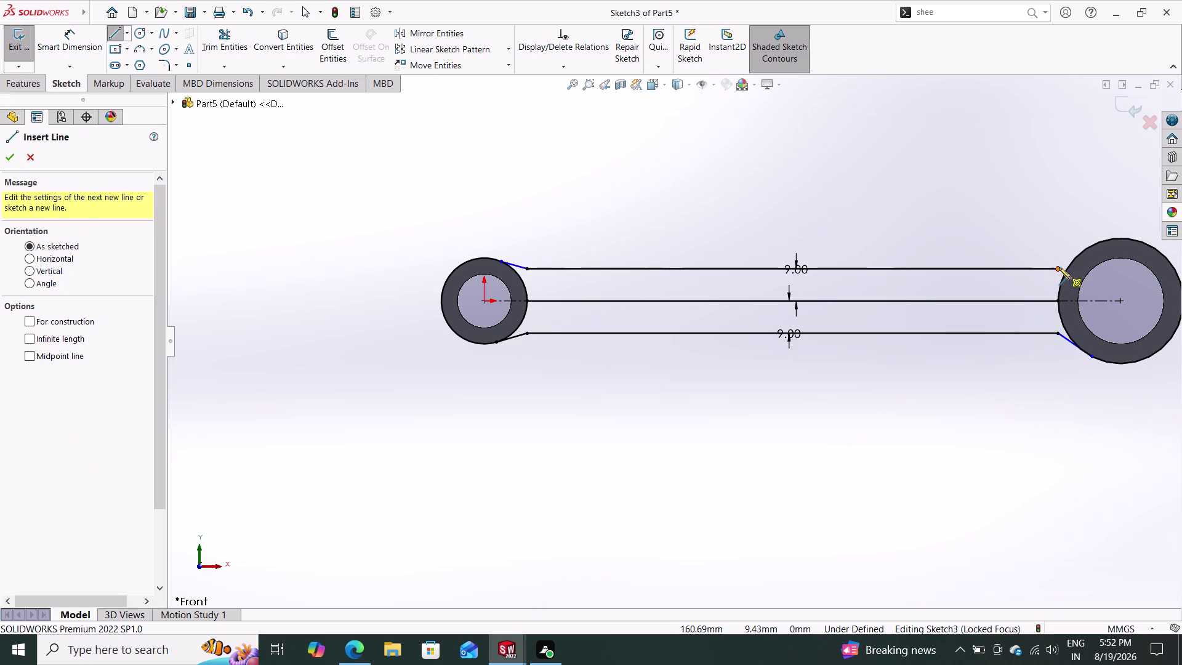
click(1059, 268)
click(1086, 248)
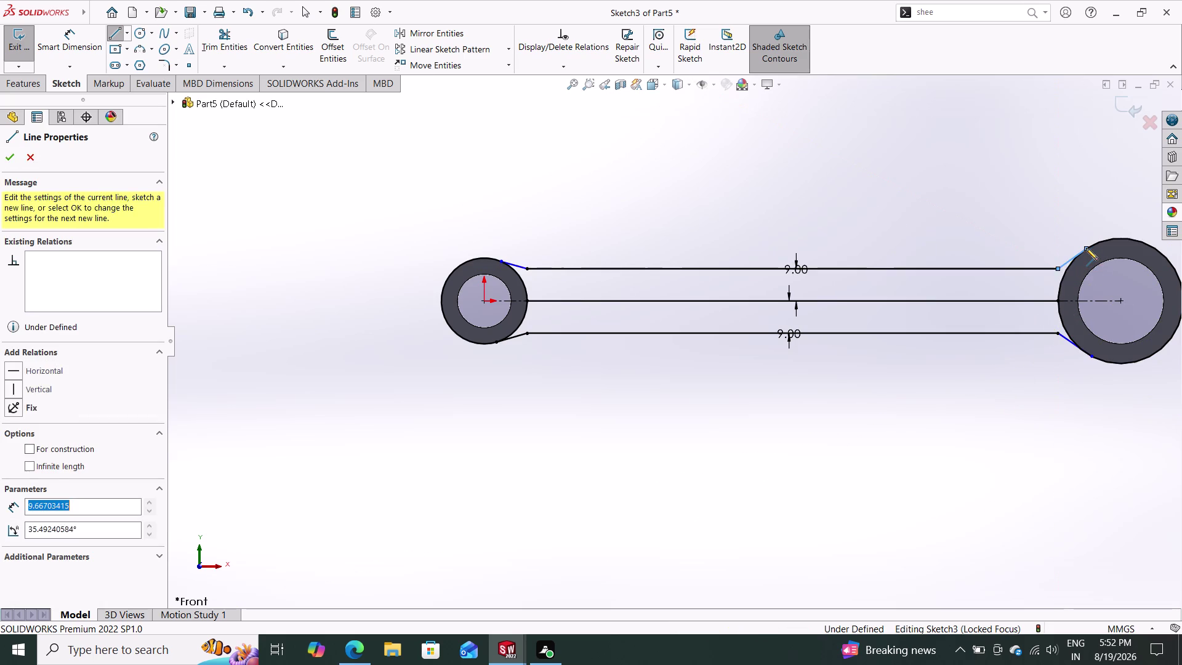
double_click(962, 405)
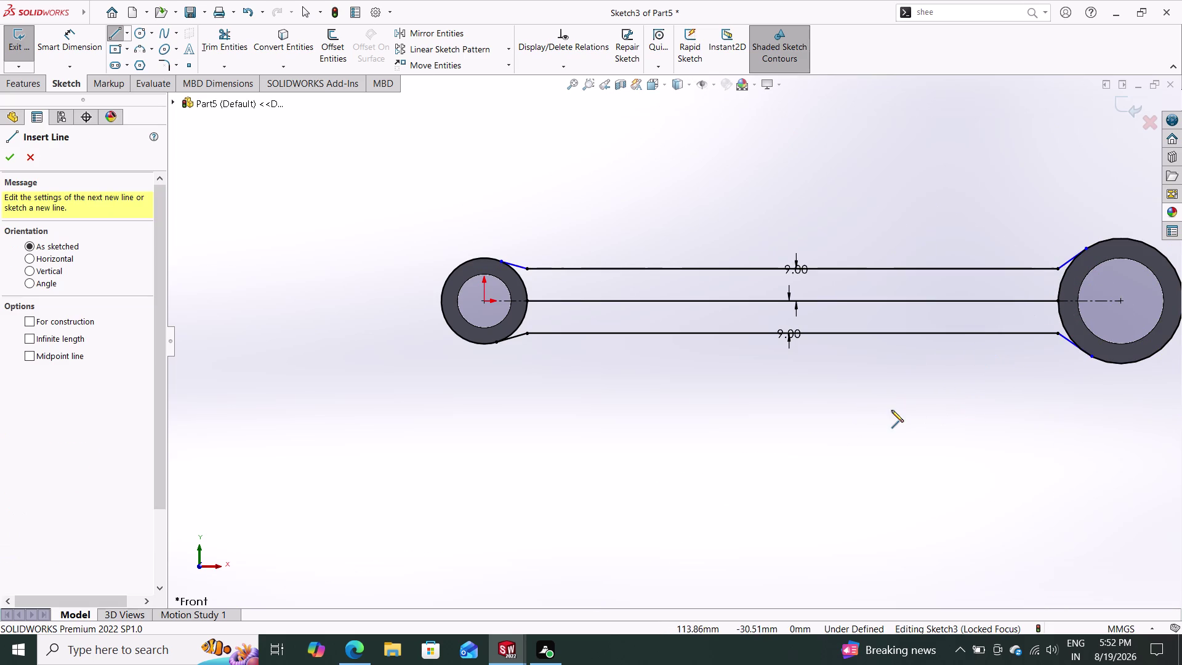
click(162, 61)
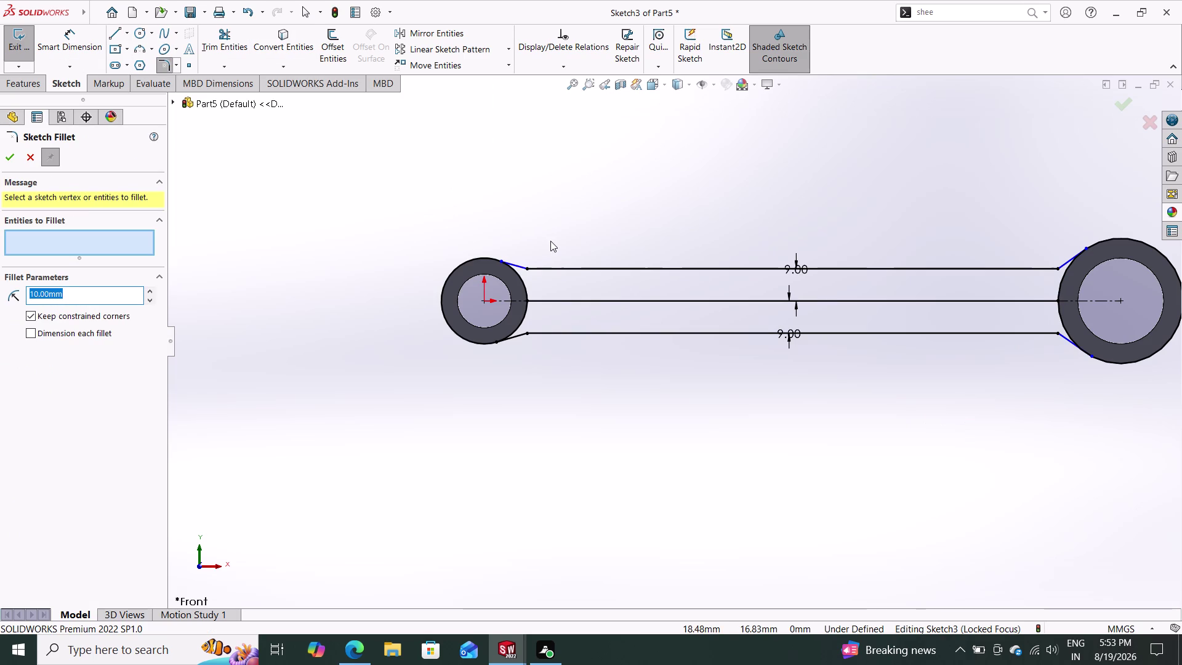
Select all four rod-to-boss corners and fillet them with a 24 mm radius.
drag(550, 241, 511, 272)
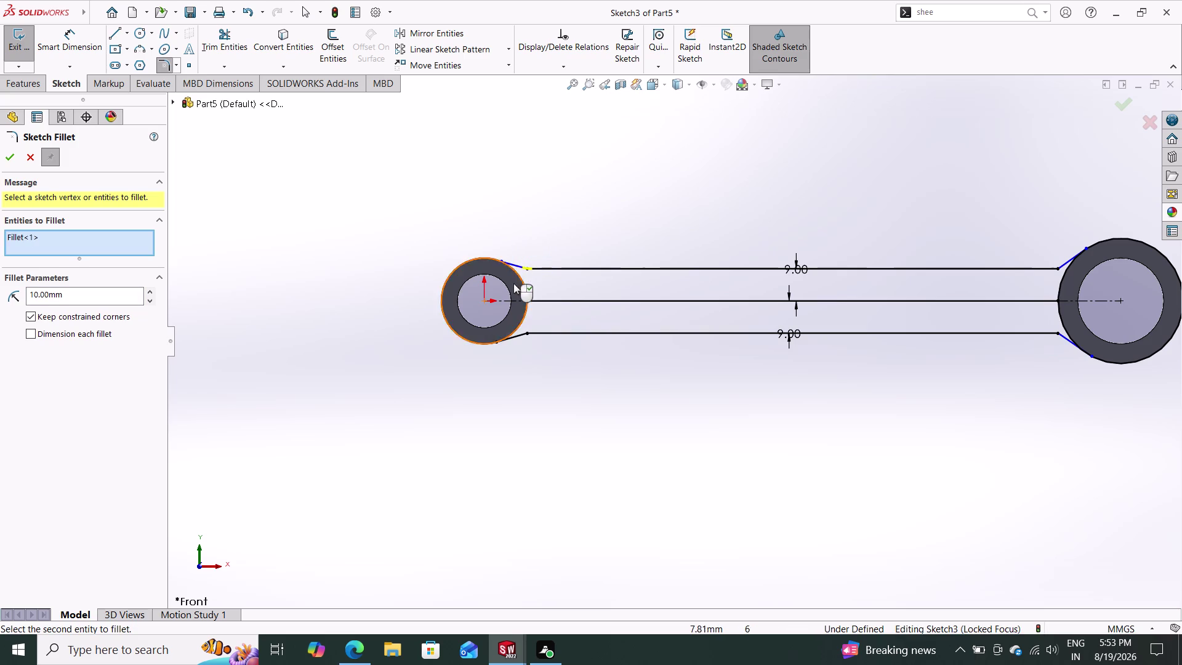
drag(543, 371, 520, 328)
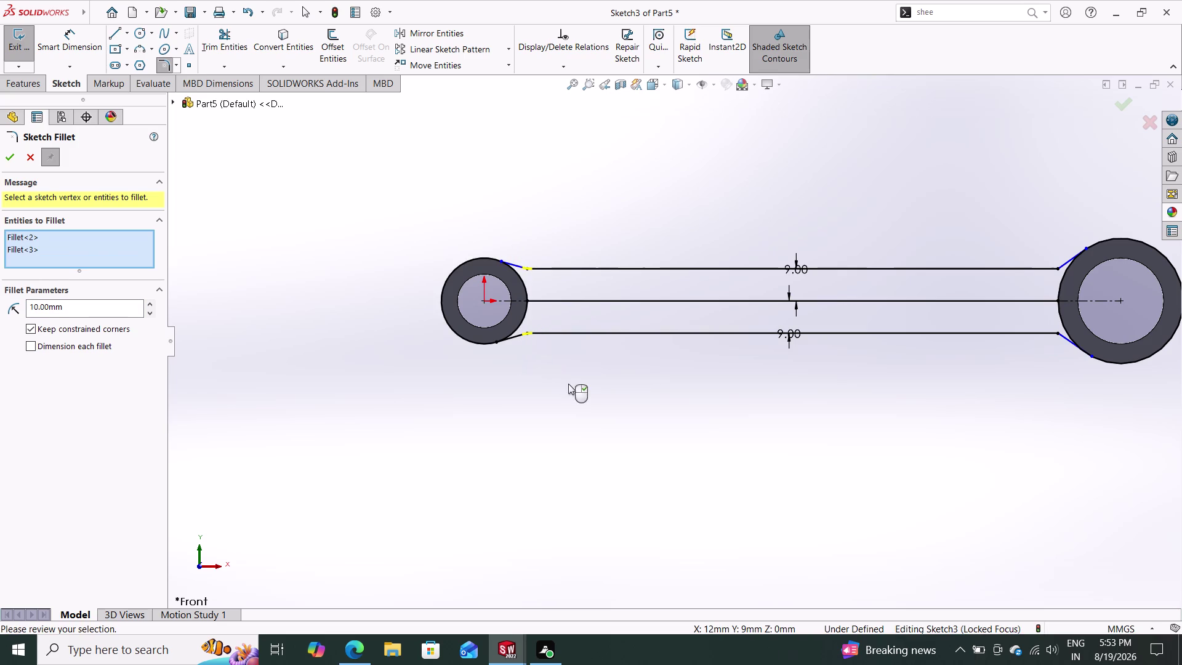
drag(1057, 374, 1058, 318)
drag(1042, 242, 1066, 272)
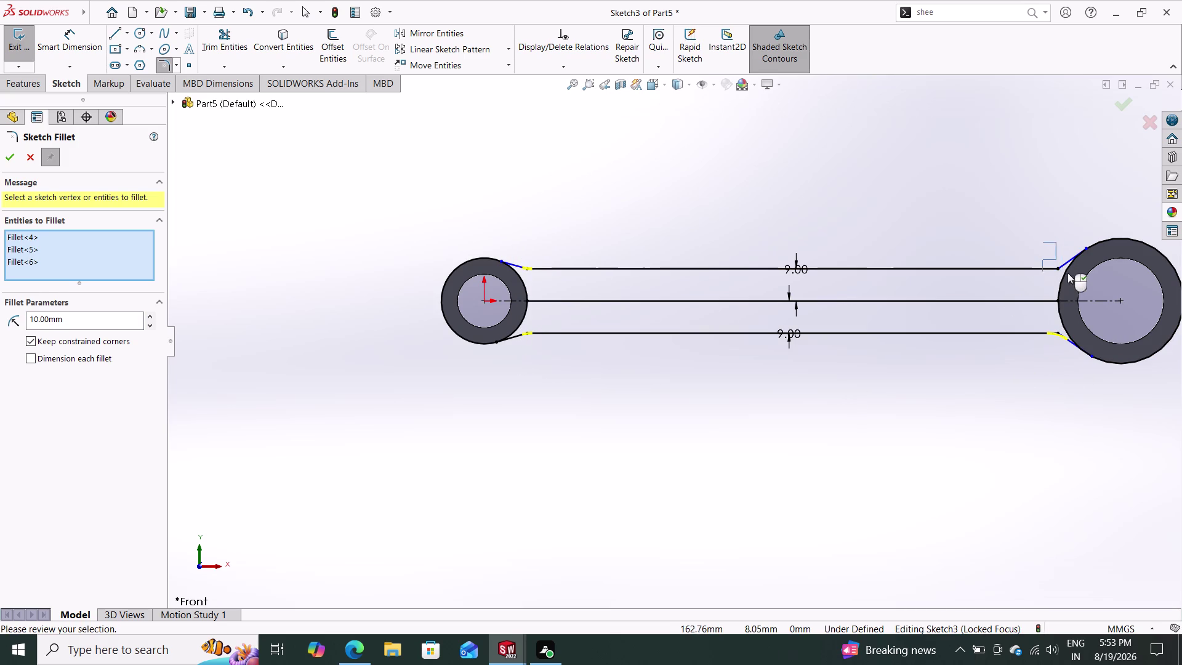
drag(1065, 271, 1067, 273)
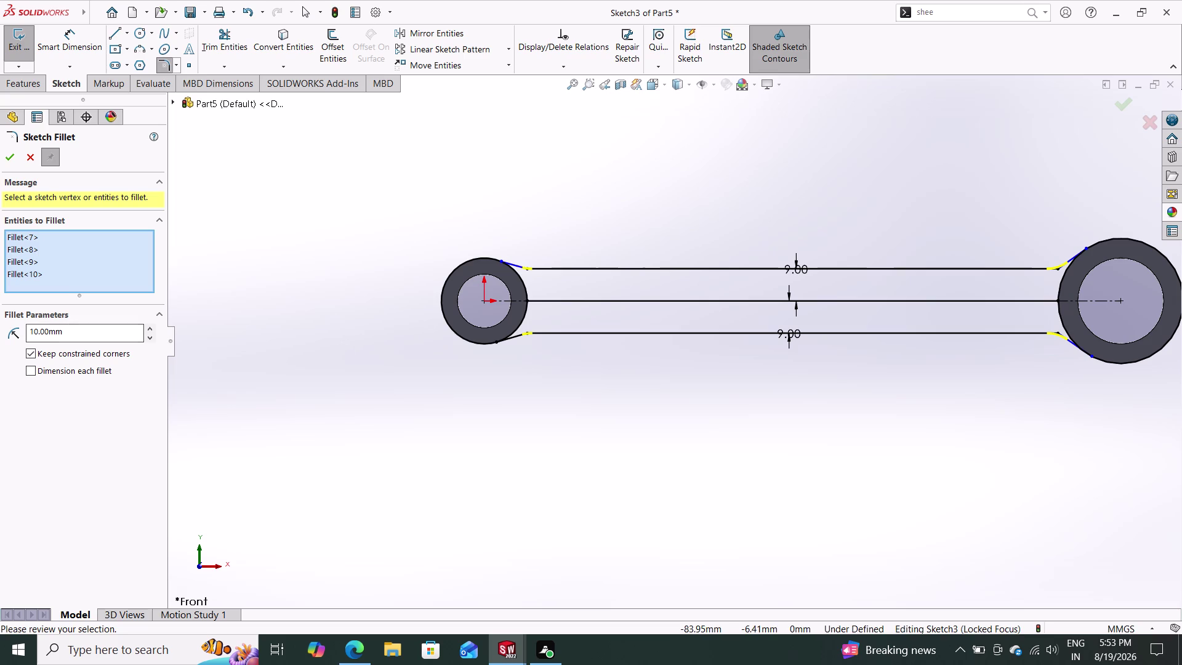
drag(70, 330, 0, 341)
text(24)
key(Return)
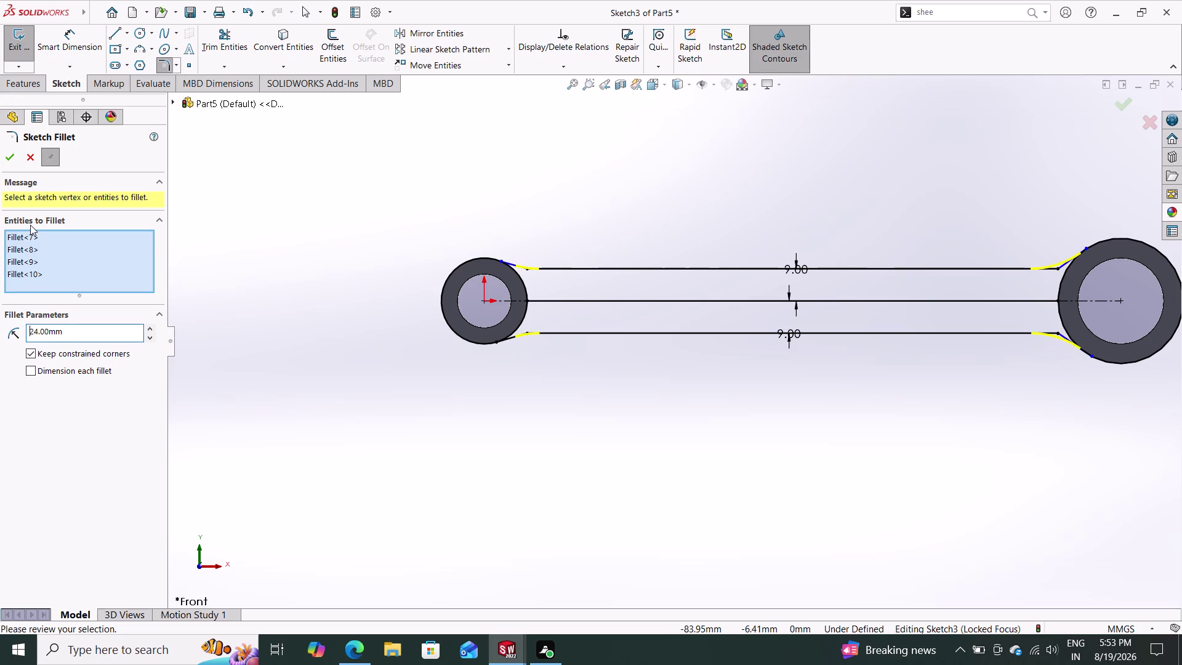
click(10, 150)
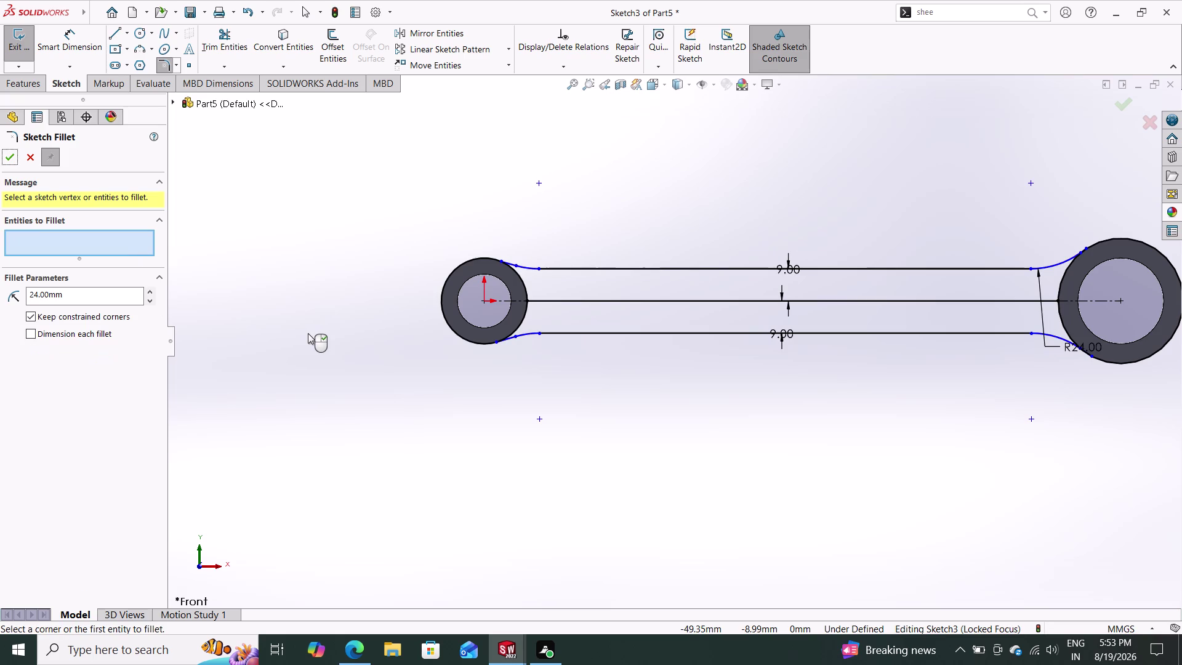
click(12, 161)
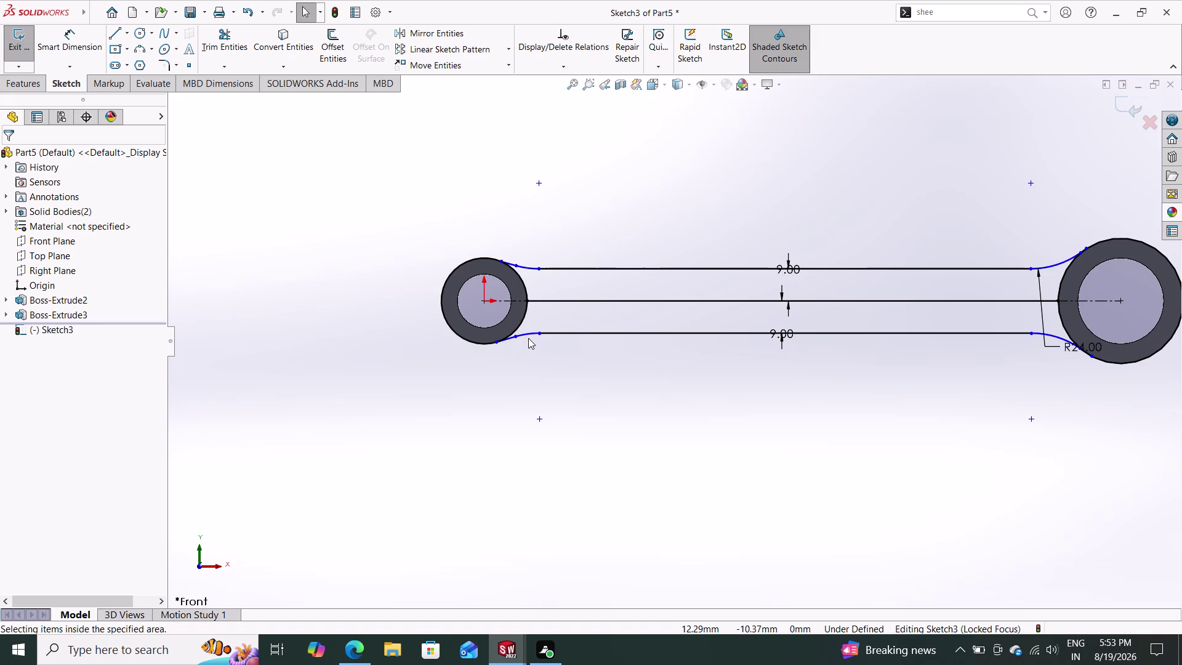
Undo the 24 mm fillets and the four short tangent lines with Ctrl+Z.
key(ctrl+z)
key(ctrl+z)
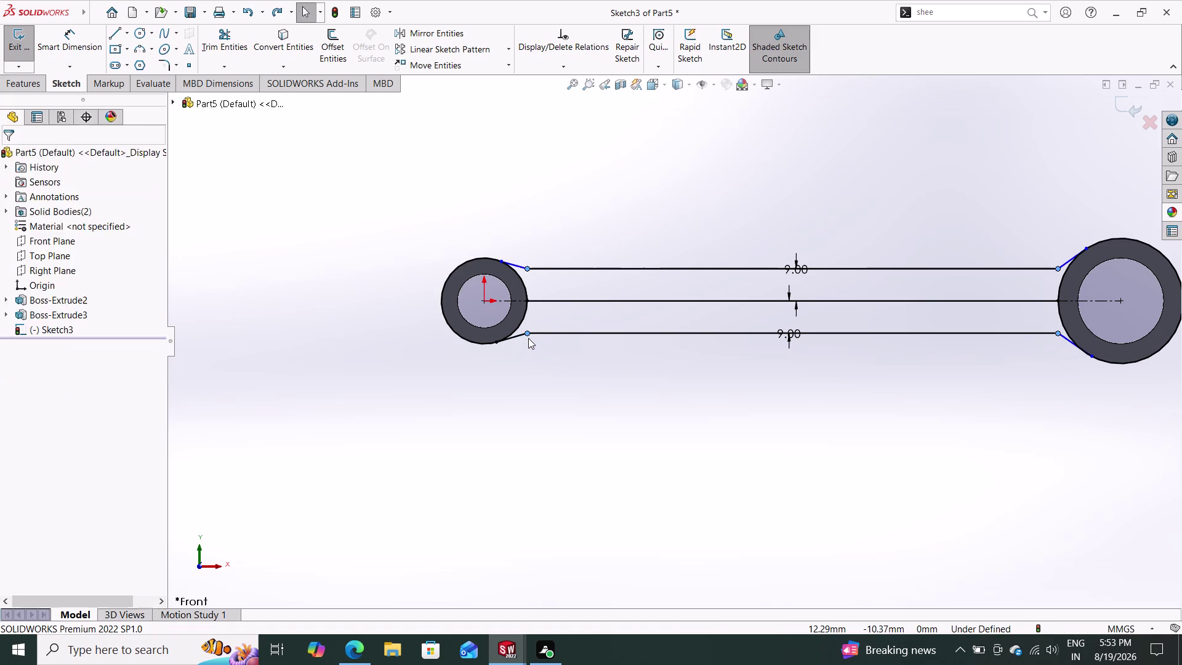
key(ctrl+z)
key(ctrl+z)
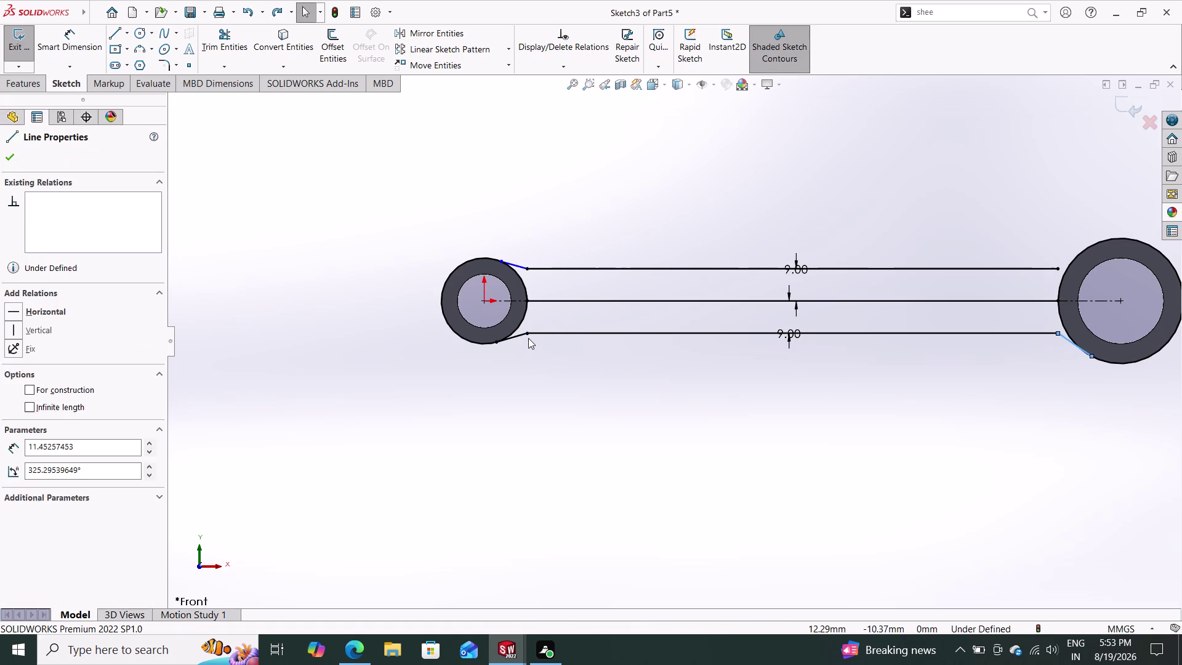
key(ctrl+z)
key(ctrl+z)
key(ctrl+z)
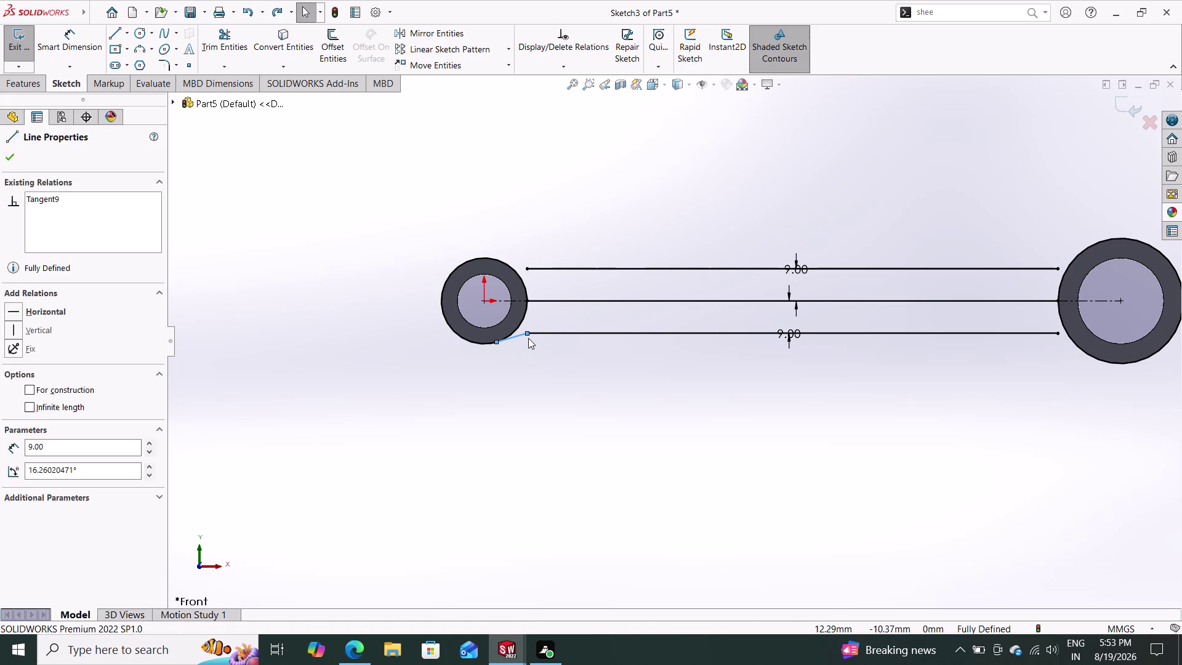
key(ctrl+z)
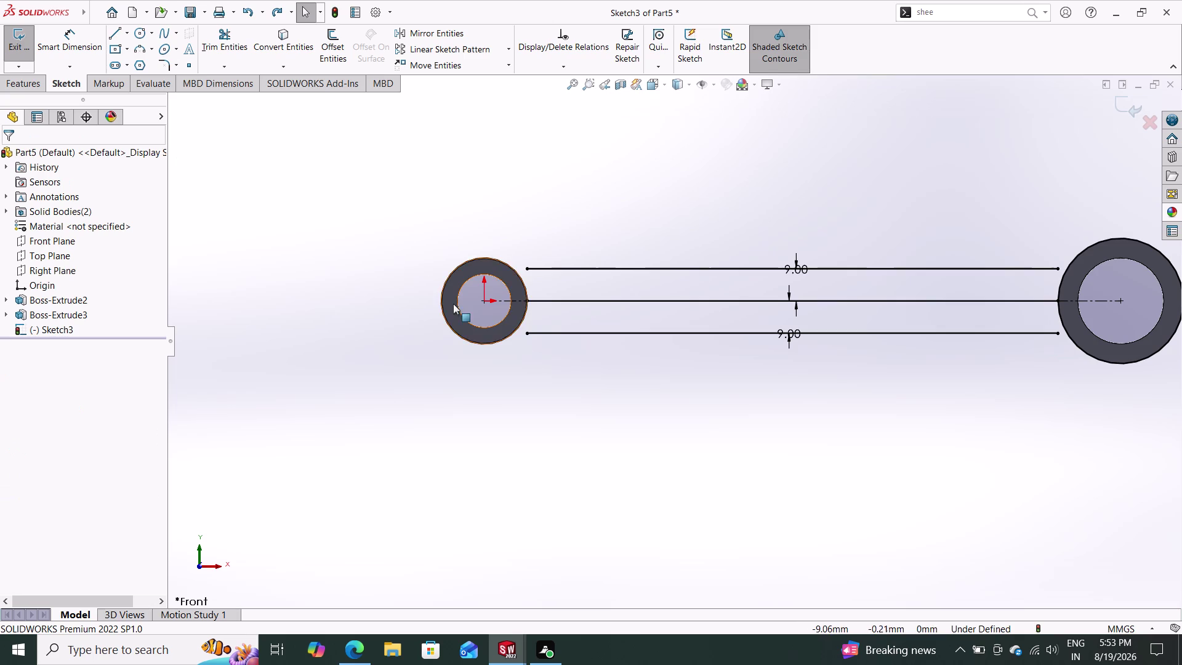
Drag both rod lines' left ends toward the small boss, undoing misplaced moves.
drag(529, 269, 505, 270)
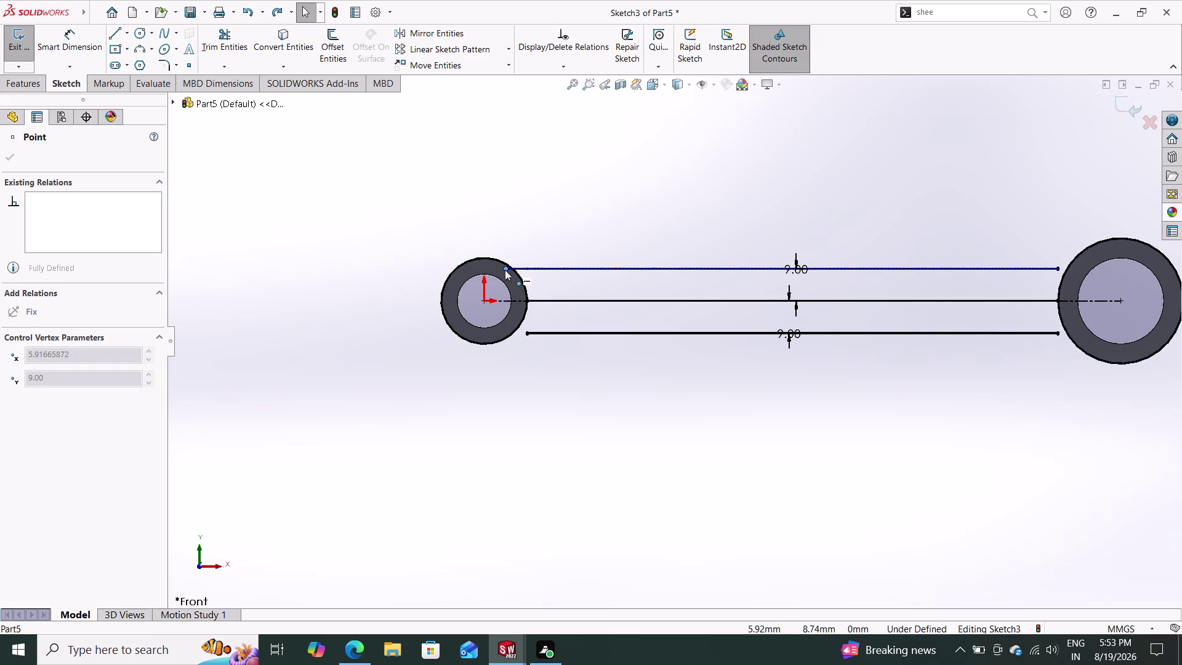
drag(505, 270, 505, 270)
drag(527, 333, 509, 331)
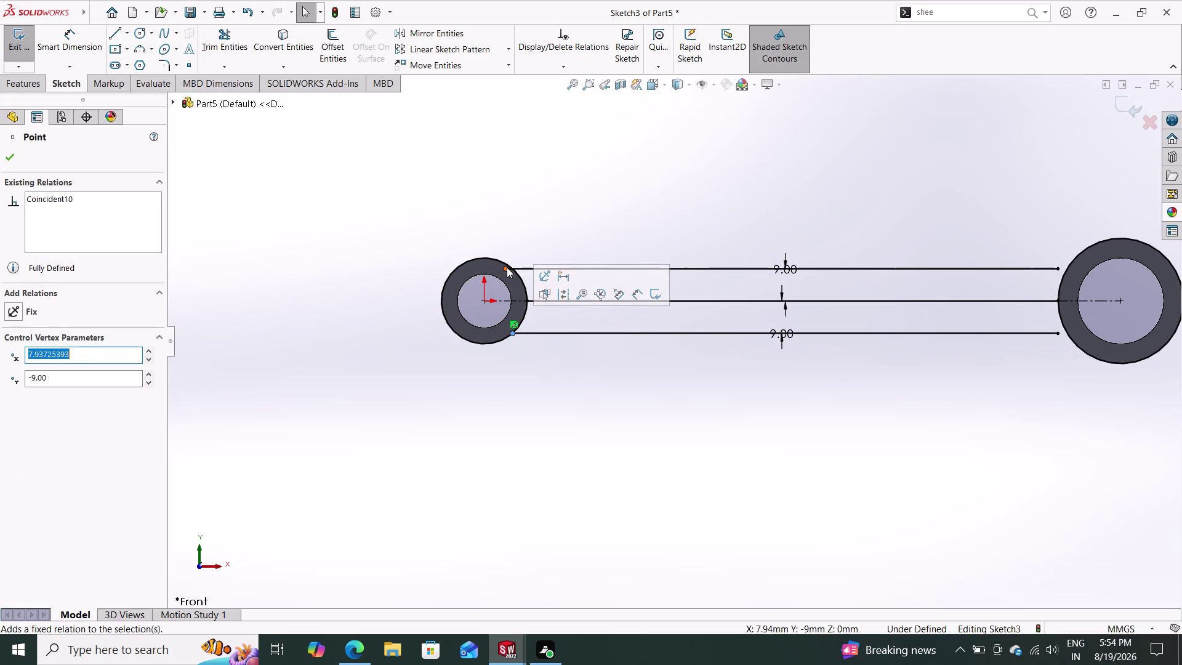
drag(507, 268, 513, 268)
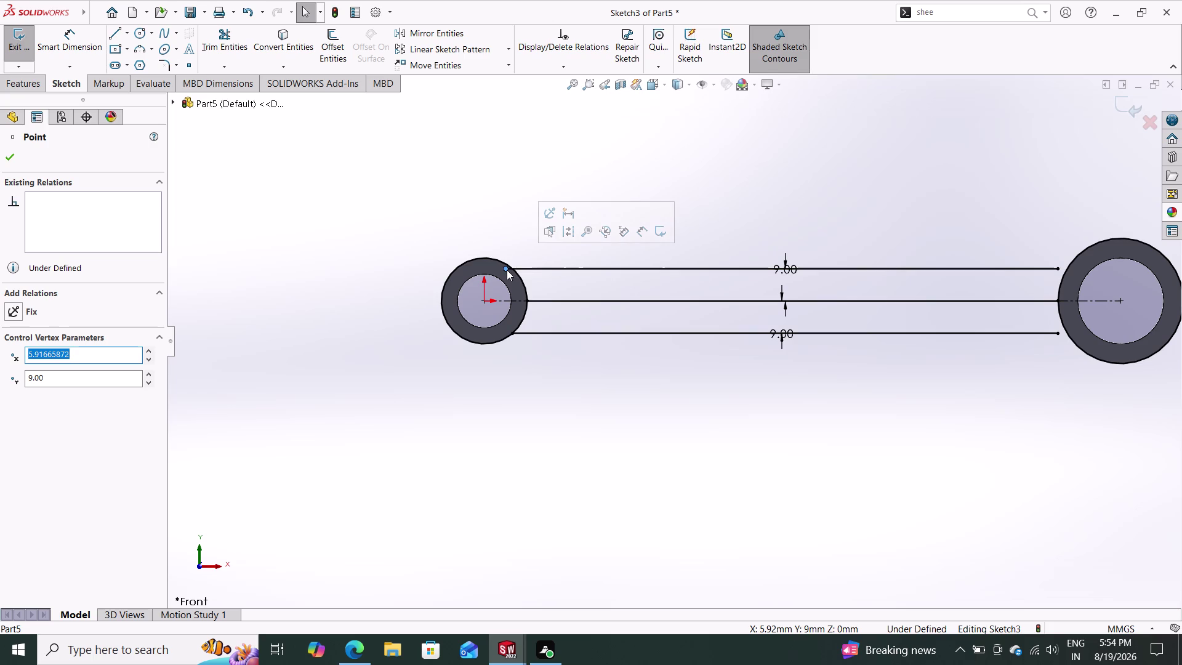
drag(505, 268, 512, 268)
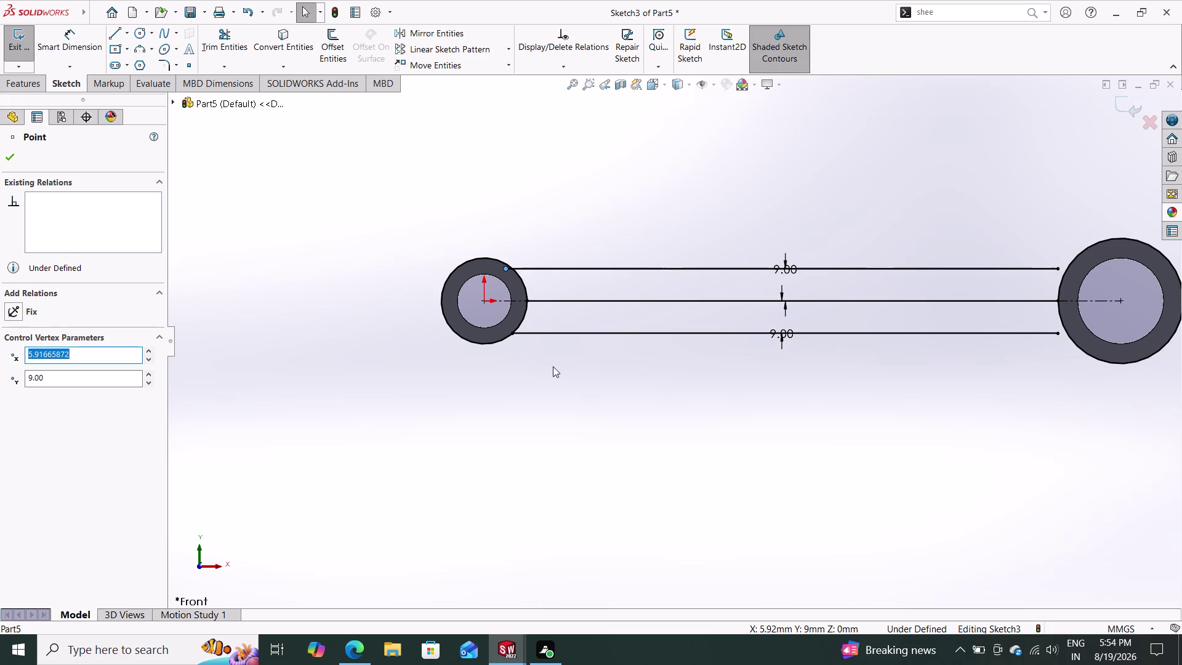
key(Escape)
drag(503, 269, 506, 269)
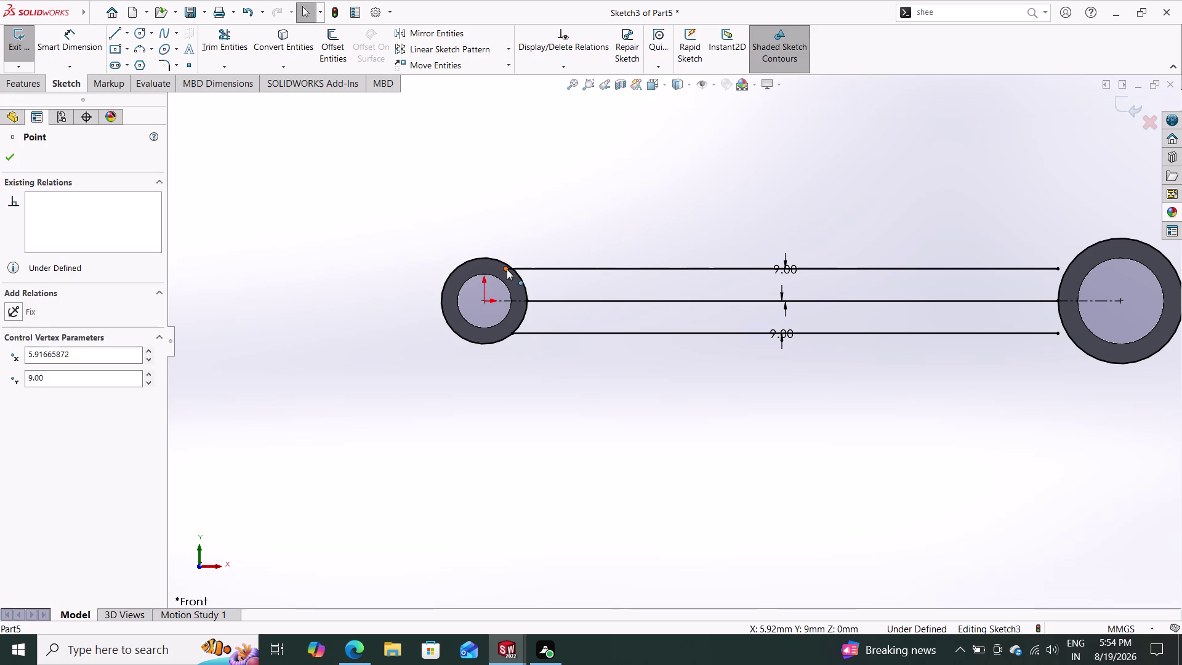
drag(506, 269, 513, 271)
key(Escape)
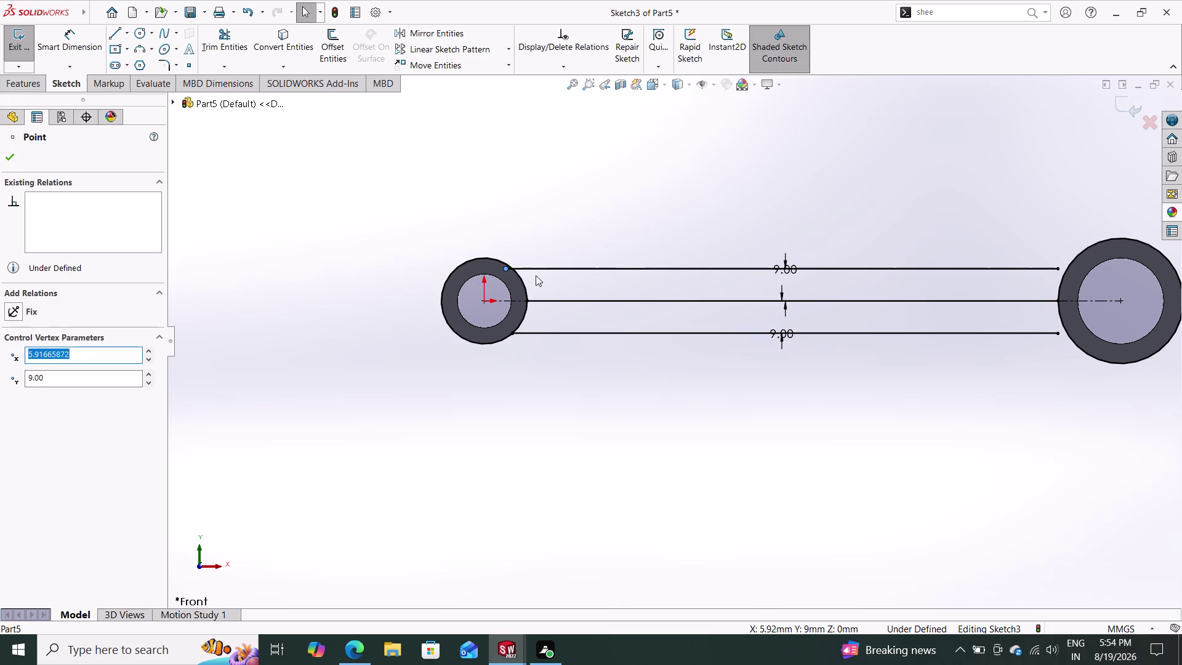
key(ctrl+z)
key(ctrl+z)
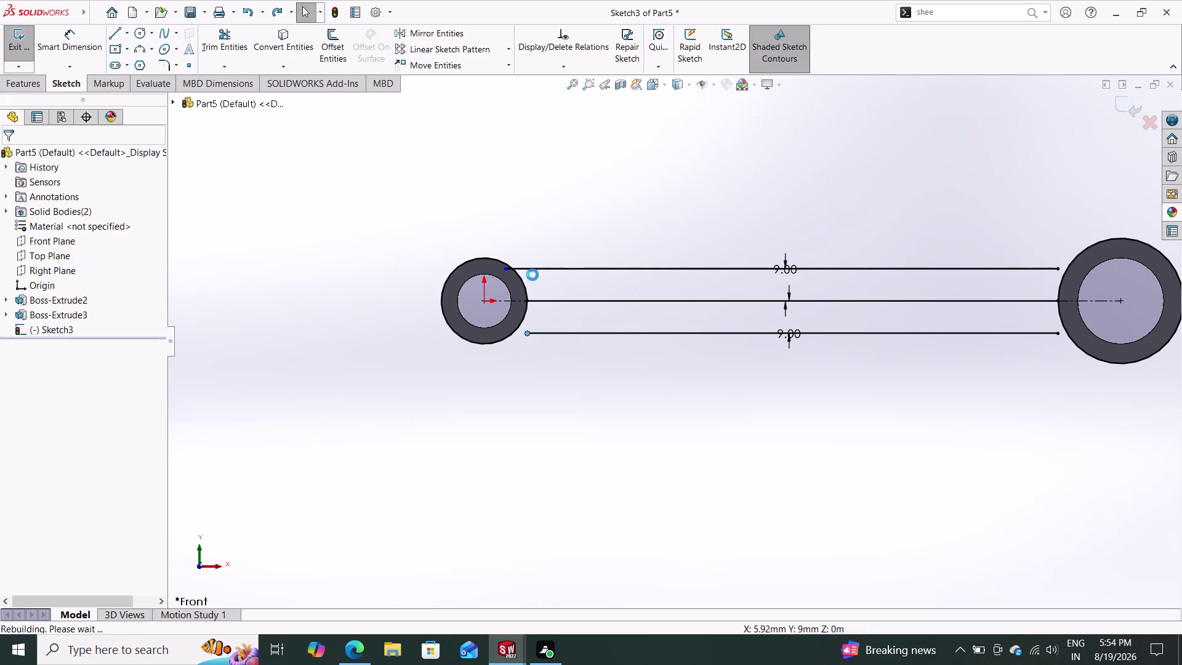
Snap the upper and lower lines' left ends onto the small boss circle.
drag(527, 267, 515, 269)
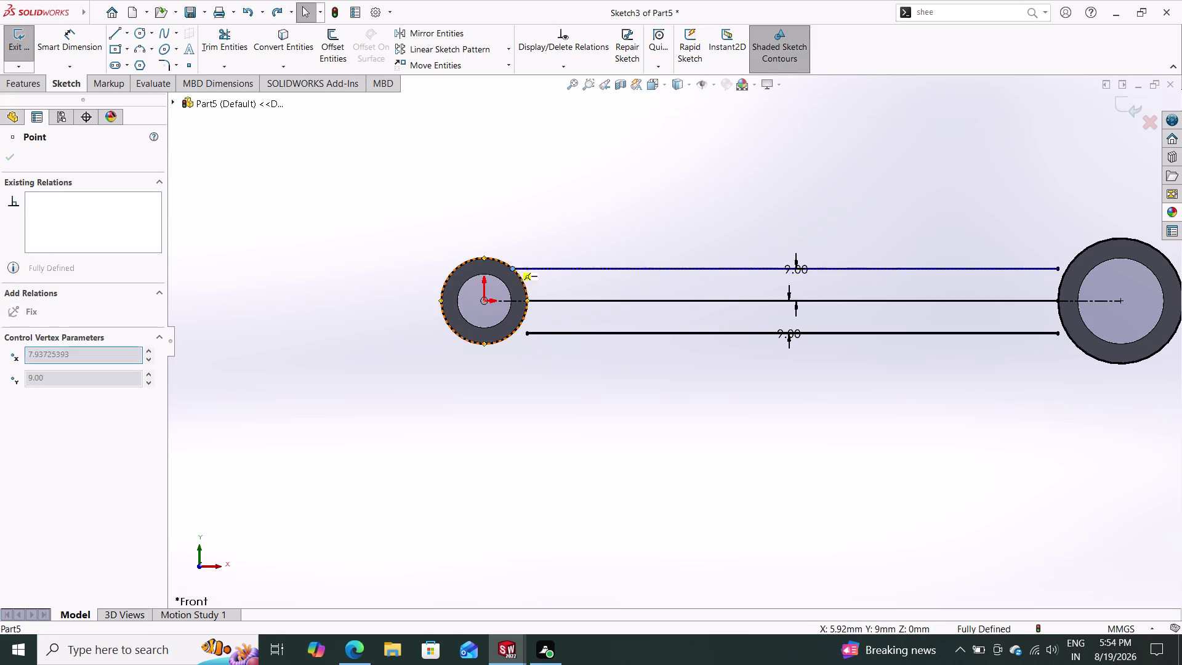
drag(524, 330, 518, 329)
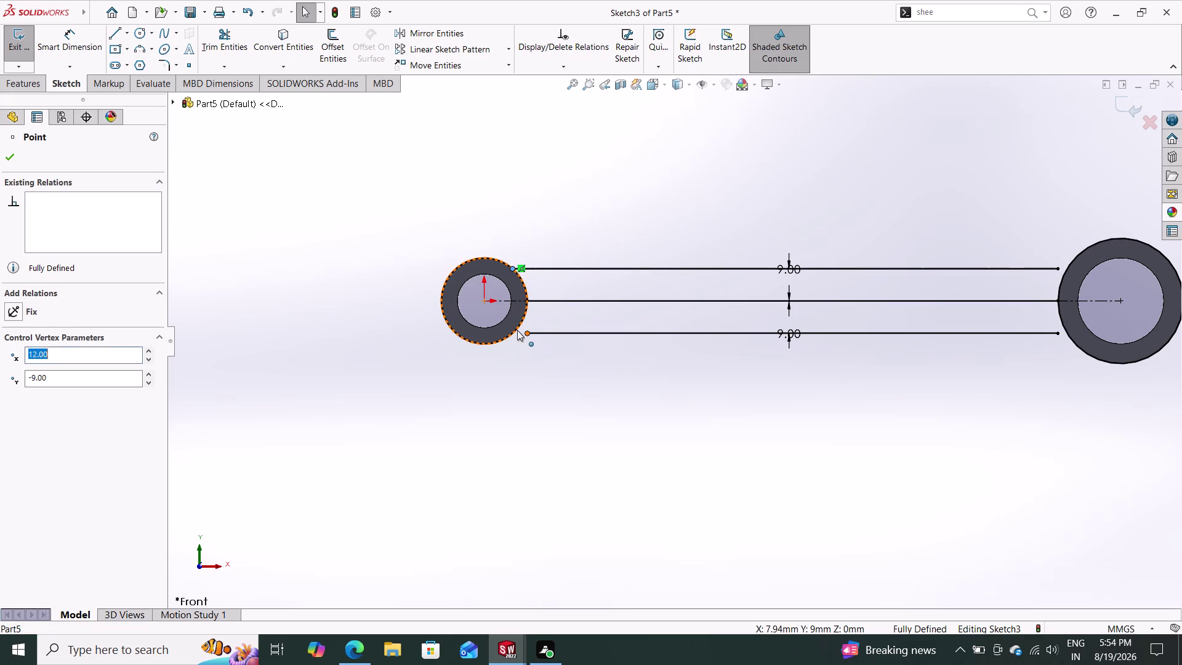
drag(518, 330, 515, 330)
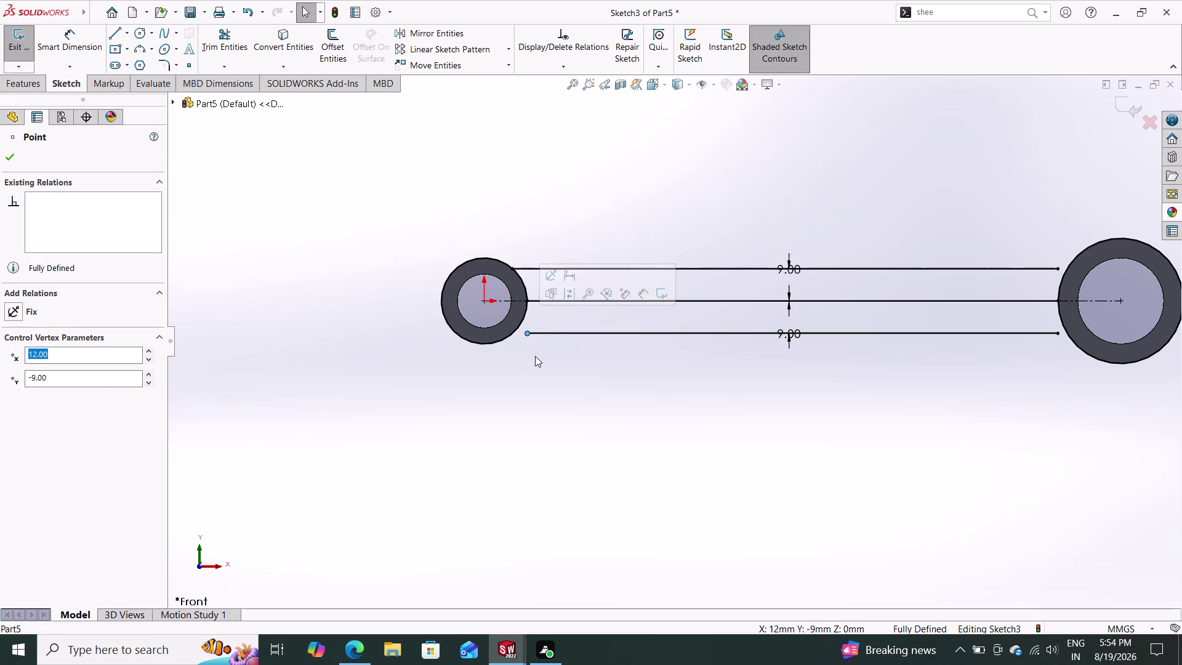
key(Escape)
drag(527, 332, 515, 332)
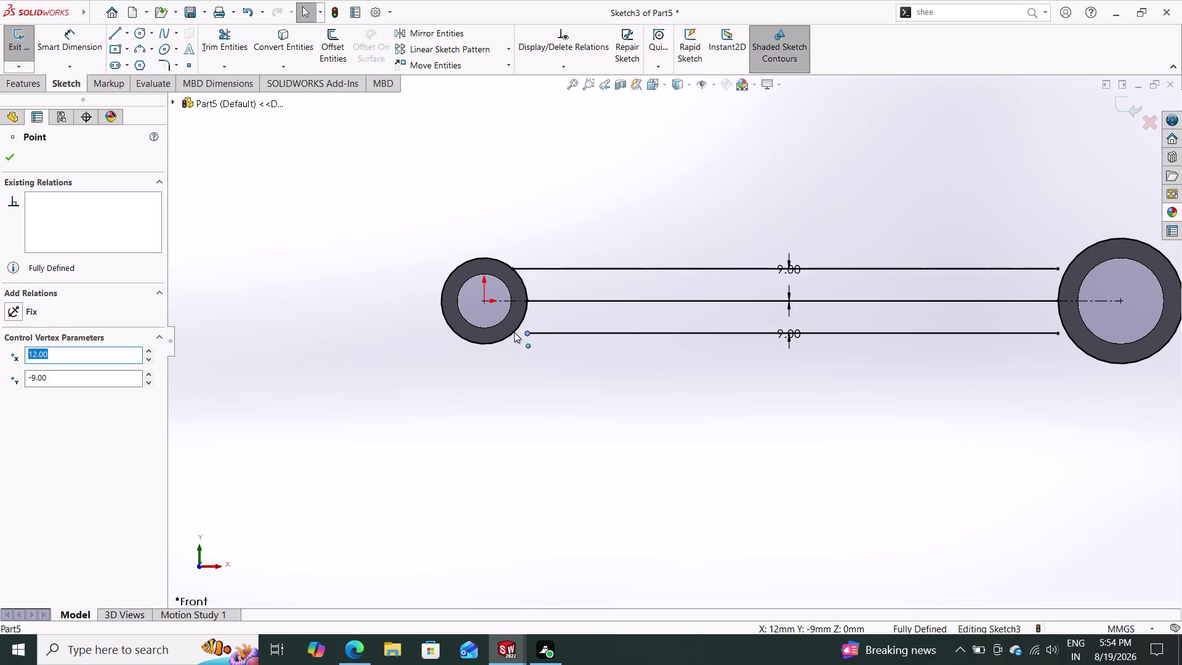
drag(514, 332, 509, 334)
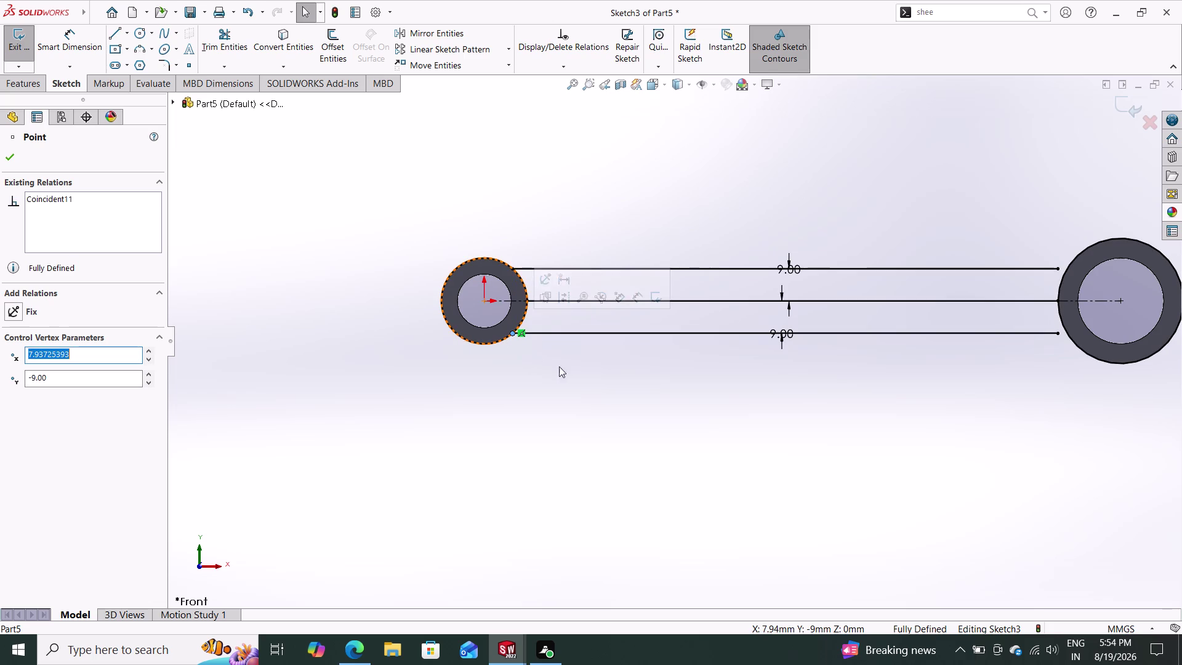
Drag both rod lines' right ends toward the large boss's edge.
drag(1056, 333, 1074, 337)
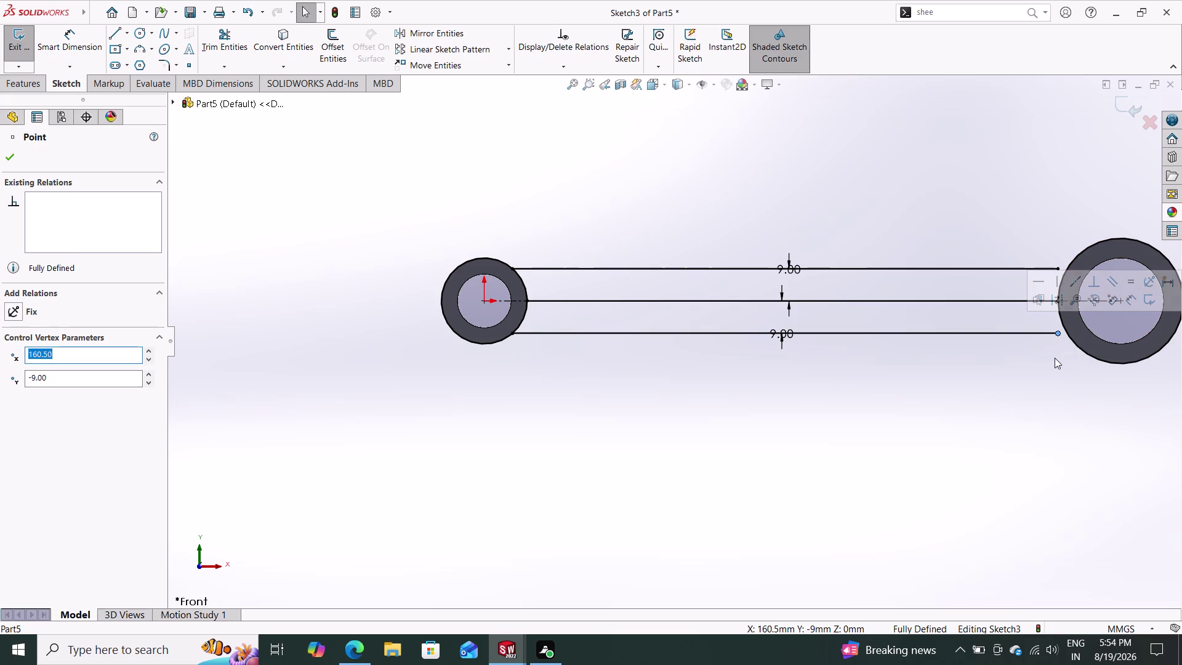
key(Escape)
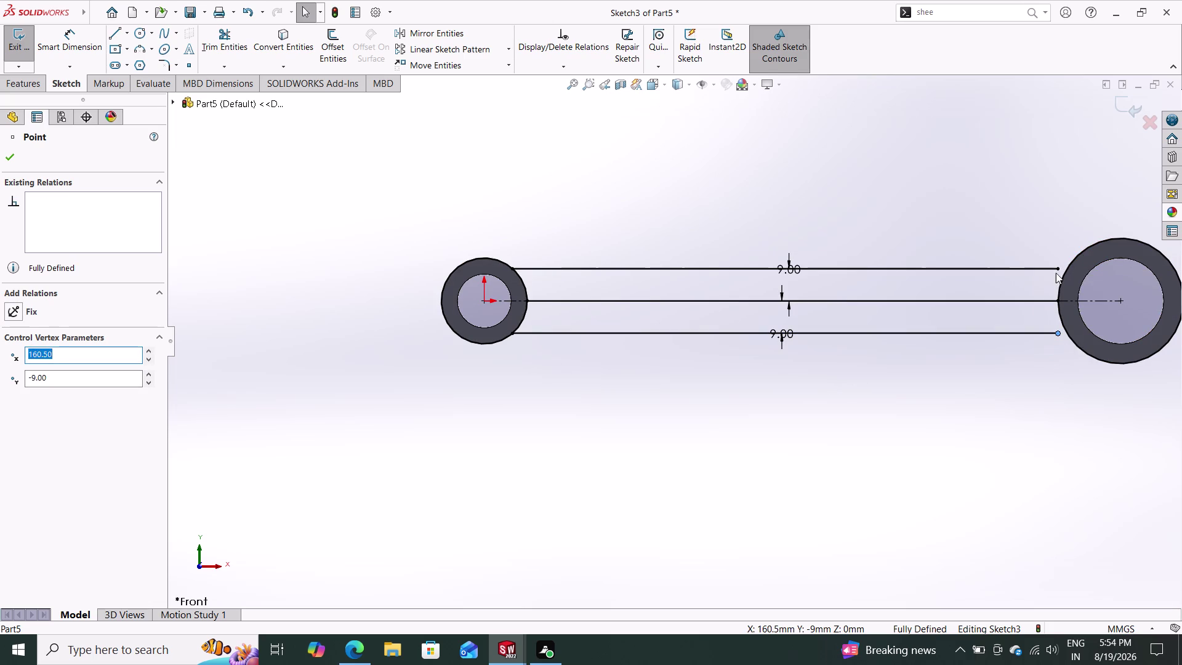
drag(1057, 268, 1072, 268)
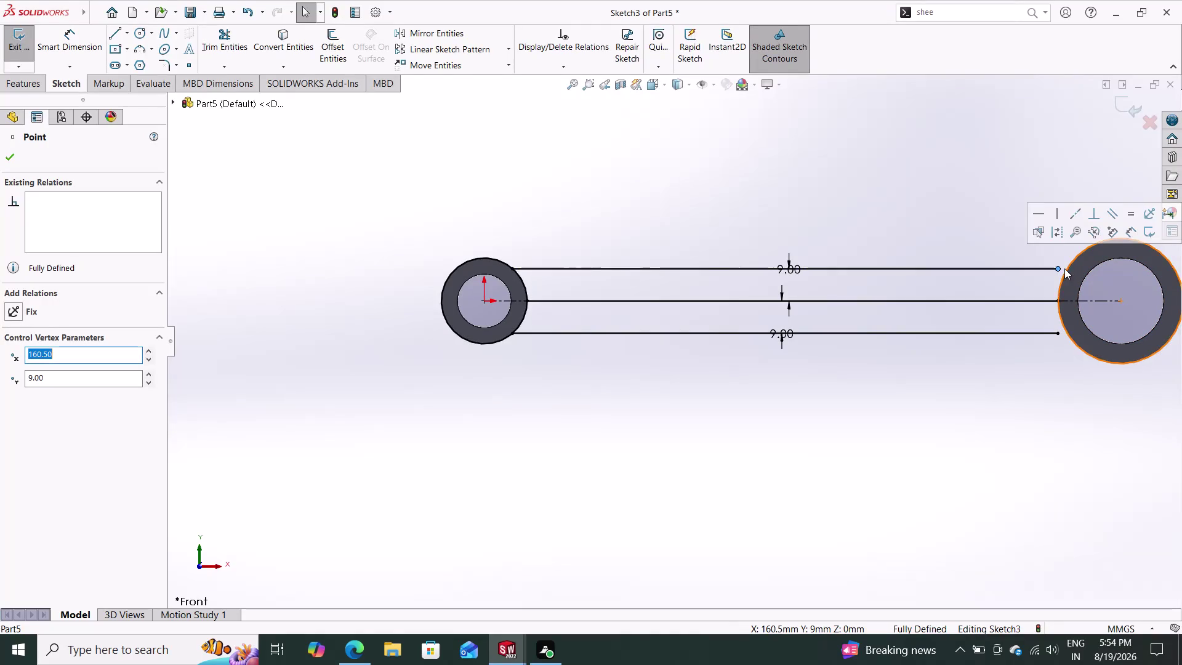
drag(1059, 267, 1079, 268)
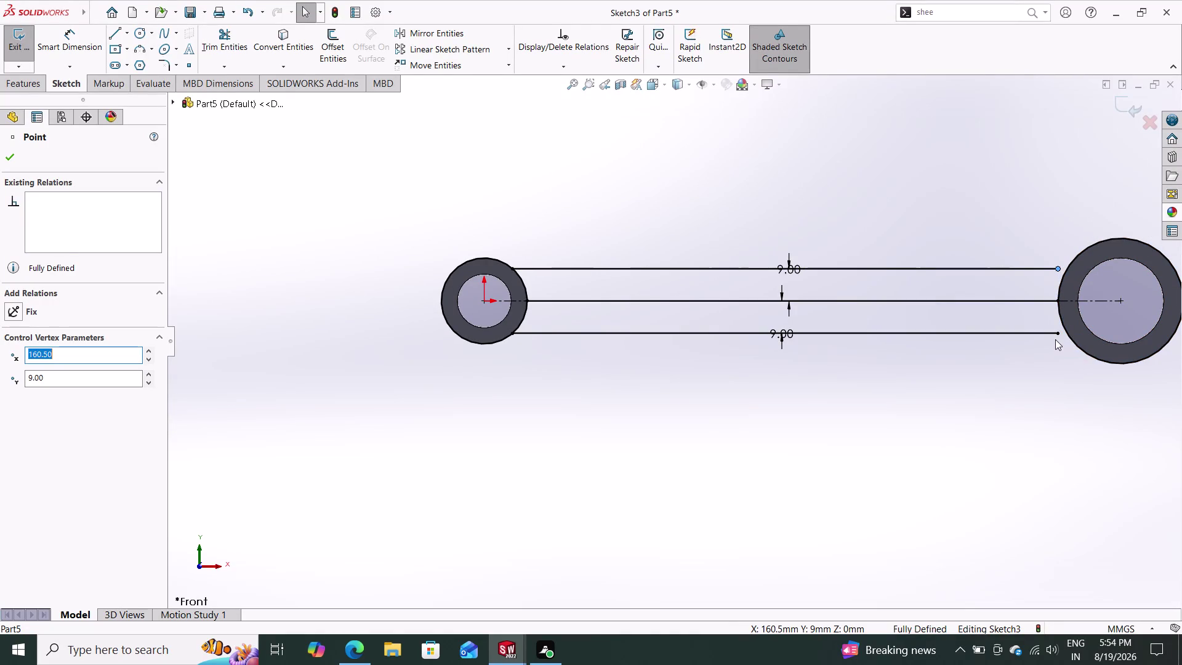
drag(1061, 332, 1081, 333)
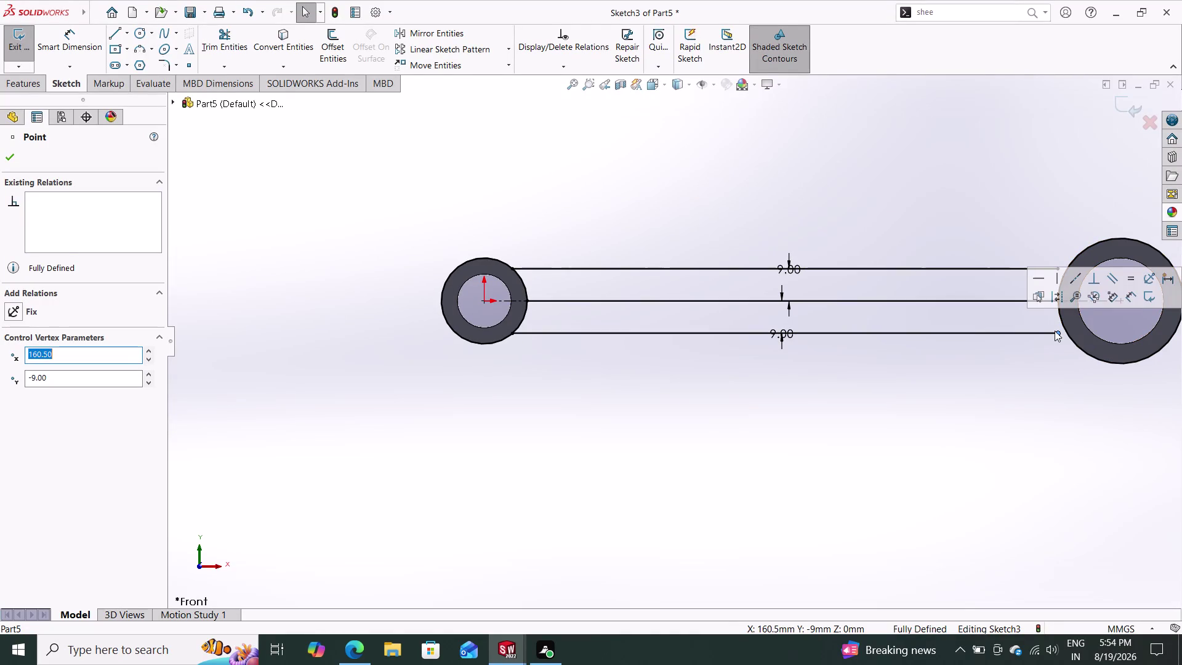
Draw short lines extending both rod lines' right ends to the large boss.
click(117, 34)
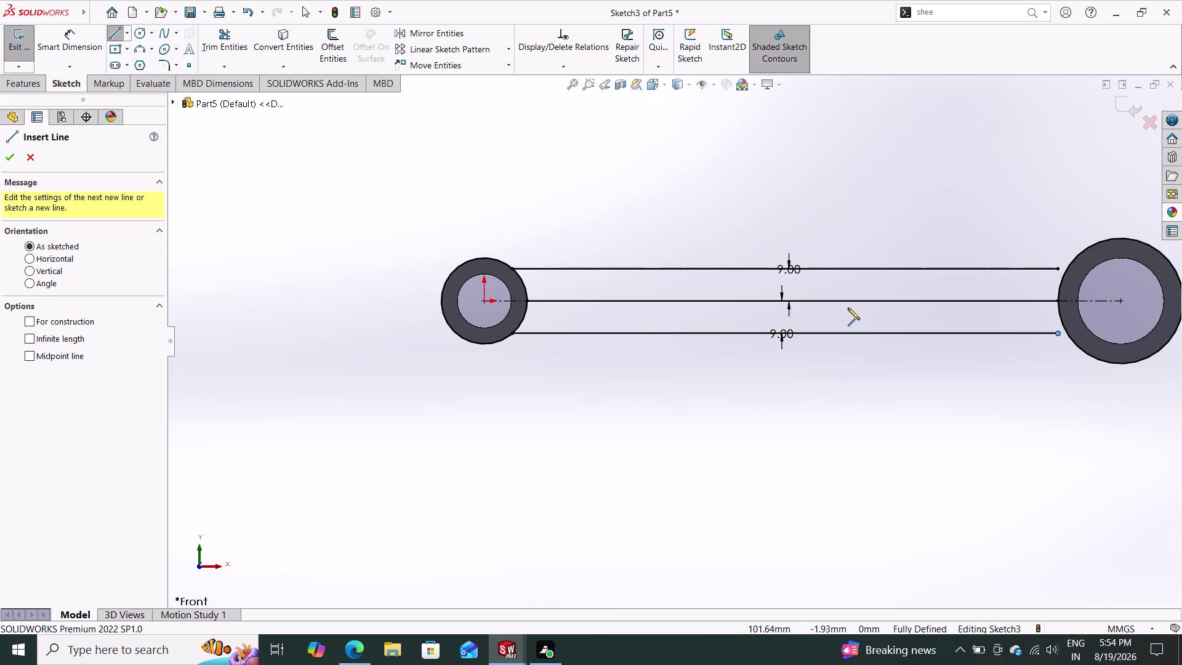
click(1059, 267)
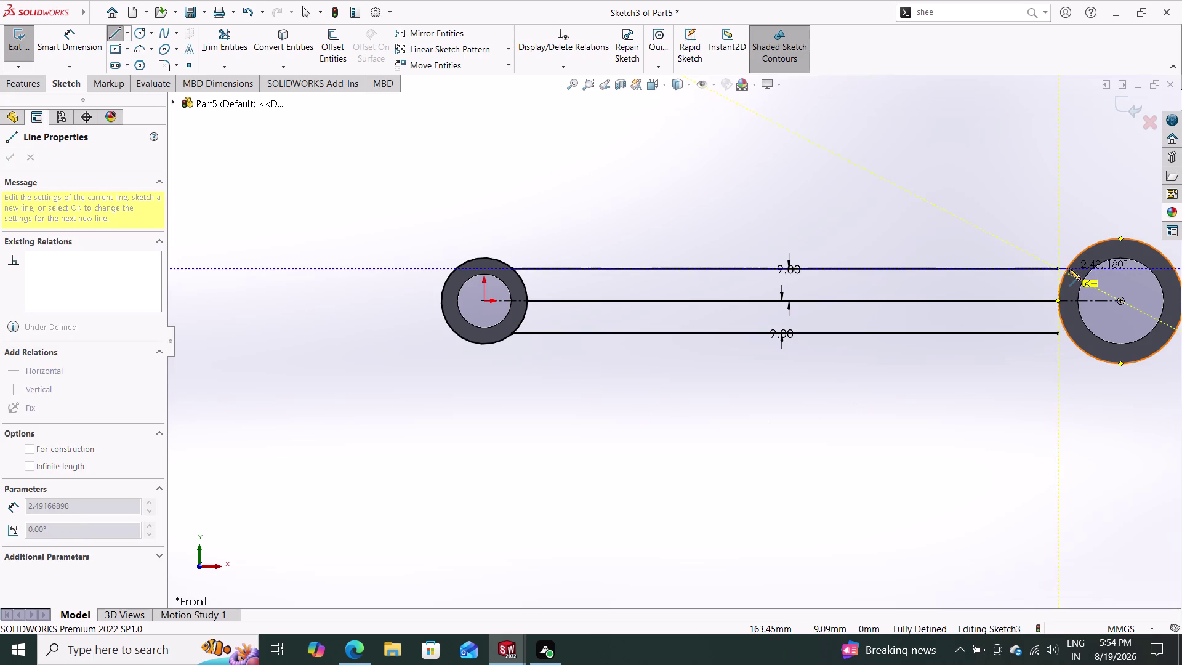
click(1069, 268)
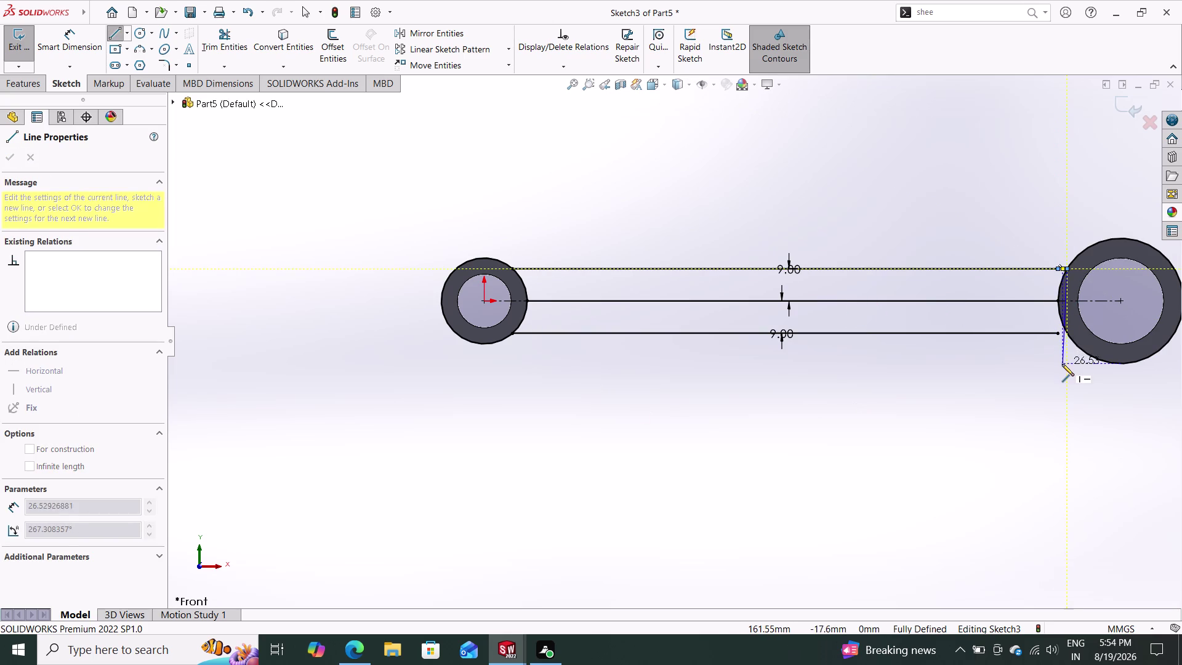
double_click(1062, 364)
click(1058, 333)
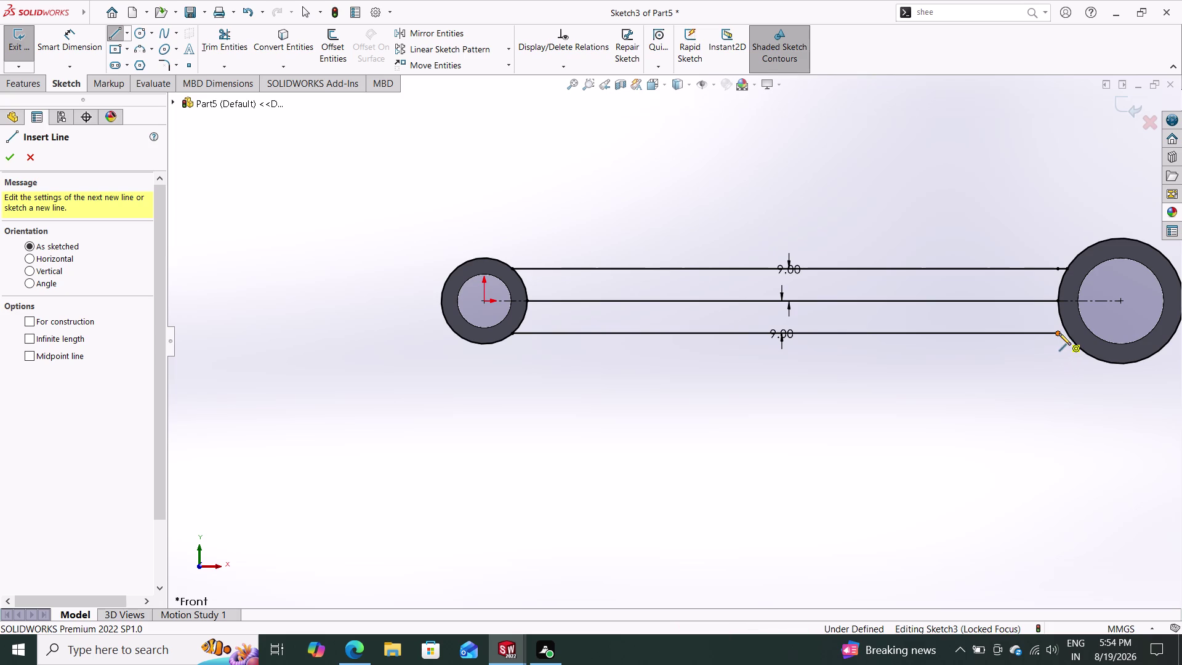
click(1066, 332)
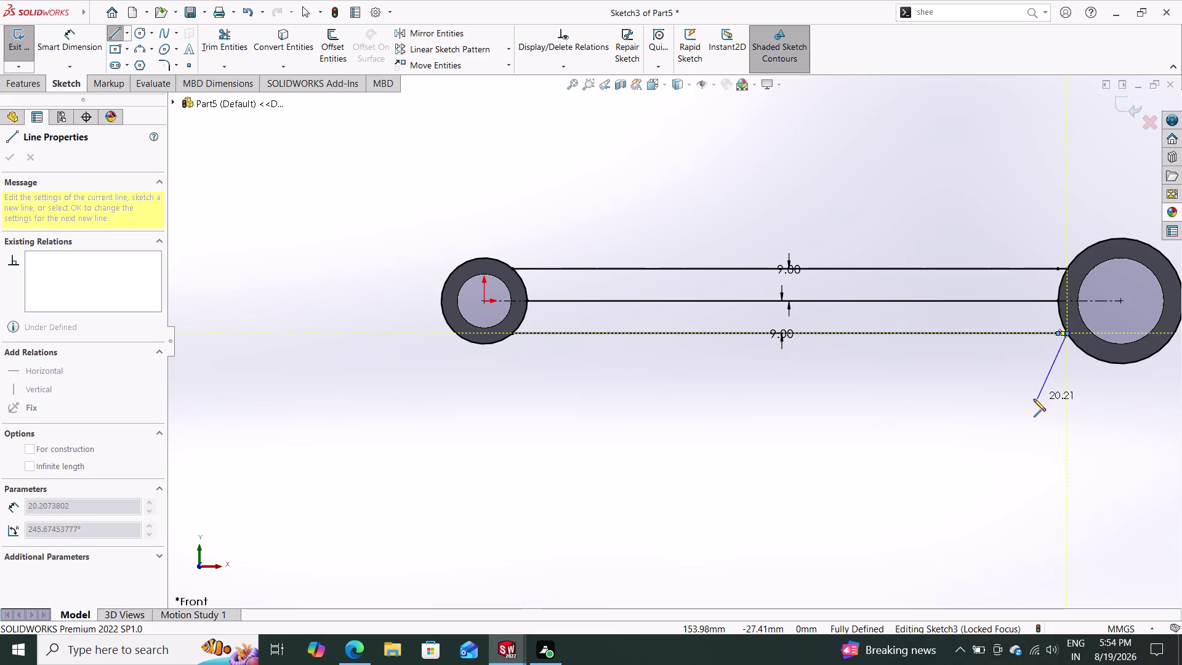
double_click(1033, 399)
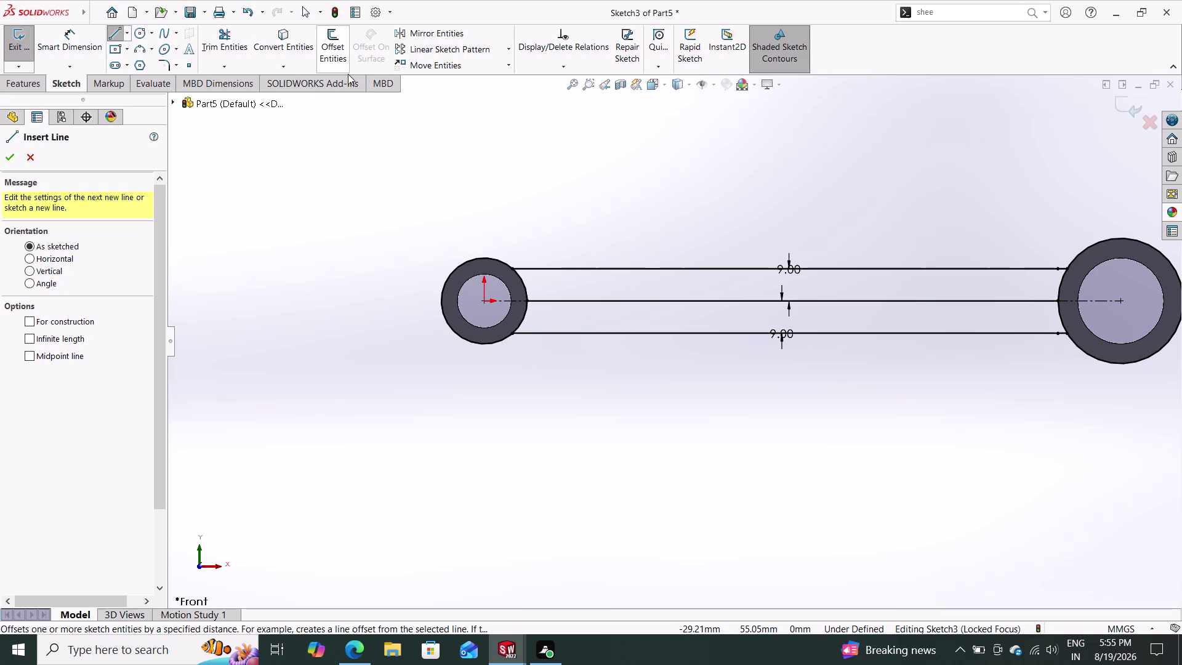
click(161, 64)
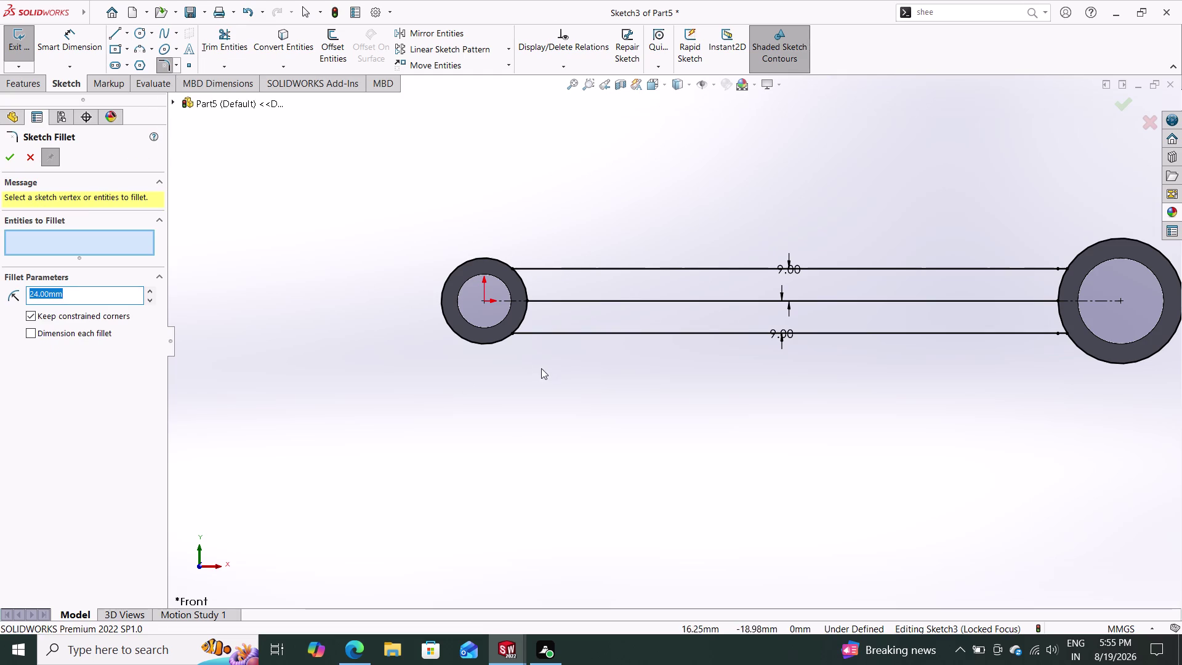
Try picking the left corners and small boss for a fillet, then cancel it.
drag(533, 365, 509, 323)
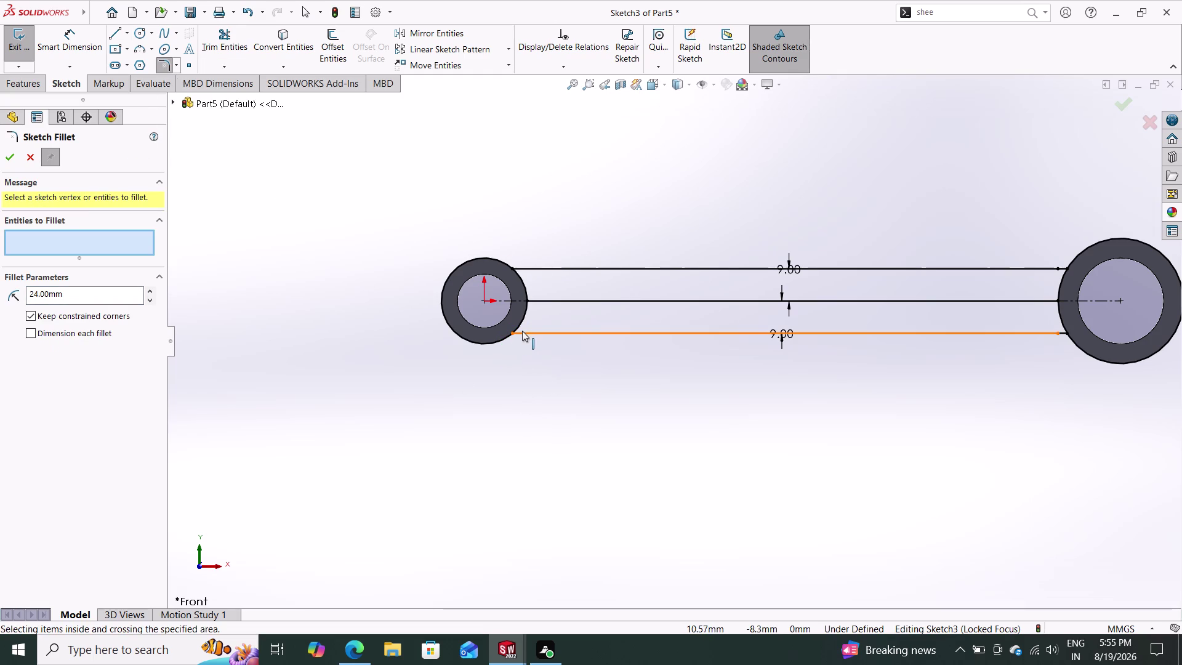
drag(521, 353, 507, 319)
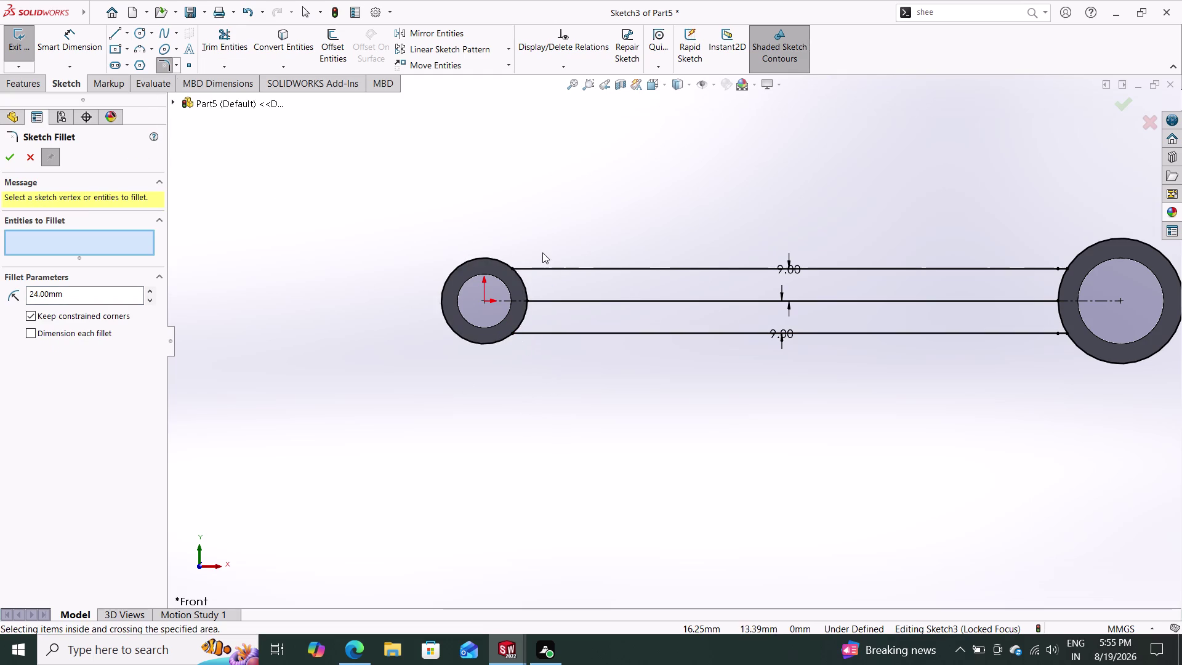
drag(542, 253, 504, 281)
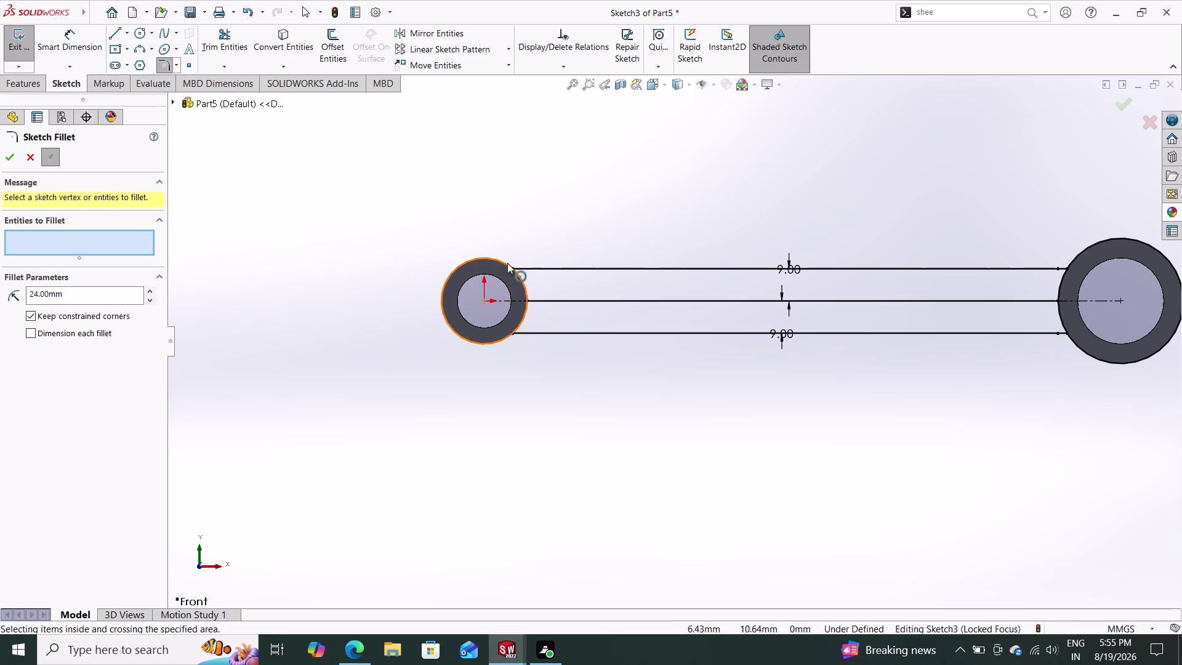
click(506, 263)
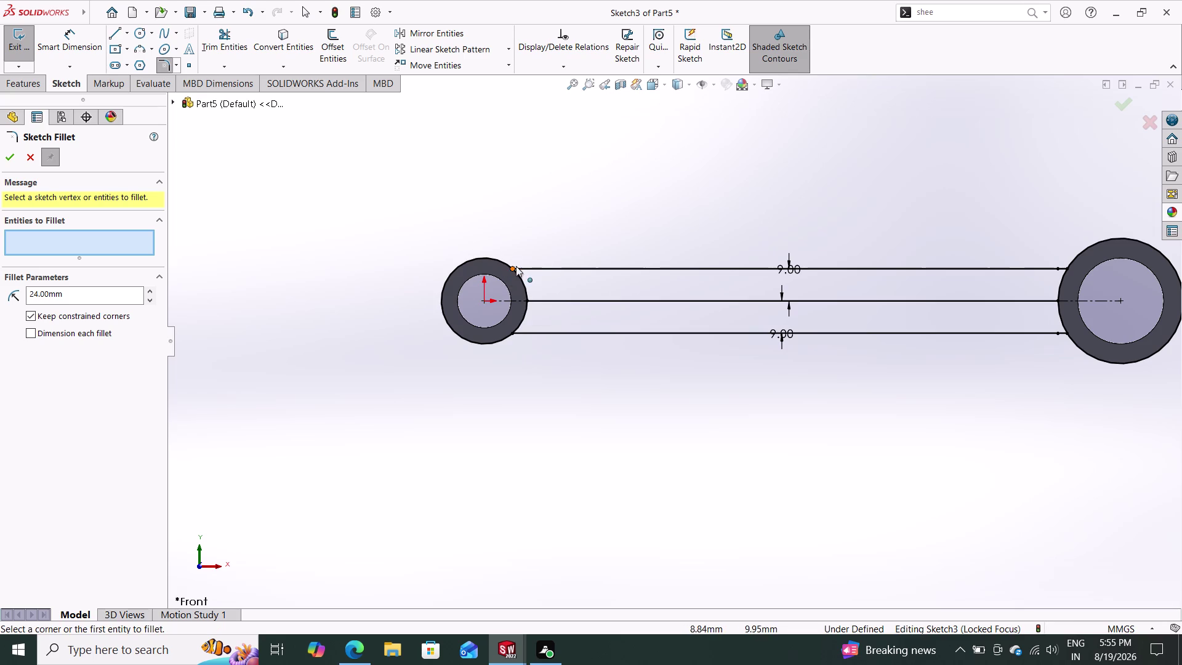
click(516, 266)
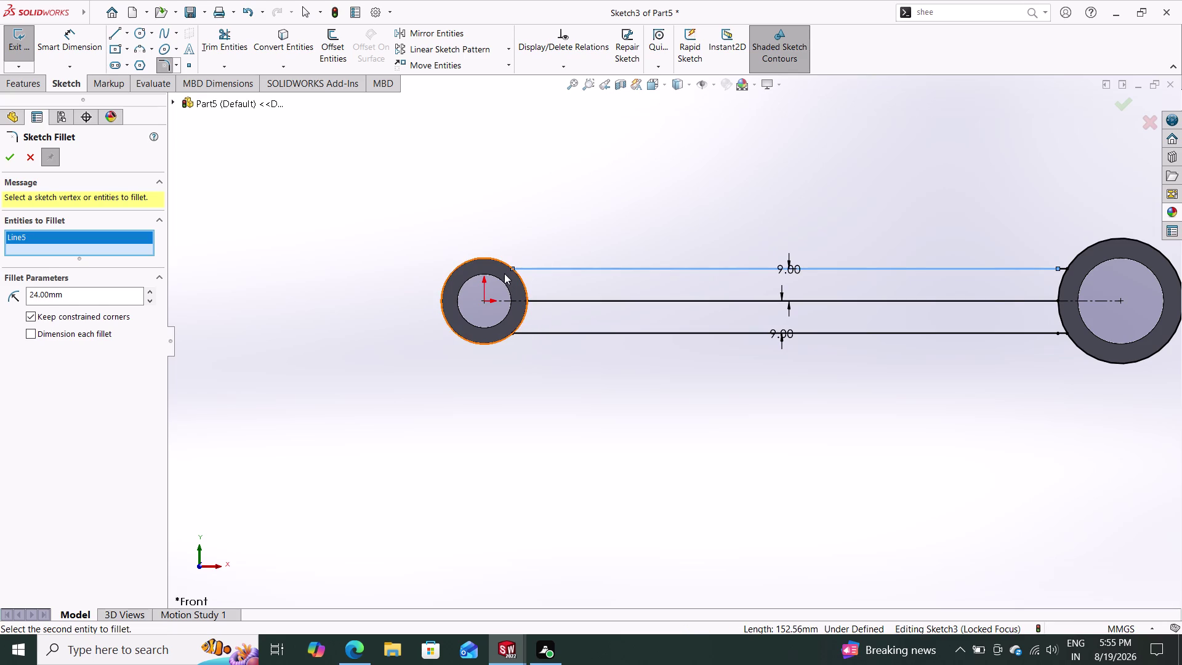
click(505, 259)
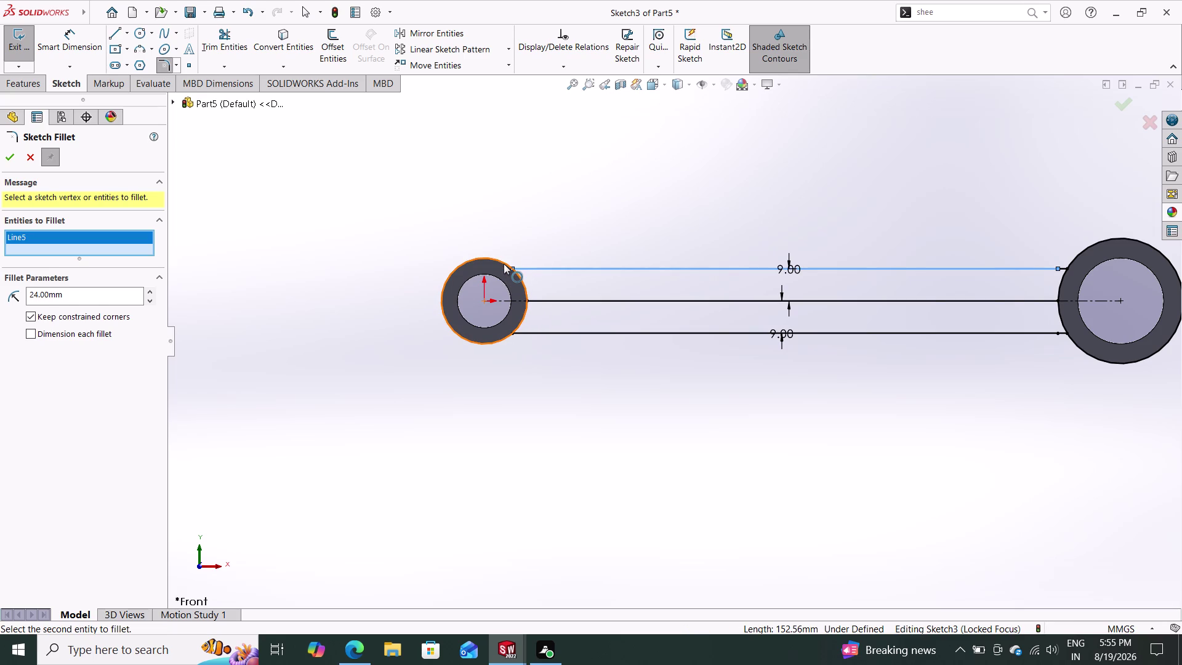
click(503, 263)
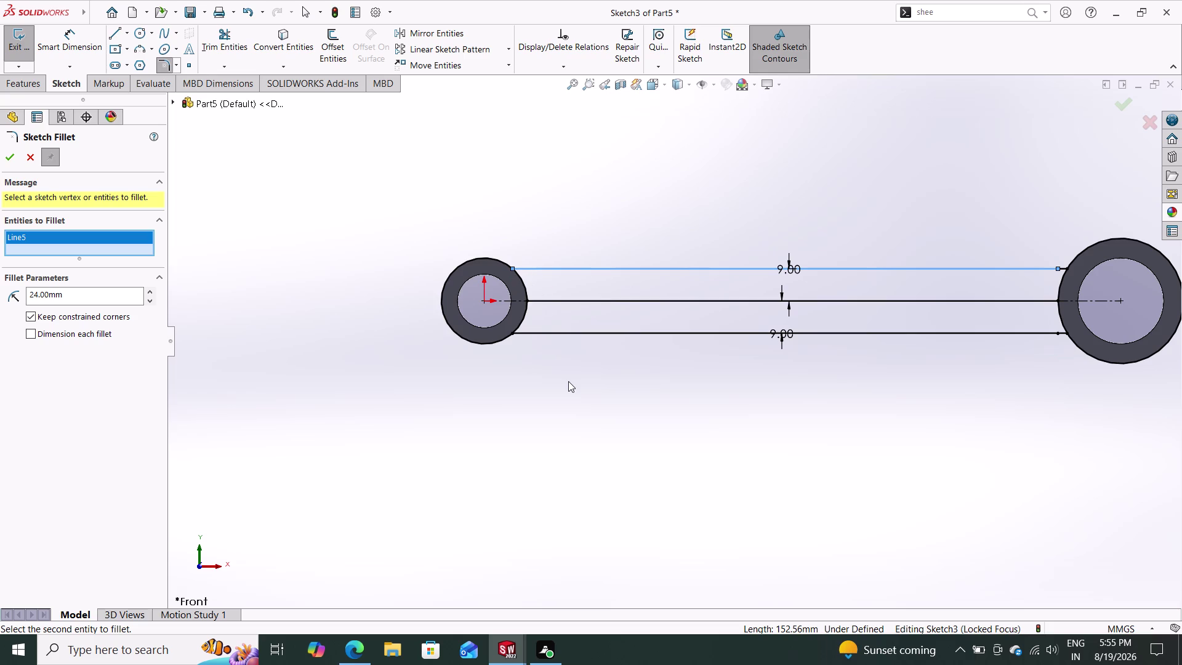
key(Escape)
Undo repeatedly back to the bare centre line between the bosses.
key(Escape)
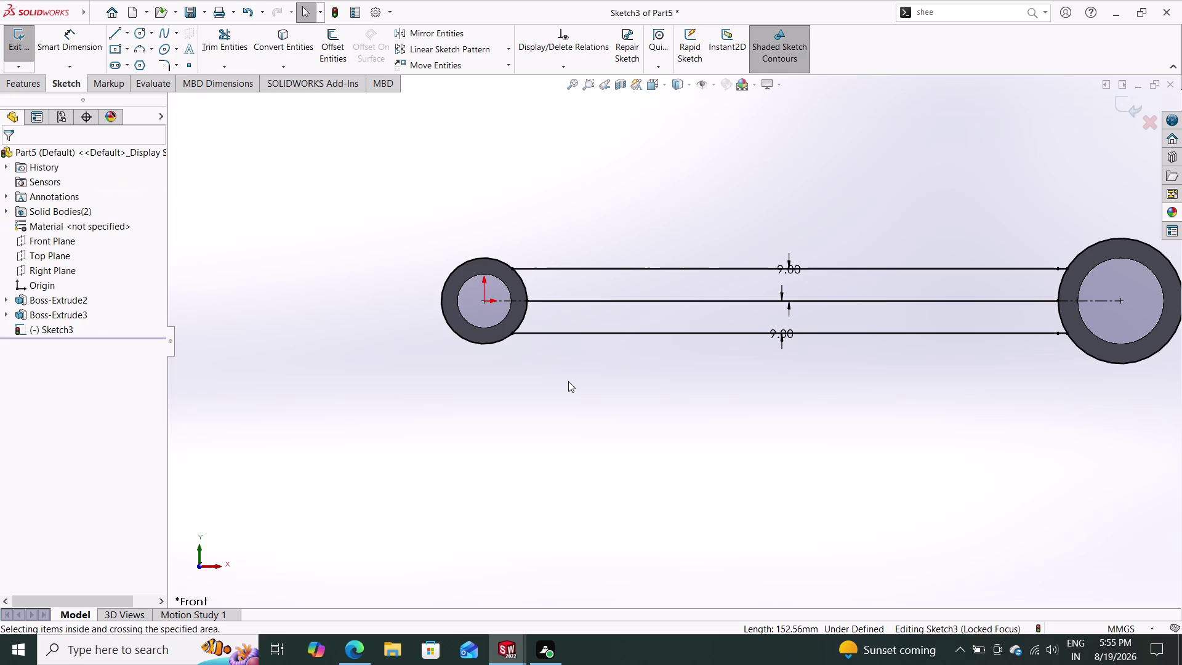
key(ctrl+z)
key(ctrl+z)
key(ctrl+z)
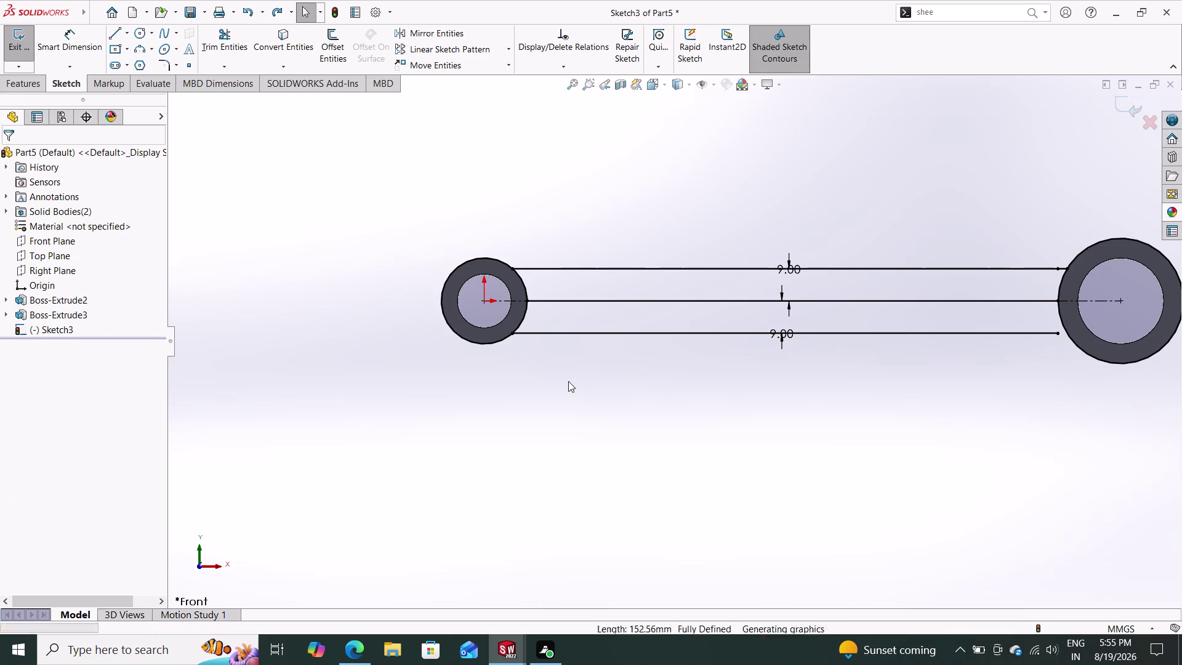
key(ctrl+z)
key(ctrl+z)
key(ctrl+z)
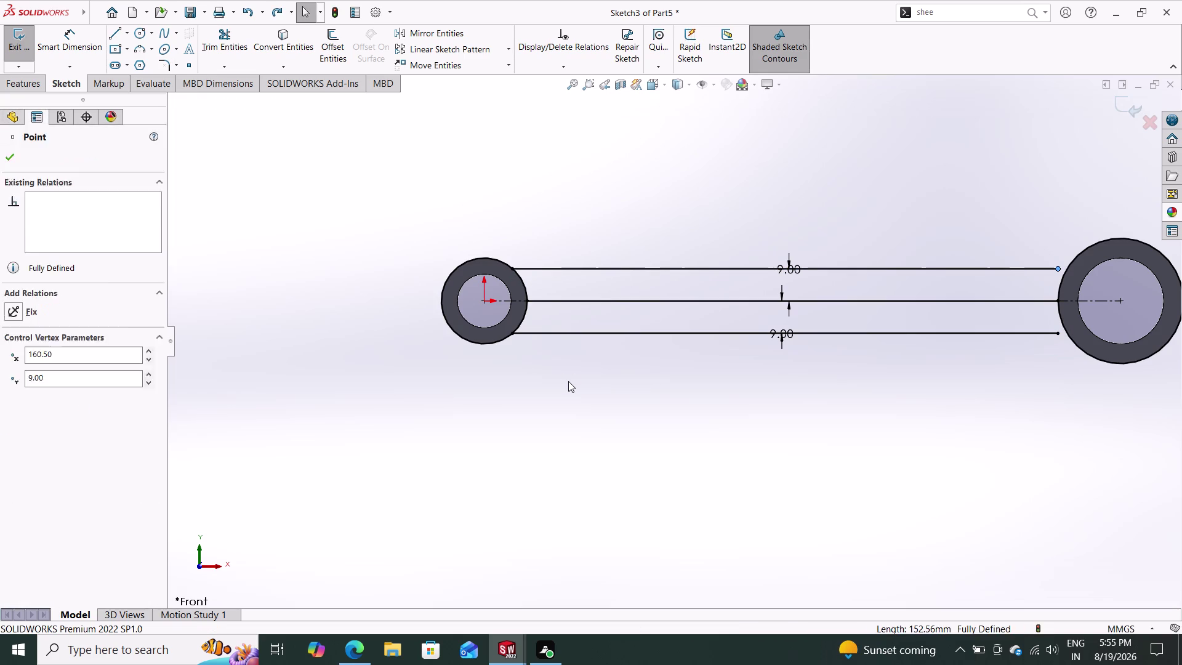
key(ctrl+z)
key(ctrl+z)
key(ctrl+z)
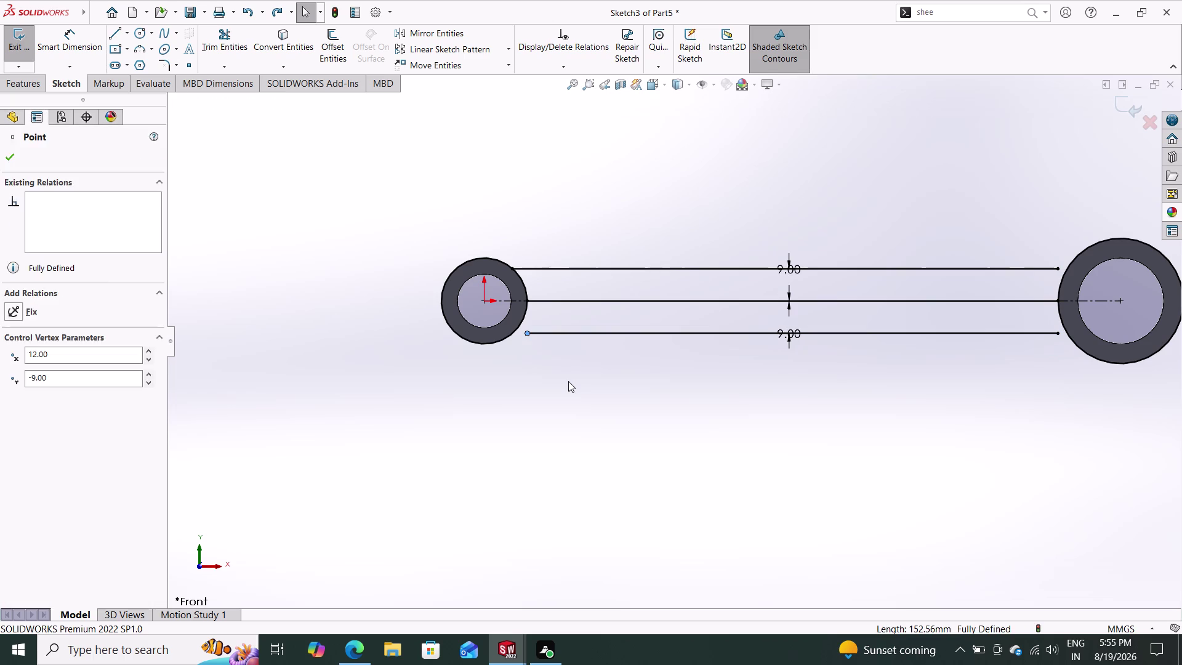
key(ctrl+z)
key(ctrl+z)
key(ctrl+z)
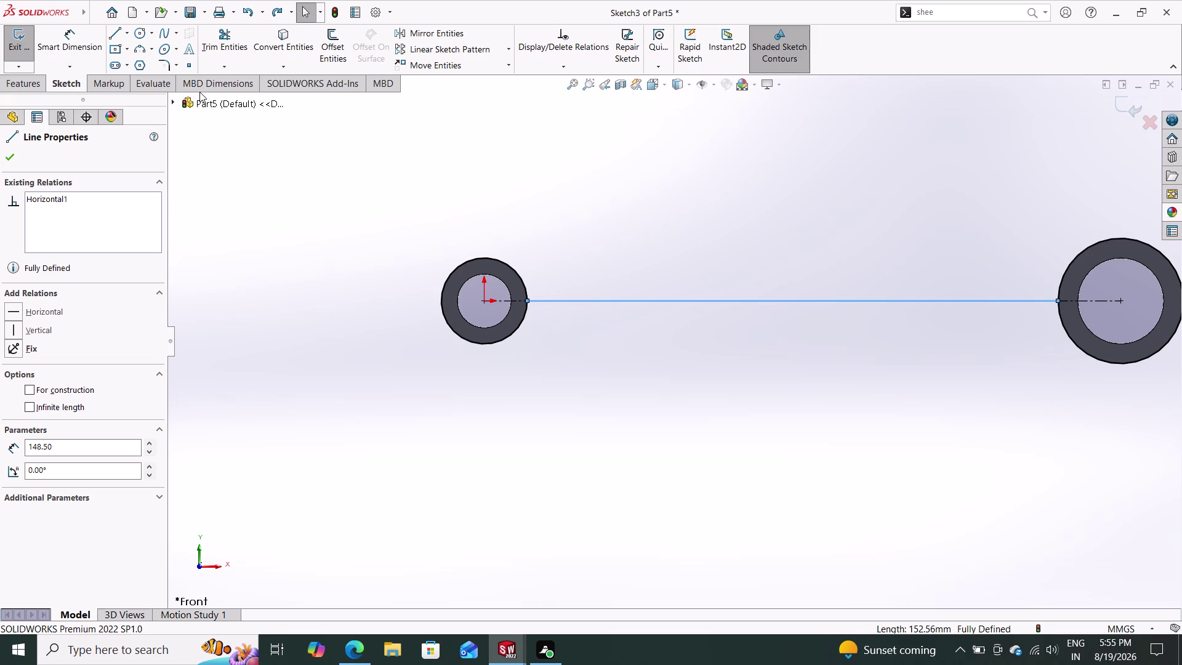
Offset the centre line 9 mm to both sides.
click(343, 34)
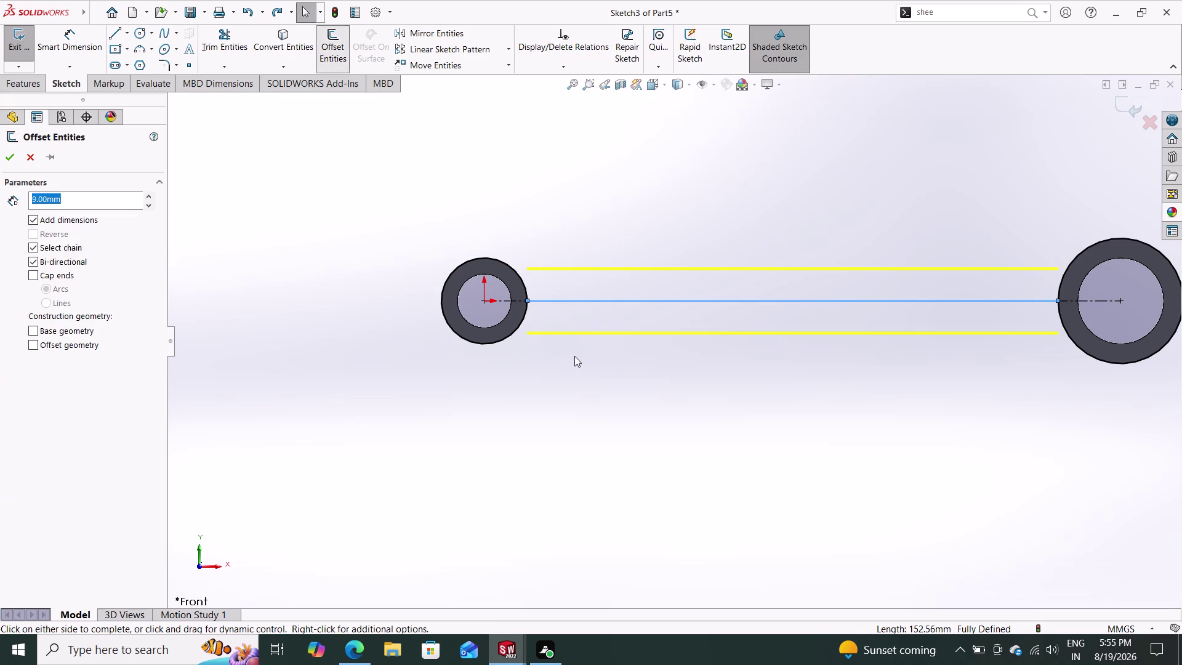
click(12, 159)
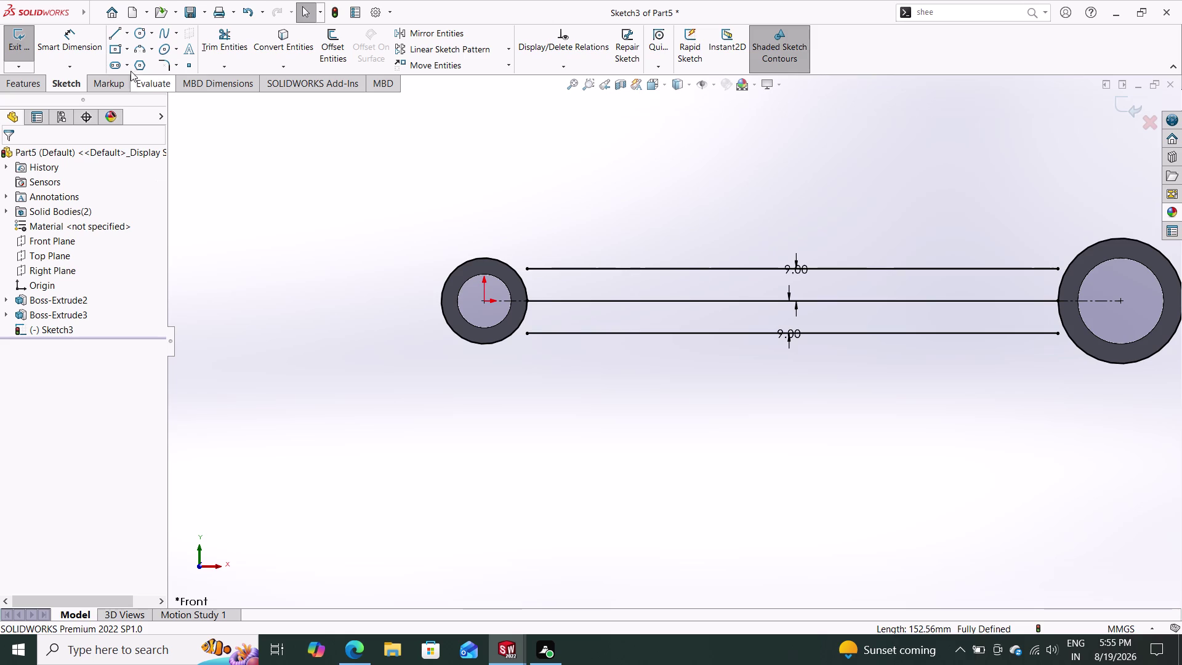
click(116, 32)
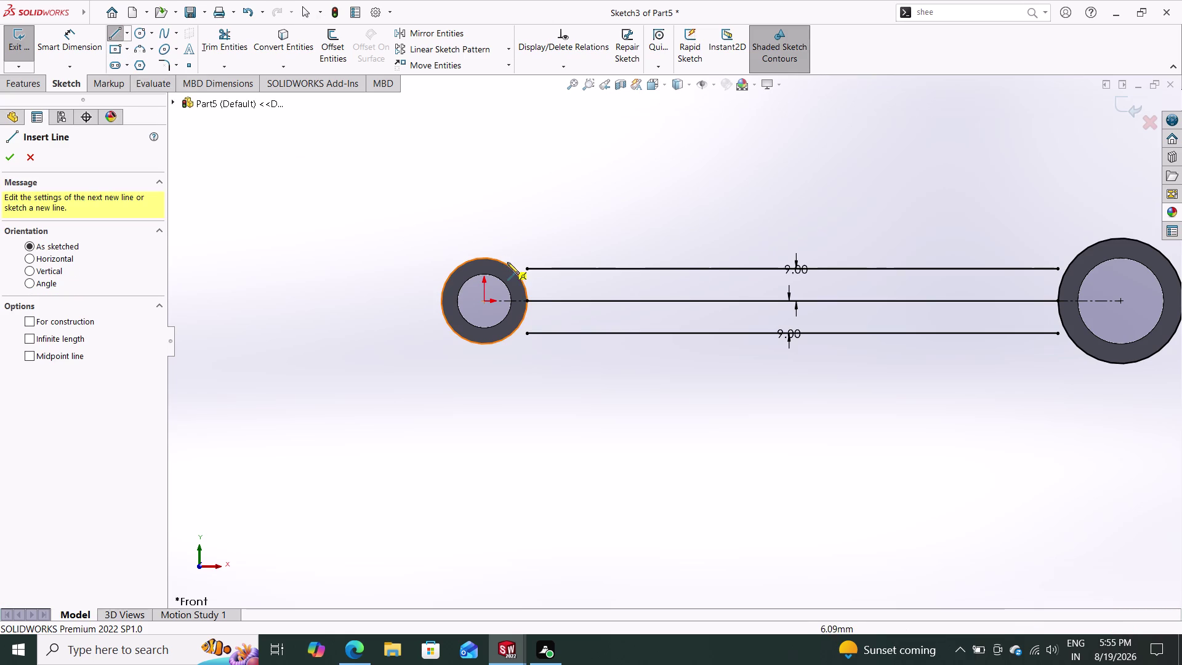
Draw short lines joining both offset lines' left ends to the small boss.
click(508, 265)
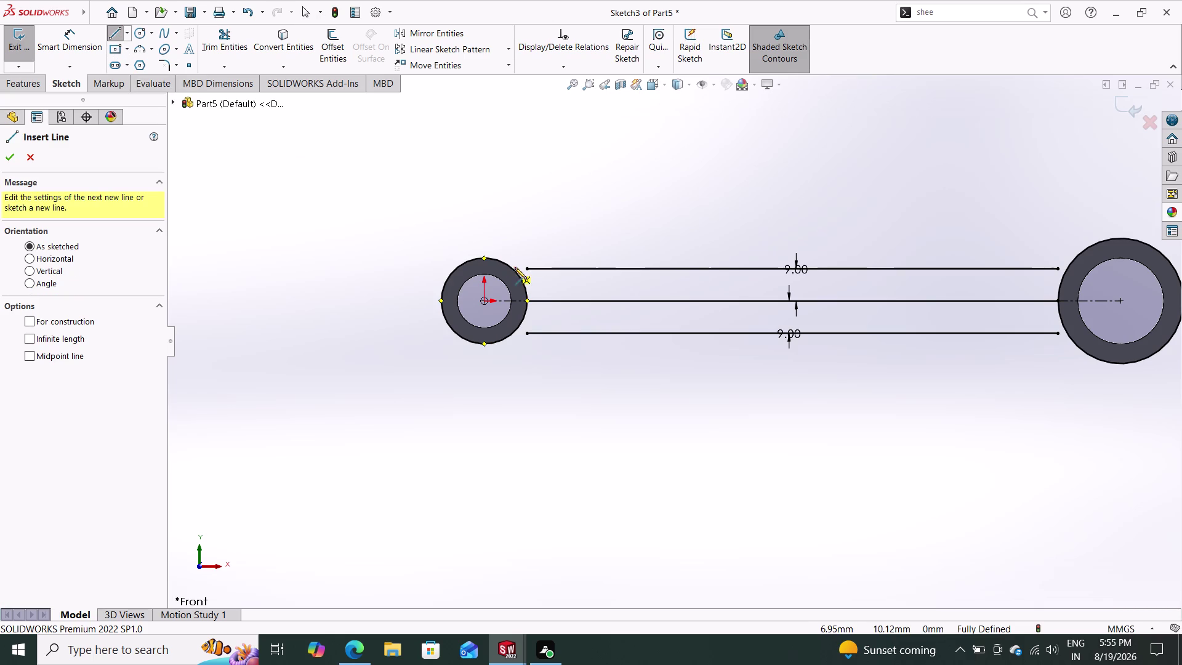
click(530, 269)
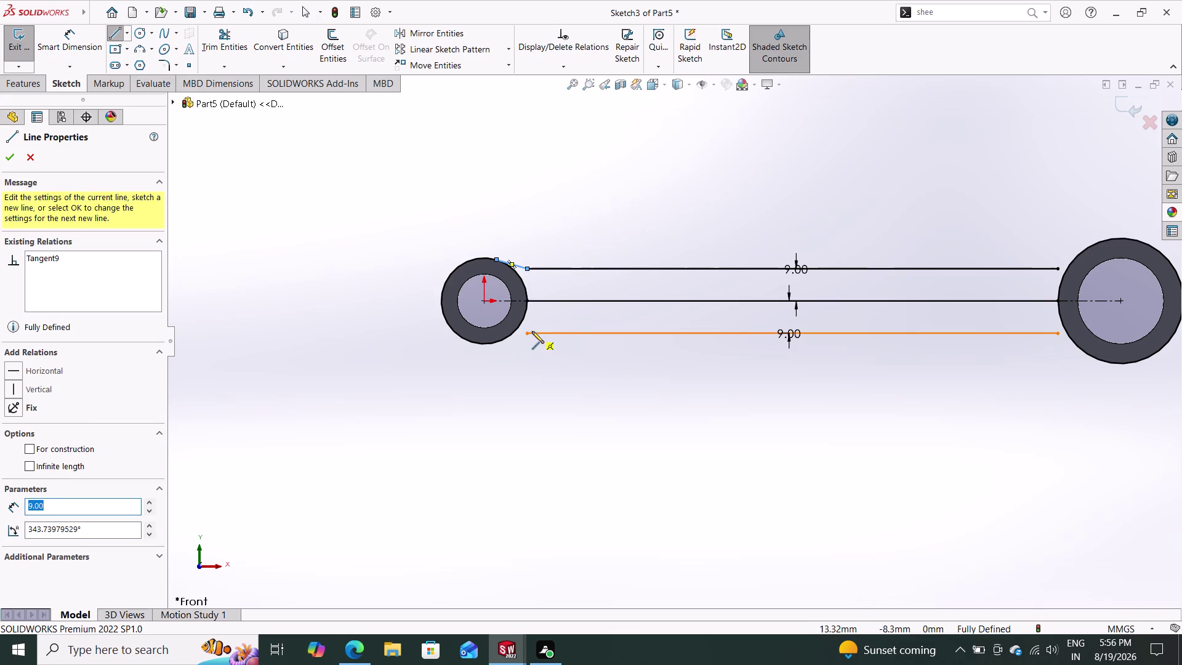
click(528, 334)
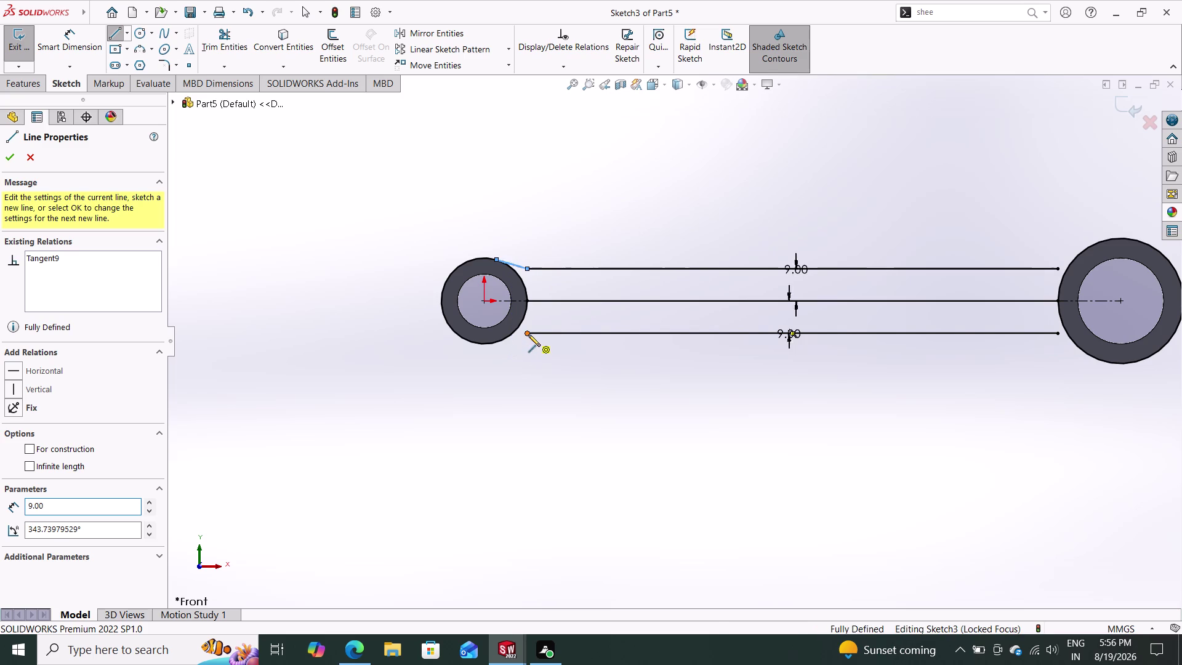
click(503, 339)
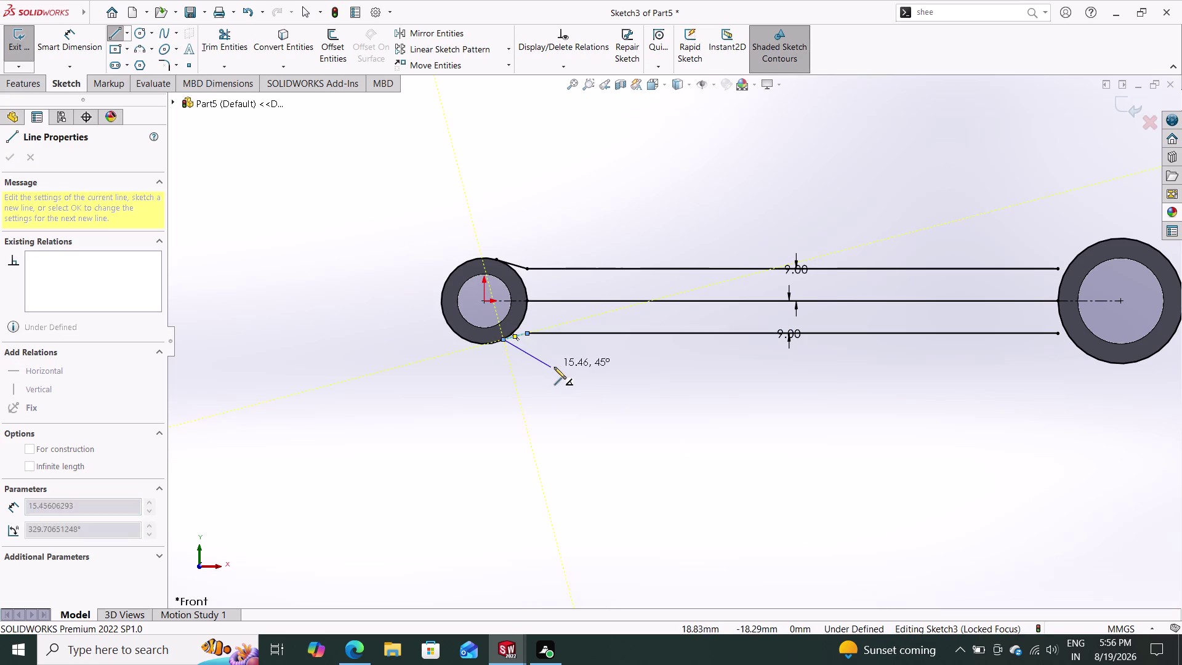
double_click(578, 371)
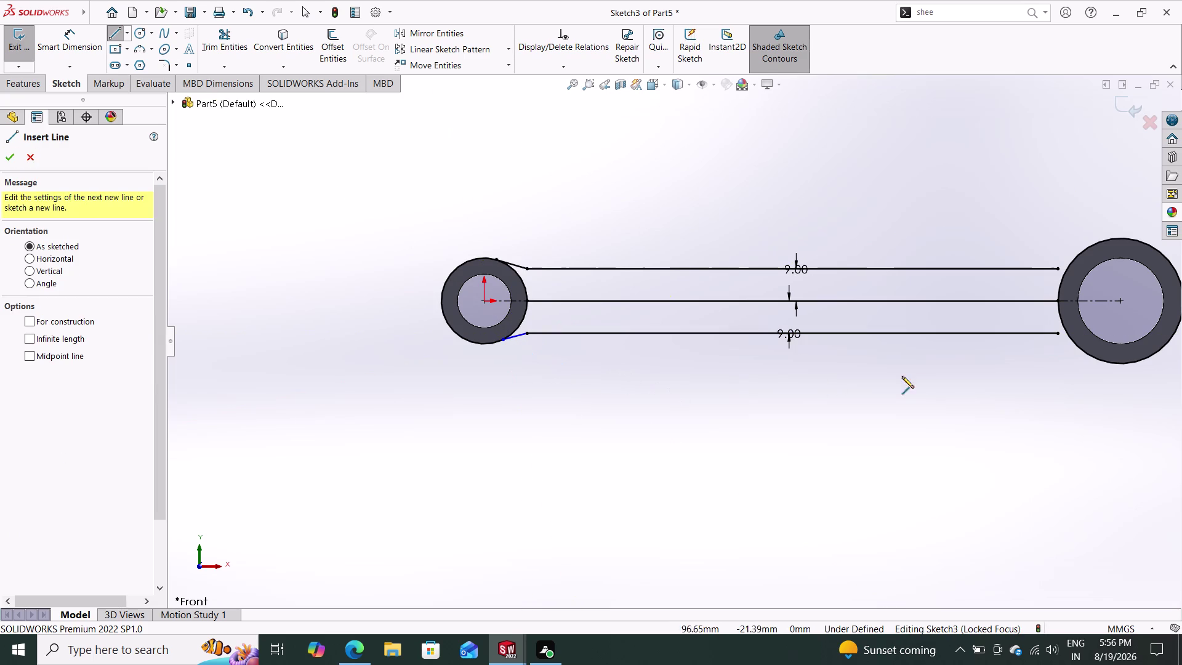
Join the right ends to the large boss and delete the accidental extra line.
click(1060, 331)
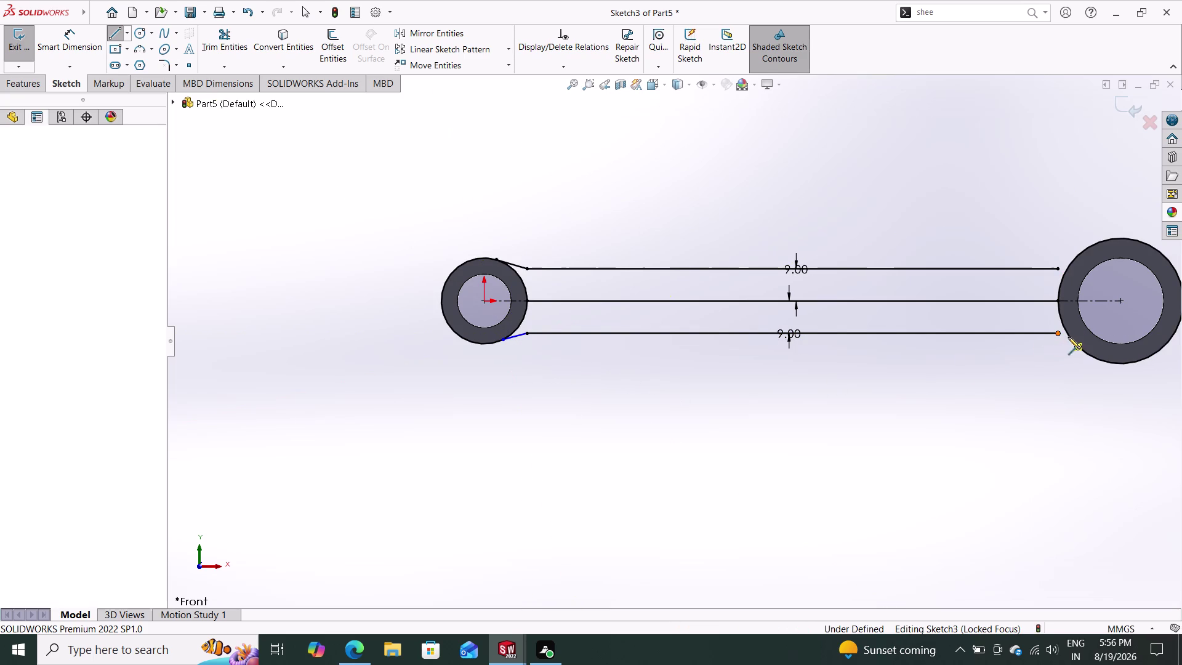
click(1079, 347)
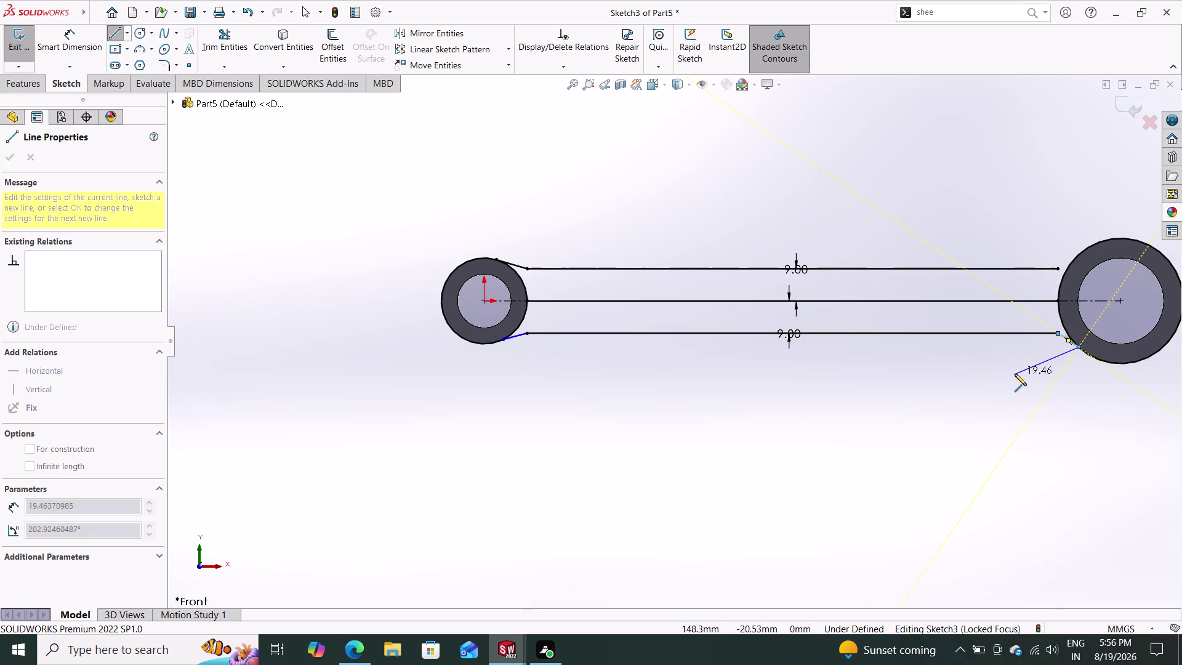
double_click(1015, 374)
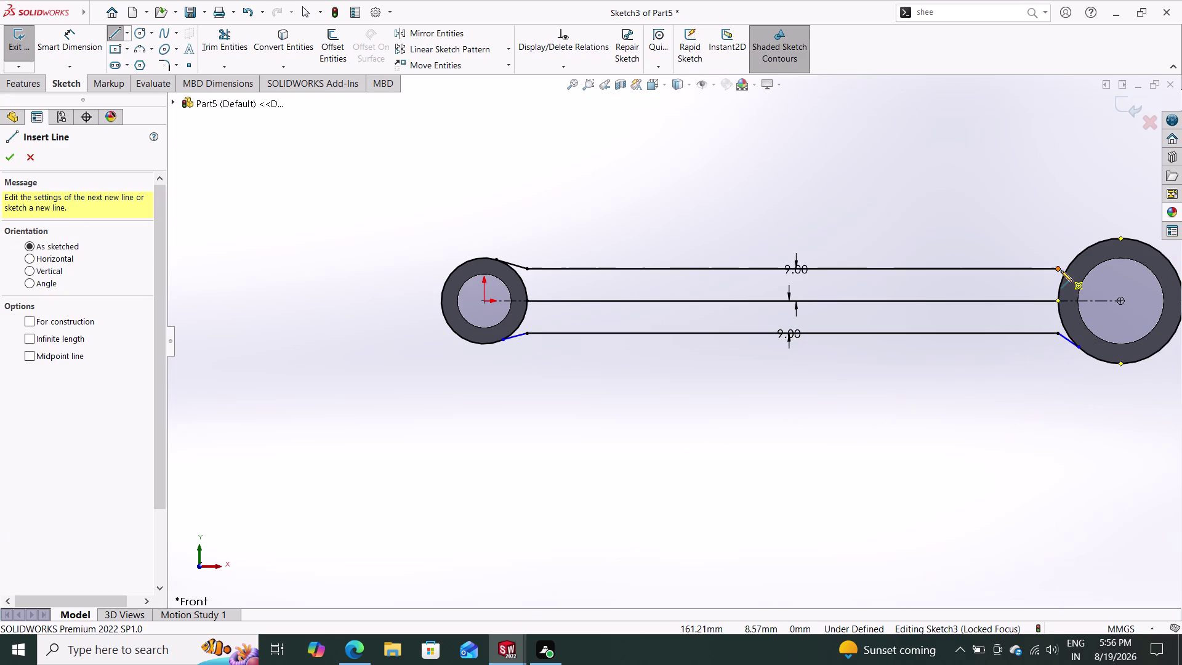
click(1059, 270)
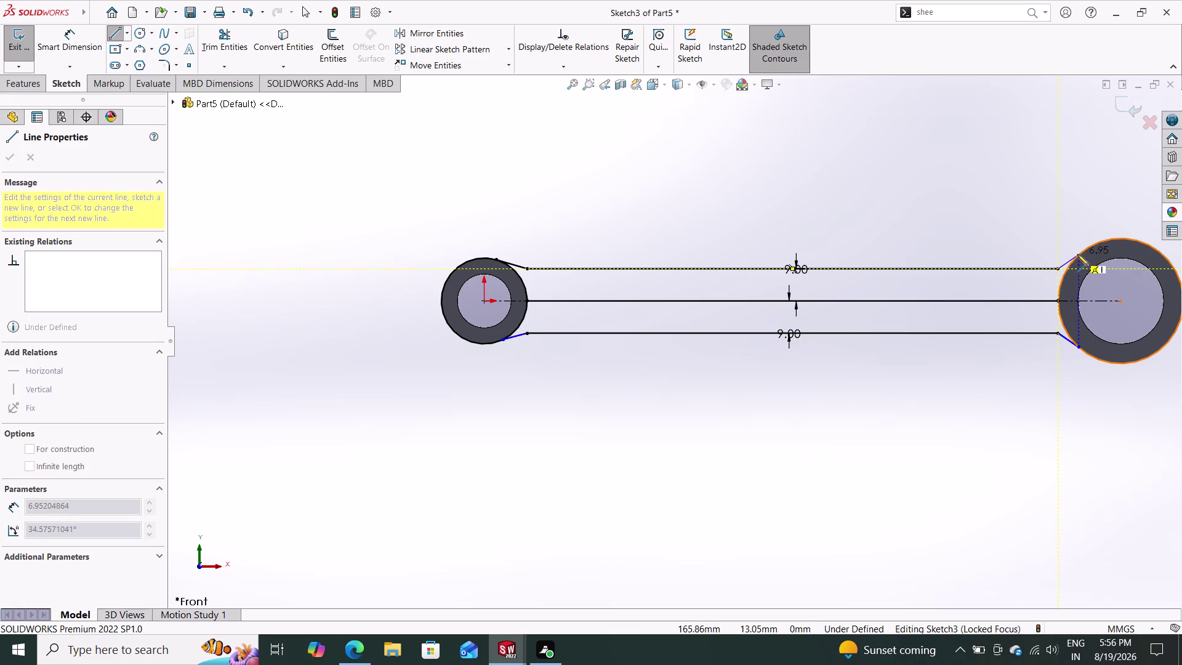
click(1078, 254)
double_click(989, 195)
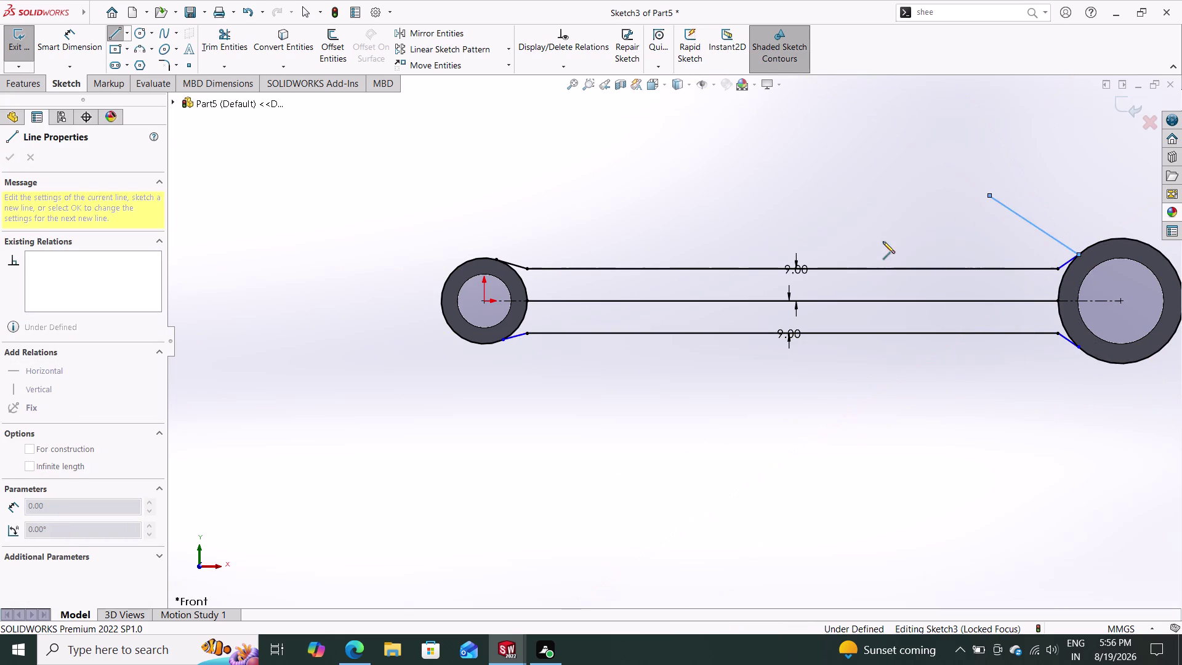
key(Escape)
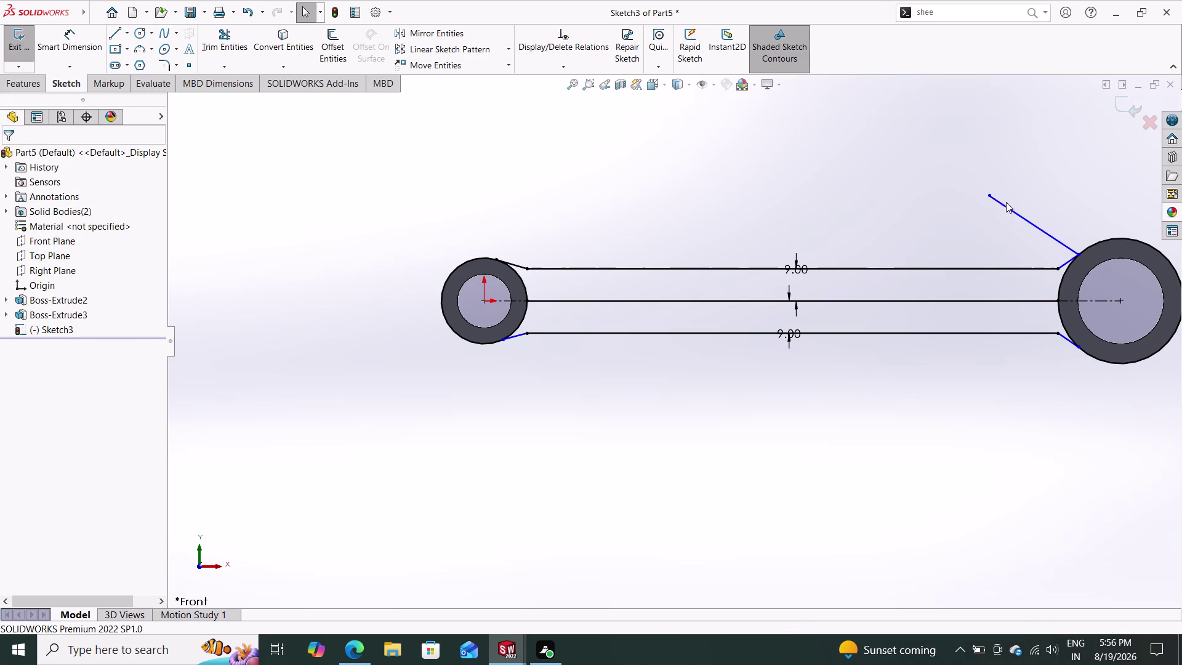
click(1010, 207)
key(Delete)
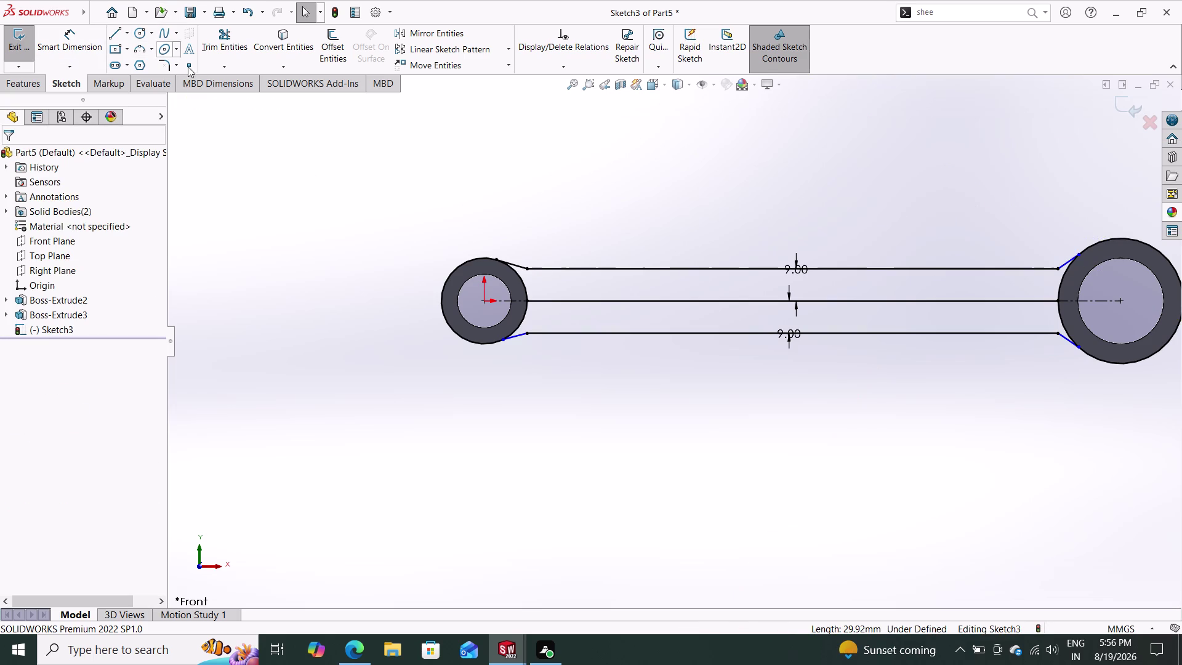
Select the corners where the rod's side lines meet the small boss for a sketch fillet.
click(163, 62)
drag(538, 250, 516, 271)
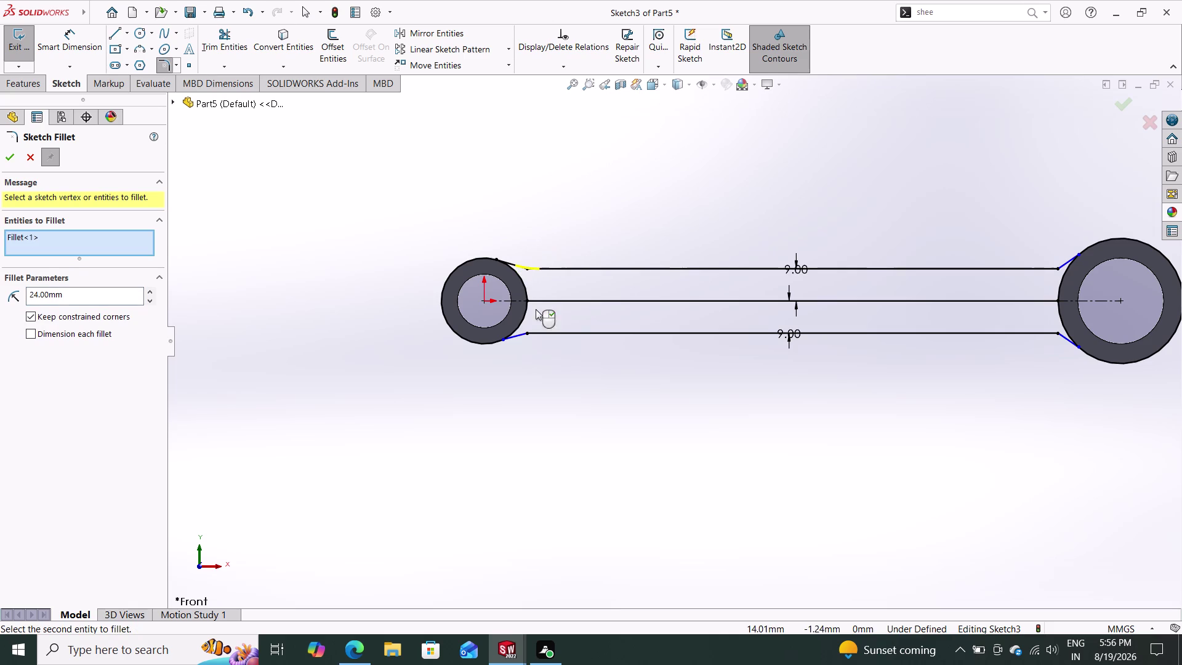
drag(542, 384, 511, 317)
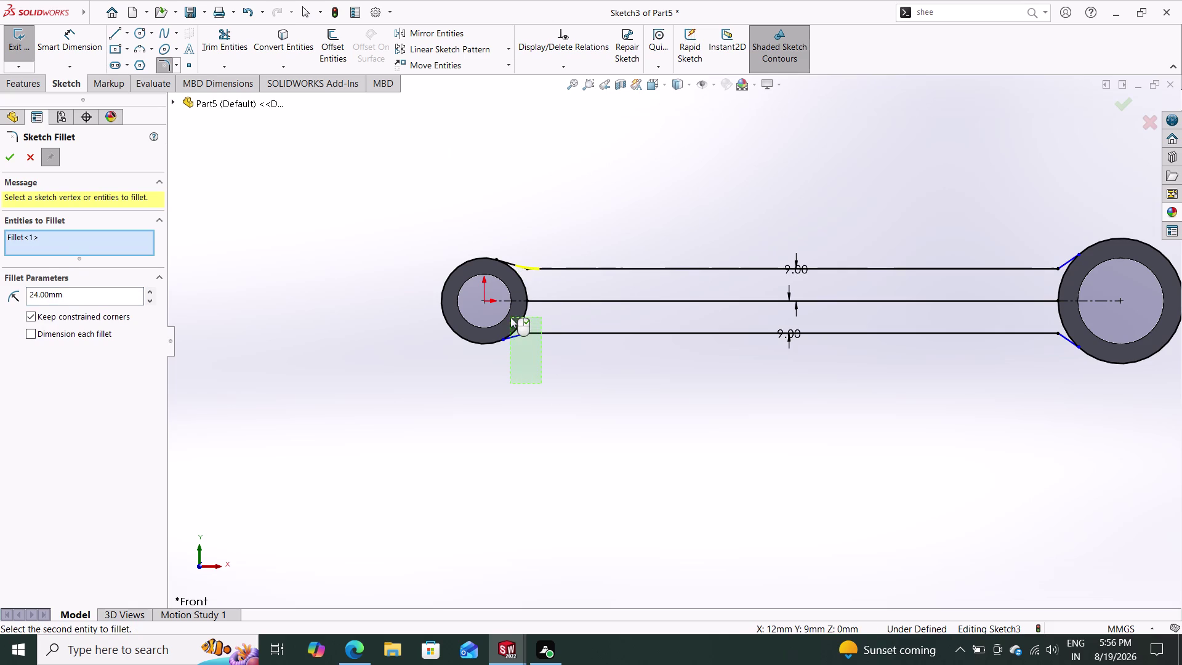
drag(511, 317, 510, 318)
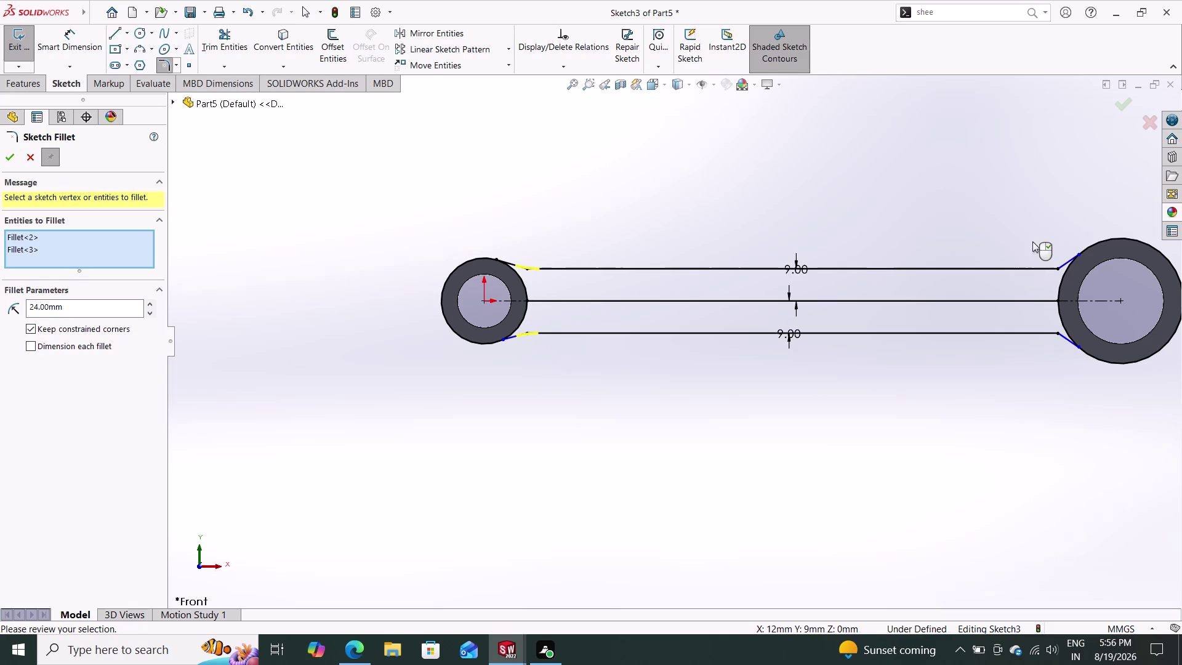
drag(1035, 245, 1067, 277)
drag(1081, 365, 1051, 328)
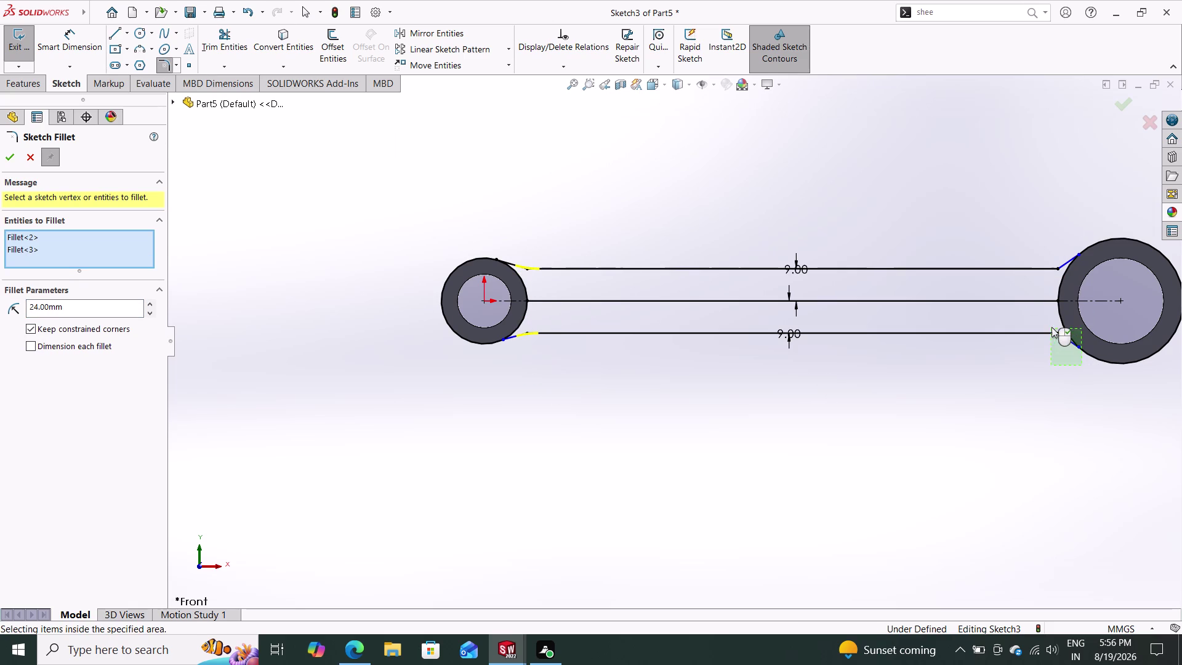
drag(1052, 328, 1050, 326)
drag(1044, 355, 1065, 322)
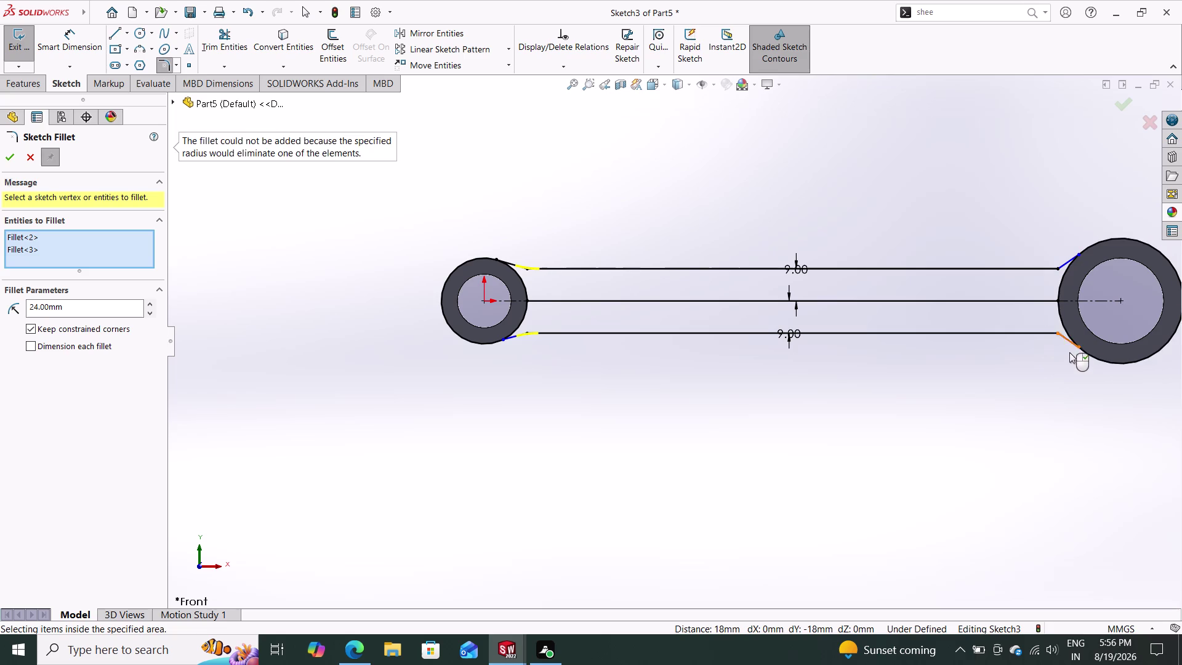
drag(1066, 360, 1046, 322)
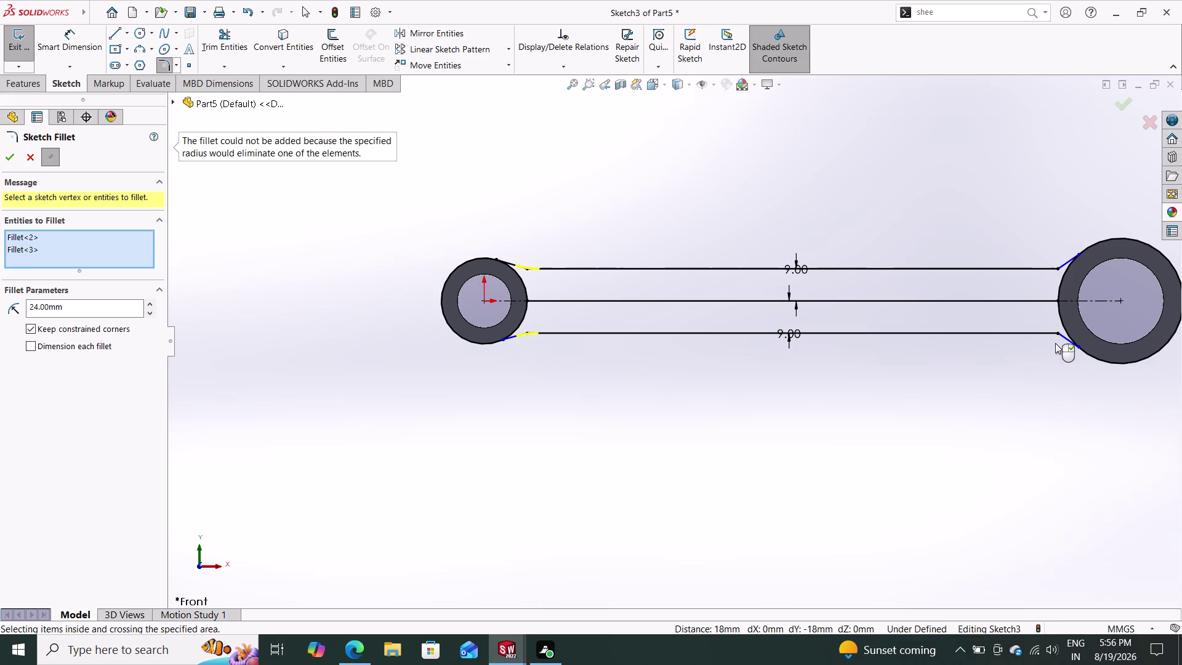
click(1063, 335)
click(1052, 332)
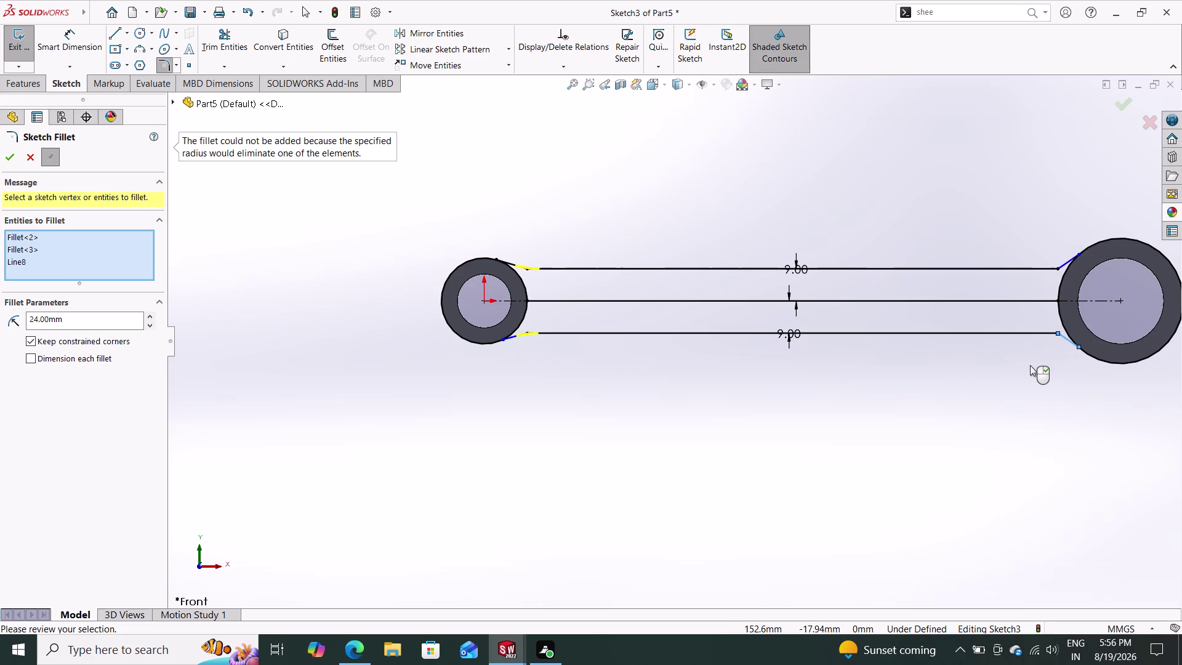
Remove stray Line8 from the fillet list and apply the 24 mm fillets.
right_click(22, 259)
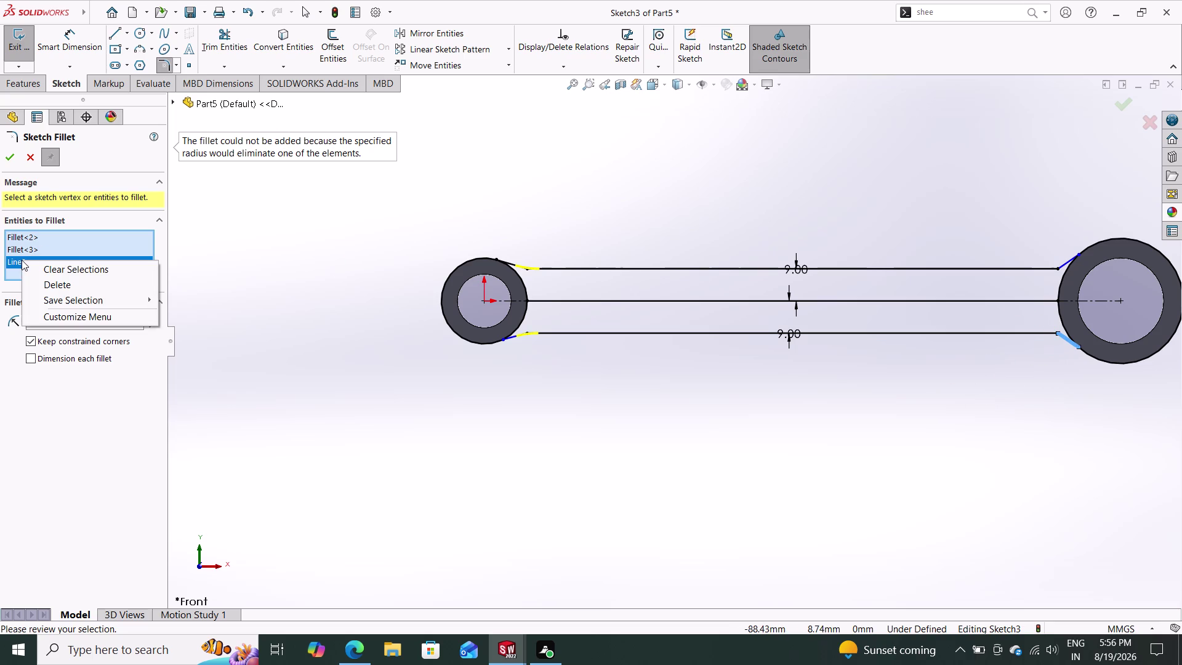
click(48, 280)
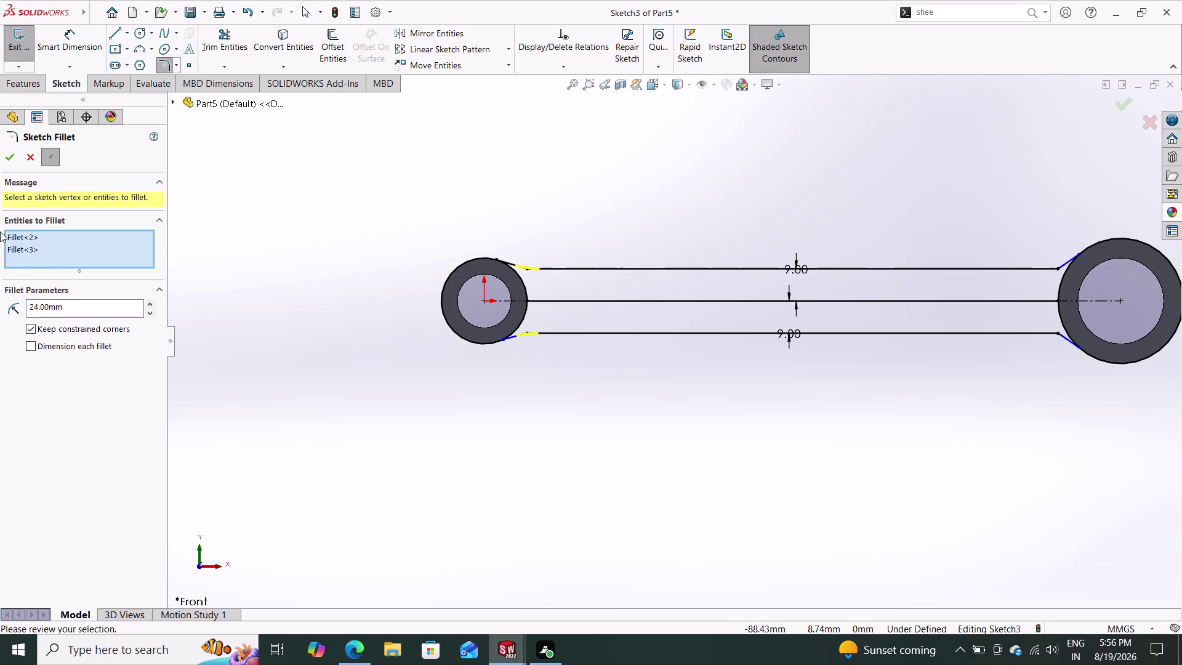
click(11, 161)
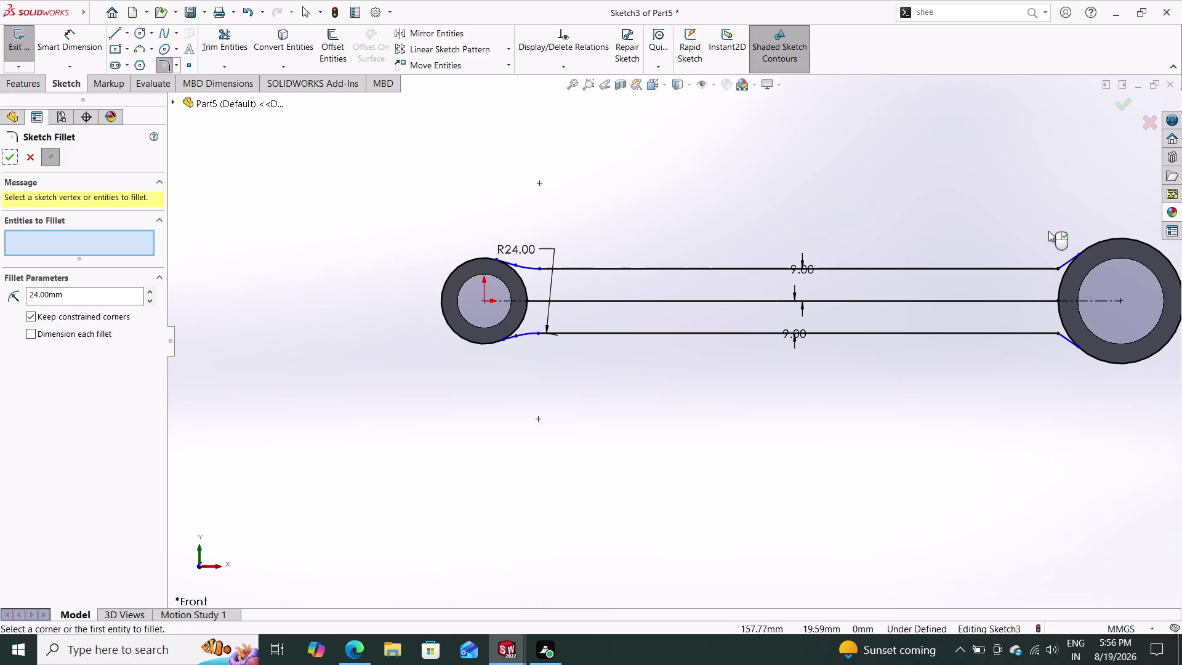
Snap the large boss's two short line ends onto its circle and begin a 24 mm fillet there.
drag(1048, 231, 1071, 277)
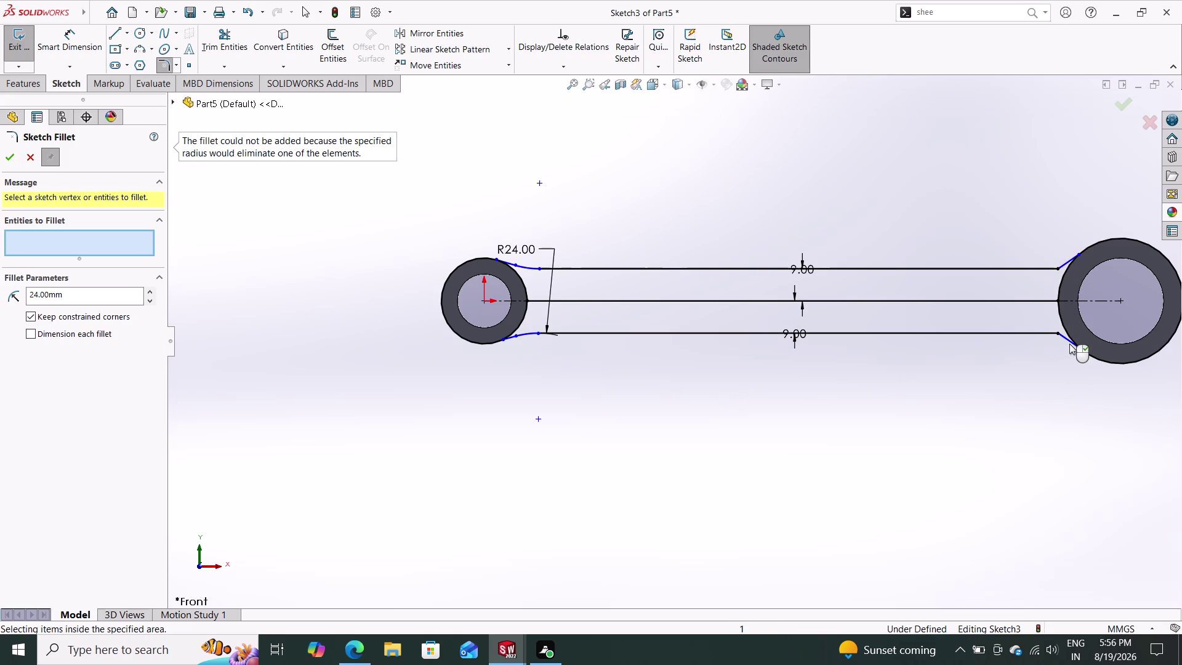
scroll(down, 3)
key(Escape)
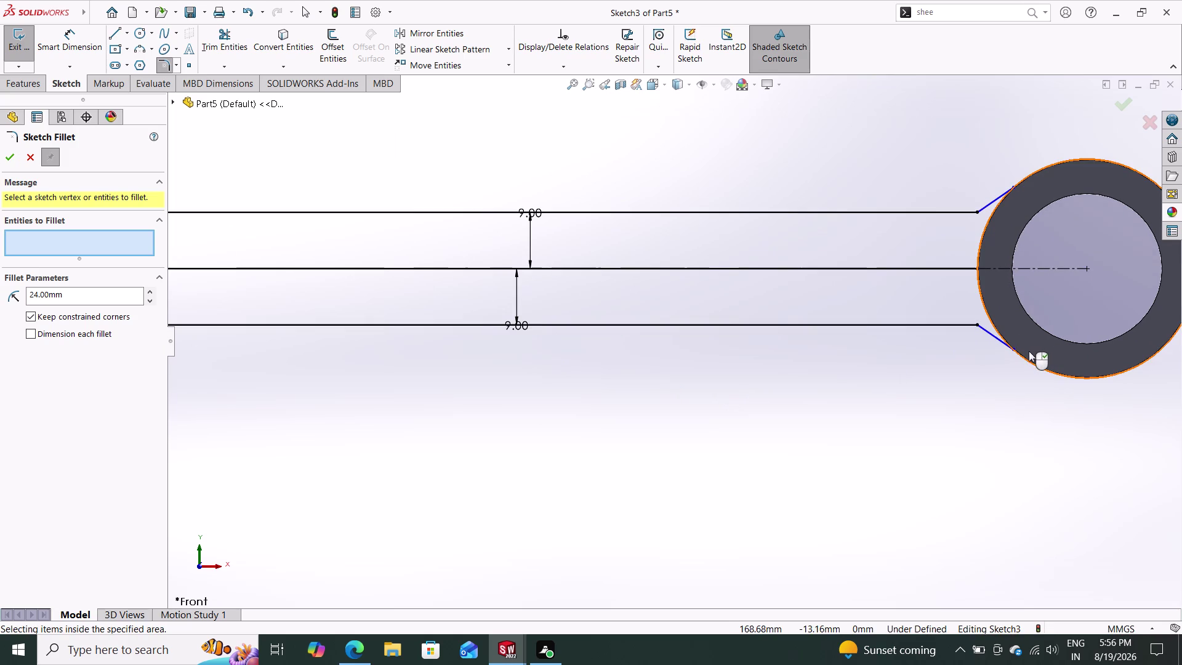
key(Escape)
key(Escape)
key(Escape)
drag(1015, 350, 1022, 362)
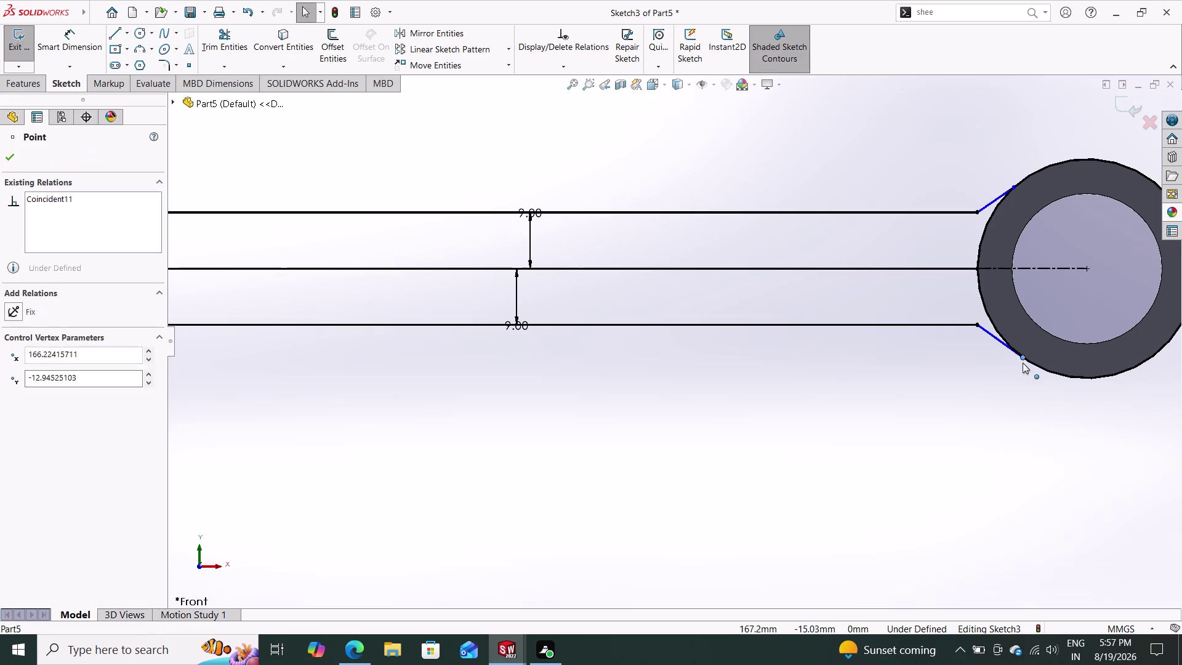
drag(1022, 362, 1035, 366)
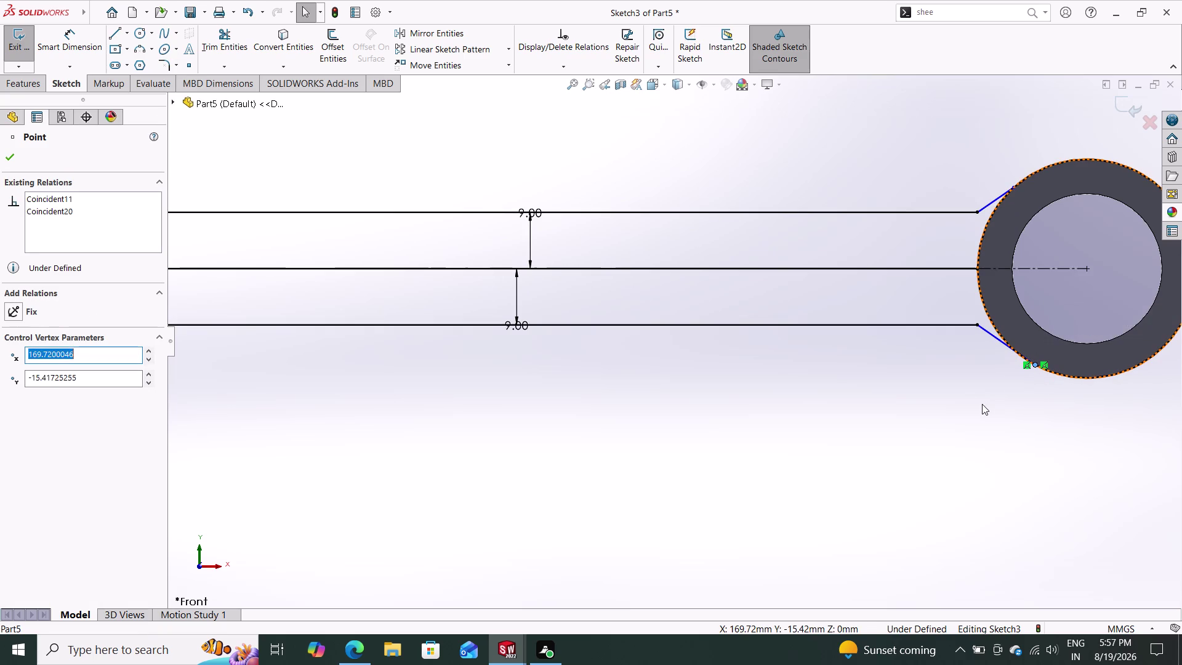
key(Escape)
drag(1013, 184, 1035, 173)
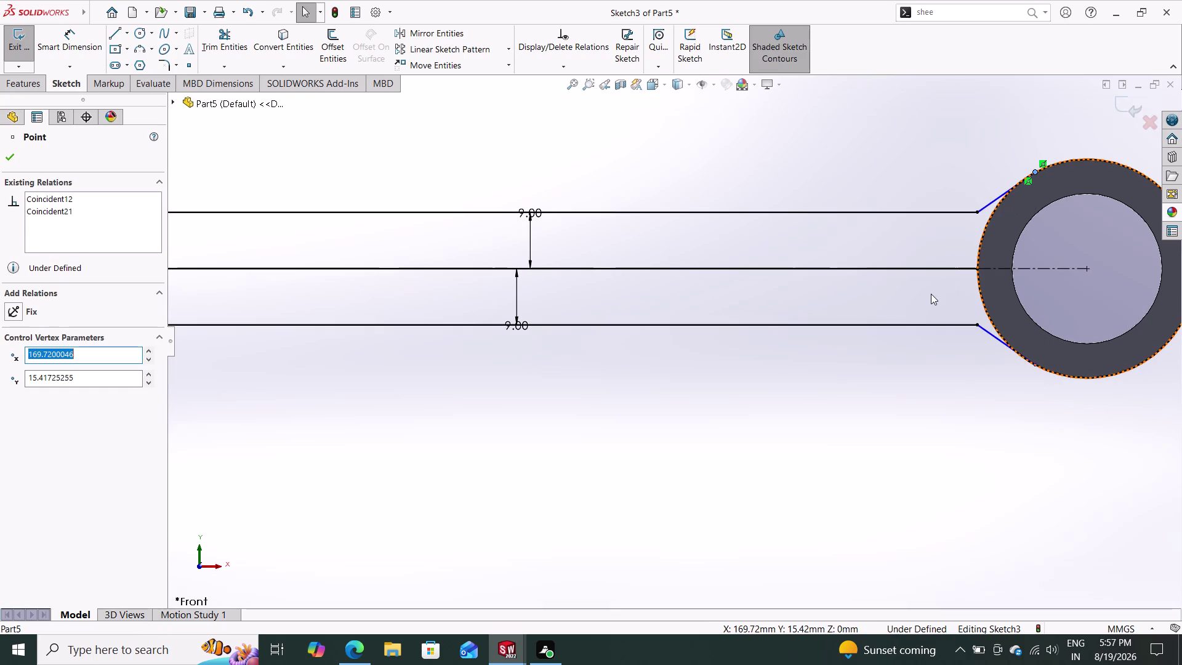
key(Escape)
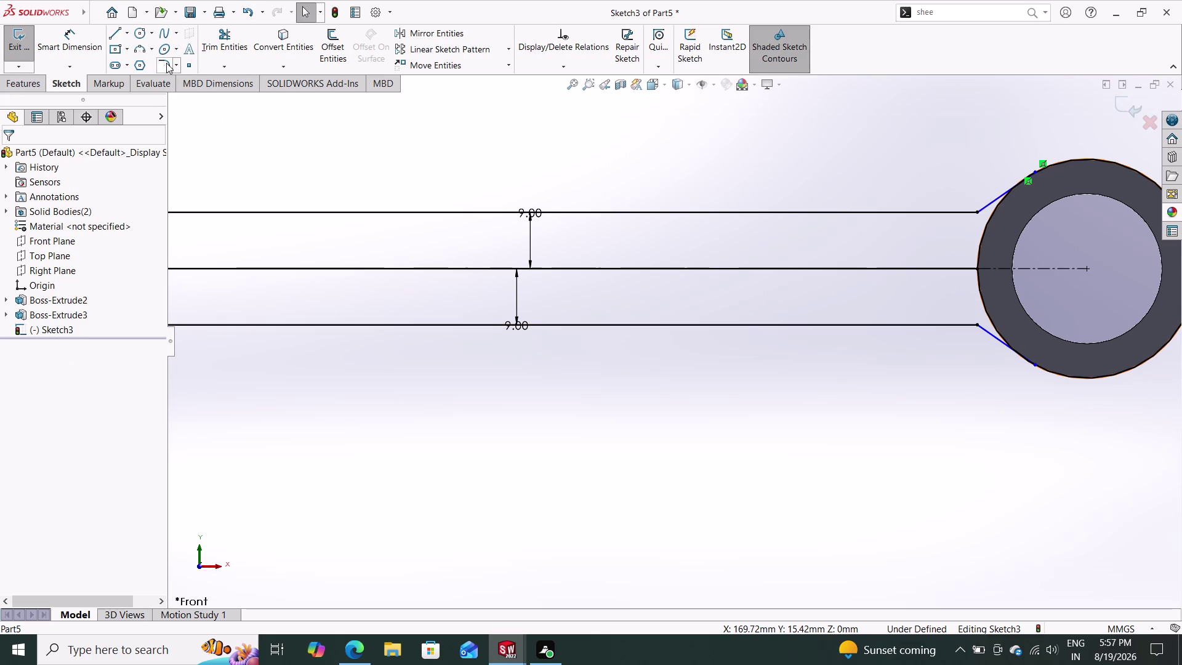
click(166, 63)
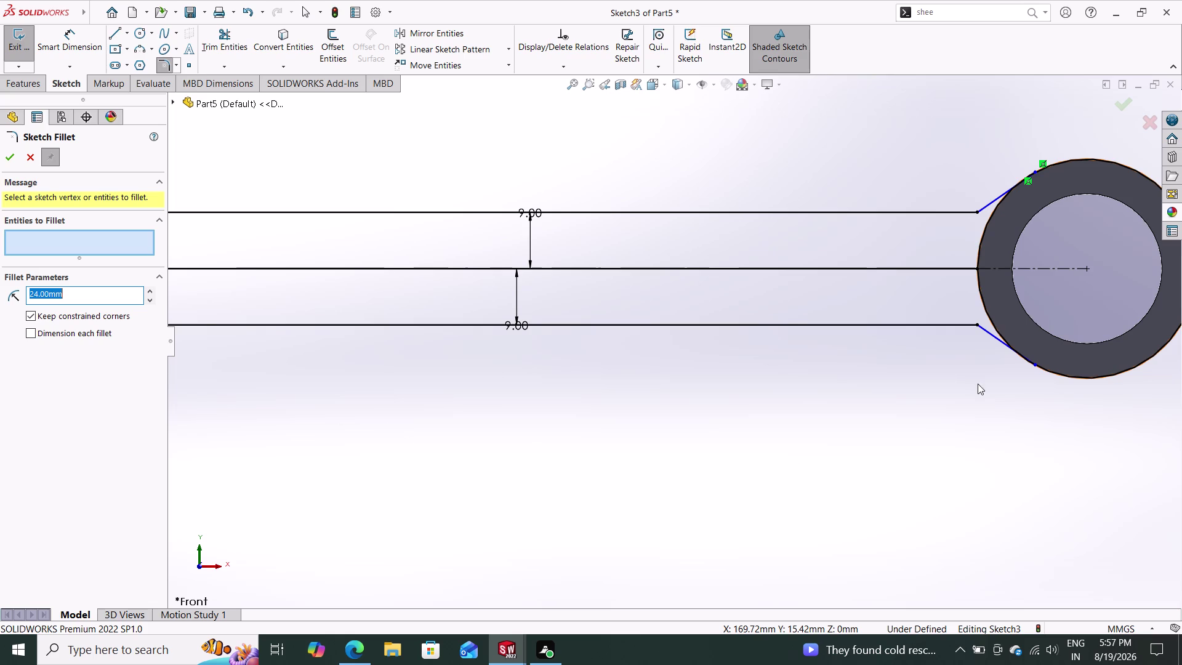
drag(985, 381, 966, 309)
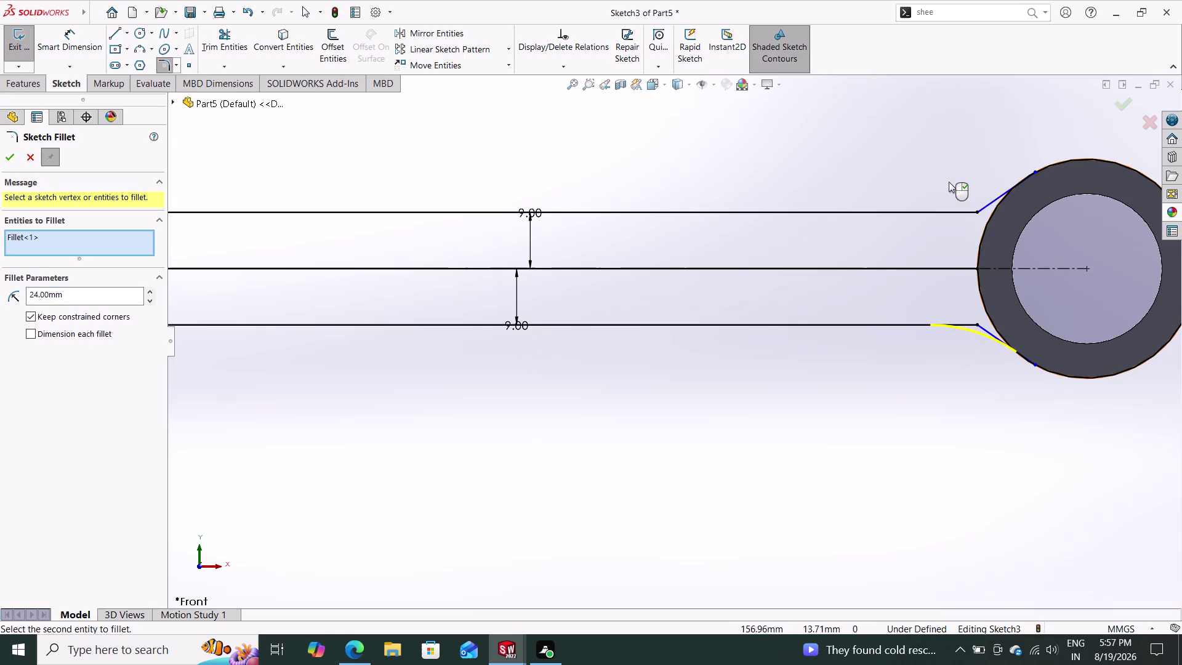
Fillet the upper and lower large-boss corners at 24 mm and close the fillet command.
drag(955, 179, 991, 227)
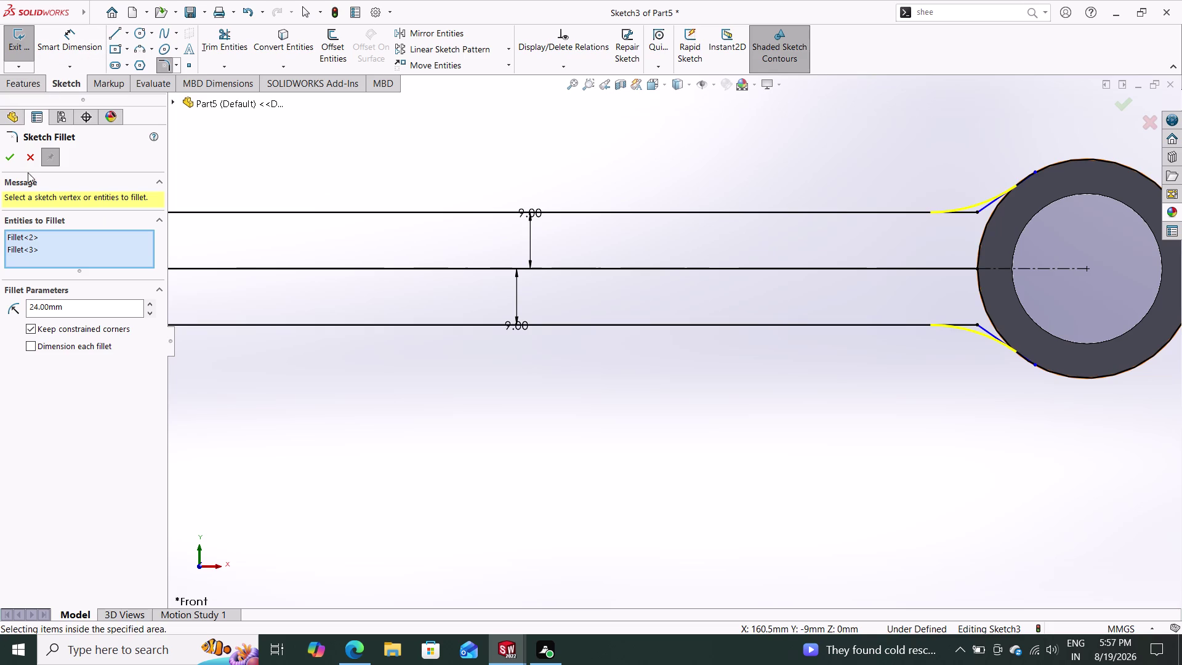
click(10, 156)
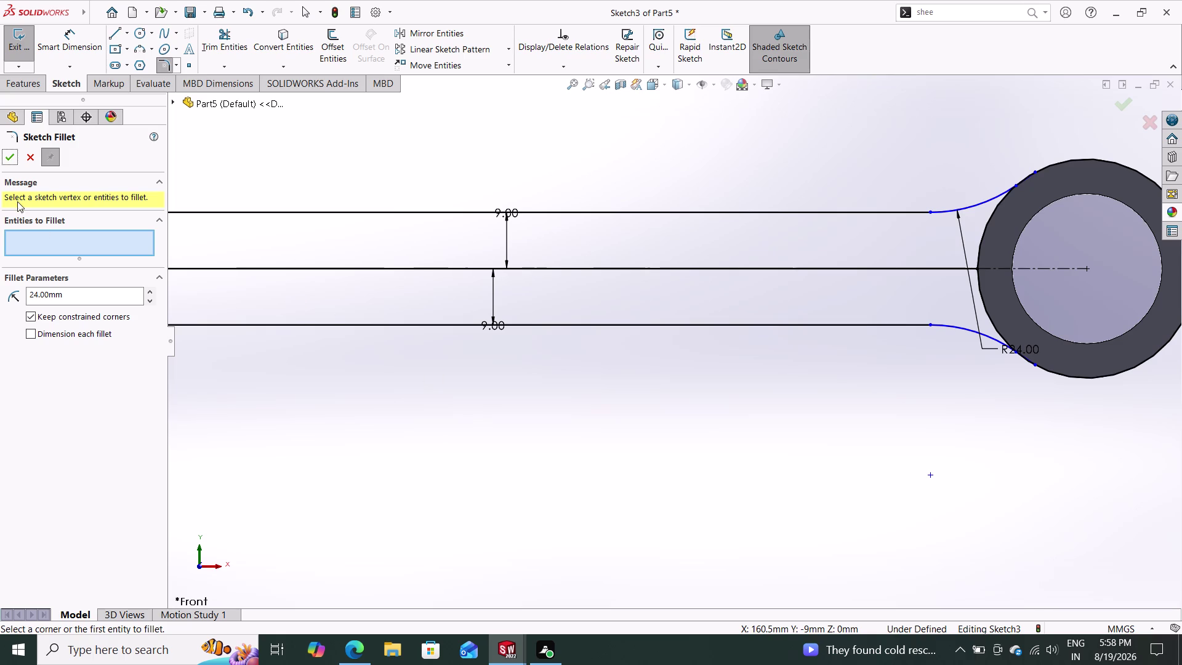
click(11, 156)
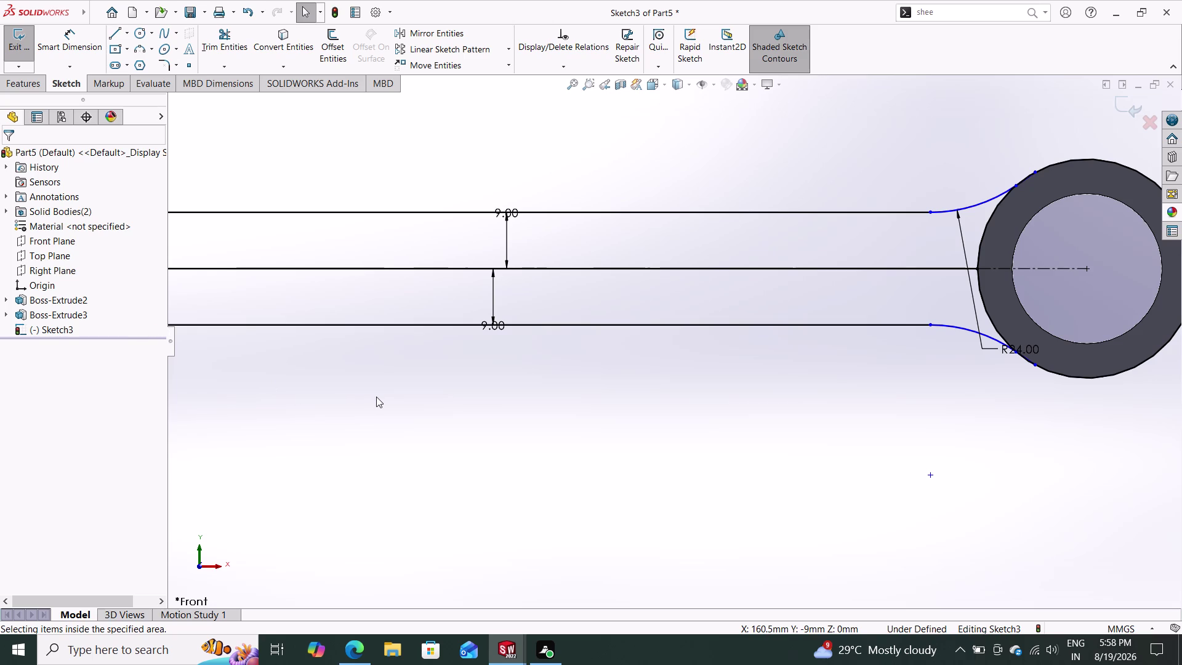
Convert Sketch3's middle line joining the two bosses into construction geometry.
scroll(down, 3)
scroll(up, 3)
scroll(down, 3)
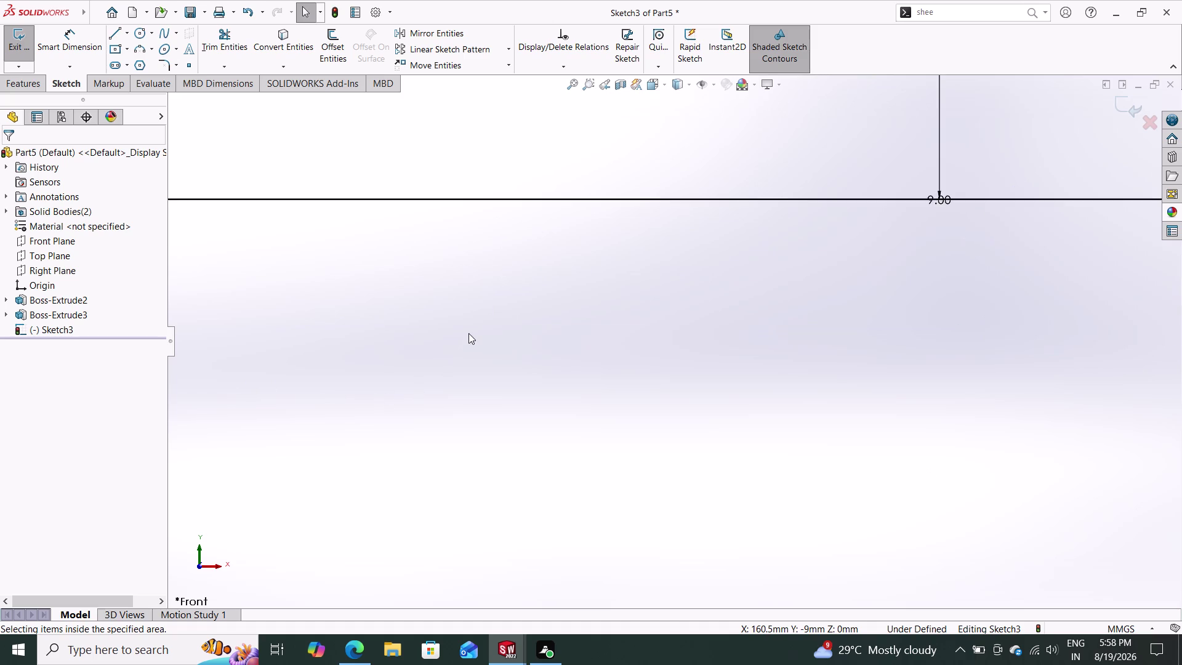
scroll(up, 3)
scroll(up, 3)
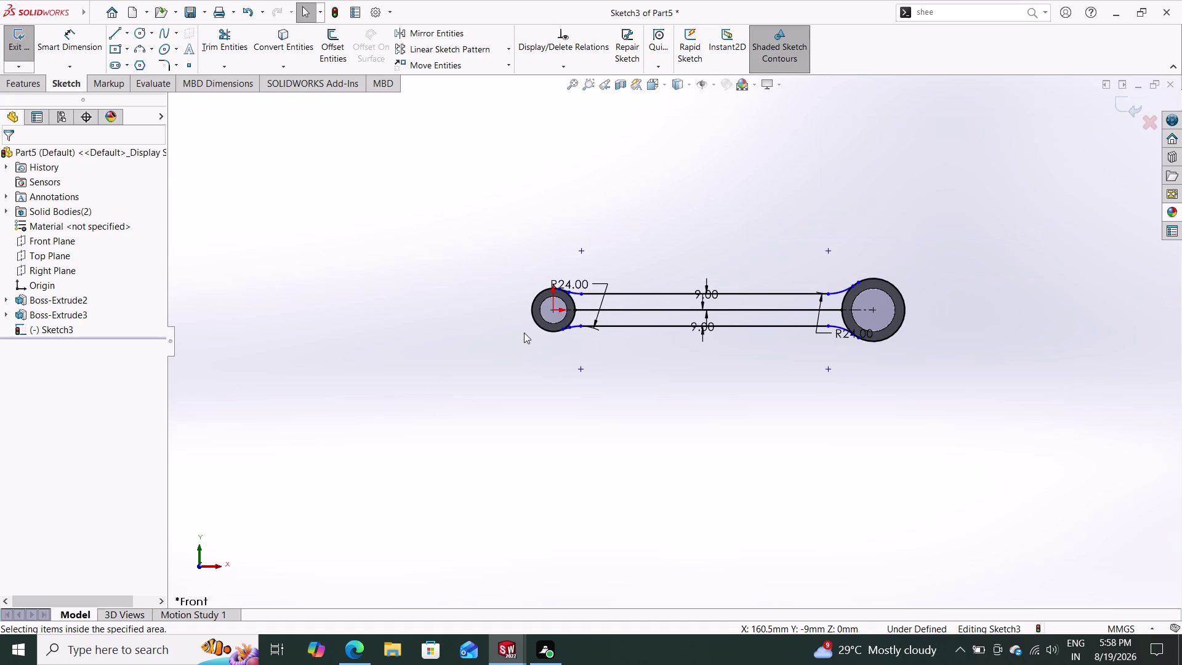
click(638, 314)
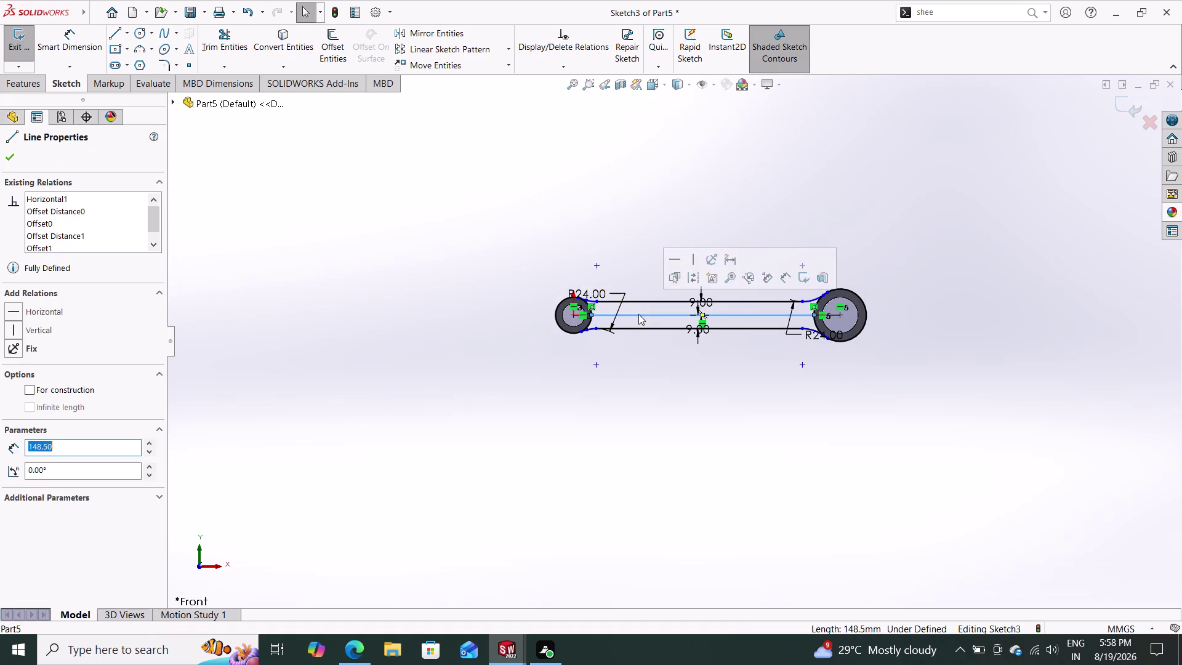
key(Delete)
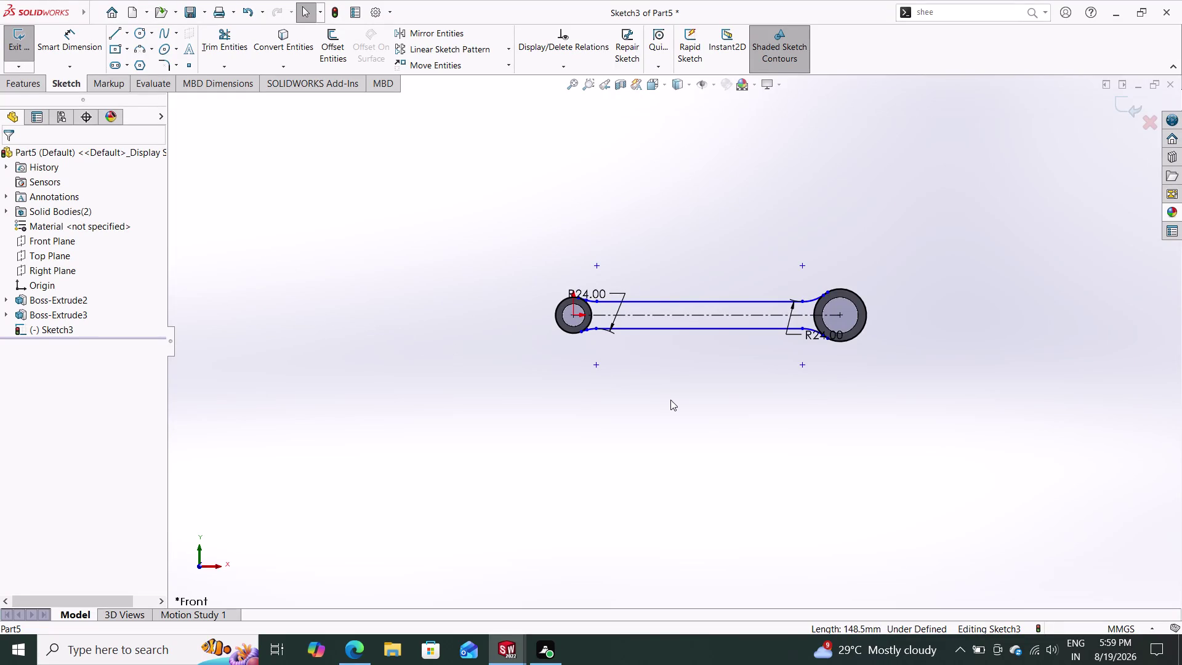
click(22, 80)
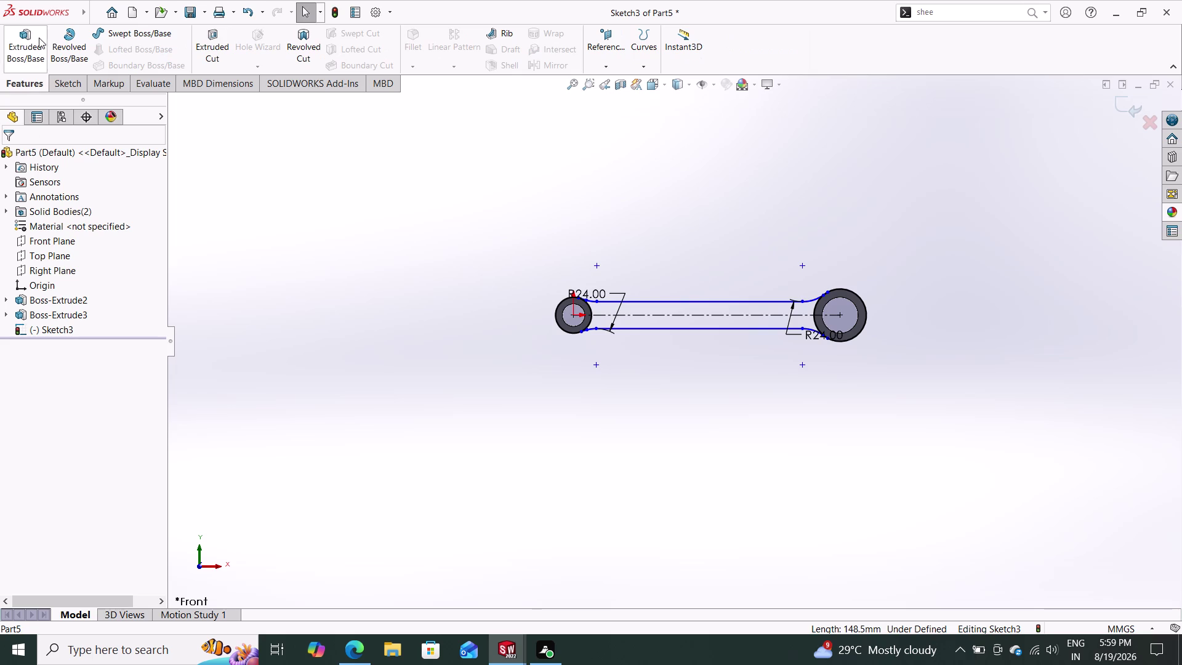
Extrude both Sketch3 rod regions 18 mm mid-plane as Boss-Extrude4.
click(27, 38)
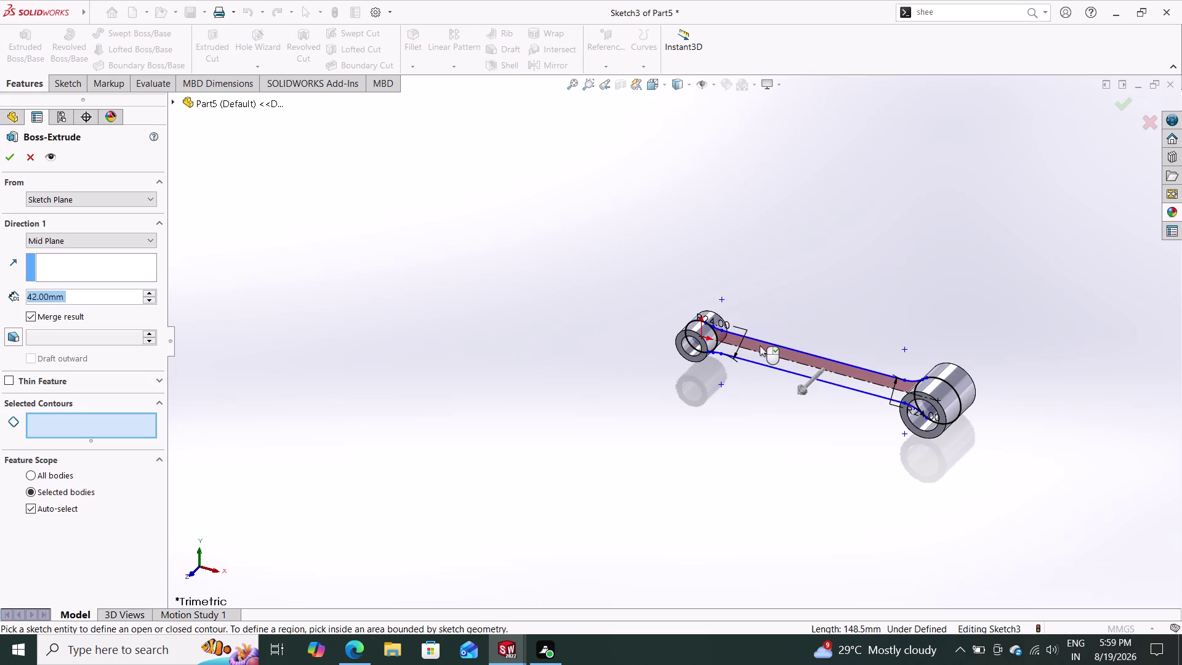
click(764, 346)
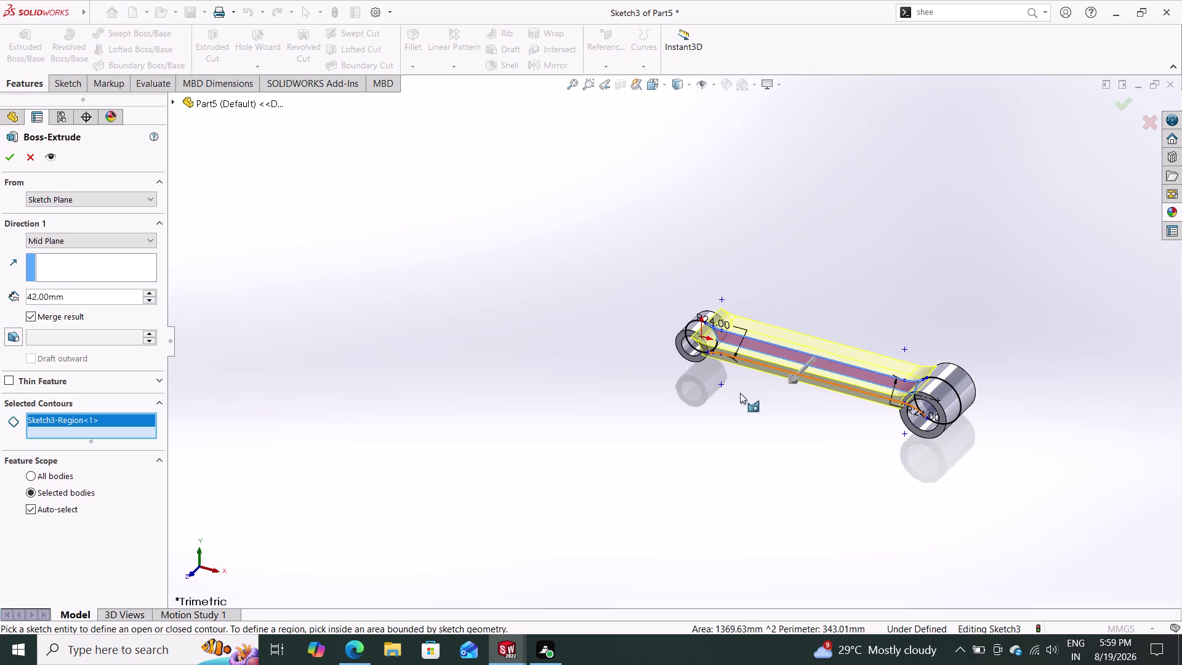
middle_drag(859, 300, 819, 410)
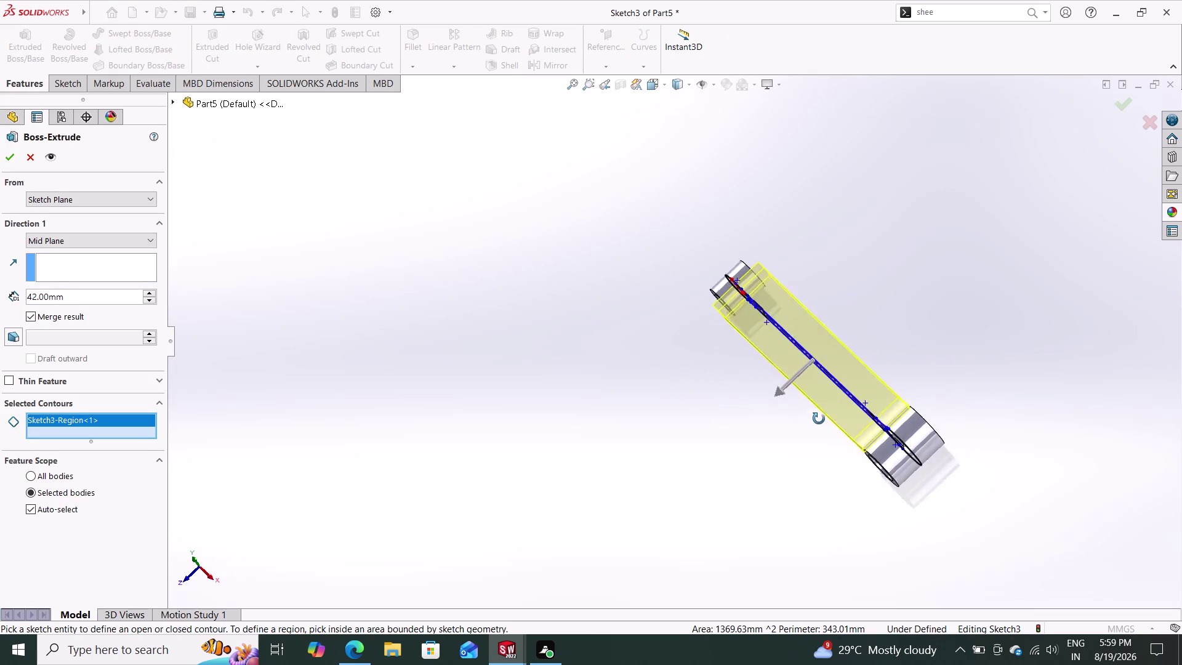
middle_drag(818, 410, 948, 269)
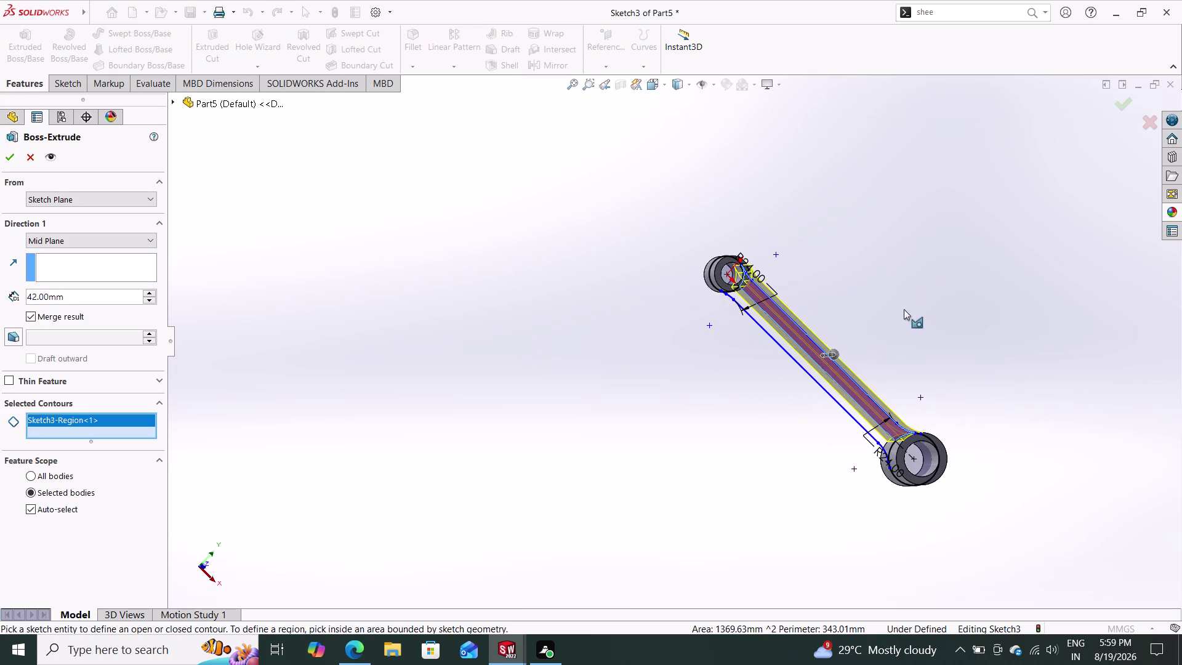
click(794, 347)
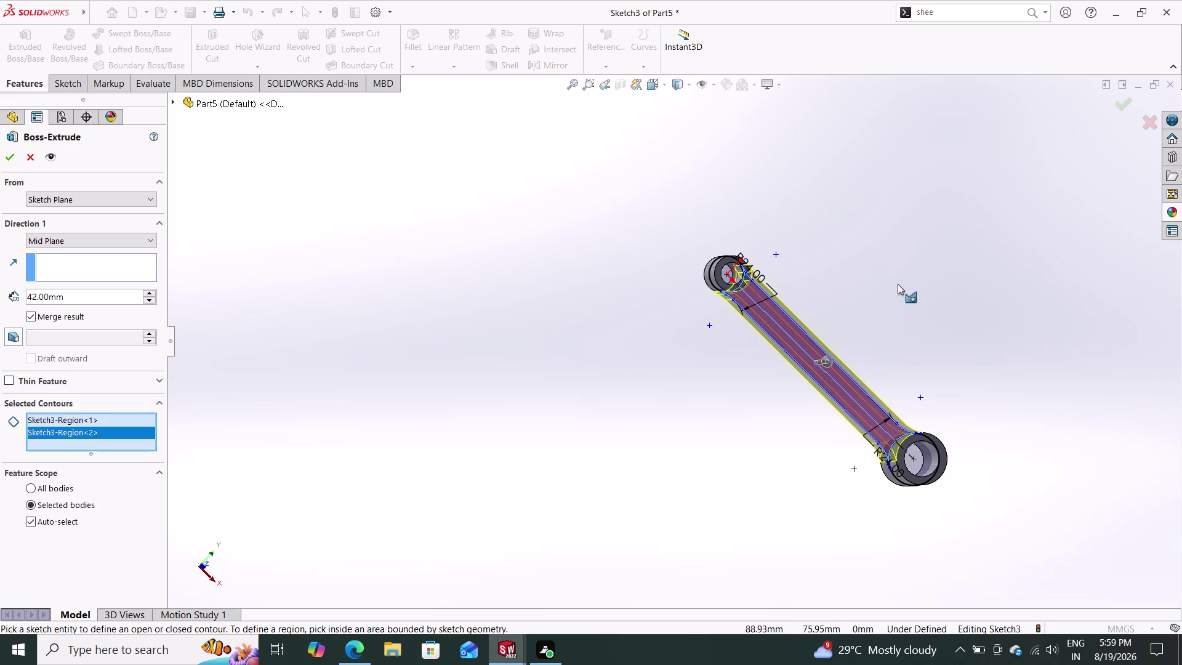
middle_drag(897, 284, 858, 342)
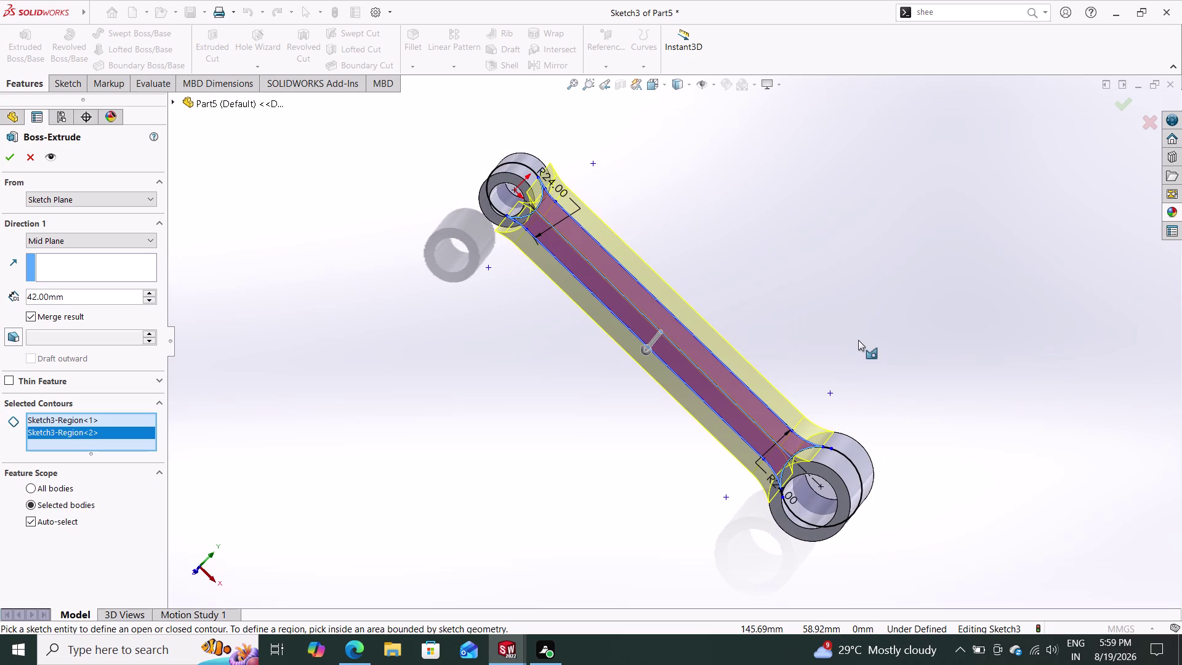
drag(70, 293, 0, 304)
text(18)
key(Return)
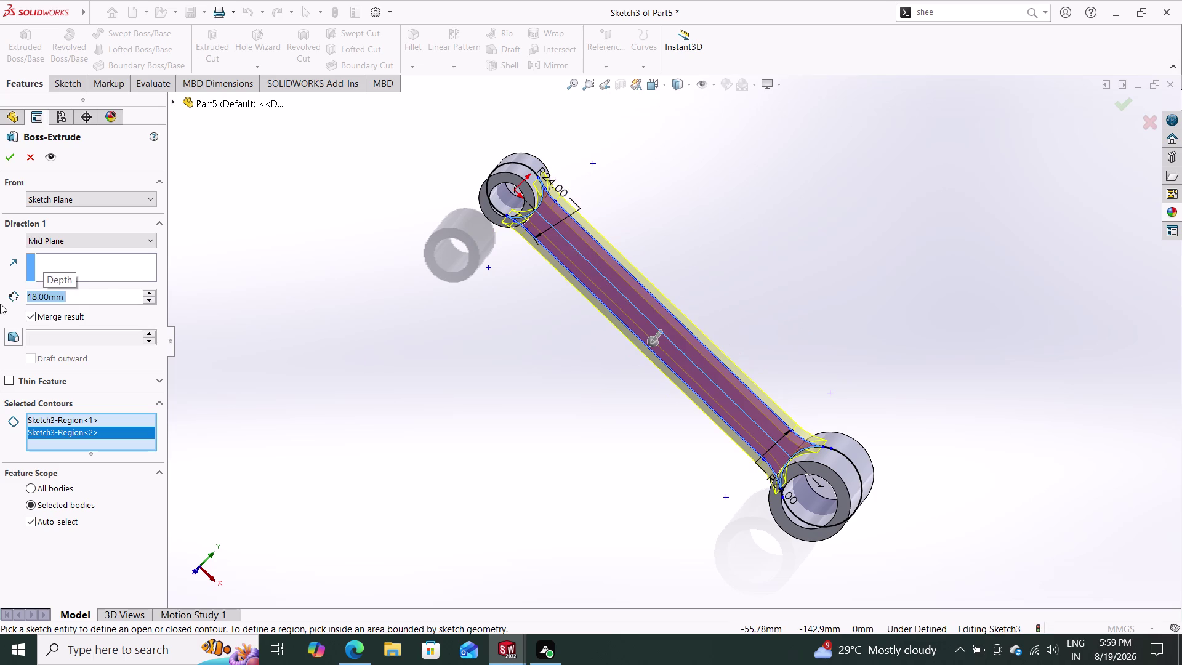
click(8, 157)
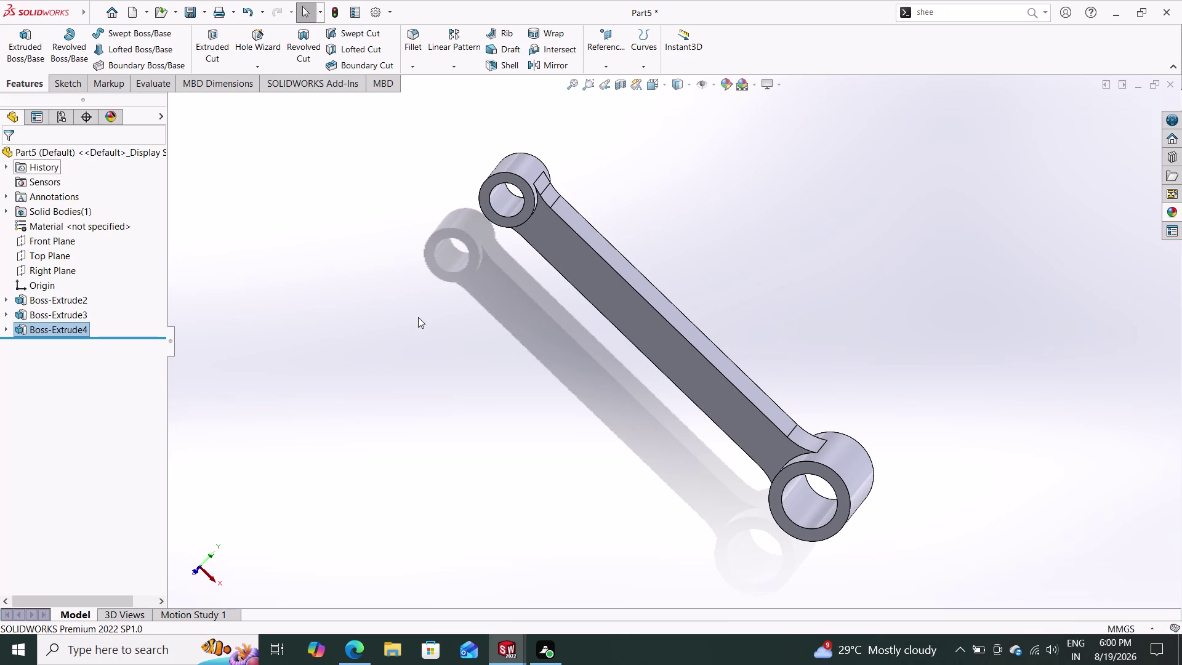
Open Sketch4 on the rod's flat front face, viewed face-on.
middle_drag(514, 381, 553, 353)
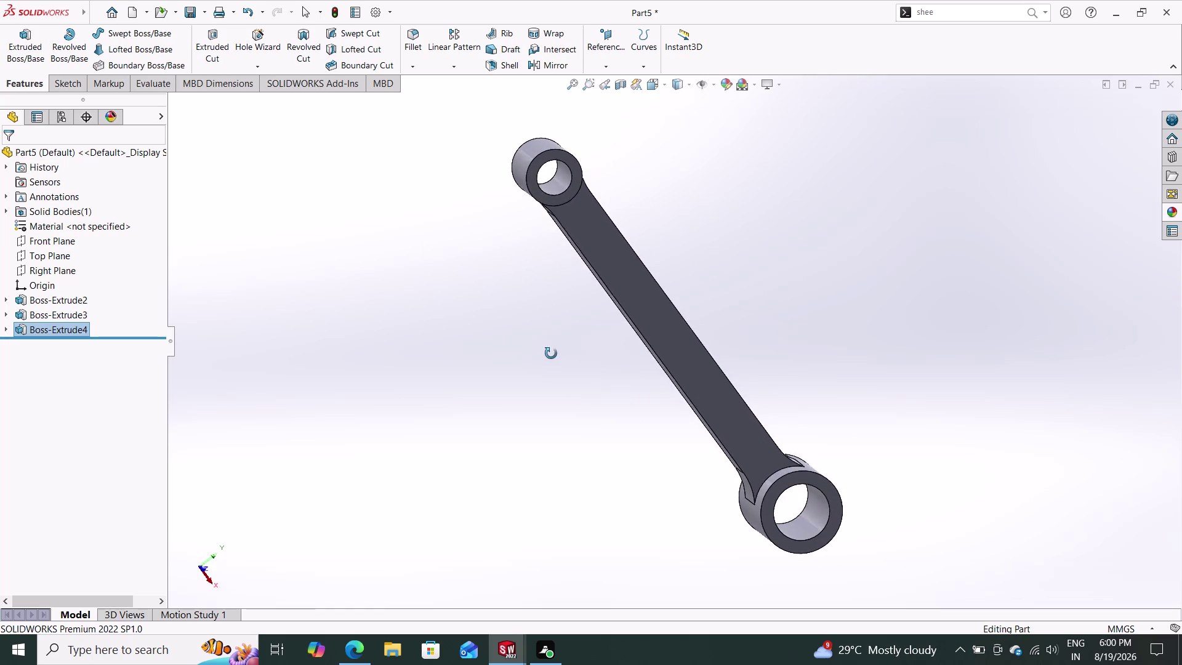
middle_drag(553, 353, 749, 297)
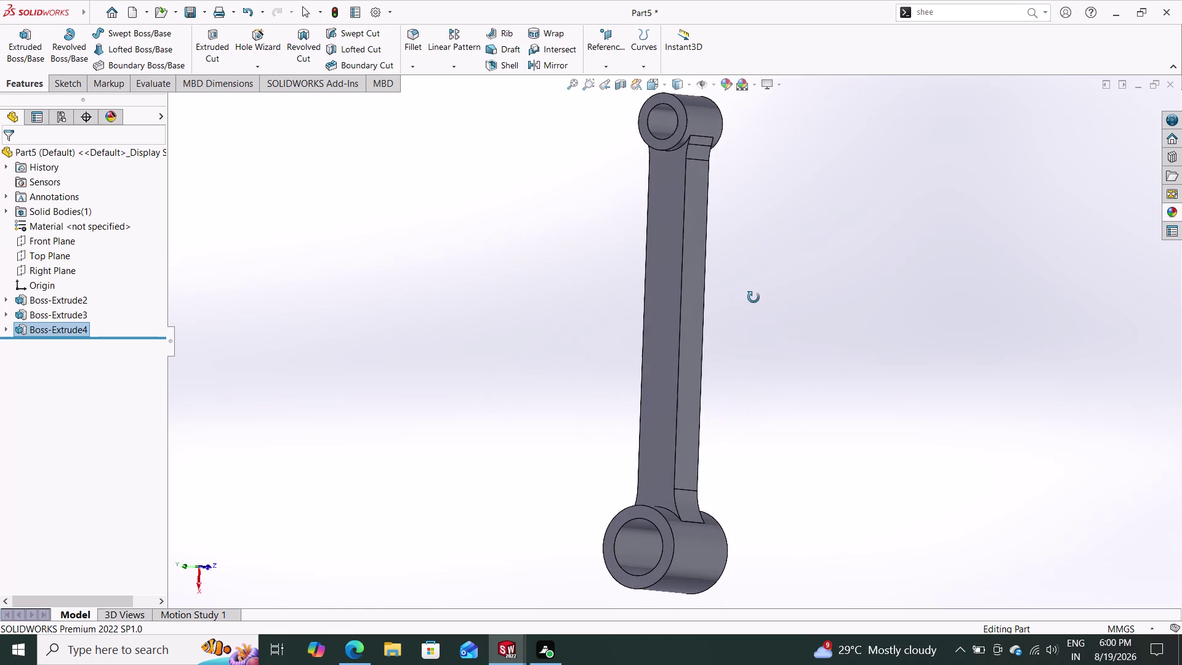
middle_drag(749, 297, 822, 286)
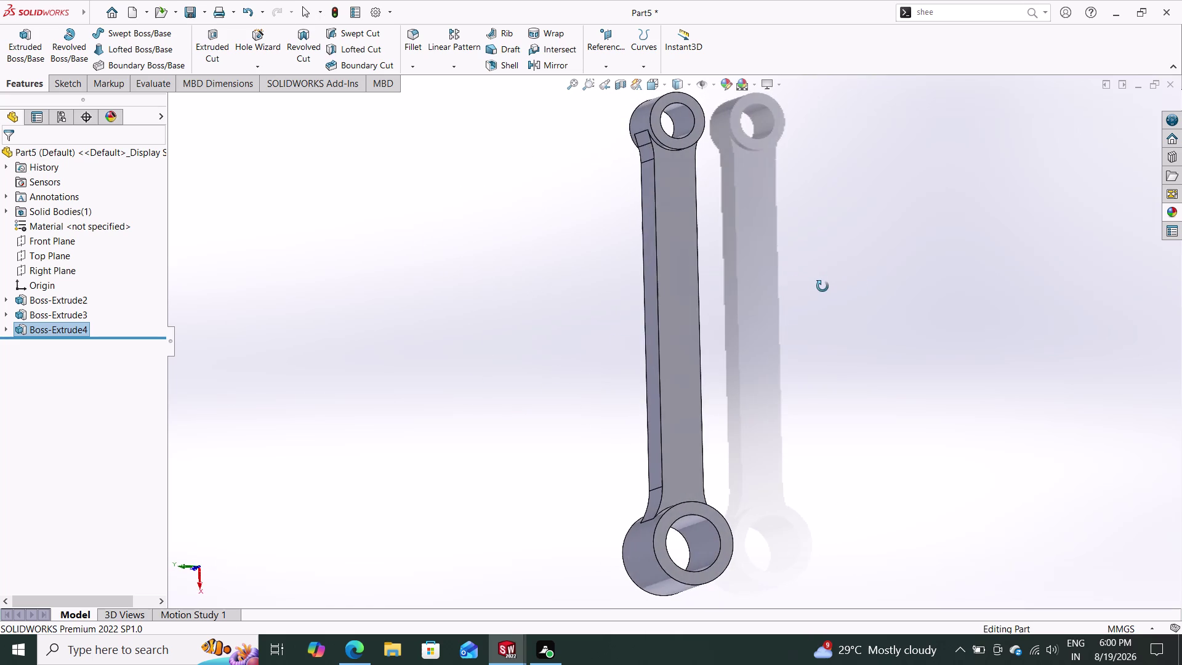
middle_drag(823, 286, 815, 284)
click(674, 317)
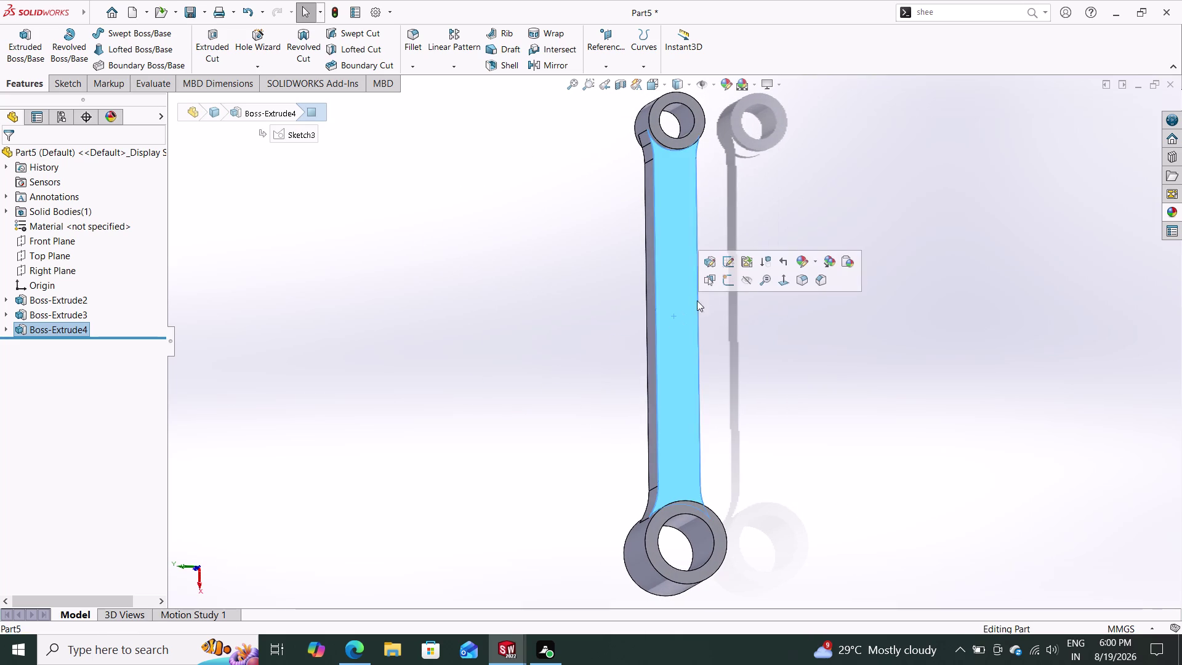
click(731, 280)
key(Escape)
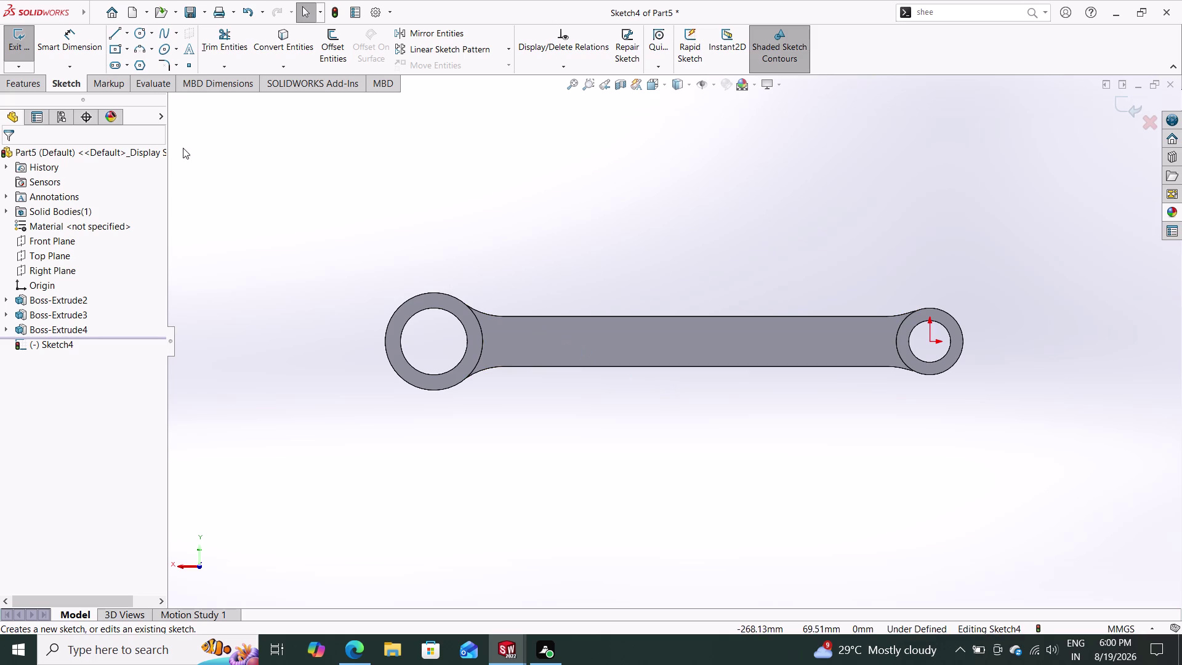
Draw a straight slot from the rod's middle toward the small boss.
click(118, 64)
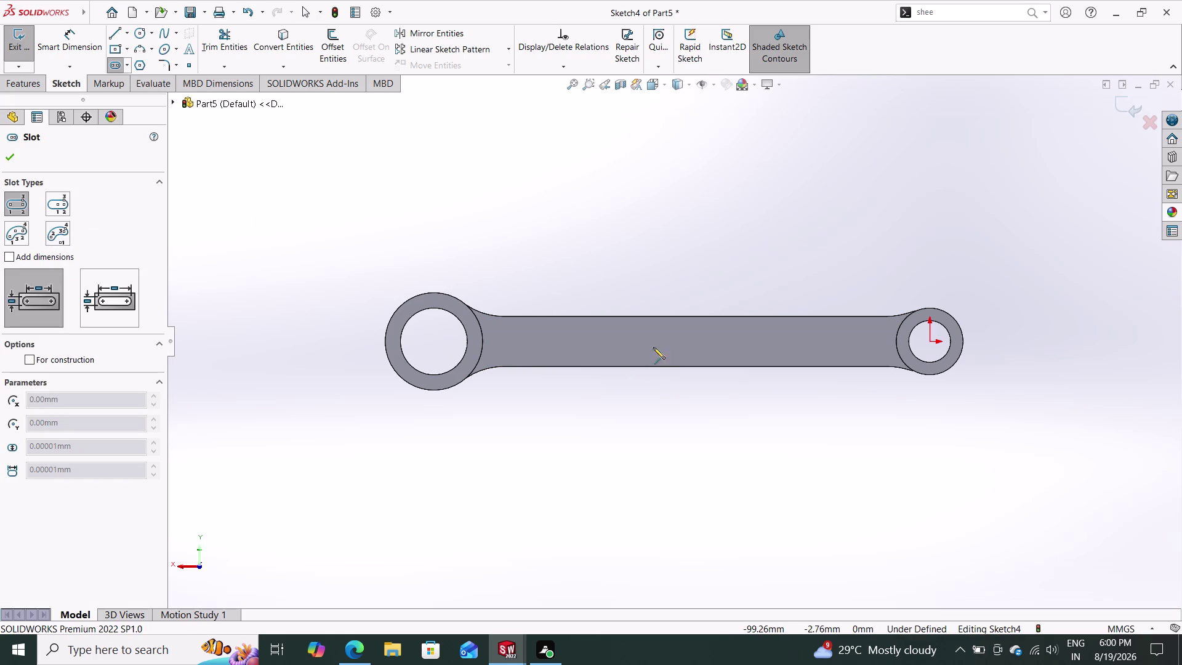
click(668, 338)
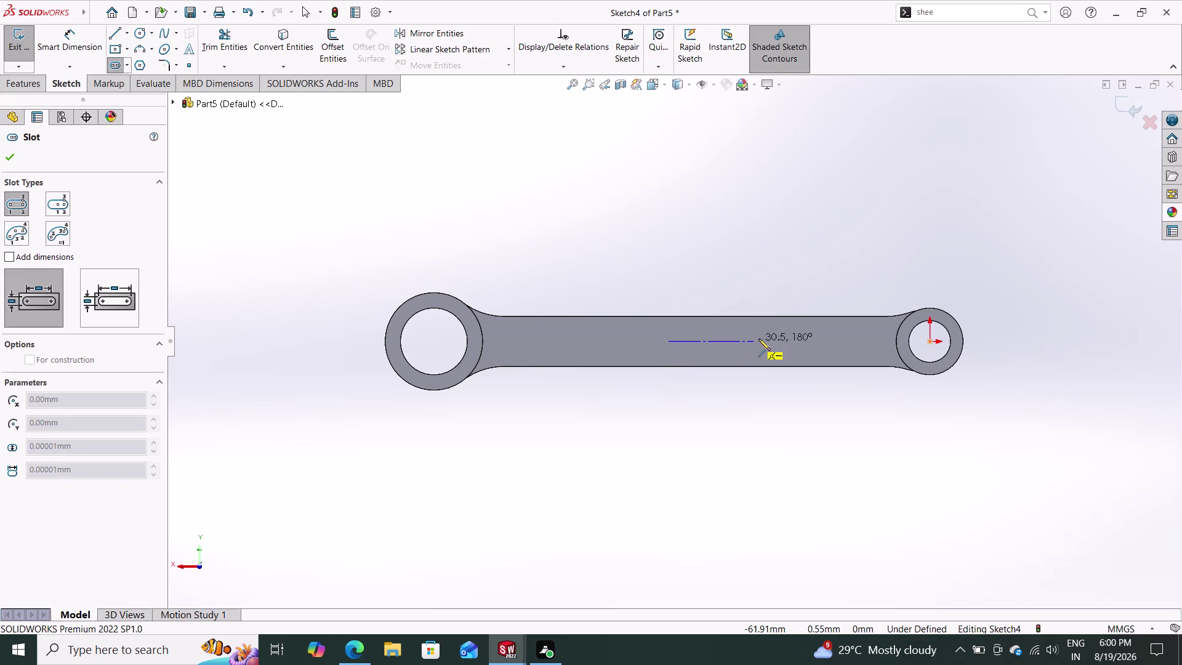
click(795, 340)
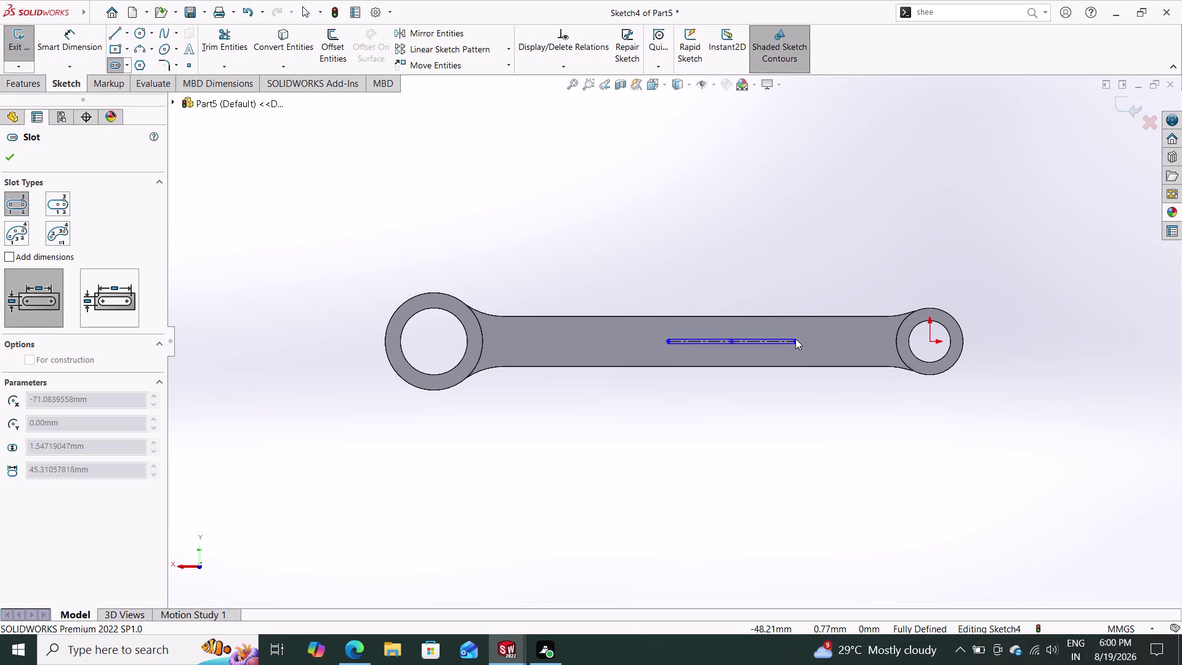
click(808, 325)
key(Escape)
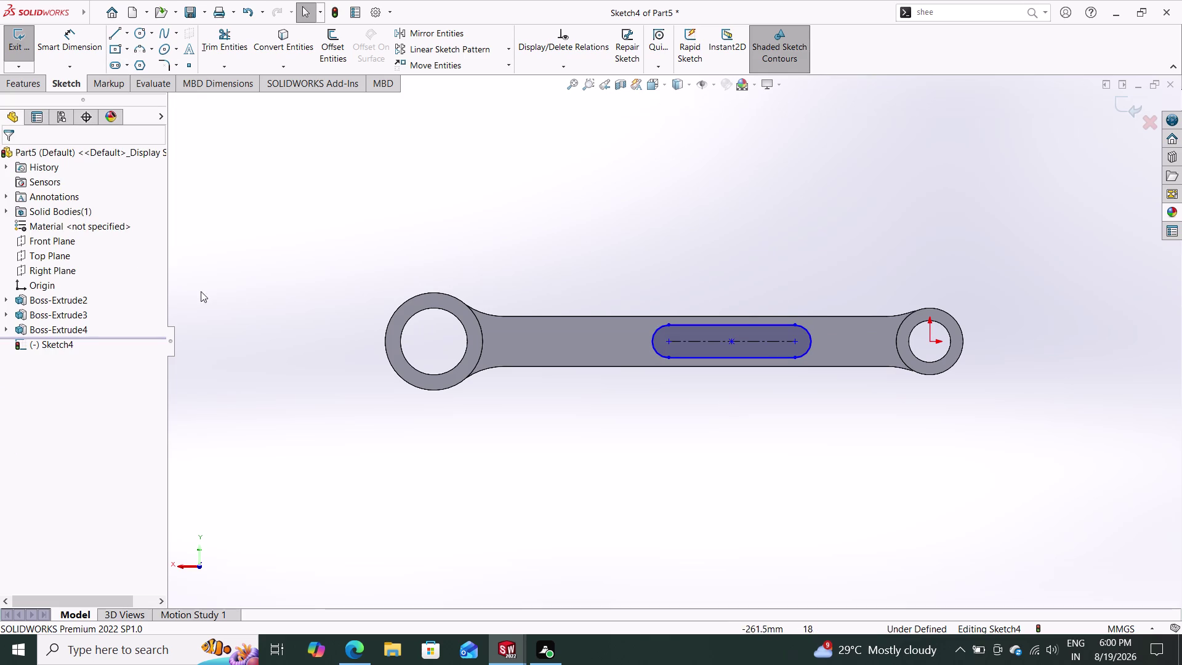
Dimension the slot length to 130 mm, discarding the redundant 65 mm dimension.
click(70, 33)
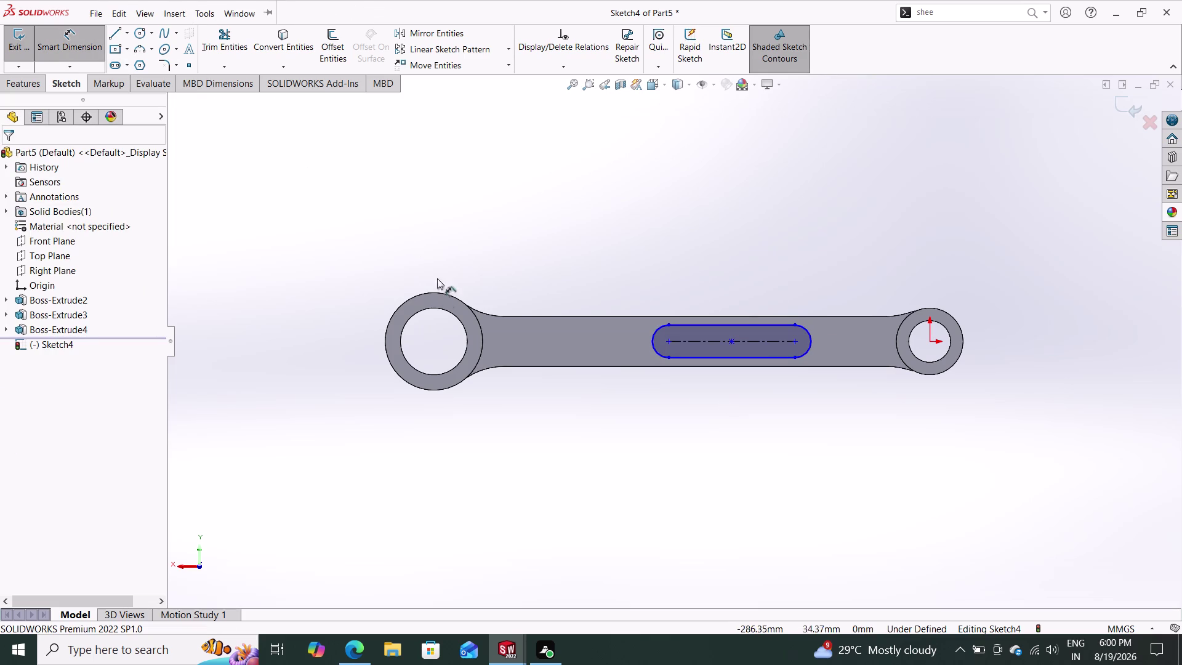
drag(666, 342, 674, 342)
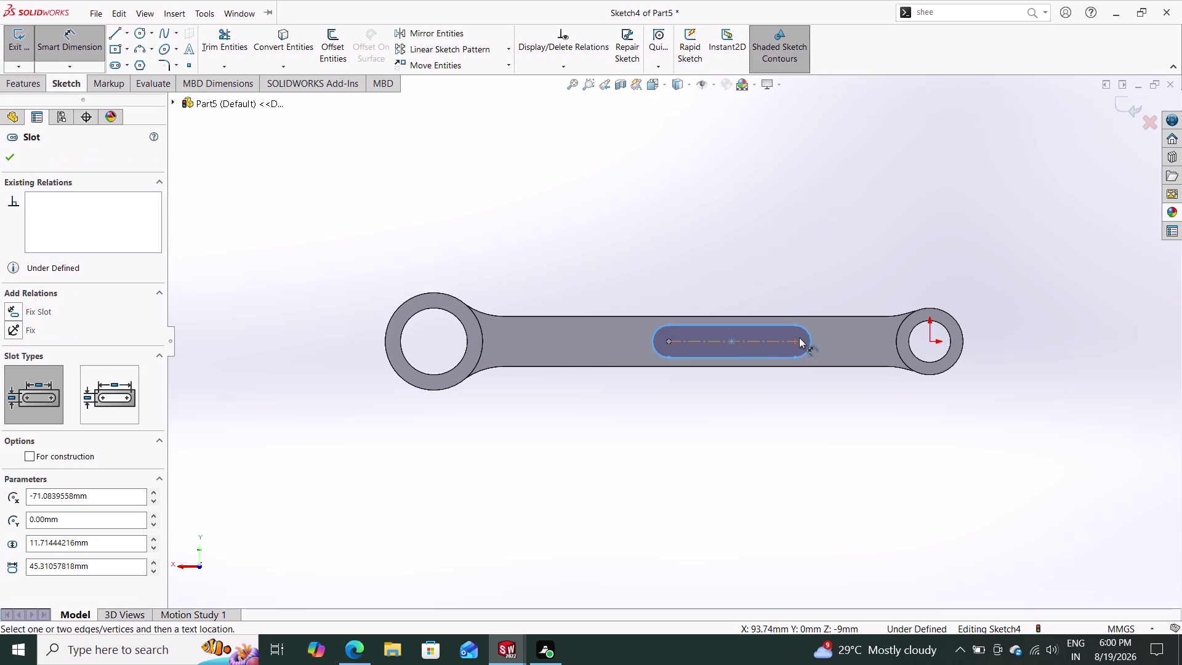
click(795, 341)
click(722, 425)
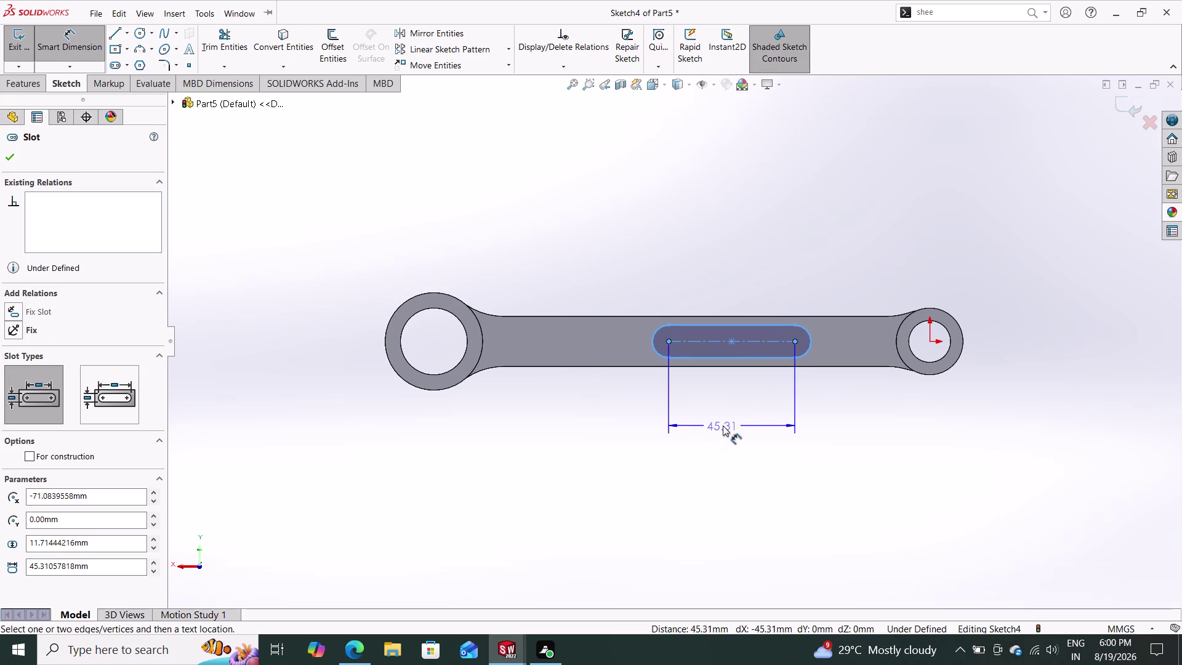
text(130)
key(Return)
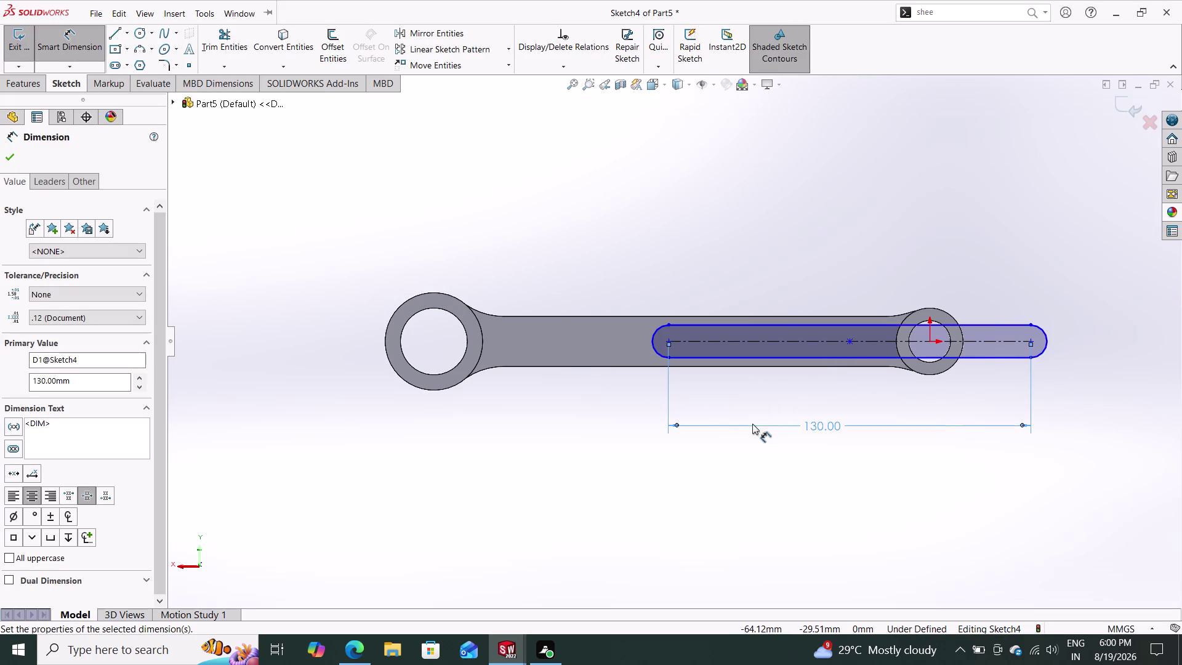
drag(848, 339, 839, 339)
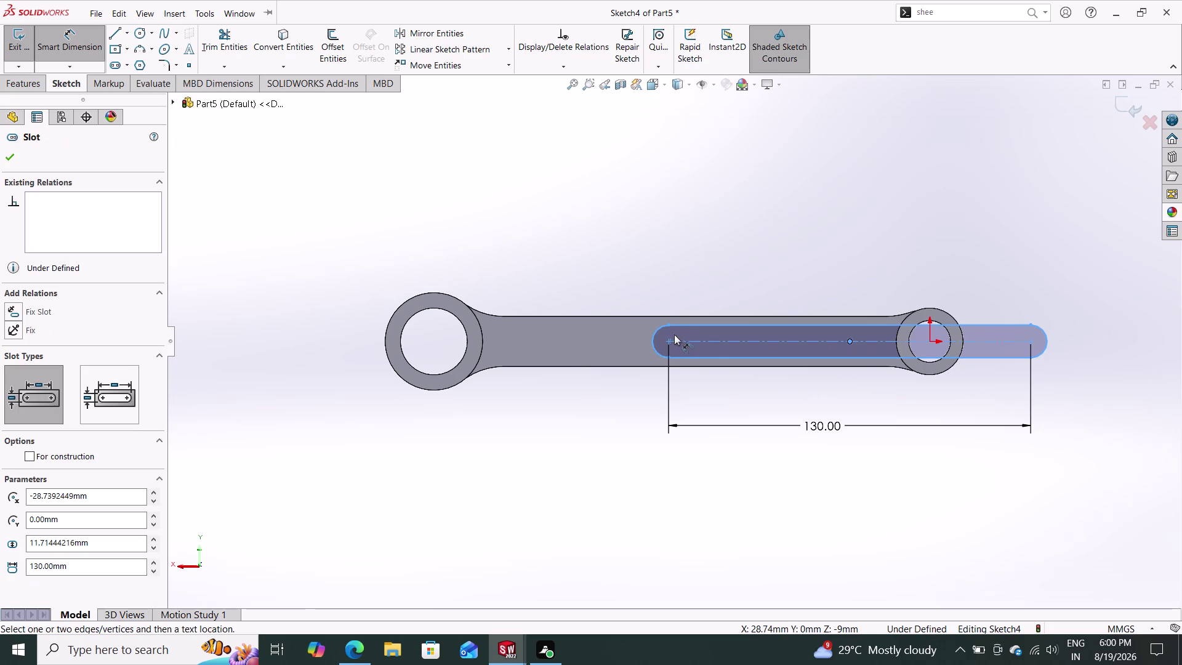
click(667, 339)
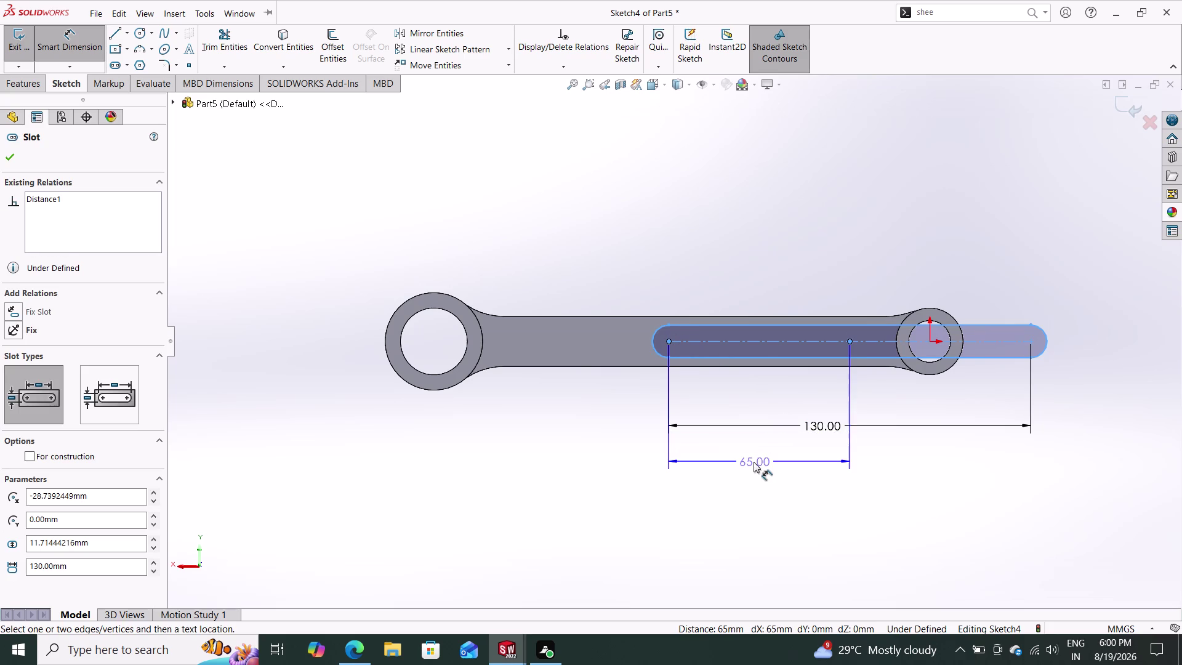
click(753, 462)
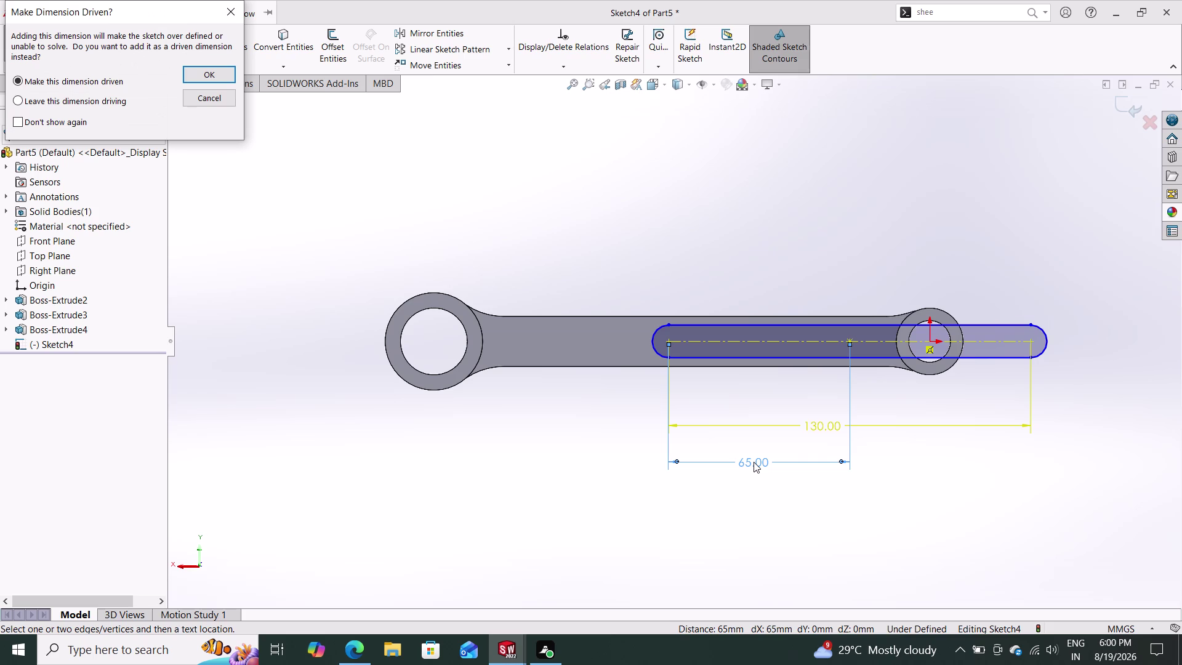
click(210, 103)
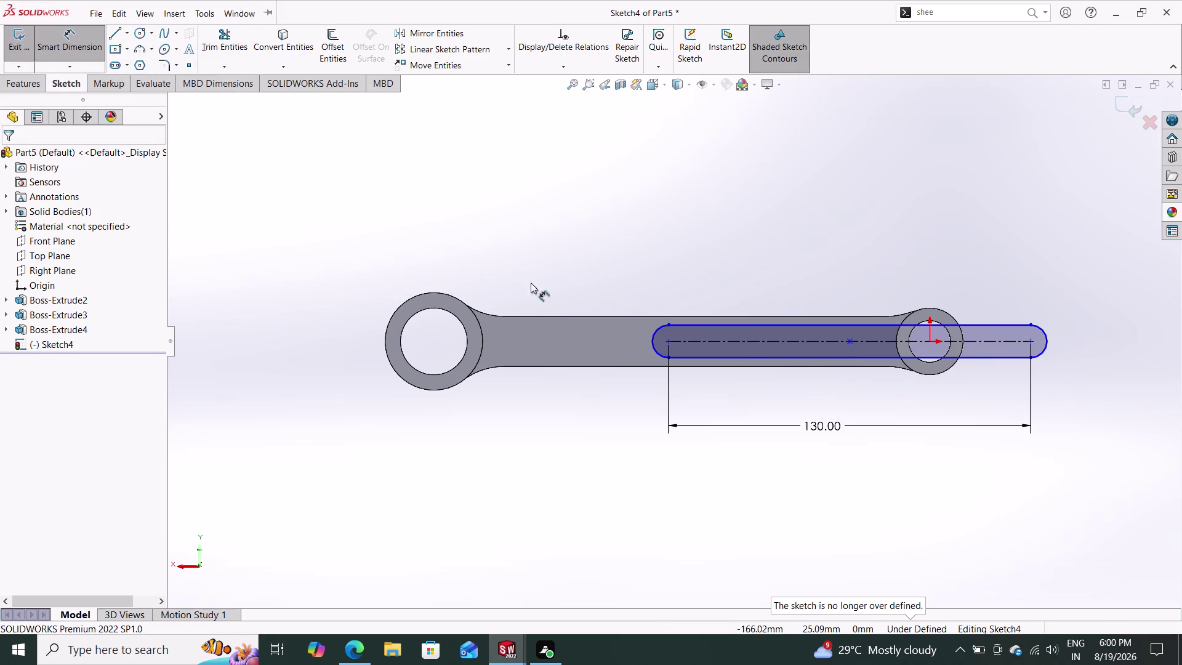
Move the slot left so it sits centred between the two bosses.
drag(851, 340, 788, 336)
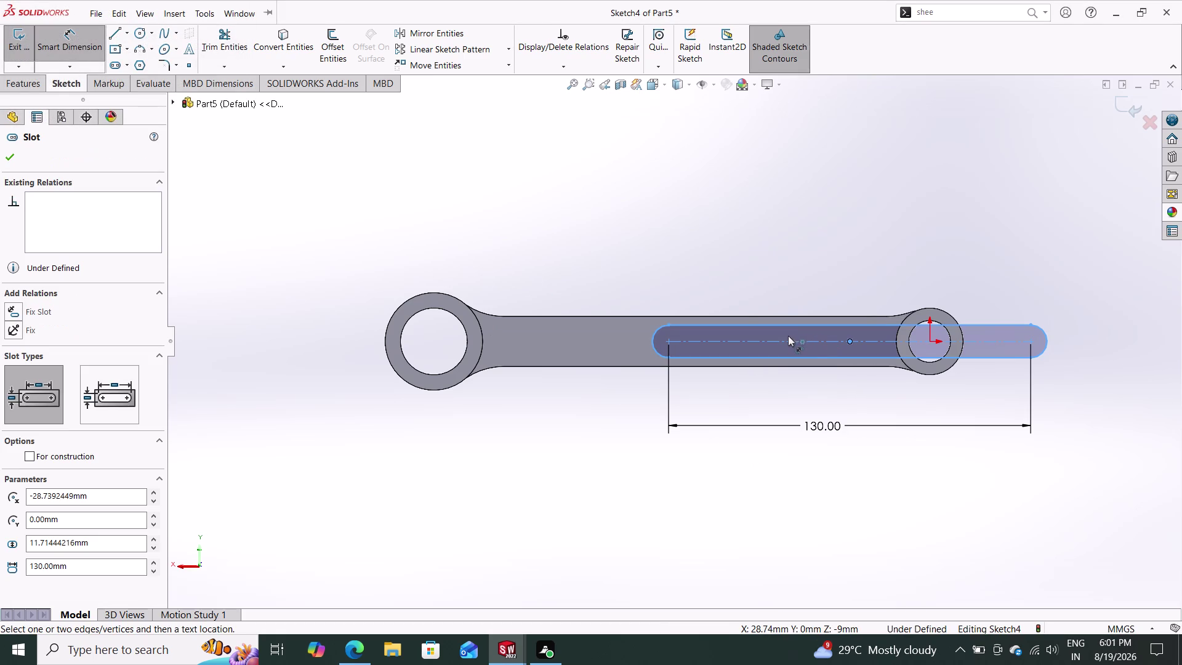
drag(787, 336, 779, 338)
key(Escape)
key(Escape)
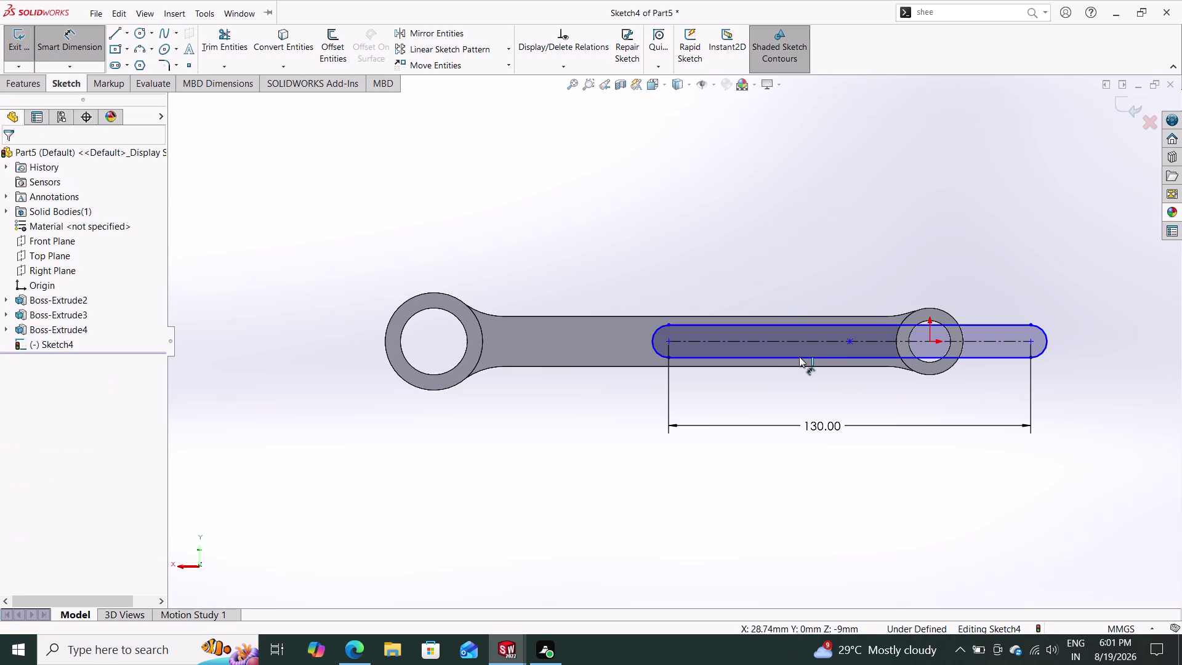
drag(848, 341, 765, 343)
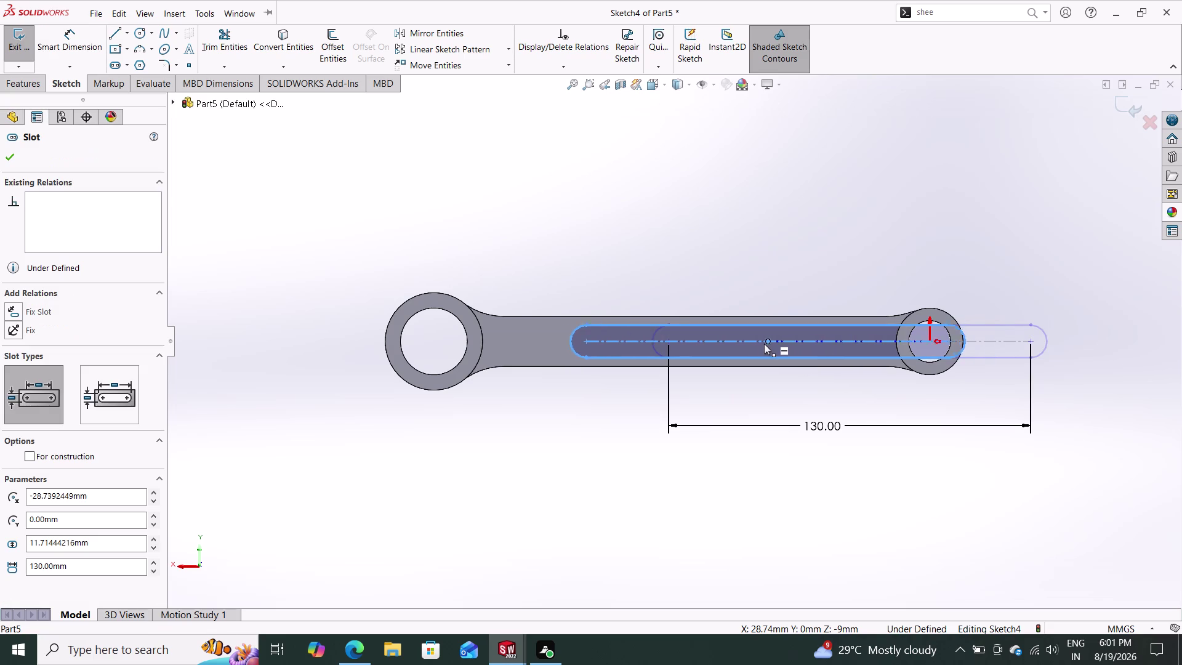
drag(766, 344, 697, 350)
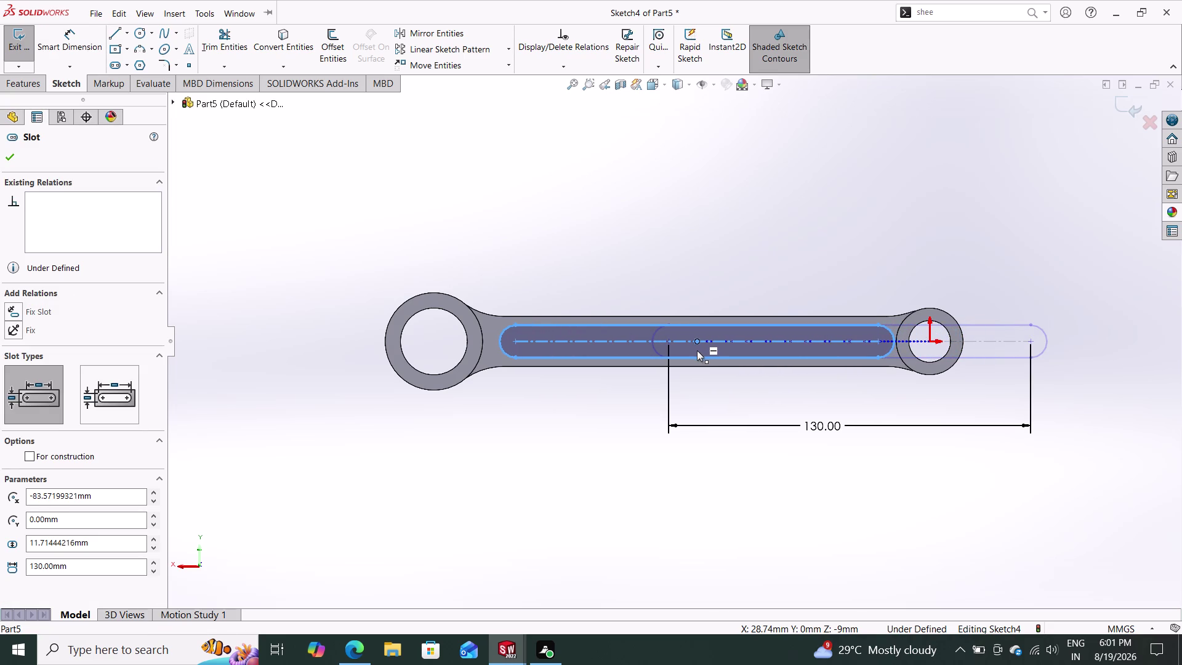
drag(697, 350, 694, 350)
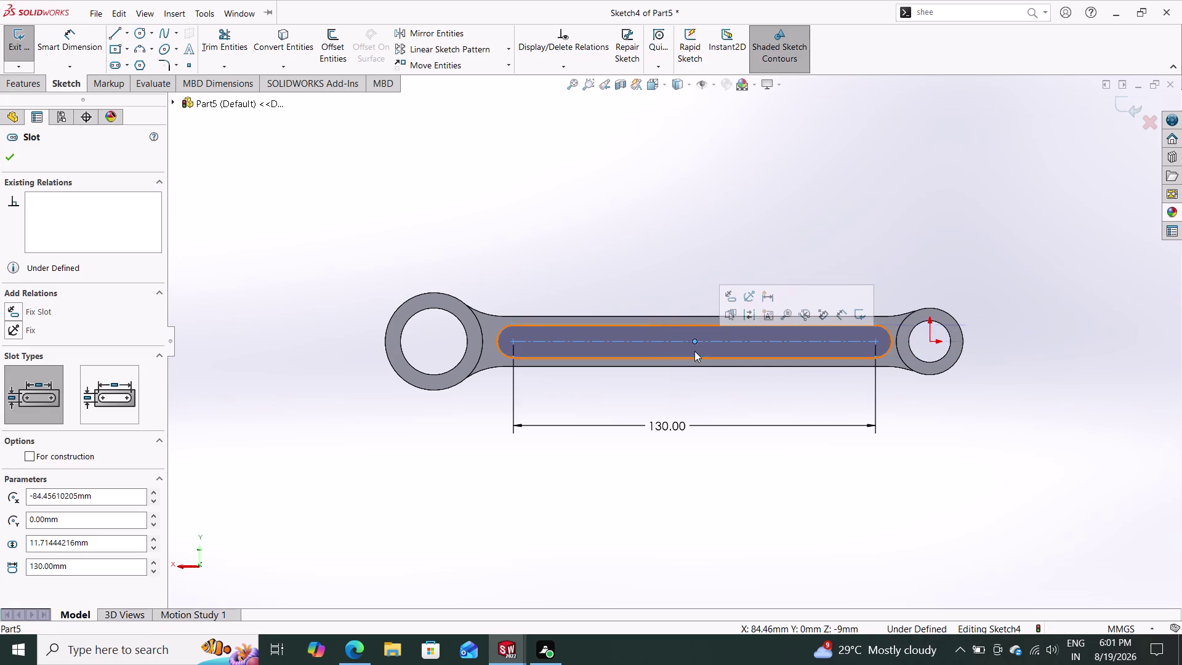
key(Escape)
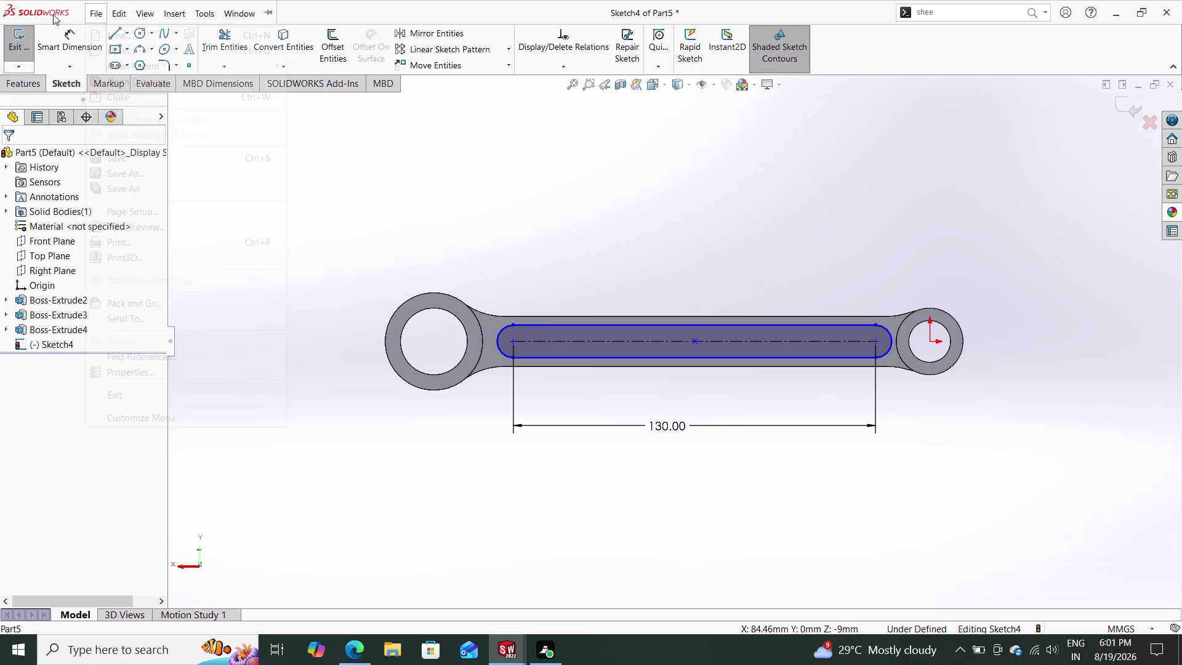
Dimension the slot width to 10 mm.
click(313, 166)
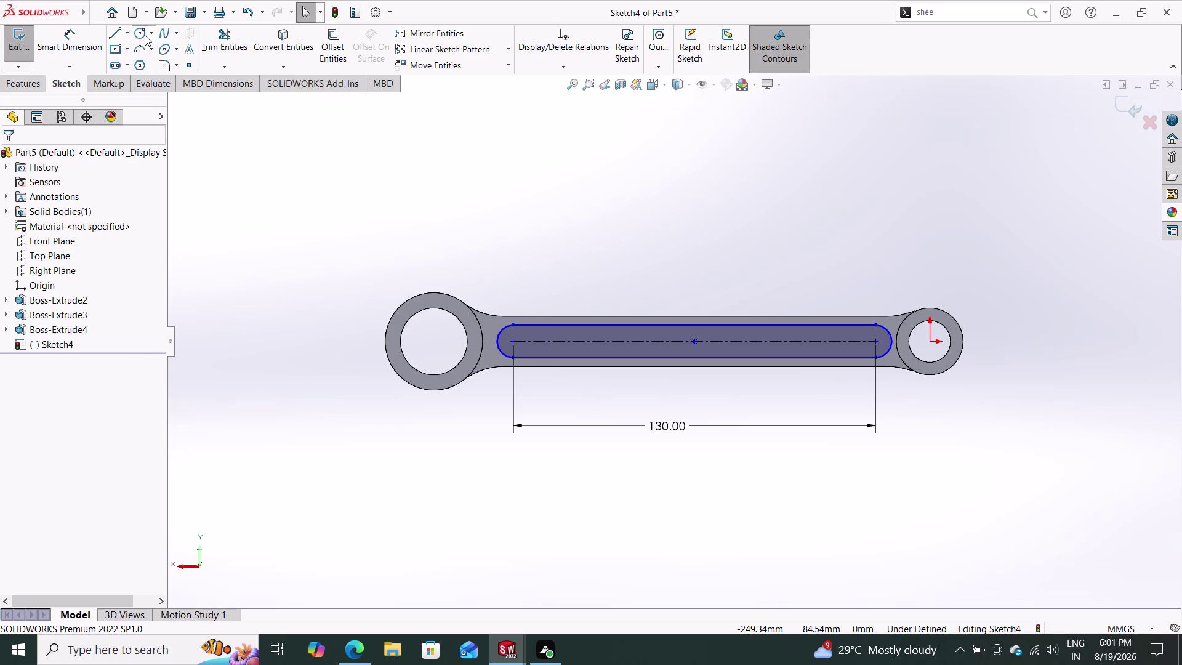
click(73, 41)
click(559, 356)
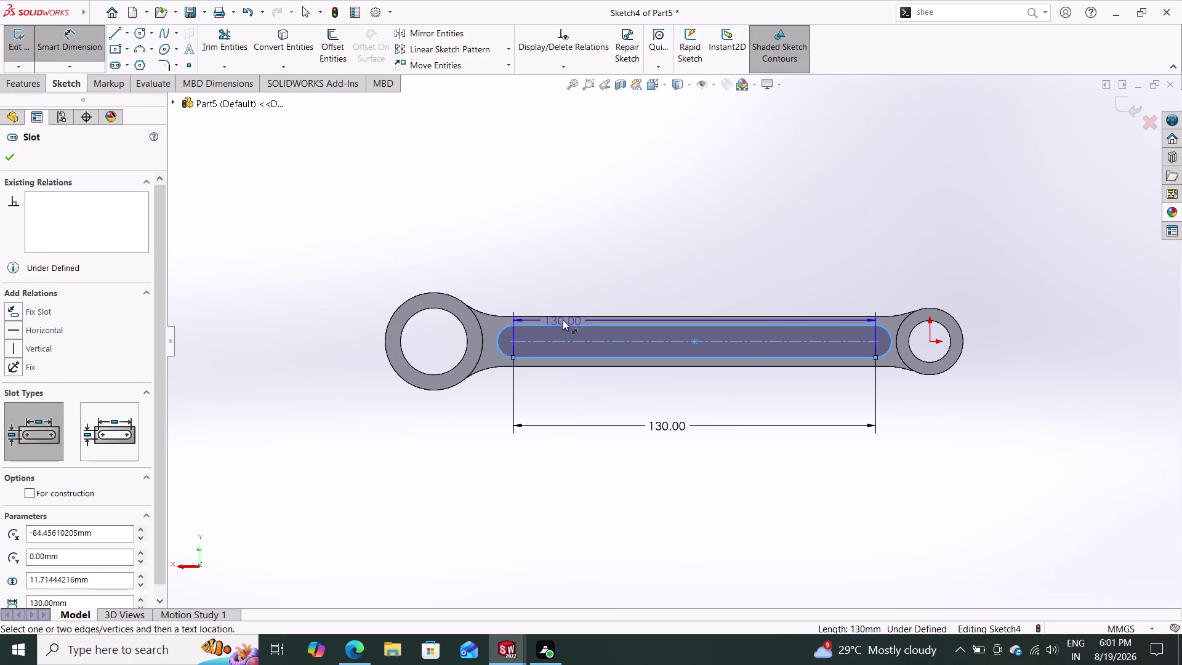
click(563, 323)
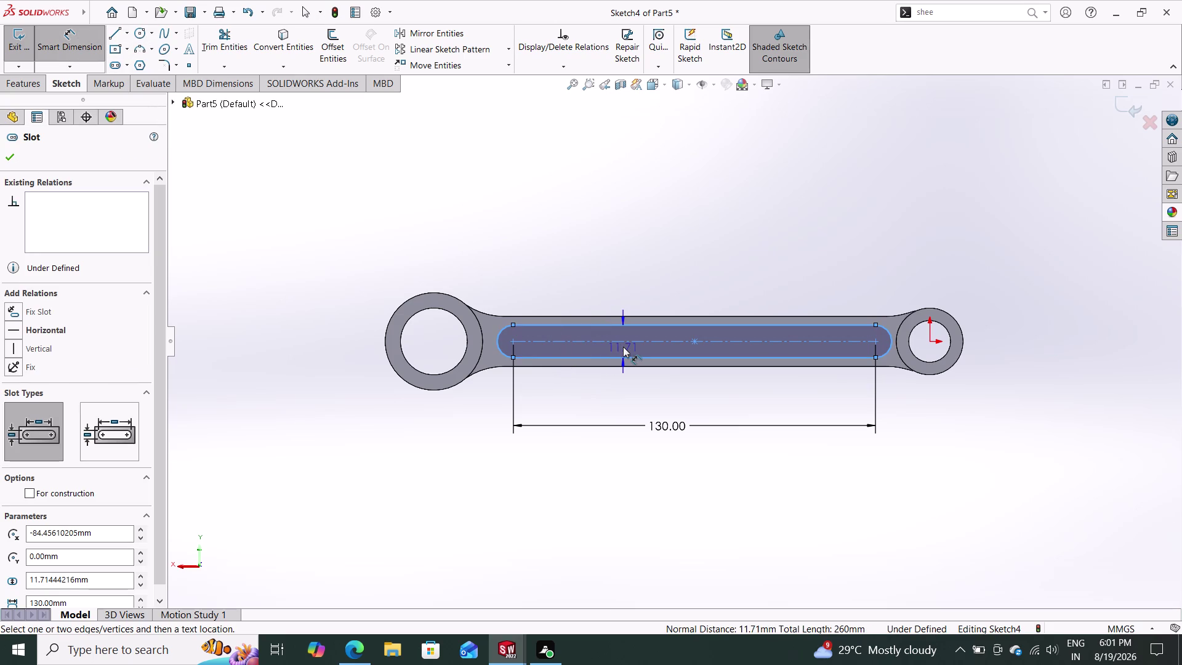
click(623, 344)
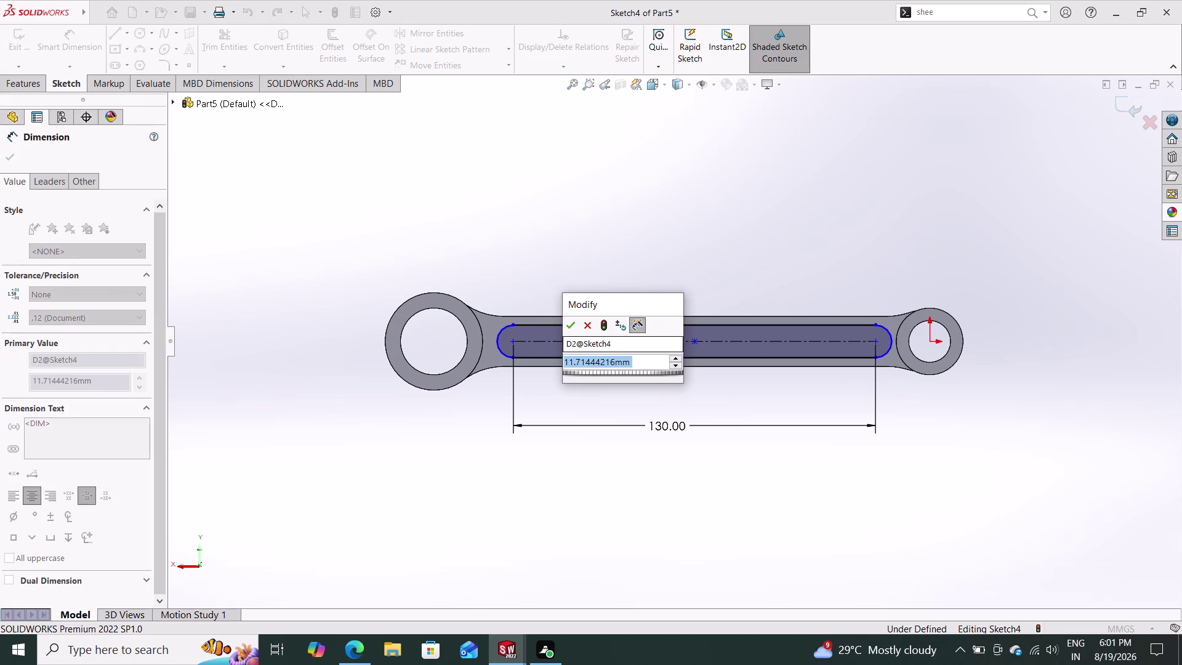
text(10)
key(Return)
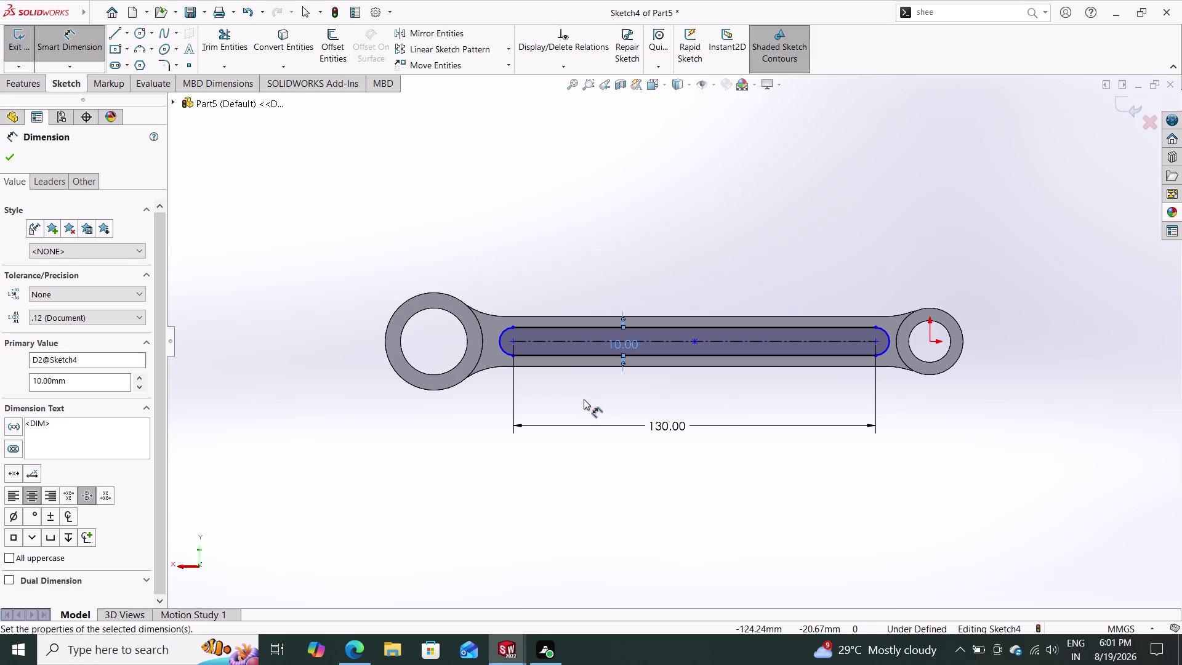
Discard a redundant end-radius dimension and inspect the slot's parameters.
click(500, 338)
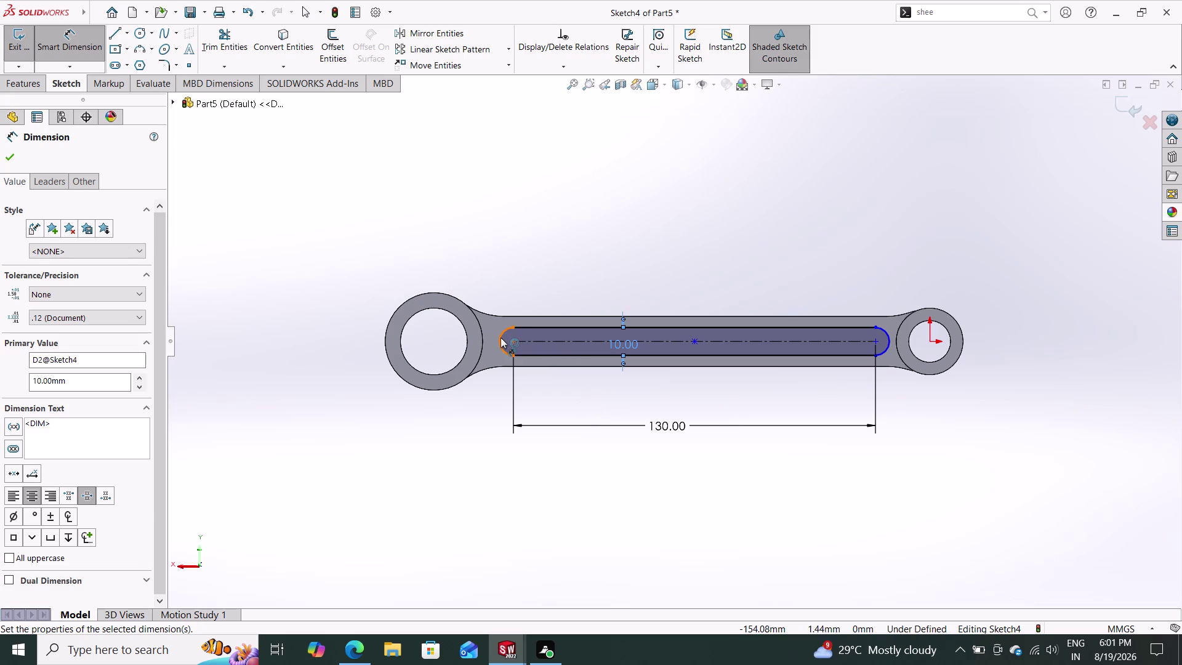
click(474, 257)
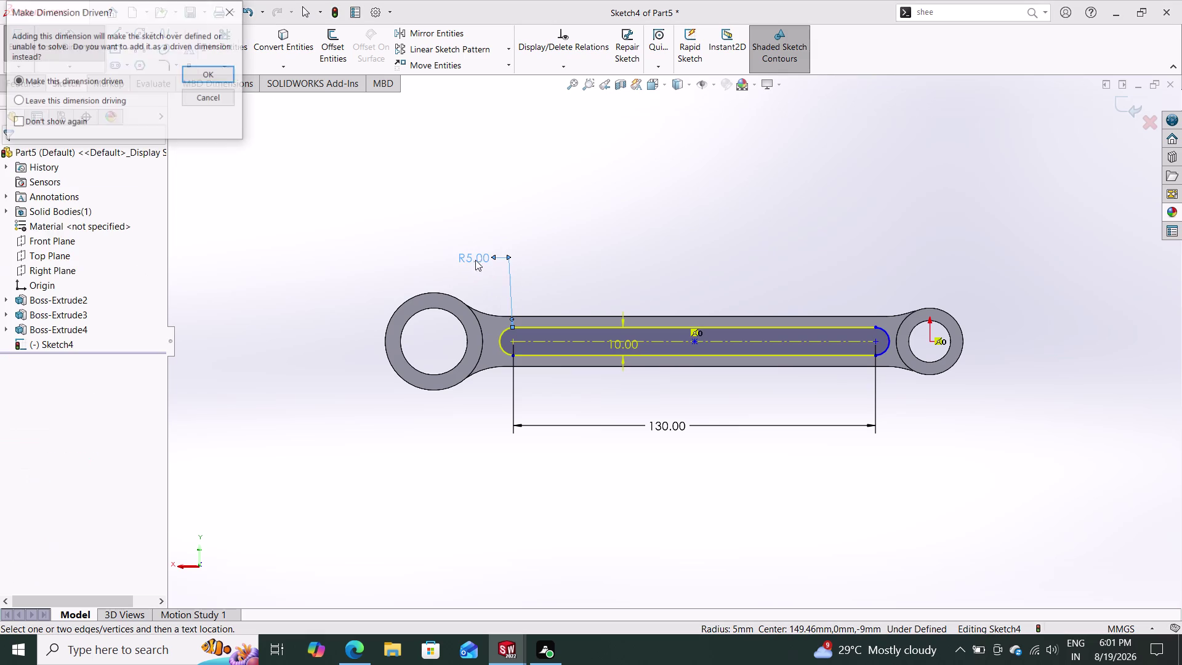
click(218, 91)
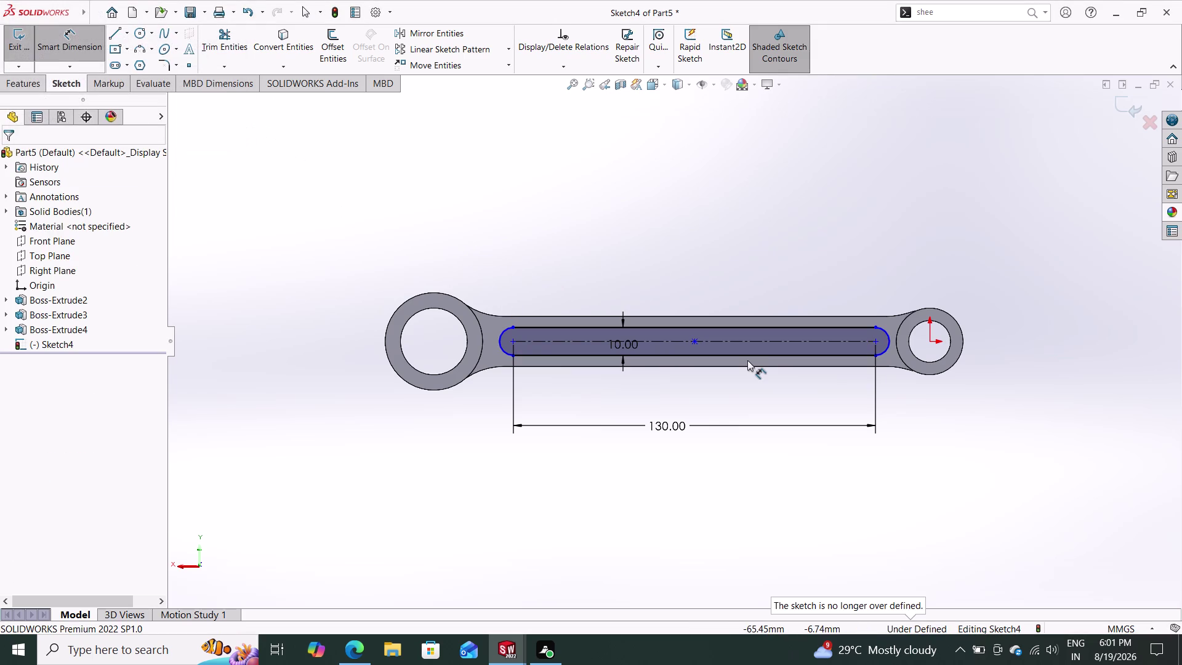
key(Escape)
key(Escape)
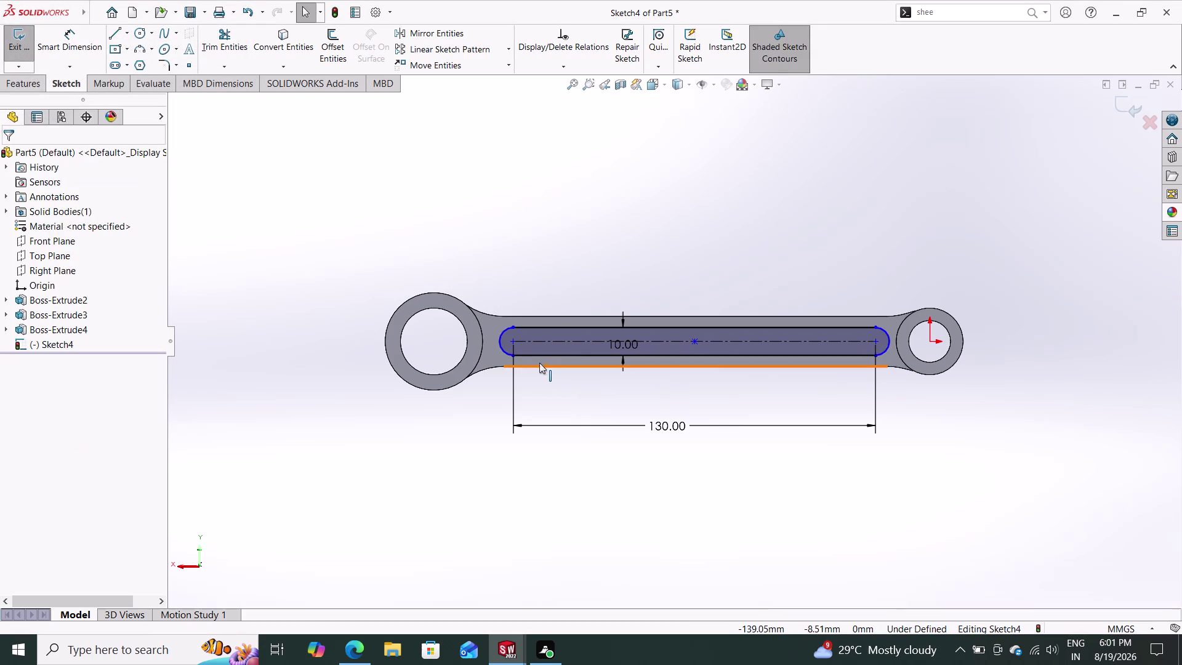
click(515, 342)
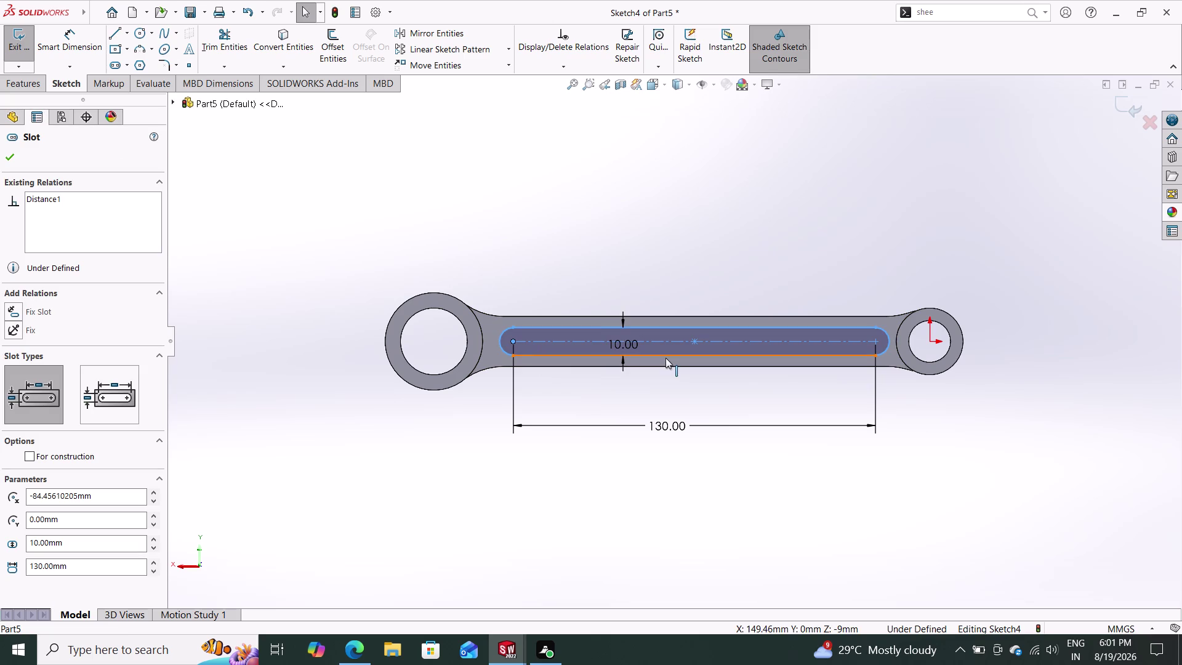
click(693, 340)
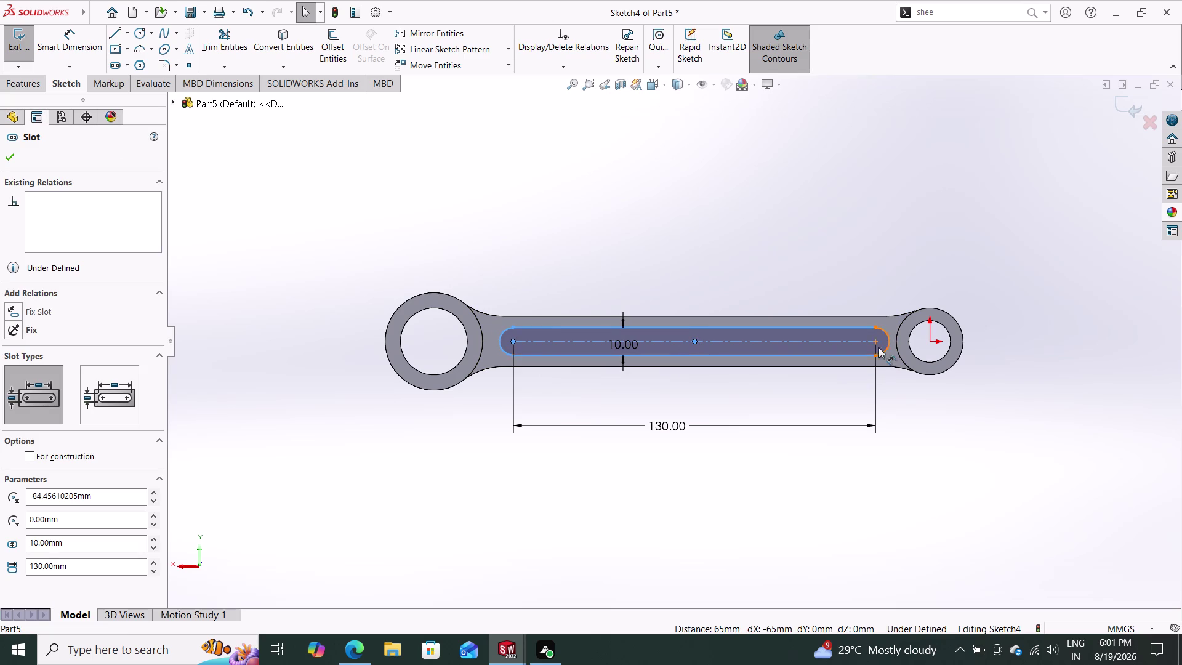
click(877, 339)
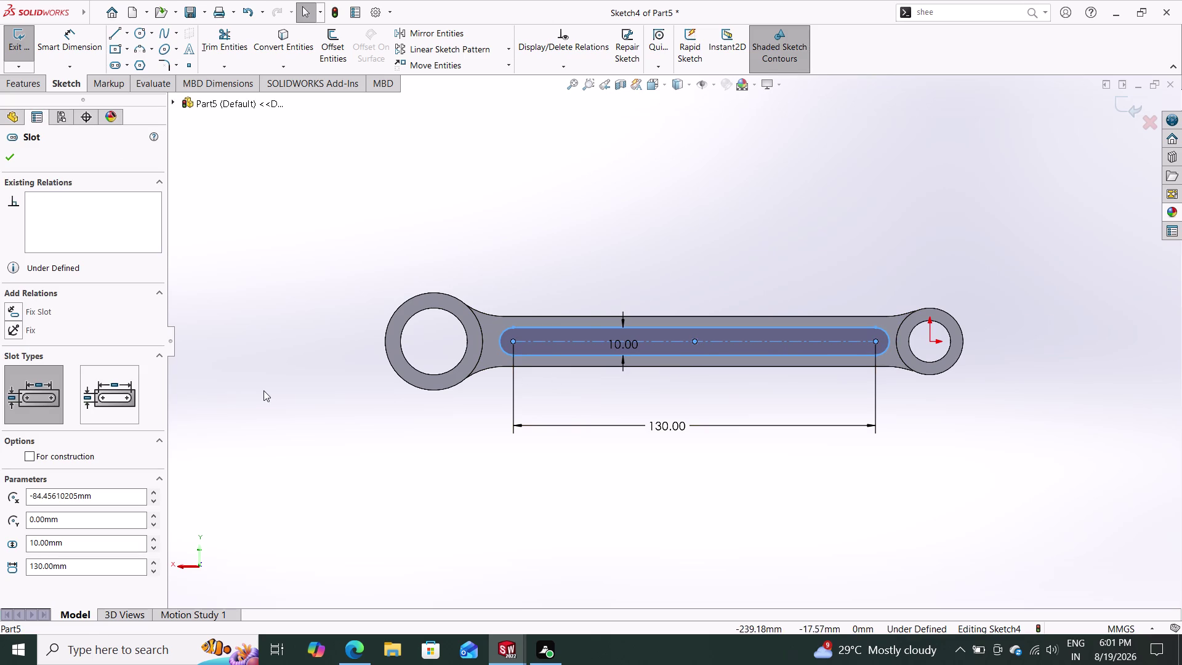
key(Escape)
key(Escape)
key(Escape)
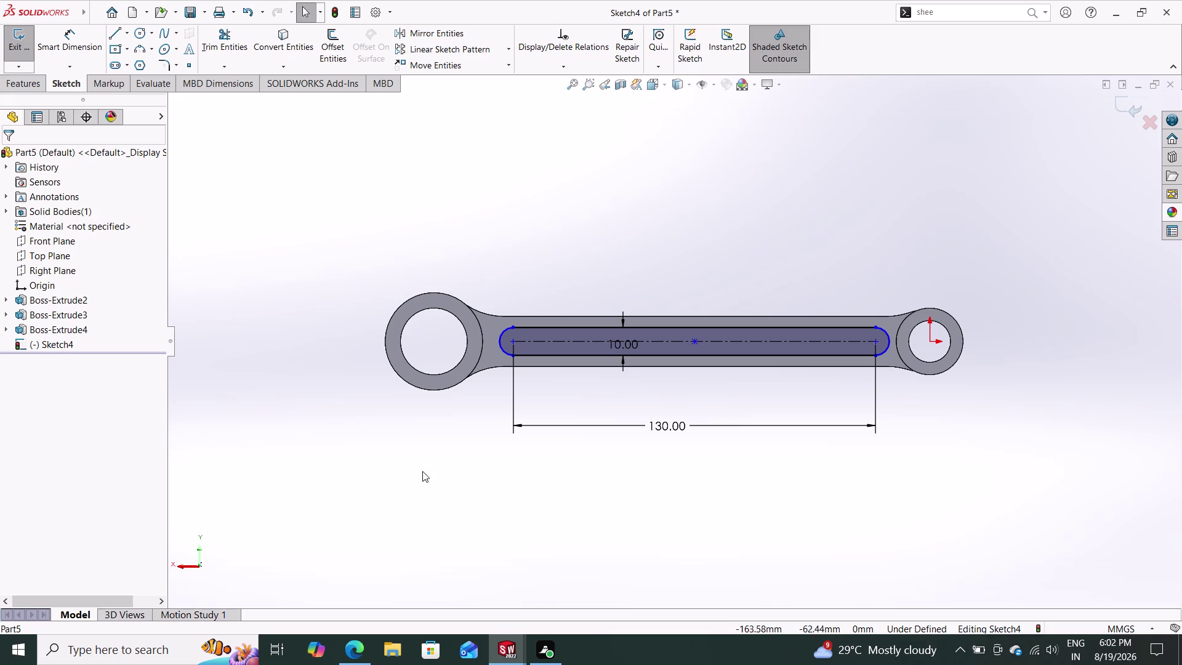
Draw a horizontal centerline from the large boss centre to beyond the small boss.
click(130, 34)
click(149, 71)
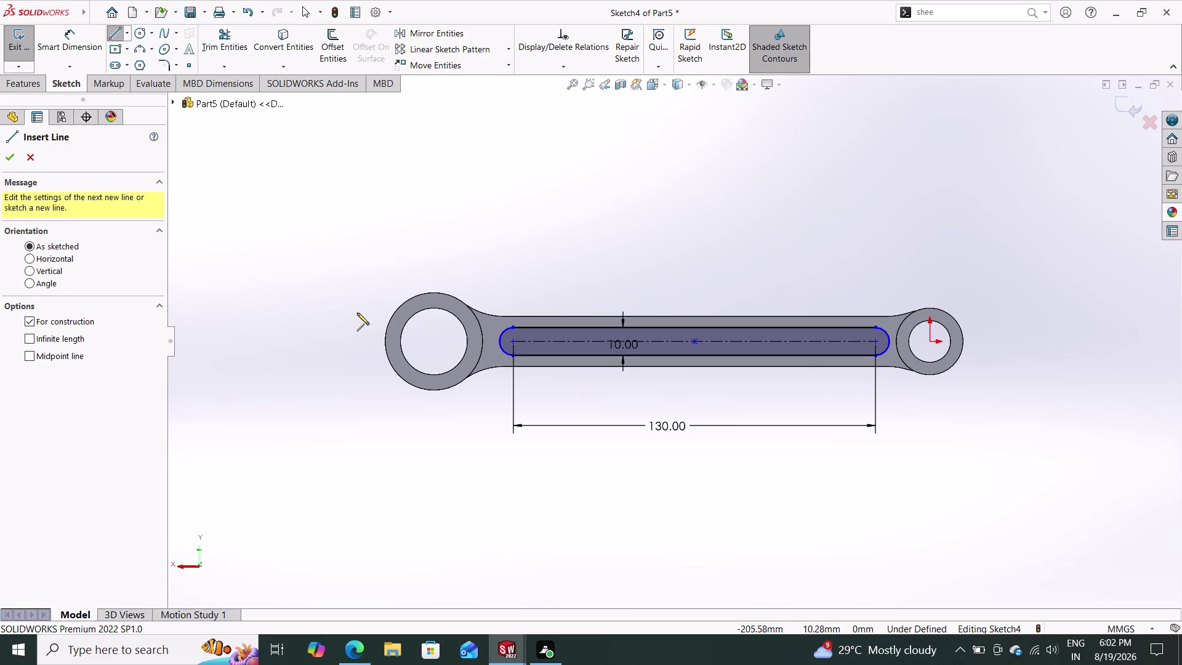
click(435, 341)
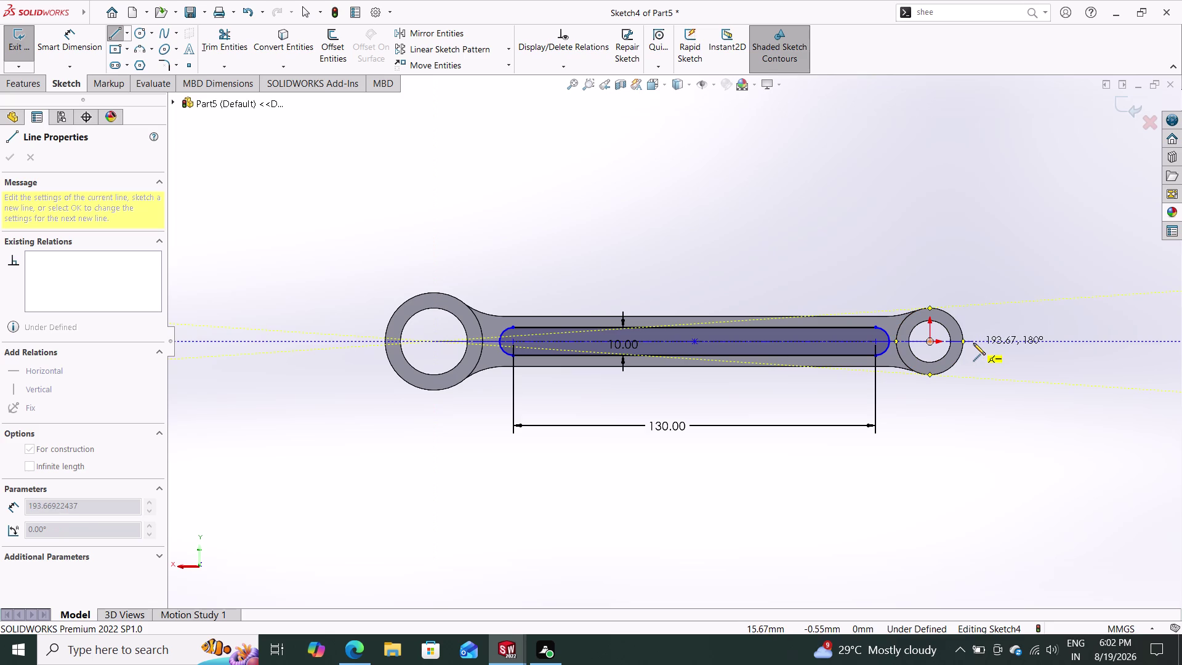
click(1013, 345)
key(Escape)
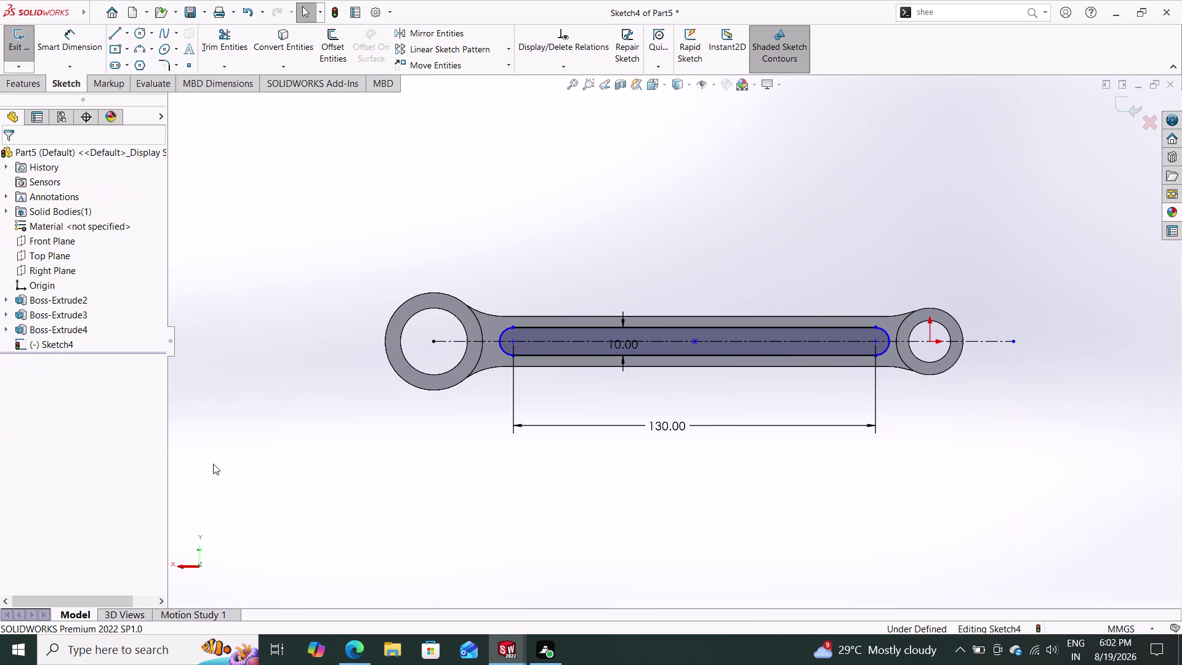
Dimension the large boss centre to the centerline end as 178/2 (89 mm).
click(67, 41)
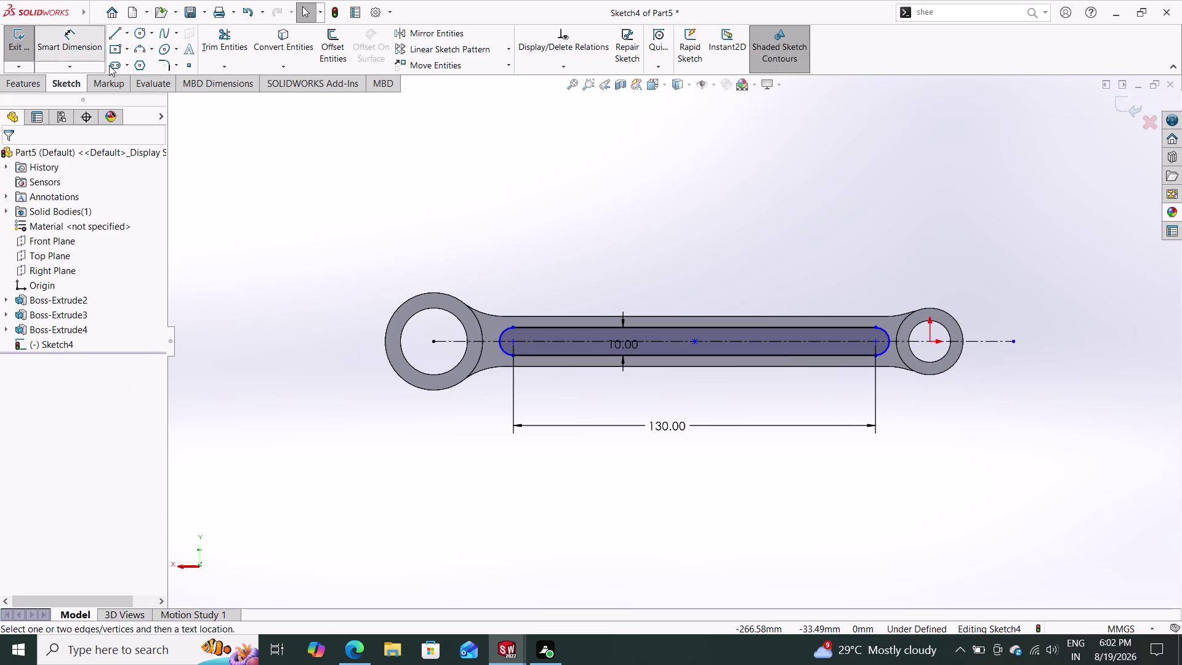
click(434, 343)
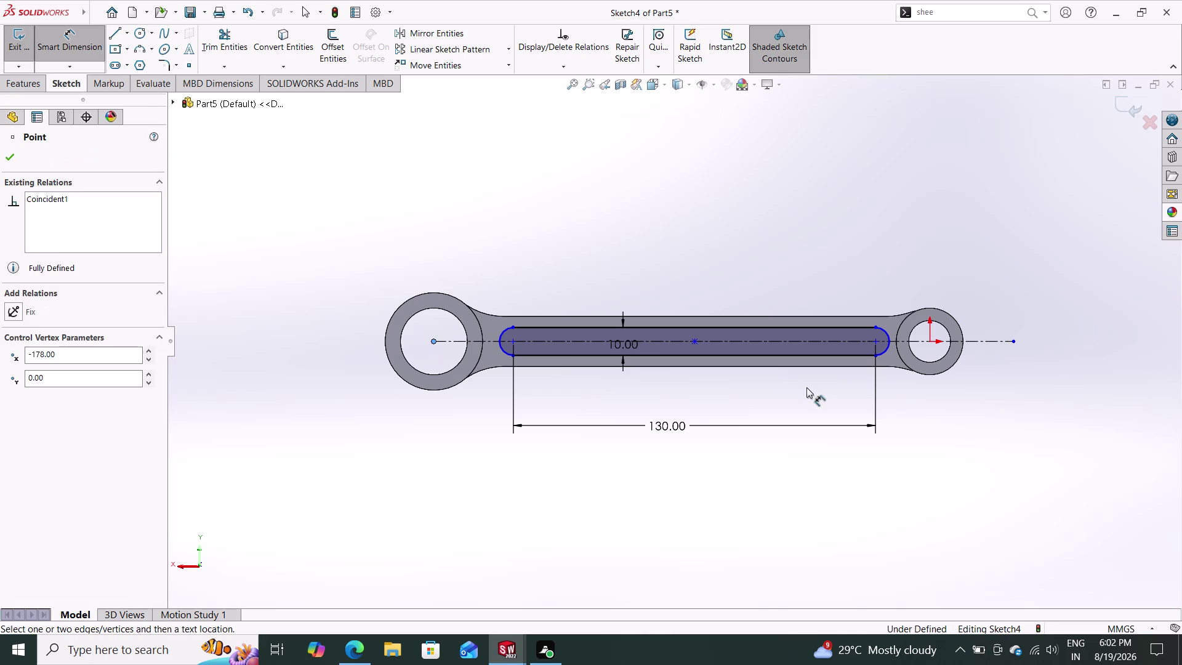
click(1013, 340)
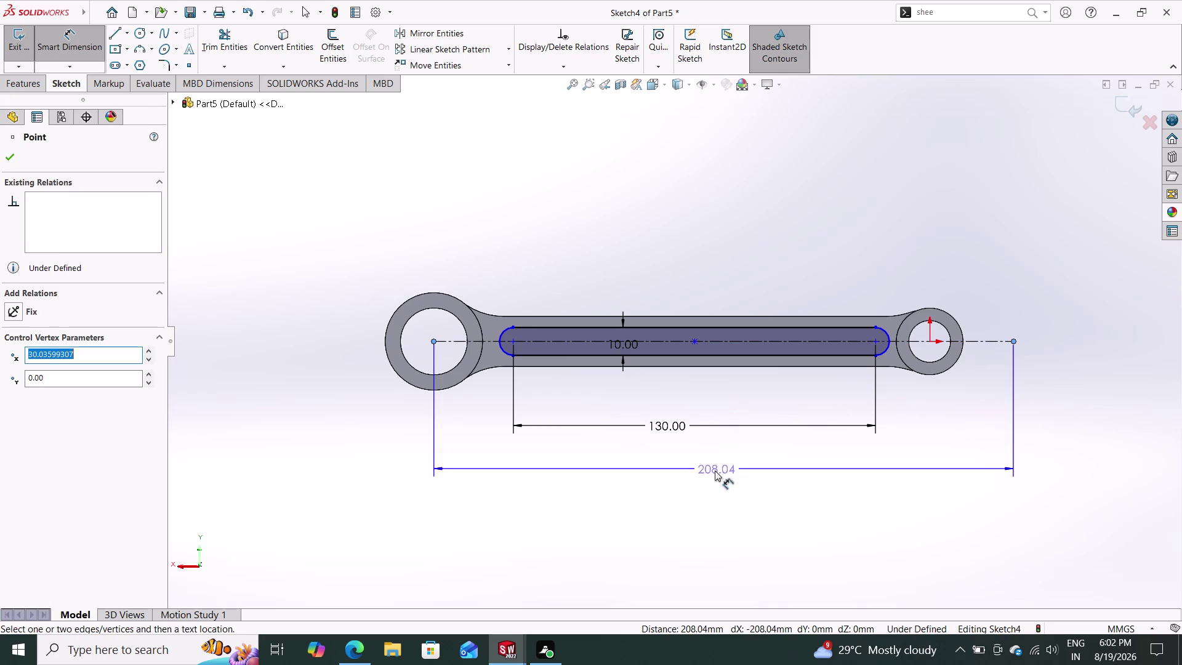
click(665, 488)
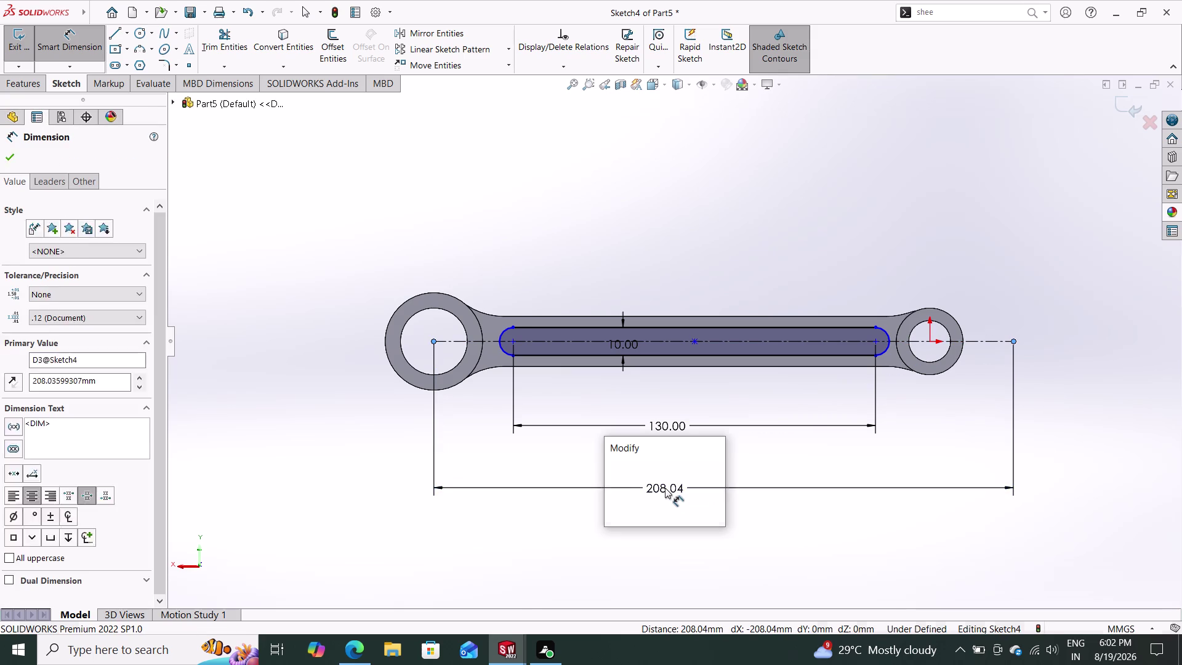
text(178)
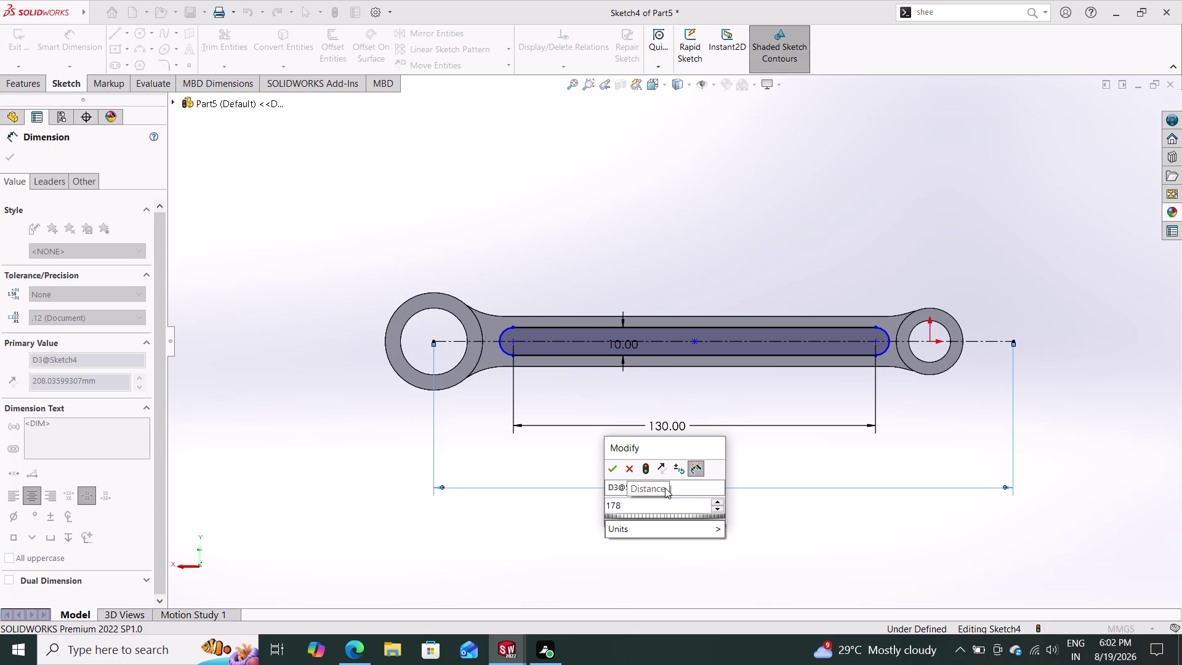
text(/2)
key(Return)
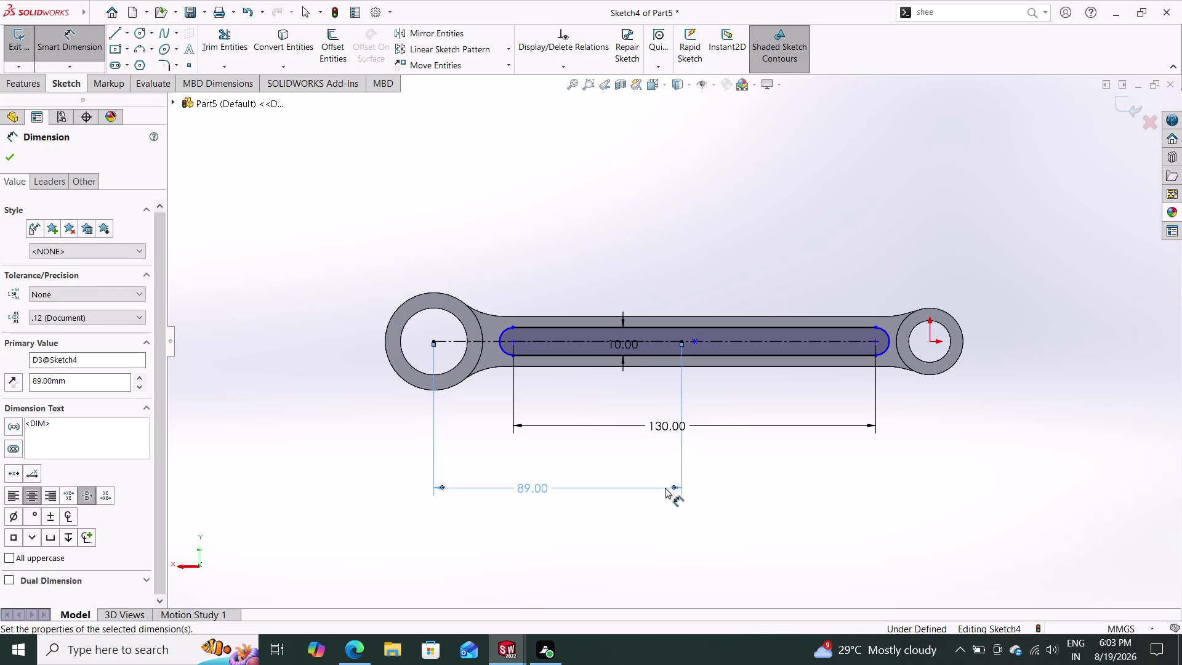
key(Escape)
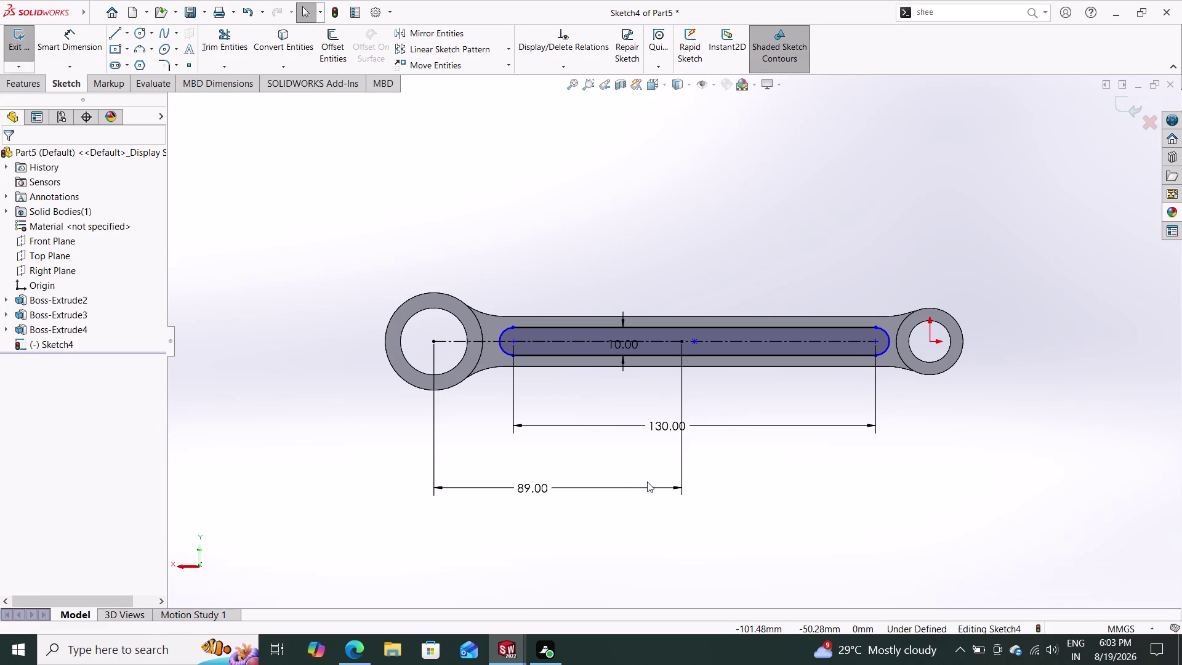
Make the slot's centre point coincident with the centerline's end point.
scroll(down, 3)
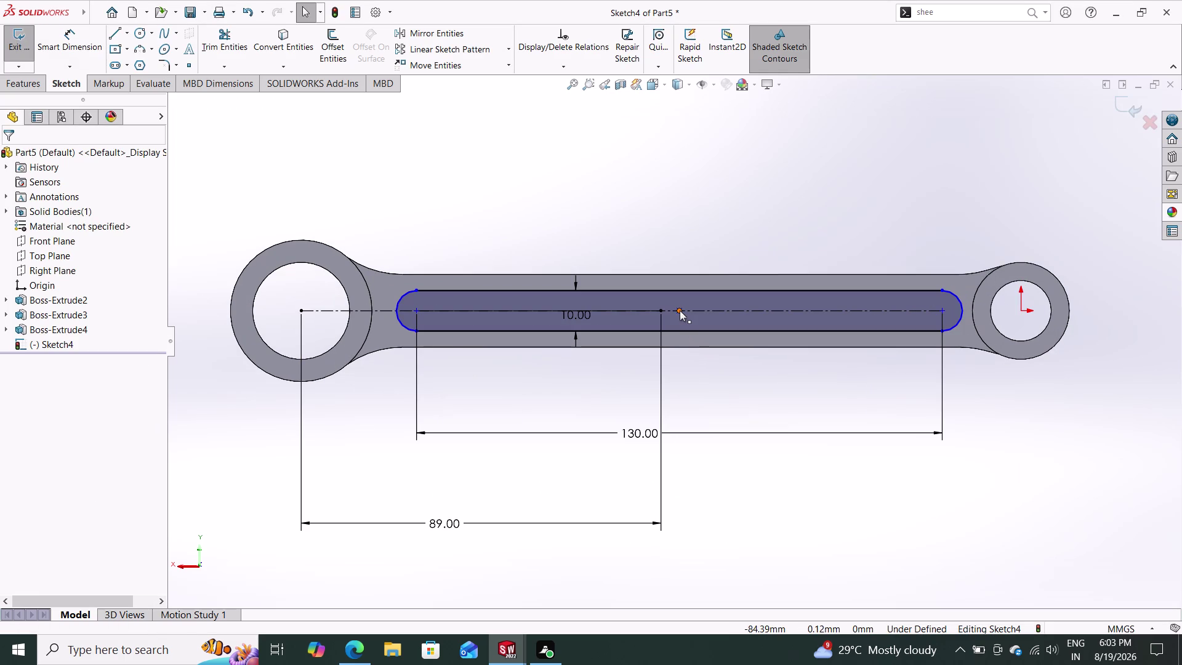
click(680, 311)
click(662, 308)
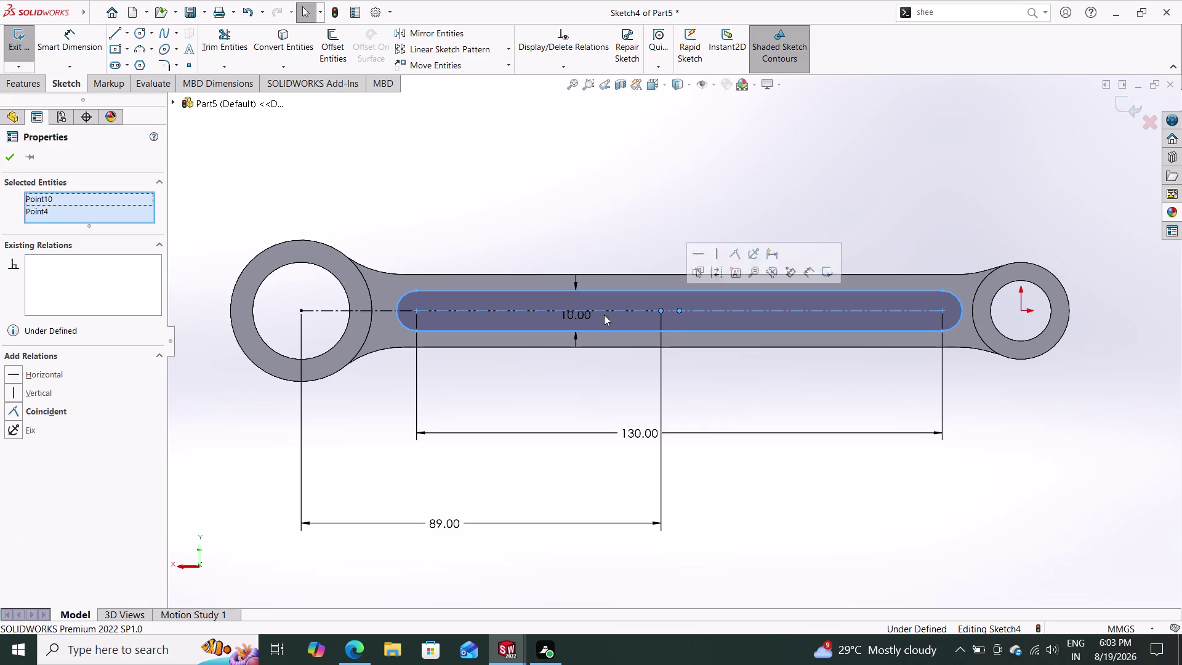
click(69, 407)
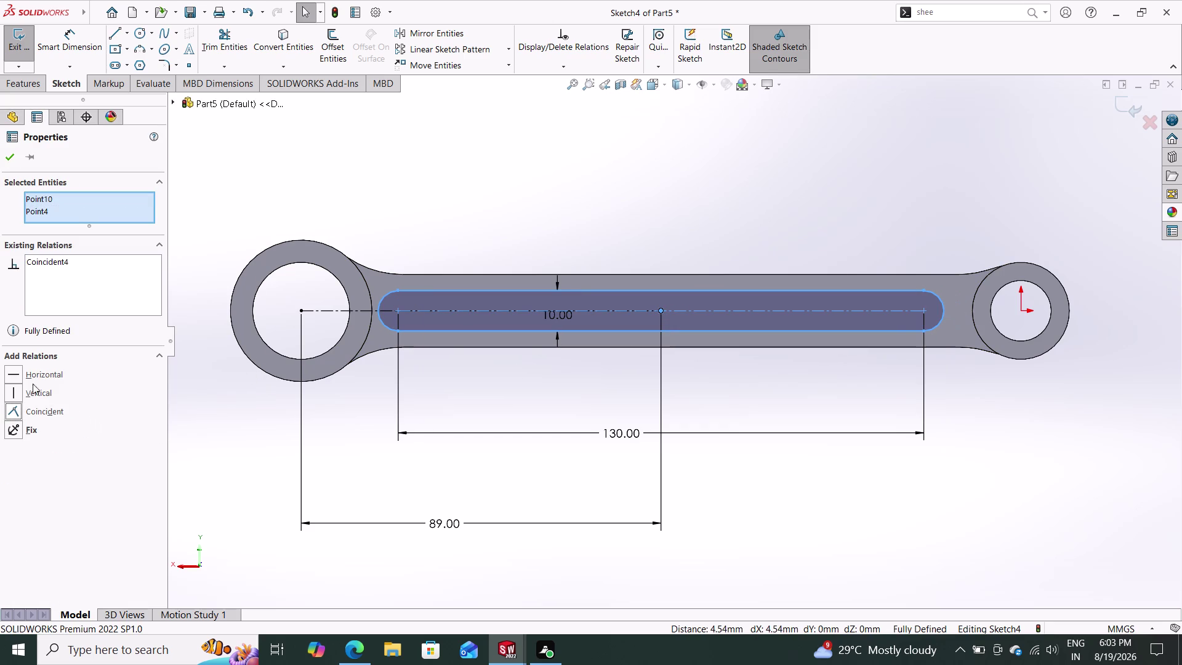
click(13, 161)
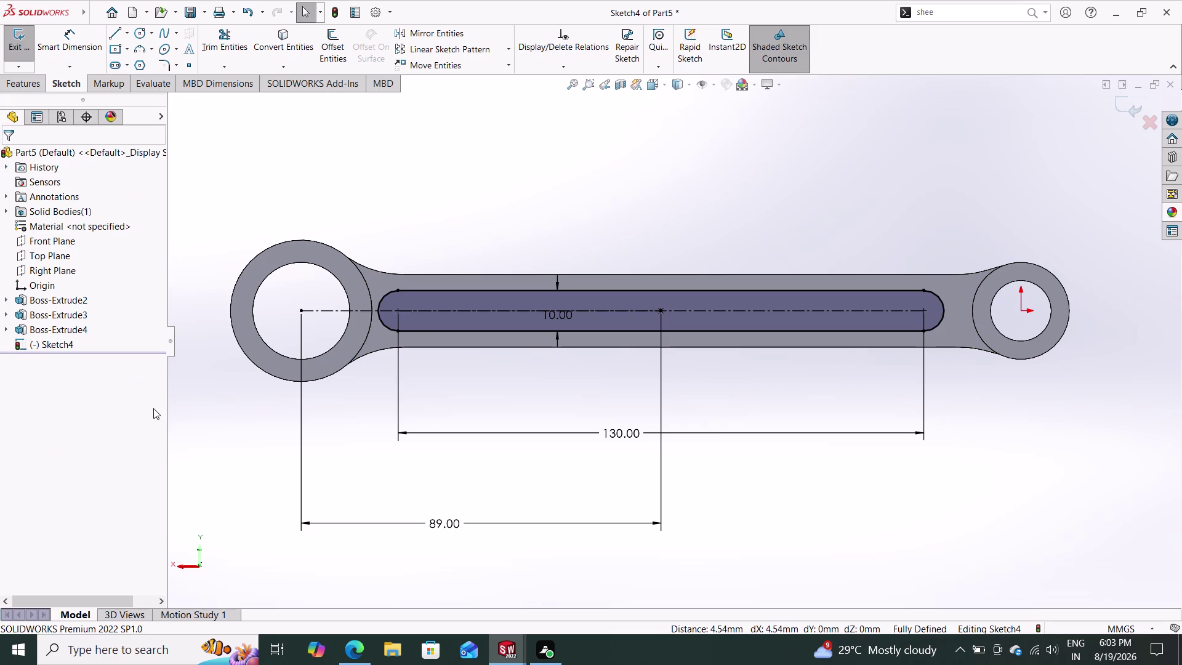
key(Escape)
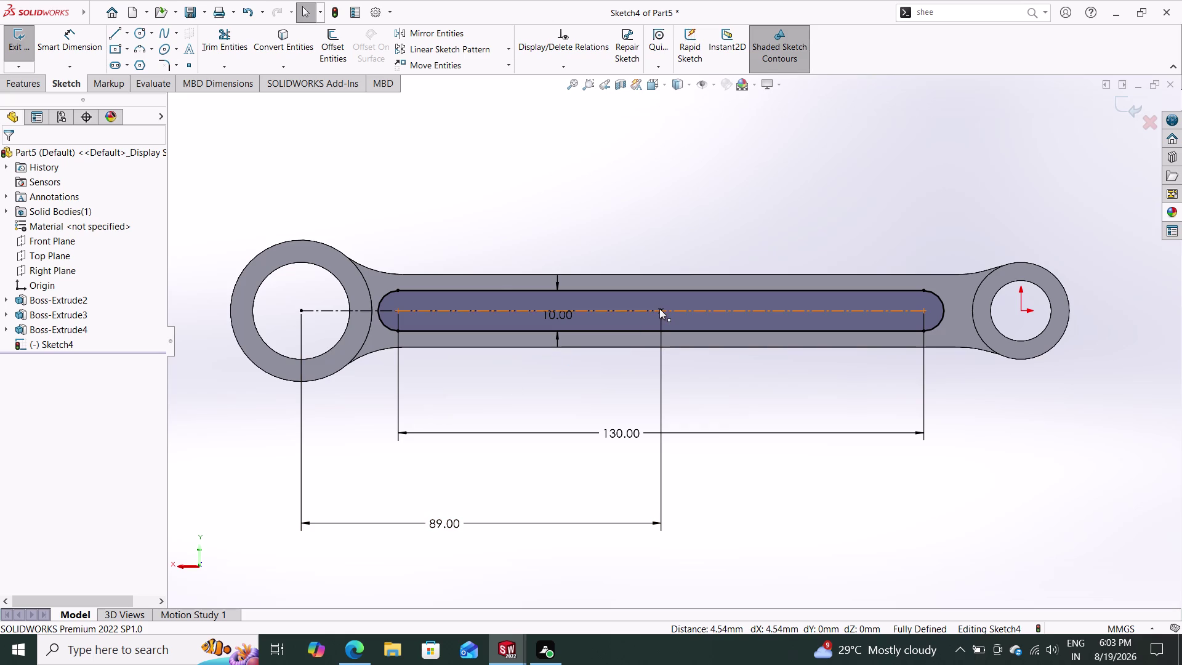
Try dimensioning the slot centre to its end and reject the driven-dimension prompt.
click(71, 41)
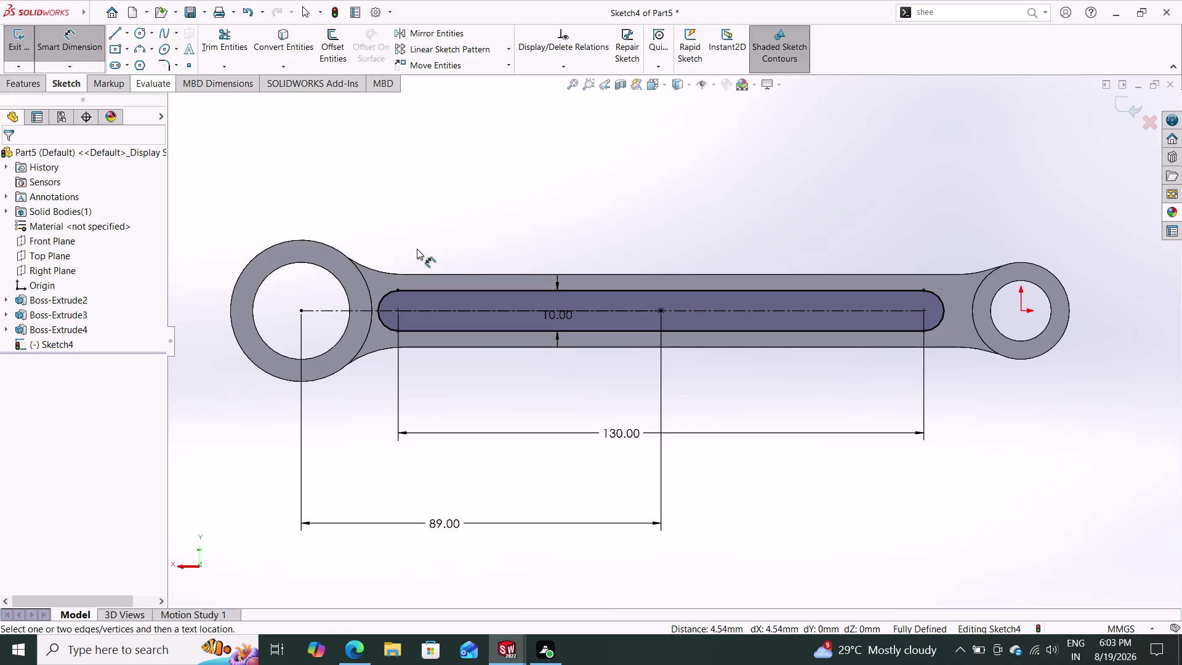
click(659, 307)
drag(923, 288, 885, 270)
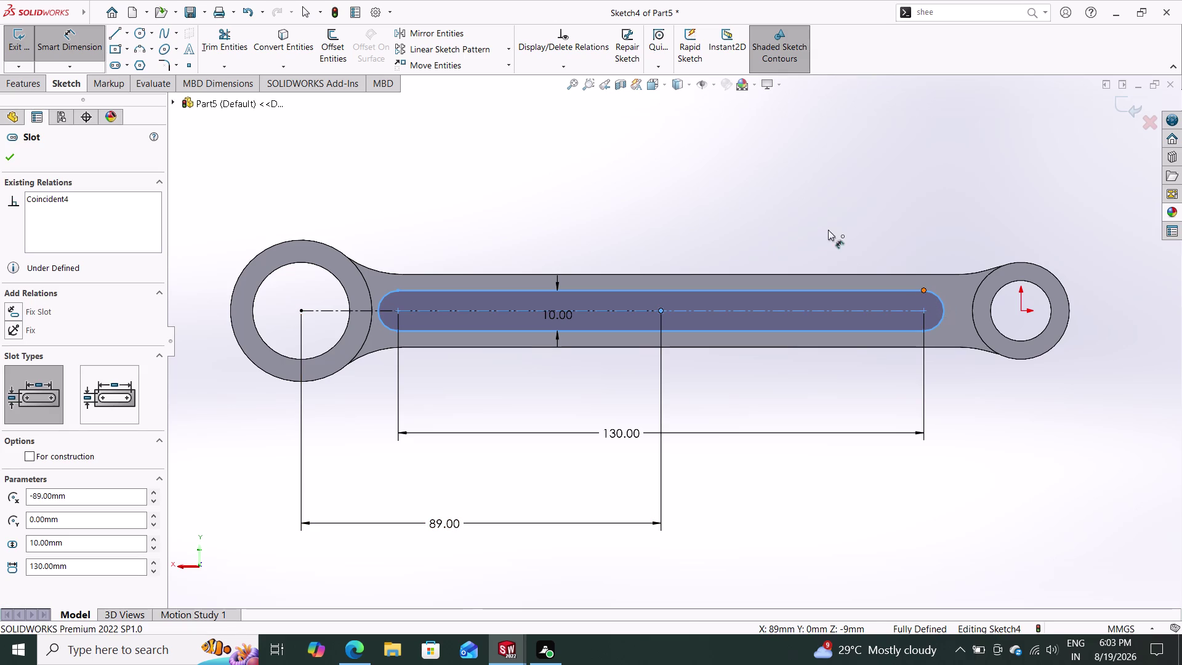
click(755, 189)
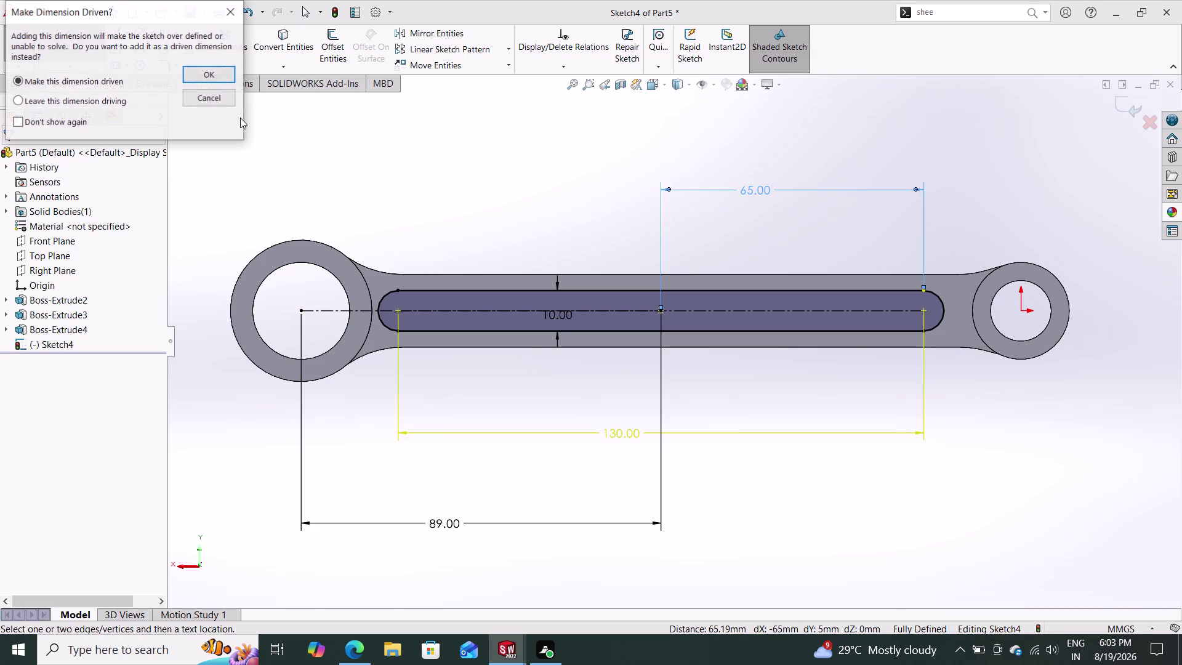
click(220, 101)
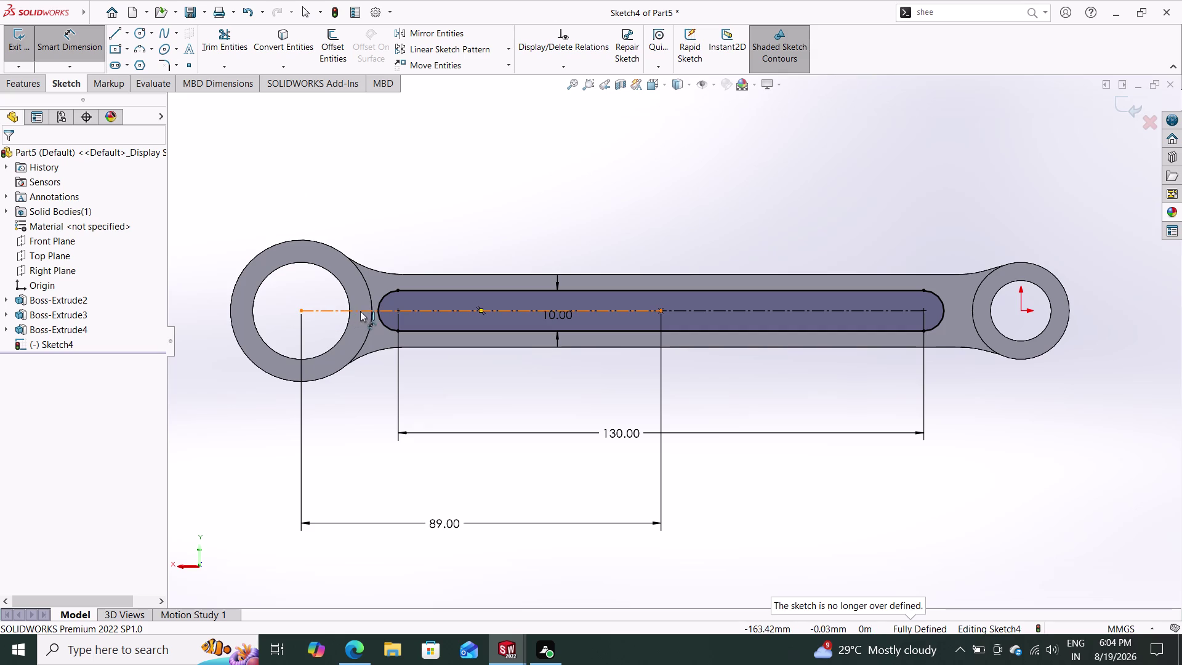
Delete the 89 mm dimension and the construction centerline.
click(302, 335)
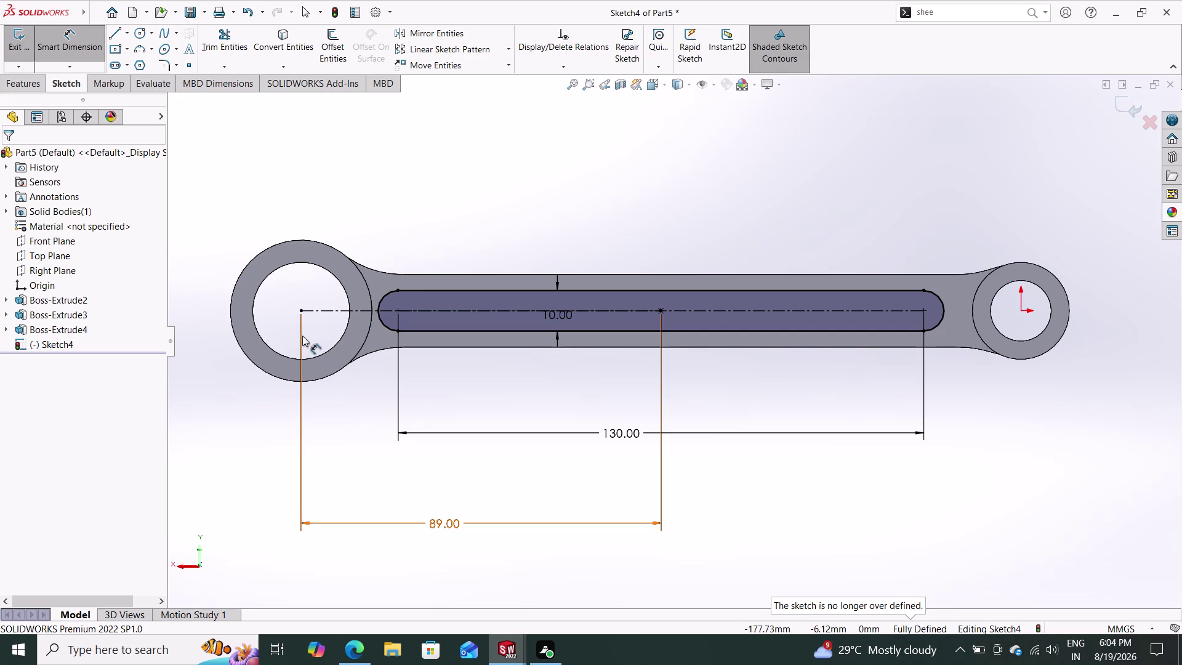
key(Delete)
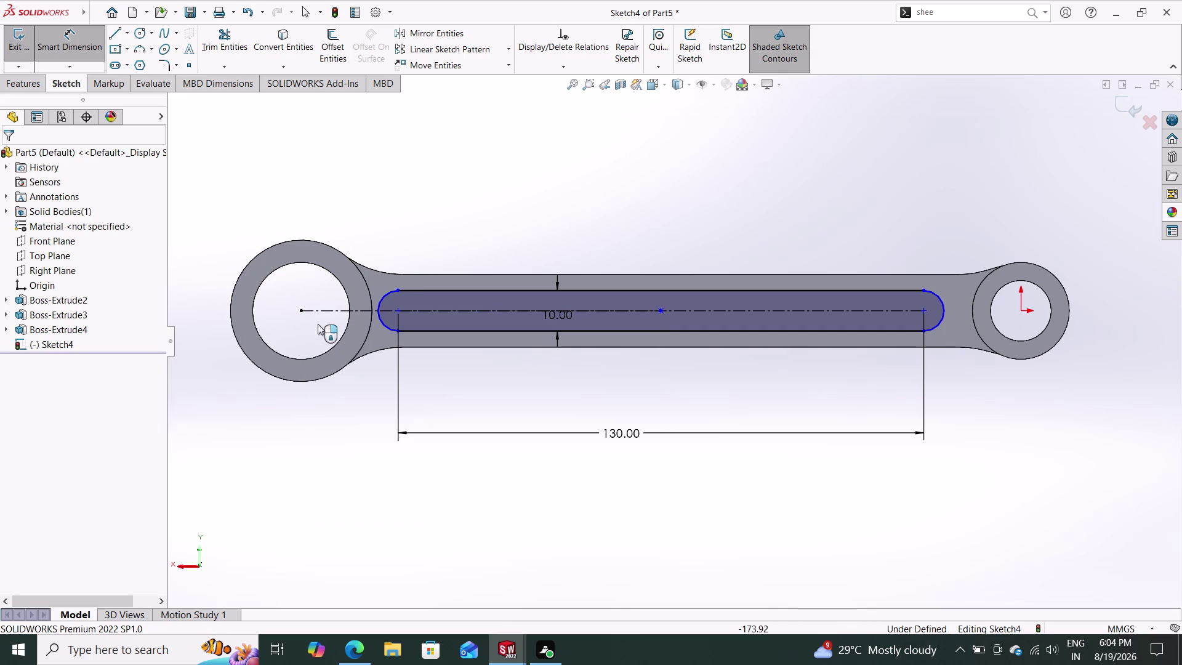
click(321, 312)
key(Delete)
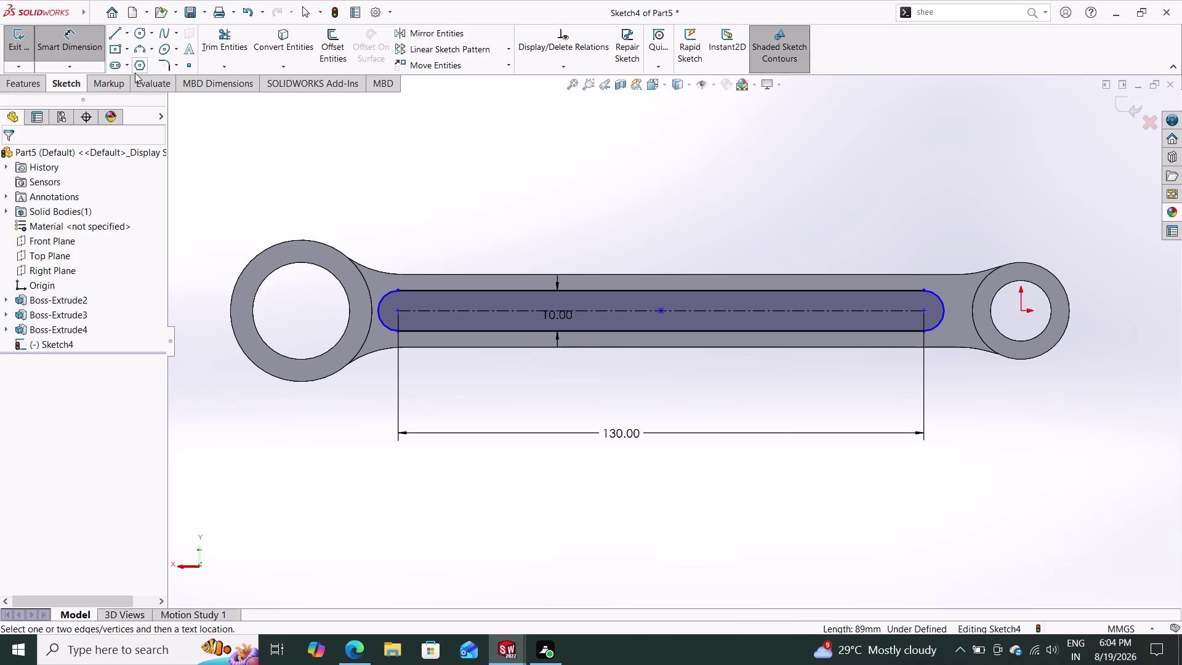
Draw a horizontal line from the large boss outline to the small boss outline.
click(117, 30)
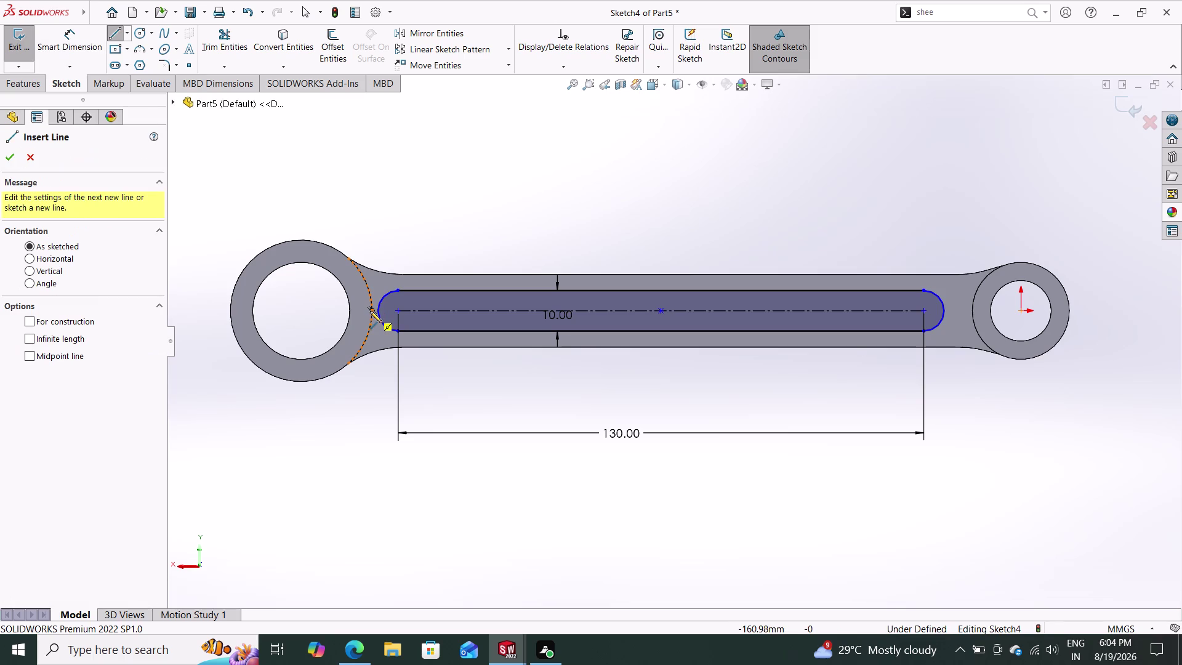
click(371, 311)
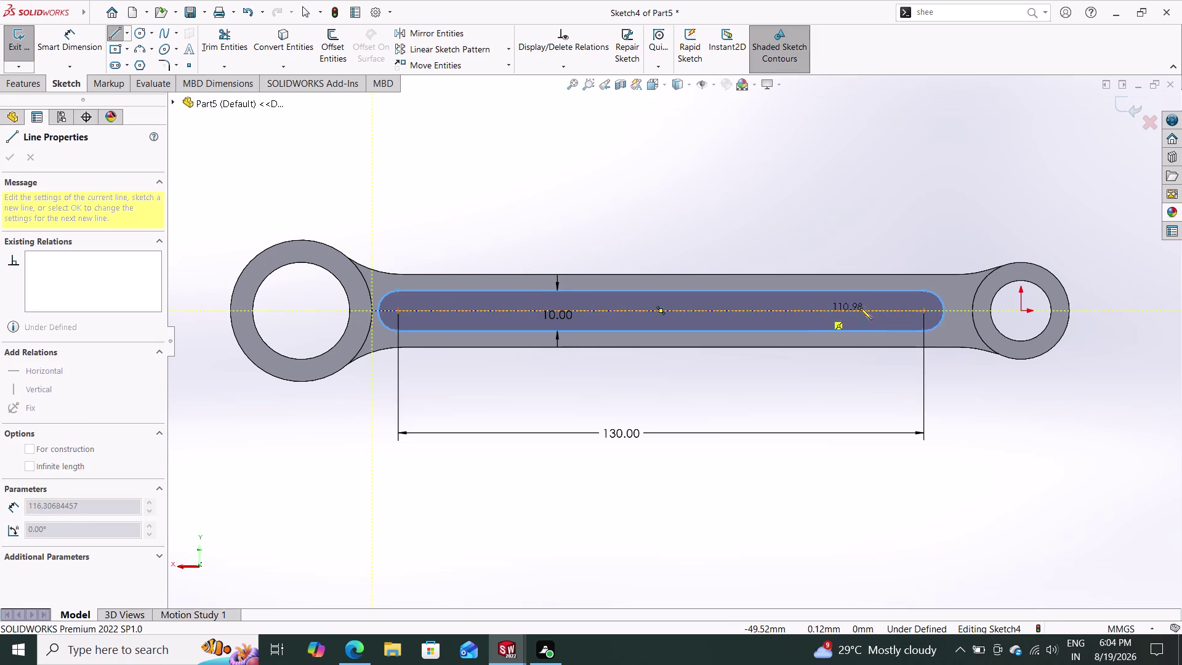
click(972, 311)
key(Escape)
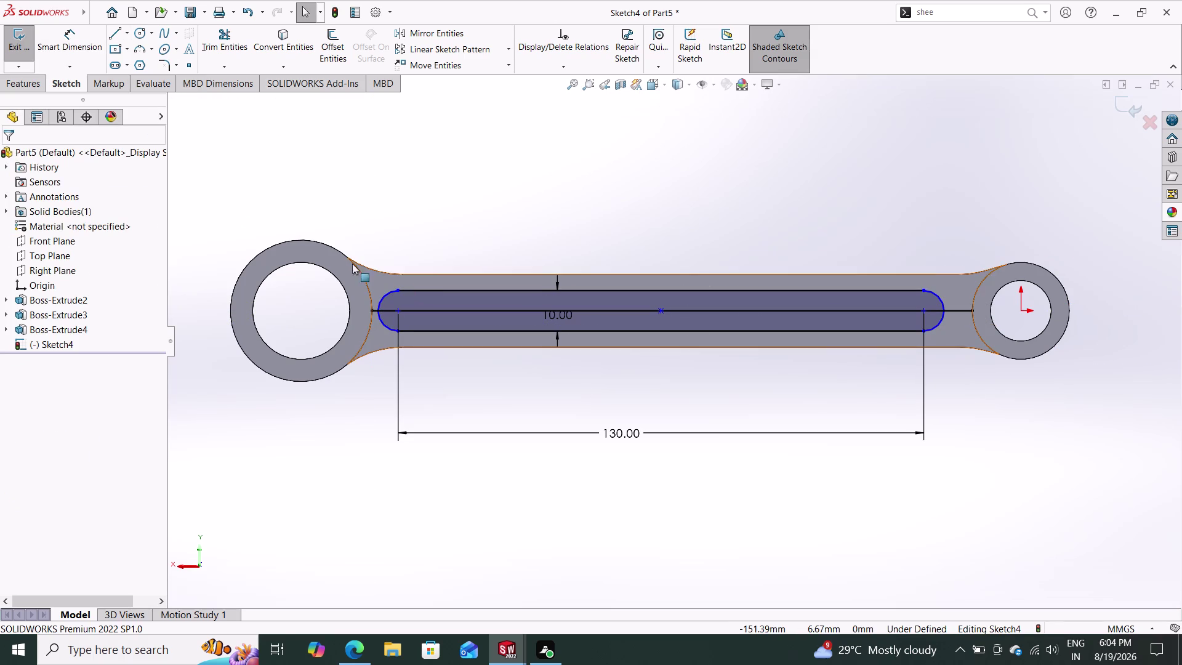
Try dimensioning the new line, then reject the redundant dimension and delete the line.
drag(72, 29, 80, 34)
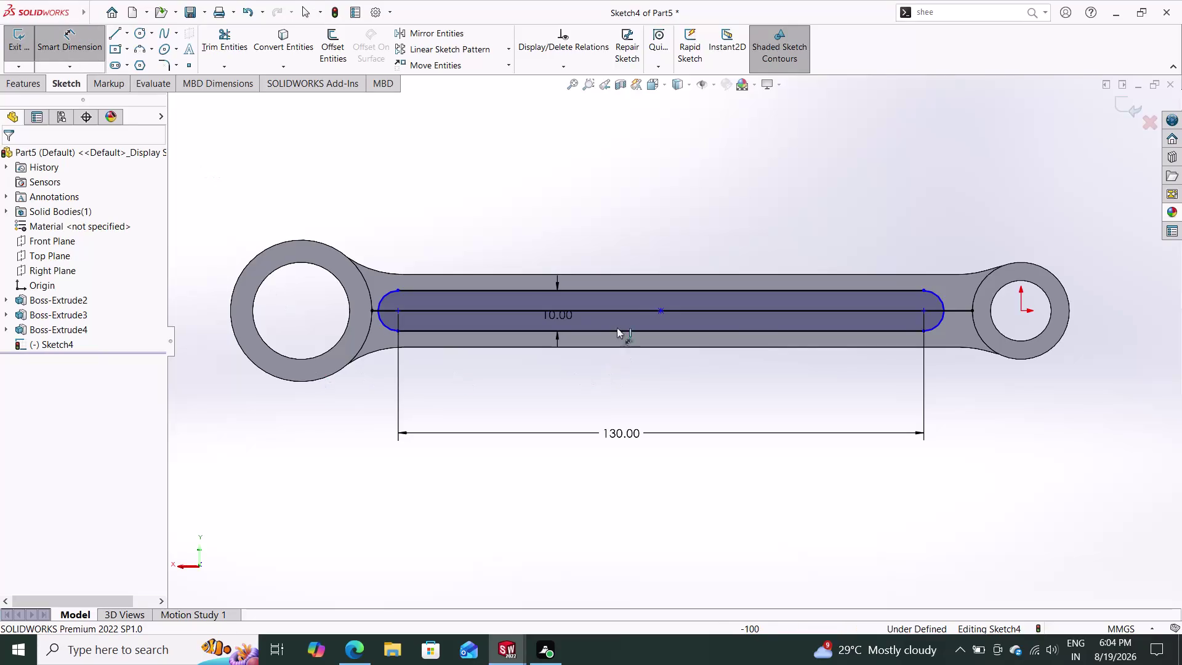
click(621, 309)
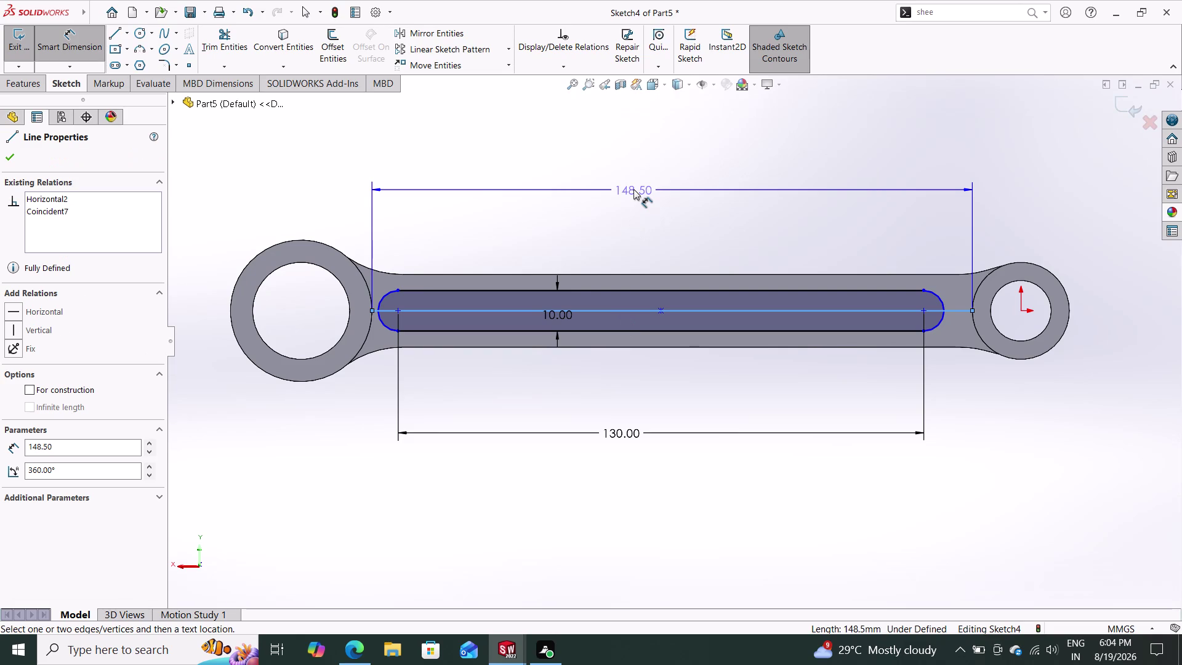
click(634, 172)
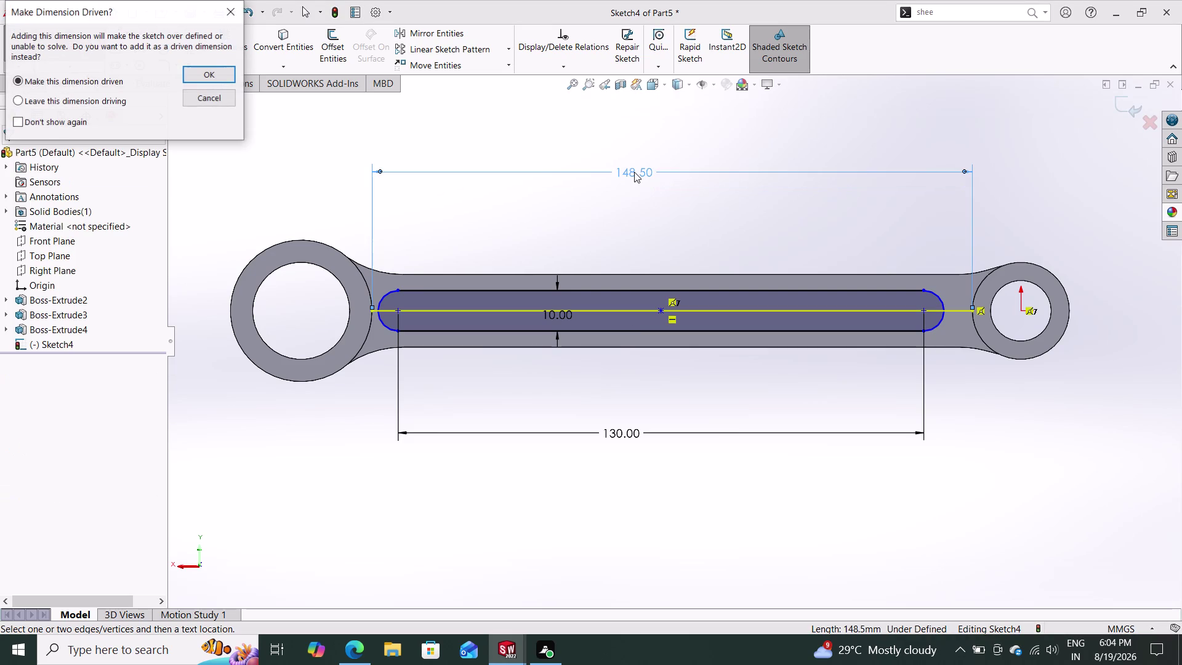
click(199, 98)
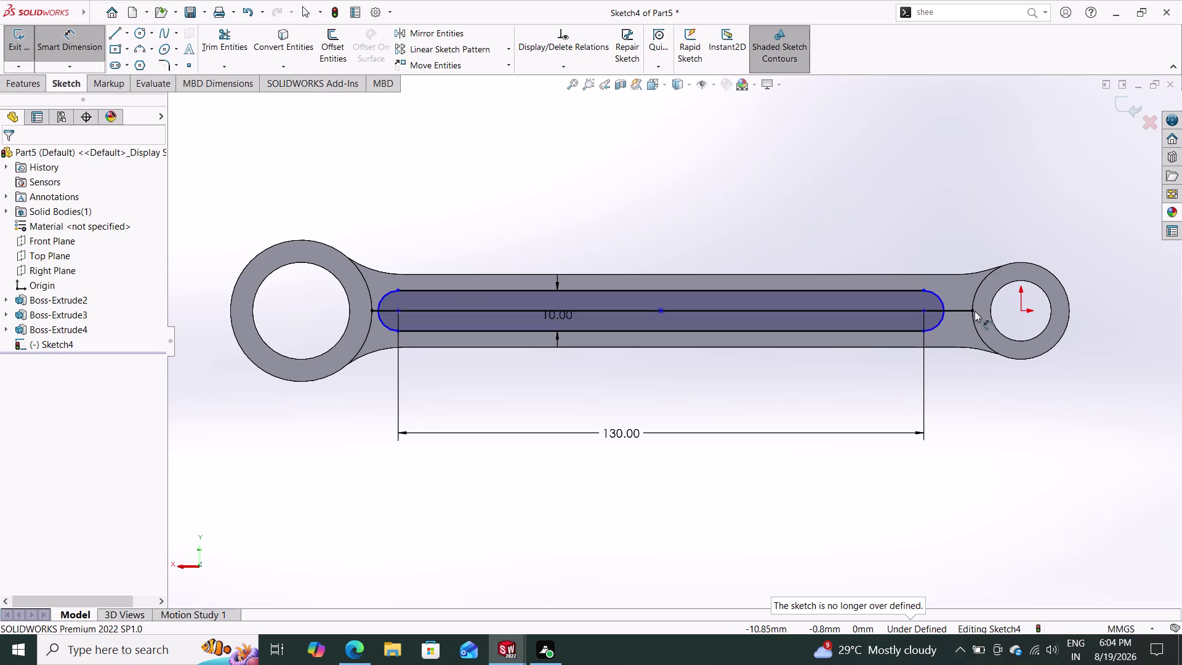
drag(972, 307, 939, 312)
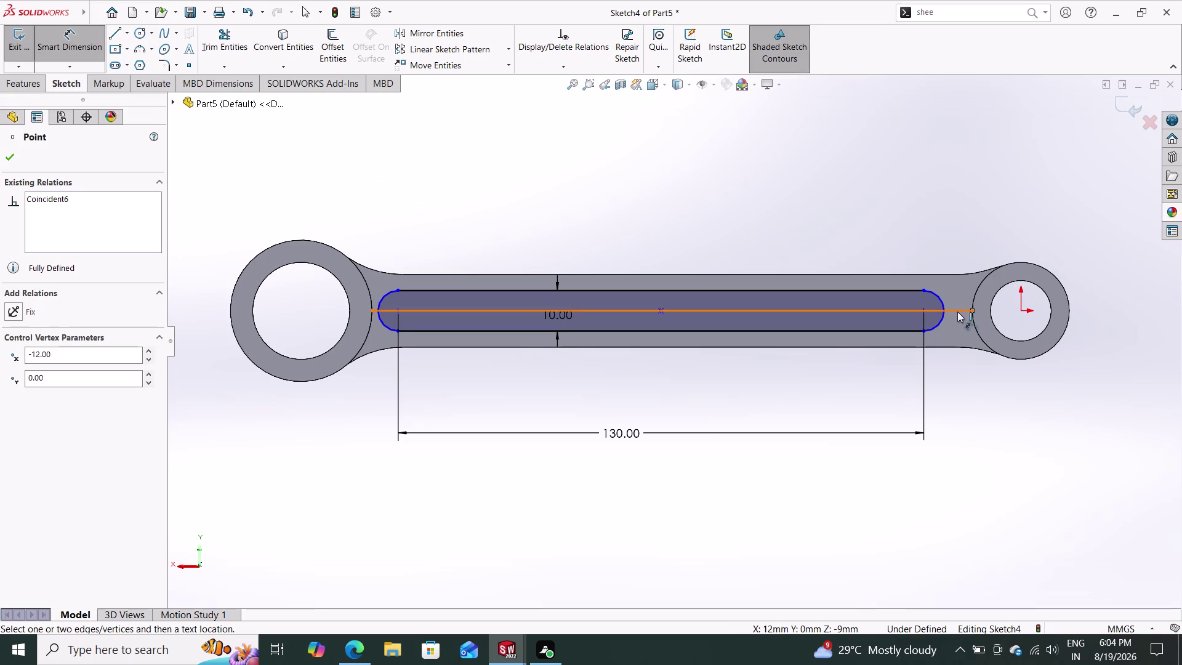
click(955, 311)
key(Delete)
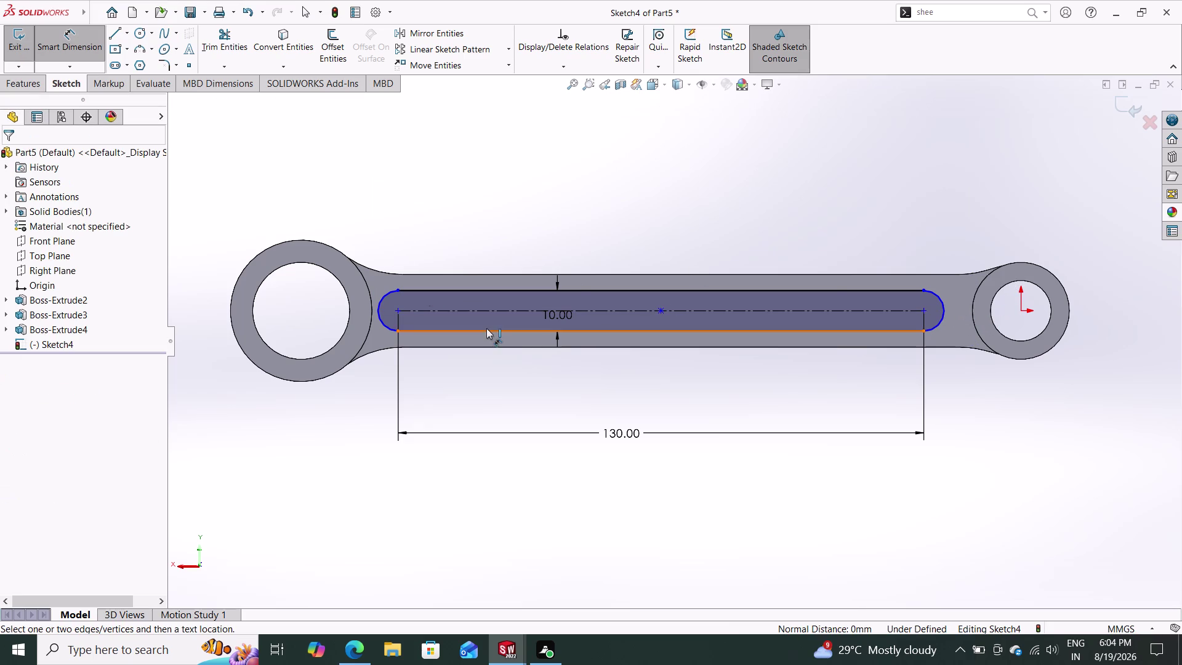
Redraw the centre line from the left boss edge to just past the slot's right end.
drag(115, 33, 127, 40)
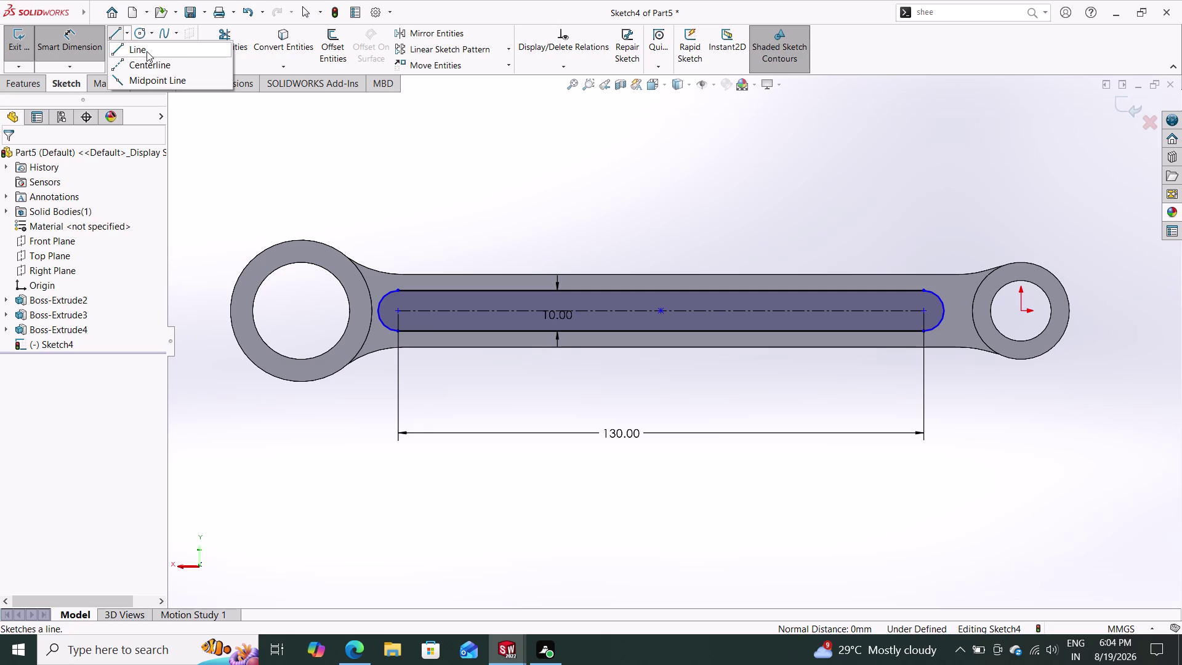
click(146, 51)
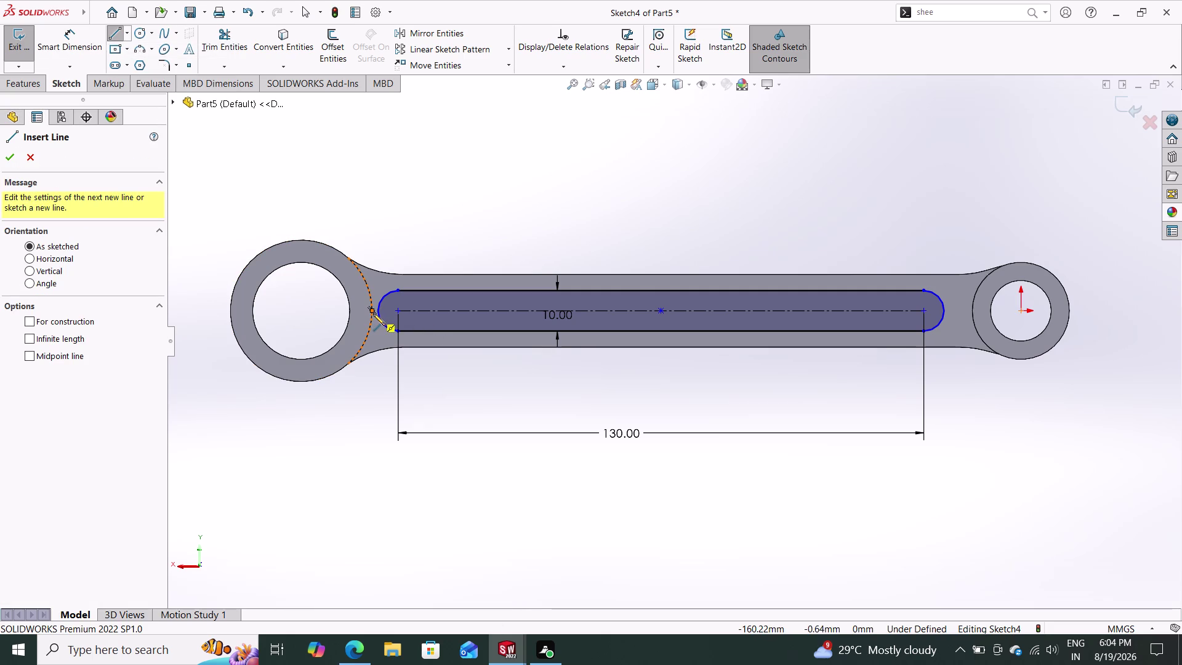
click(373, 311)
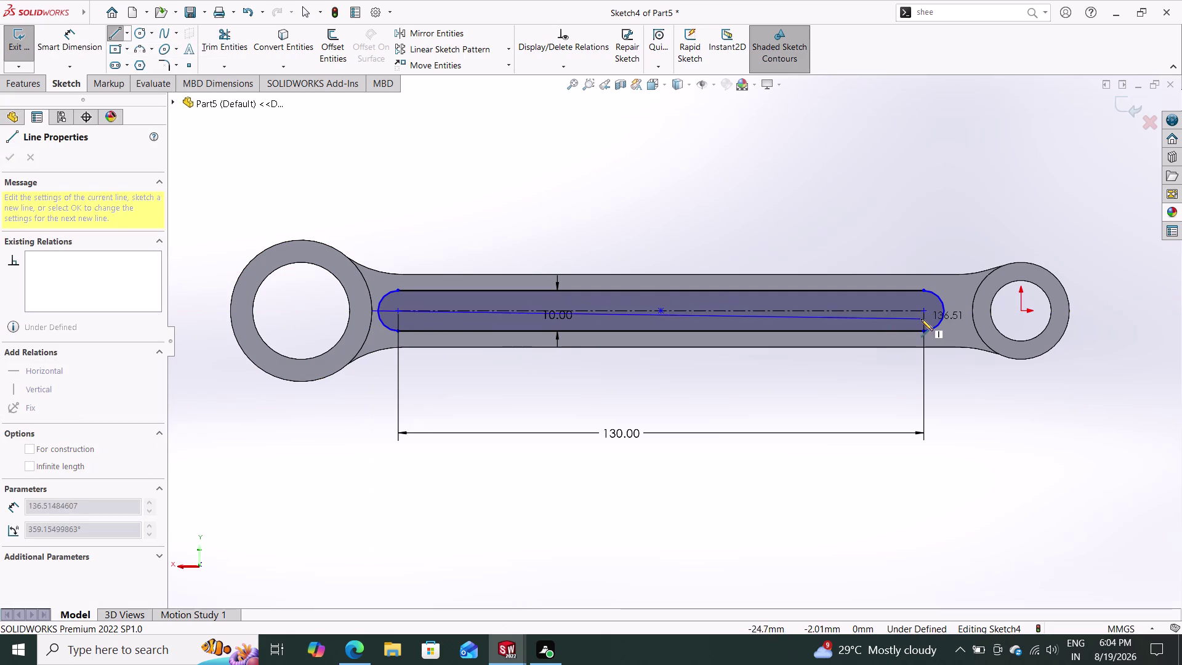
click(956, 312)
key(Escape)
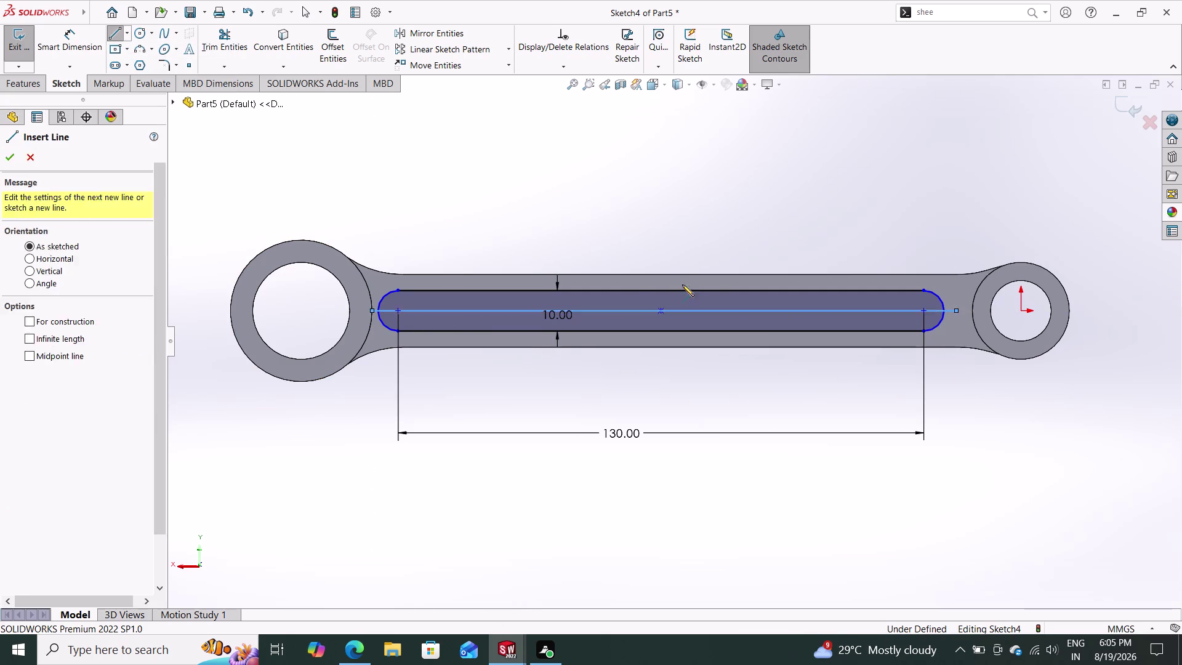
click(71, 36)
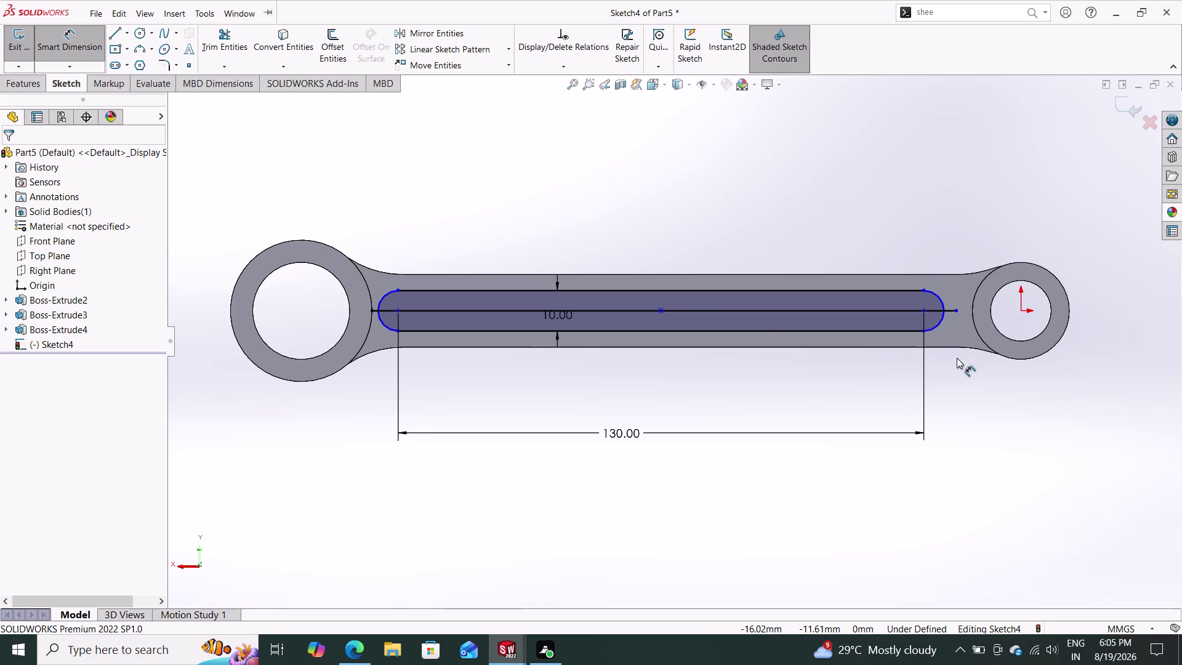
Dimension the new line as 148.50/2, giving 74.25 mm.
click(940, 310)
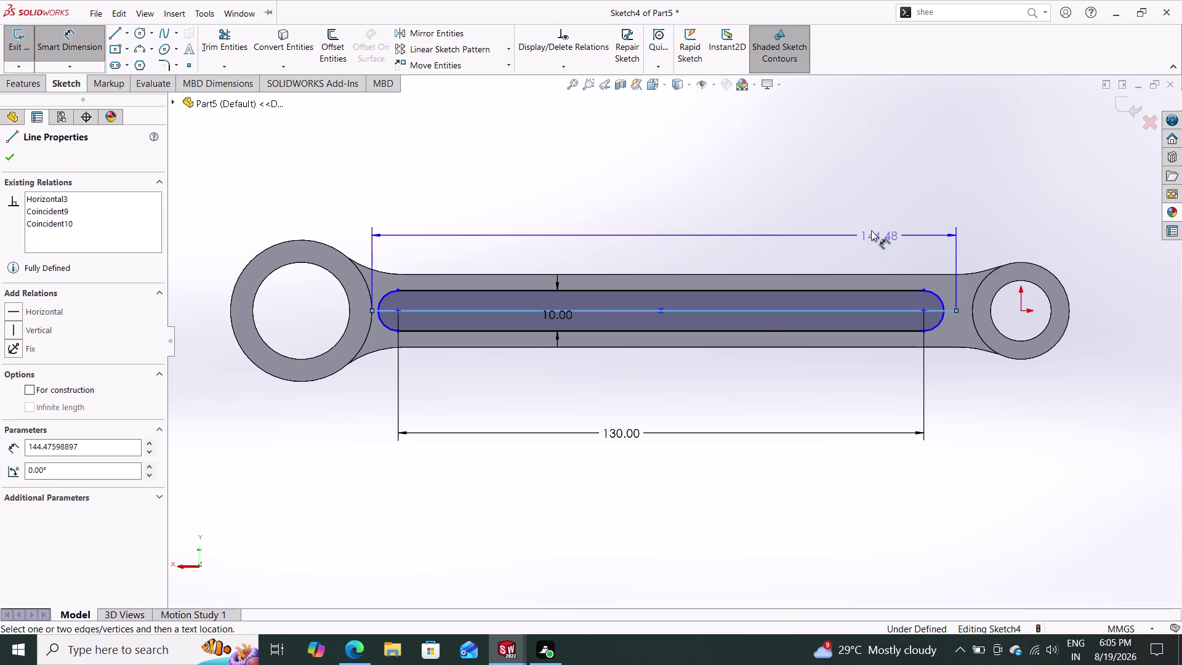
click(678, 181)
text(14)
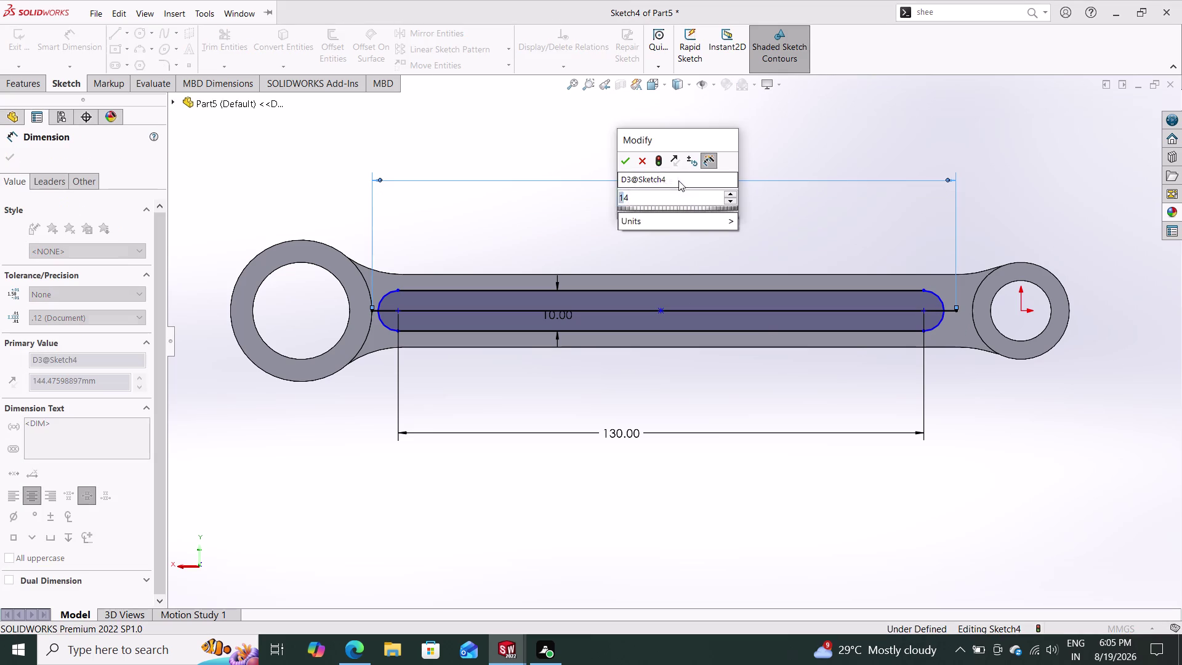
text(8.50)
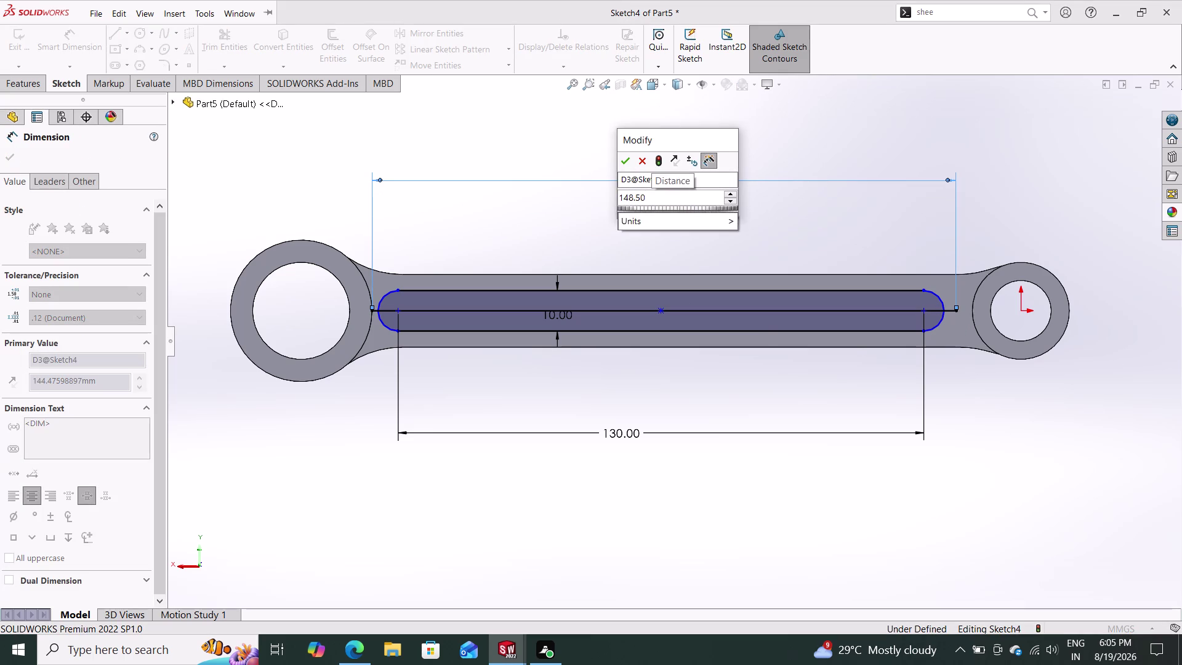
text(/2)
key(Return)
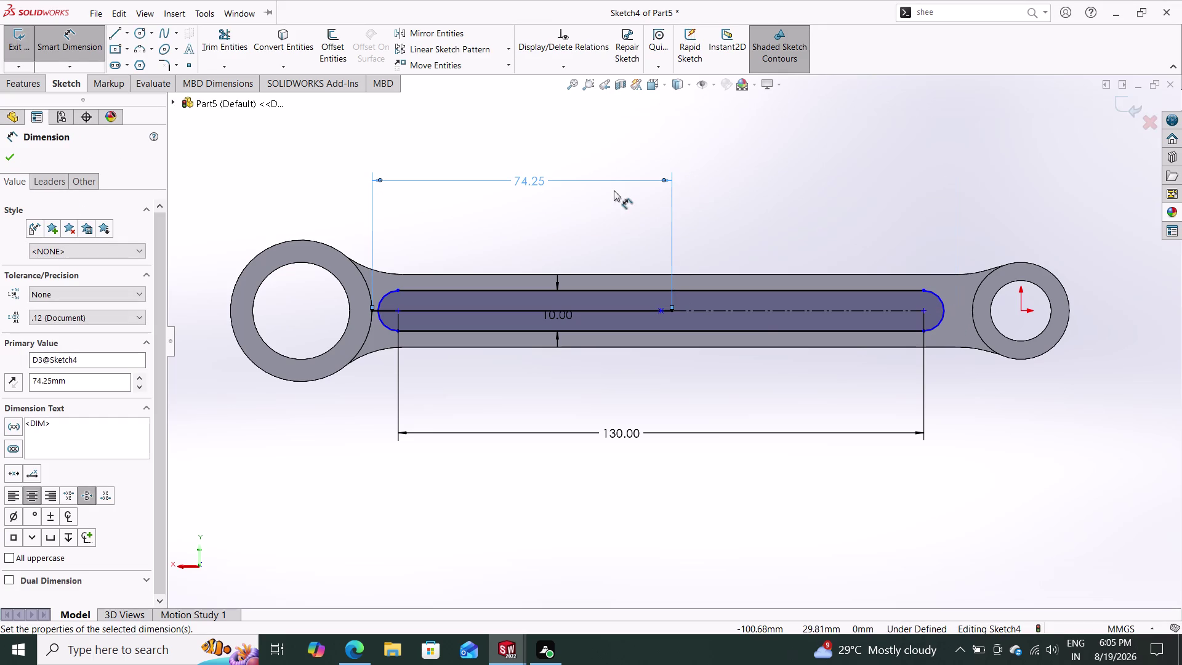
key(Escape)
key(Escape)
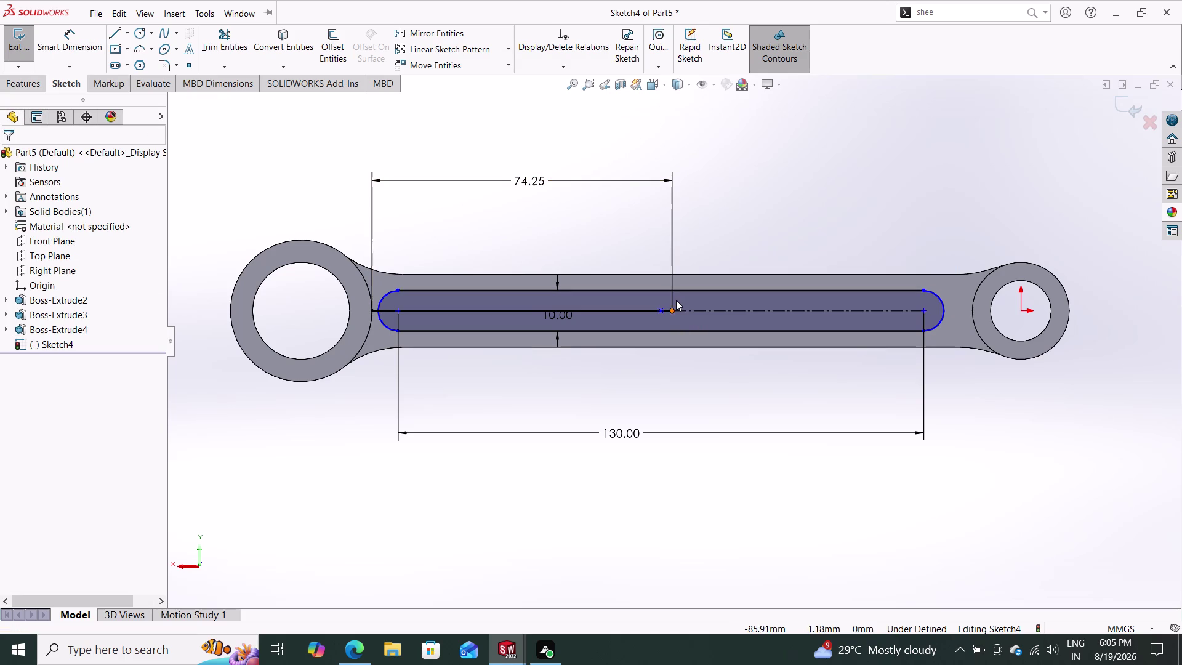
Make the slot's centre point coincident with the line's dimensioned point.
scroll(down, 3)
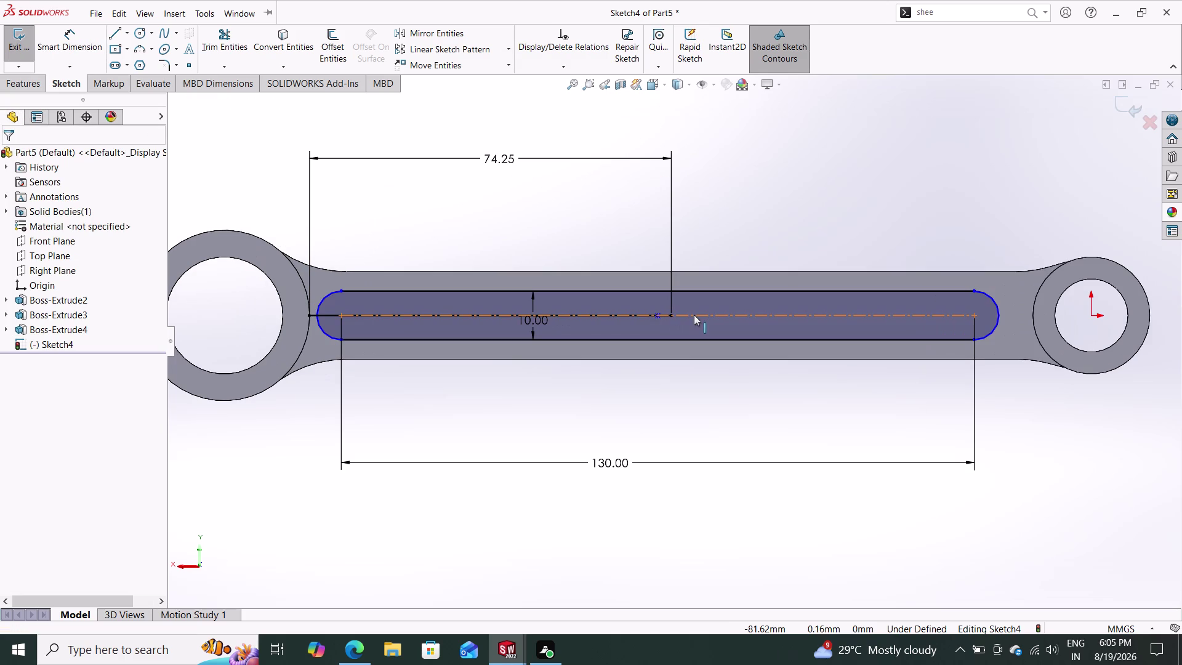
scroll(down, 3)
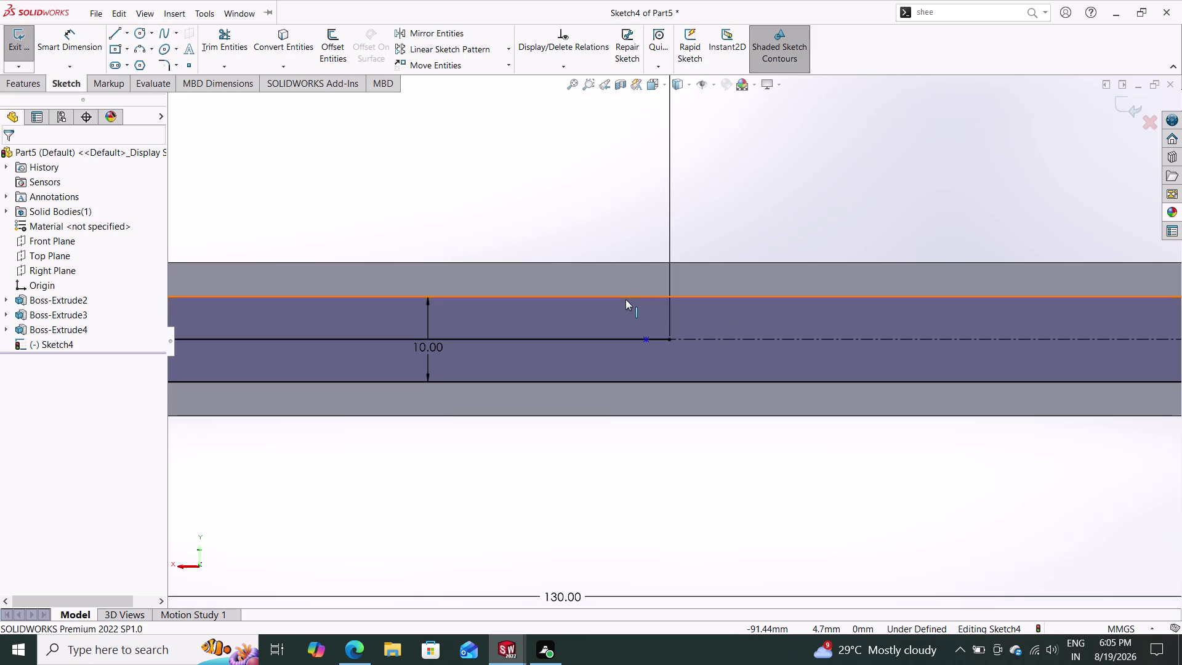
click(647, 339)
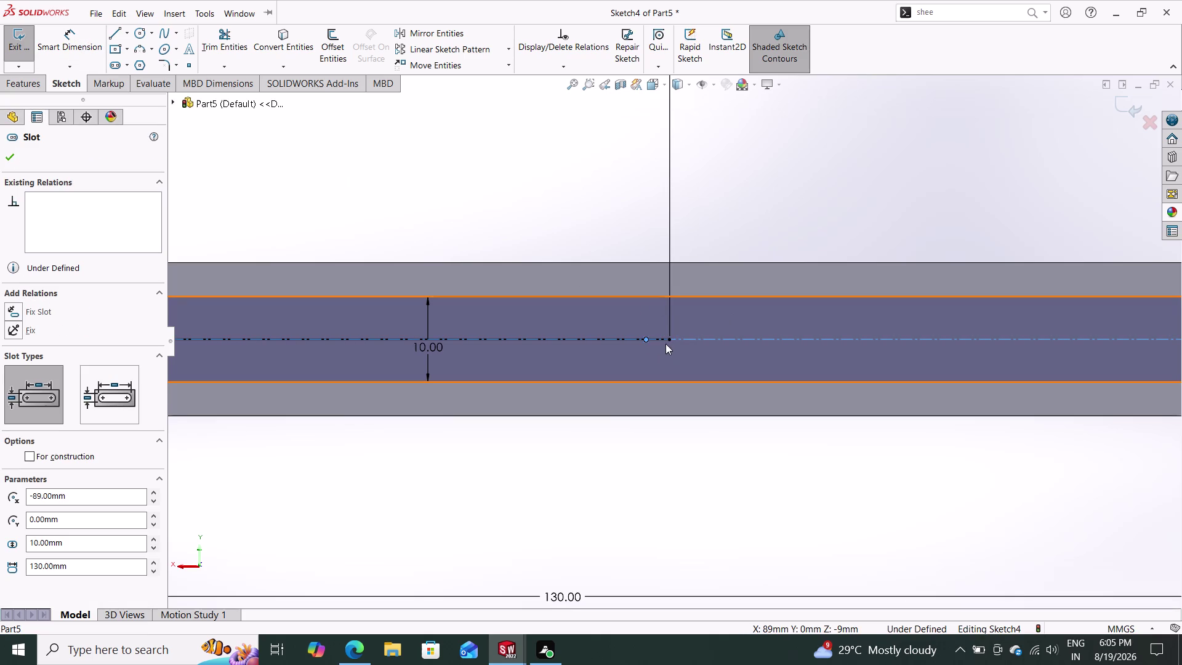
click(672, 338)
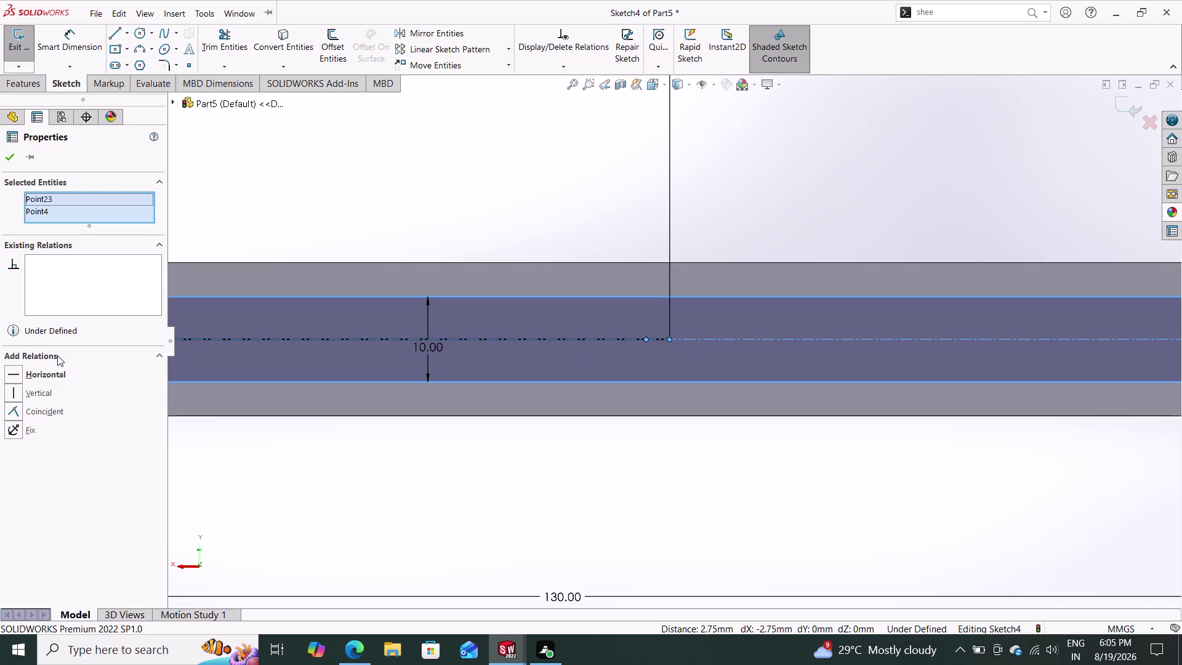
click(50, 410)
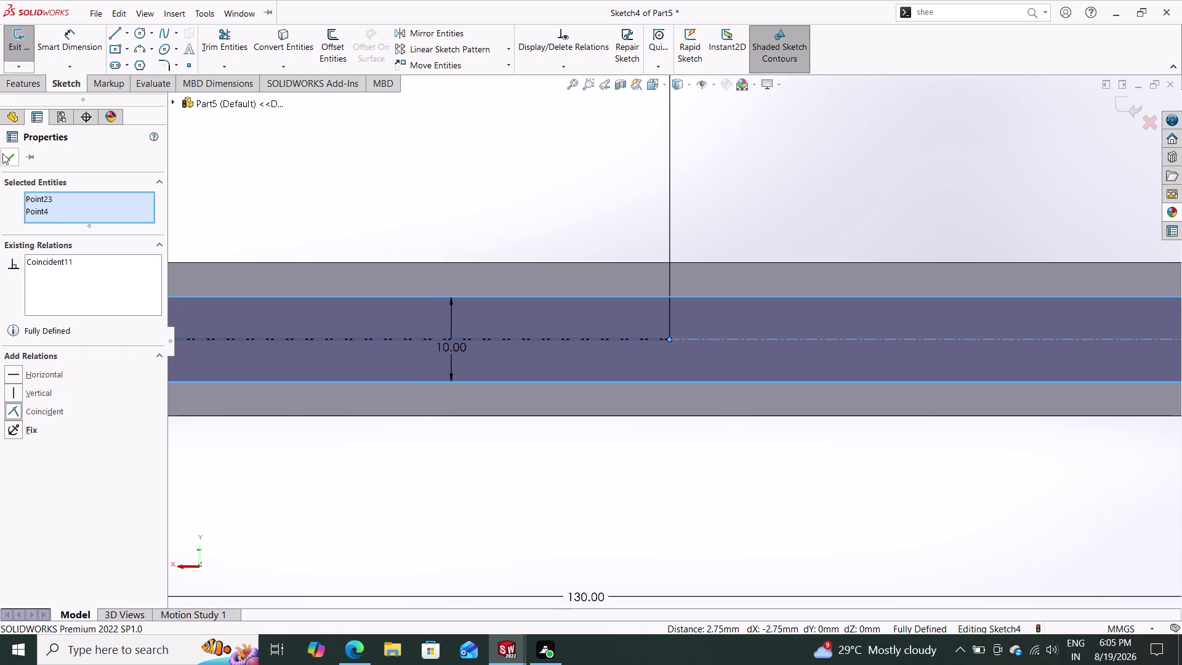
click(4, 153)
scroll(down, 3)
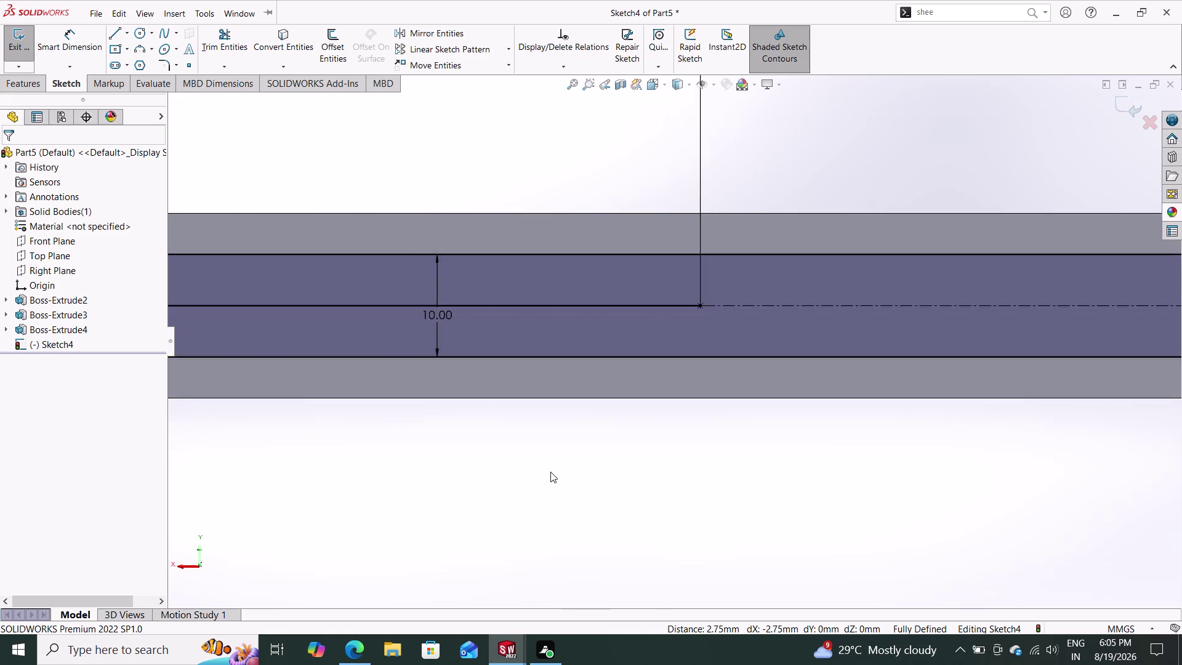
scroll(down, 3)
scroll(up, 3)
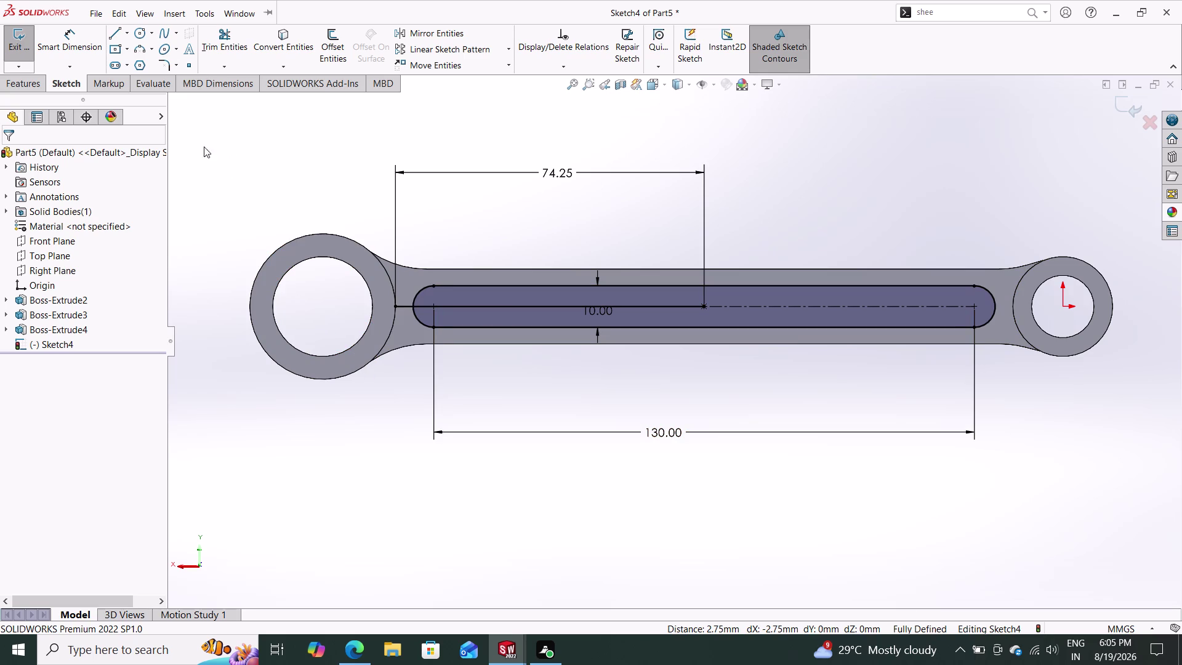
click(15, 85)
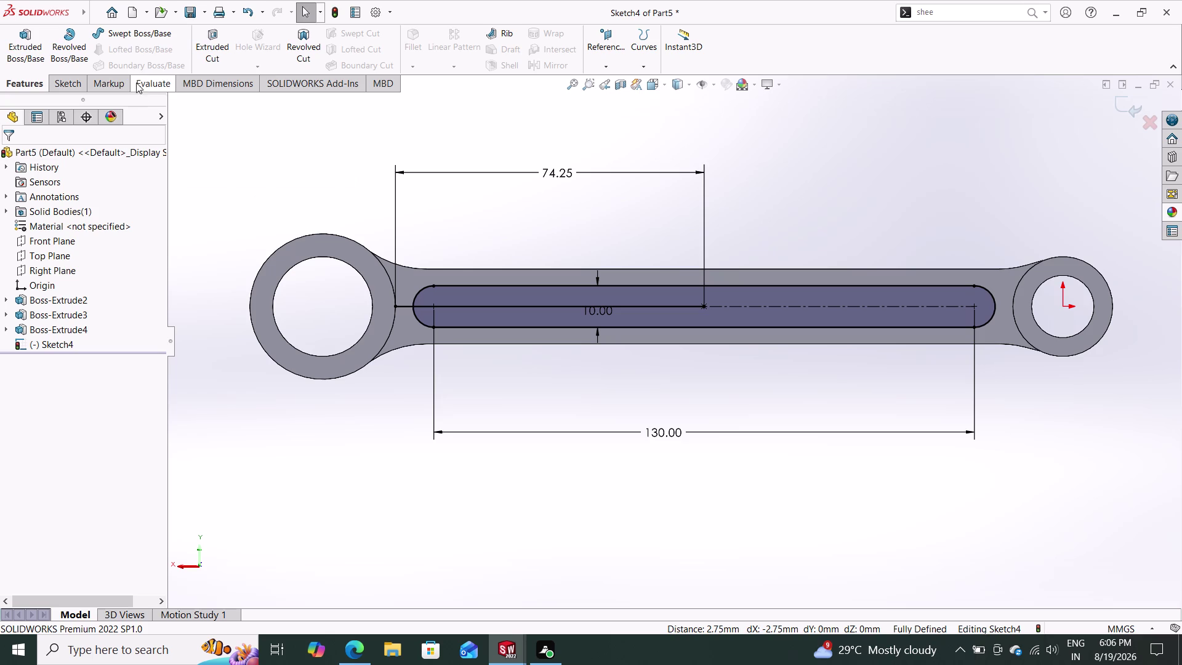
Start an extruded cut from Sketch4 using the Features tools.
click(213, 38)
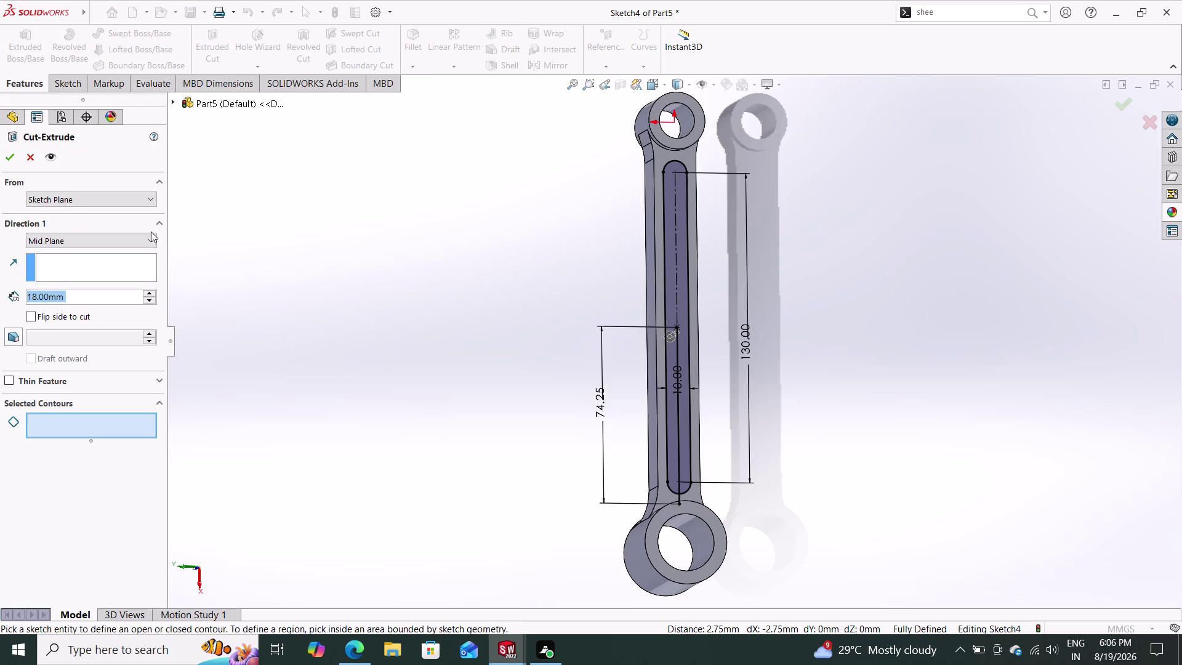
Cut the slot region Blind to 6 mm depth, then orbit to inspect the pocket.
click(141, 240)
click(118, 256)
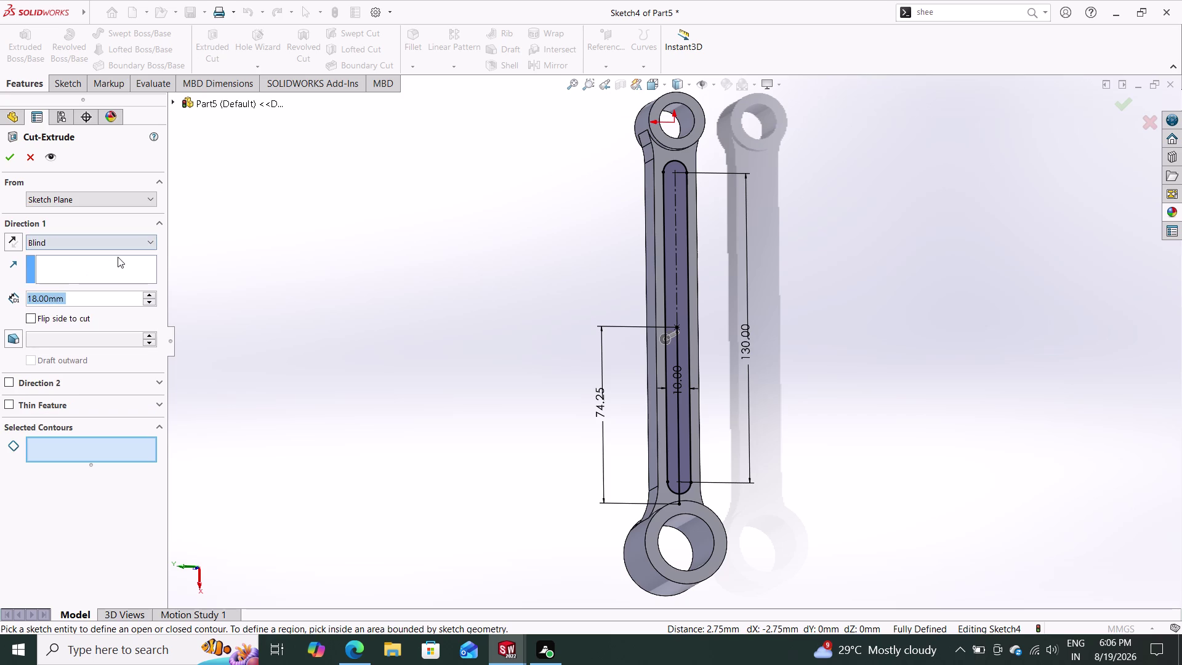
key(6)
key(Return)
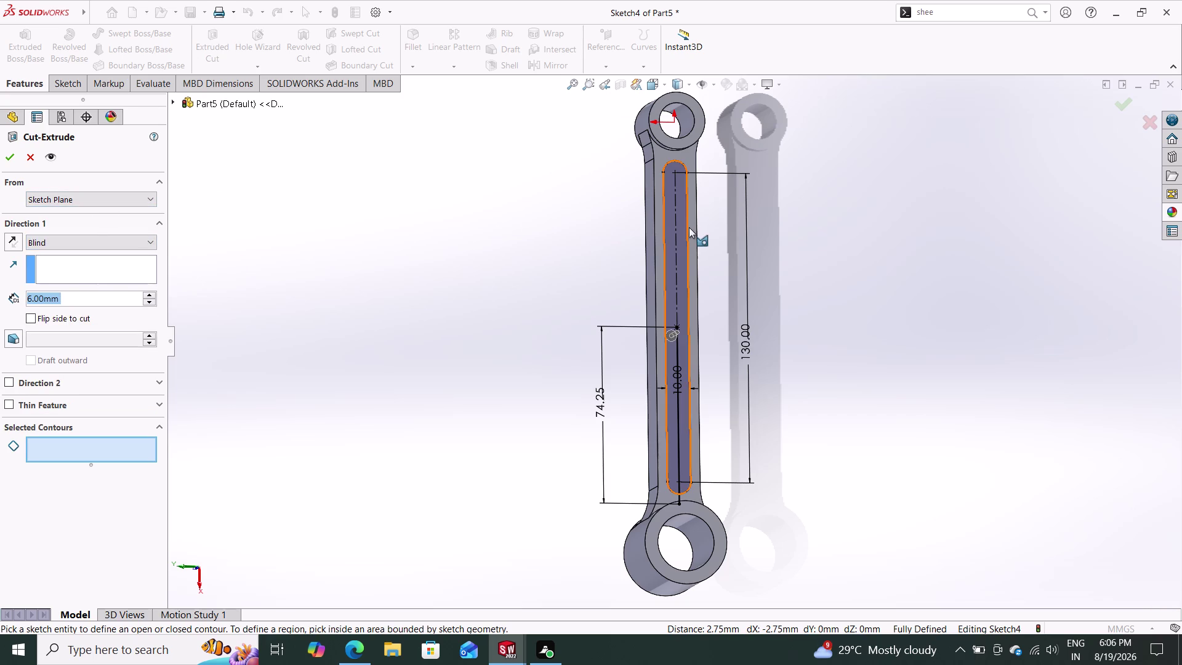
click(669, 230)
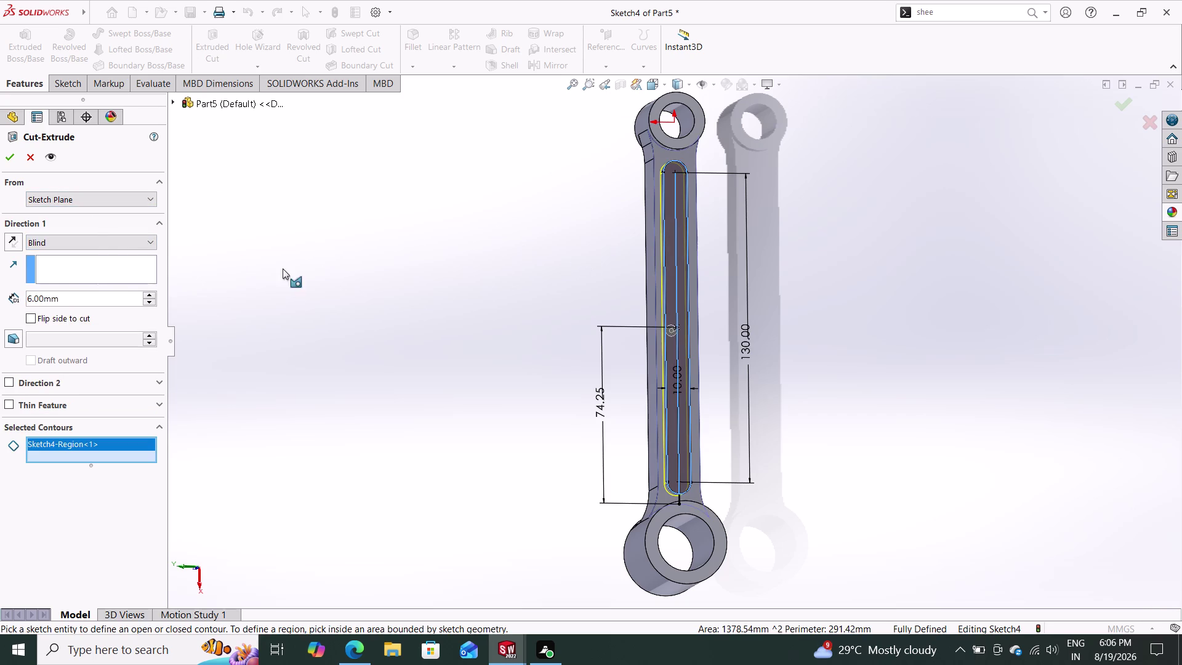
click(2, 156)
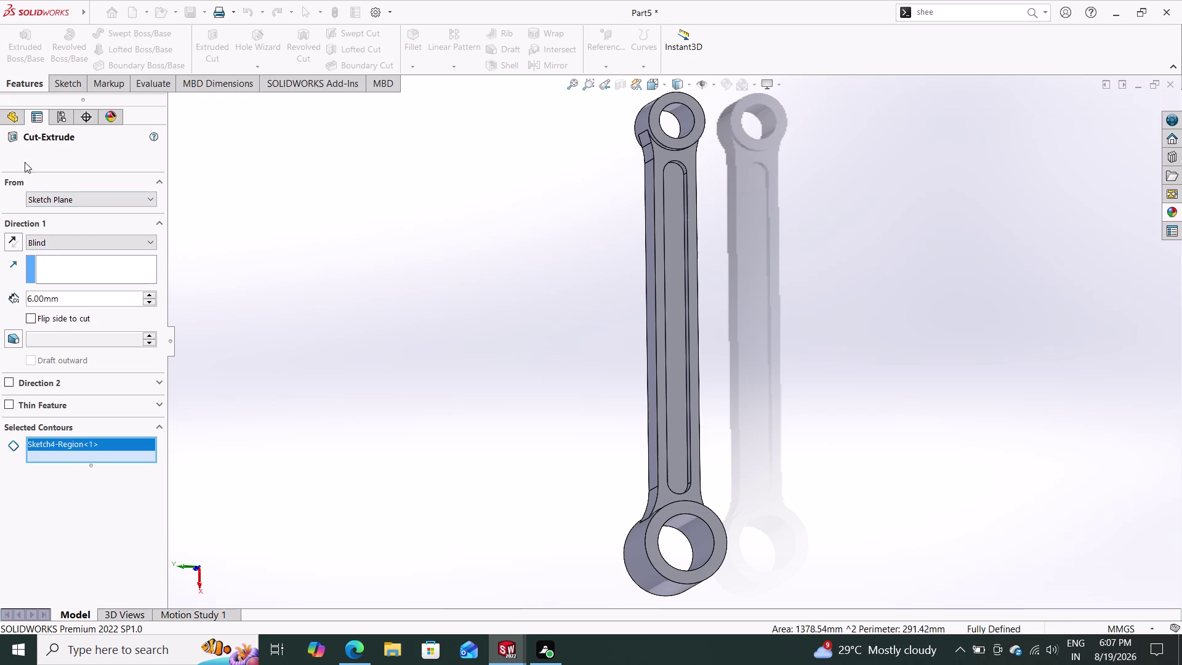
middle_drag(559, 366, 730, 325)
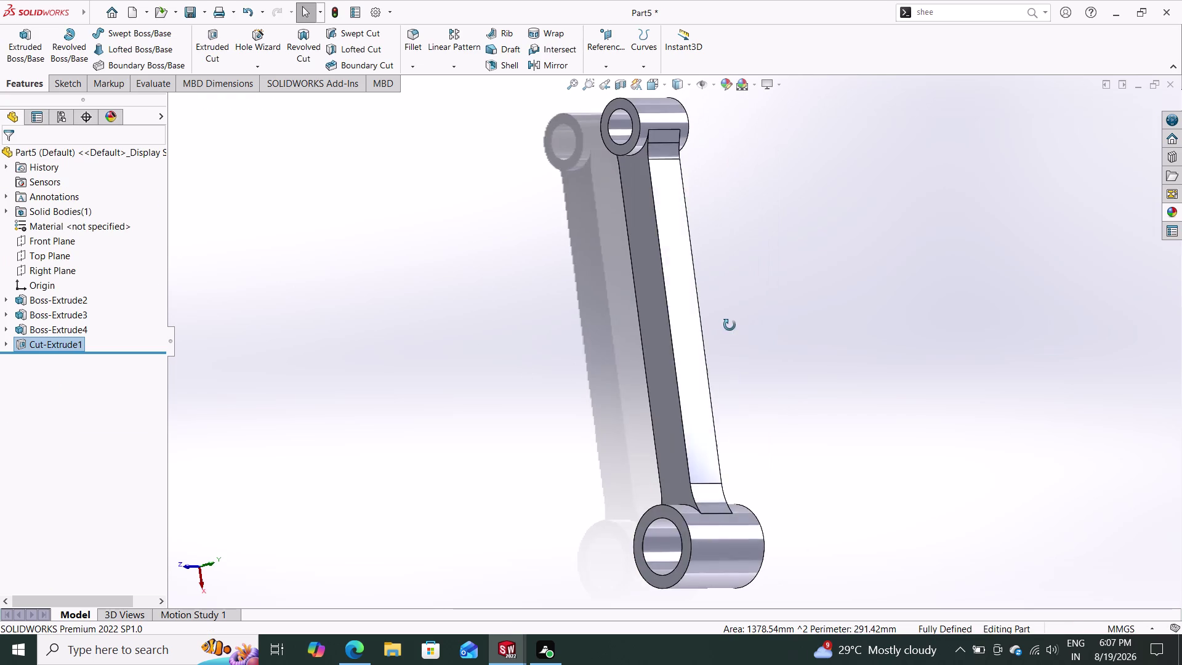
middle_drag(730, 325, 566, 360)
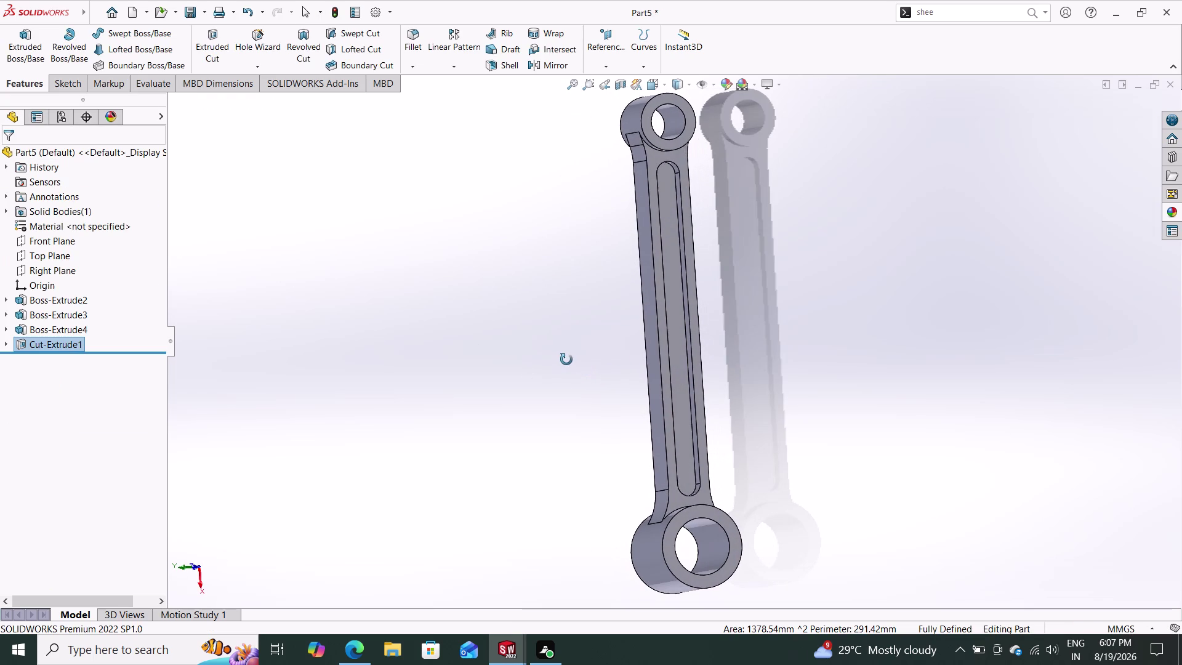
middle_drag(567, 359, 564, 359)
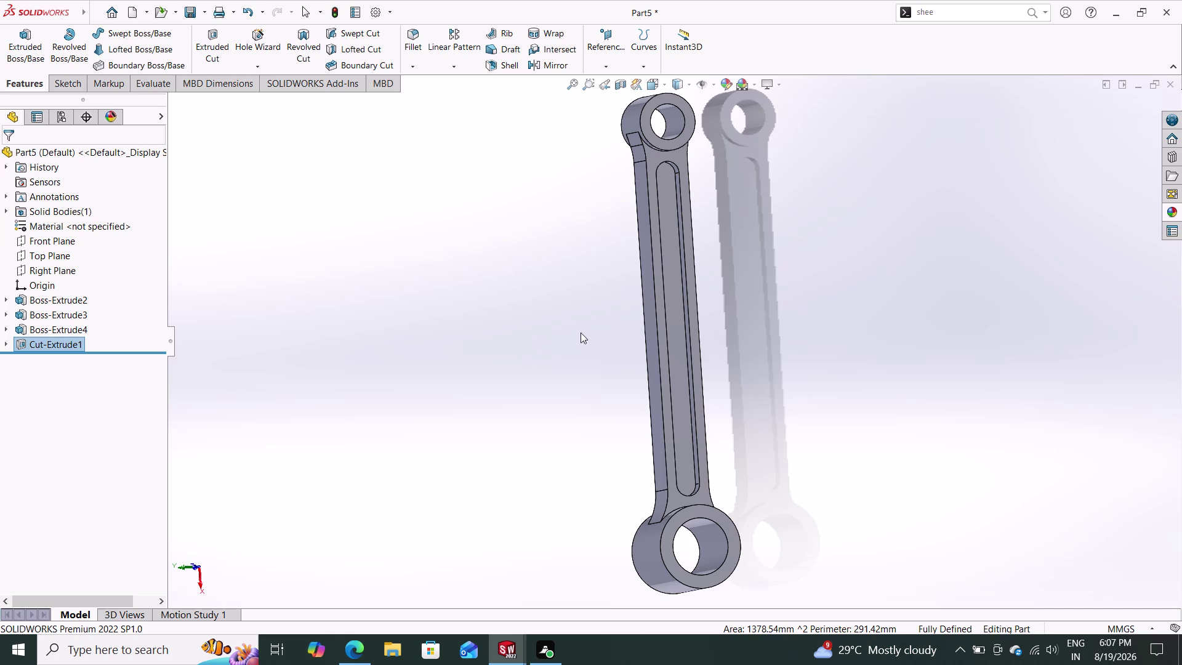
middle_drag(559, 329, 623, 302)
middle_drag(597, 305, 535, 347)
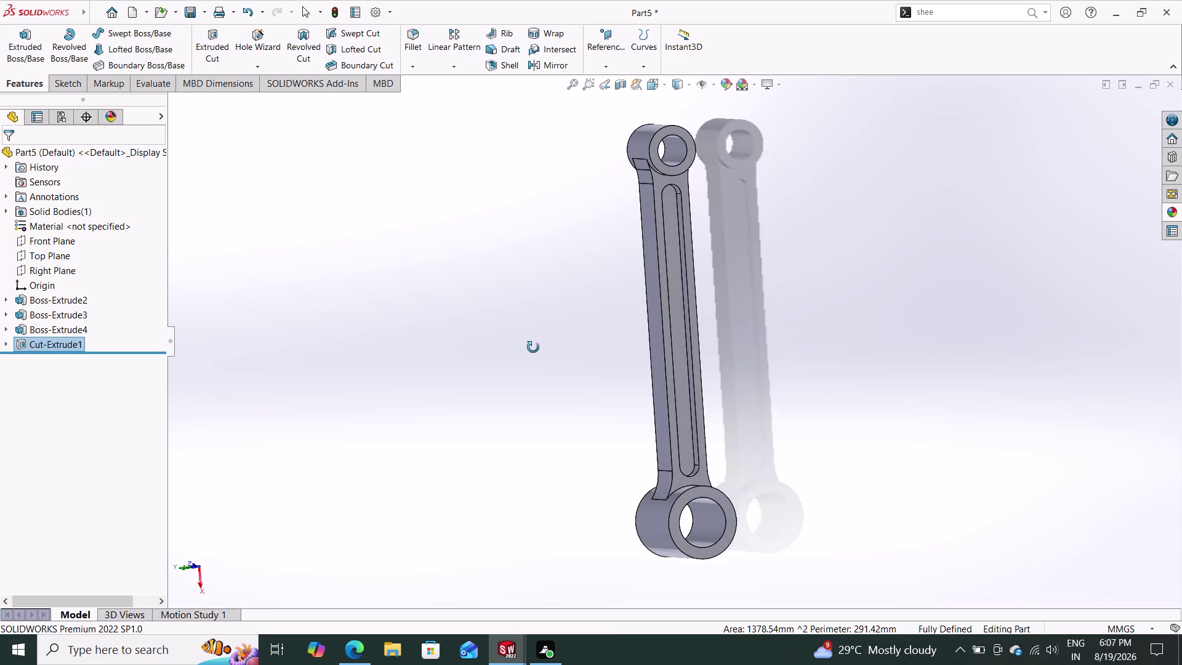
middle_drag(535, 347, 534, 346)
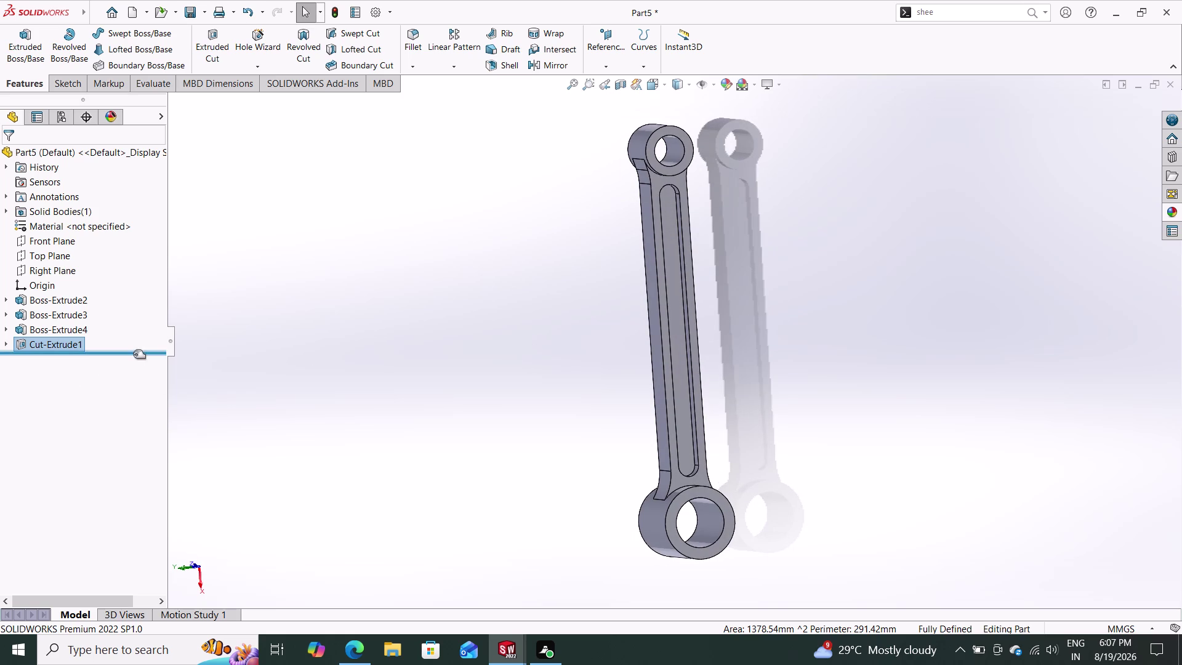
click(542, 57)
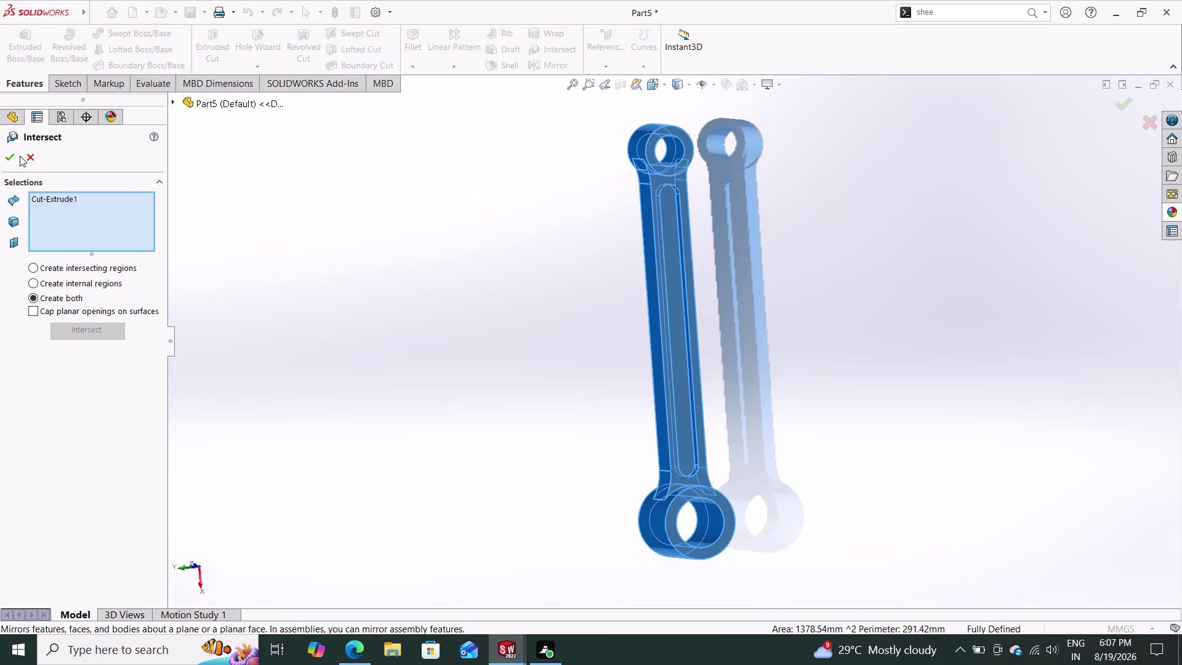
Cancel the intersect feature, then mirror Cut-Extrude1 about the Front Plane.
click(30, 152)
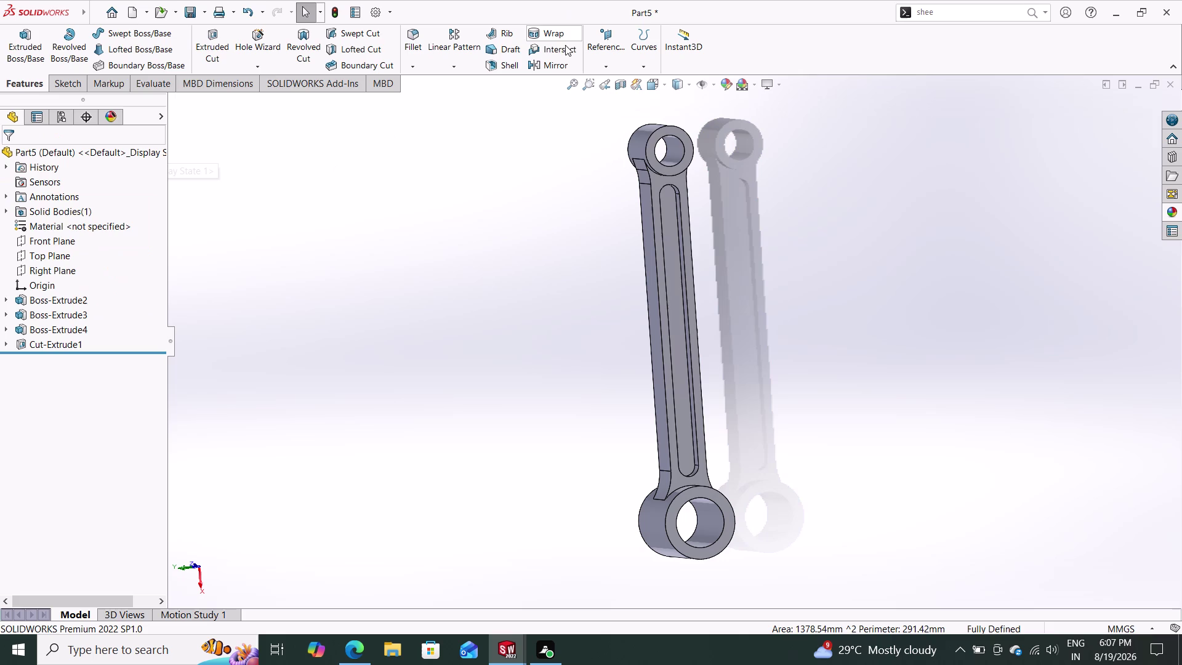
click(552, 62)
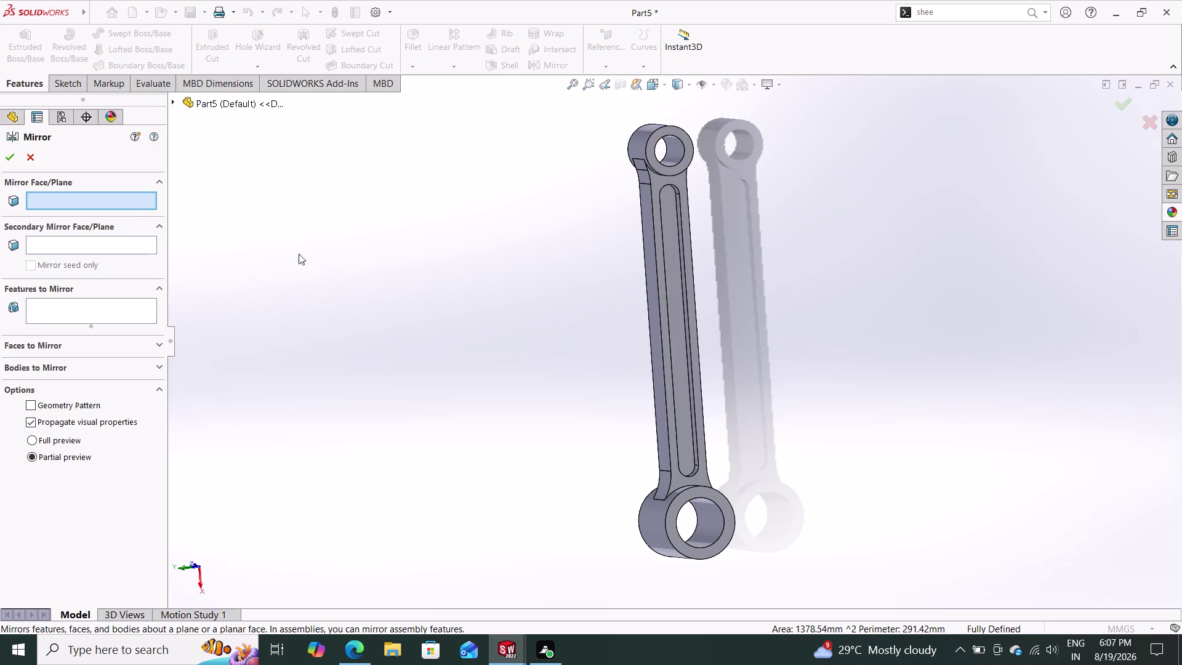
click(173, 104)
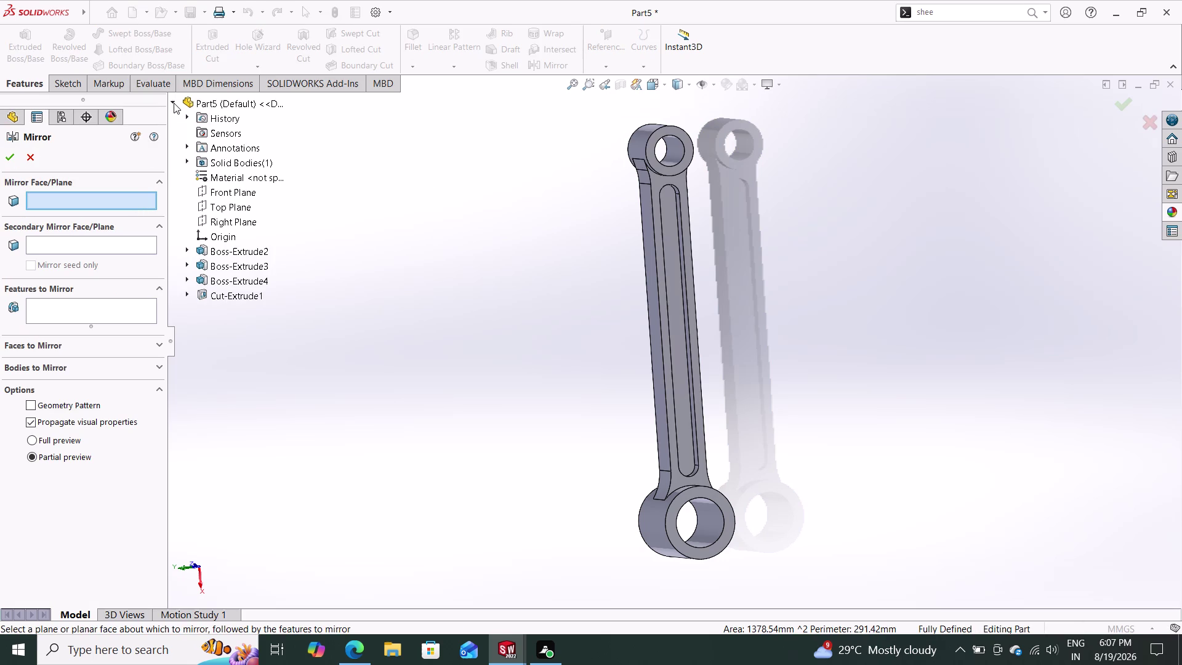
click(223, 189)
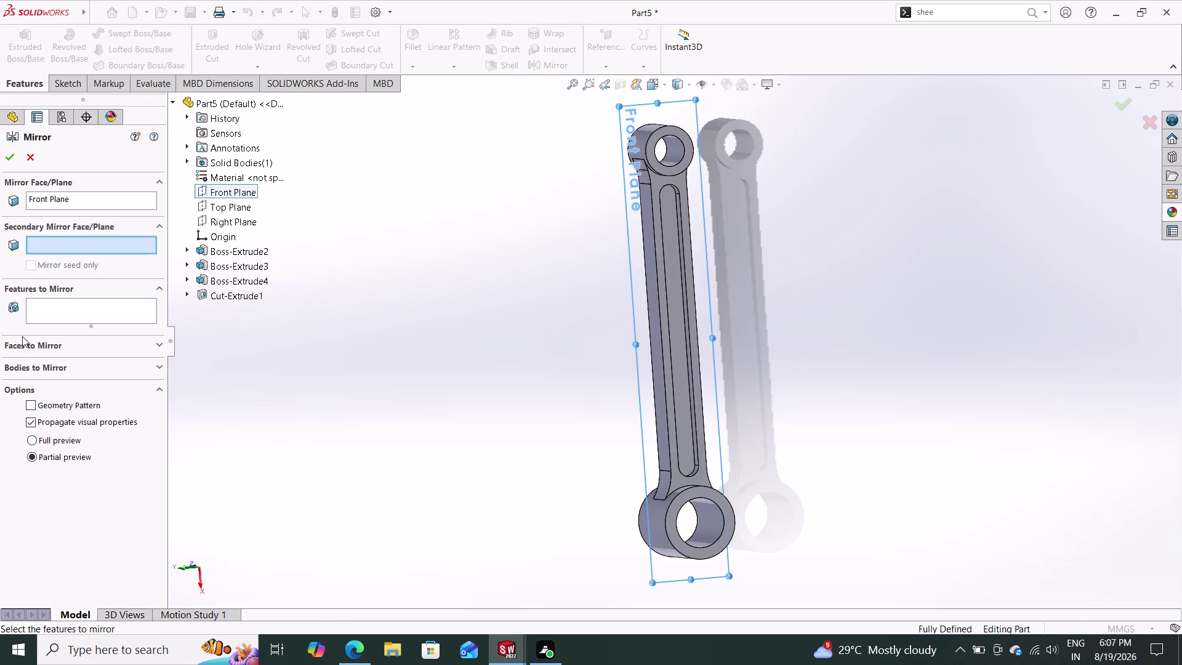
click(66, 305)
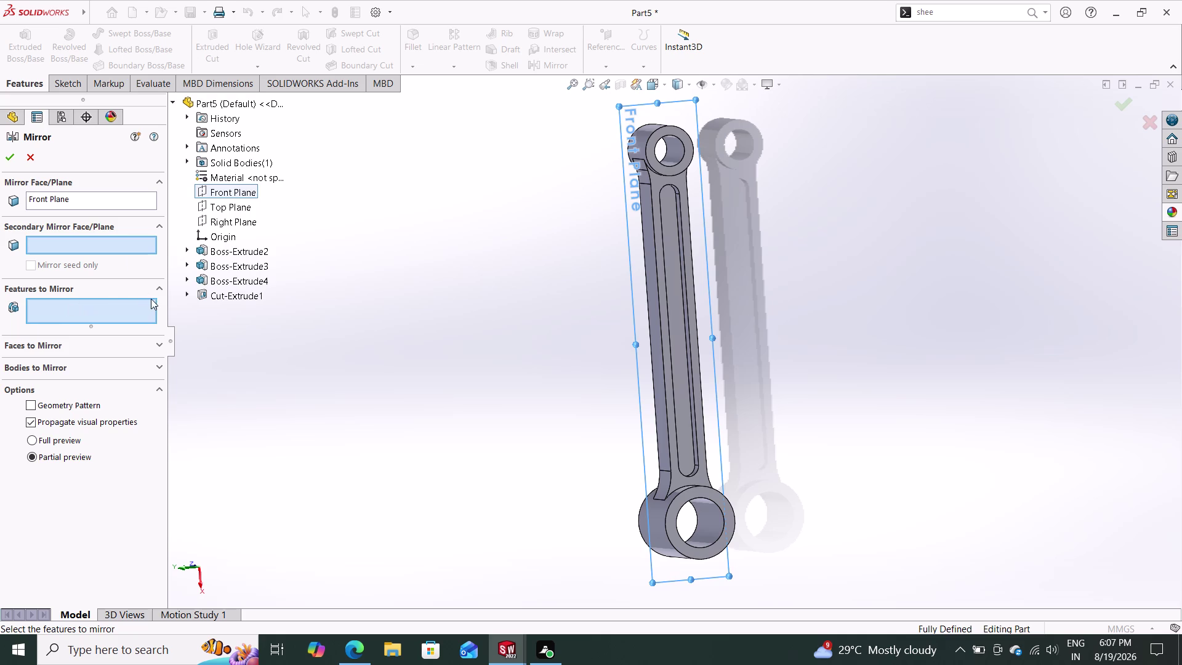
click(216, 298)
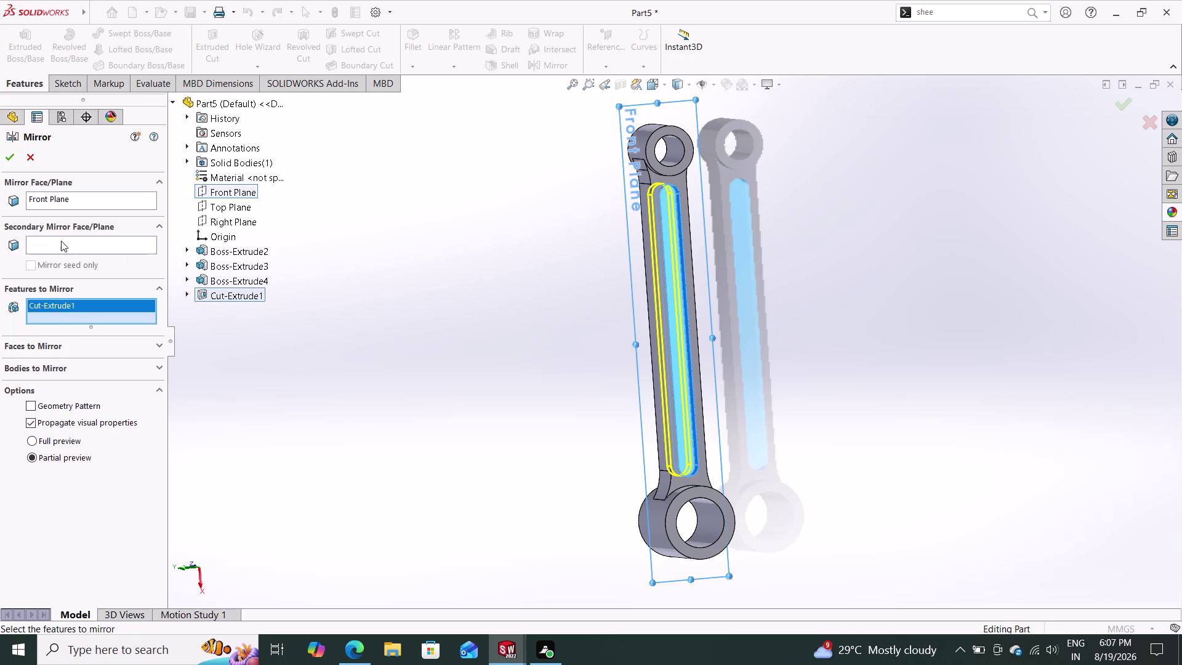
click(9, 154)
middle_drag(412, 313, 508, 305)
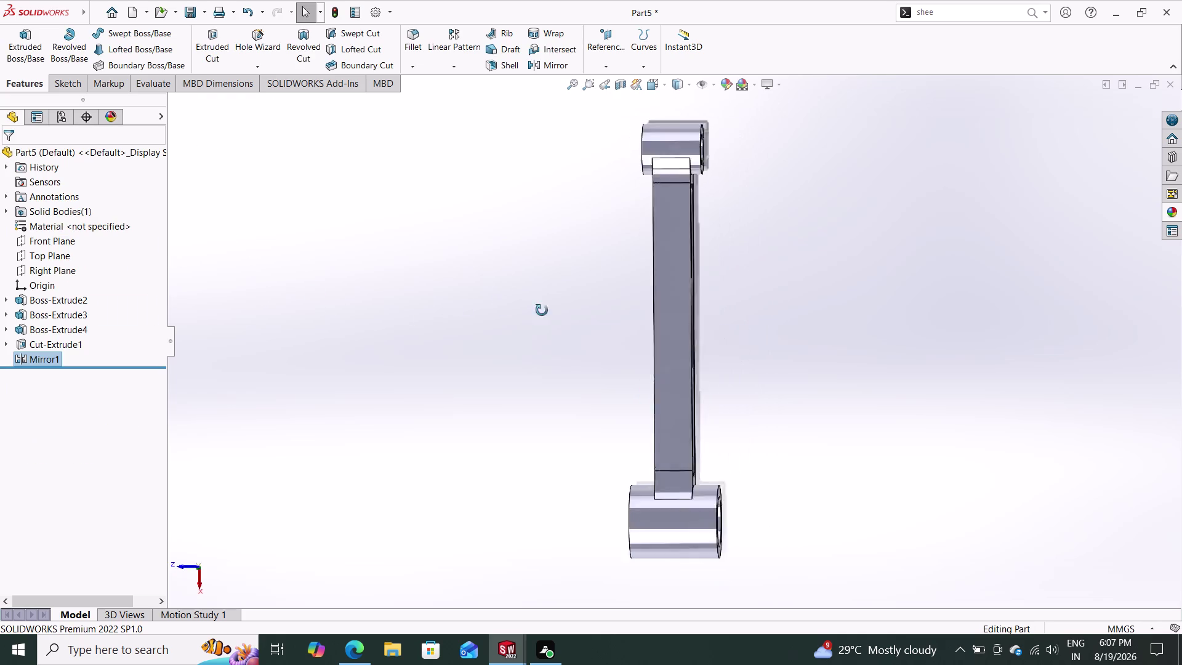
middle_drag(508, 306, 693, 389)
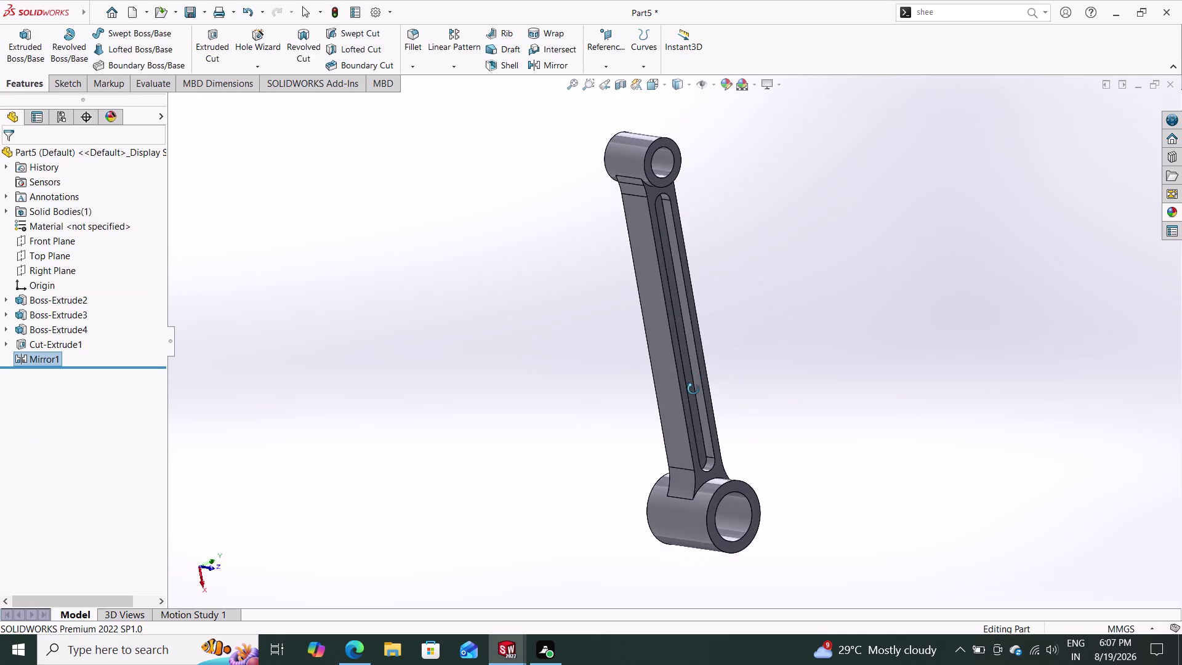
middle_drag(693, 390, 864, 288)
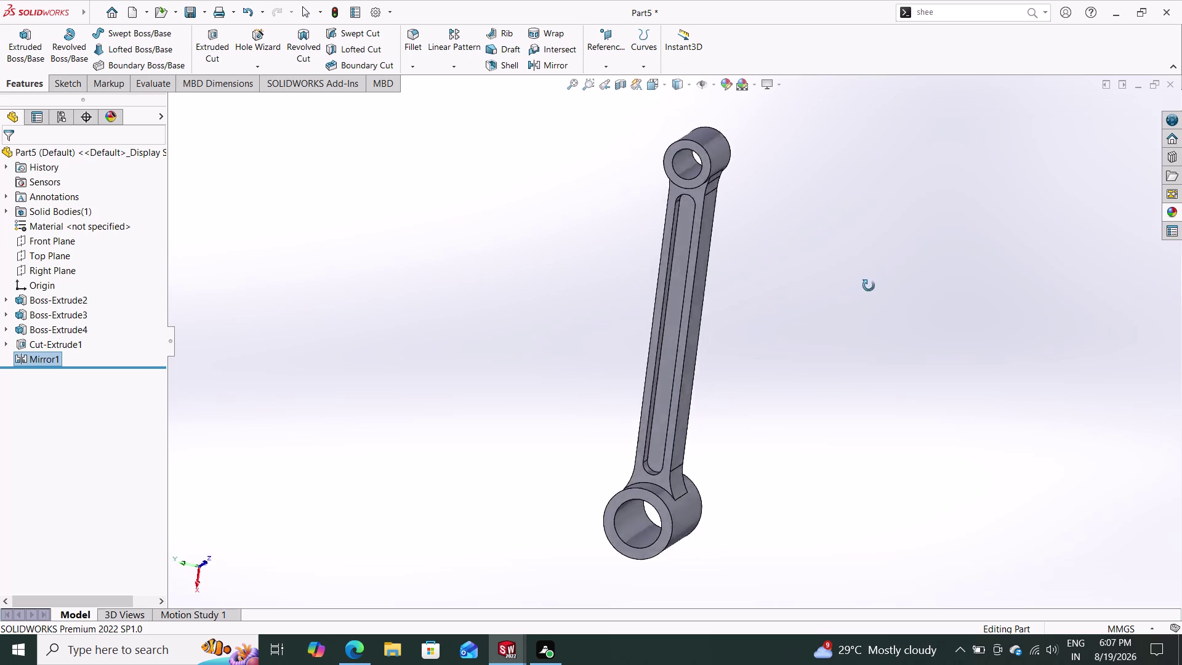
middle_drag(863, 287, 865, 246)
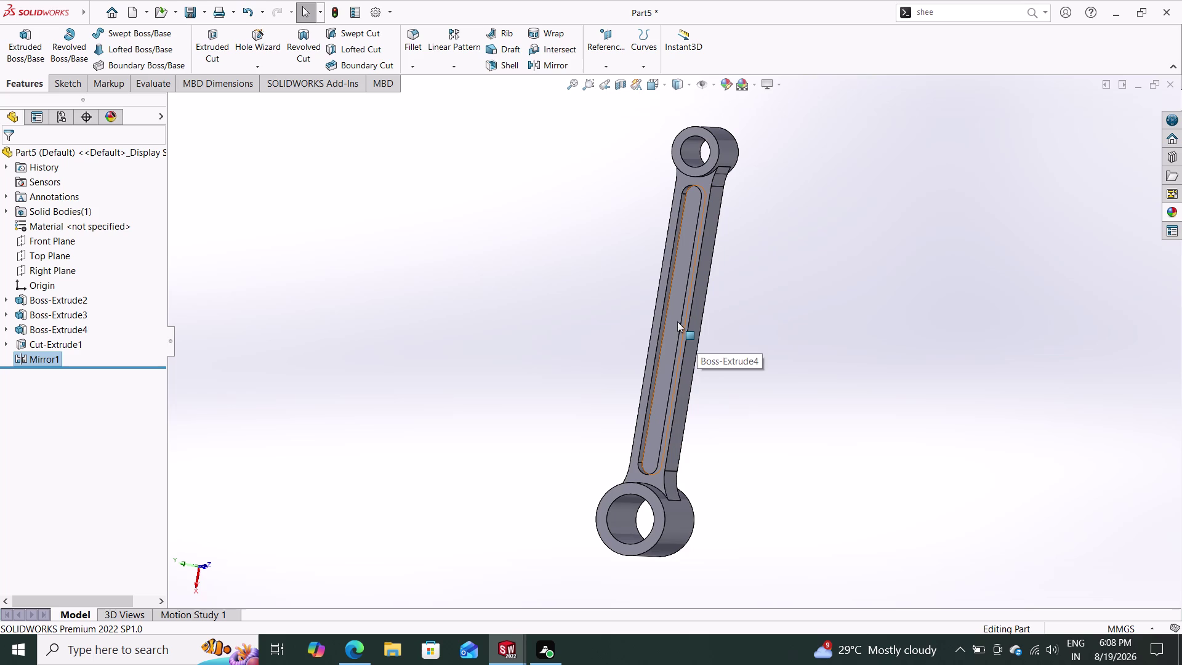
middle_drag(793, 305, 804, 356)
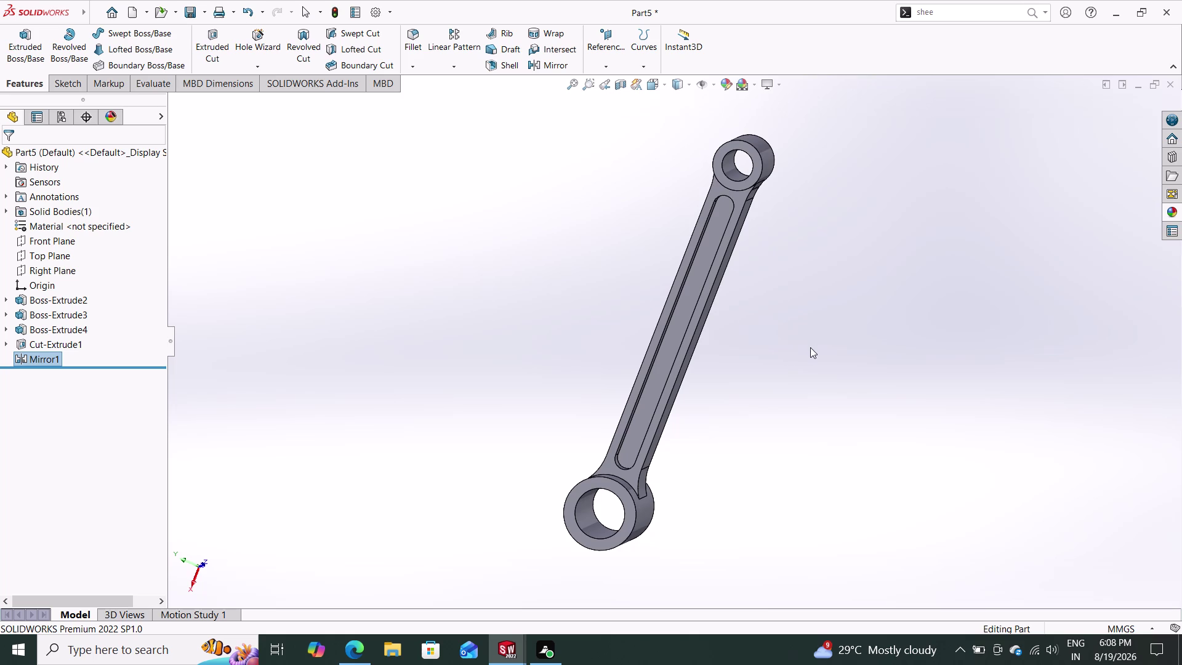
click(1168, 206)
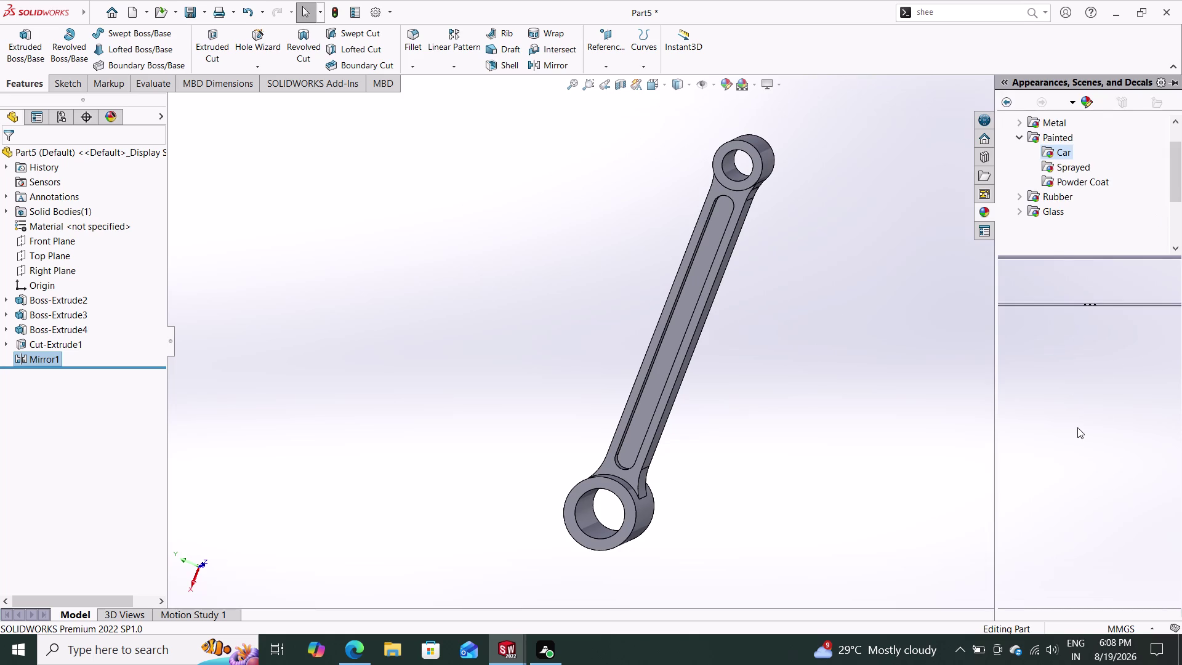
Apply the candy apple red painted finish to the entire rod and orbit to view it.
scroll(down, 3)
scroll(down, 3)
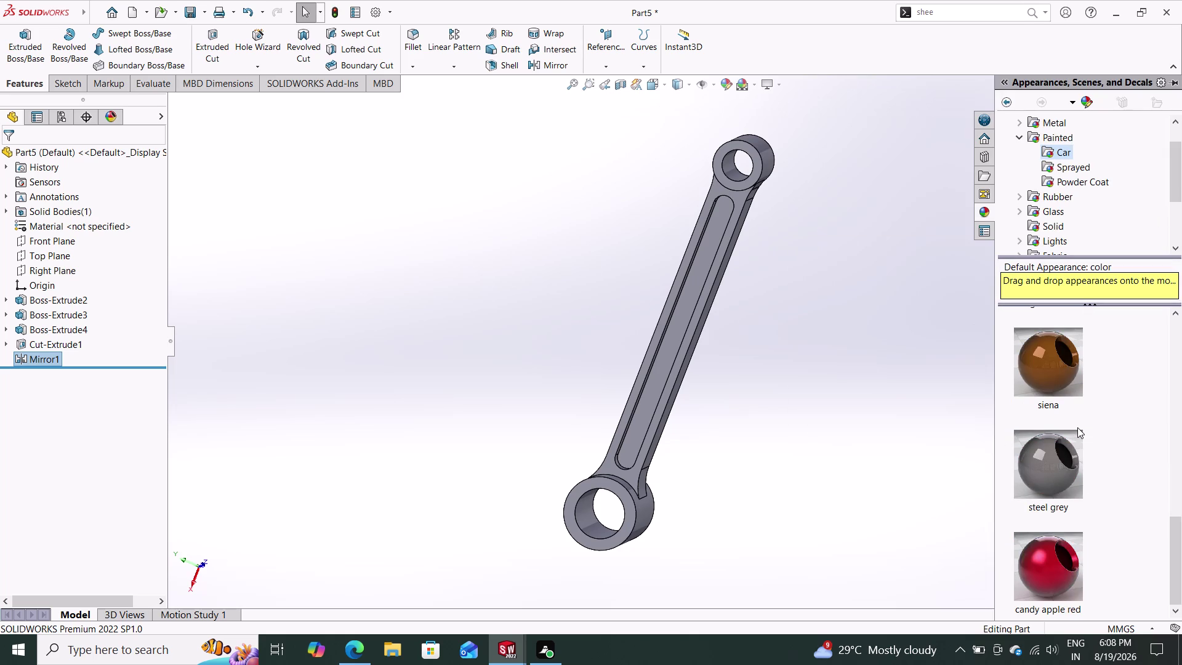
scroll(up, 3)
scroll(down, 3)
drag(1046, 564, 695, 346)
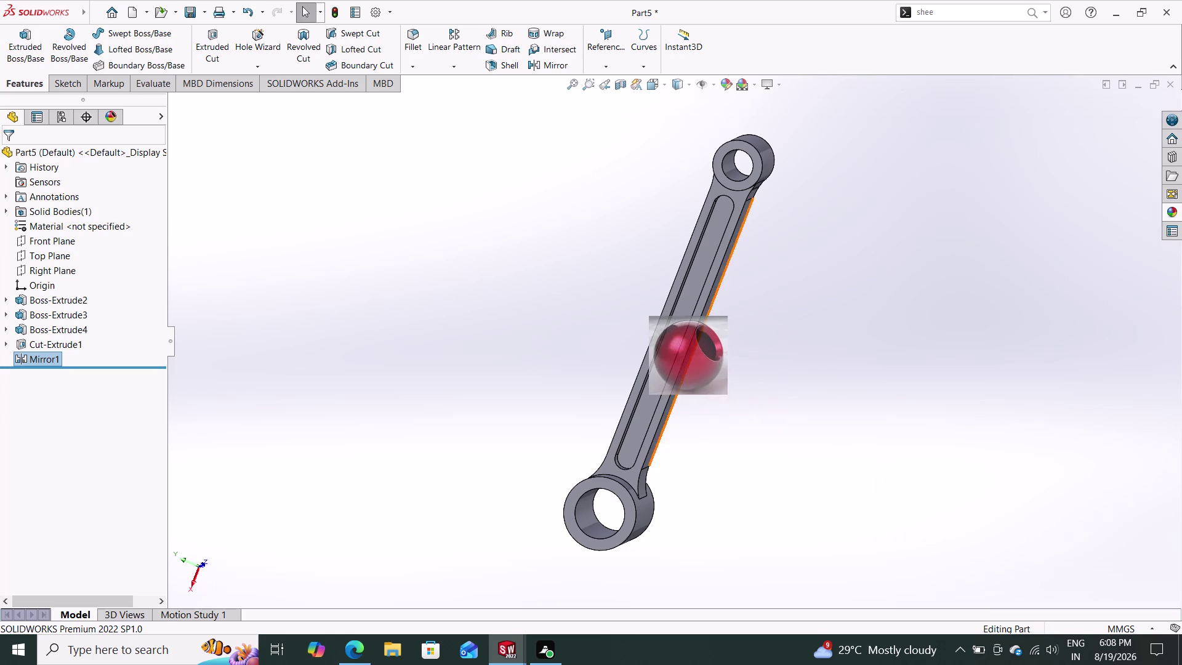
drag(695, 346, 695, 346)
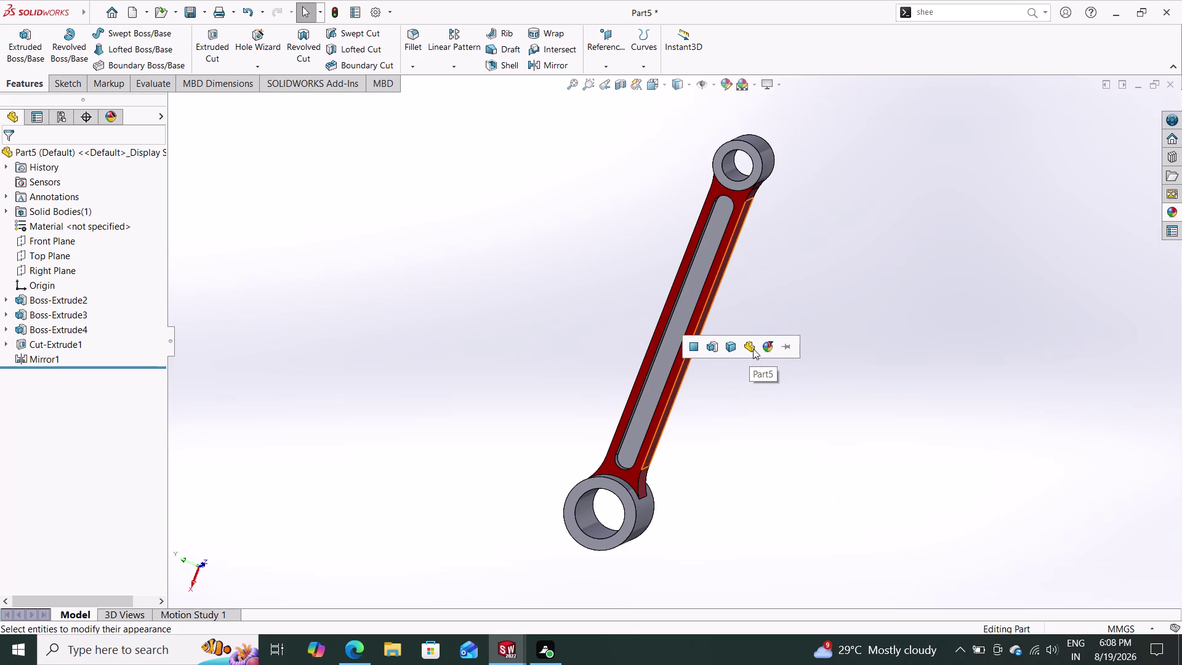
click(753, 349)
middle_drag(844, 348, 725, 355)
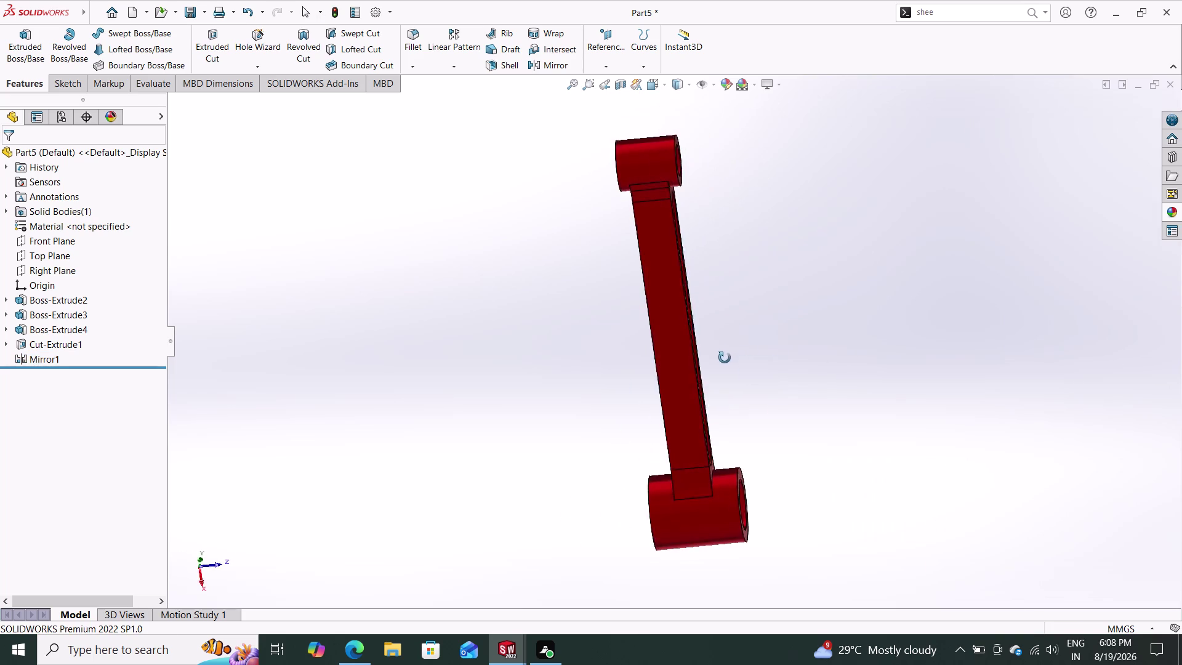
middle_drag(724, 355, 909, 269)
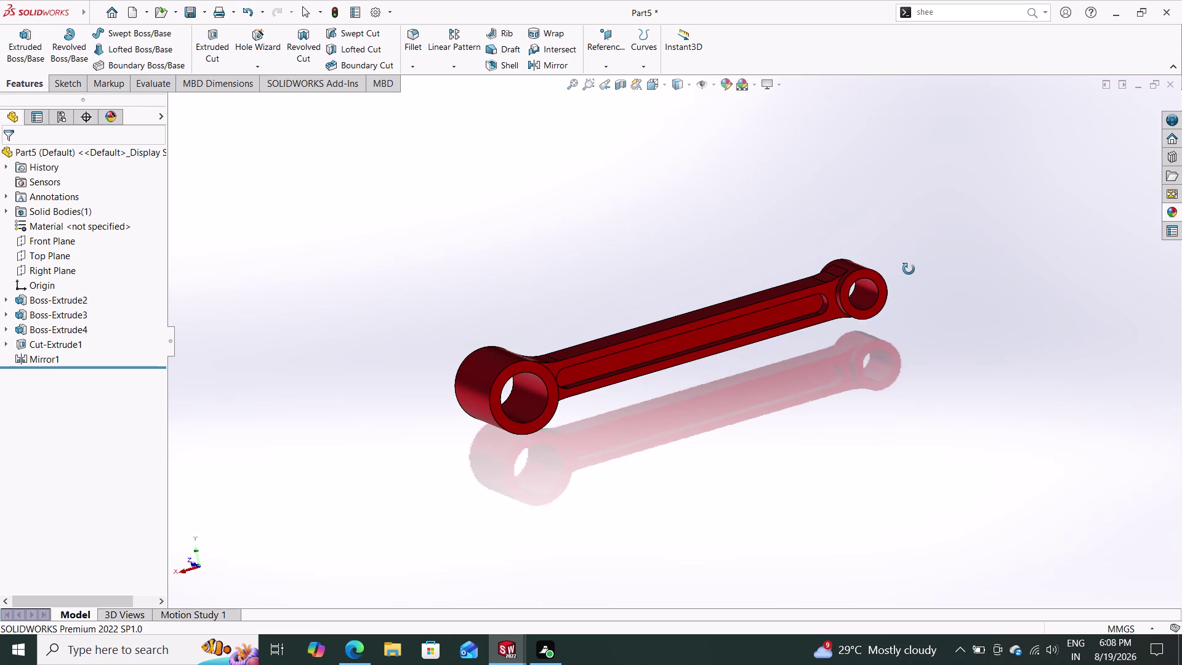
middle_drag(908, 269, 910, 269)
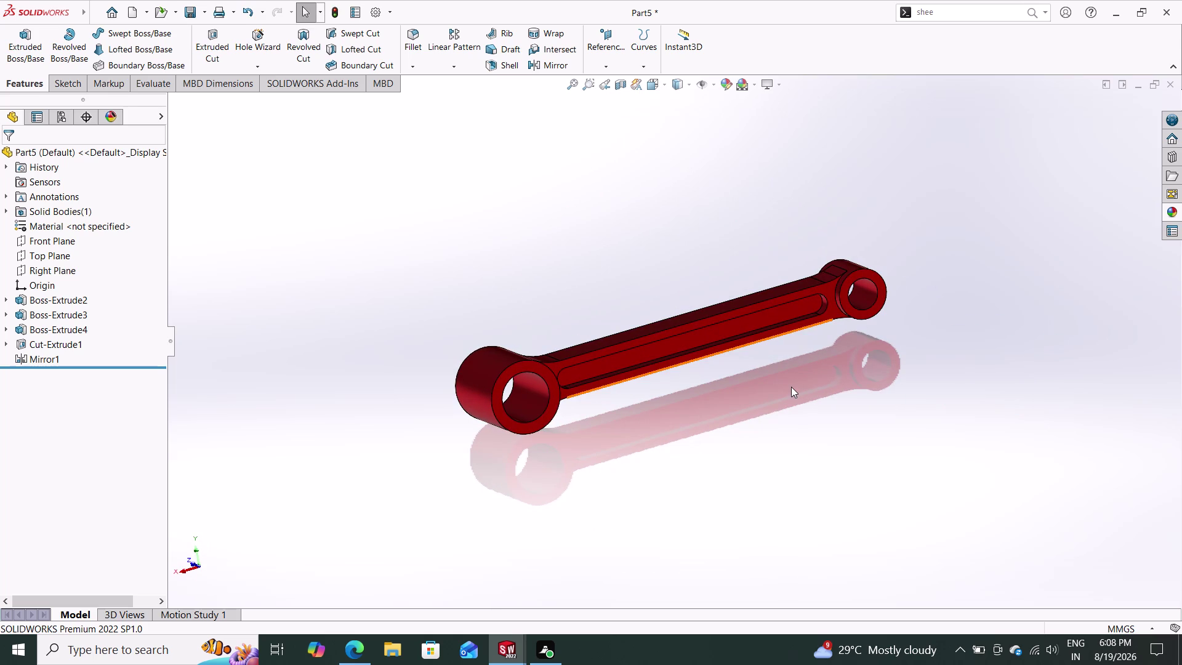
Replace the red with the siena painted finish on the whole part.
click(1171, 206)
scroll(down, 3)
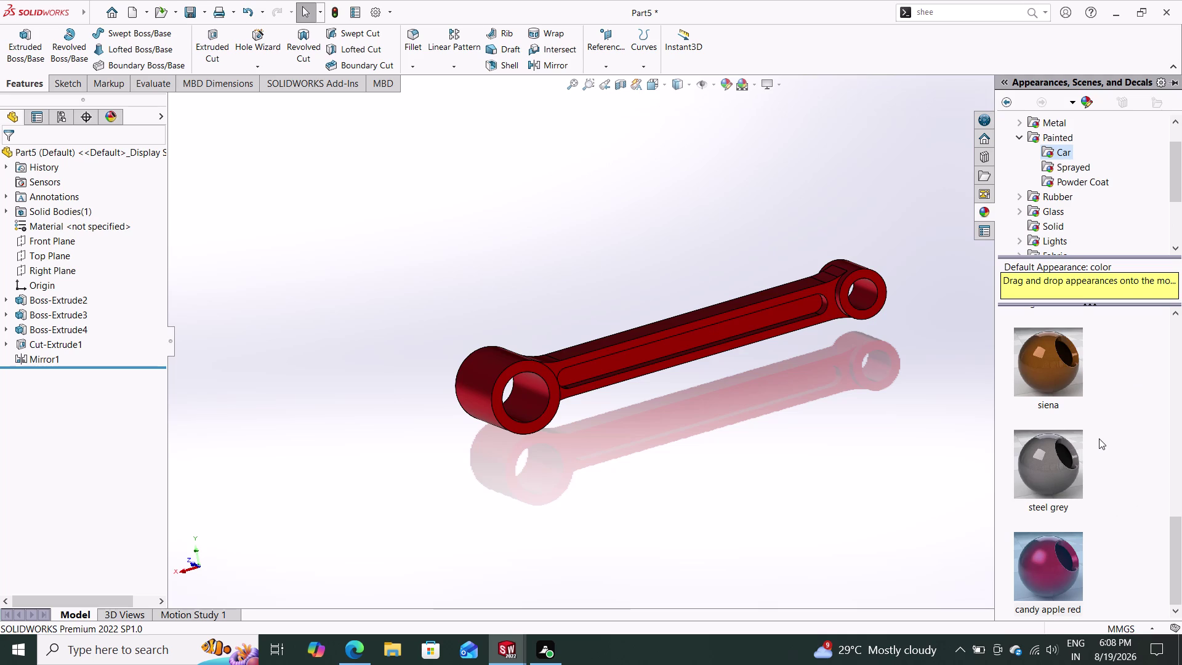
scroll(up, 3)
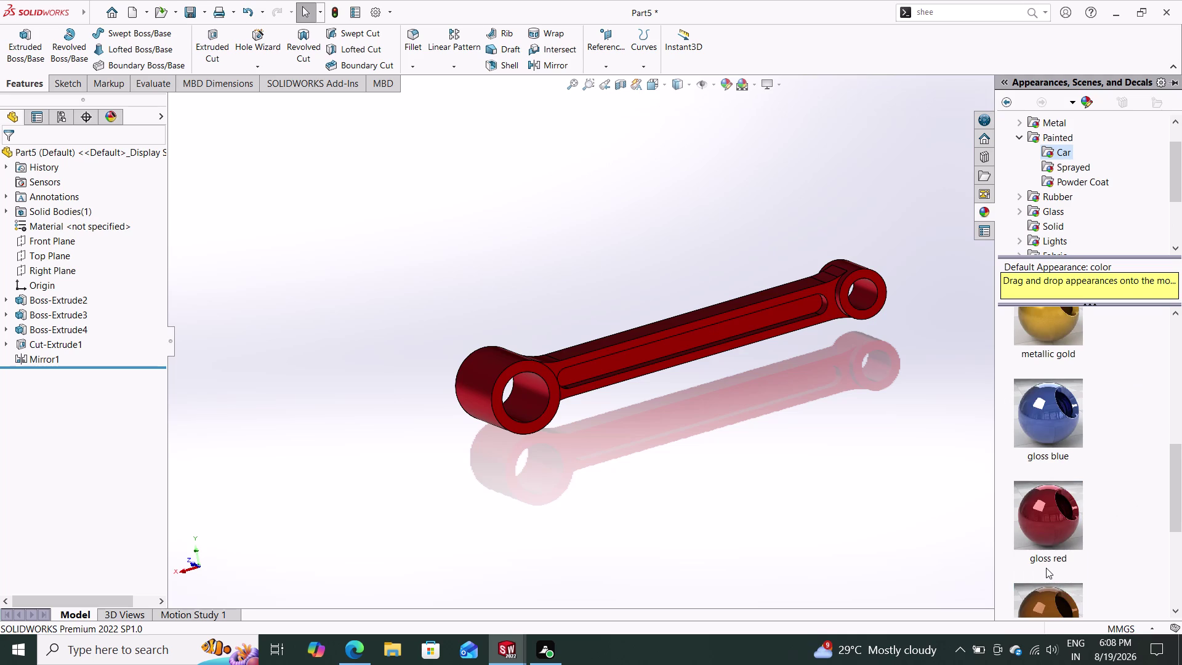
scroll(down, 3)
drag(1047, 596, 867, 503)
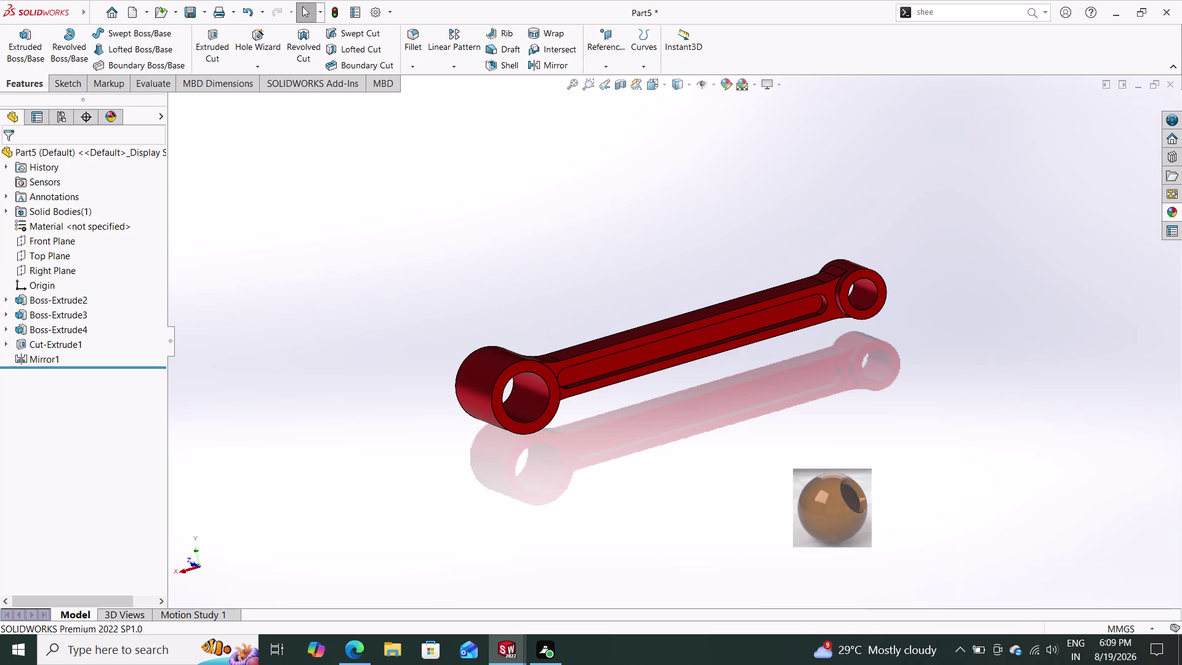
drag(867, 503, 695, 313)
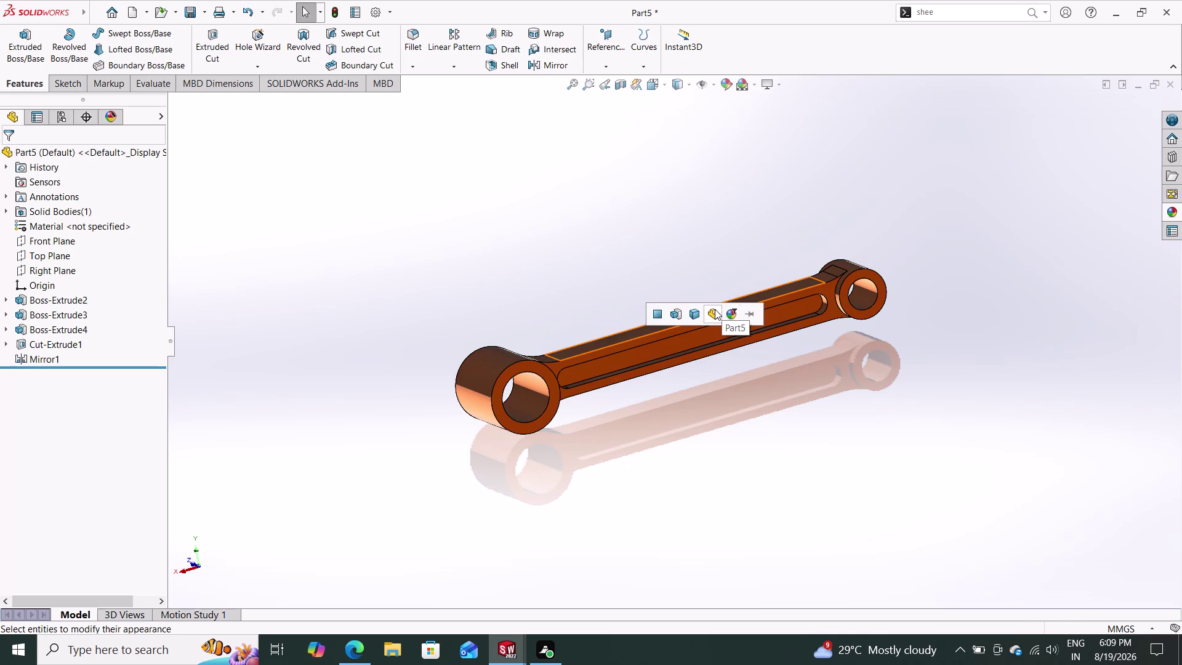
click(715, 309)
middle_drag(794, 377, 763, 203)
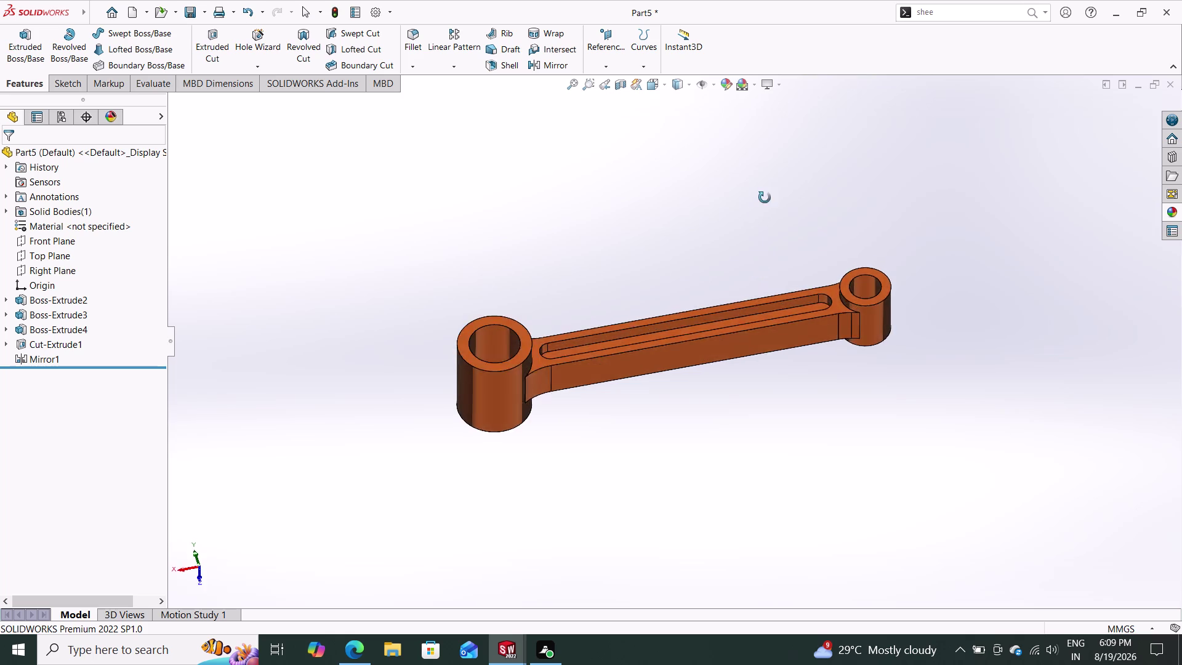
middle_drag(763, 204, 935, 288)
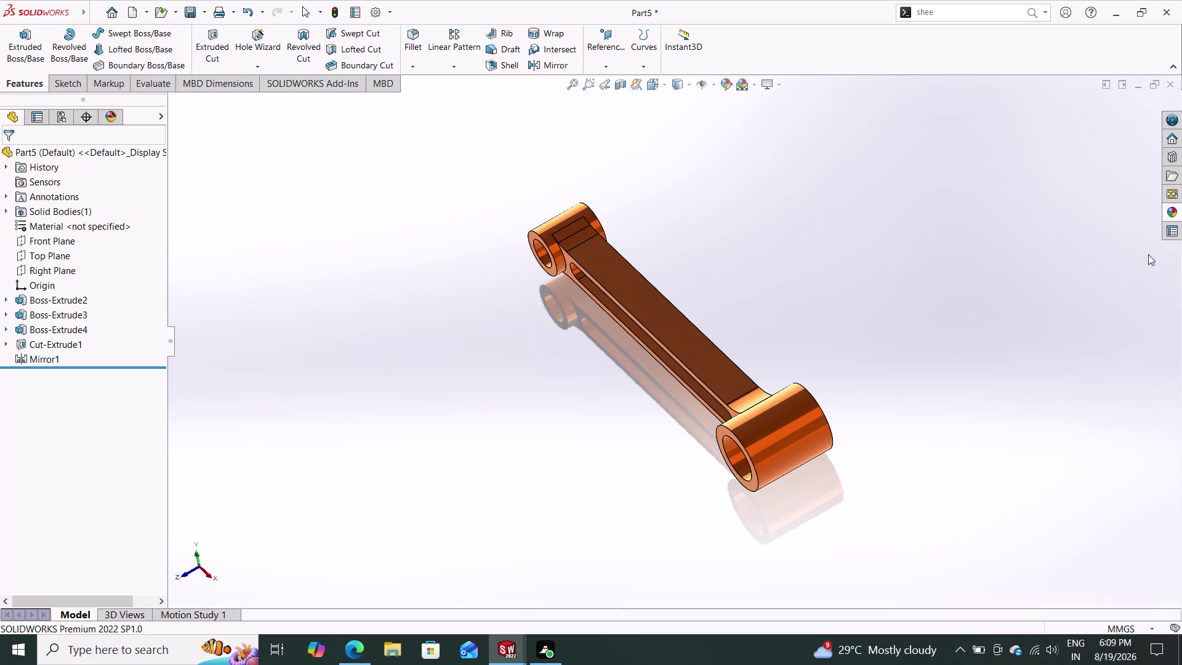
Browse the appearance library categories, resizing the pane, and return to the top level.
click(1170, 214)
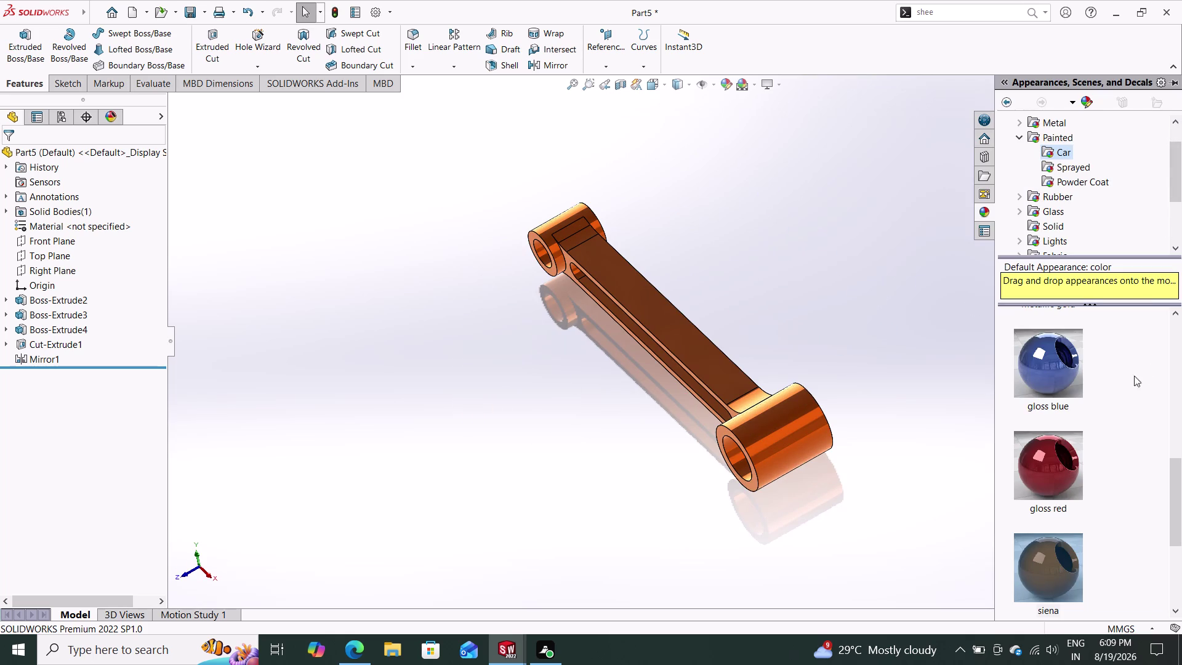
scroll(down, 3)
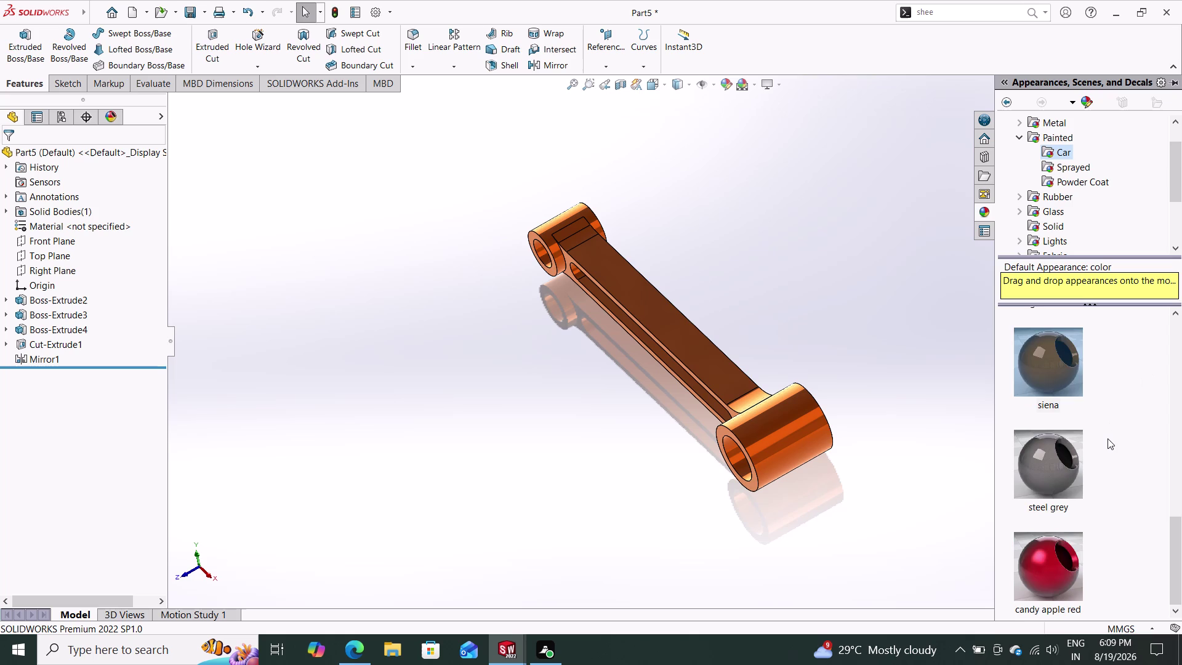
scroll(up, 3)
scroll(down, 3)
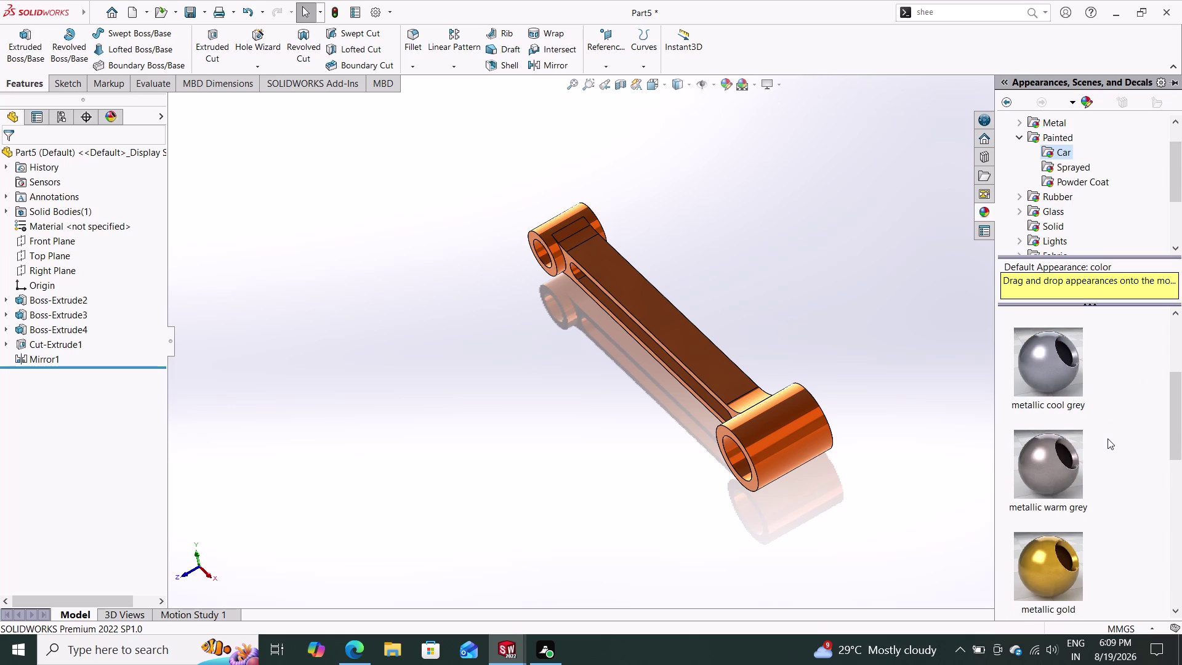
scroll(down, 3)
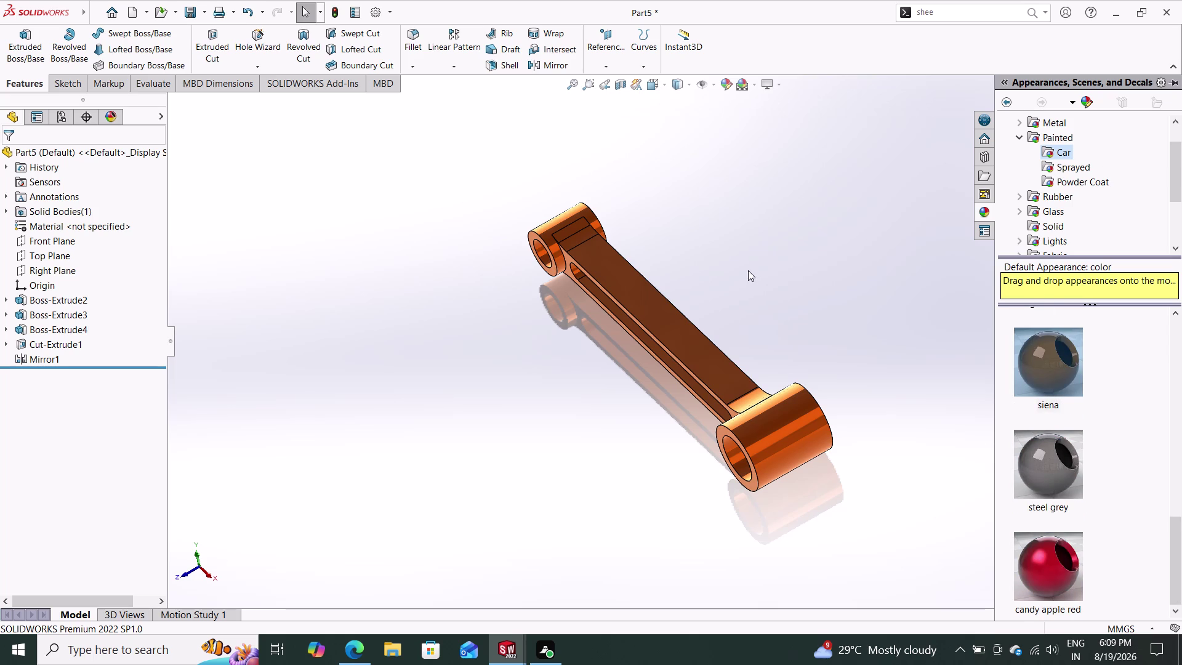
middle_drag(752, 260, 751, 301)
middle_drag(780, 282, 703, 285)
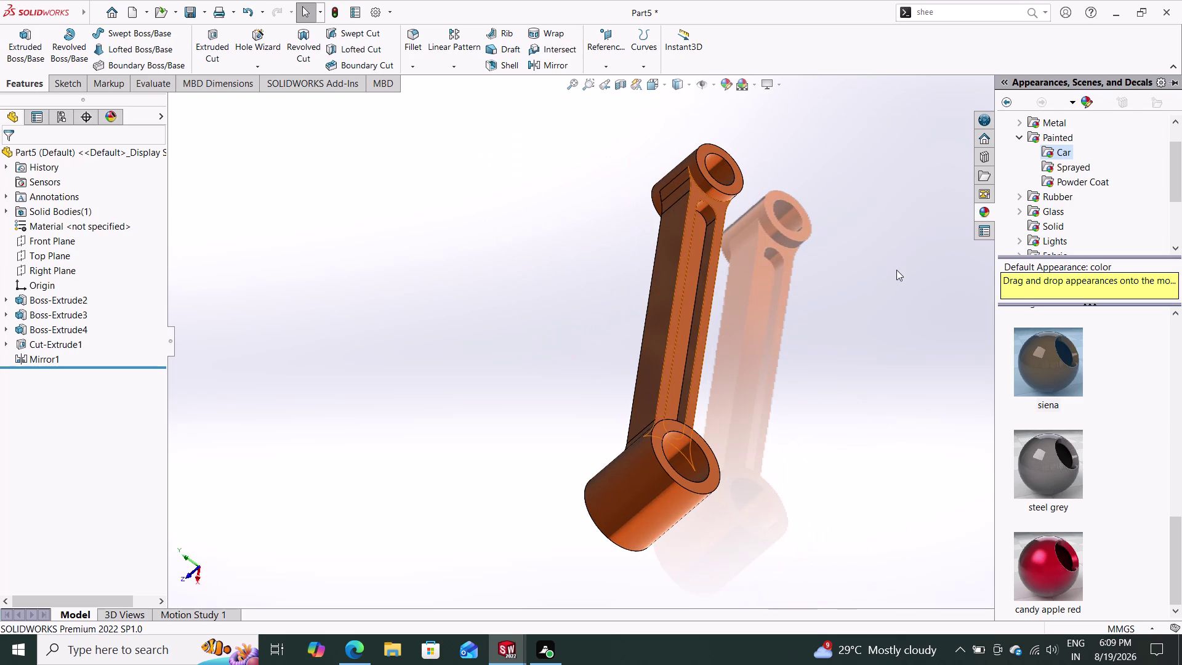
click(1004, 79)
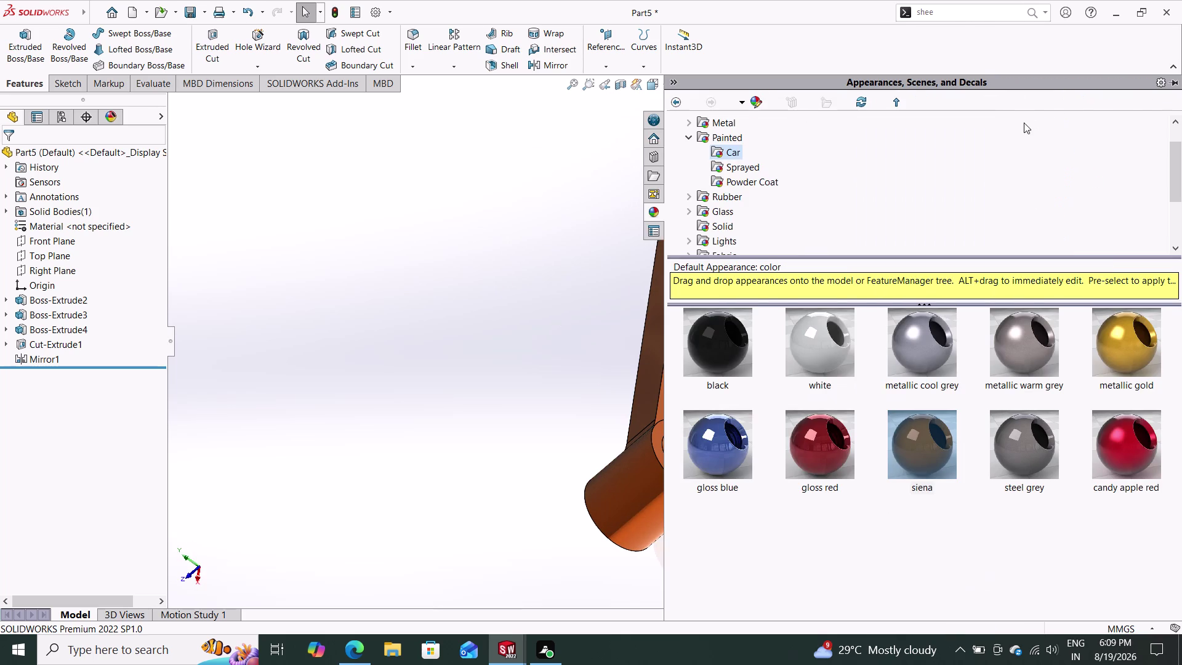
click(672, 81)
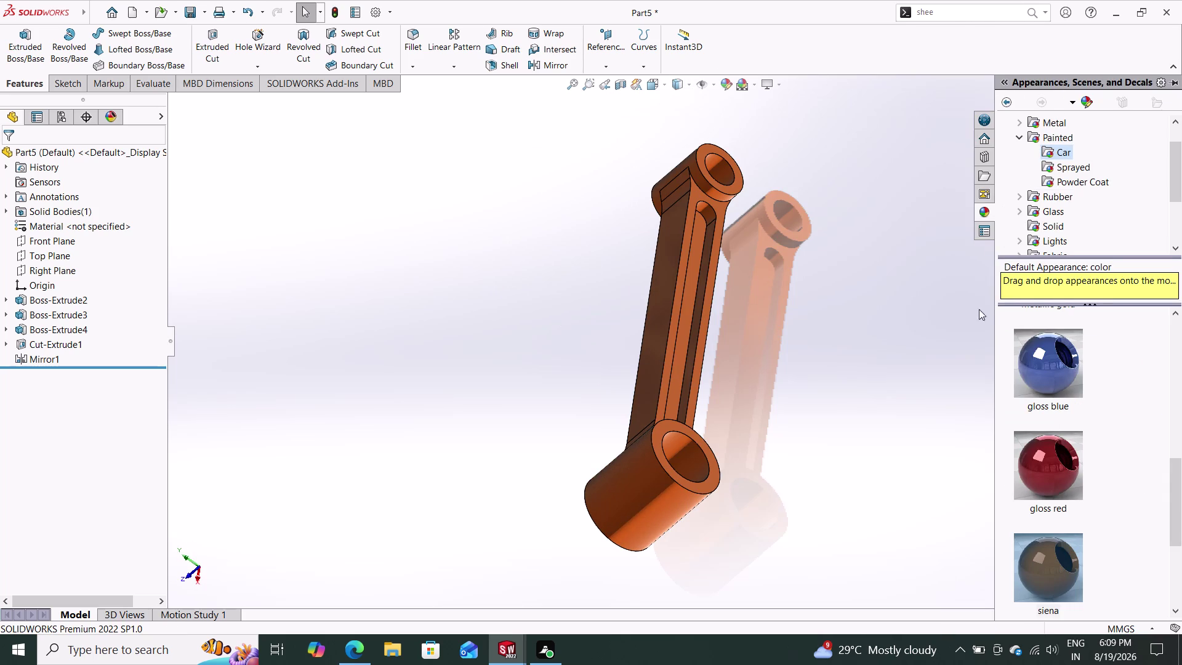
click(1004, 98)
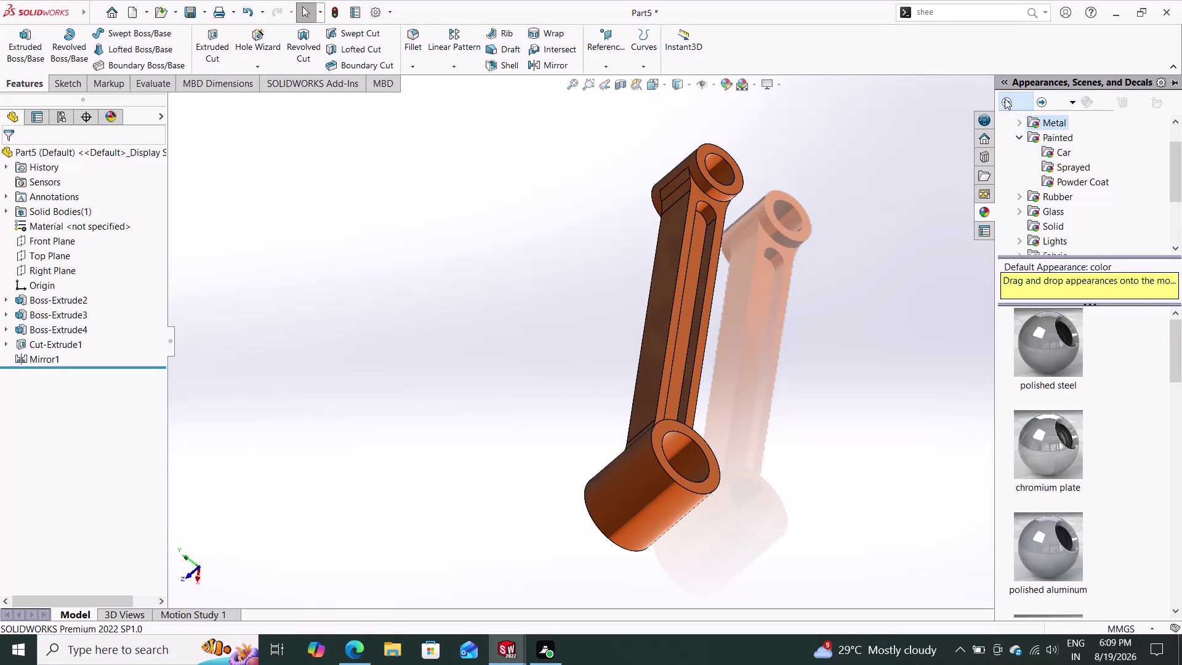
click(1004, 99)
double_click(1005, 99)
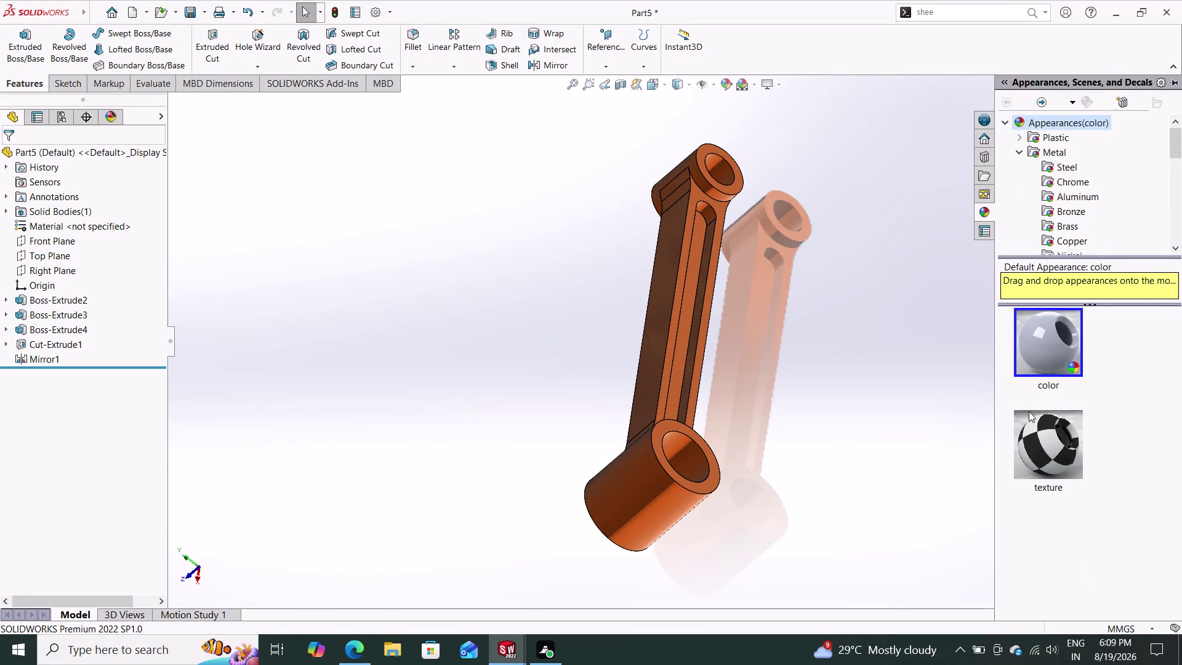
drag(996, 396, 1181, 370)
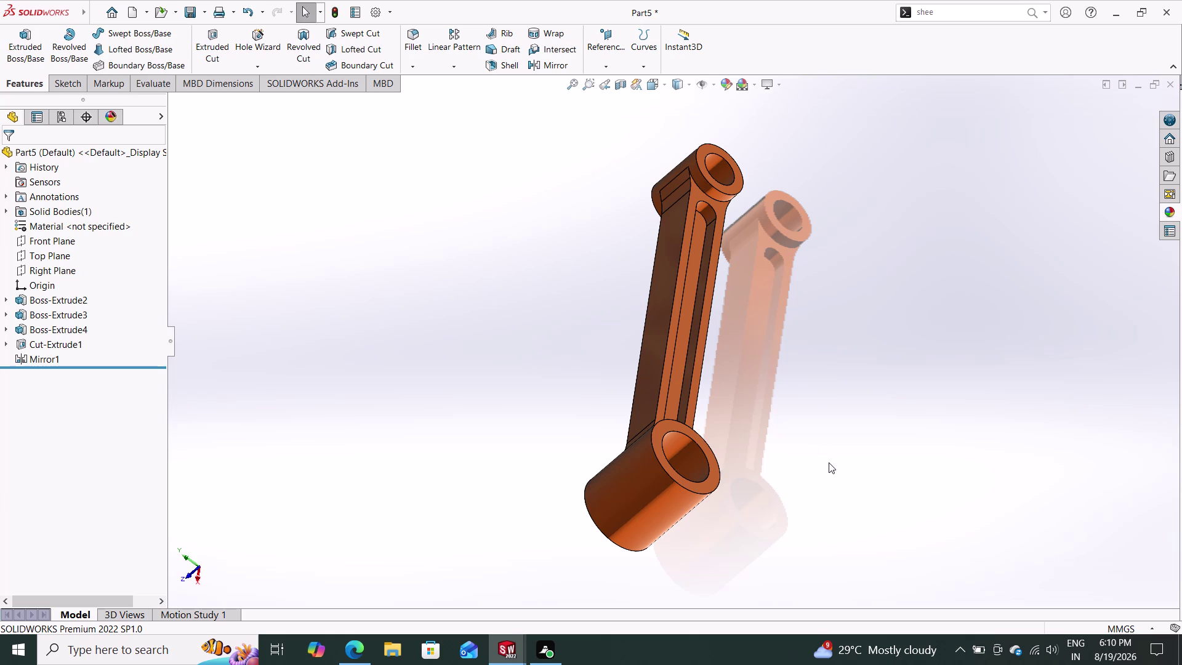
Dismiss the Windows battery popup and bring up the Save As dialog.
click(975, 649)
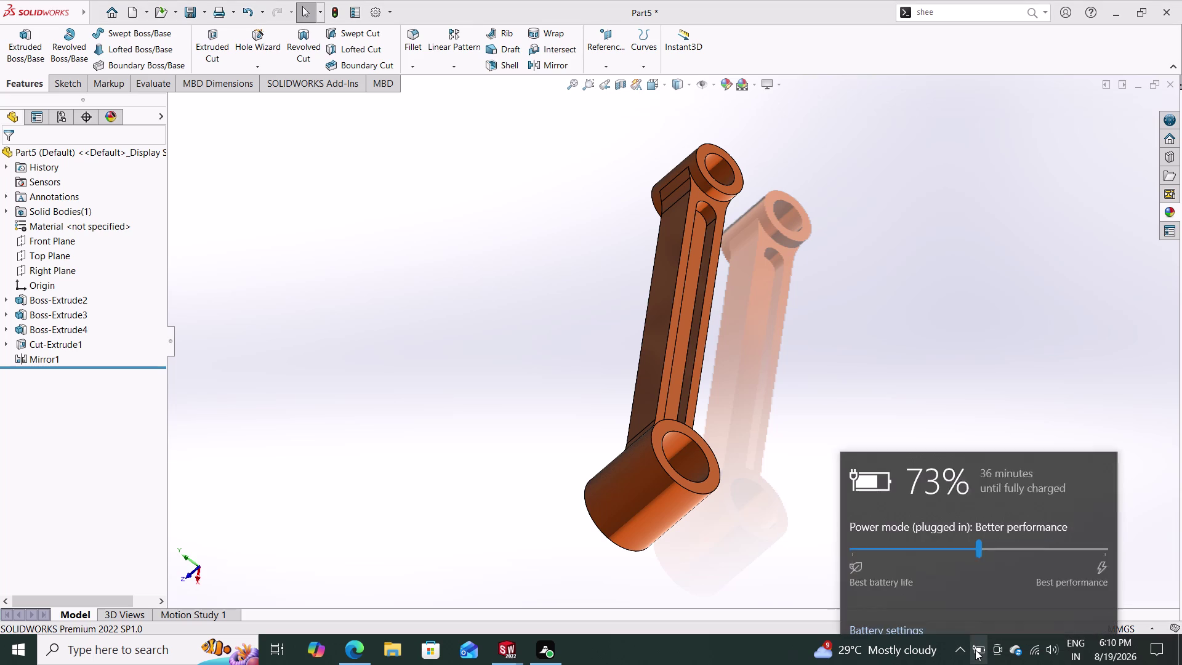
click(975, 650)
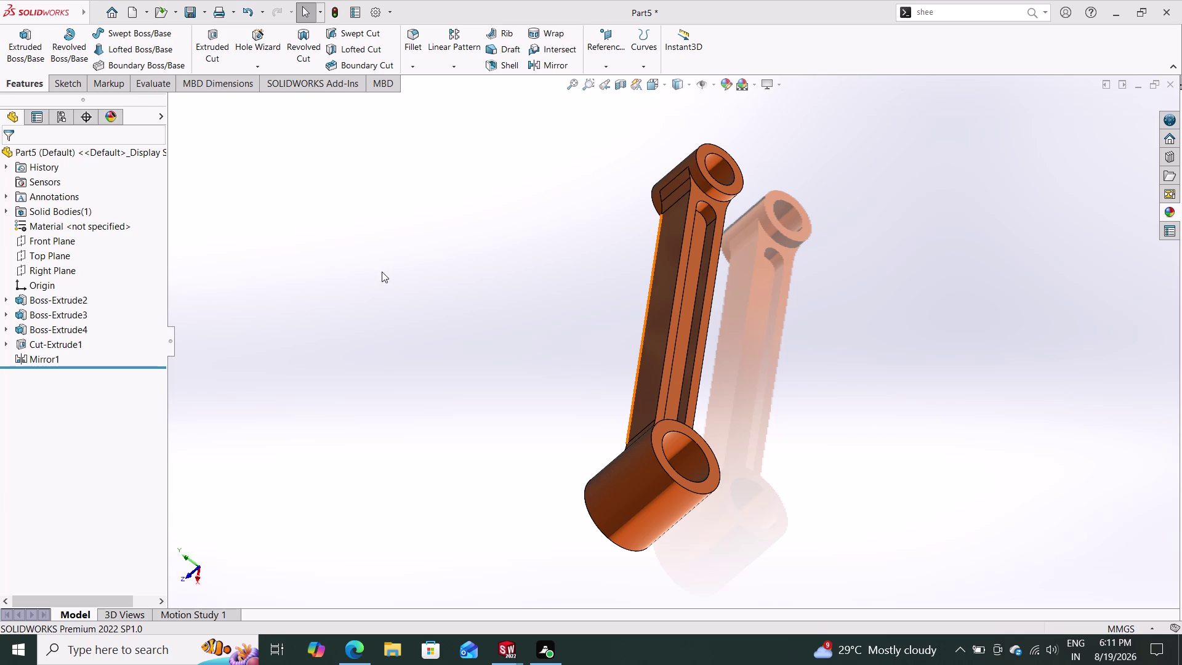
key(ctrl+n)
key(ctrl+n)
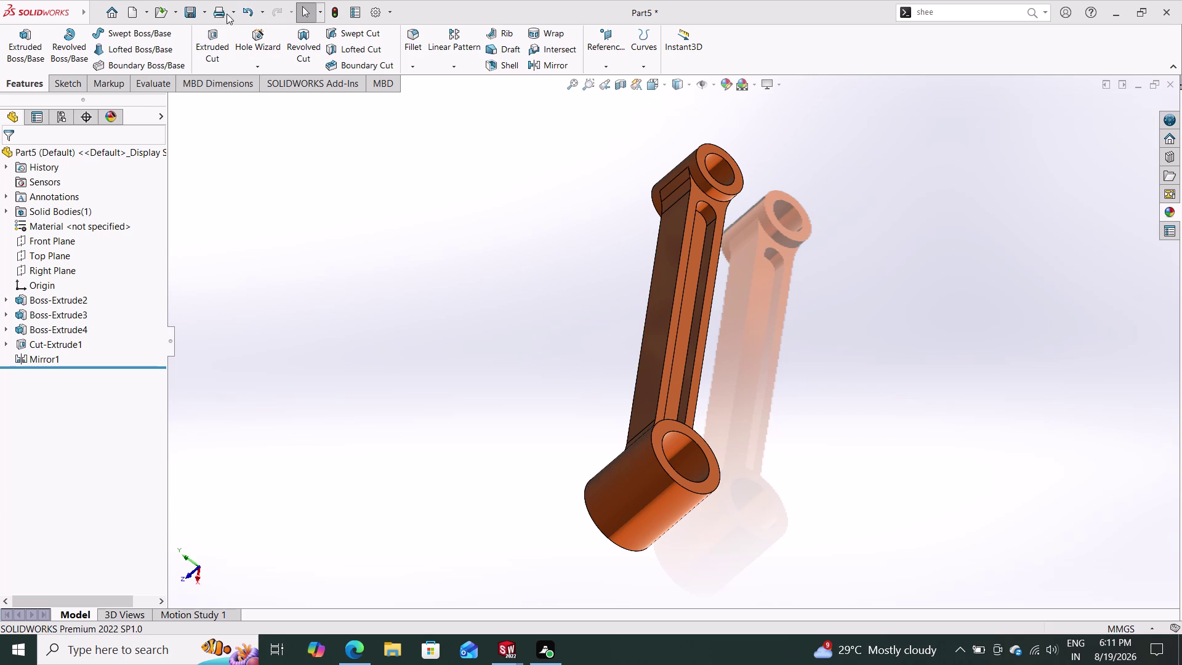
click(198, 8)
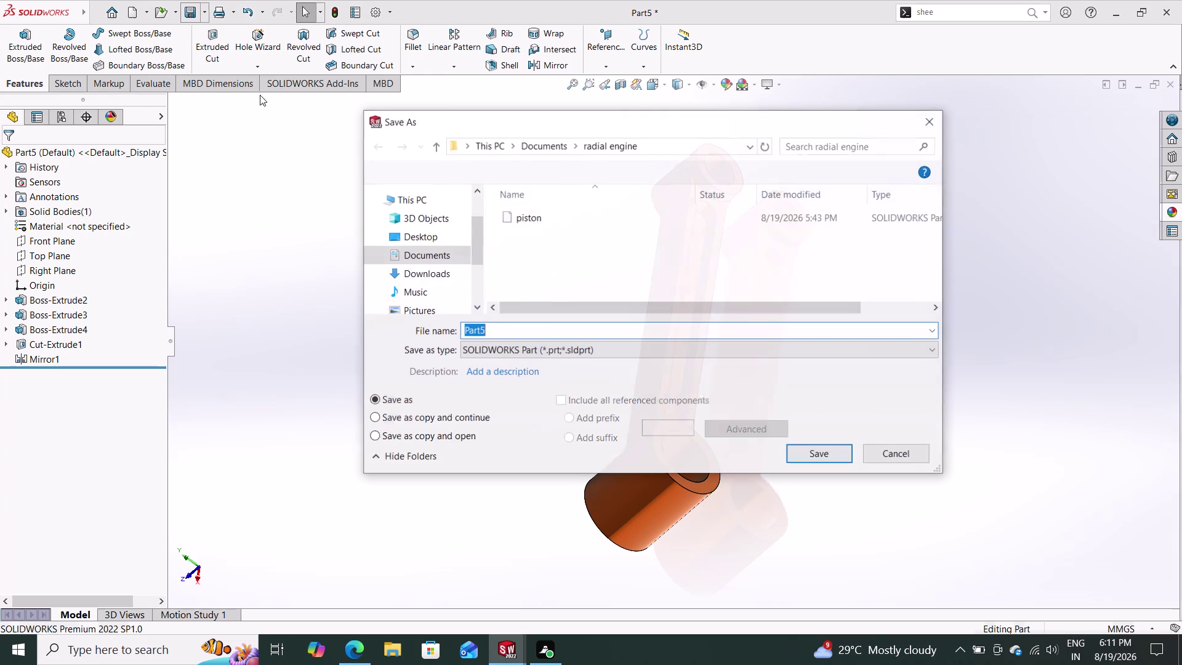
Enter the file name 'articulated rod' in Save As and save the part.
click(896, 450)
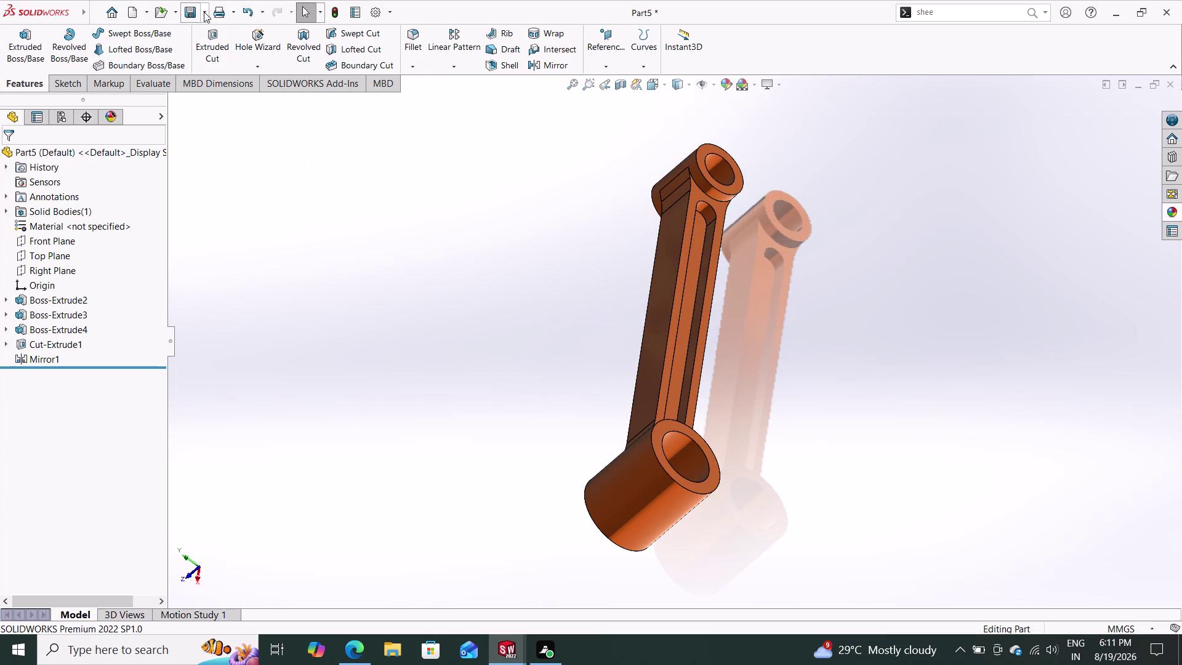
click(204, 11)
click(222, 47)
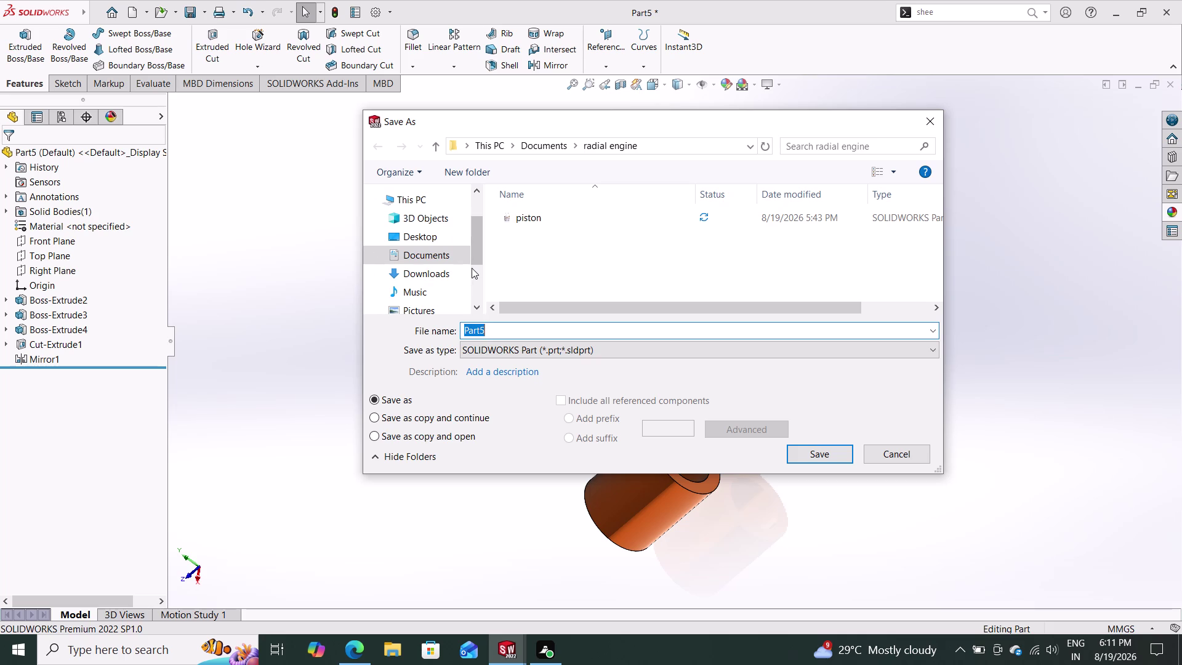
text(ar)
text(ti)
key(c)
text(ul)
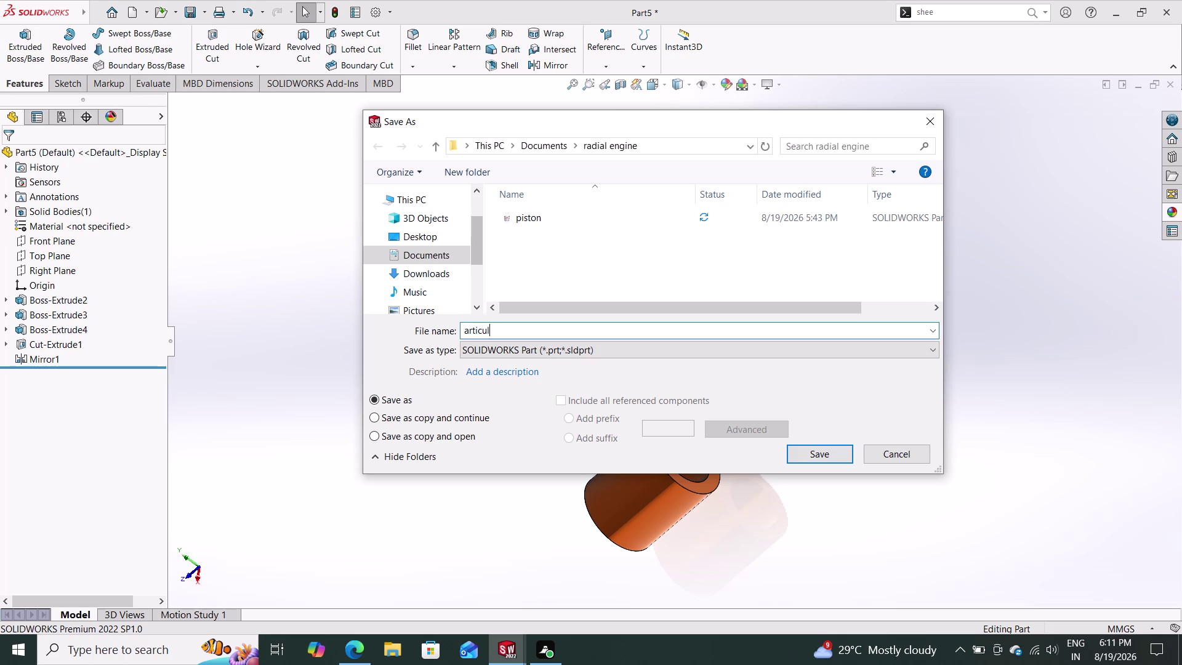
text(ated)
key(space)
text(rod)
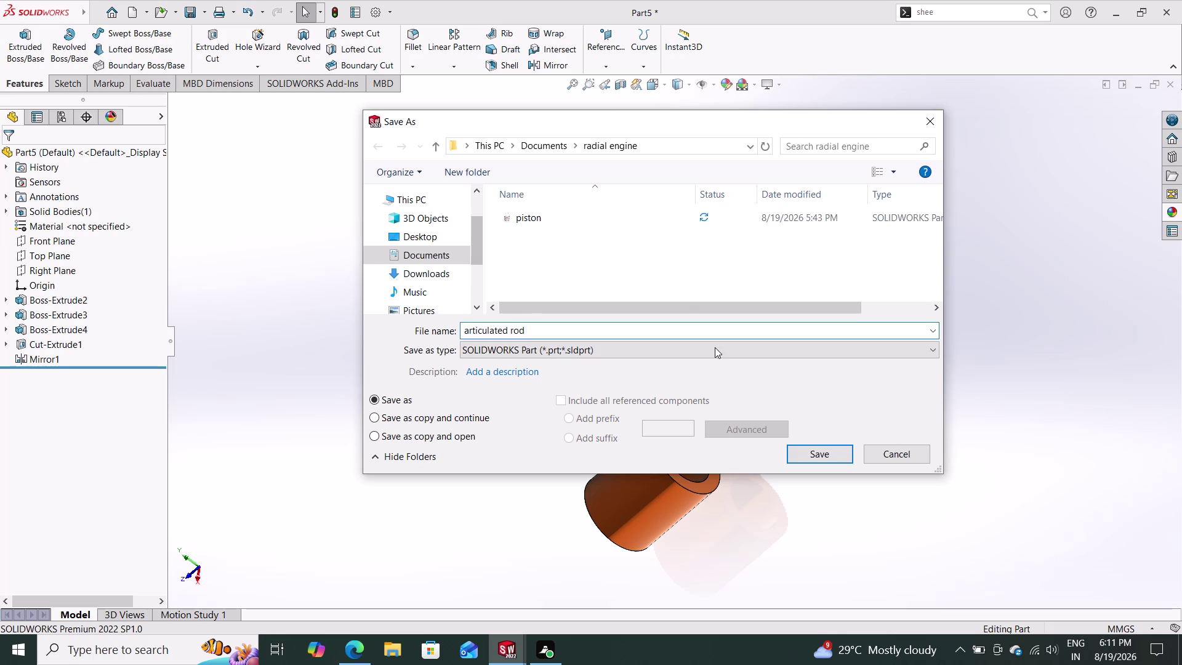
click(821, 455)
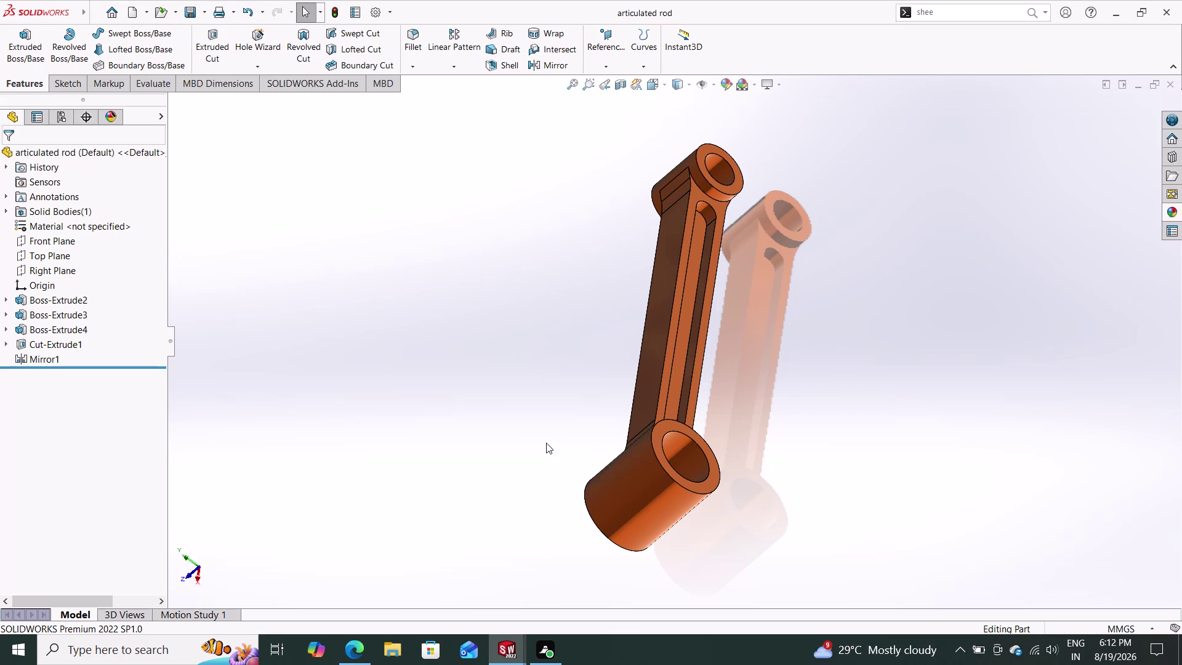
middle_drag(545, 434, 694, 326)
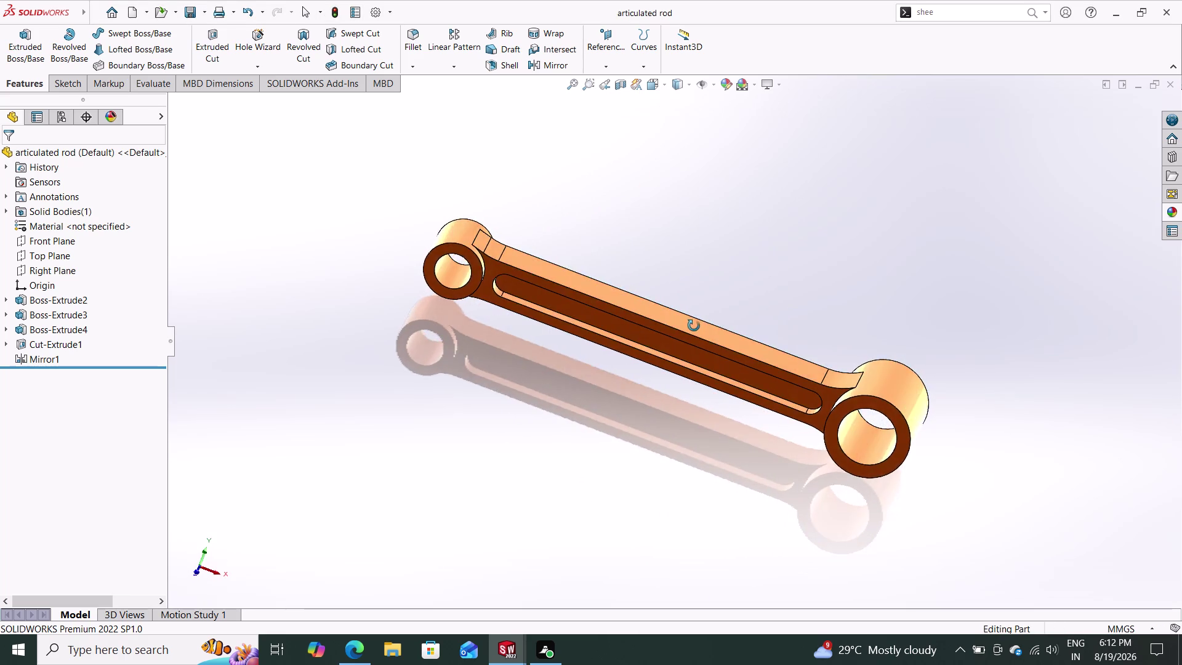
Orbit the saved rod, create a new Part document, and select its Front Plane.
middle_drag(693, 326, 604, 400)
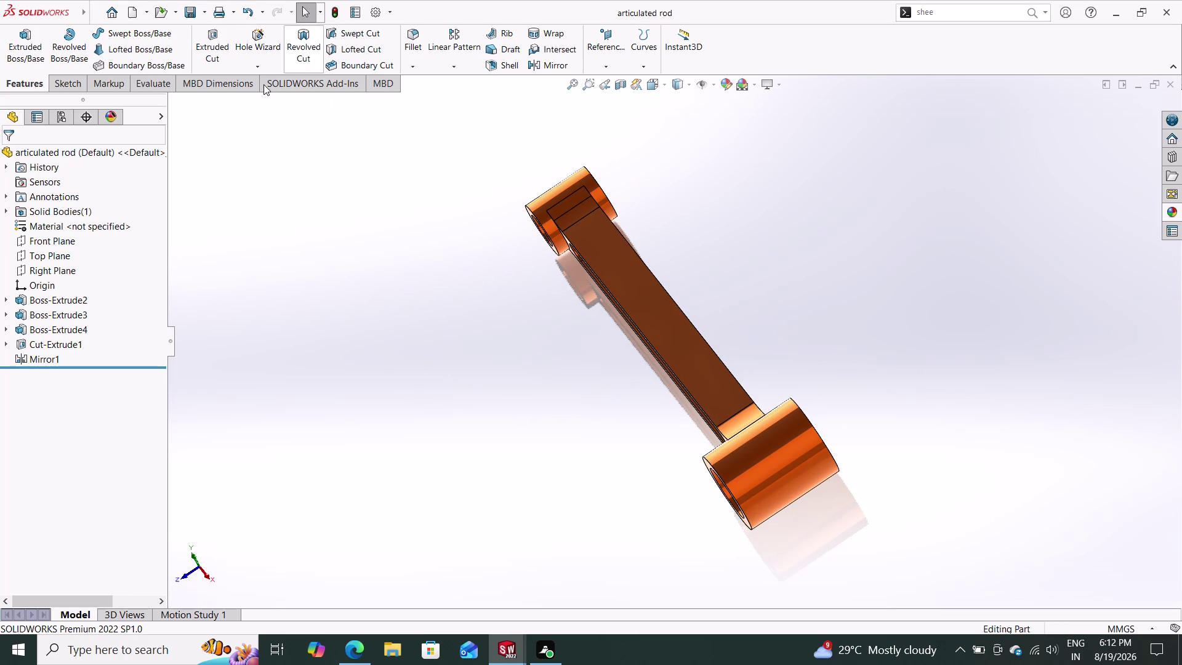
click(137, 7)
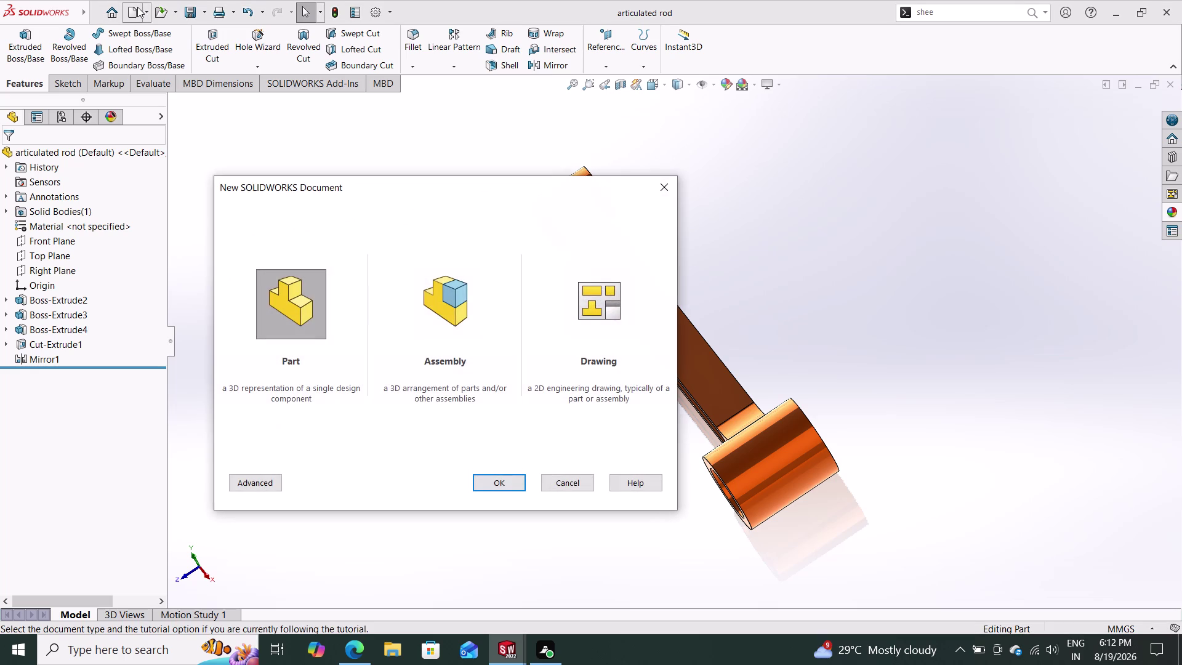
click(509, 479)
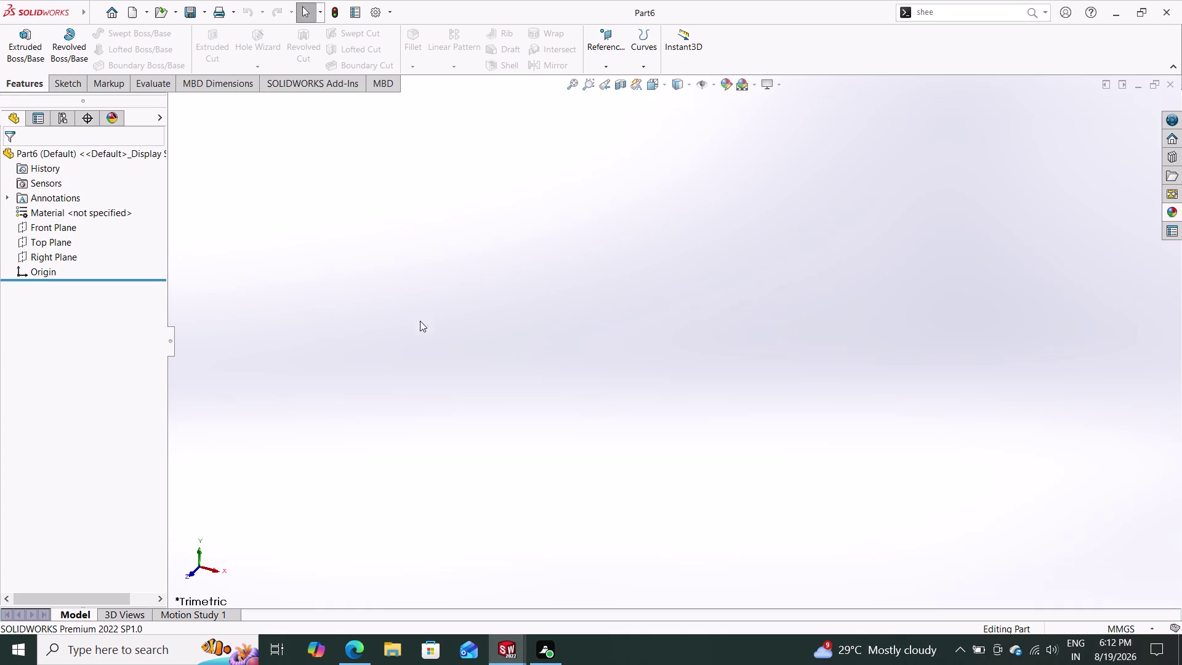
click(65, 226)
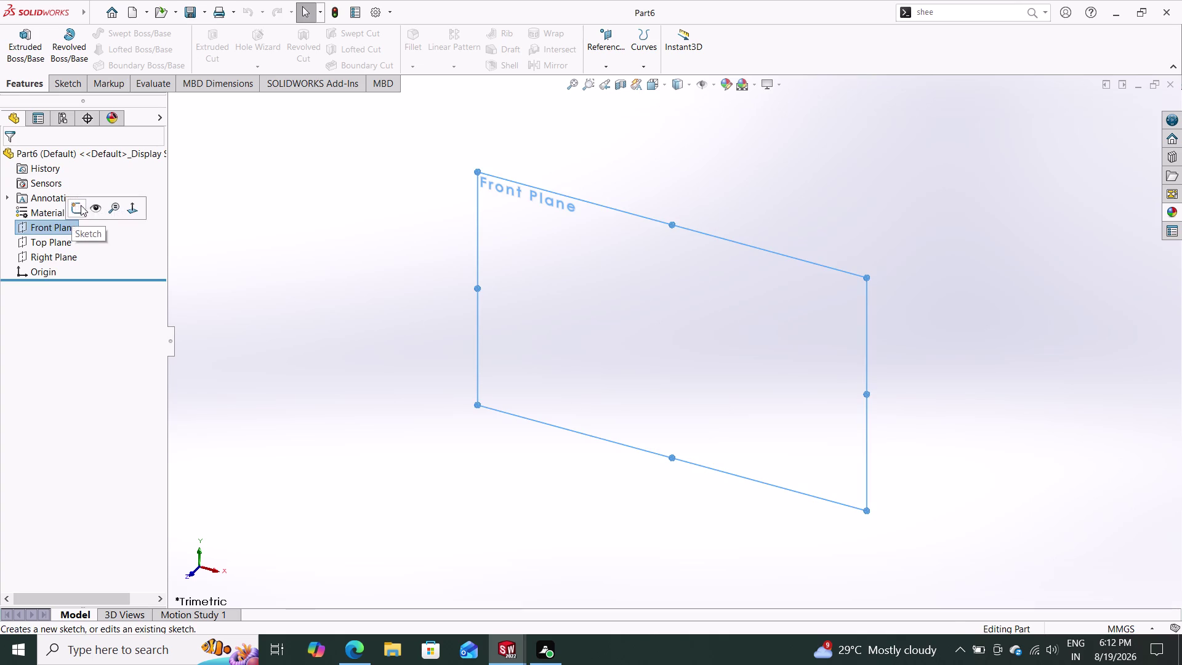
Start a sketch on the Front Plane and draw two circles centred on the origin.
click(74, 207)
click(138, 37)
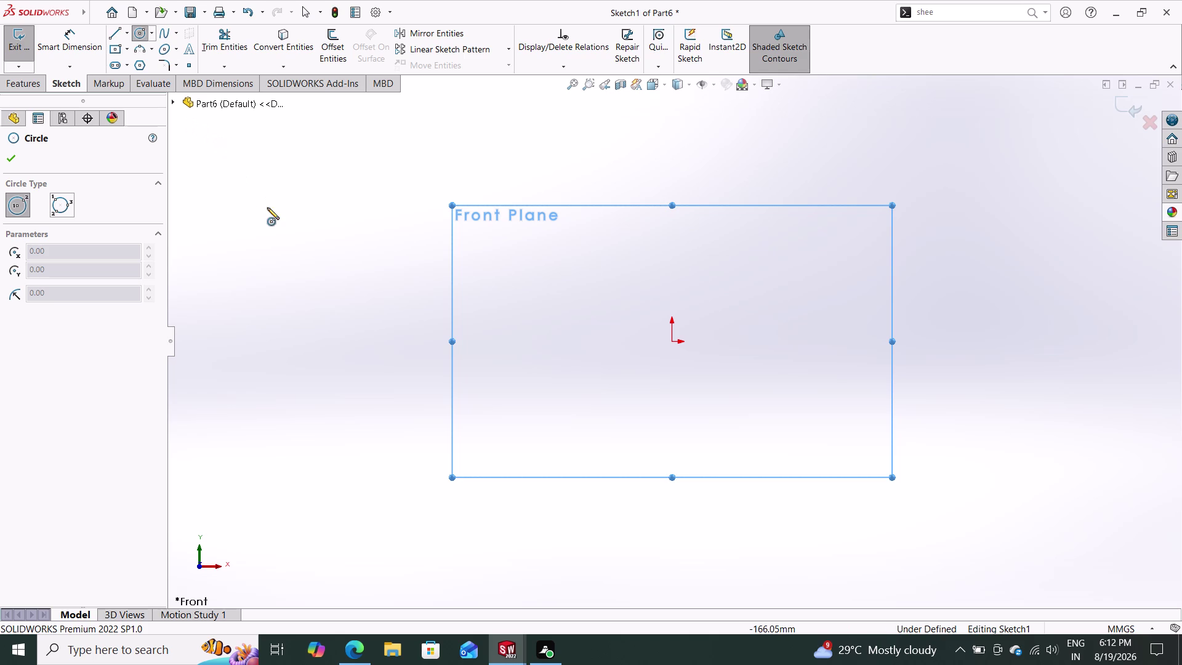
click(670, 343)
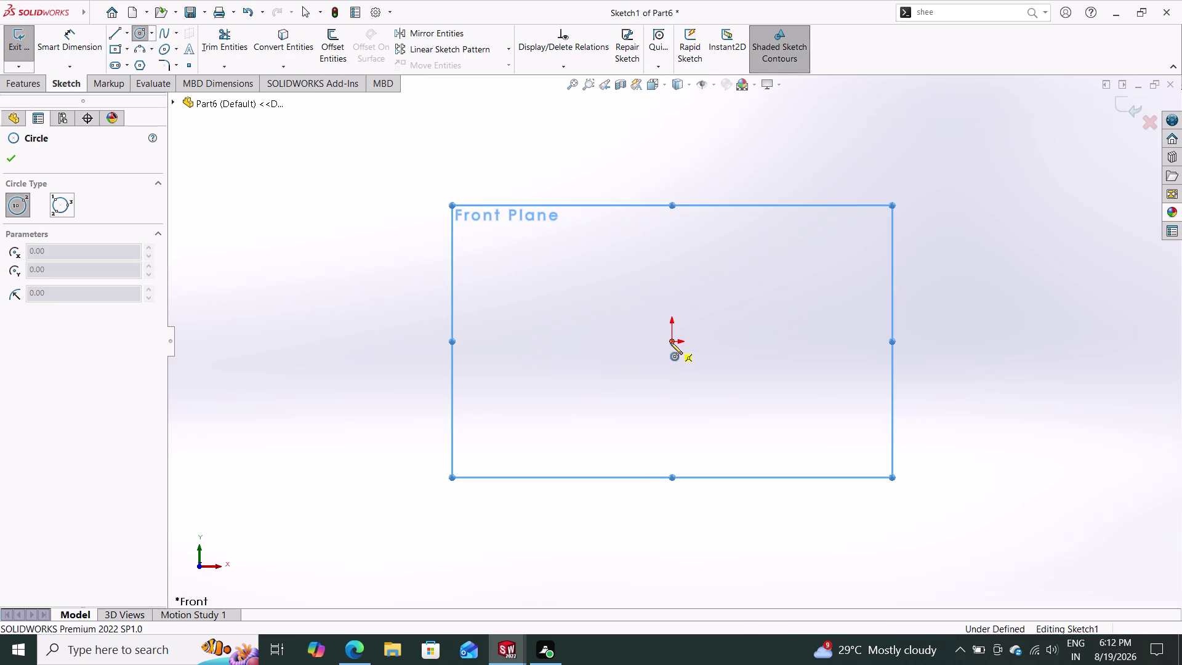
click(727, 433)
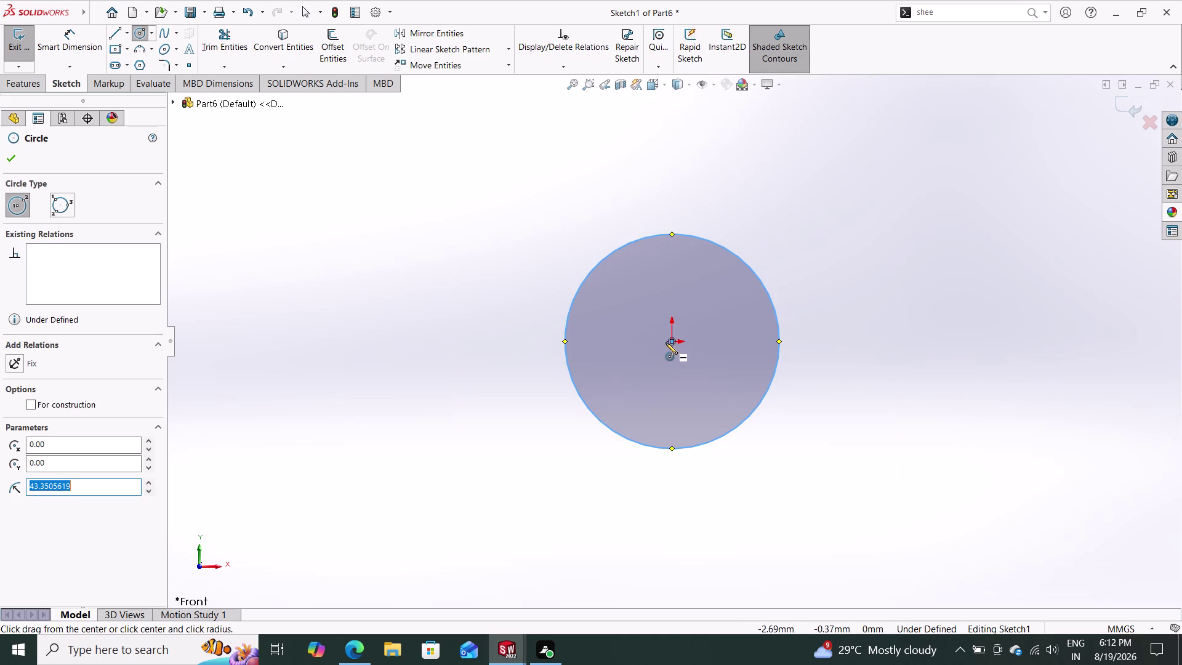
click(670, 342)
click(736, 471)
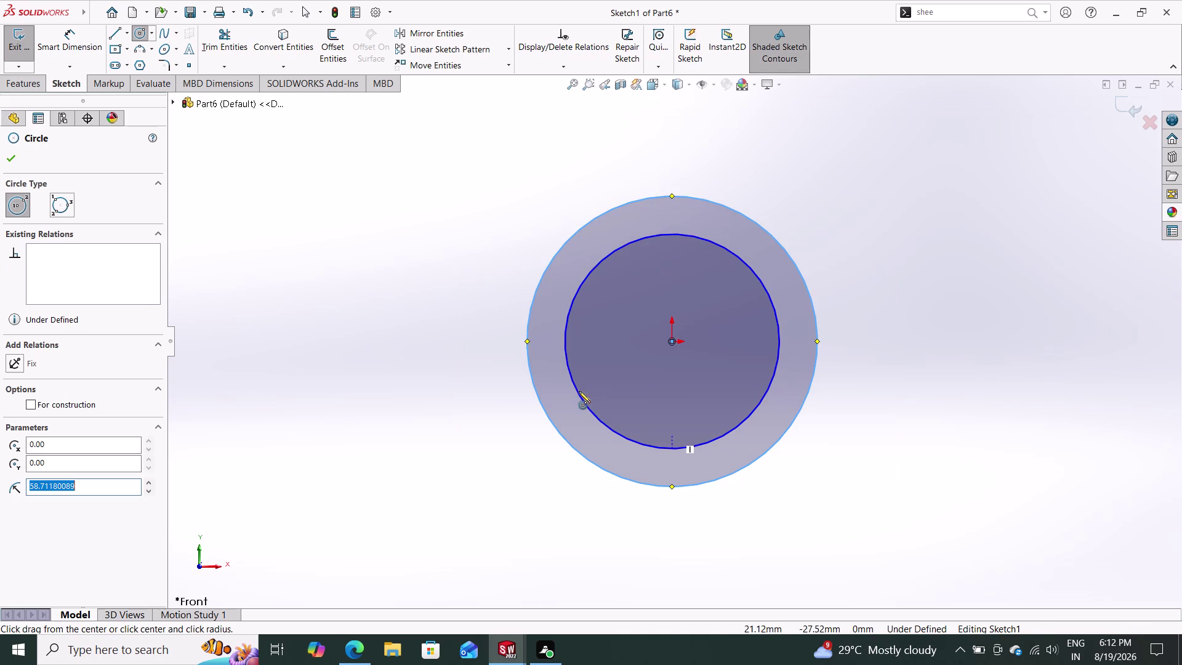
click(75, 41)
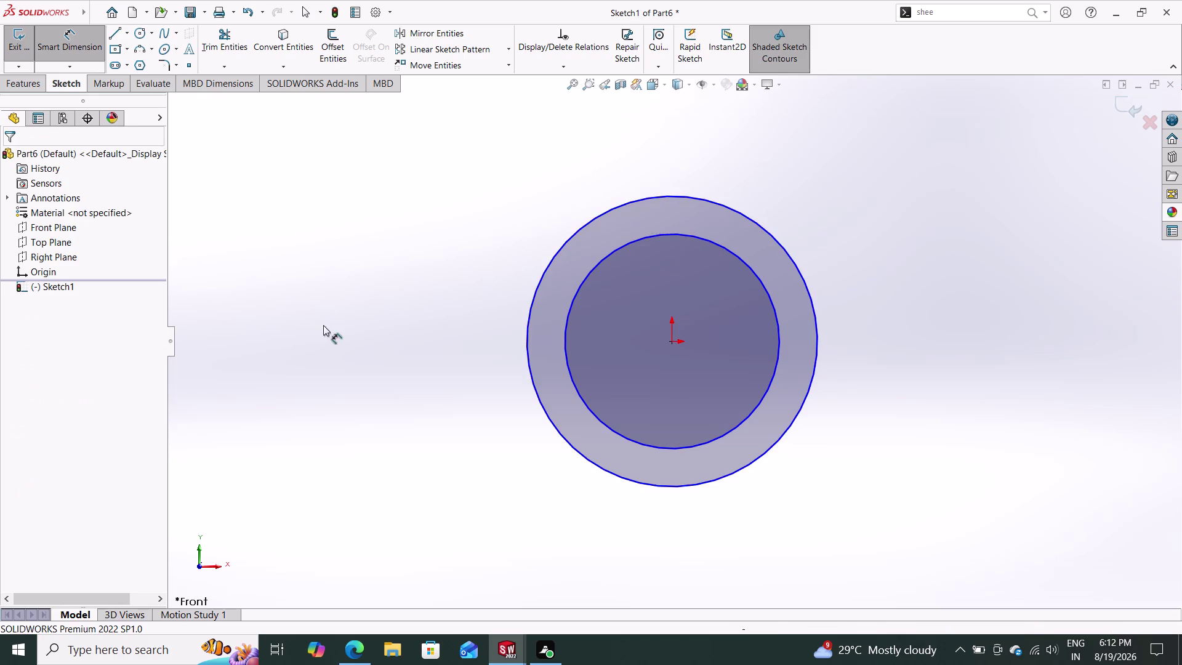
Dimension the inner circle to Ø52 mm and the outer circle to Ø63 mm.
click(771, 296)
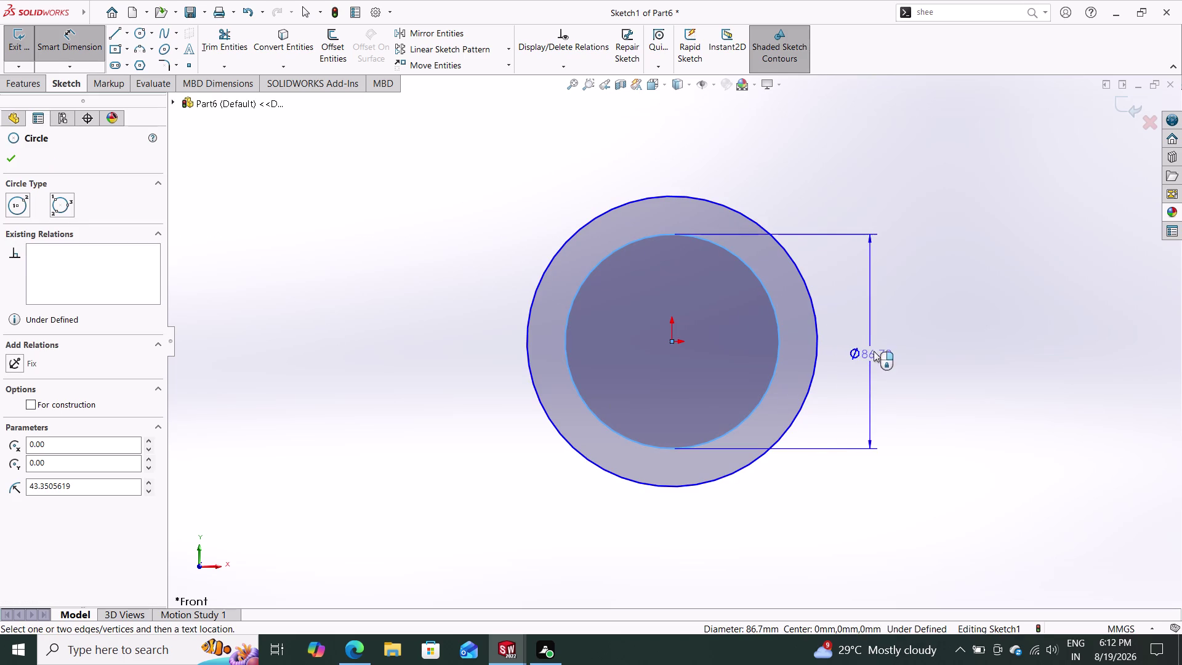
click(875, 323)
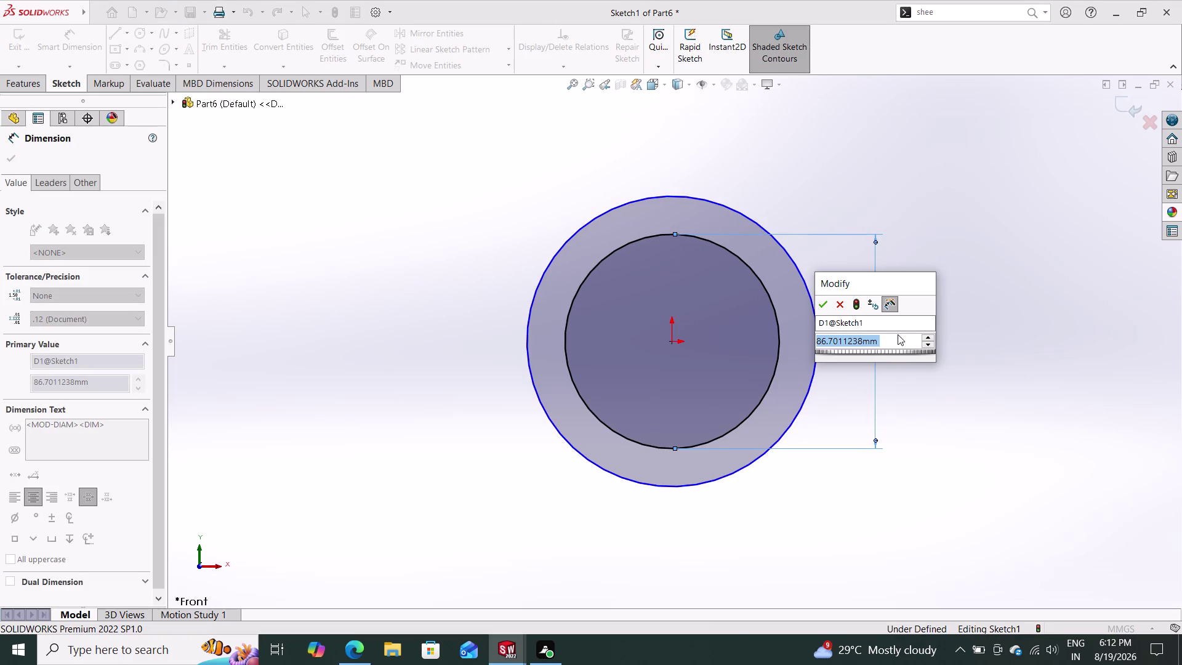
text(52)
key(Return)
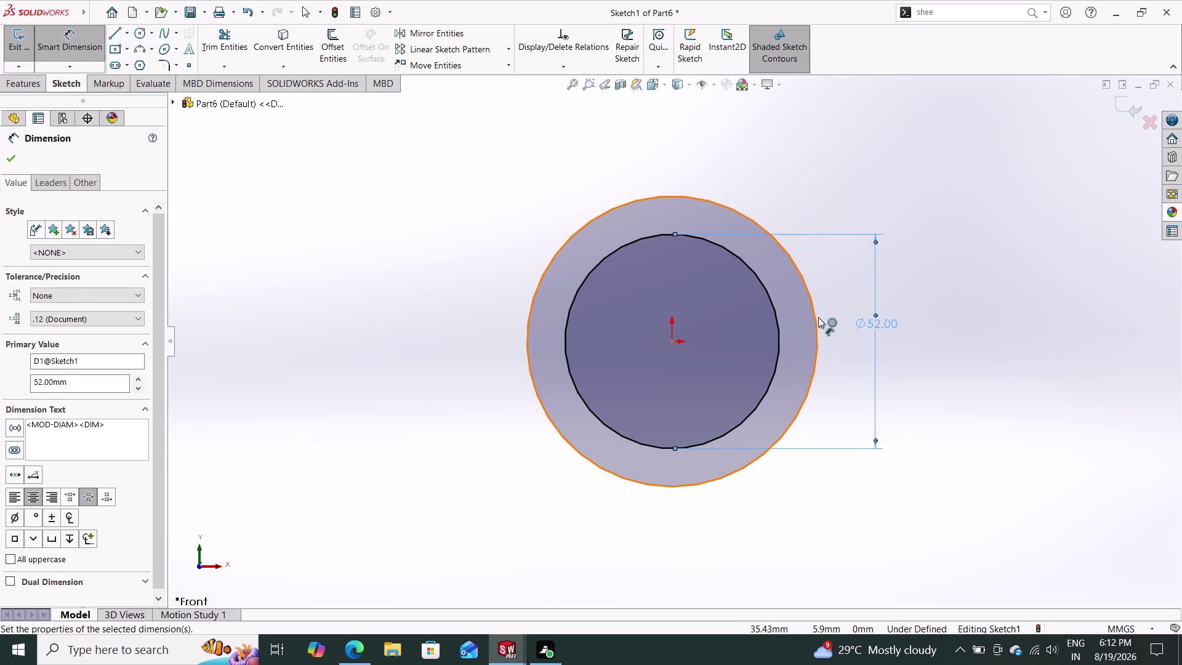
click(818, 317)
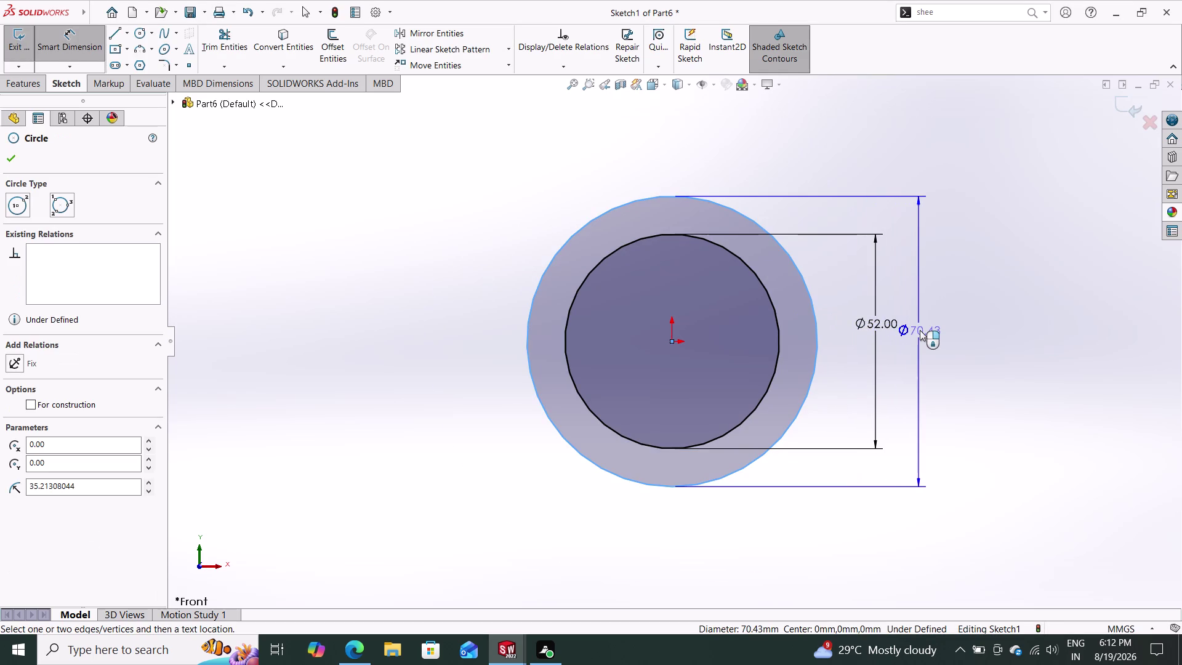
click(919, 330)
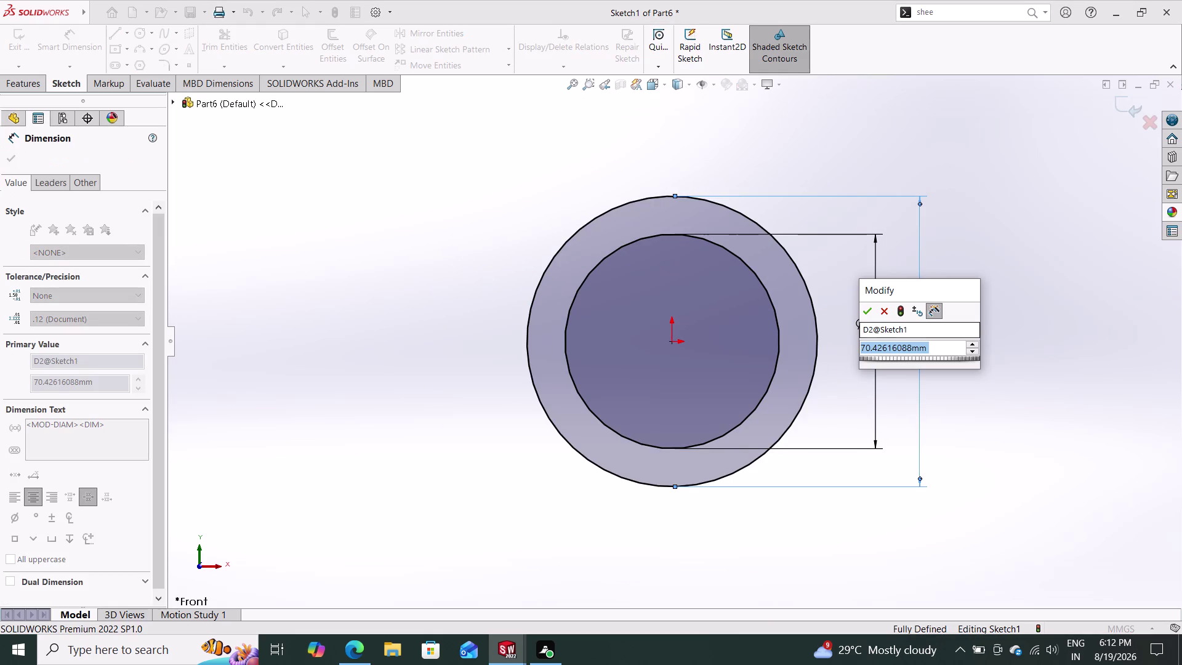
text(6)
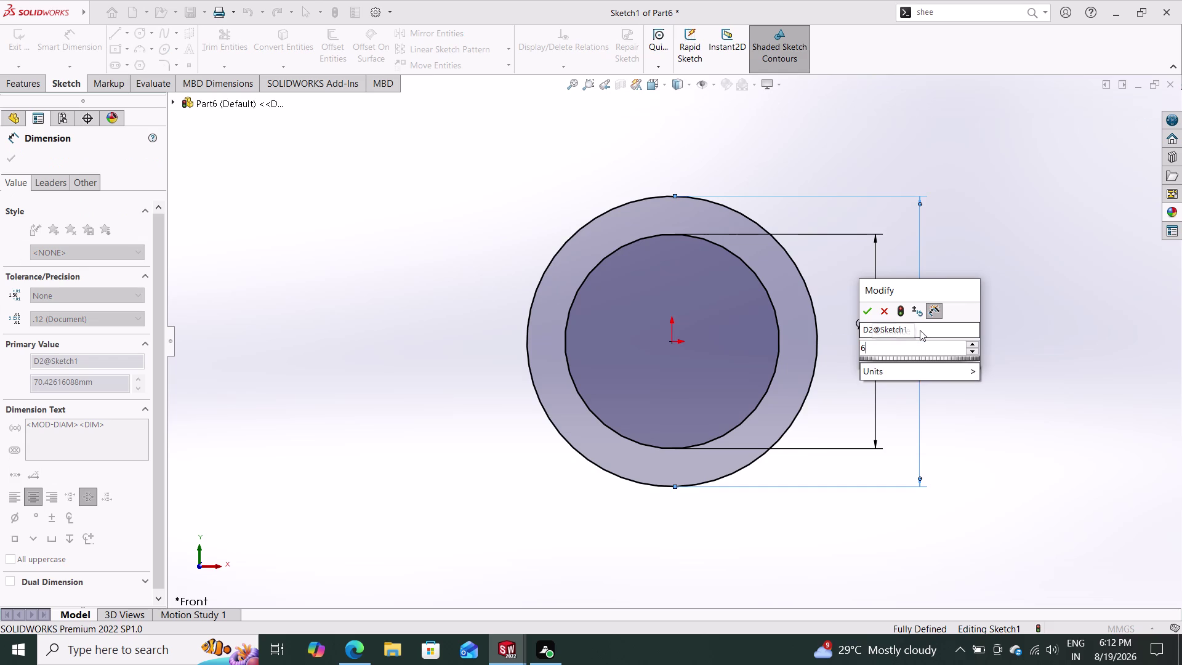
text(3)
key(Return)
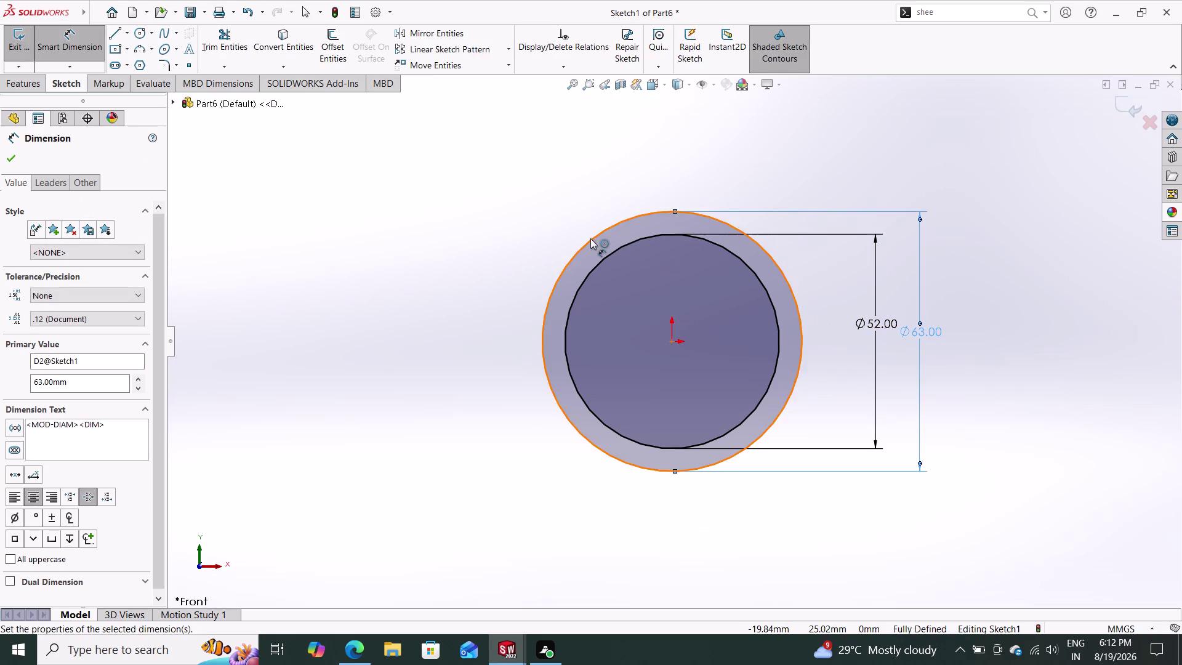
click(13, 157)
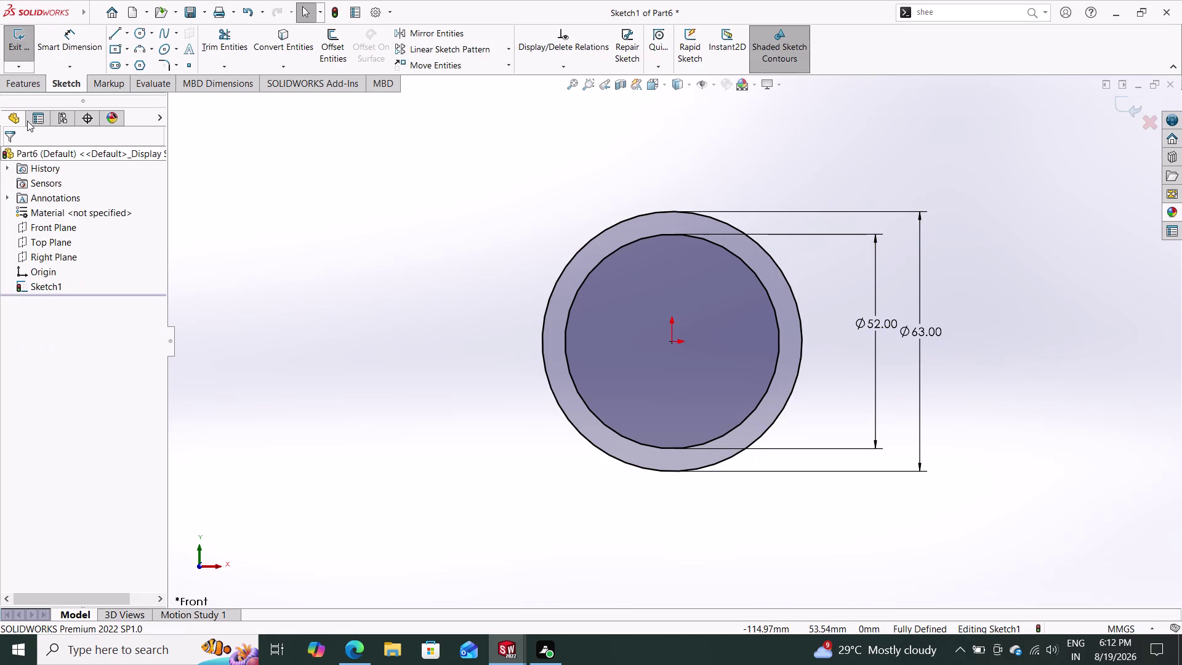
click(31, 87)
Extrude the ring sketch 70 mm with a Mid Plane end condition.
click(33, 33)
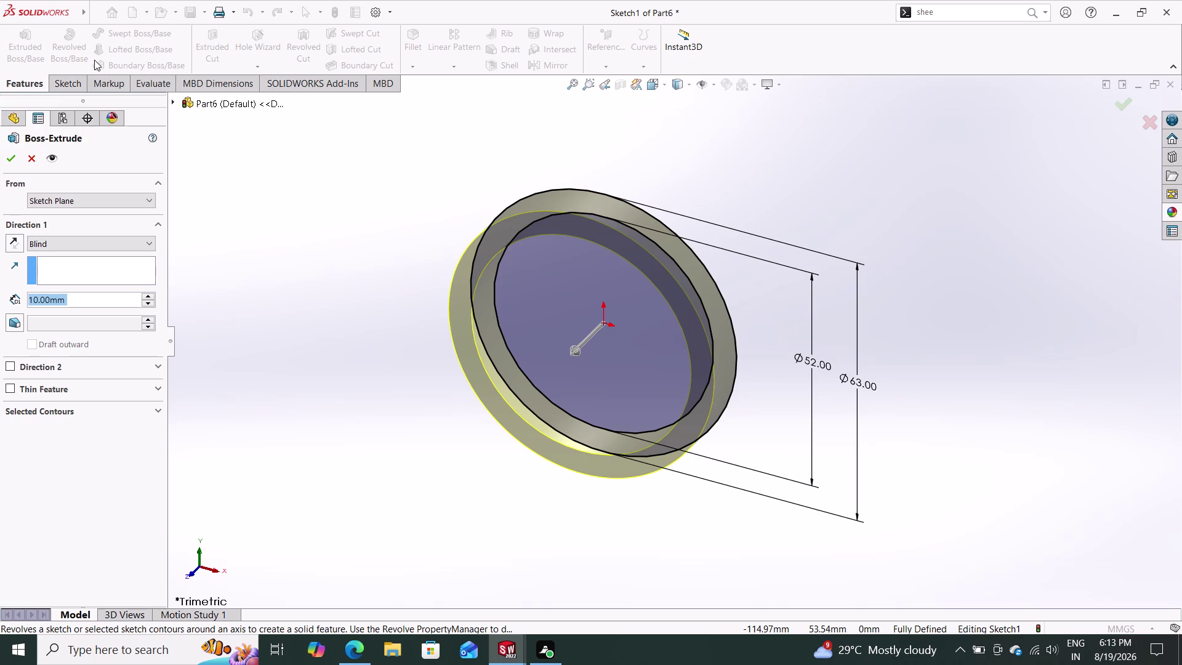
click(82, 239)
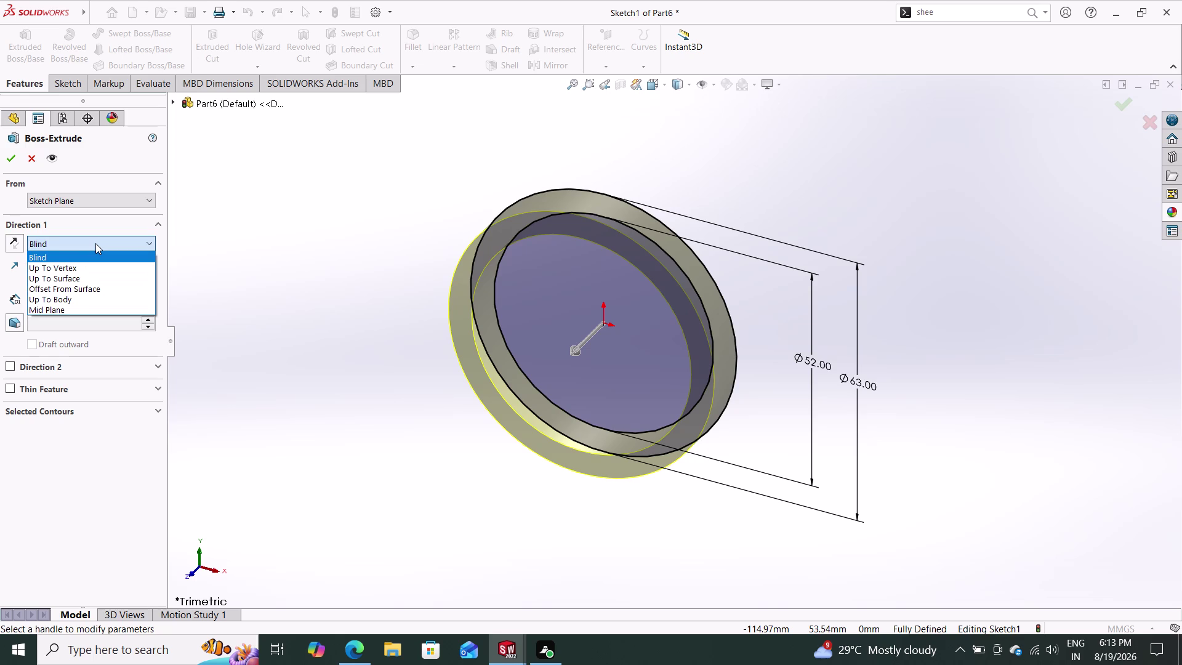
click(96, 243)
click(95, 243)
click(76, 307)
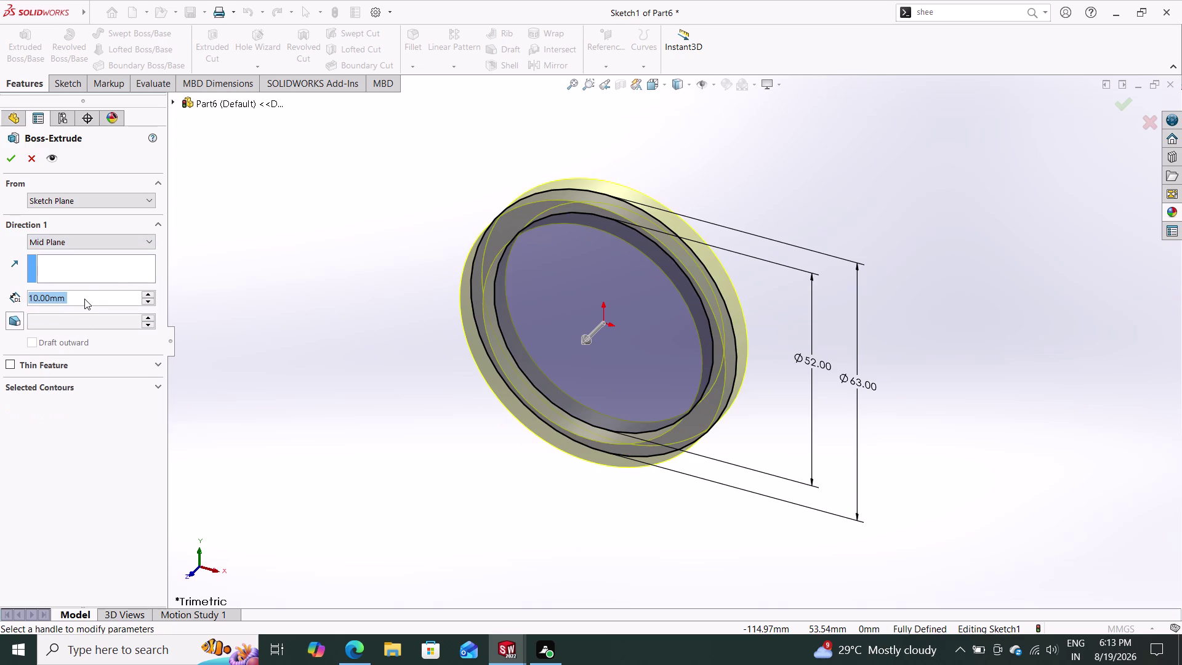
text(70)
key(Return)
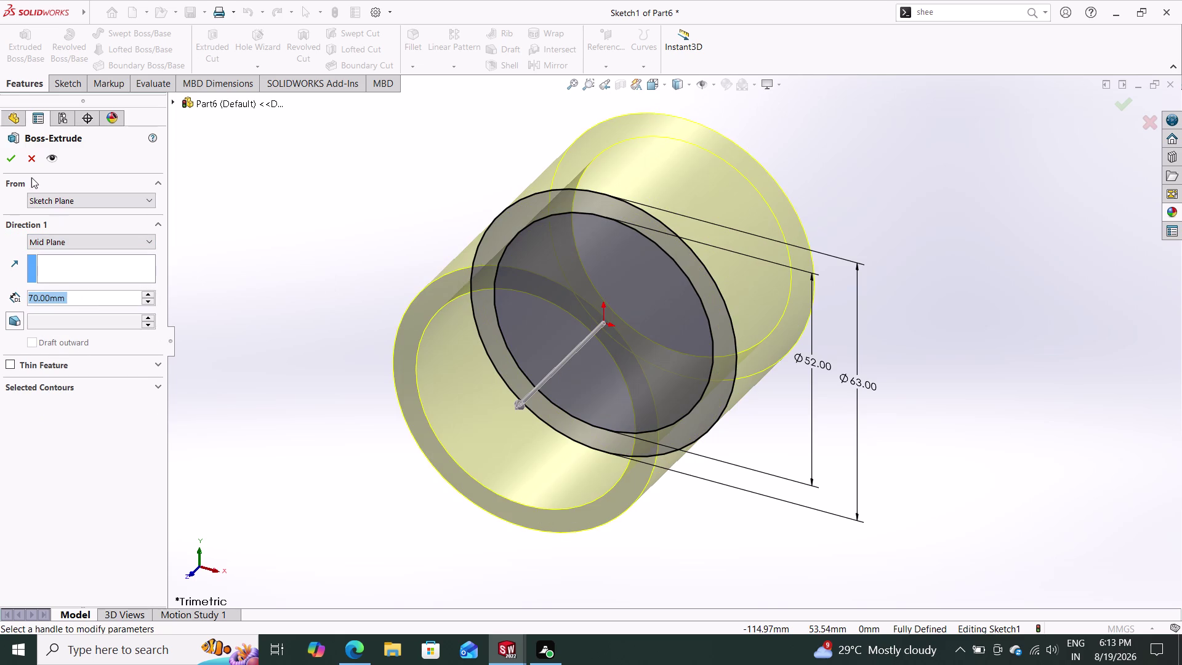
click(16, 162)
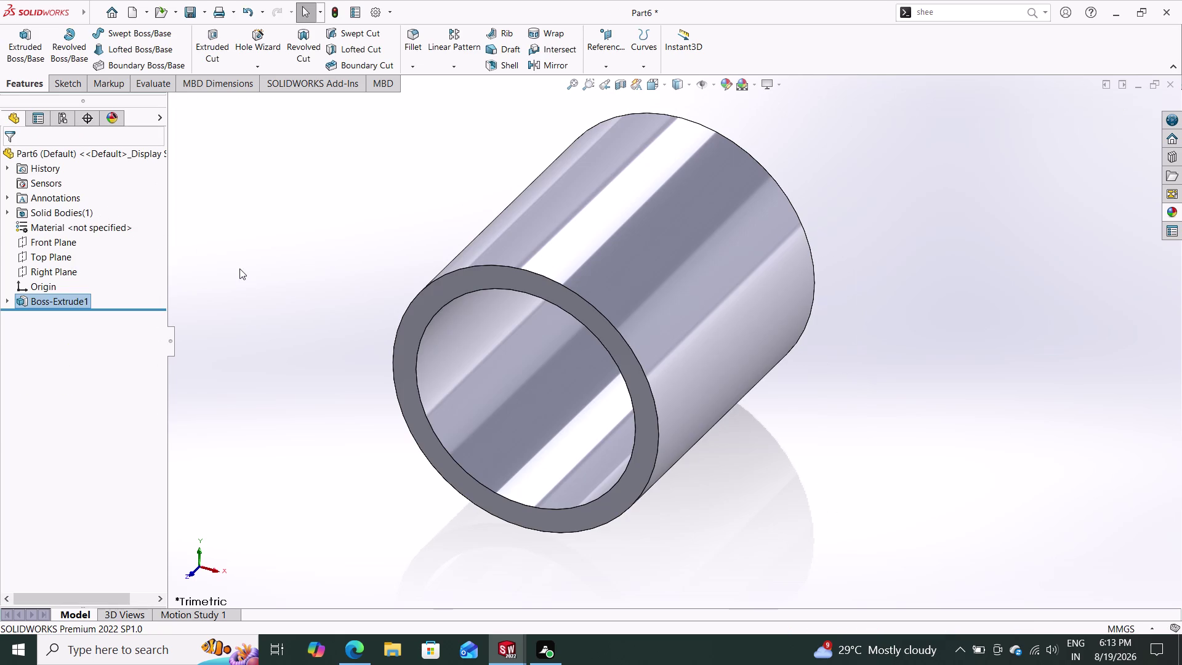
click(64, 269)
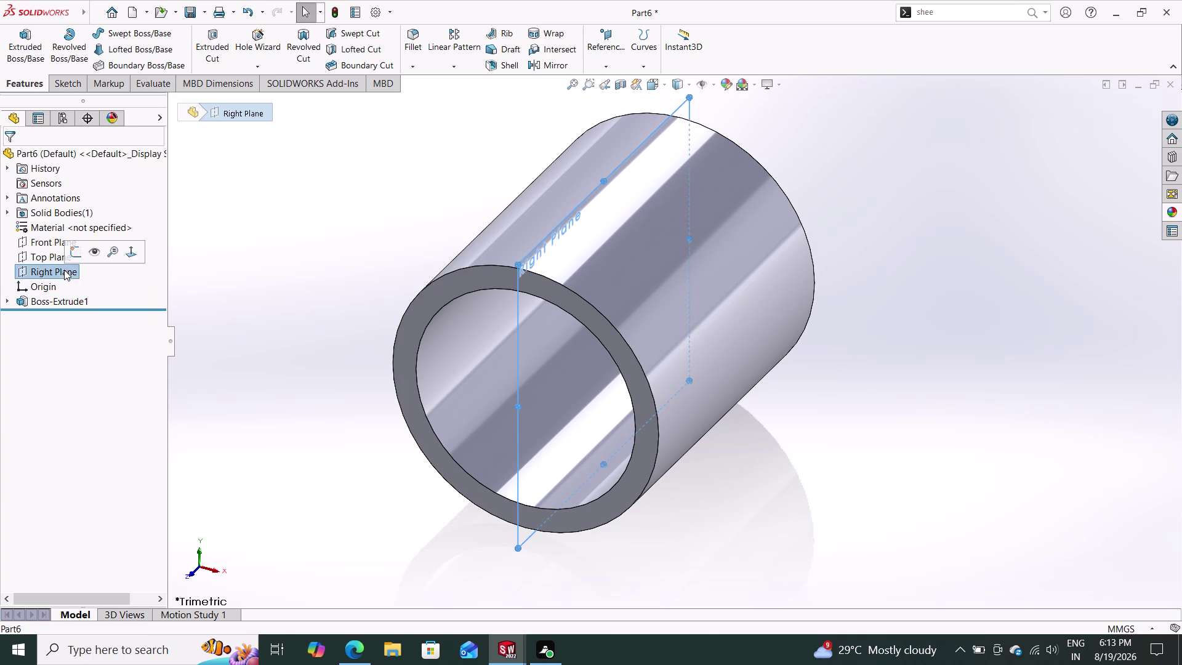
Start a Front Plane sketch and draw a horizontal centreline from the origin.
click(43, 239)
click(58, 220)
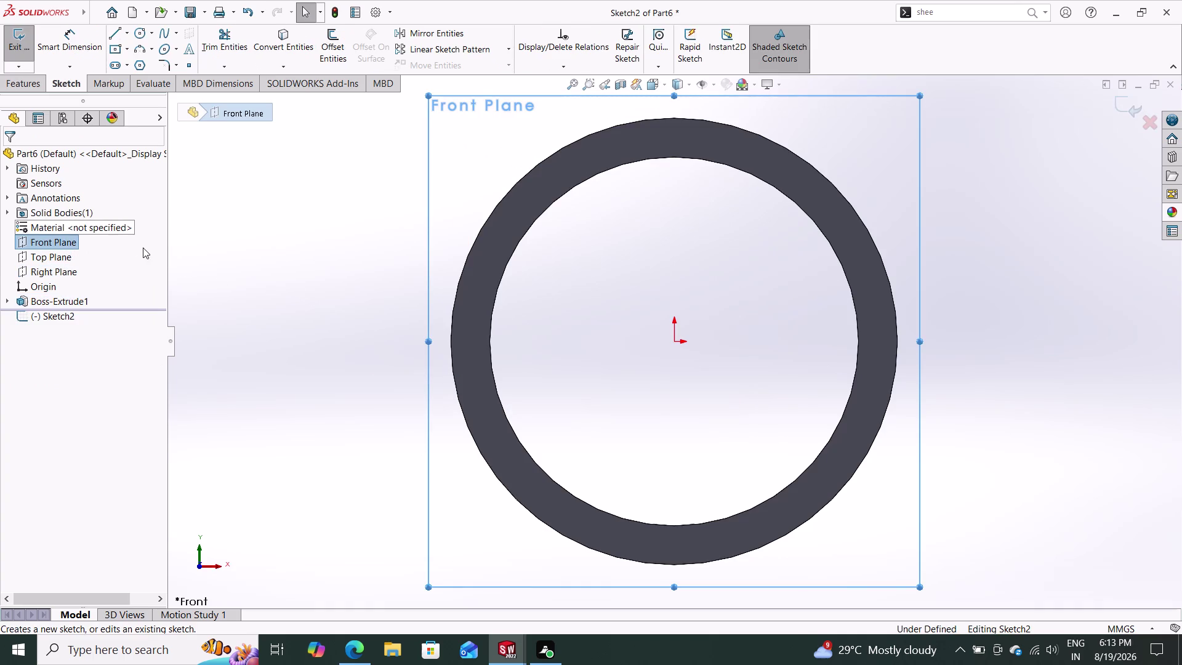
key(Escape)
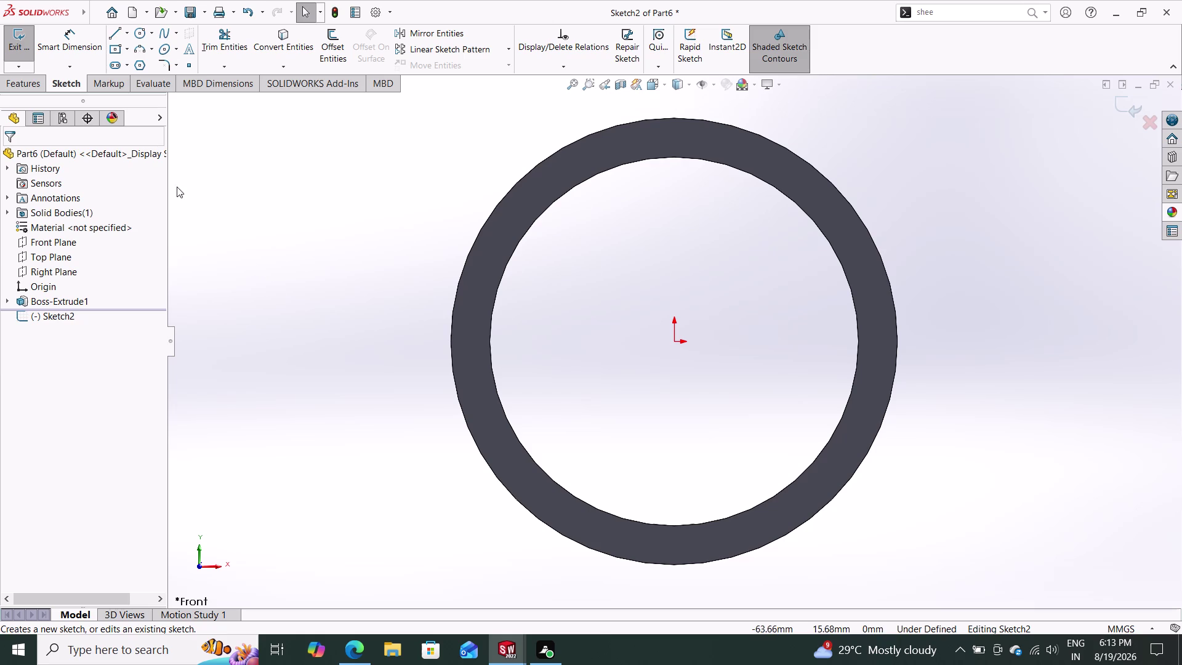
click(126, 33)
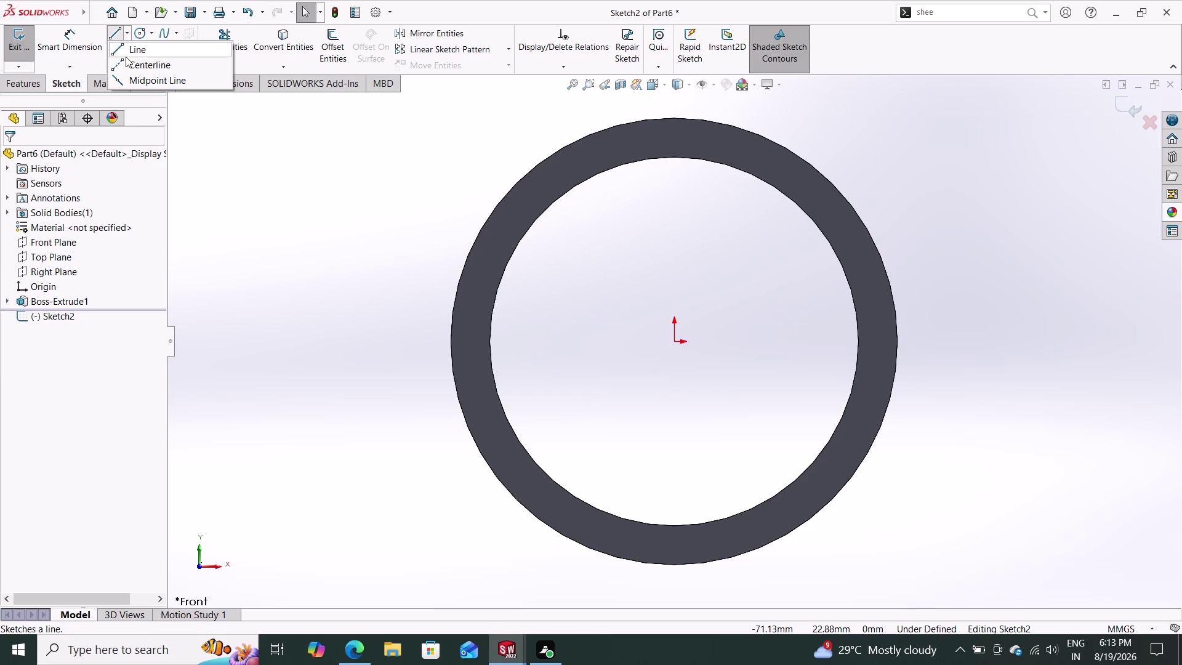
click(129, 62)
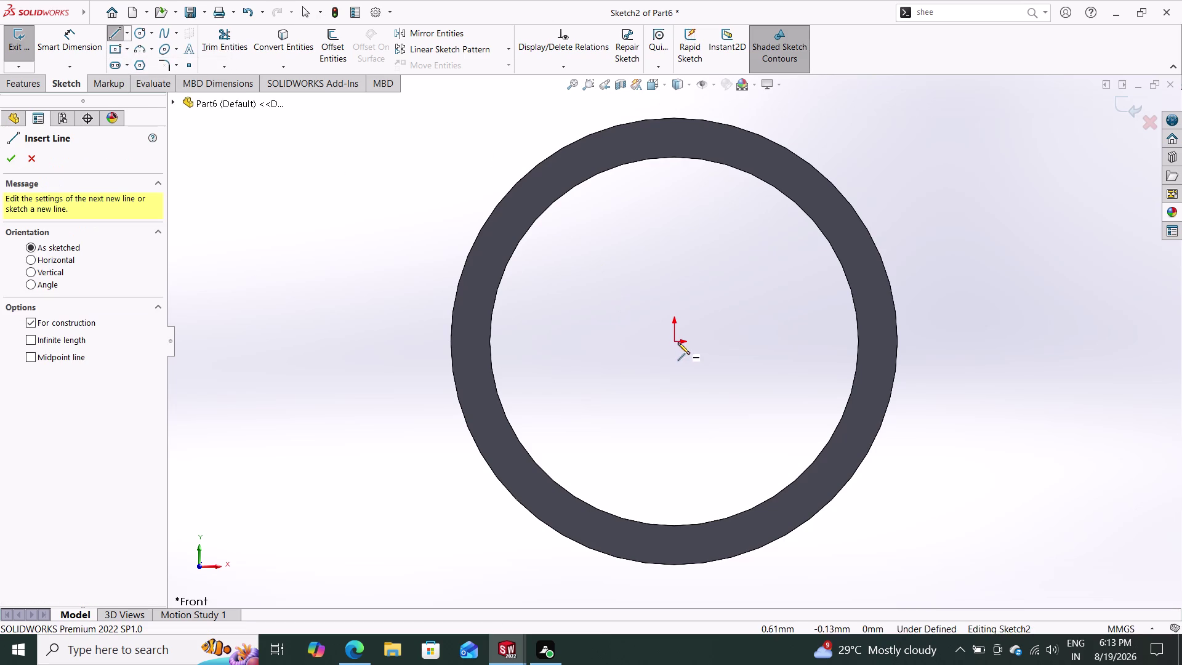
click(676, 341)
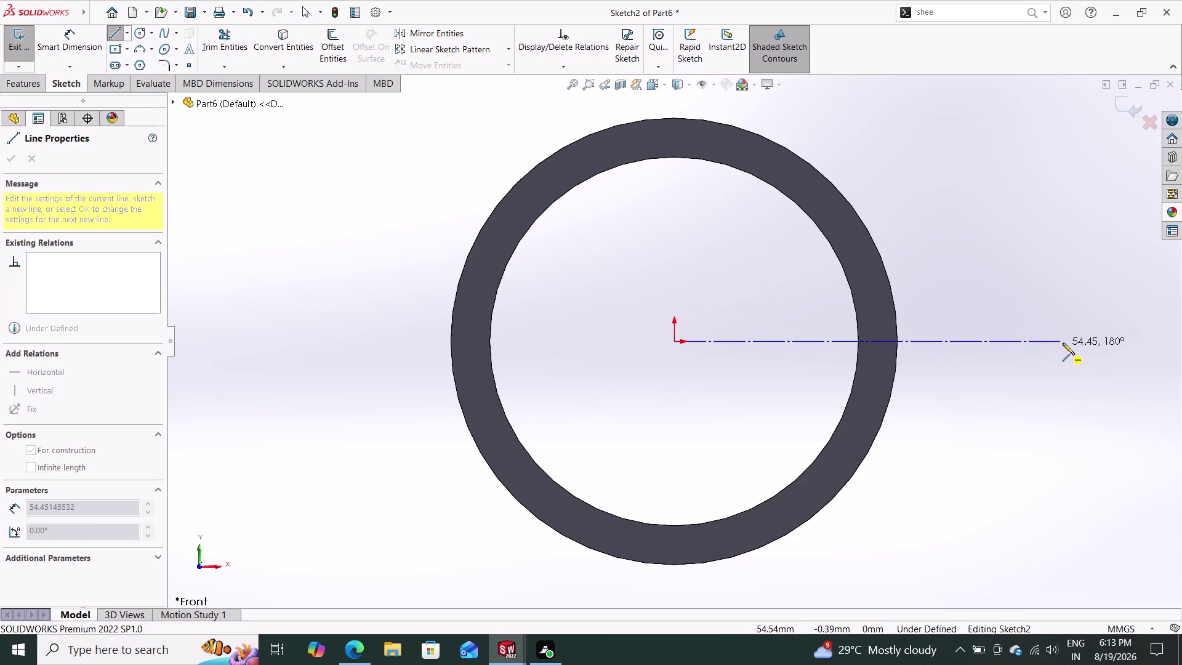
click(1091, 340)
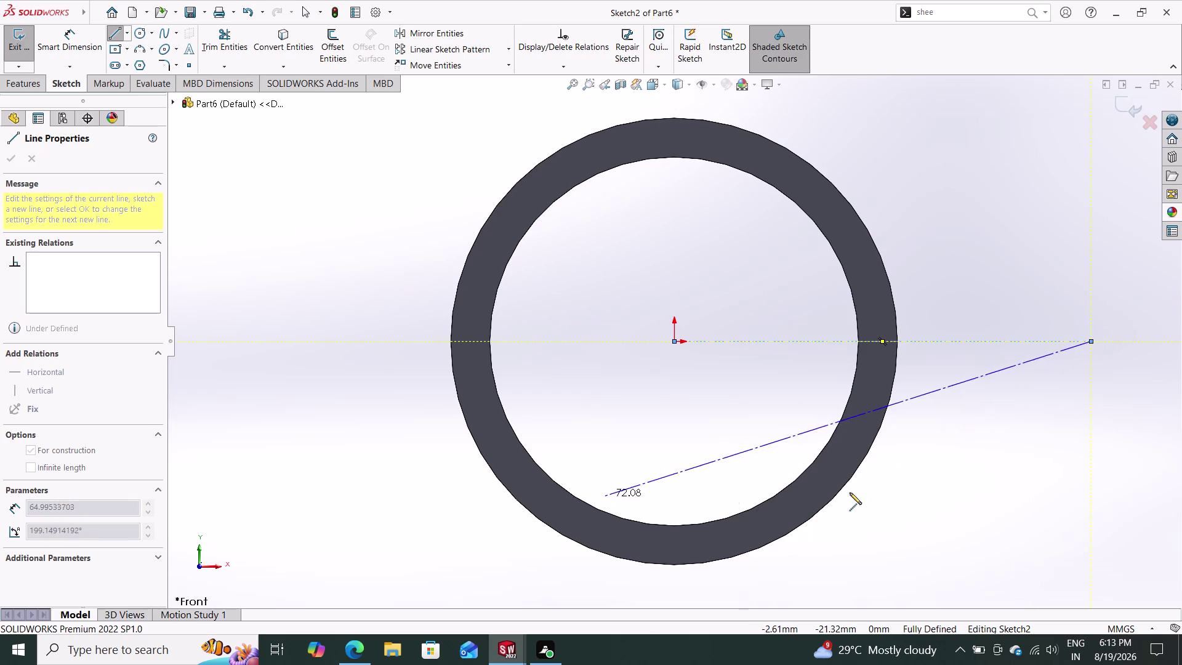
double_click(919, 478)
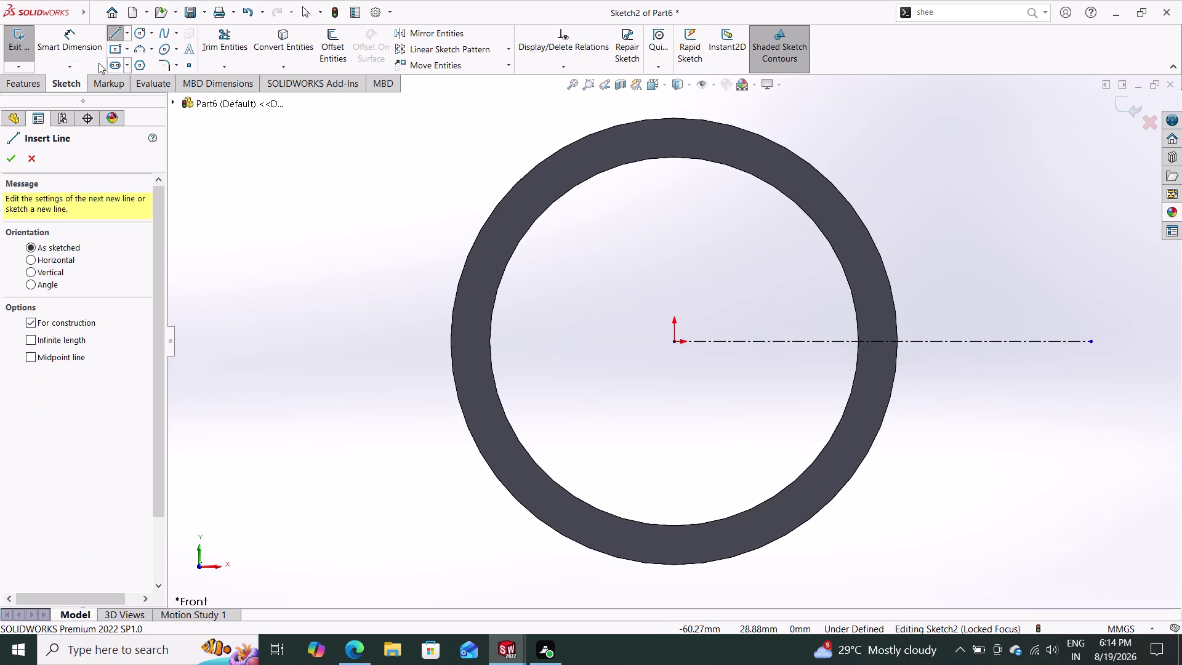
Dimension the centreline length to 250 mm.
click(71, 42)
click(756, 339)
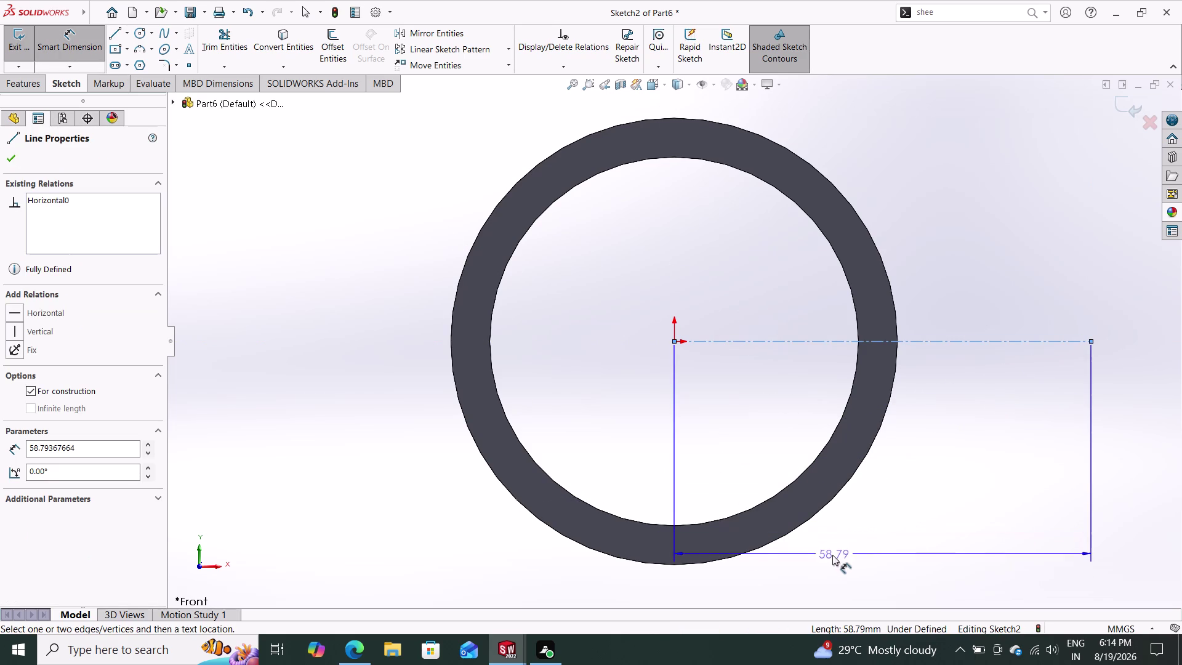
click(828, 577)
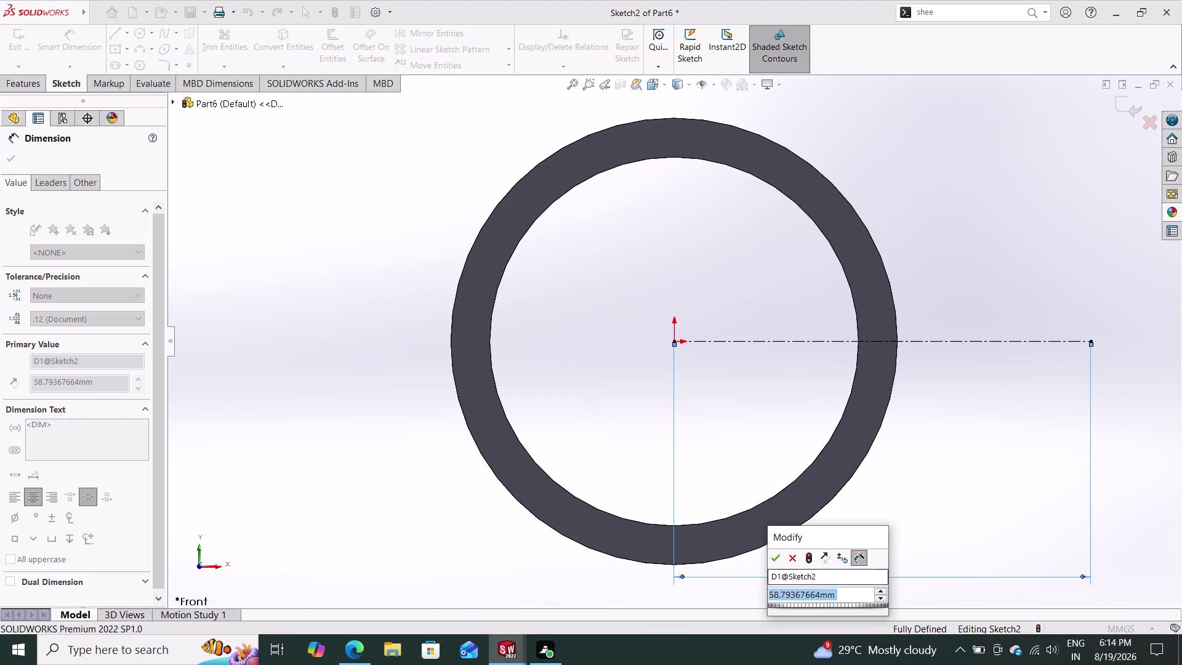
text(250)
key(Return)
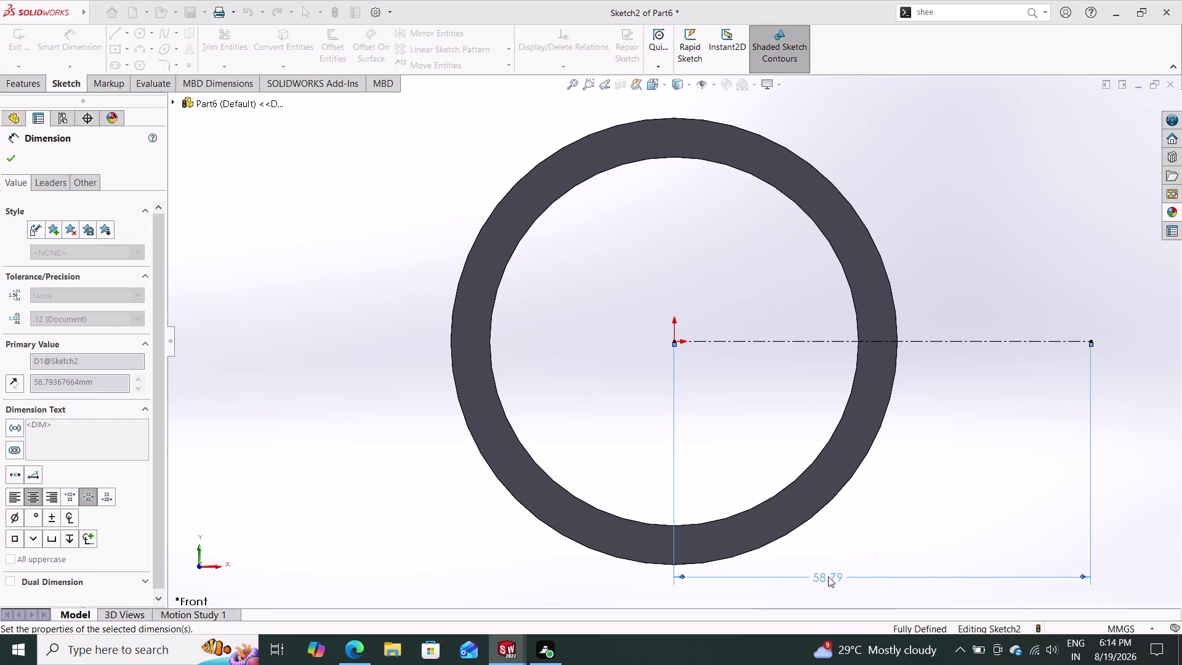
scroll(down, 3)
scroll(up, 3)
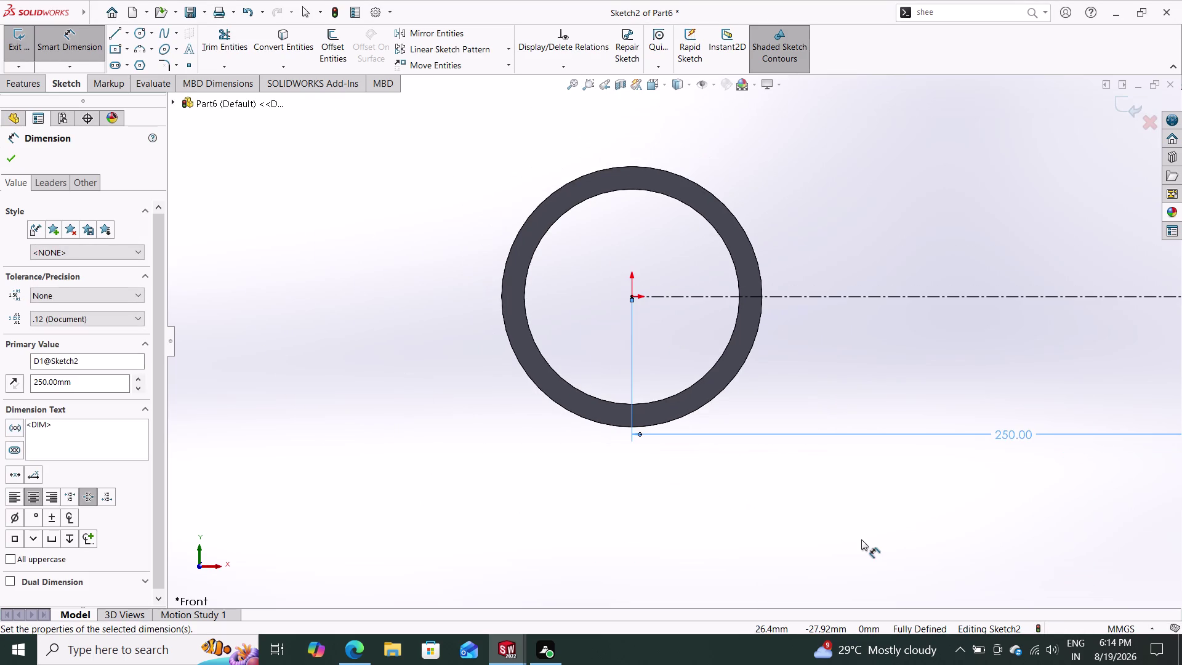
scroll(up, 3)
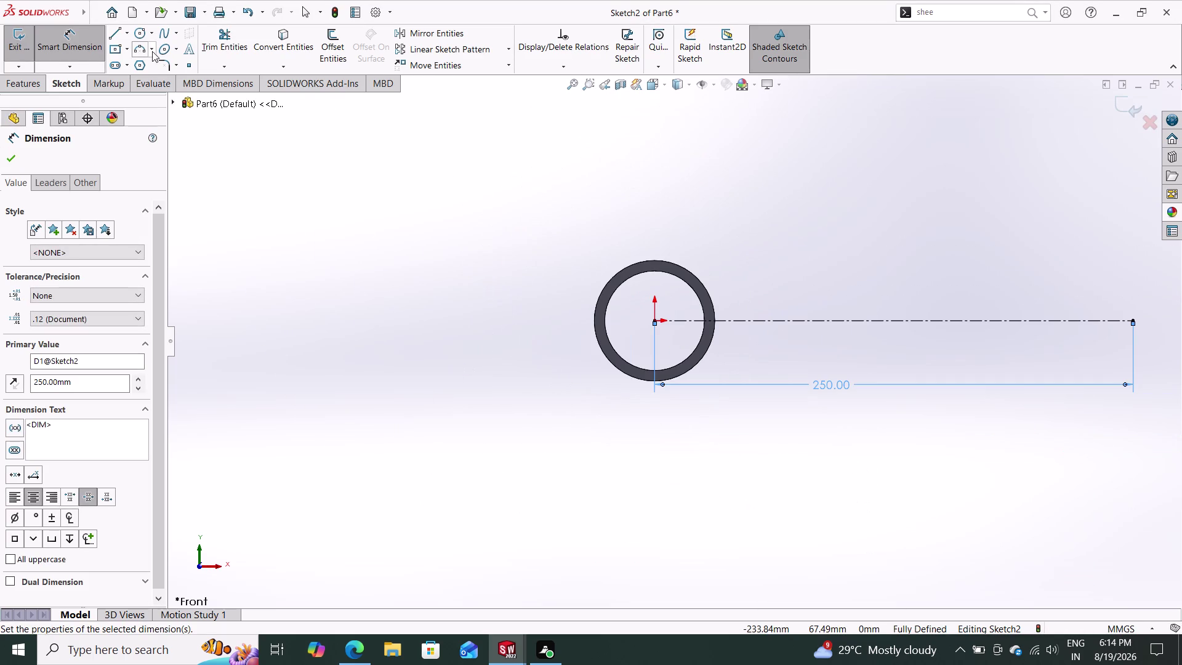
click(139, 32)
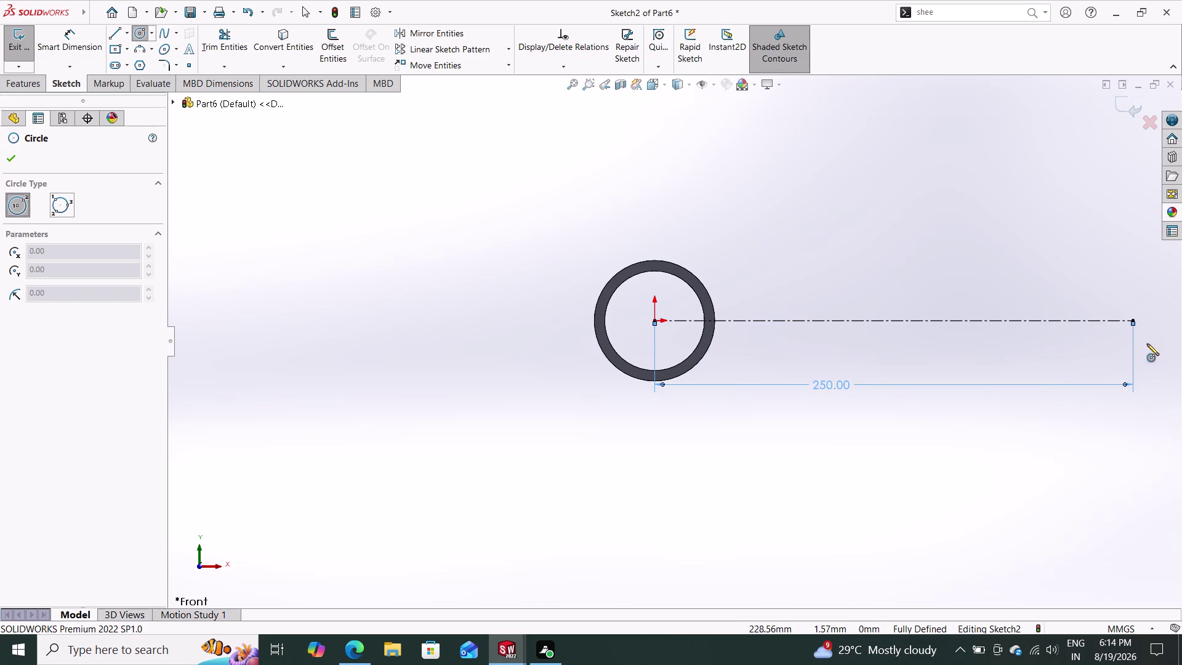
Draw two concentric circles centred on the centreline's far end.
click(1135, 321)
click(1159, 369)
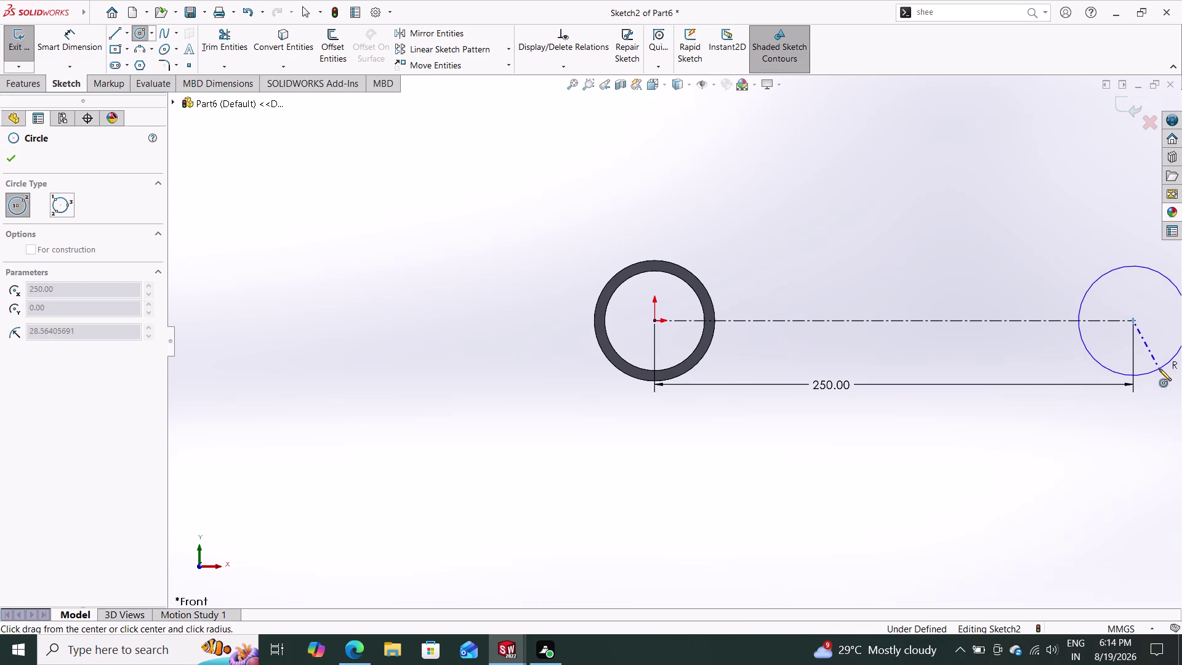
drag(1134, 320, 1158, 385)
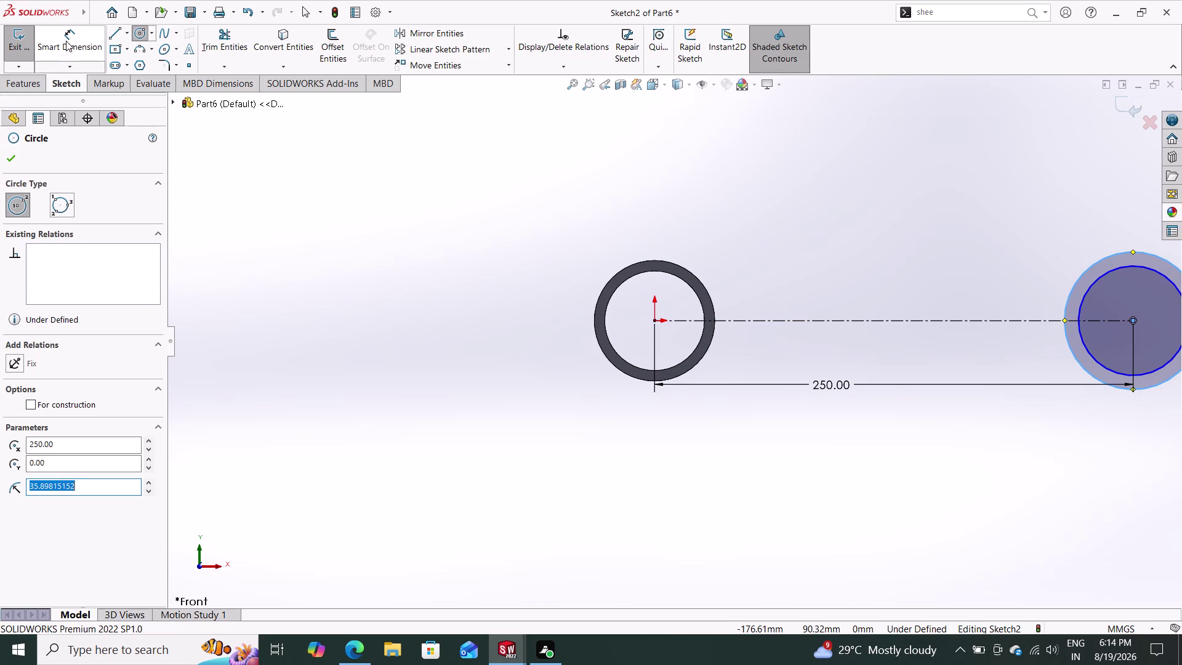
drag(65, 41, 120, 42)
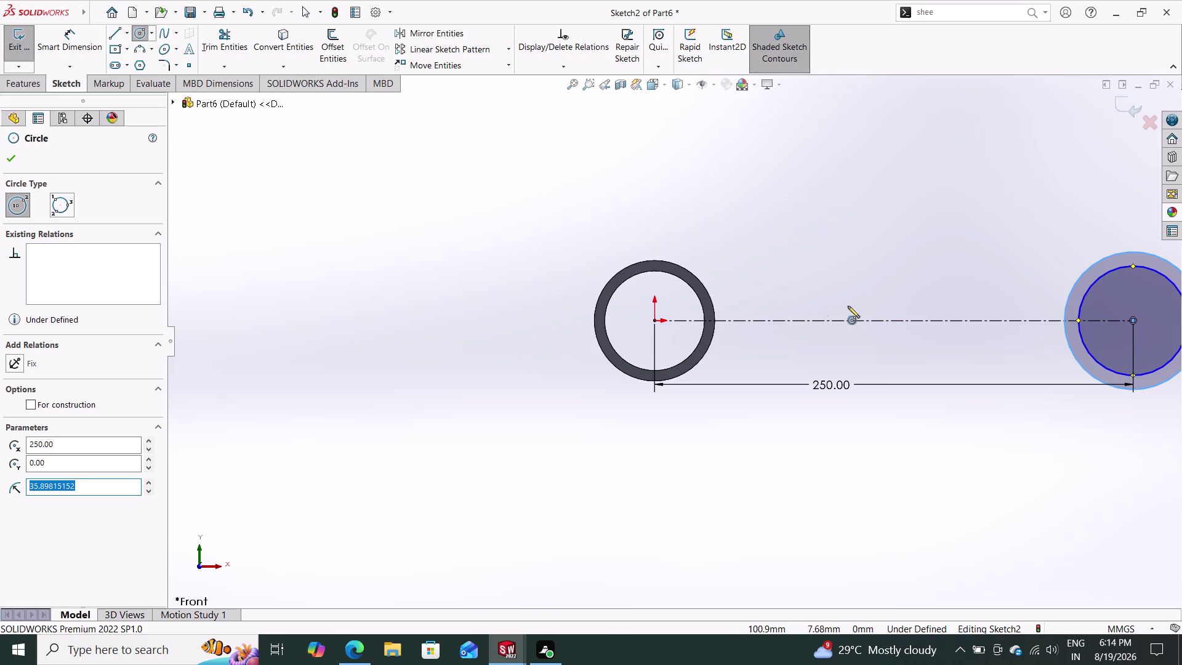
Dimension the inner circle to Ø24 mm and the outer circle to Ø35 mm.
click(70, 37)
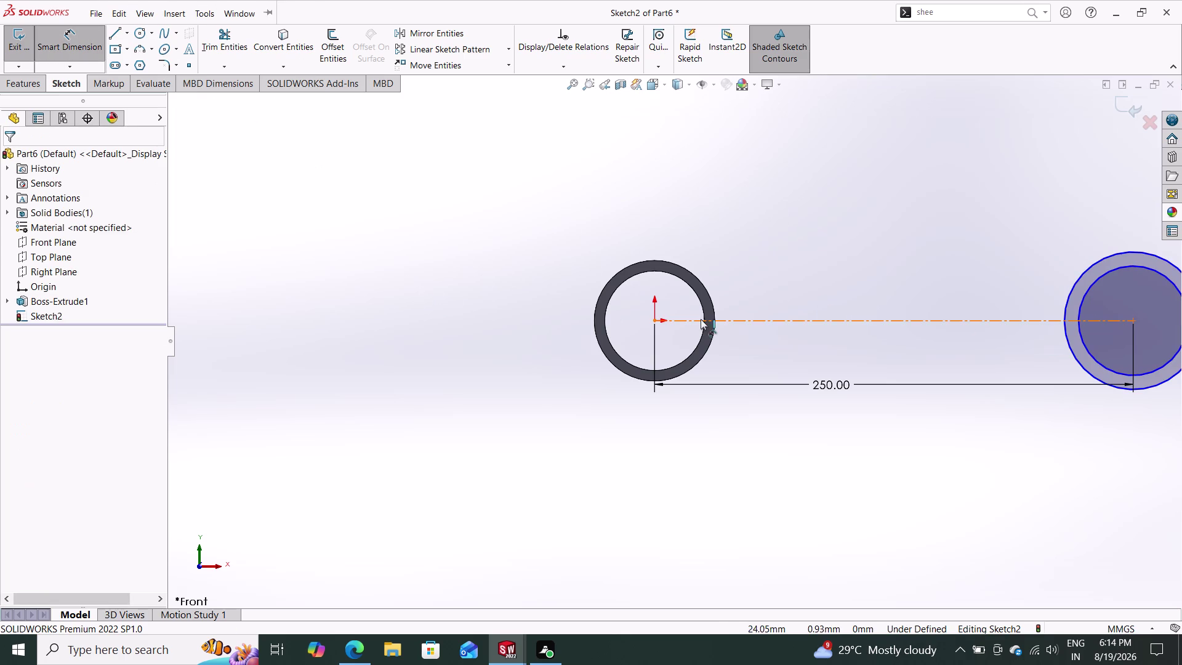
click(1084, 299)
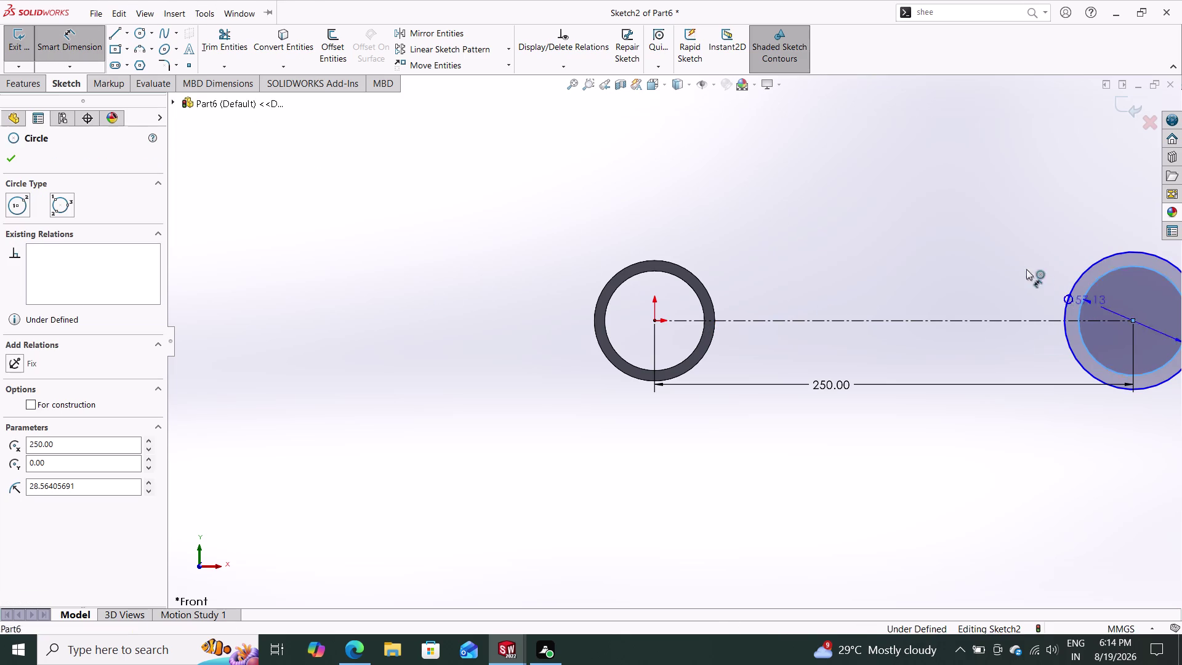
click(1030, 178)
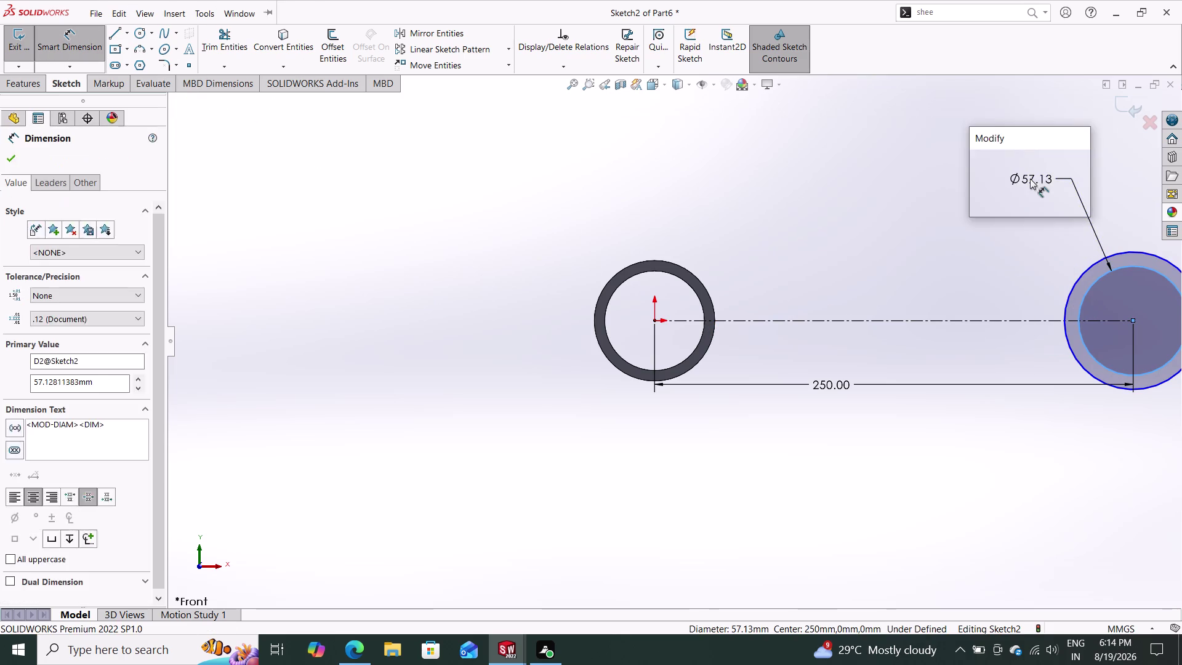
text(24)
key(Return)
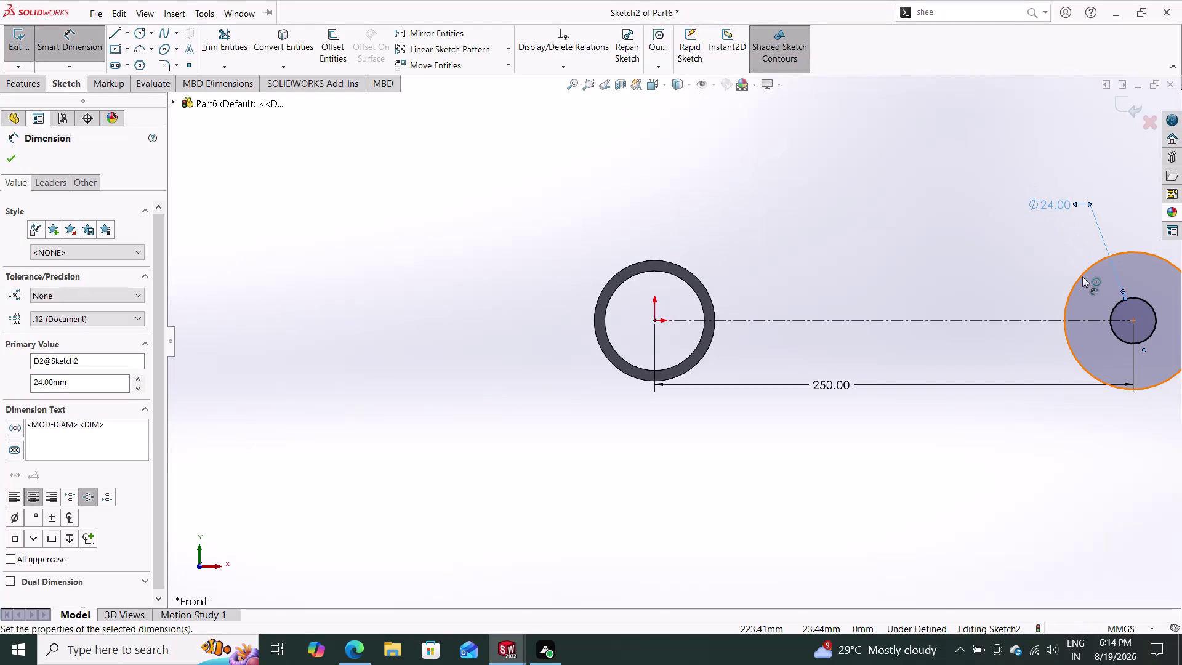
drag(1083, 275, 1061, 257)
click(1021, 220)
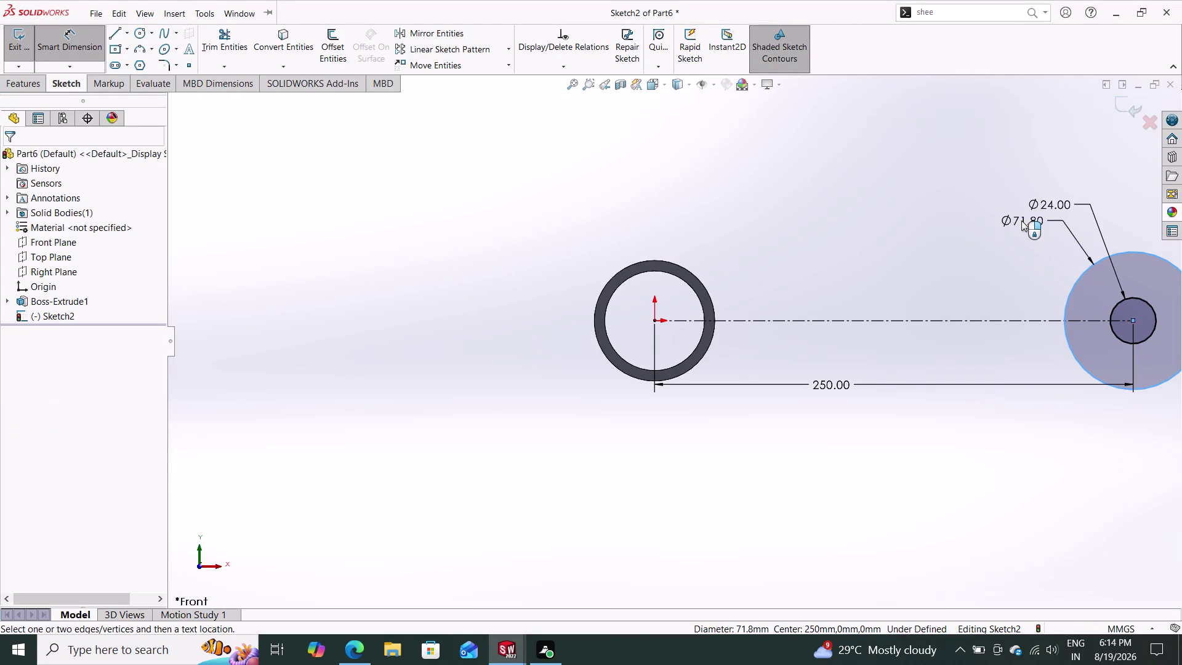
text(35)
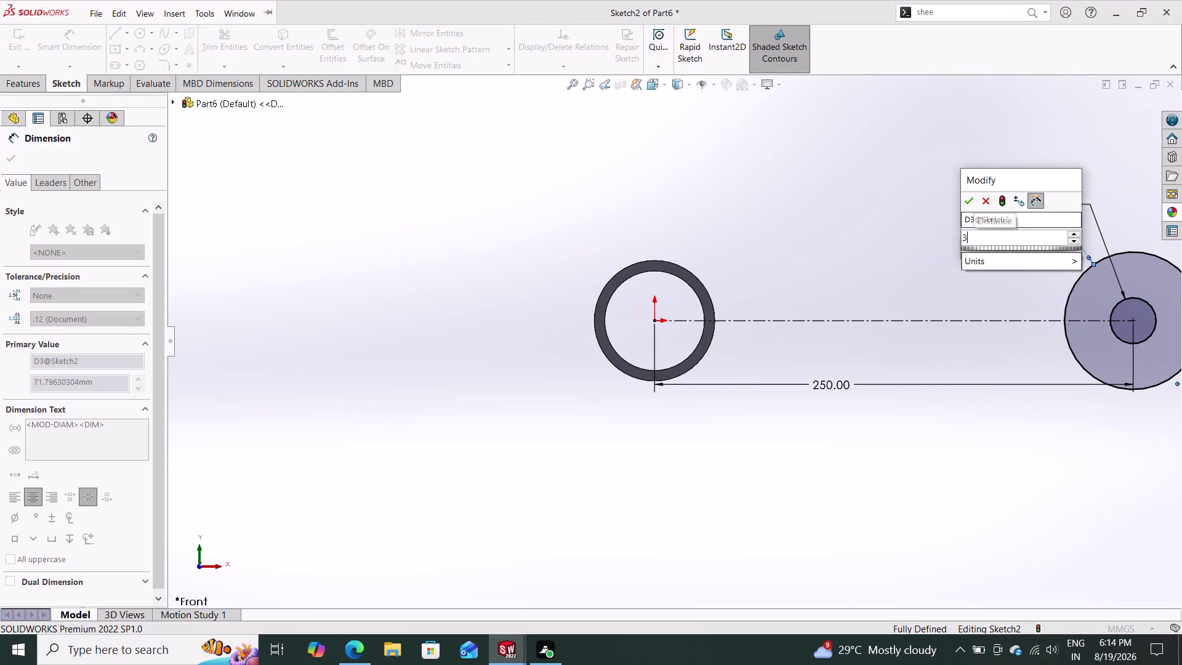
key(Return)
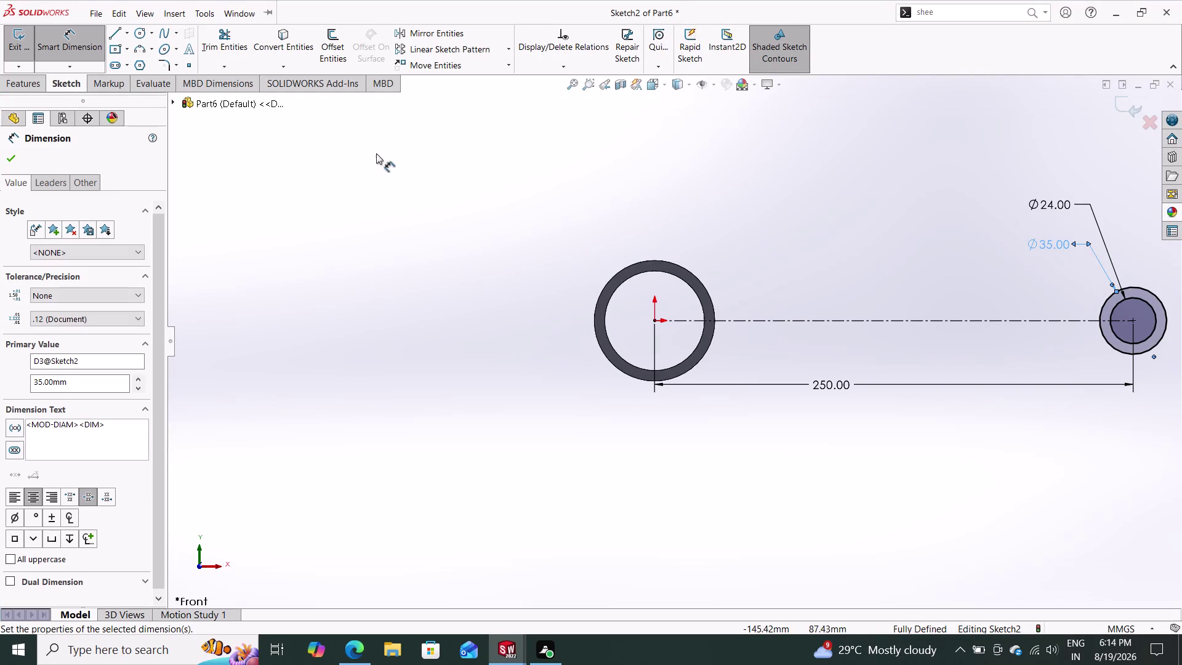
click(23, 83)
click(21, 51)
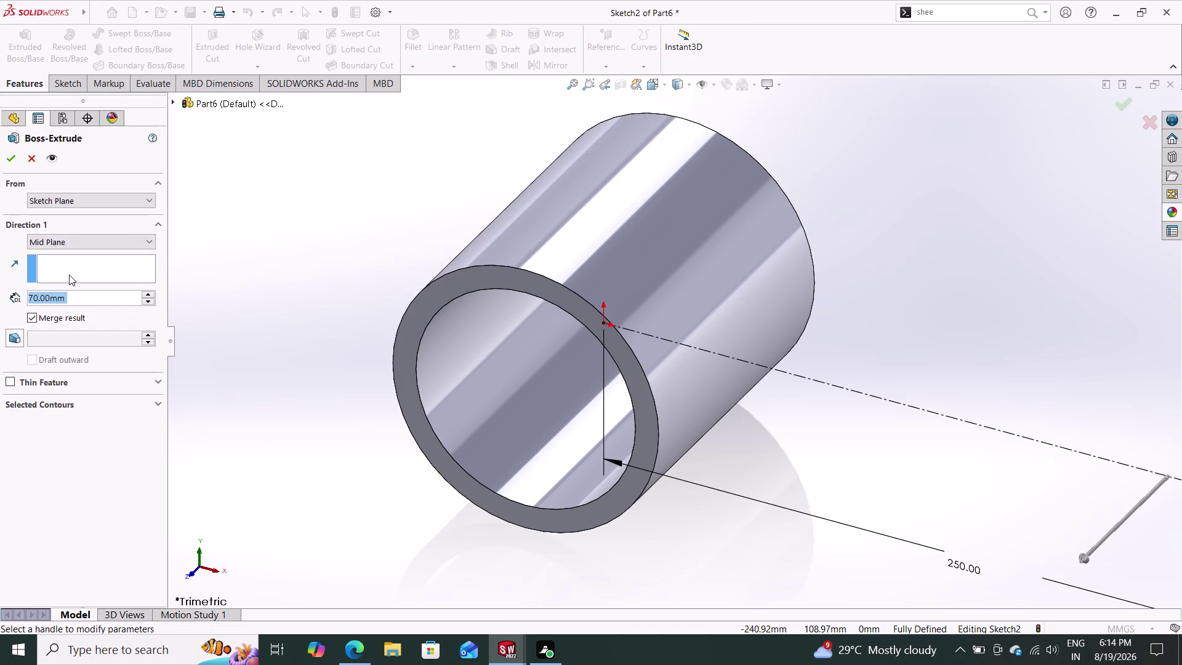
Extrude the small ring 42 mm mid-plane into Boss-Extrude2 and select the Front Plane.
text(42)
key(Return)
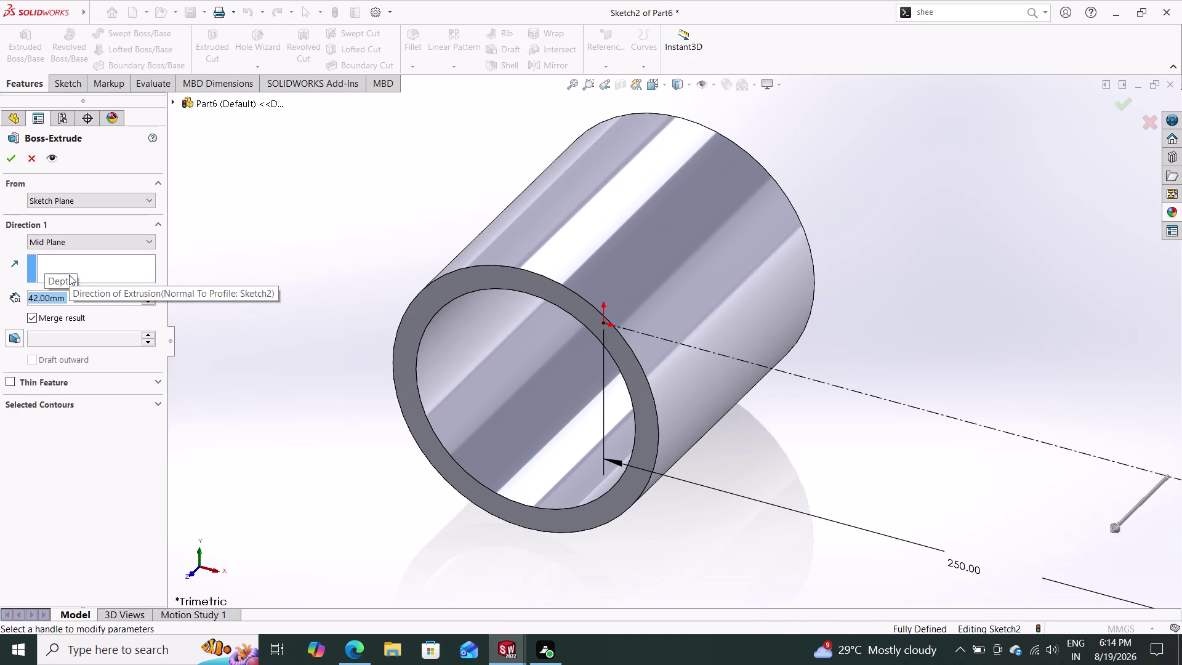
click(18, 157)
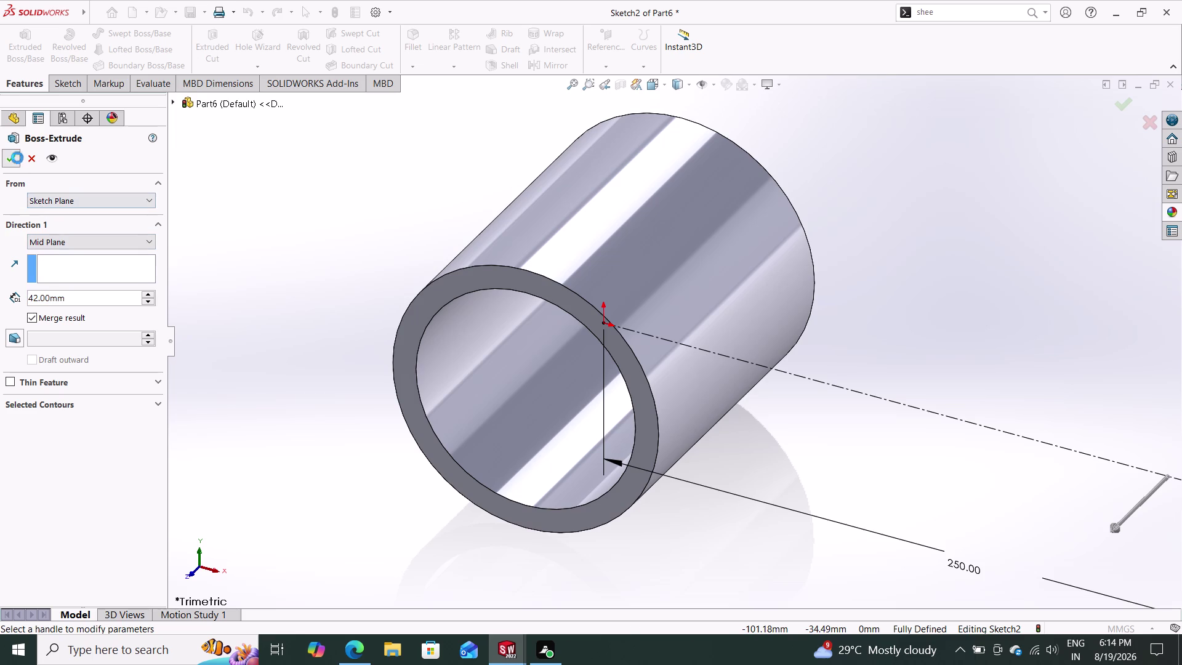
scroll(down, 3)
scroll(up, 3)
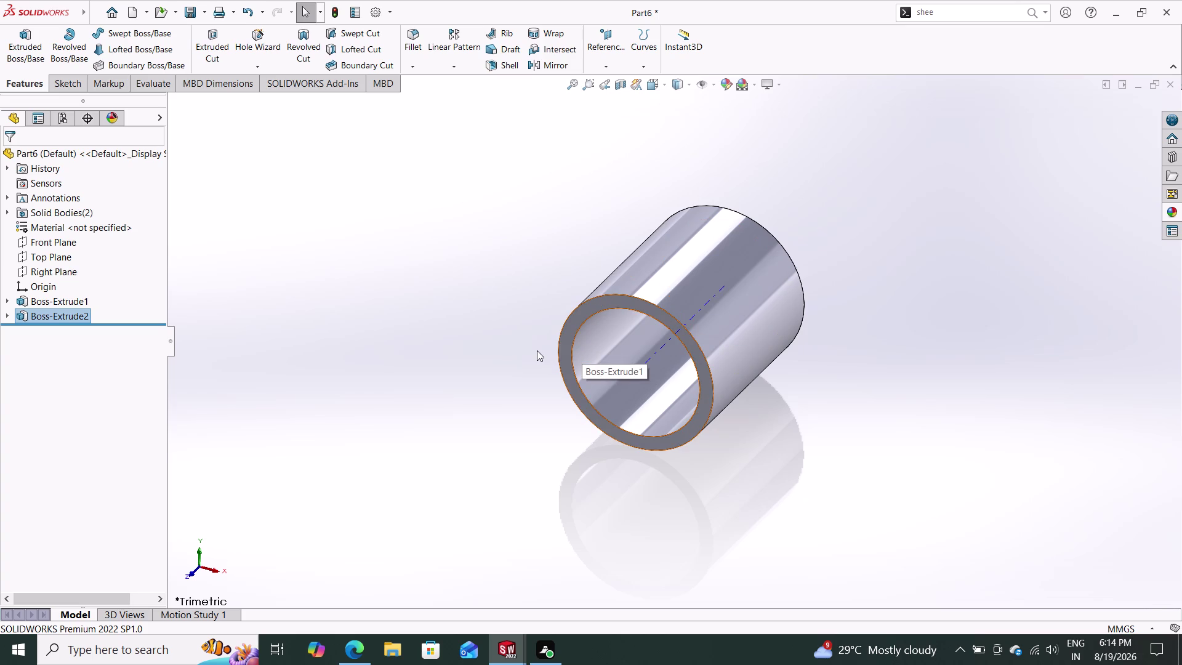
scroll(up, 3)
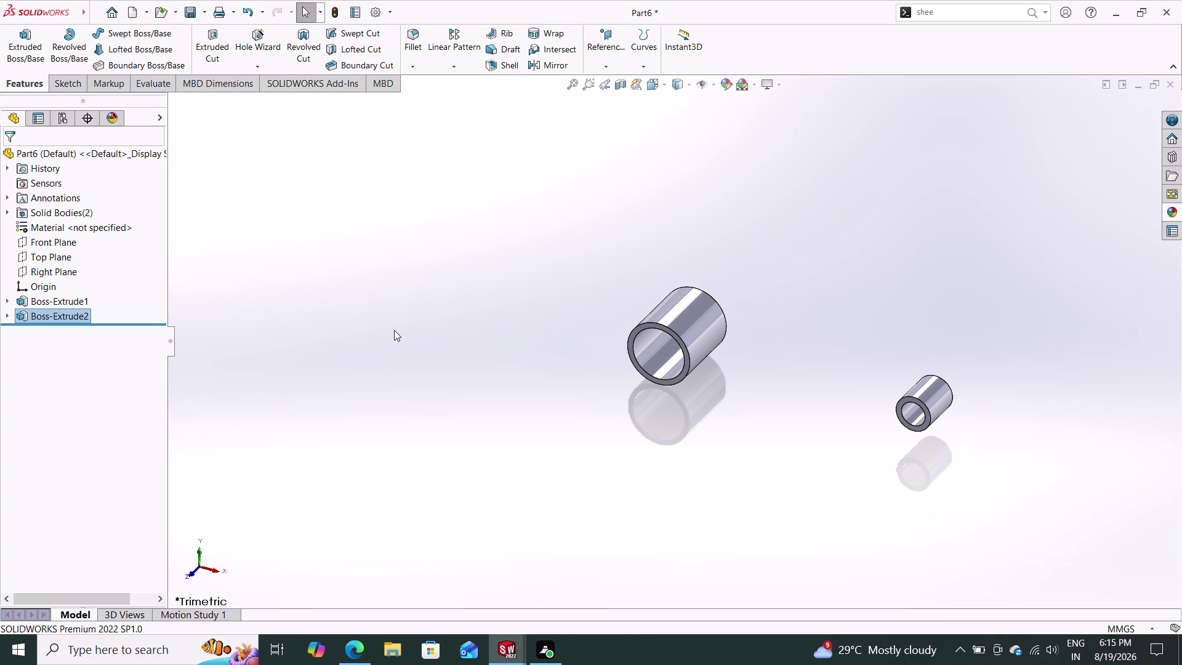
click(52, 245)
Start a sketch and draw a centreline from the origin to the small boss centre.
click(67, 225)
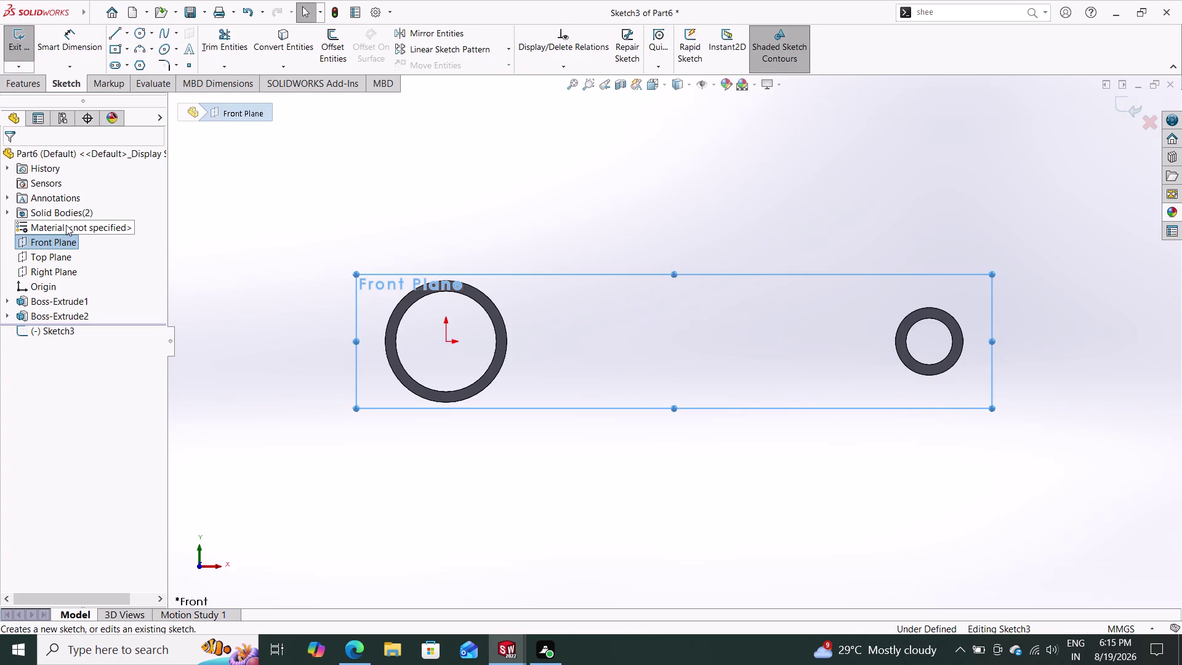
key(Escape)
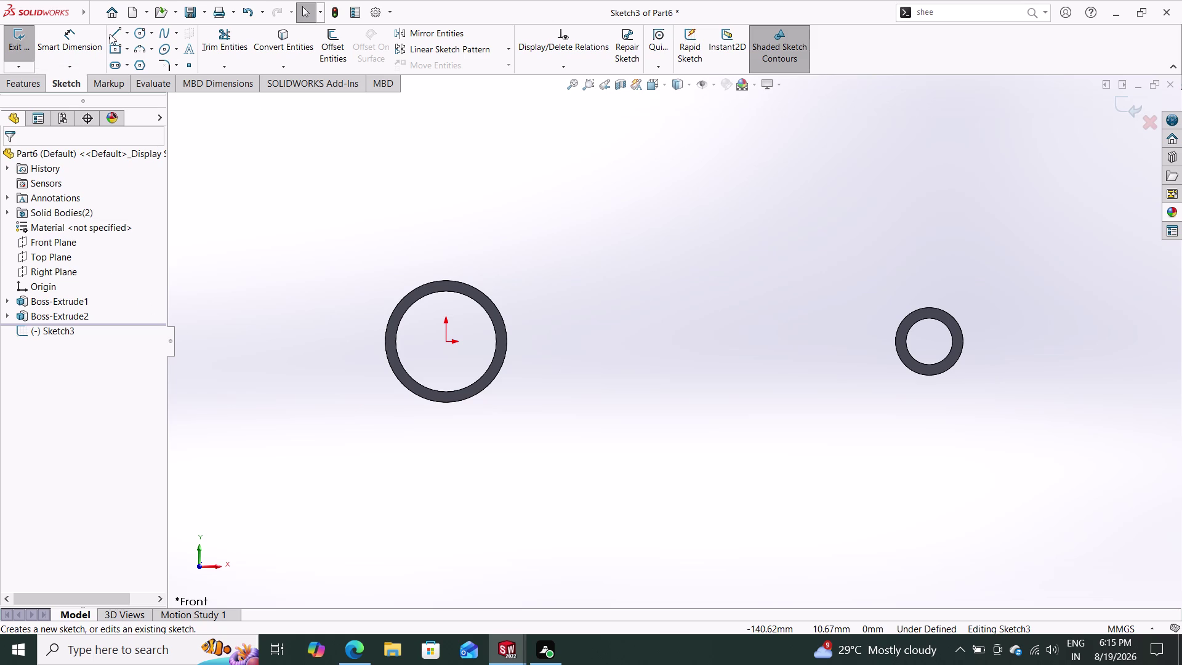
click(127, 34)
click(133, 62)
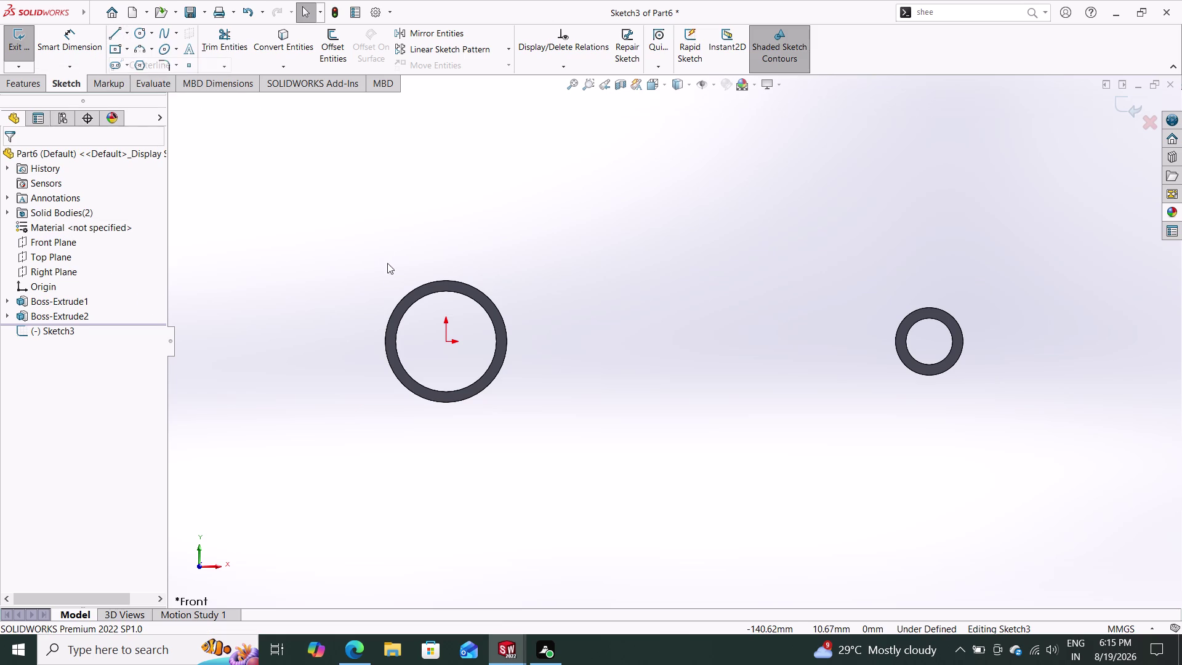
click(446, 342)
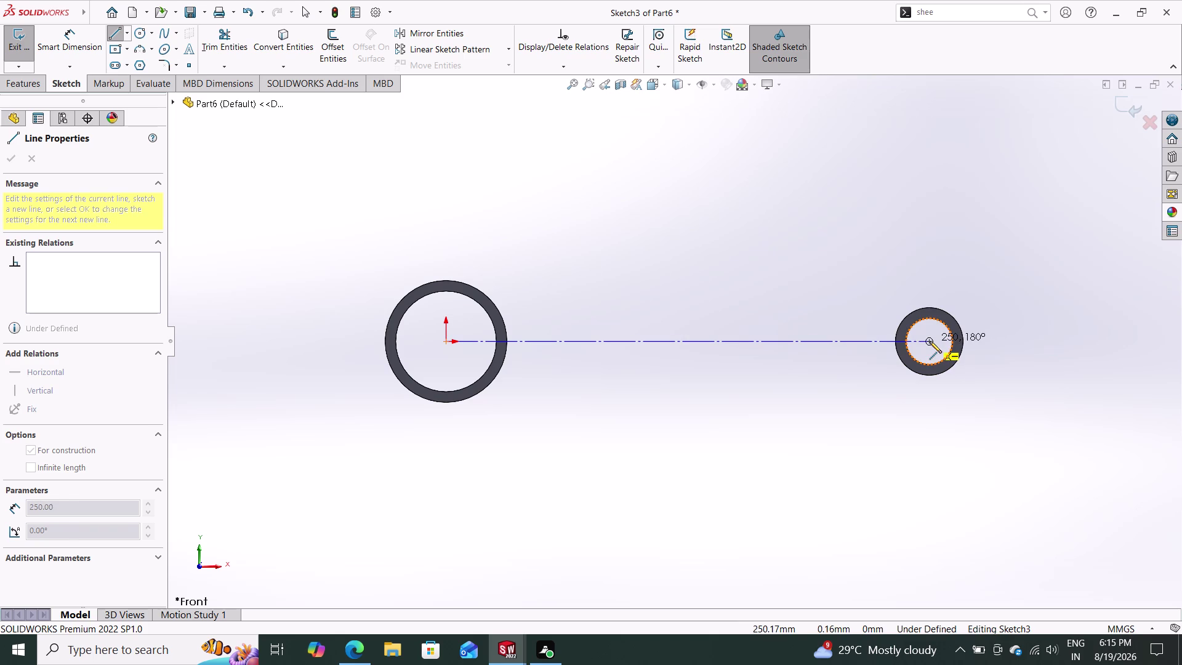
click(930, 341)
key(Escape)
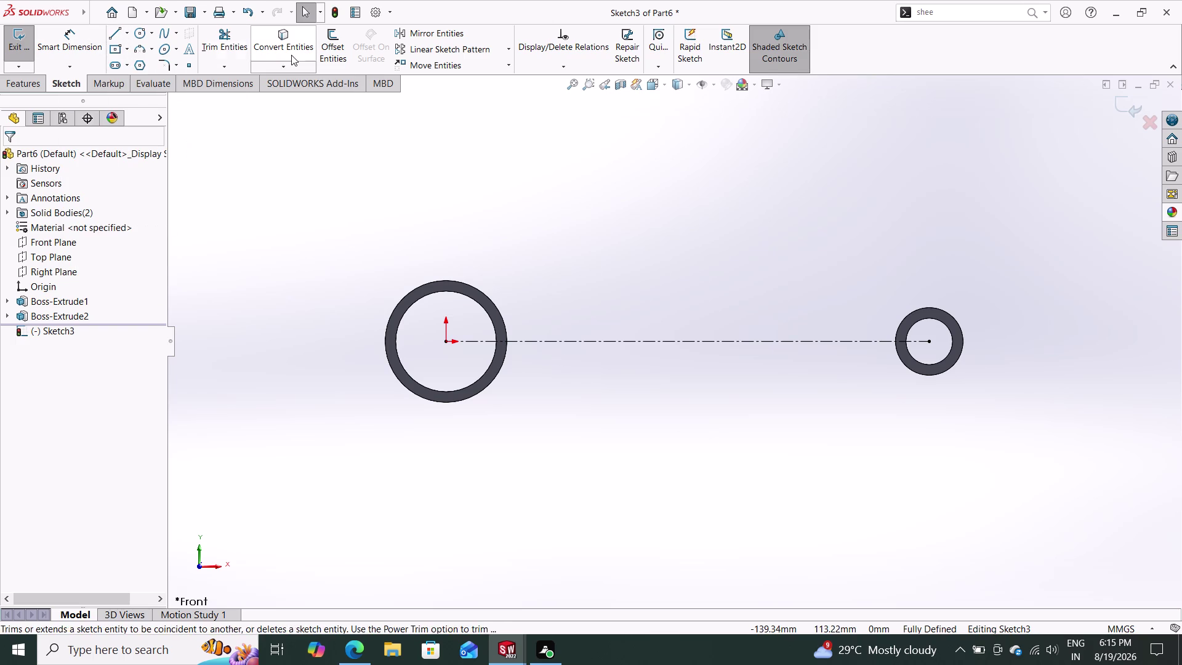
Draw a straight line from the large boss edge to the small boss edge.
click(117, 32)
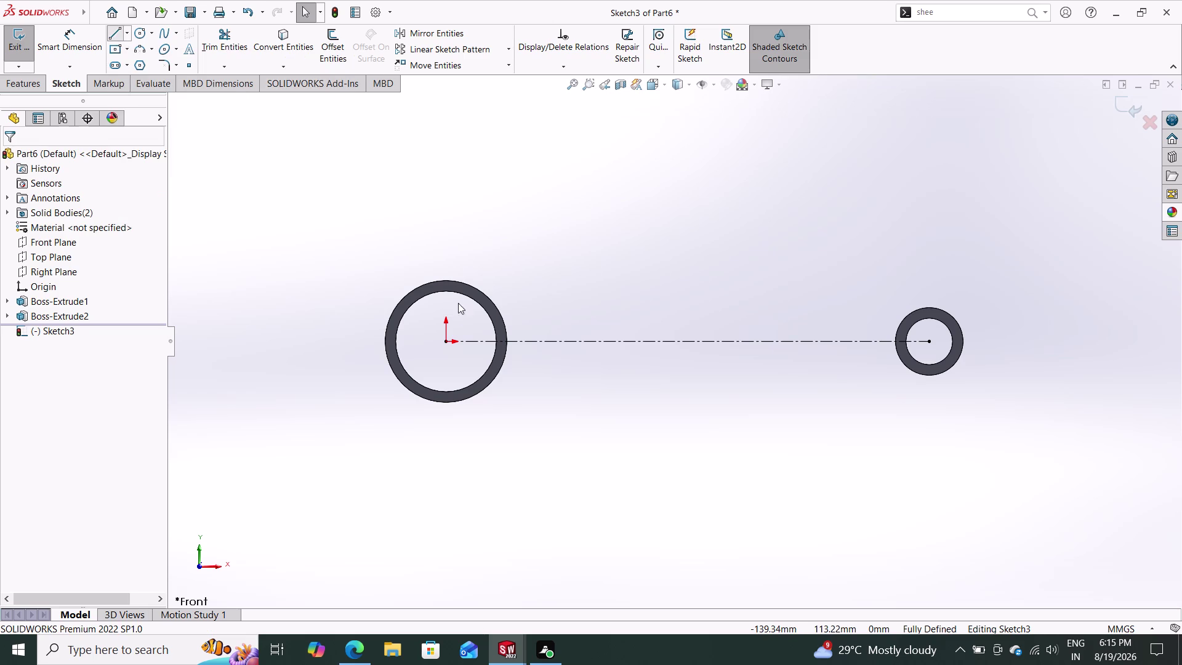
click(507, 341)
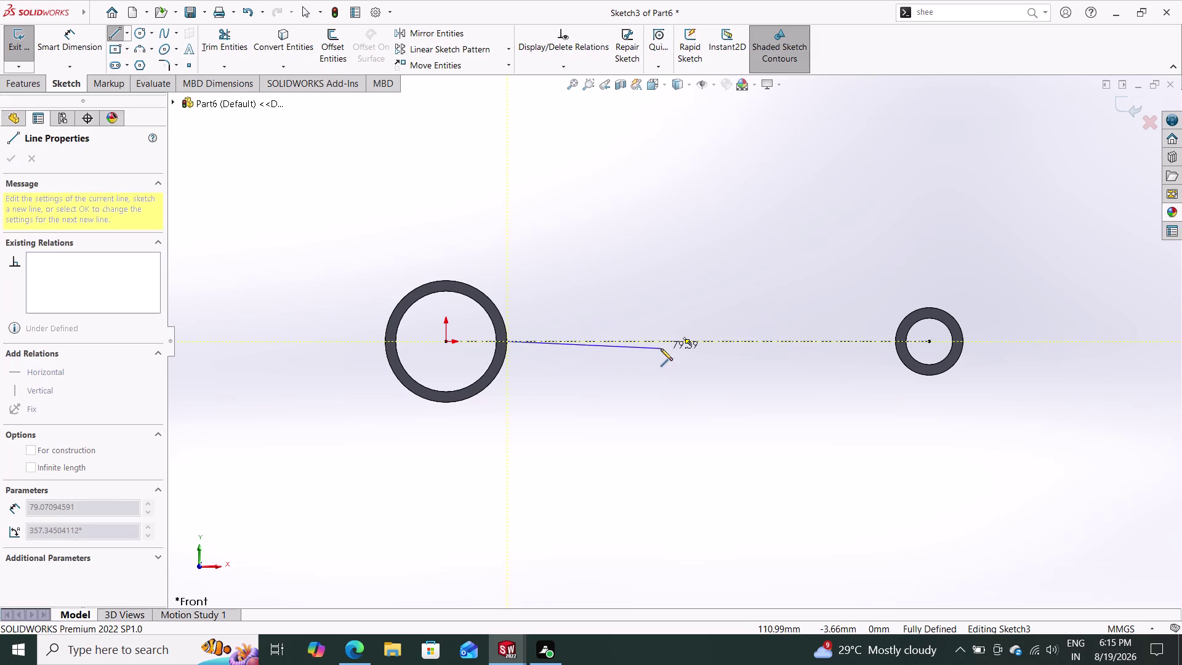
click(896, 342)
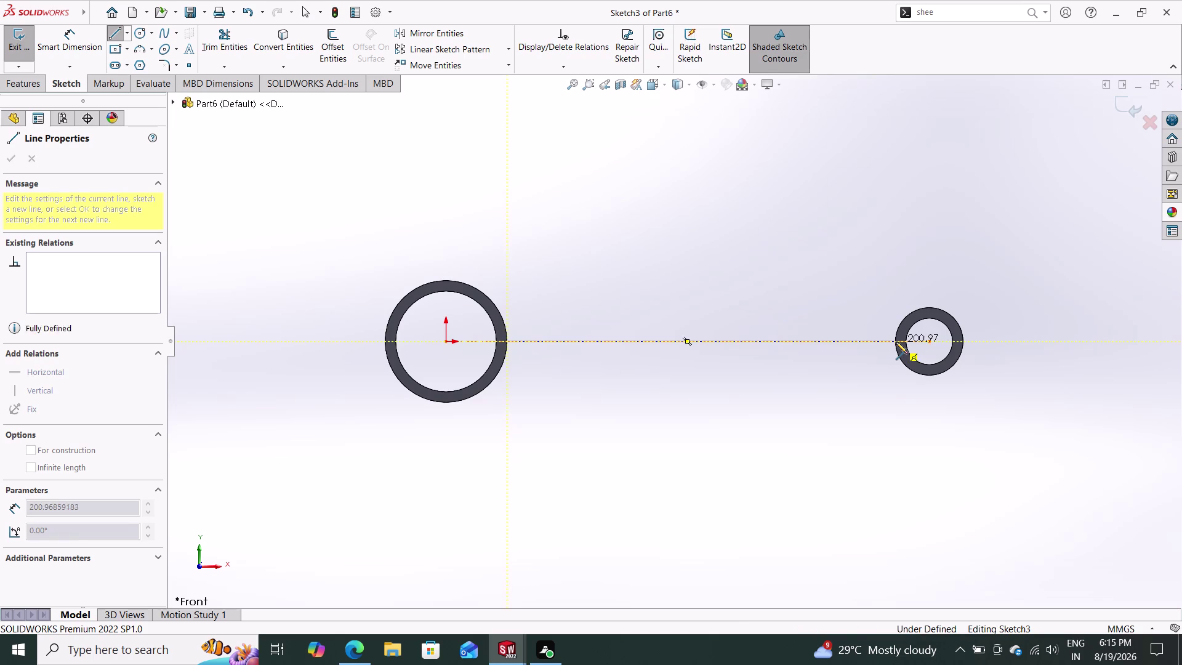
double_click(831, 411)
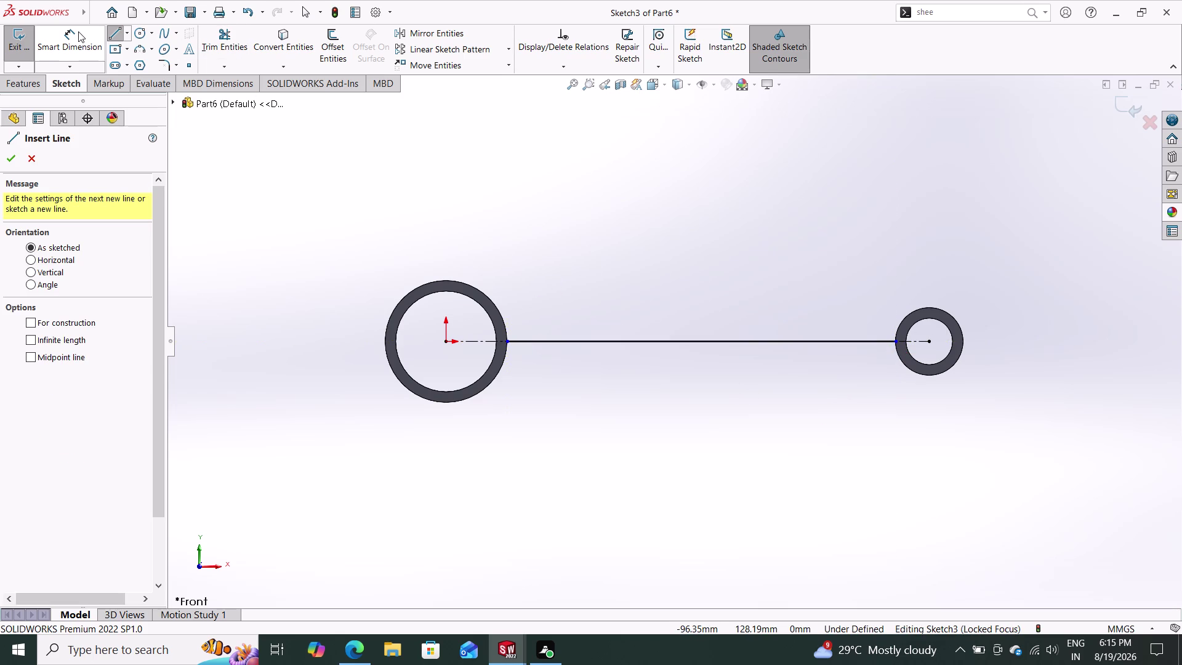
click(329, 32)
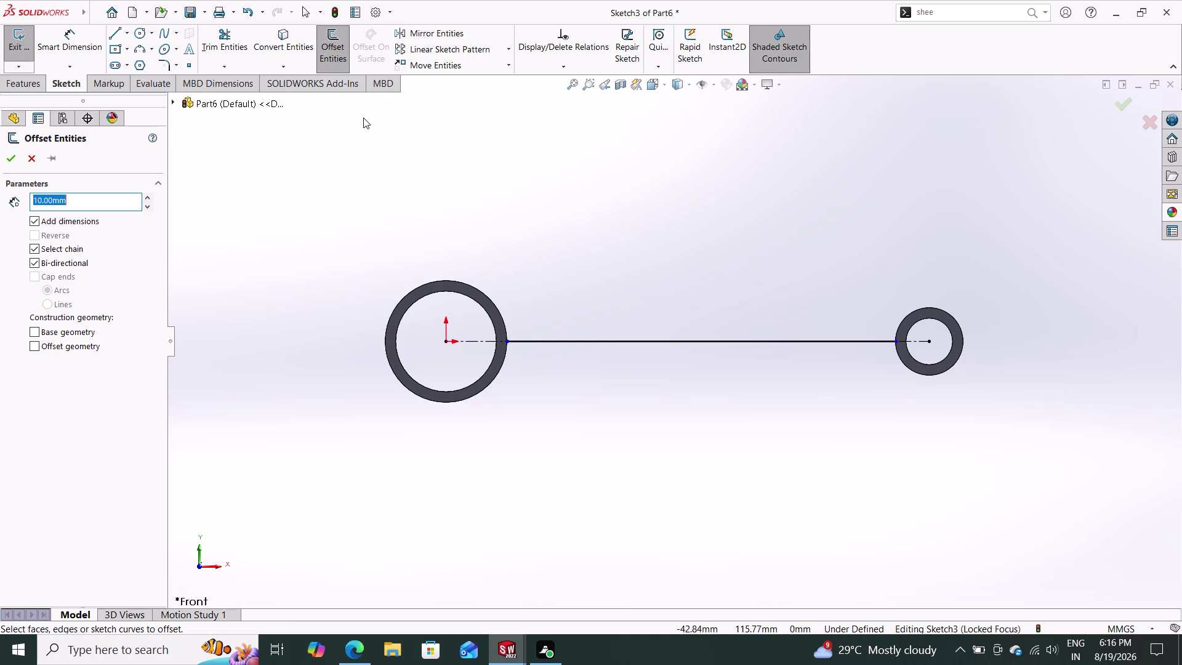
Offset the connecting line 26/2 (13 mm) bi-directionally and delete a stray entity.
text(26)
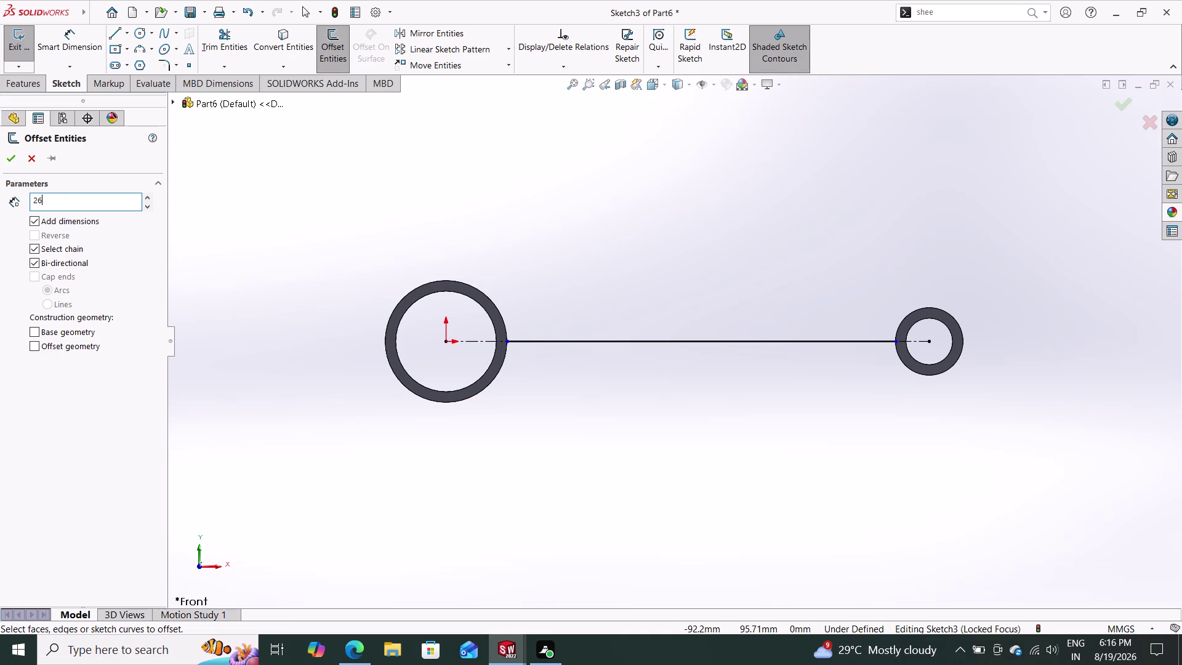
text(/2)
key(Return)
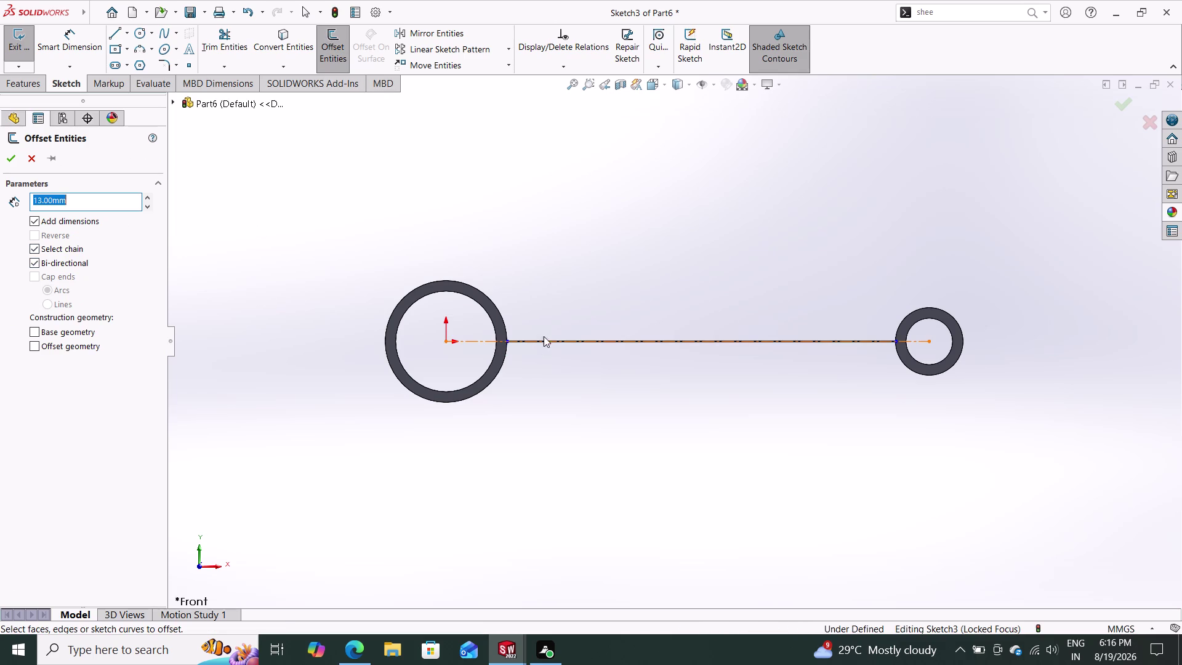
click(571, 339)
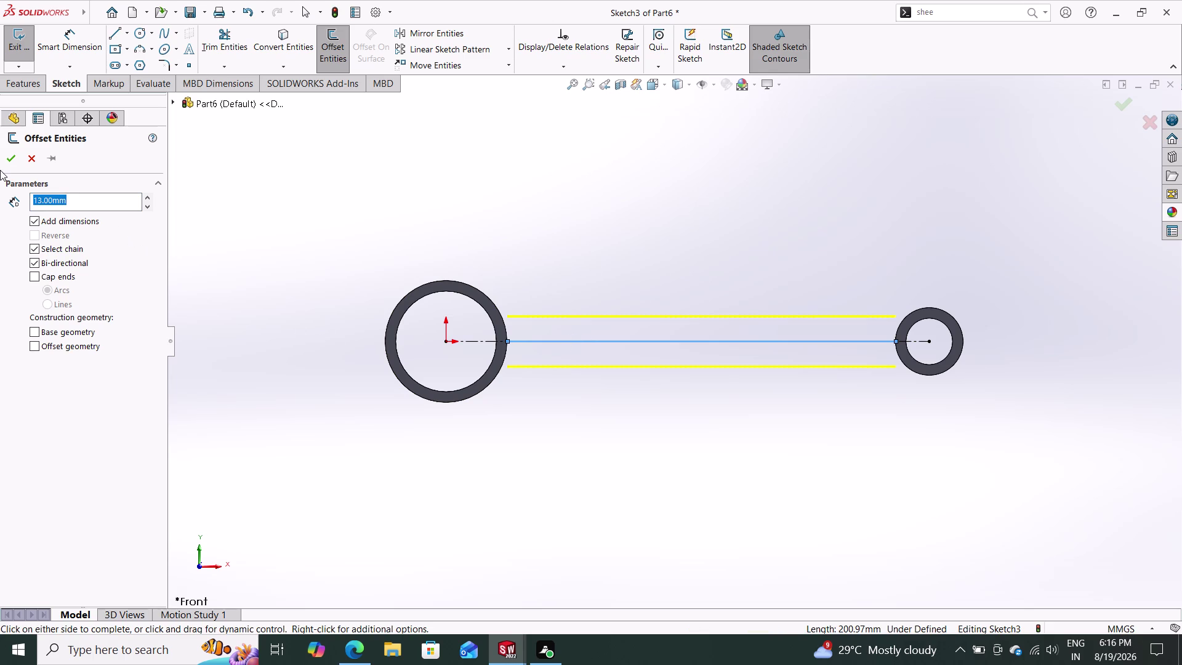
click(6, 160)
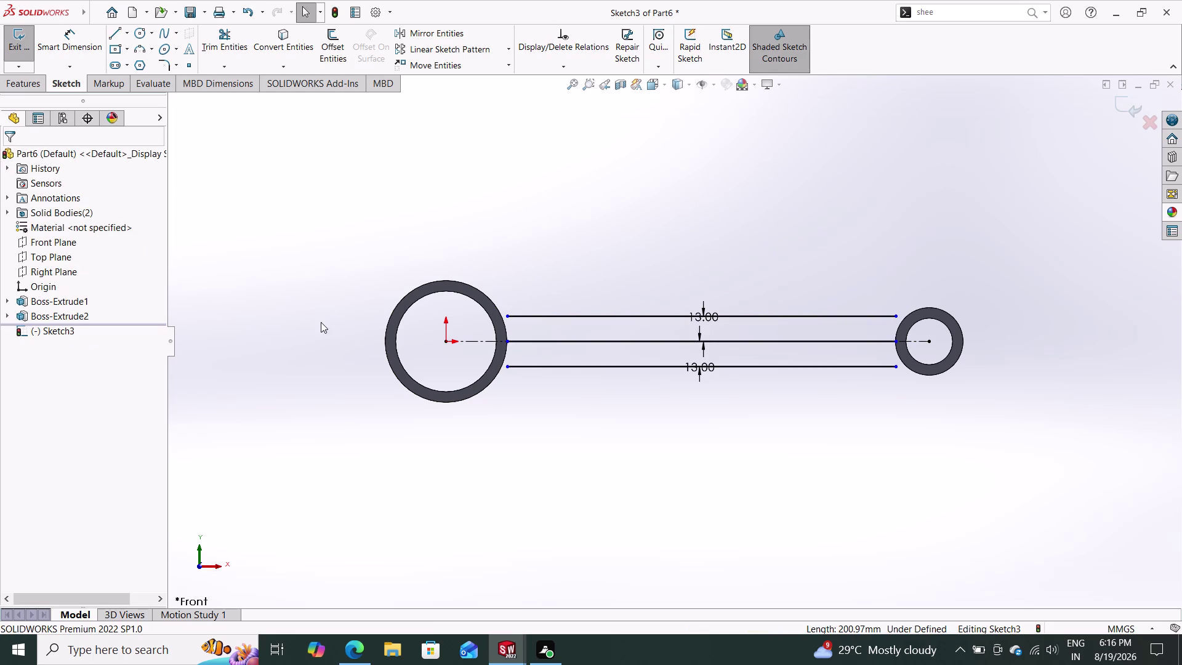
click(592, 343)
key(Delete)
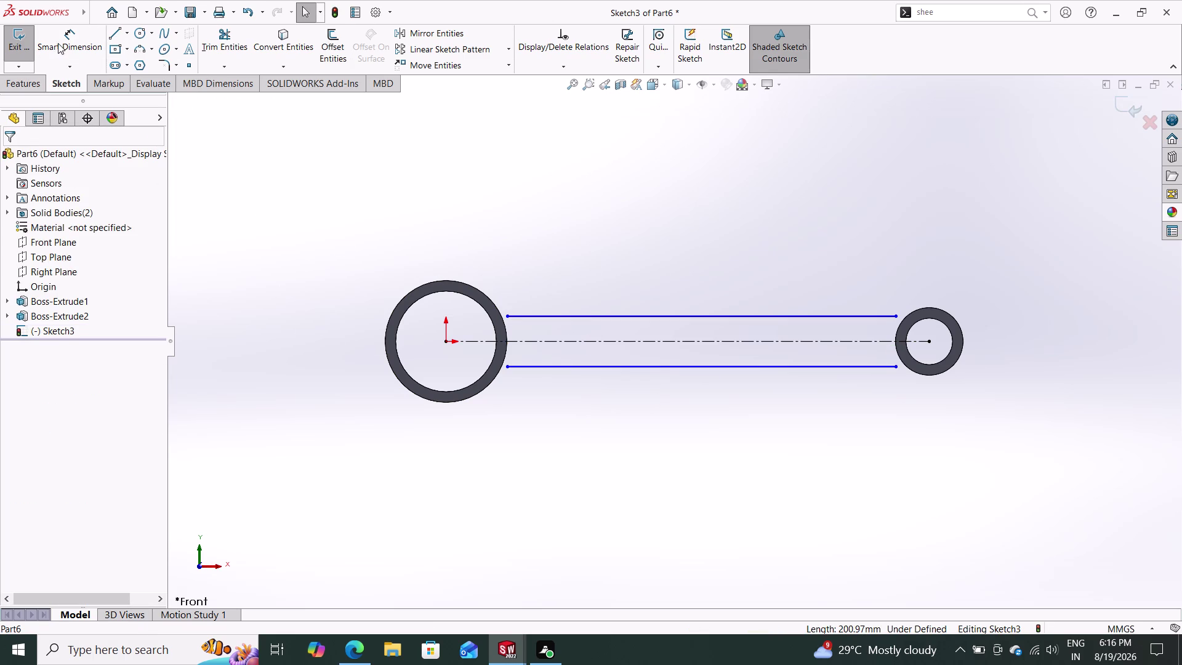
Add a 26 mm dimension between the upper and lower shank lines.
drag(57, 43, 95, 59)
click(646, 364)
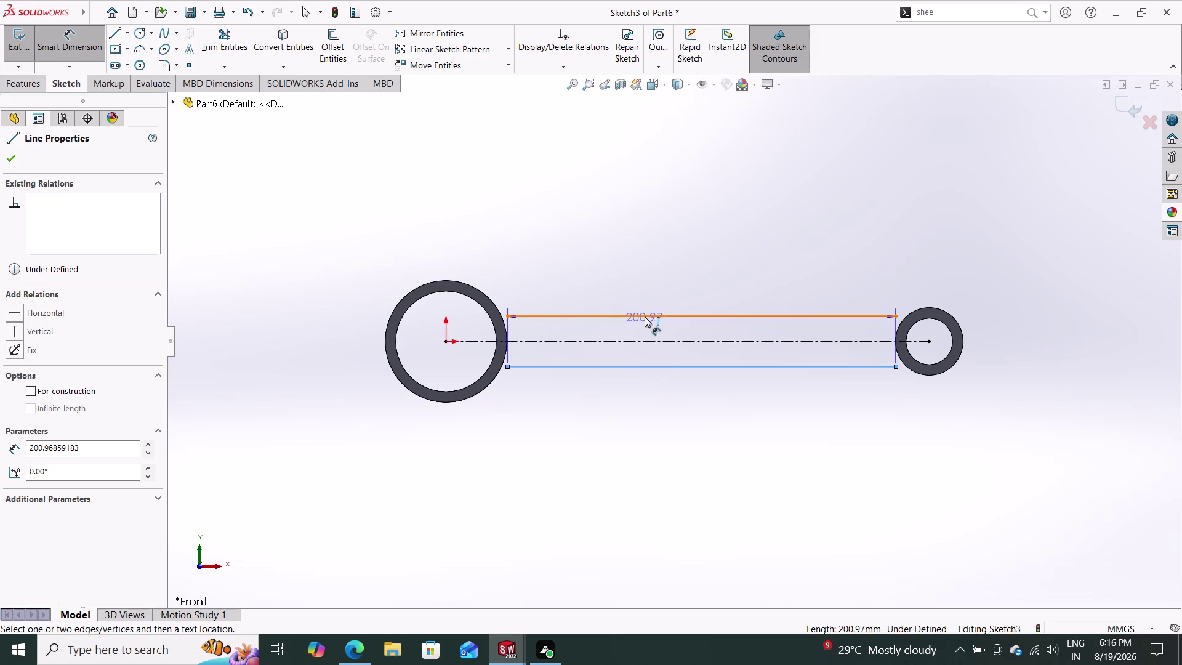
click(645, 315)
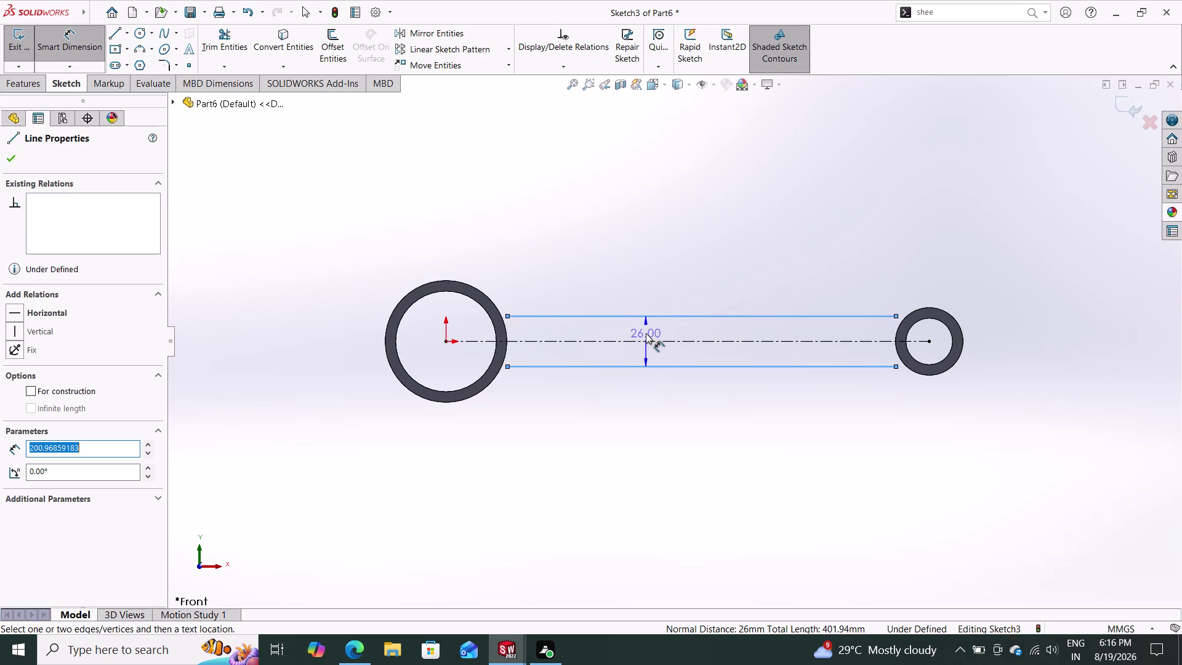
click(645, 333)
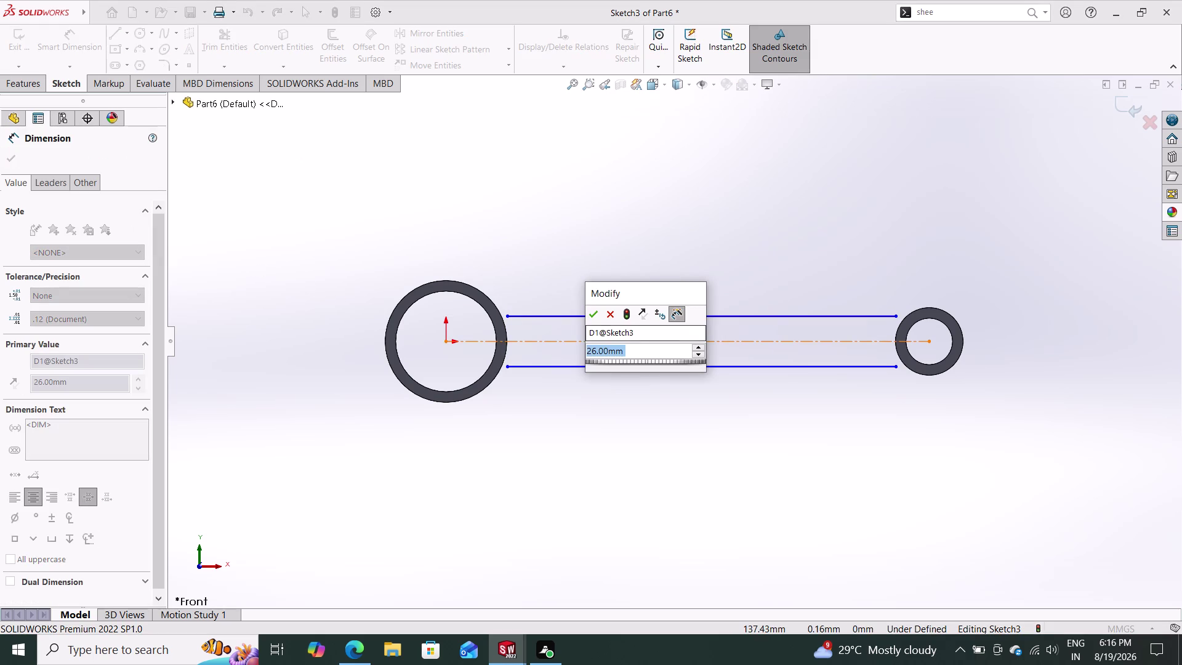
click(595, 317)
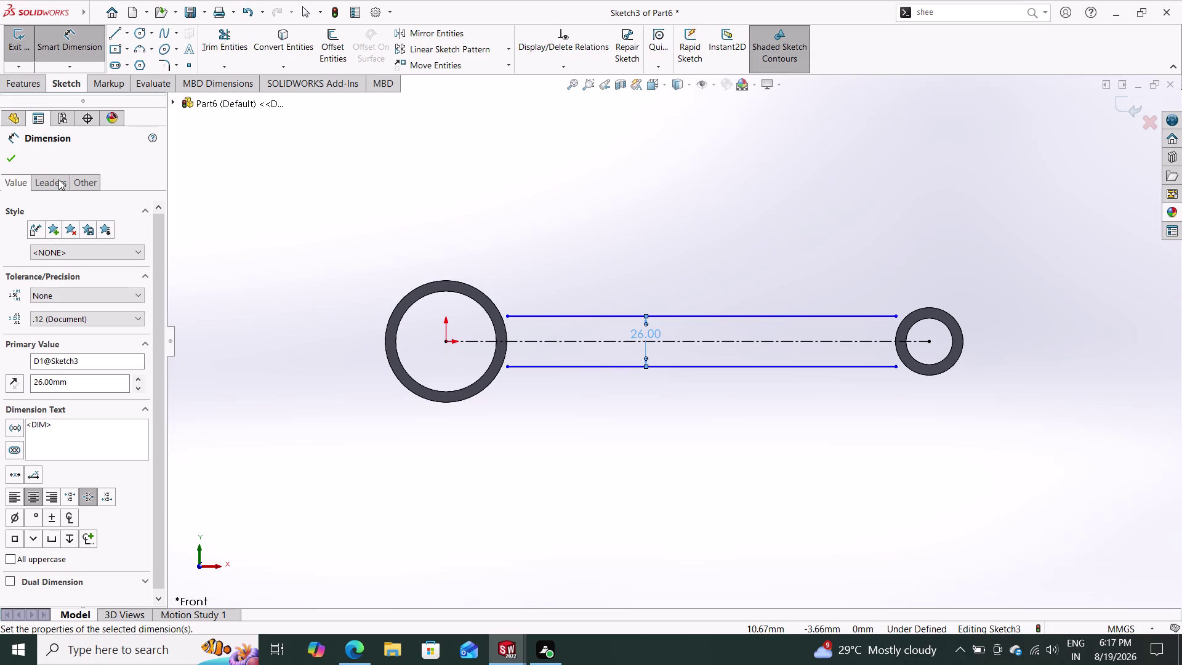
click(15, 158)
click(113, 63)
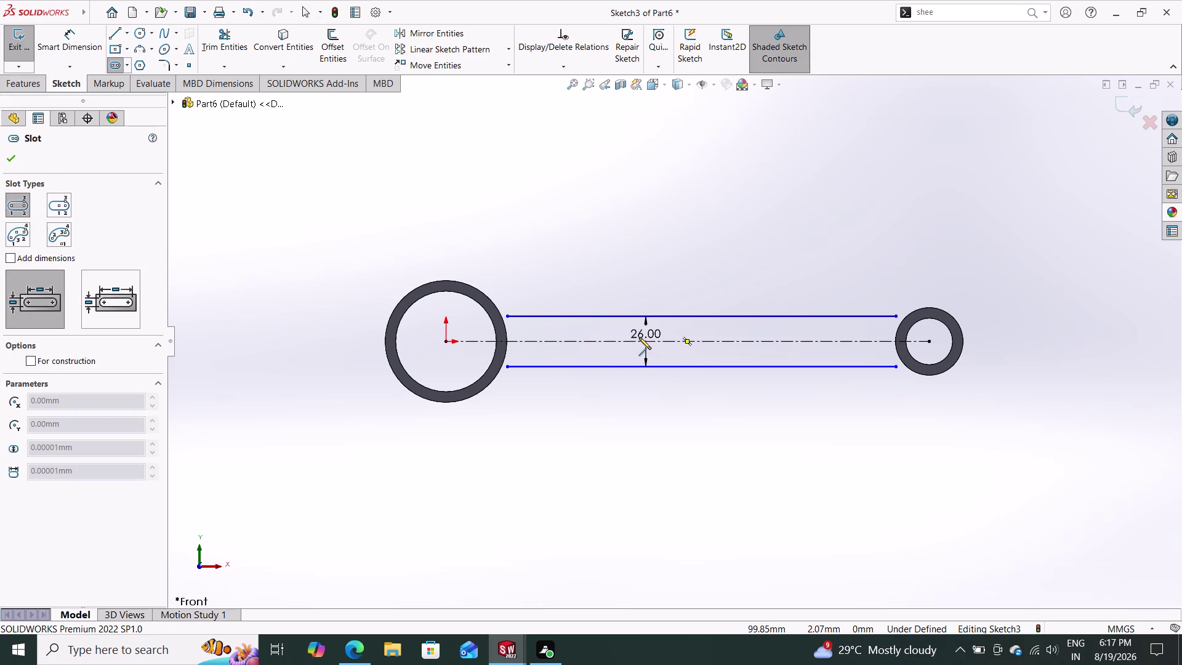
Sketch a straight slot along the centreline toward the small boss.
click(659, 341)
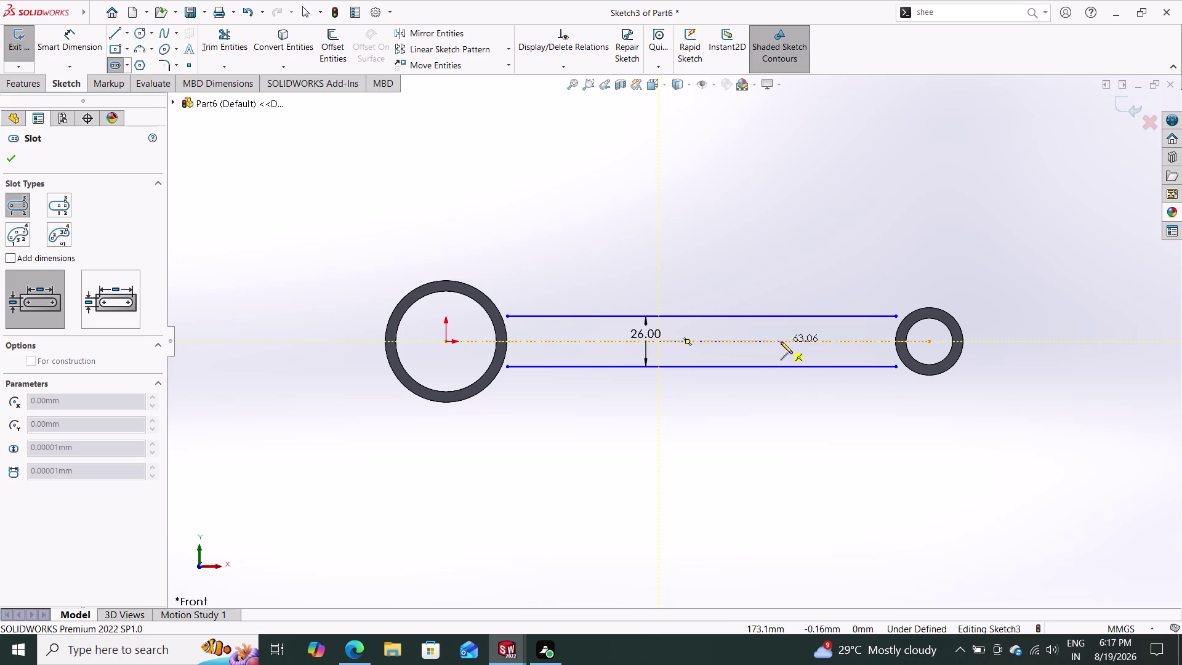
click(788, 340)
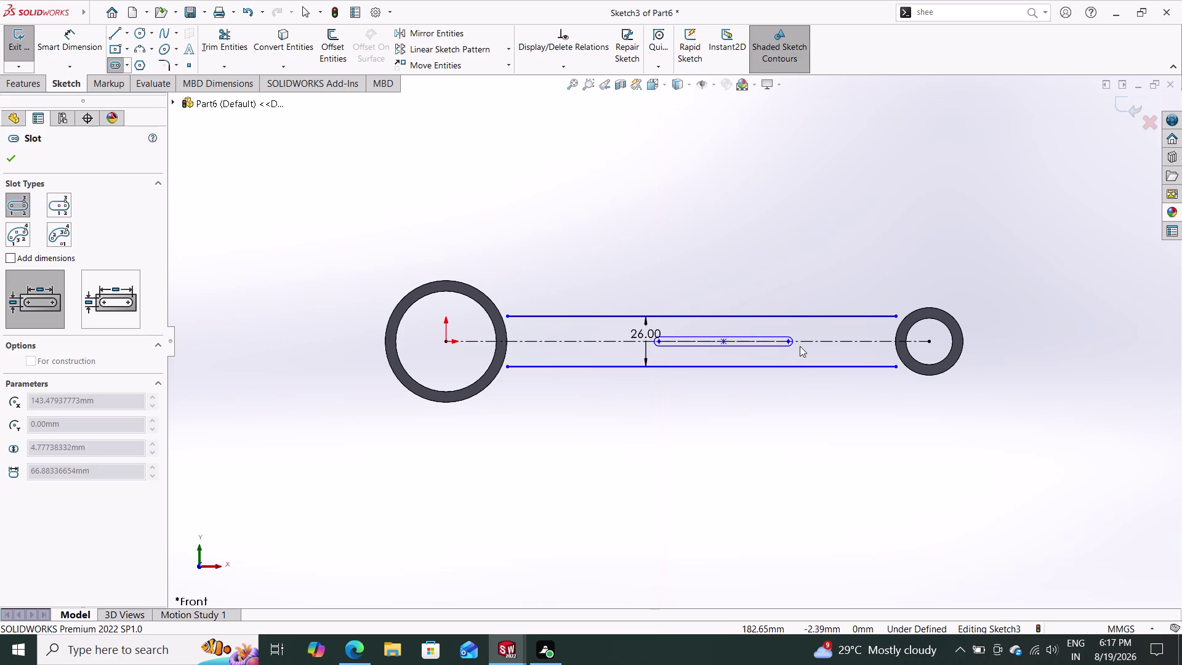
click(803, 356)
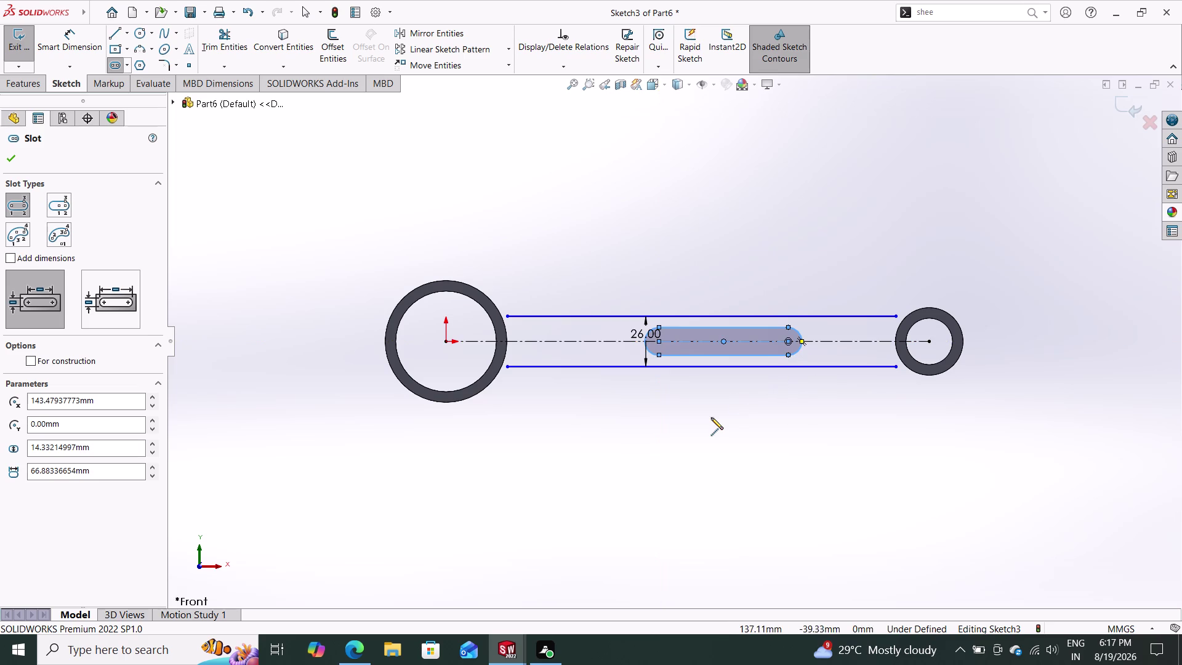
key(Escape)
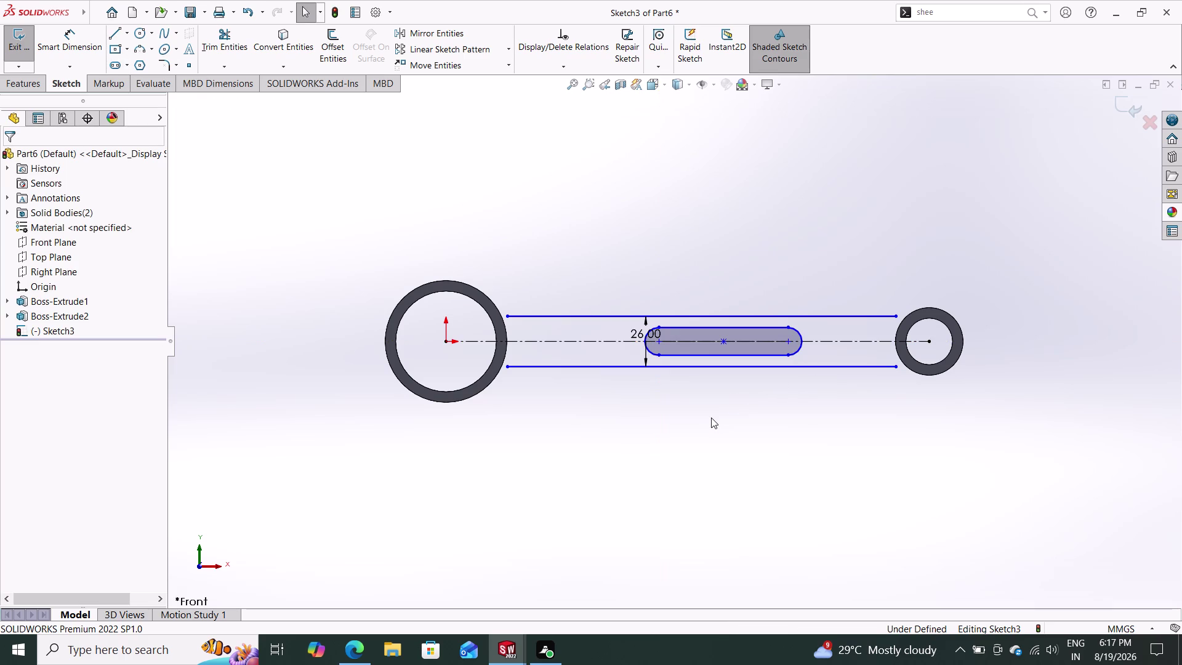
Dimension the slot's centre points 150 mm apart and delete a stray entity.
drag(73, 36, 81, 40)
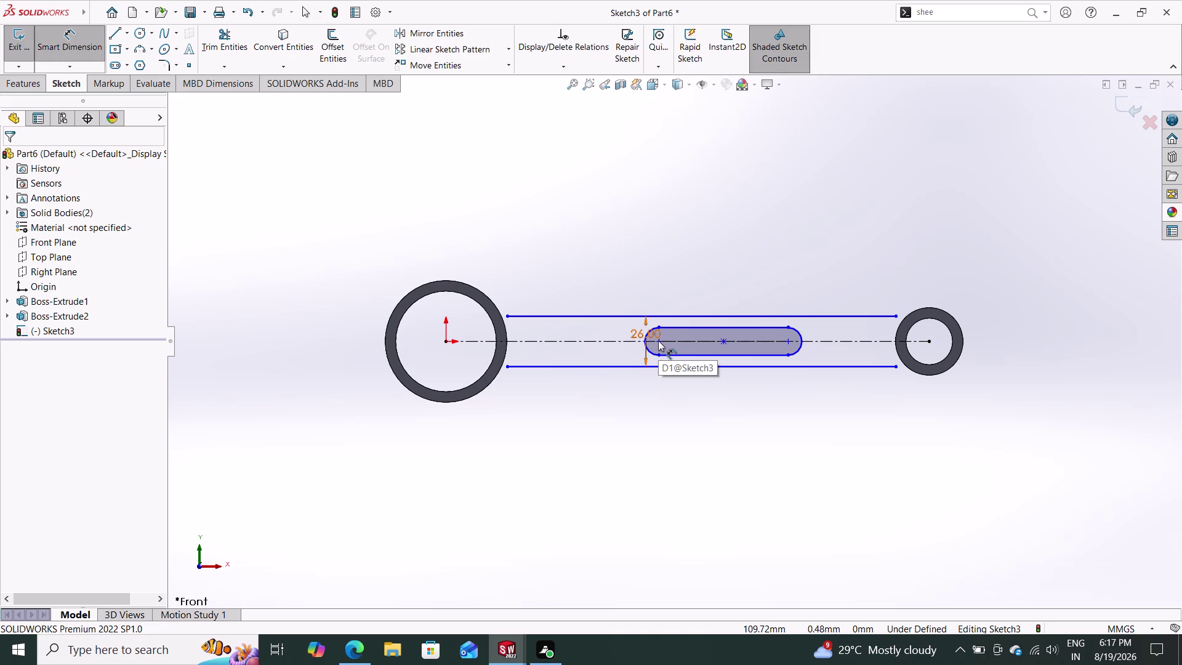
scroll(down, 3)
click(660, 343)
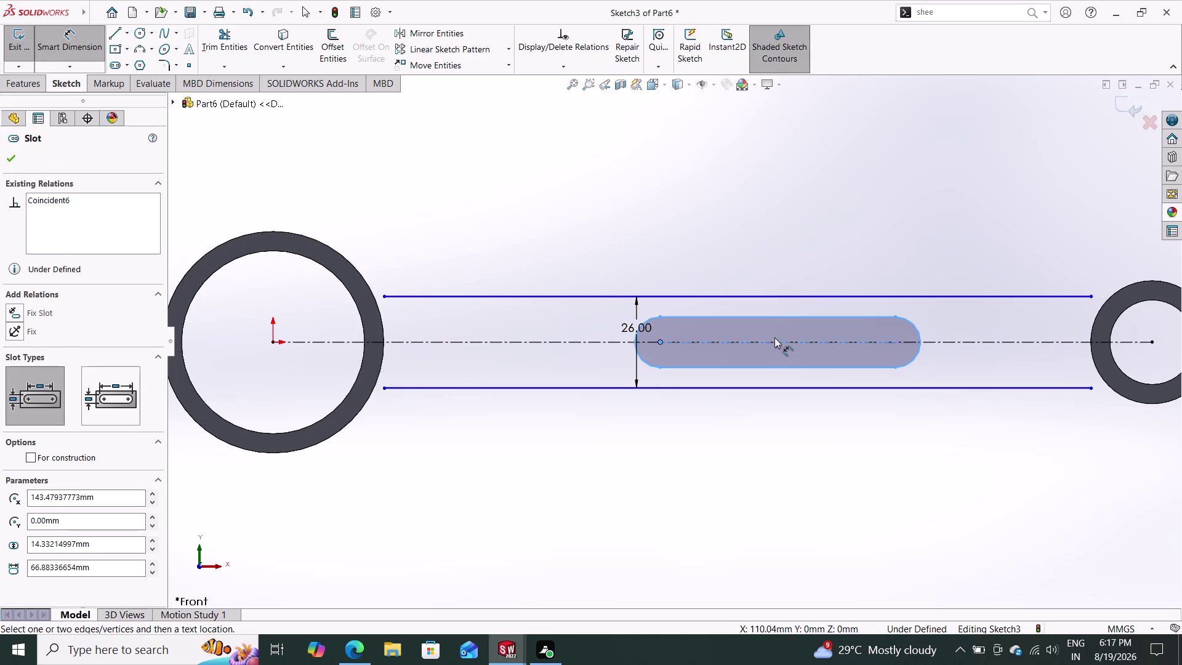
click(892, 341)
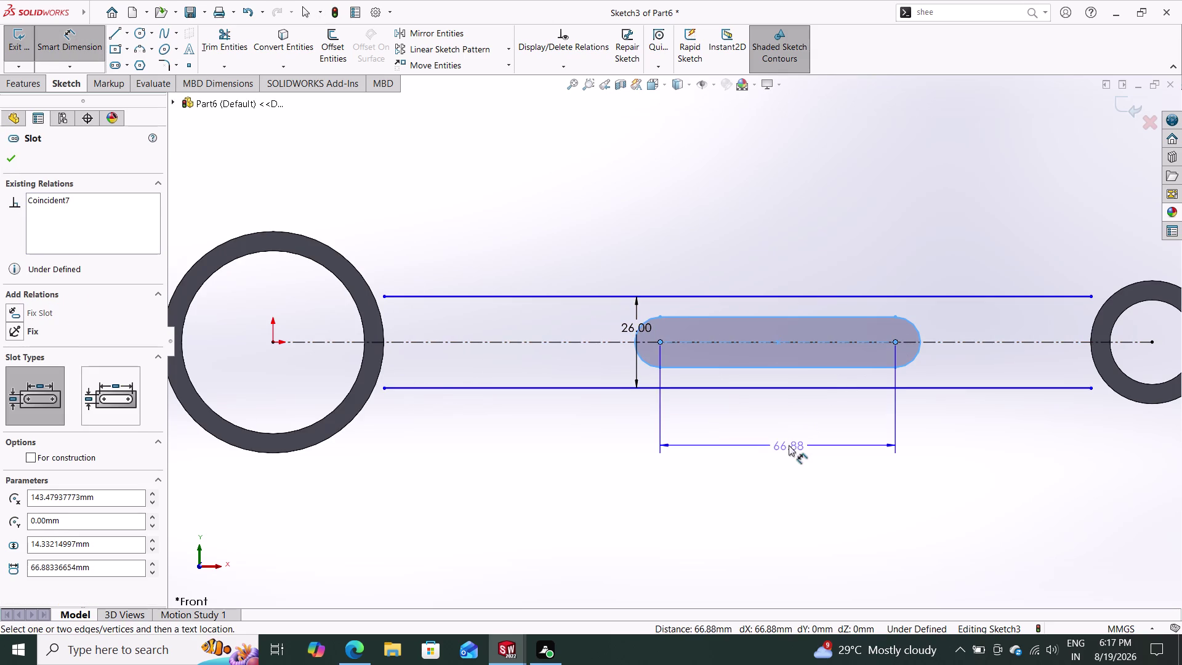
click(766, 453)
text(1)
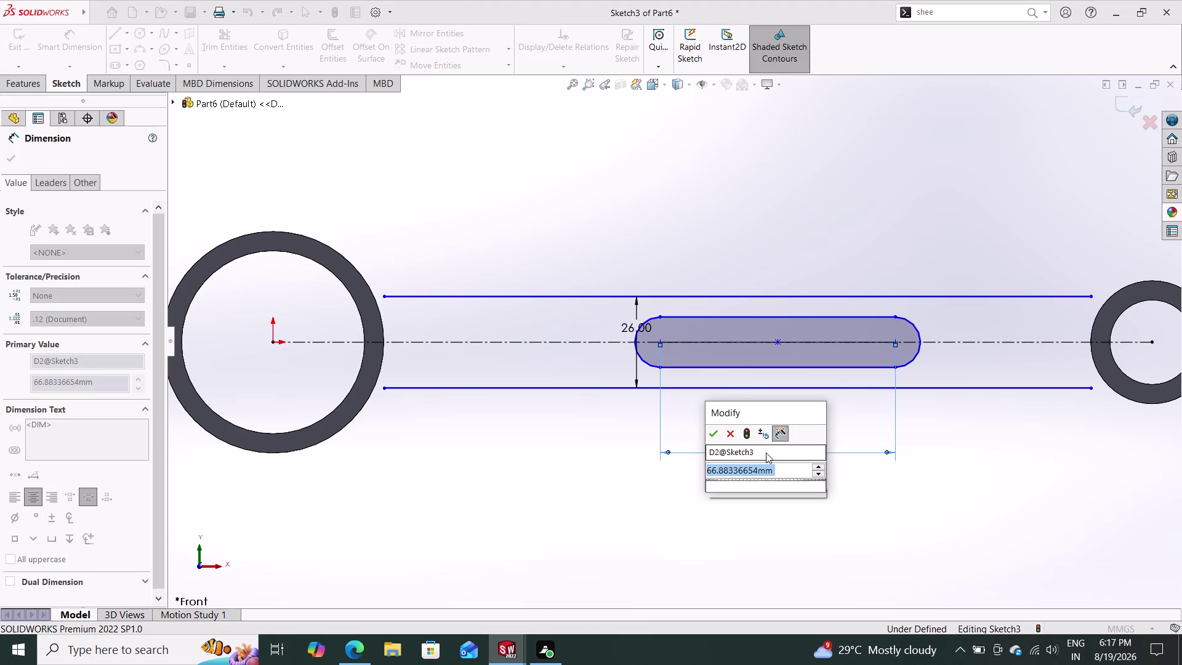
text(50)
key(Return)
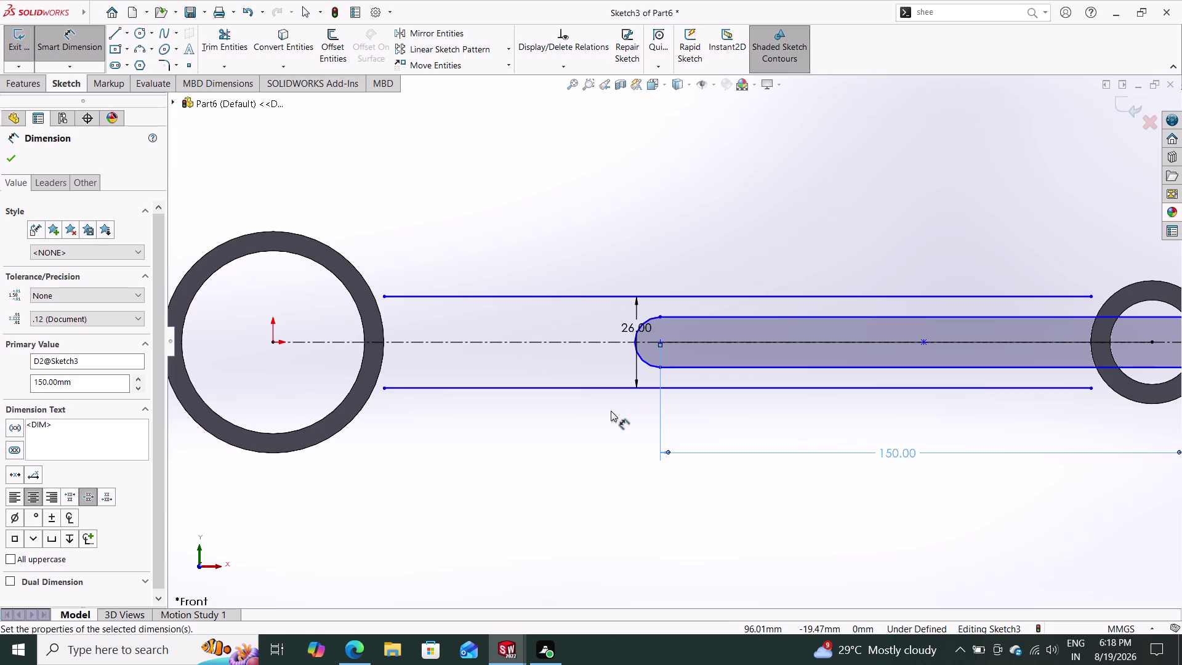
scroll(down, 3)
scroll(up, 3)
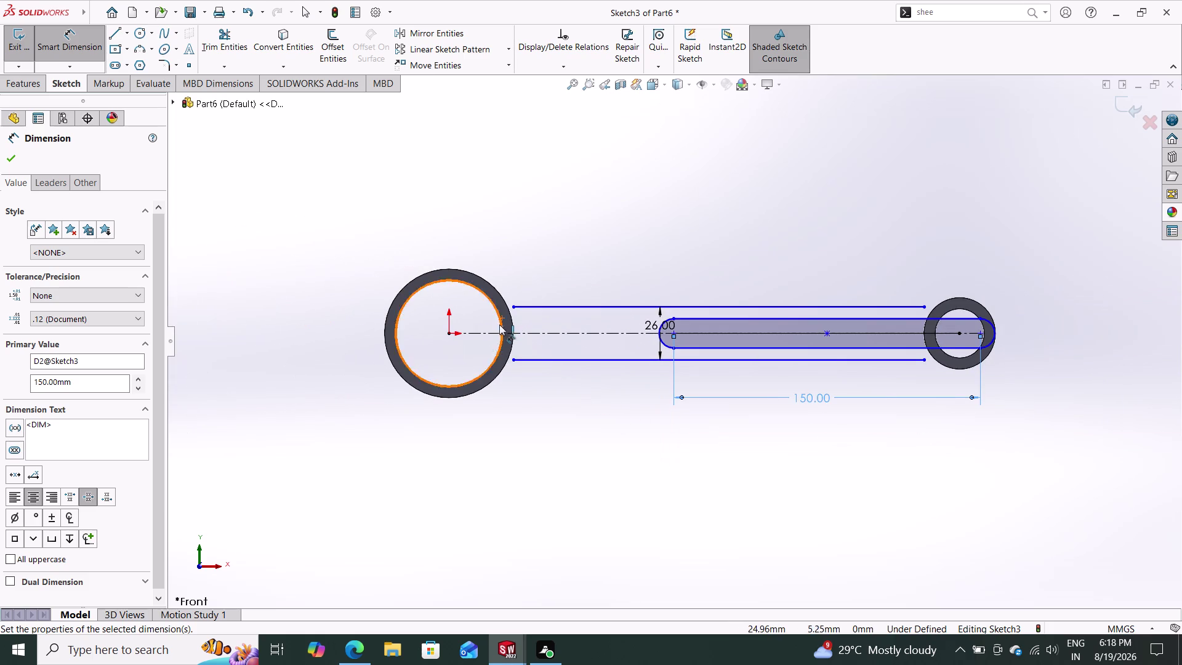
key(Escape)
key(Escape)
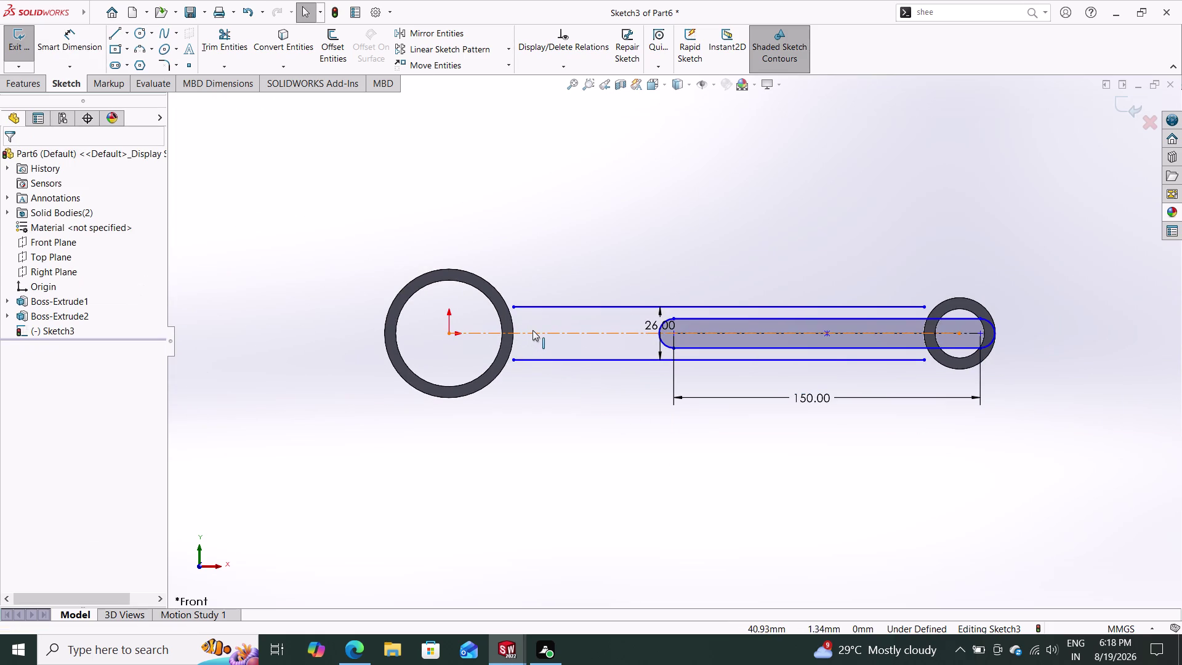
click(530, 334)
key(Delete)
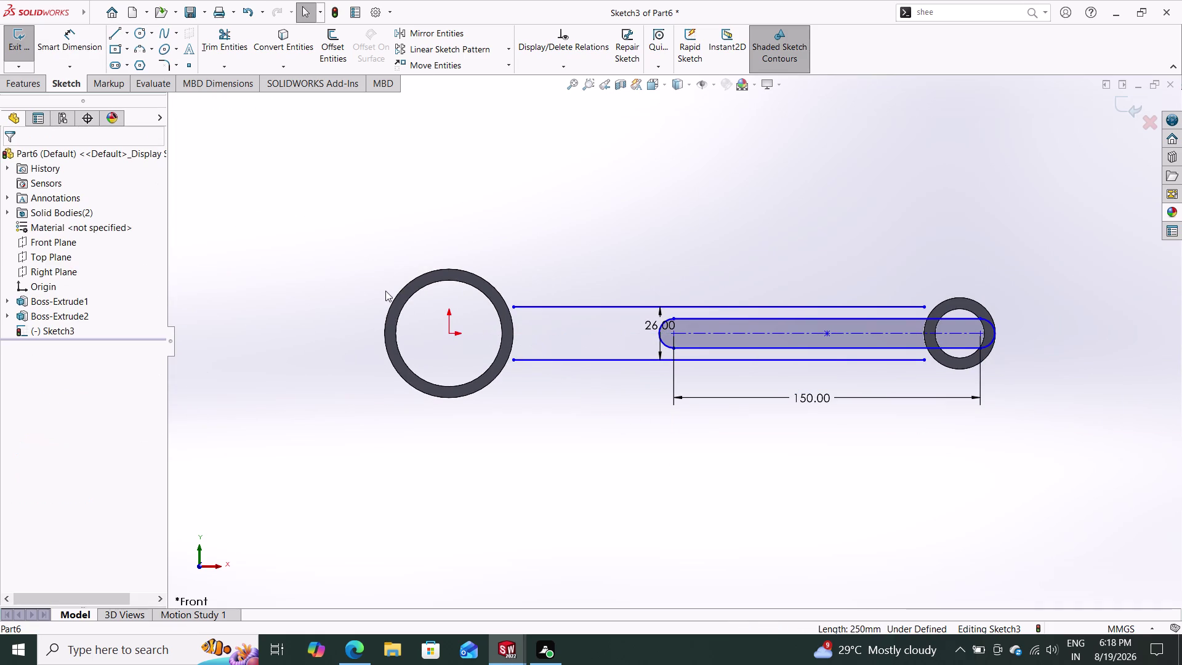
click(117, 33)
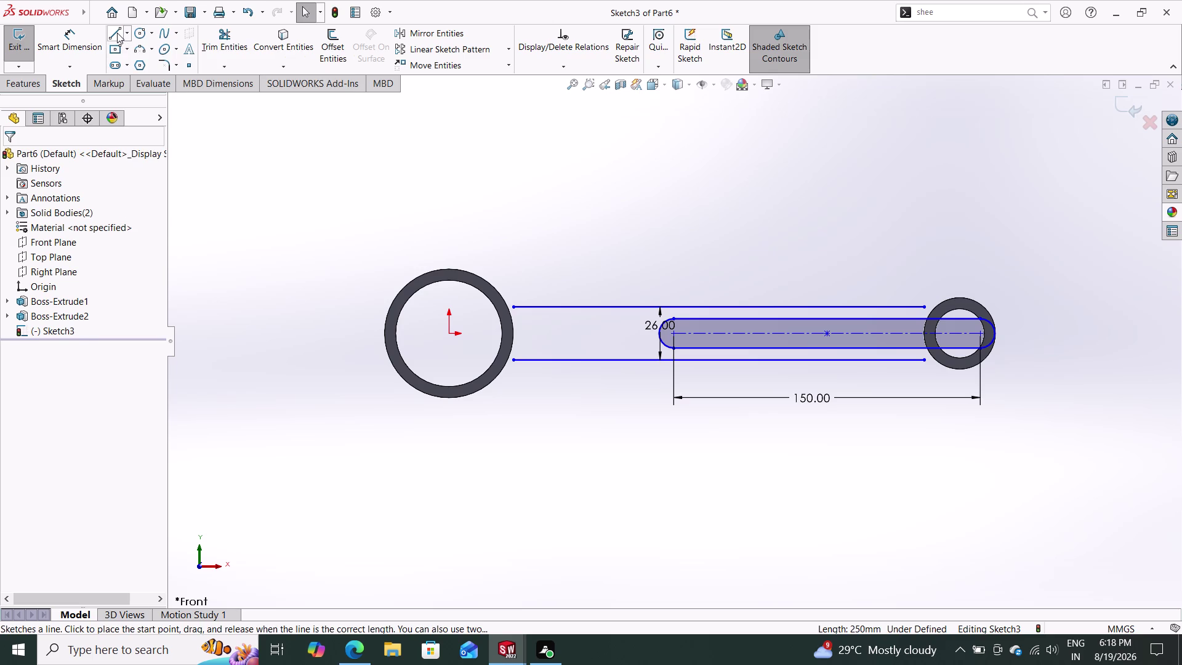
Draw a horizontal line from the large boss edge toward the small boss.
click(514, 332)
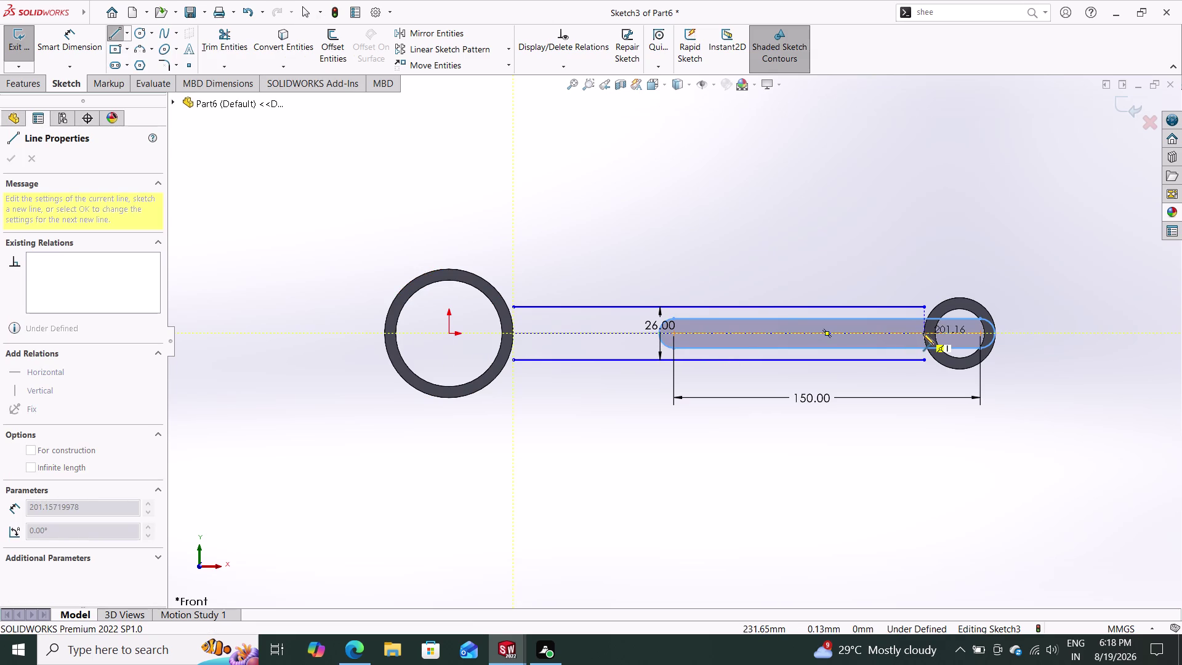
click(923, 333)
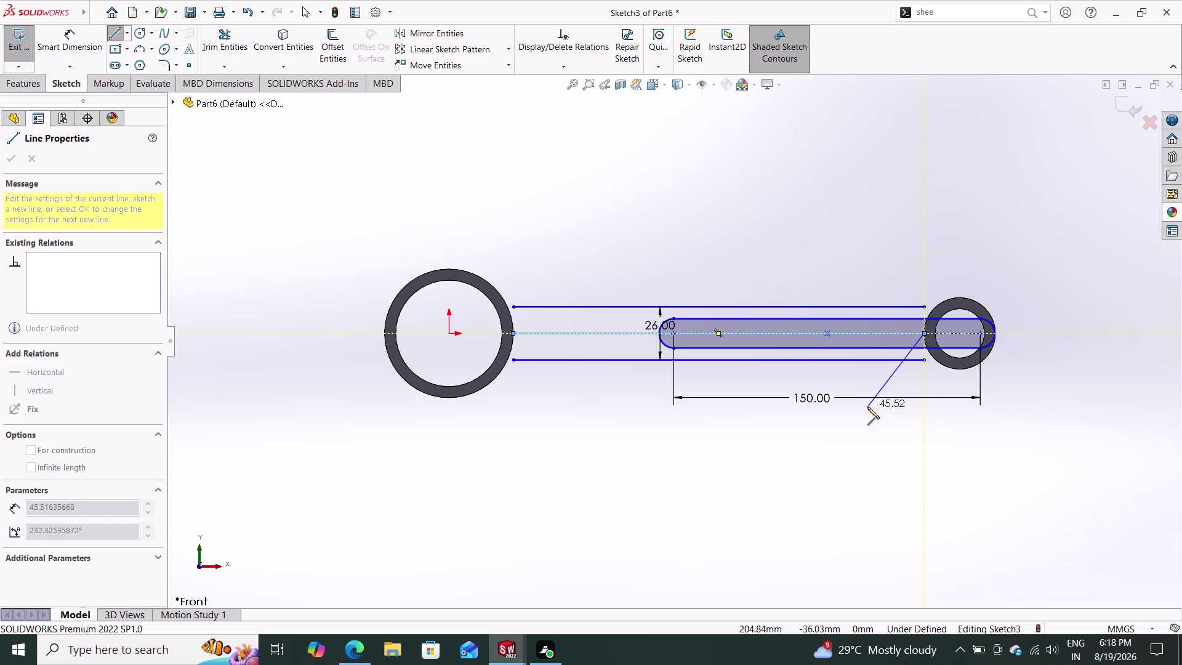
double_click(867, 407)
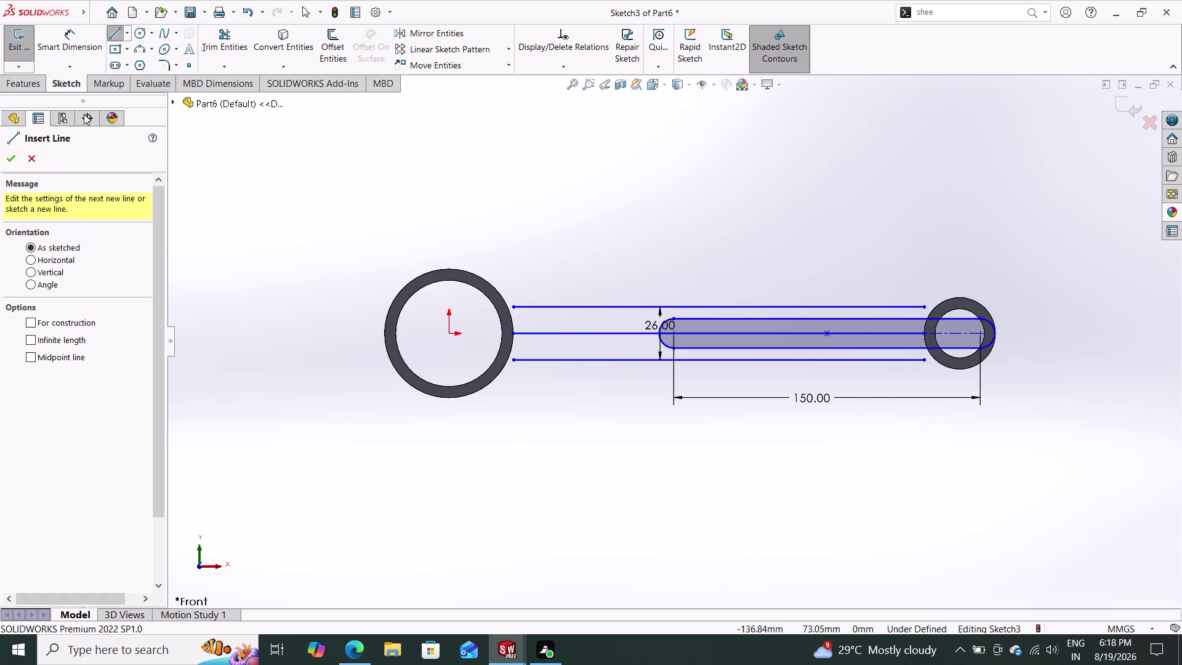
drag(78, 39, 84, 42)
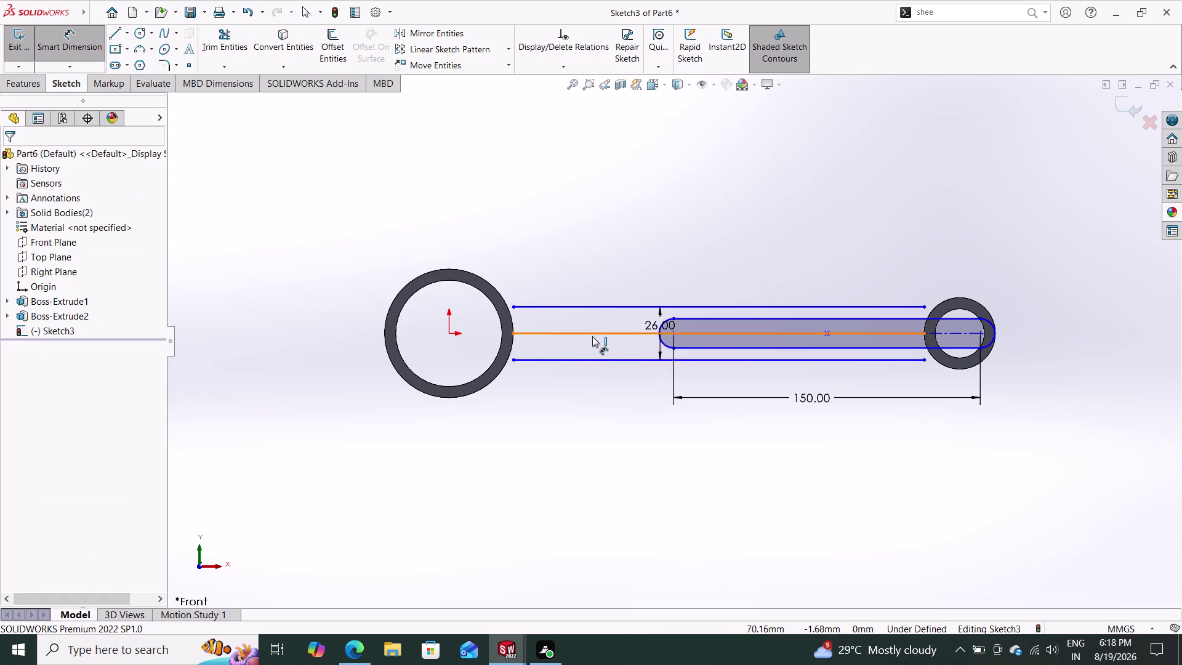
Dimension the line, appending /2 to its value to give 100.58 mm.
click(592, 336)
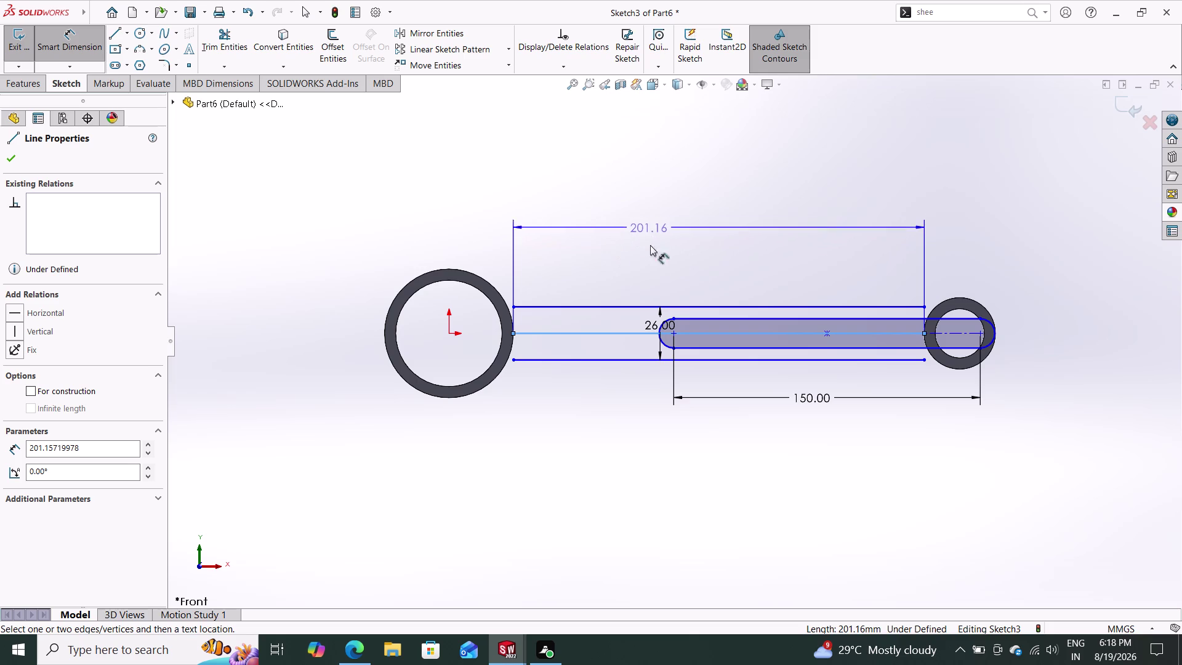
click(665, 233)
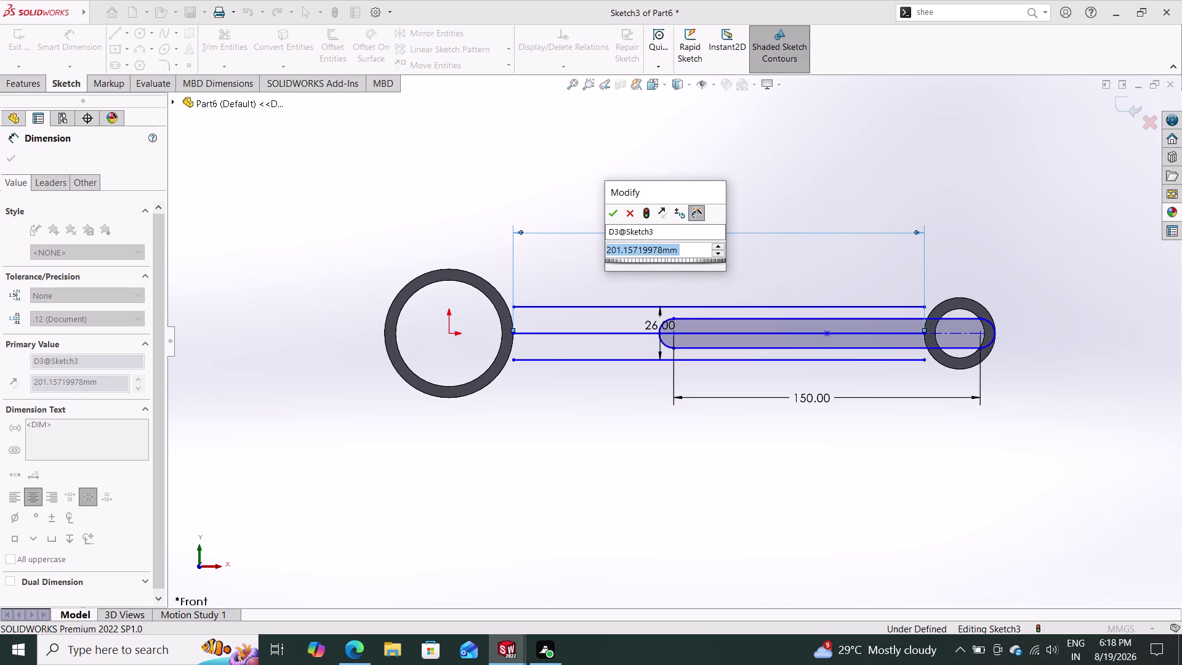
key(Left)
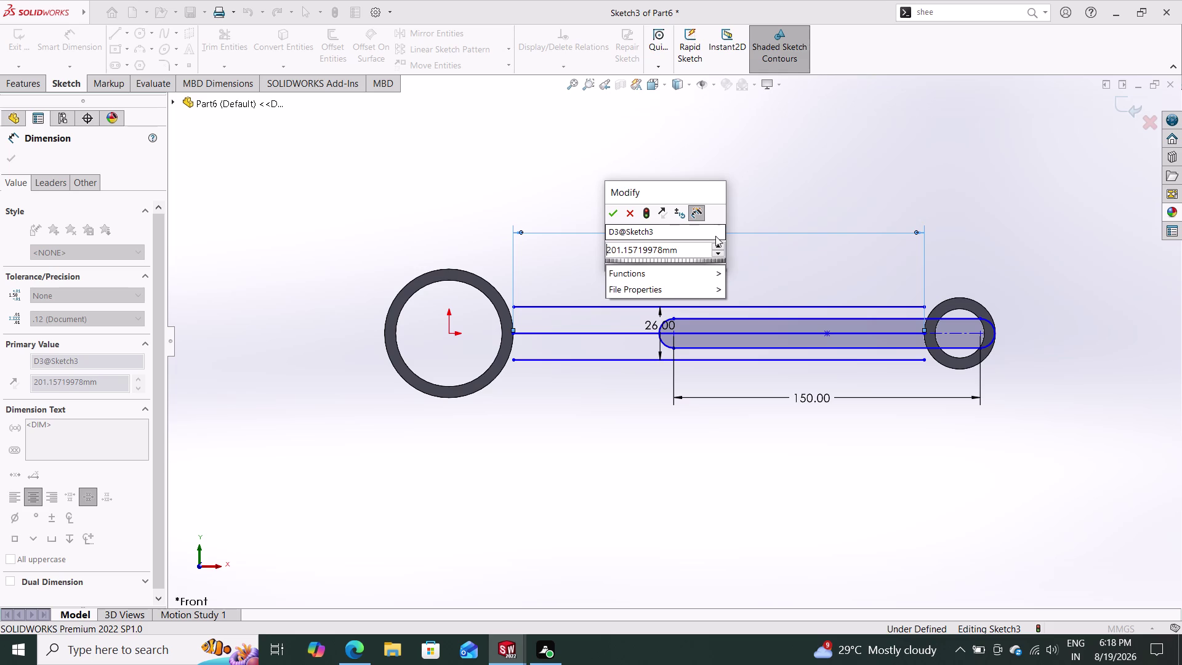
click(680, 247)
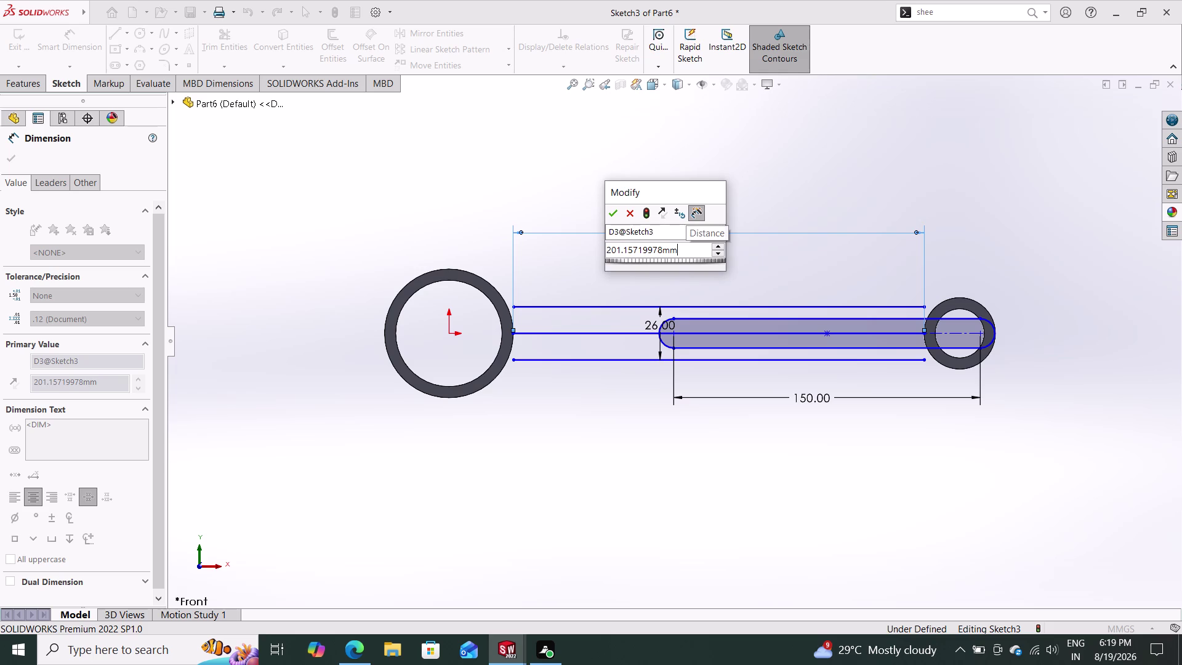
key(BackSpace)
key(BackSpace)
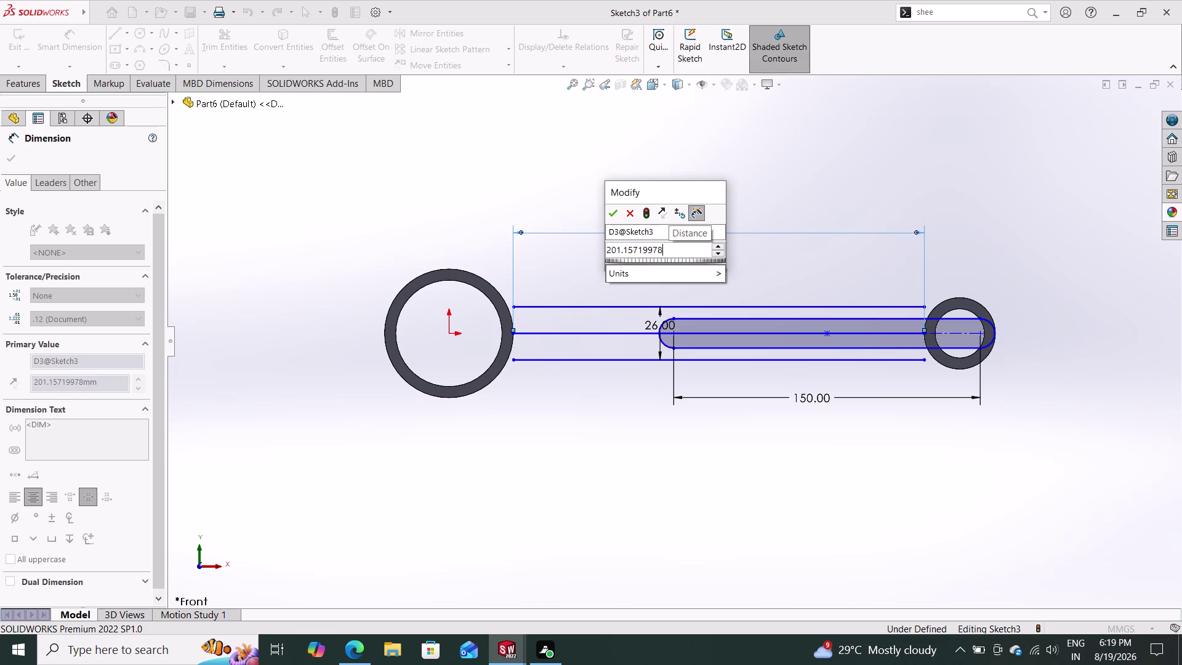
text(/2)
key(Return)
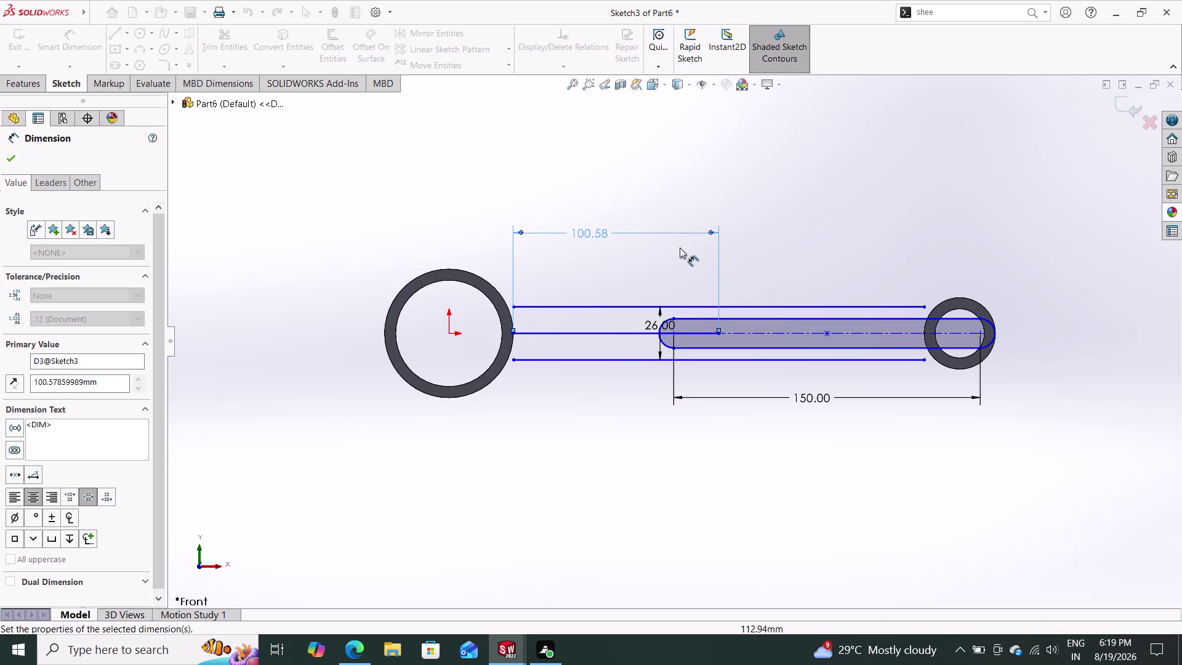
key(Escape)
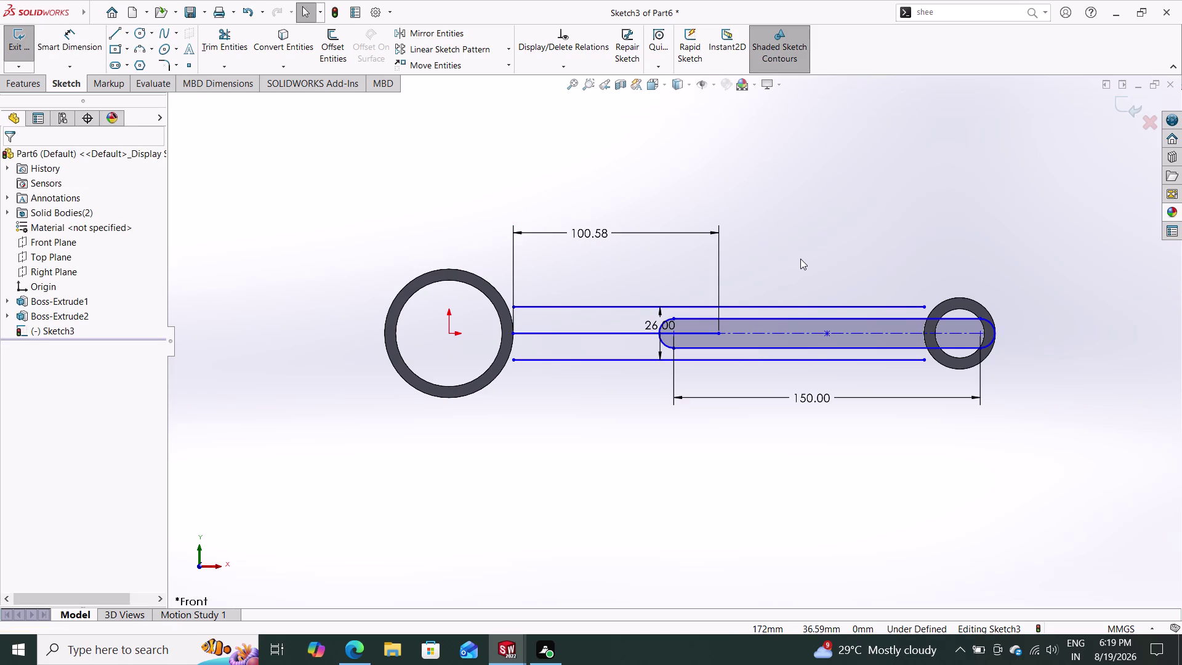
Make the slot's centre point coincident with the 100.58 mm line's endpoint.
key(Escape)
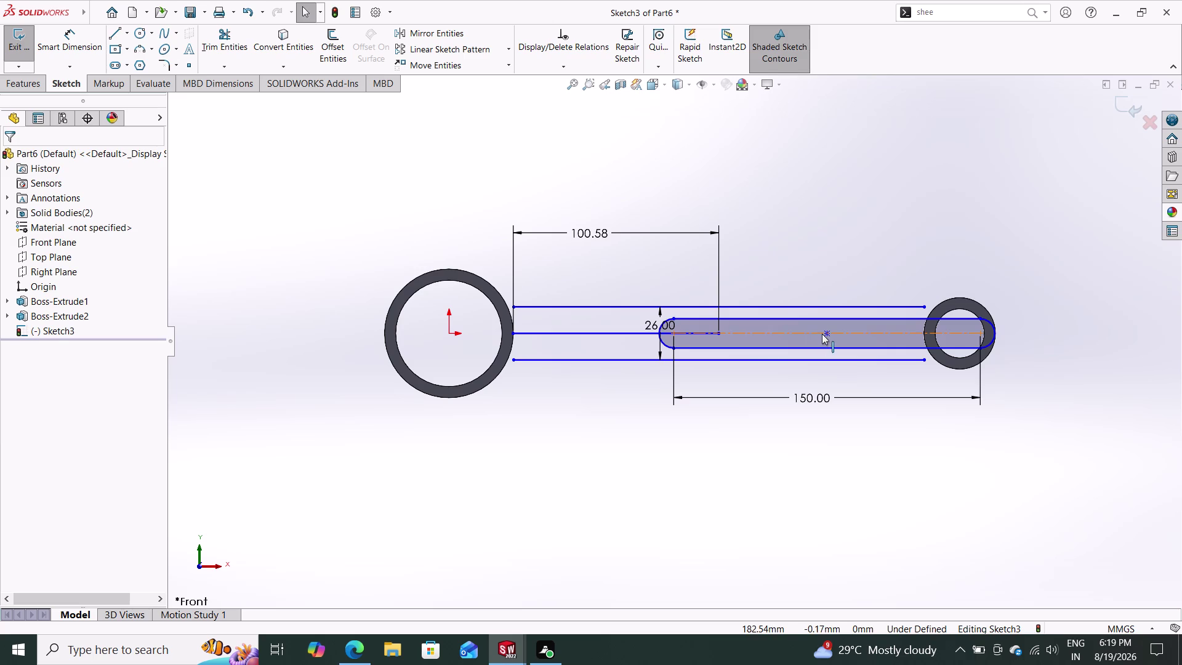
click(826, 333)
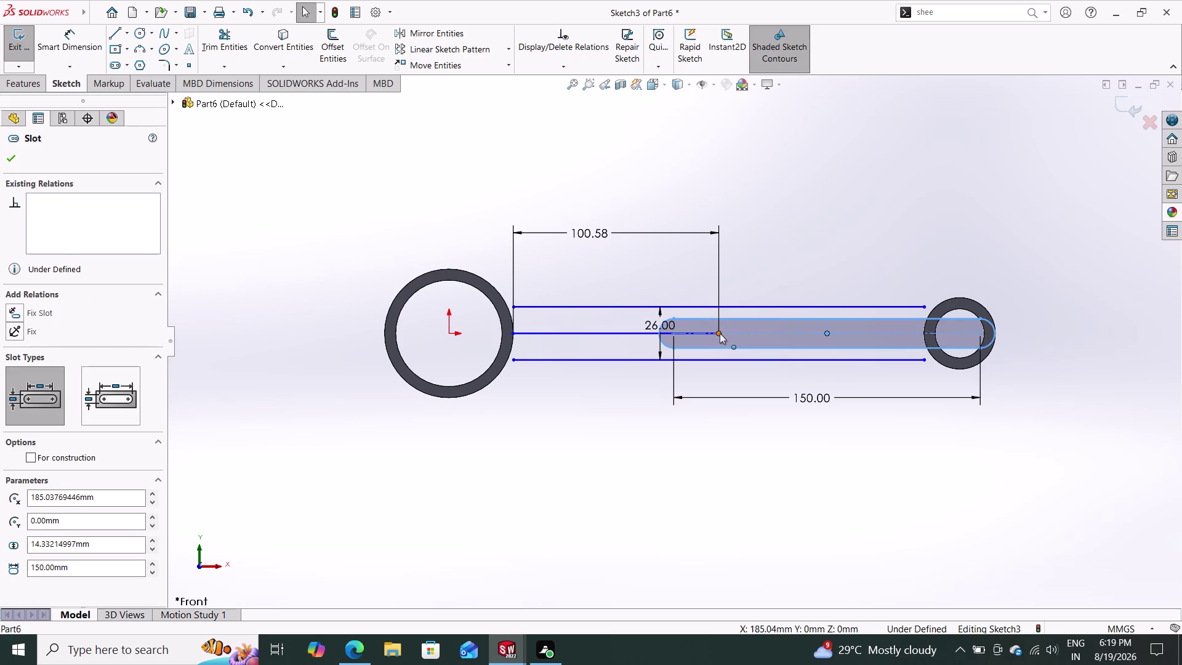
click(718, 333)
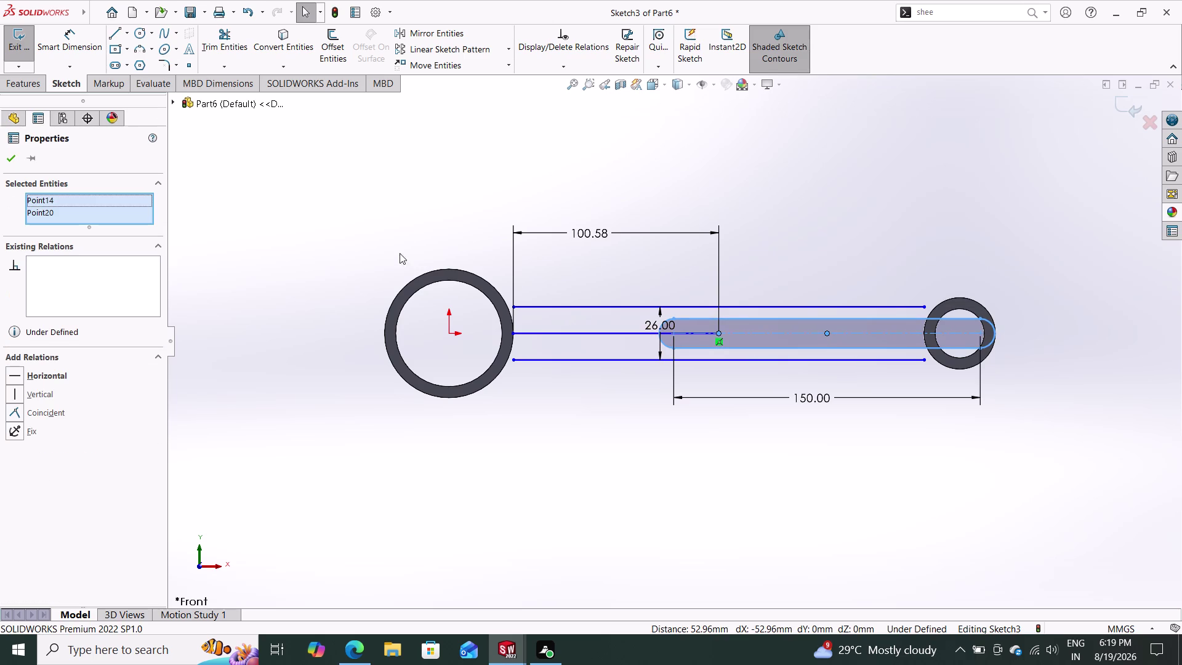
click(48, 411)
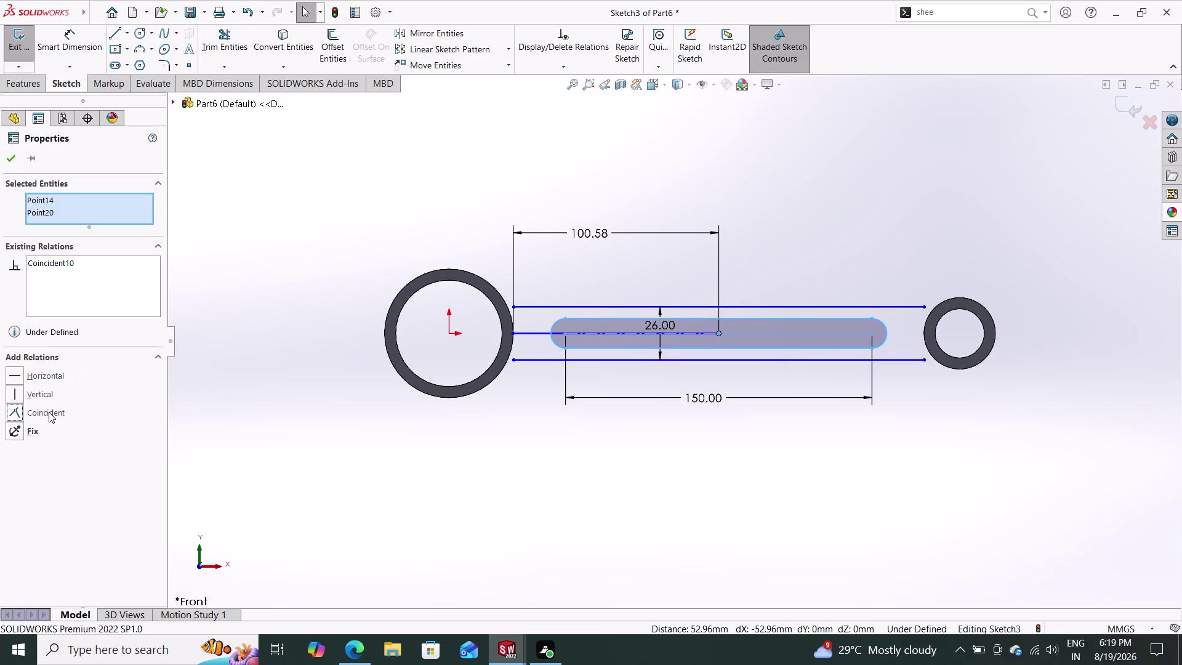
click(10, 163)
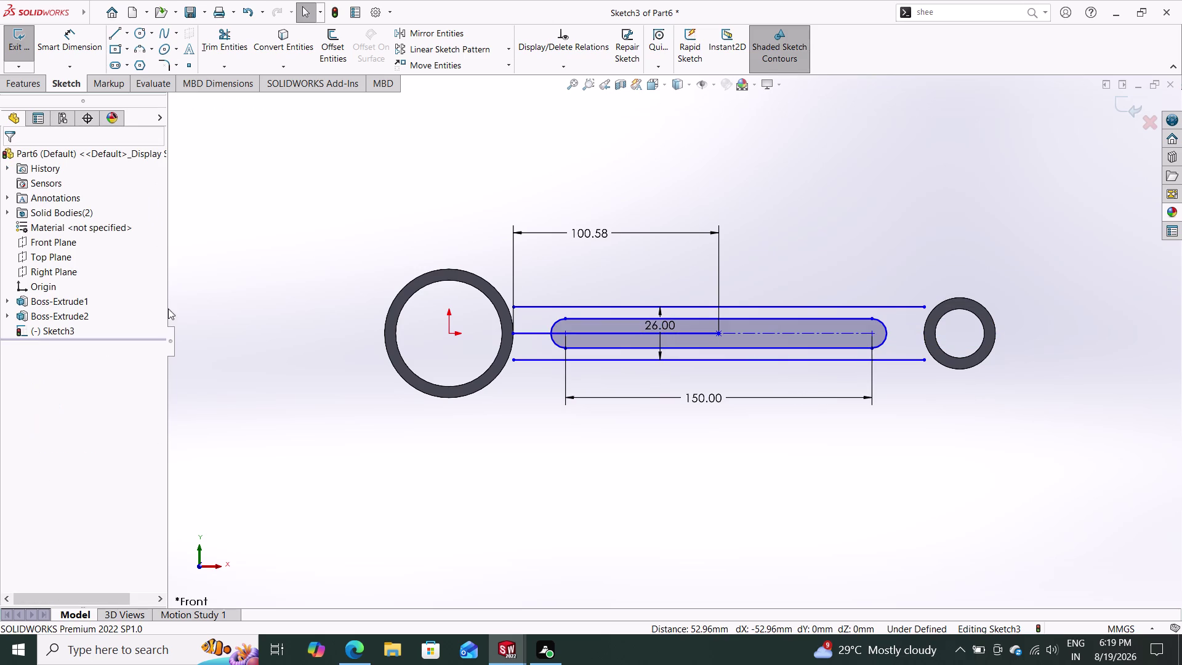
Convert the 100.58 mm line to construction geometry.
click(537, 332)
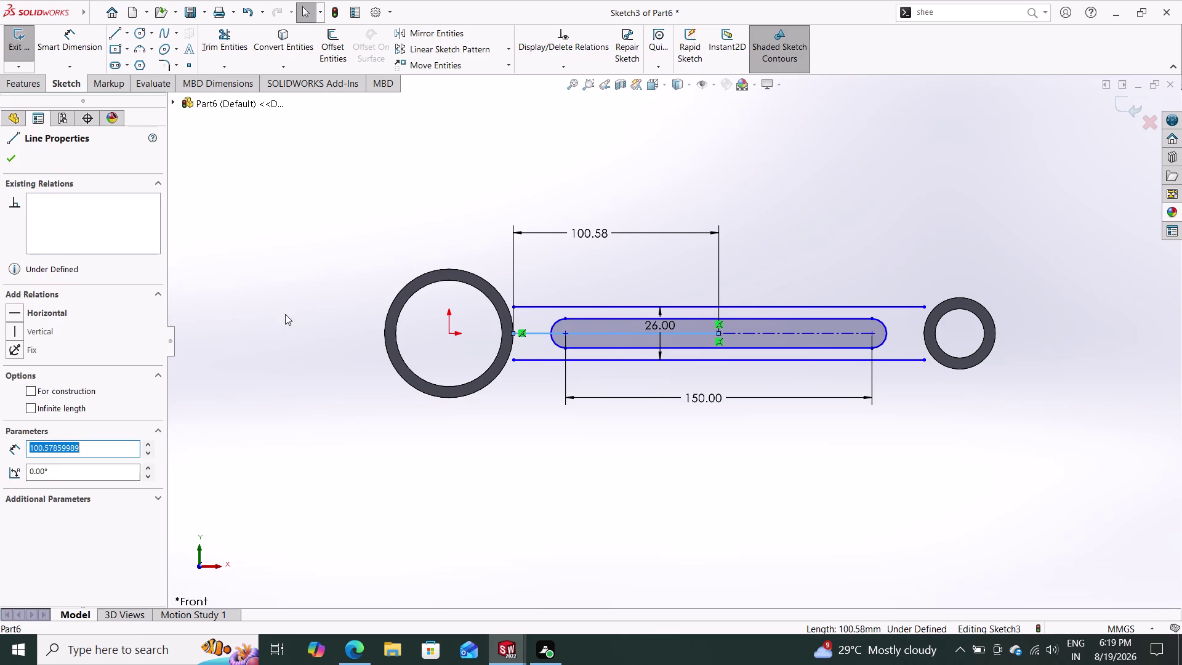
click(63, 390)
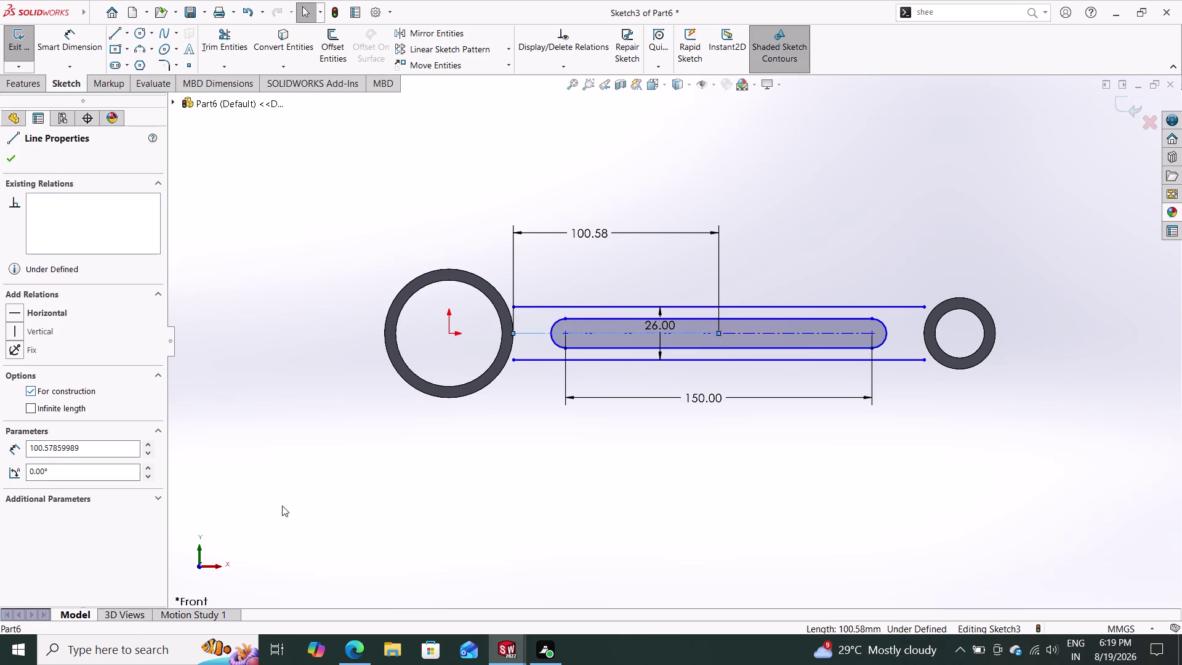
click(8, 153)
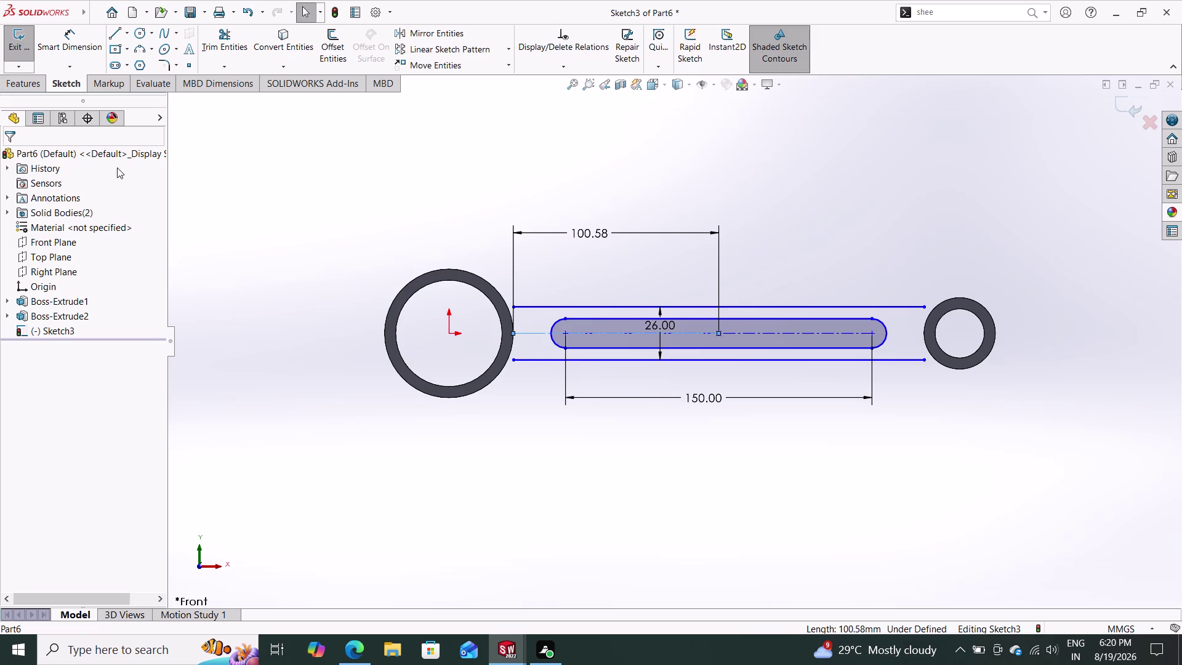
Dimension the slot's left rounded end with a 6 mm radius.
click(79, 44)
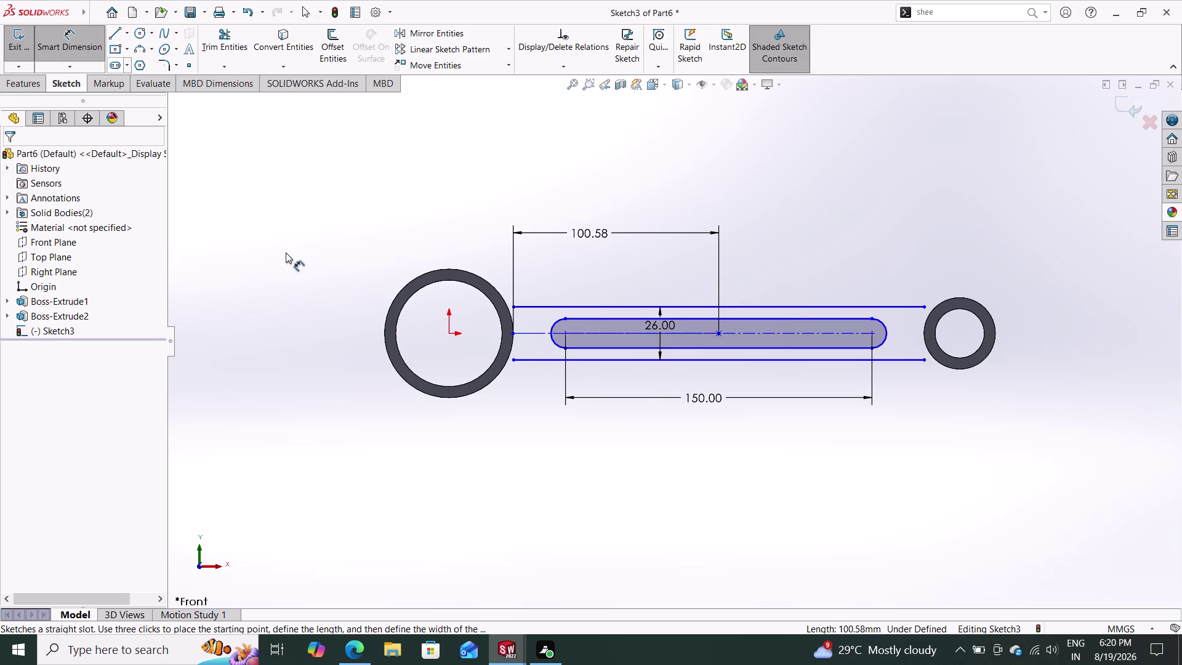
click(551, 326)
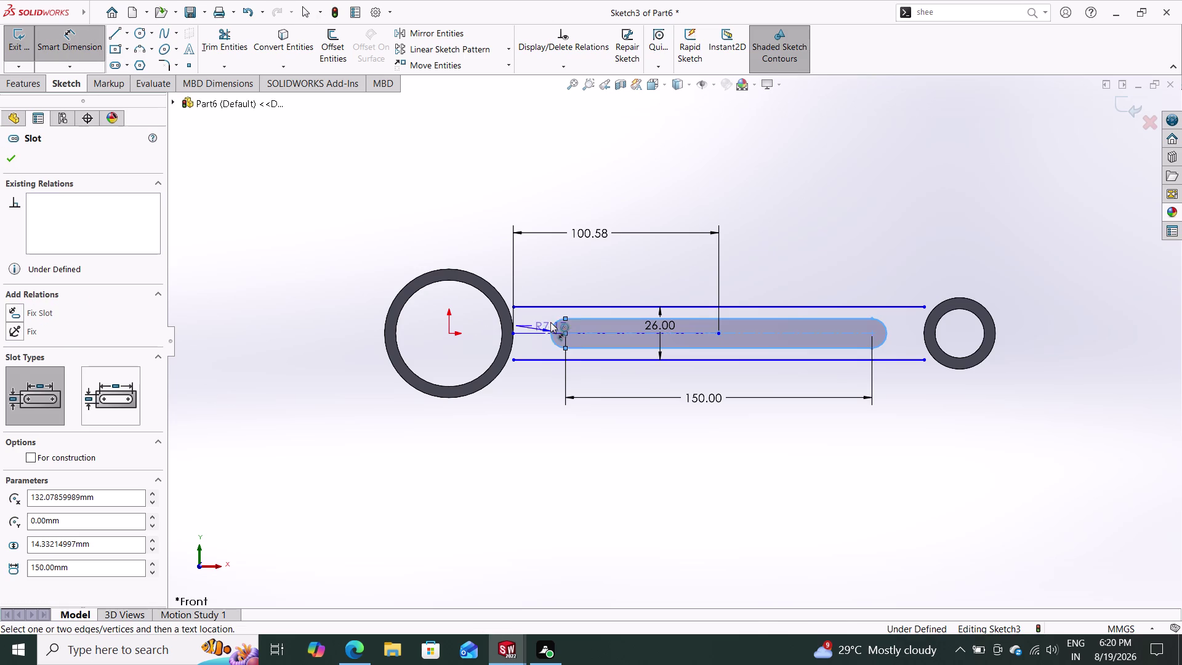
click(545, 266)
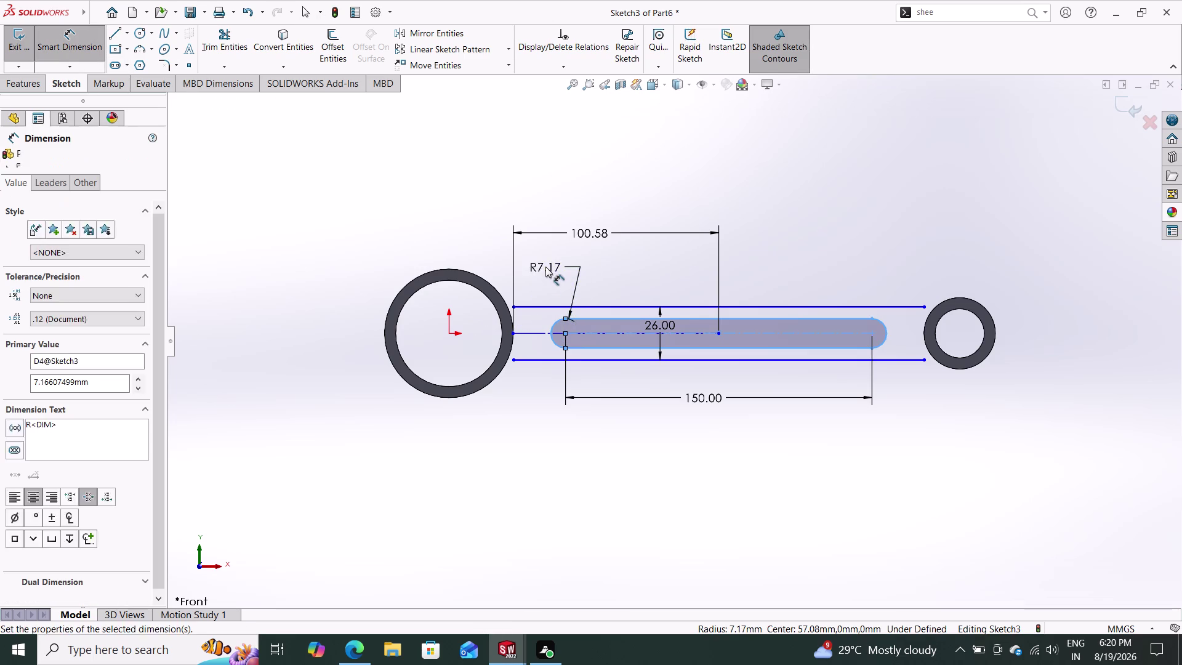
key(6)
key(Return)
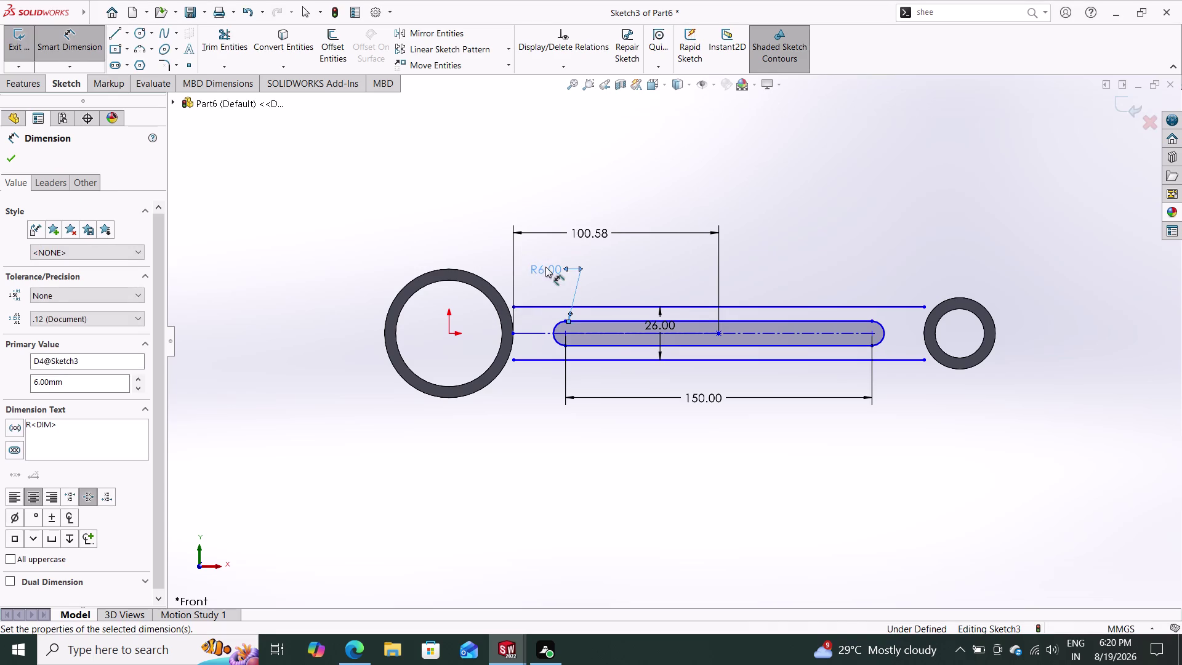
click(9, 156)
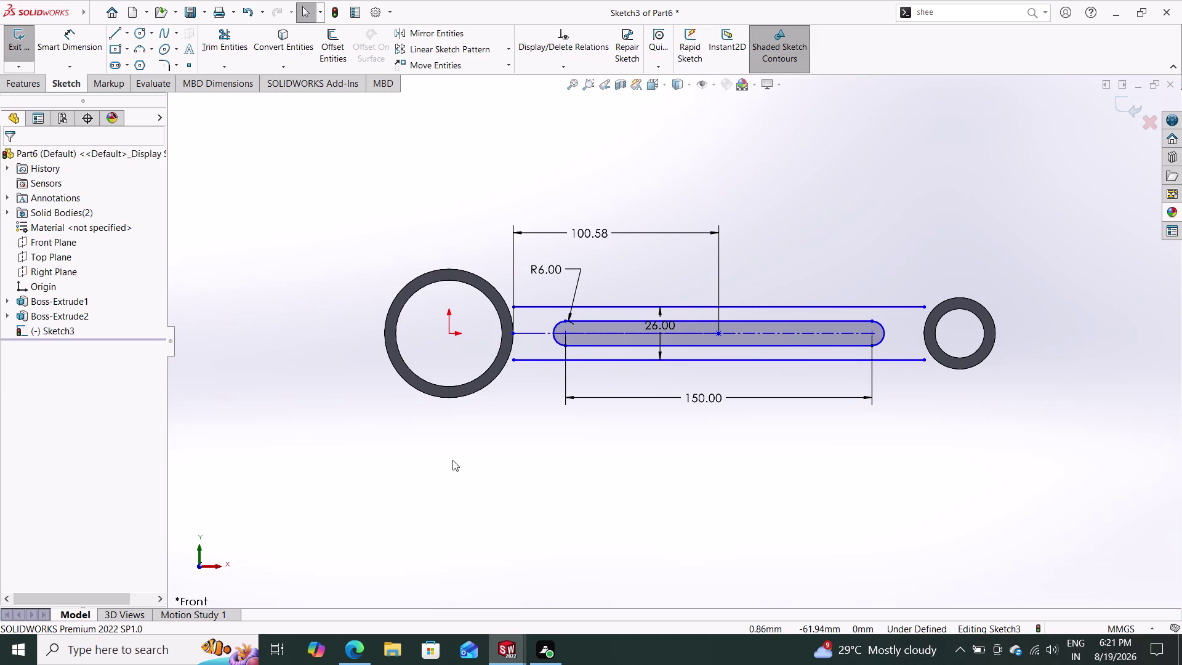
Delete the construction line together with its 100.58 dimension.
click(539, 331)
key(Delete)
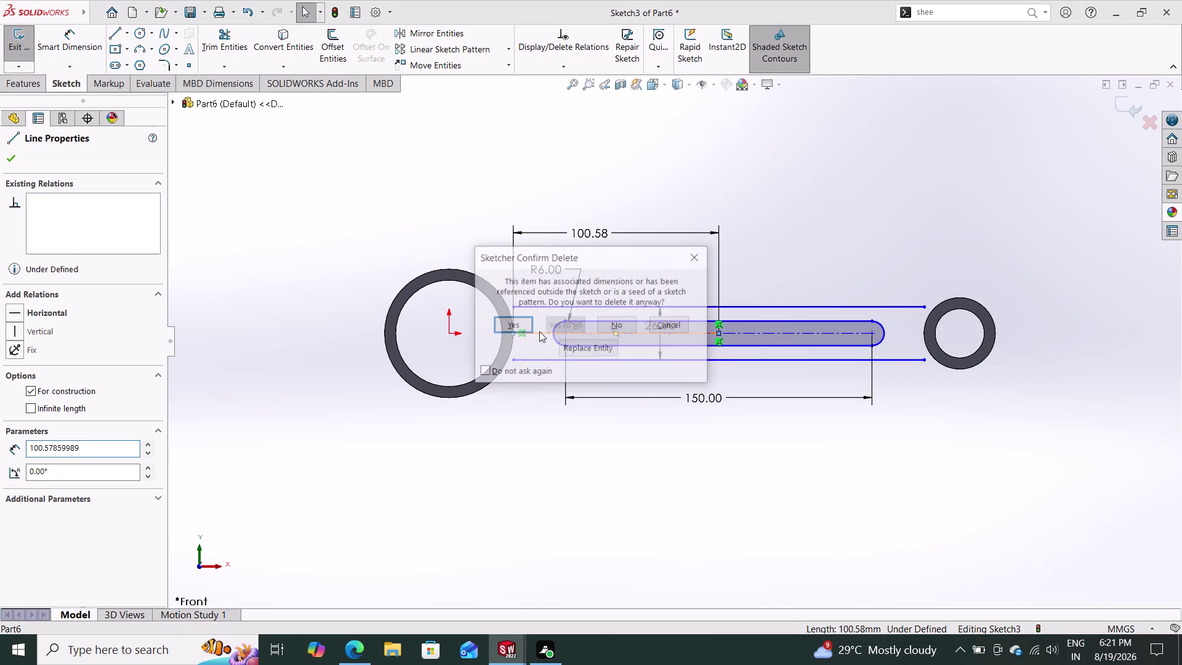
click(521, 323)
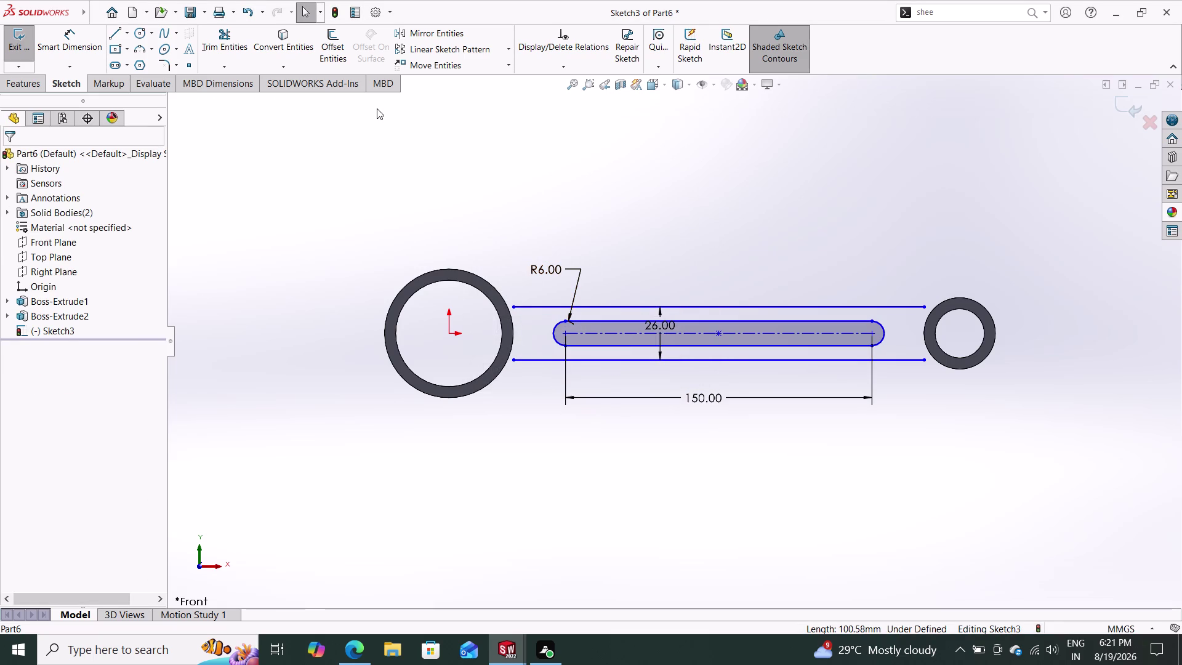
Abandon a dimension started on the slot's right end point, switching to lines.
click(76, 38)
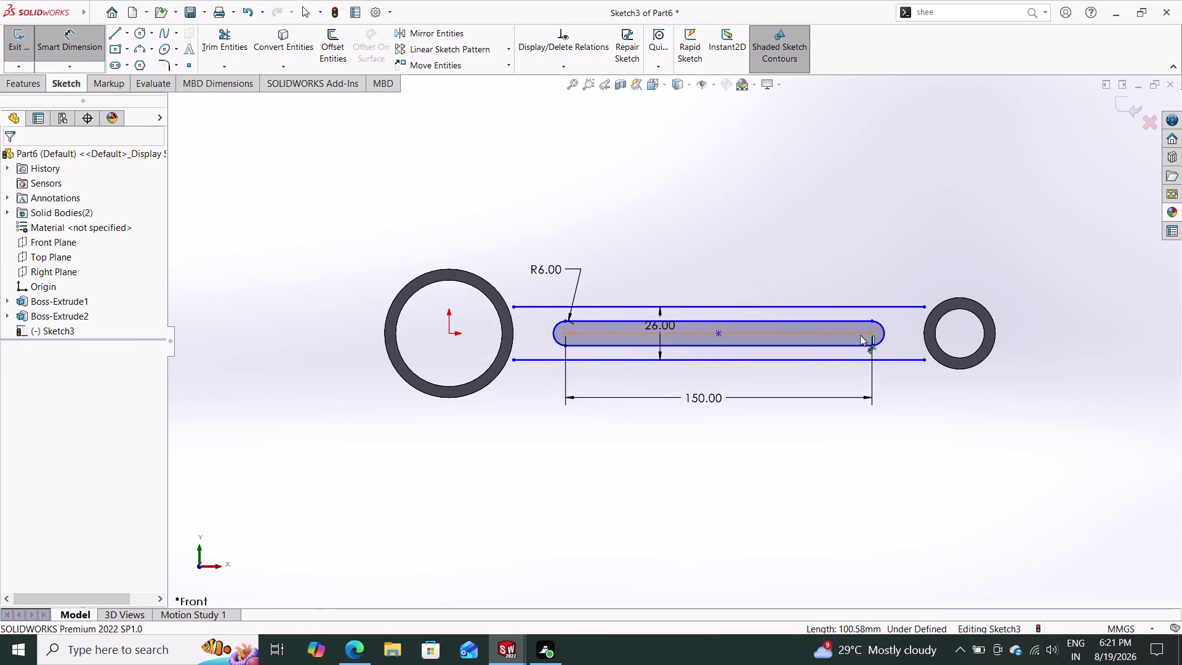
click(873, 333)
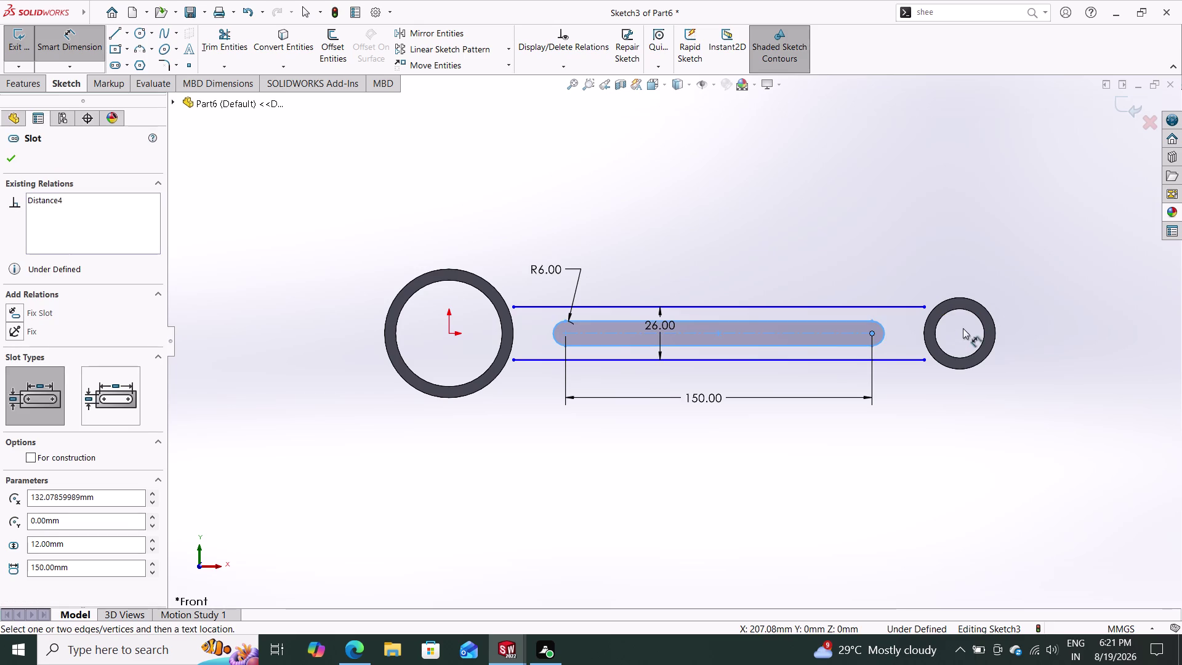
key(Escape)
key(Escape)
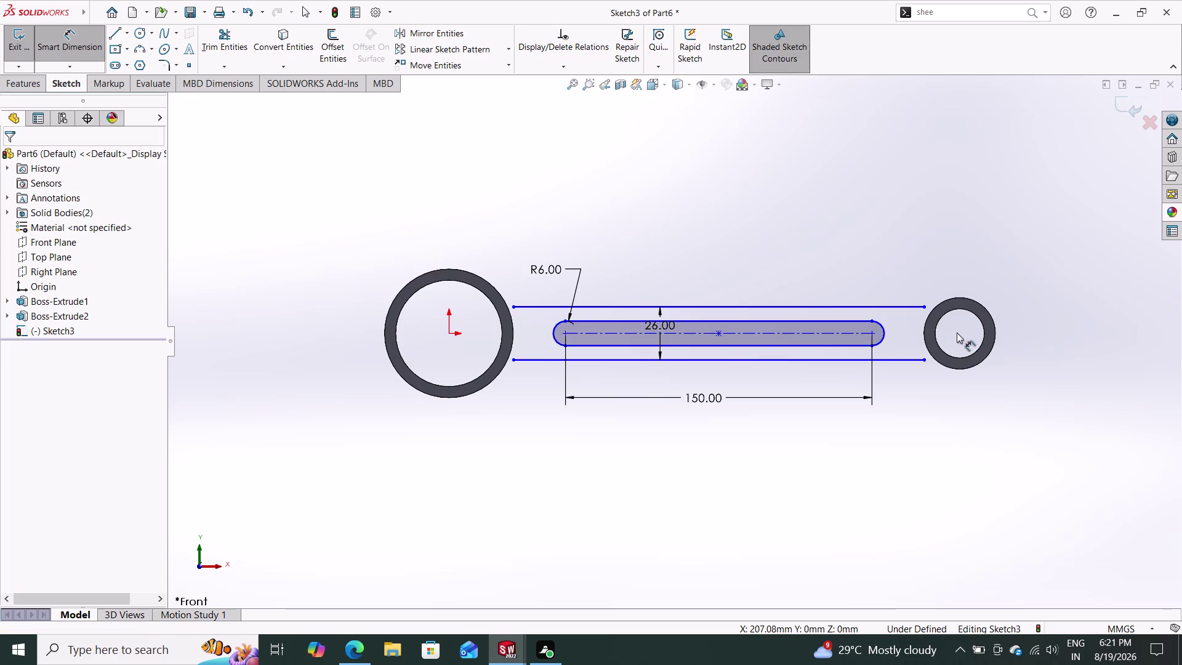
click(117, 27)
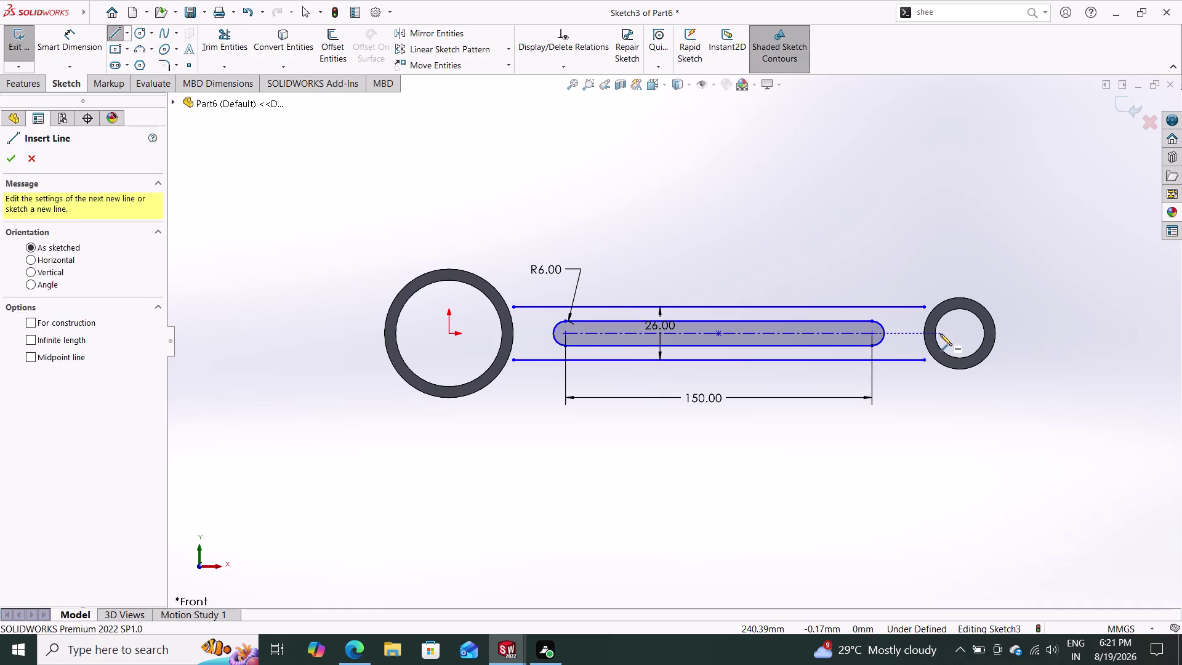
Draw a line from the slot's right end to the small boss centre, dimensioned 30 mm.
click(871, 333)
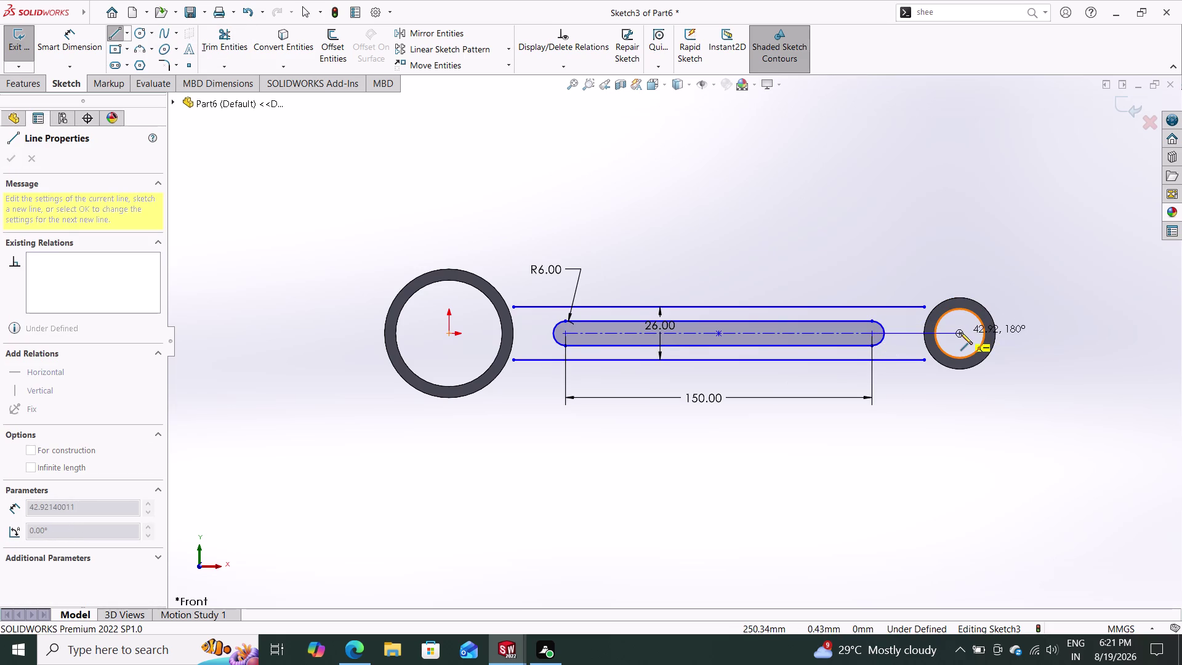
click(960, 332)
key(Escape)
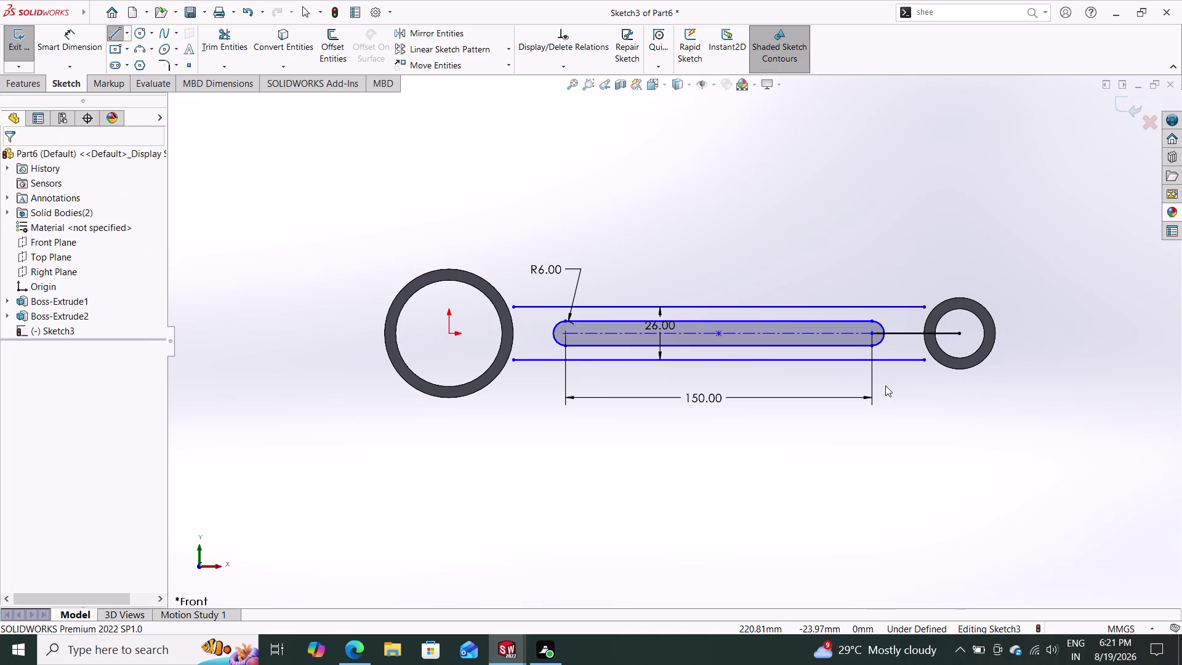
click(77, 35)
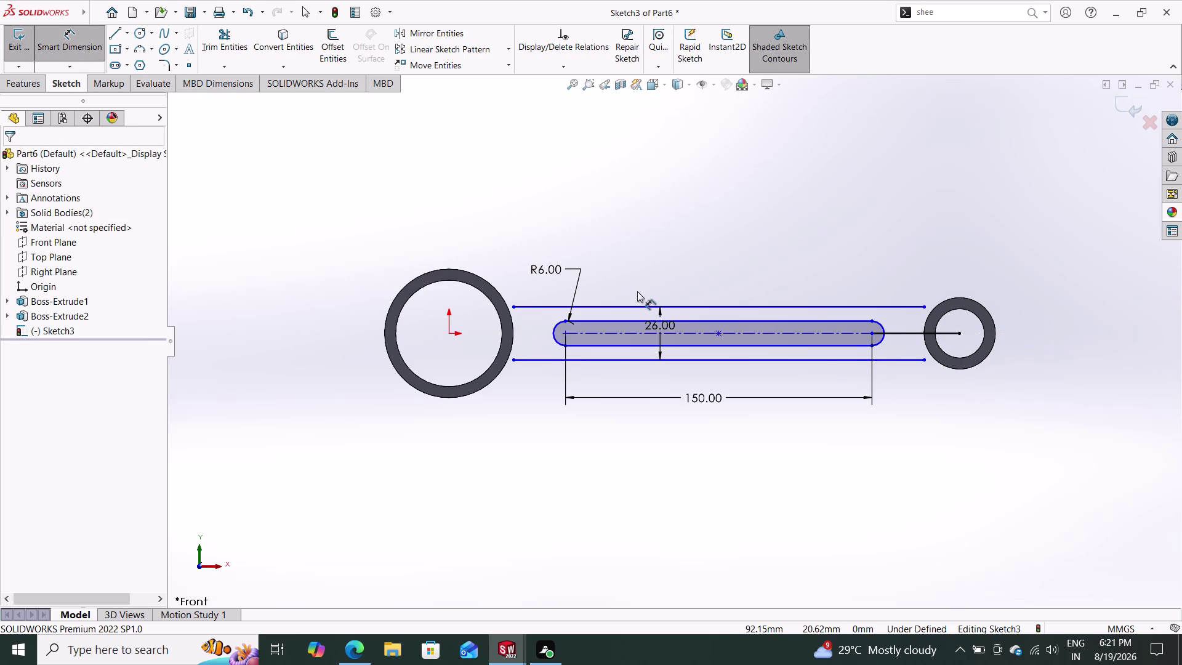
click(909, 332)
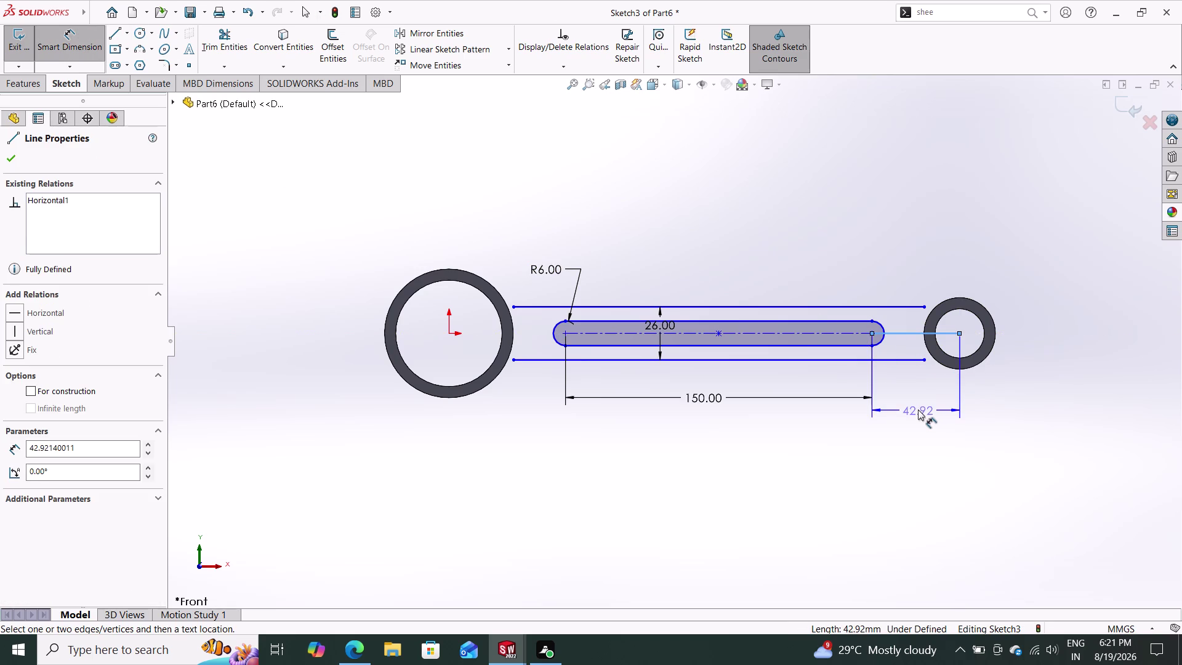
click(918, 408)
text(30)
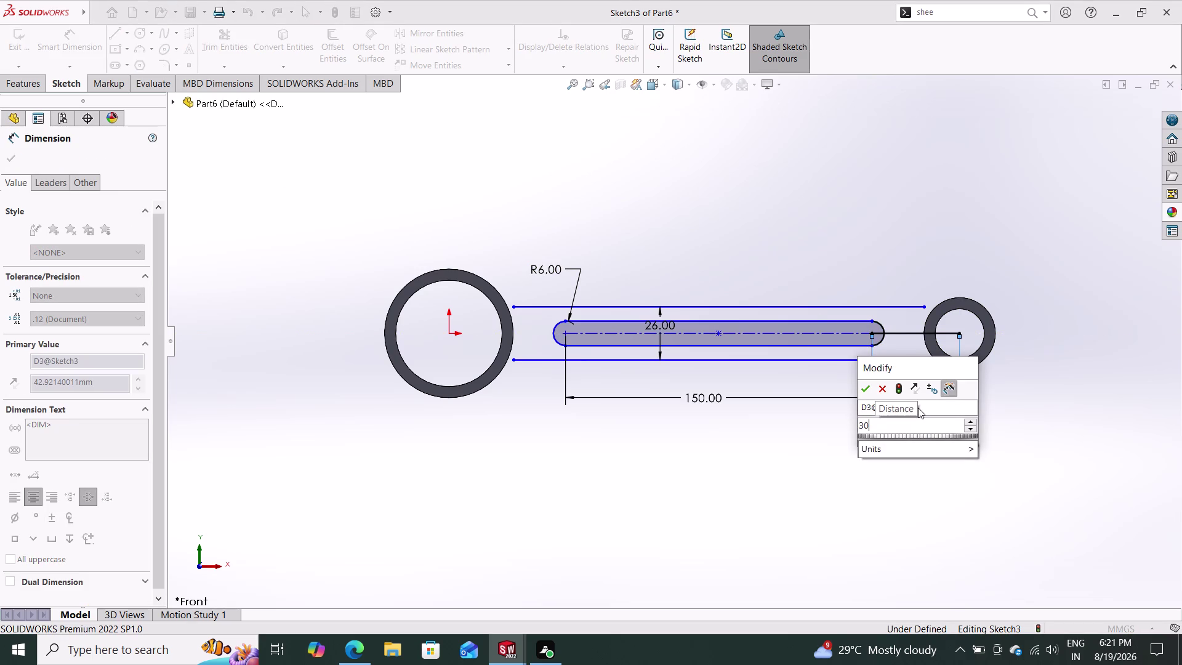
key(Return)
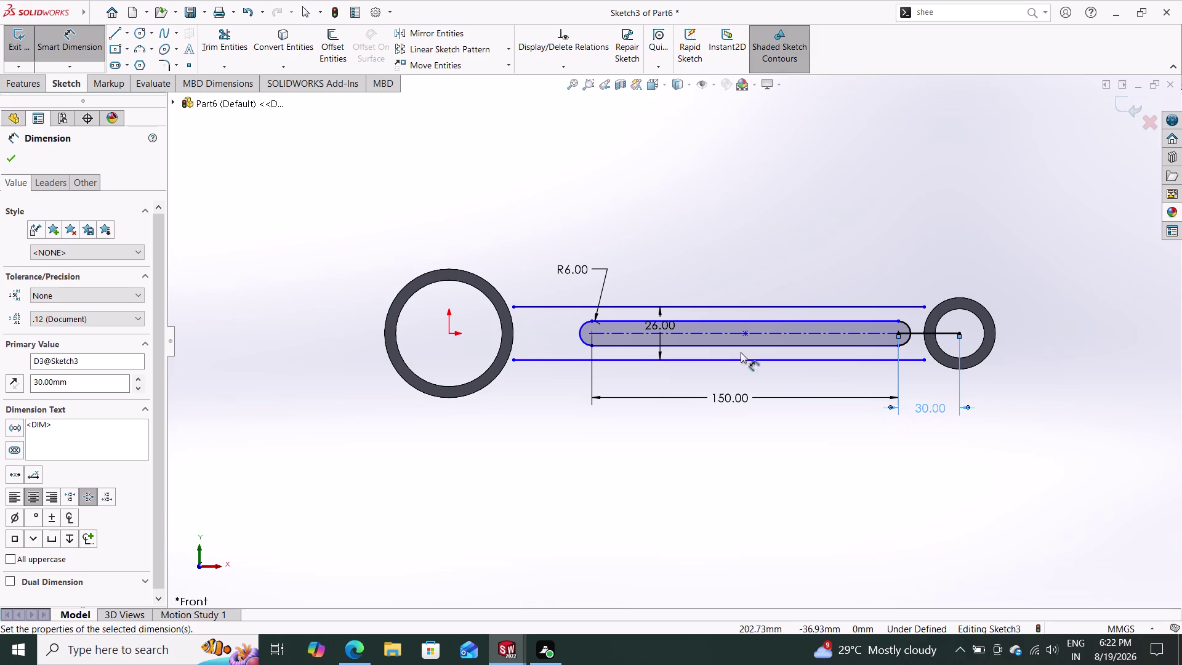
Exit dimensioning, then select the 30 mm line and clear the selection.
click(916, 333)
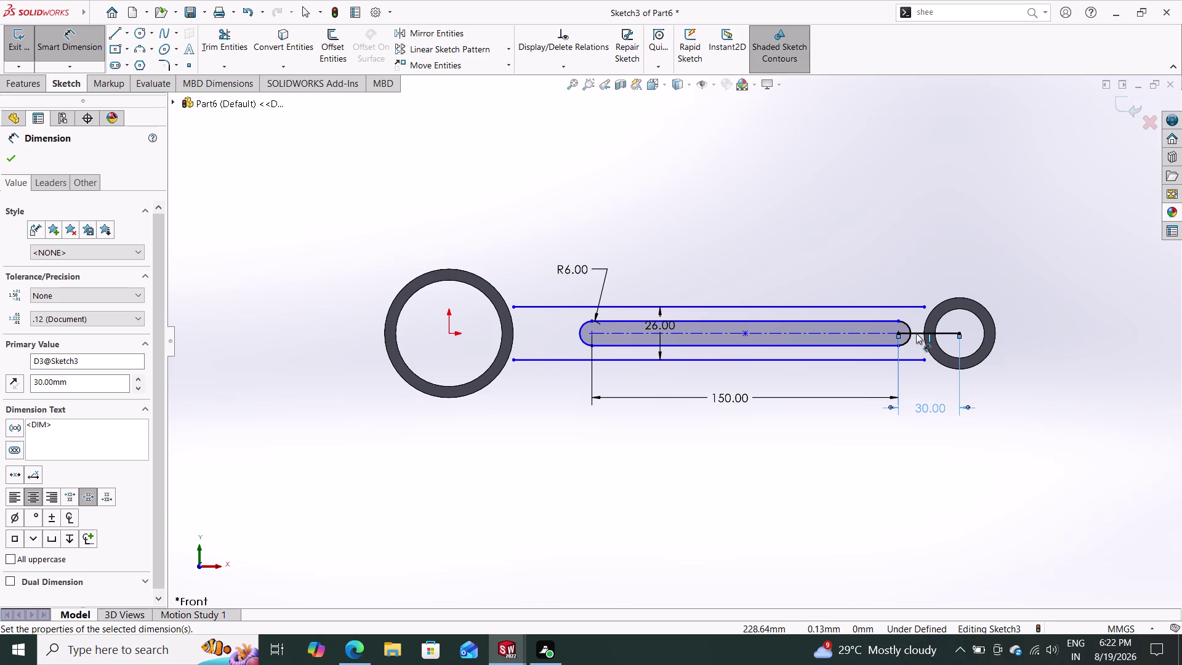
key(Escape)
key(Escape)
key(Escape)
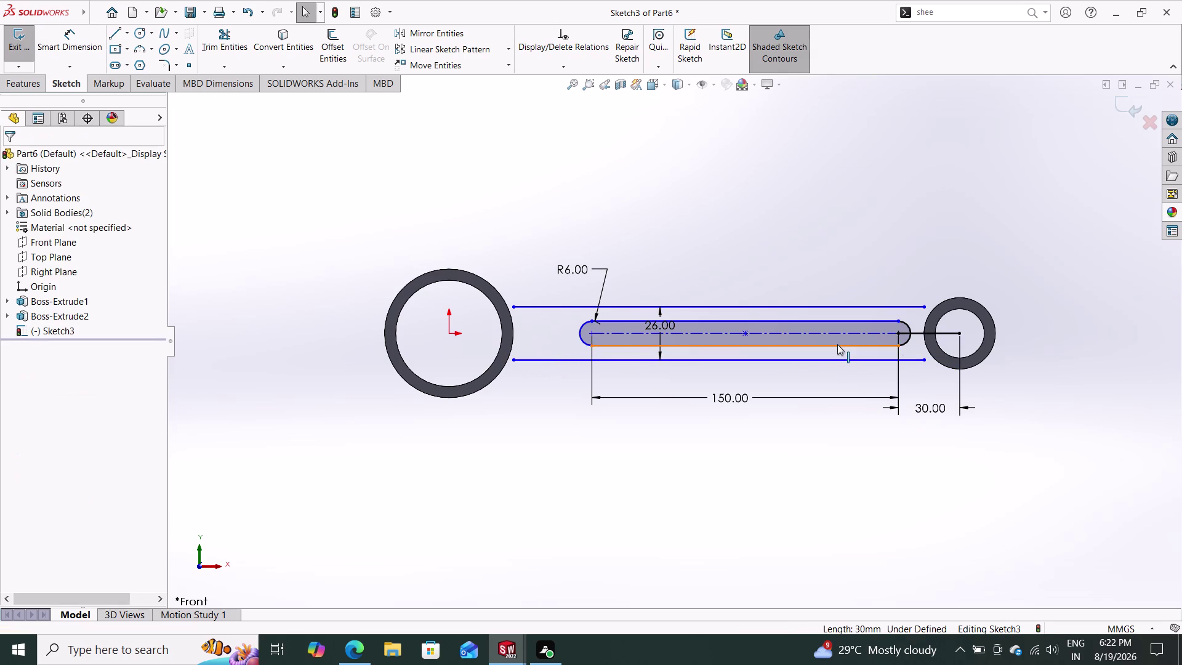
click(918, 331)
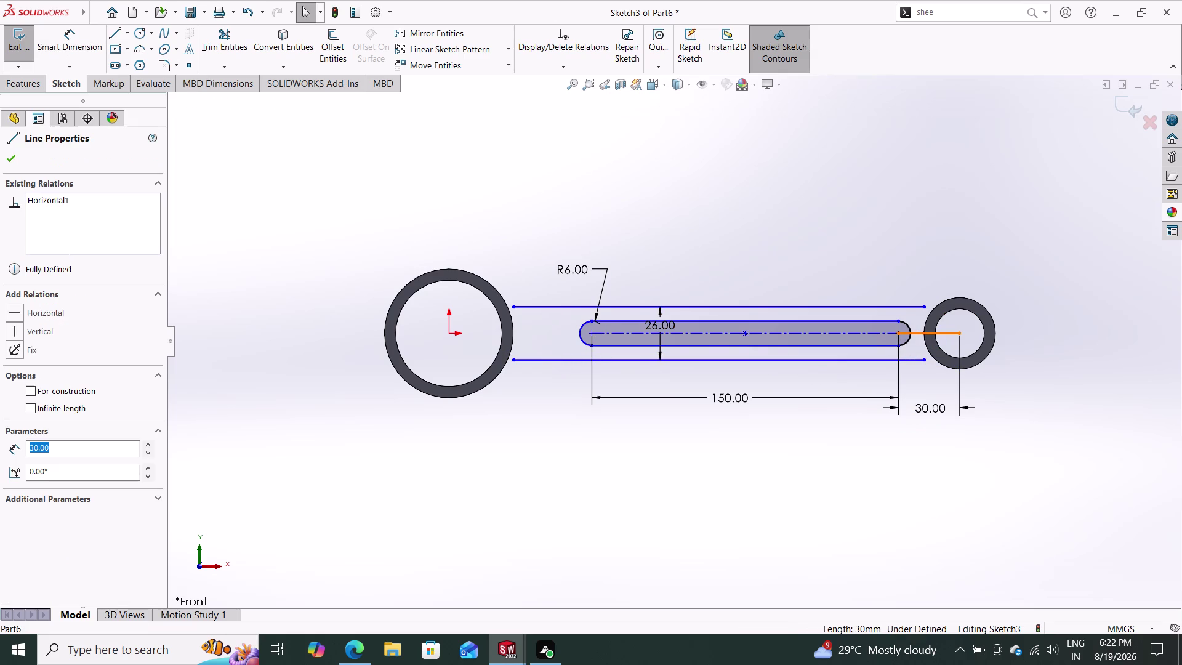
click(53, 390)
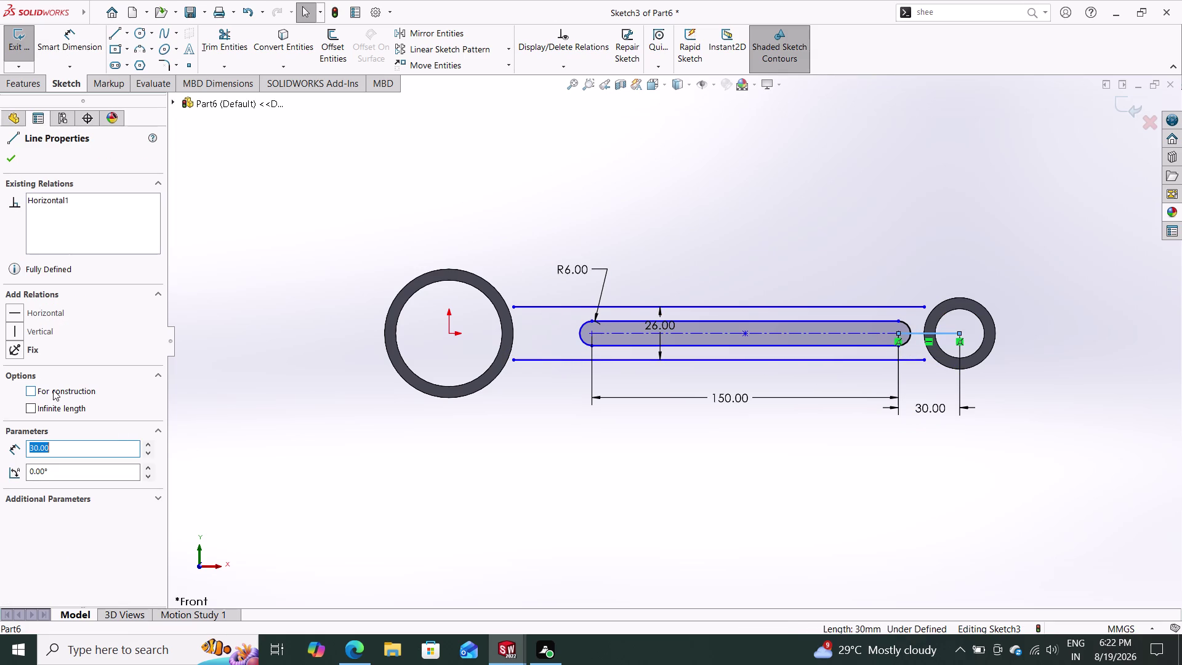
click(6, 161)
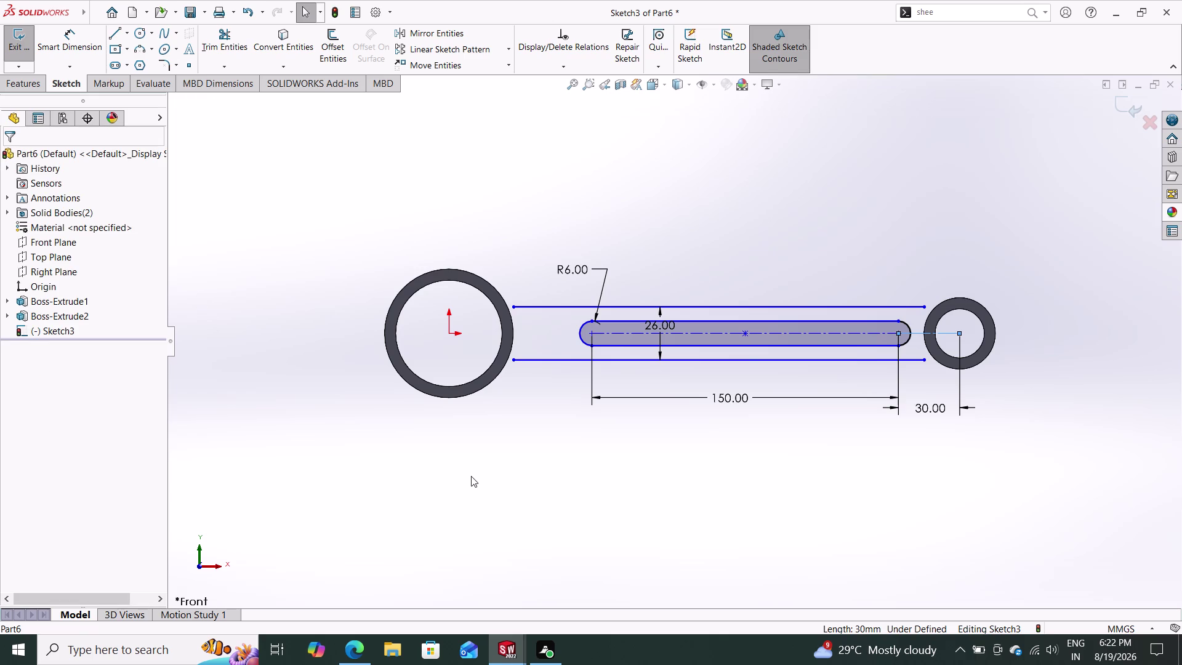
key(Escape)
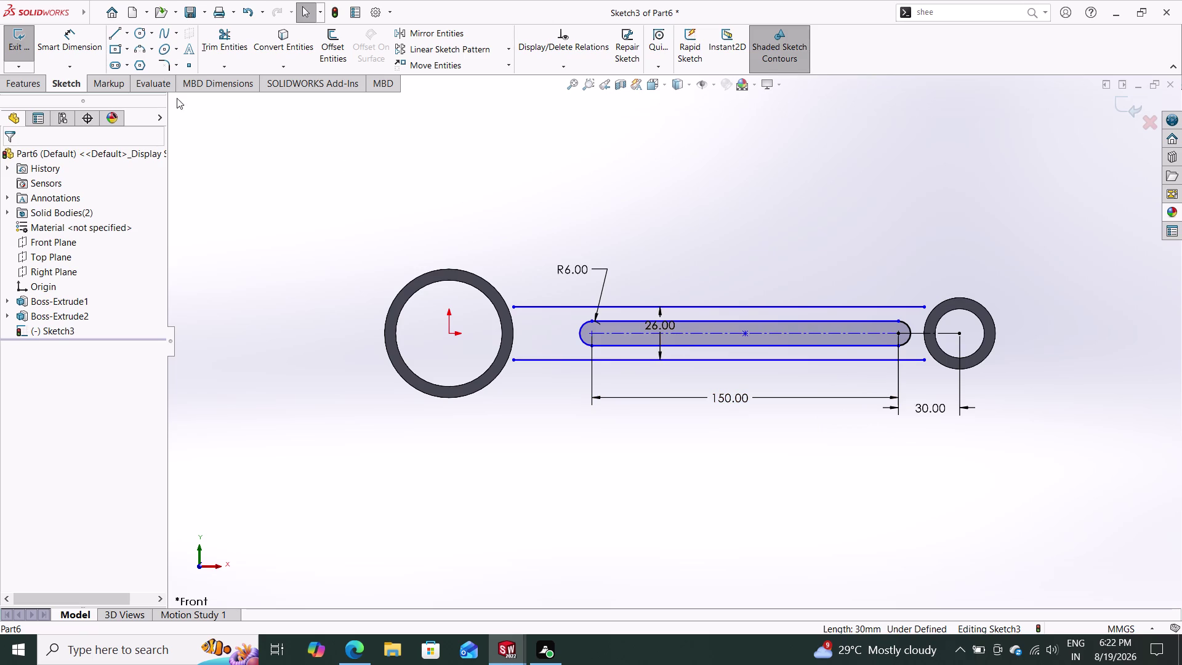
Activate the 3 Point Arc tool from the Sketch toolbar.
click(142, 46)
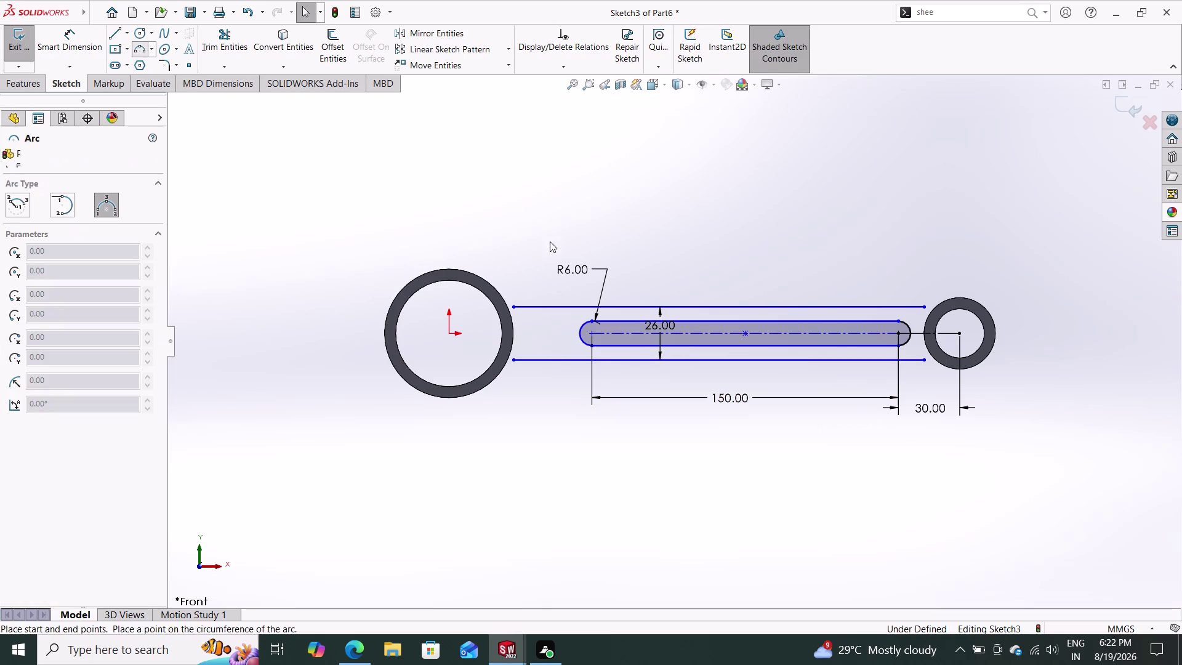
Sketch a three-point arc from the upper line's end to the small boss edge.
click(896, 305)
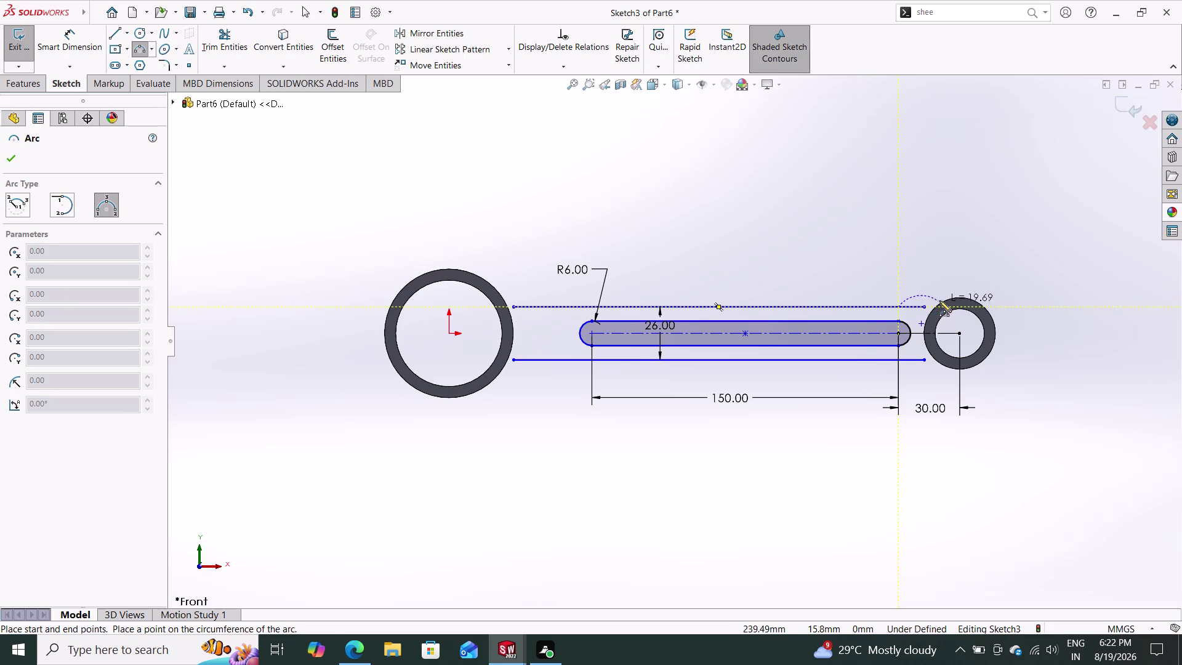
click(947, 300)
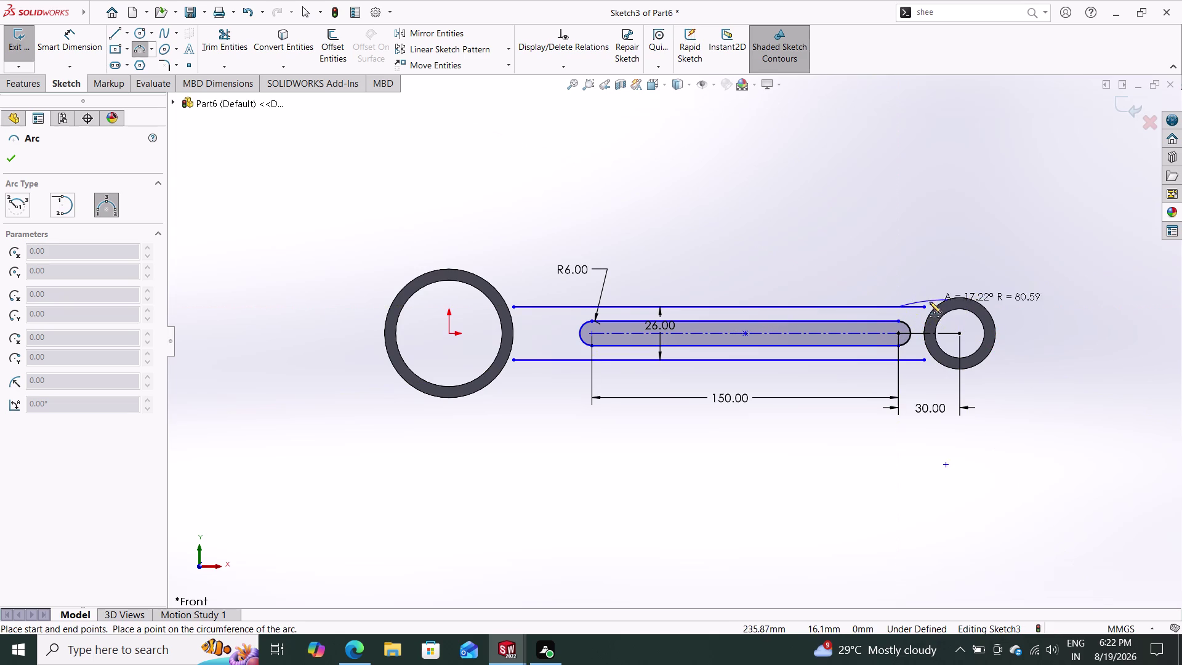
click(916, 312)
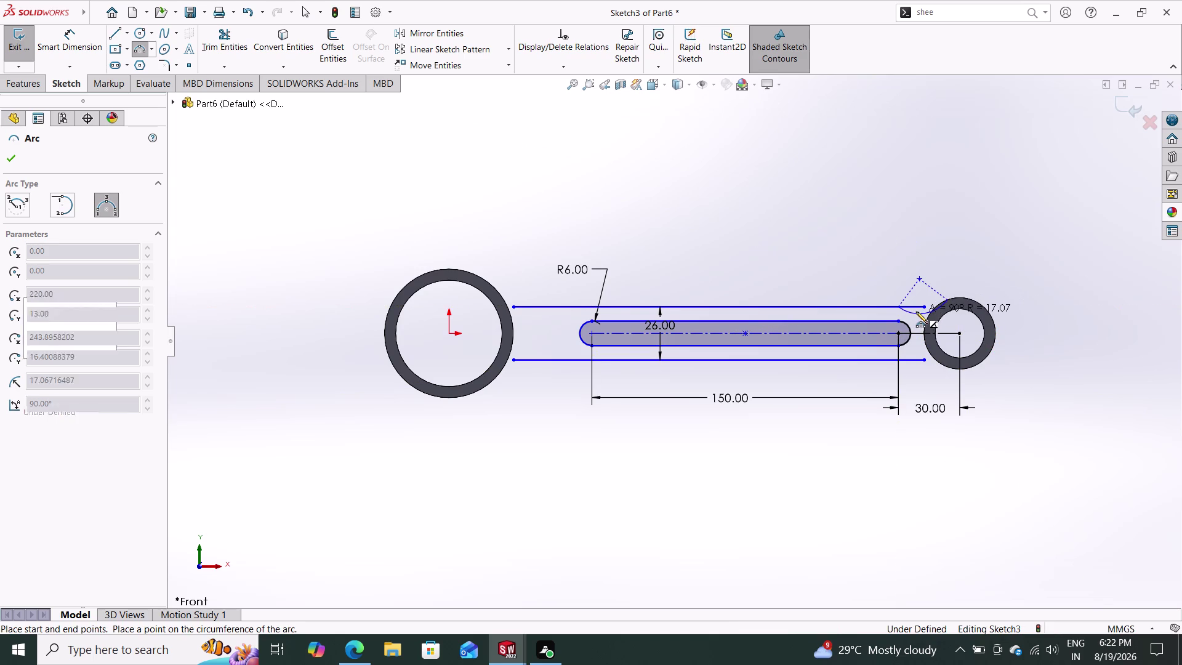
key(Escape)
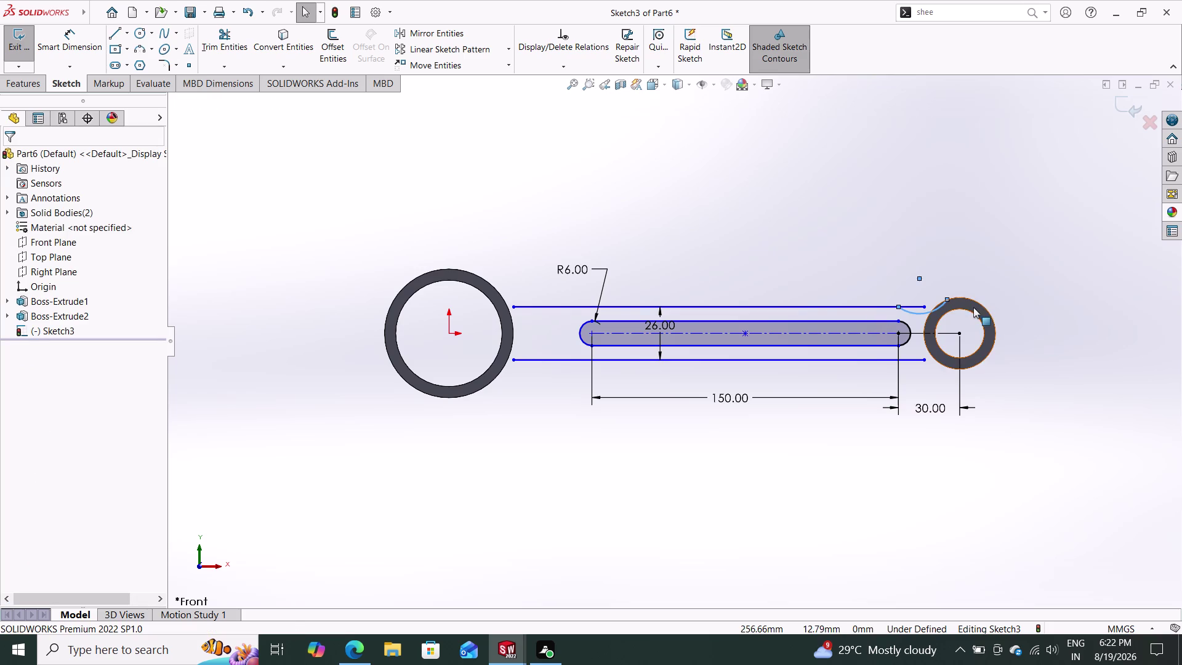
scroll(down, 3)
scroll(down, 3)
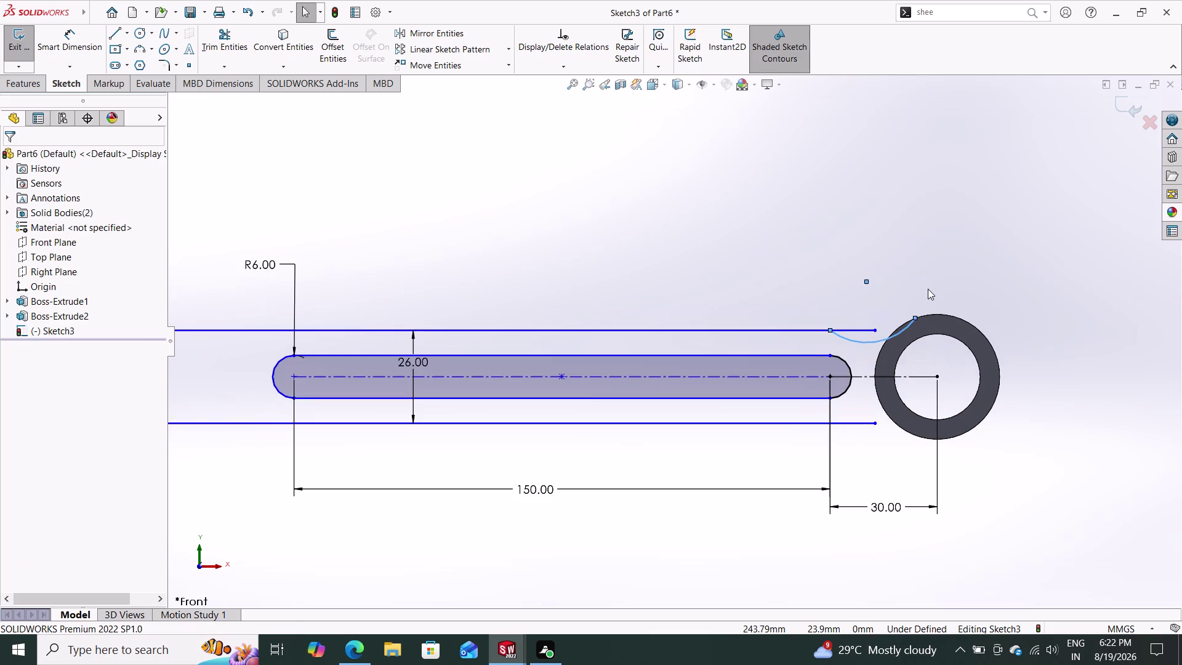
Trim away the upper line's overhanging end past the arc.
click(225, 42)
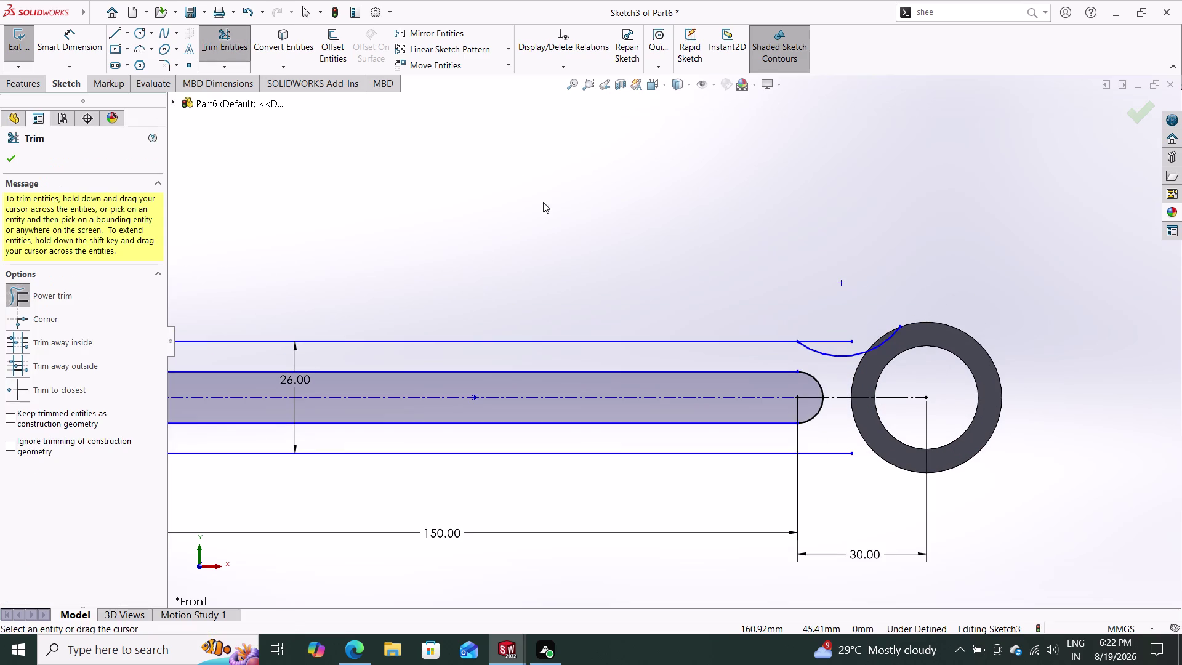
drag(798, 296, 826, 343)
key(Escape)
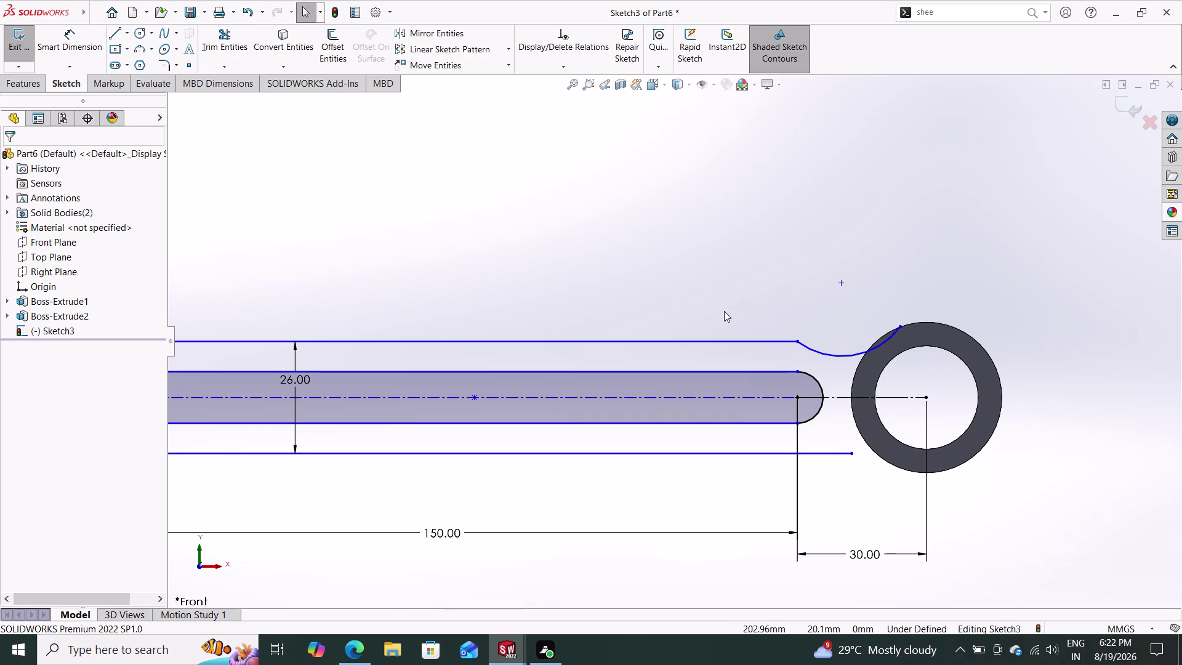
click(69, 37)
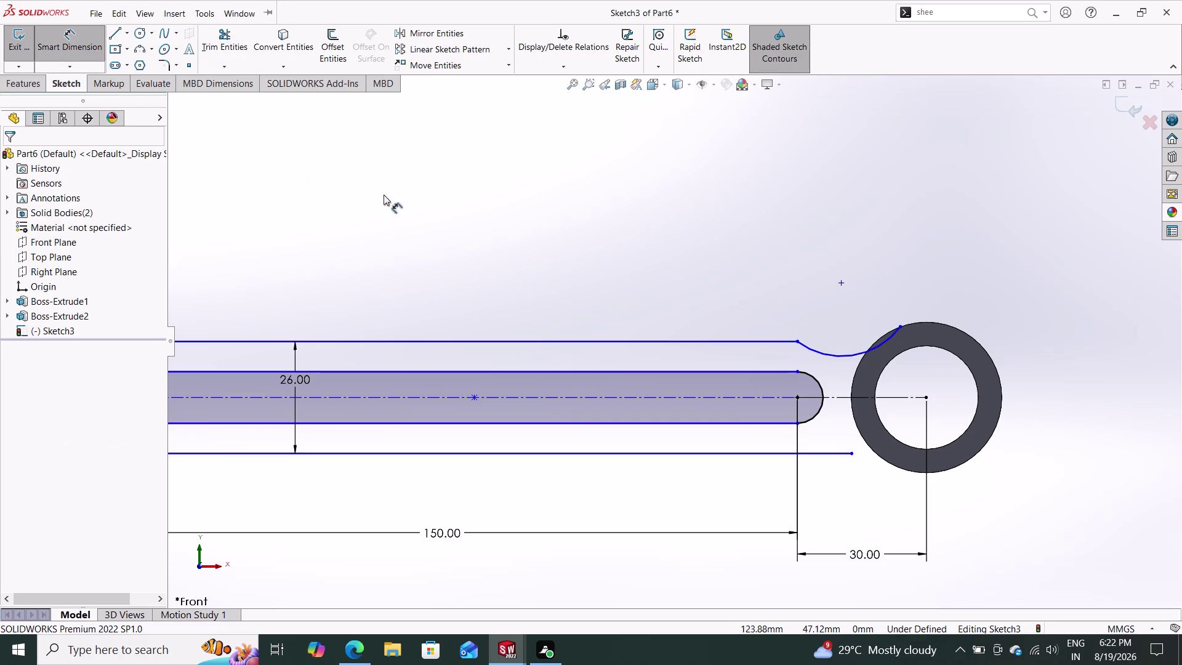
Dimension the upper shank-to-boss arc with an R35 radius.
click(821, 350)
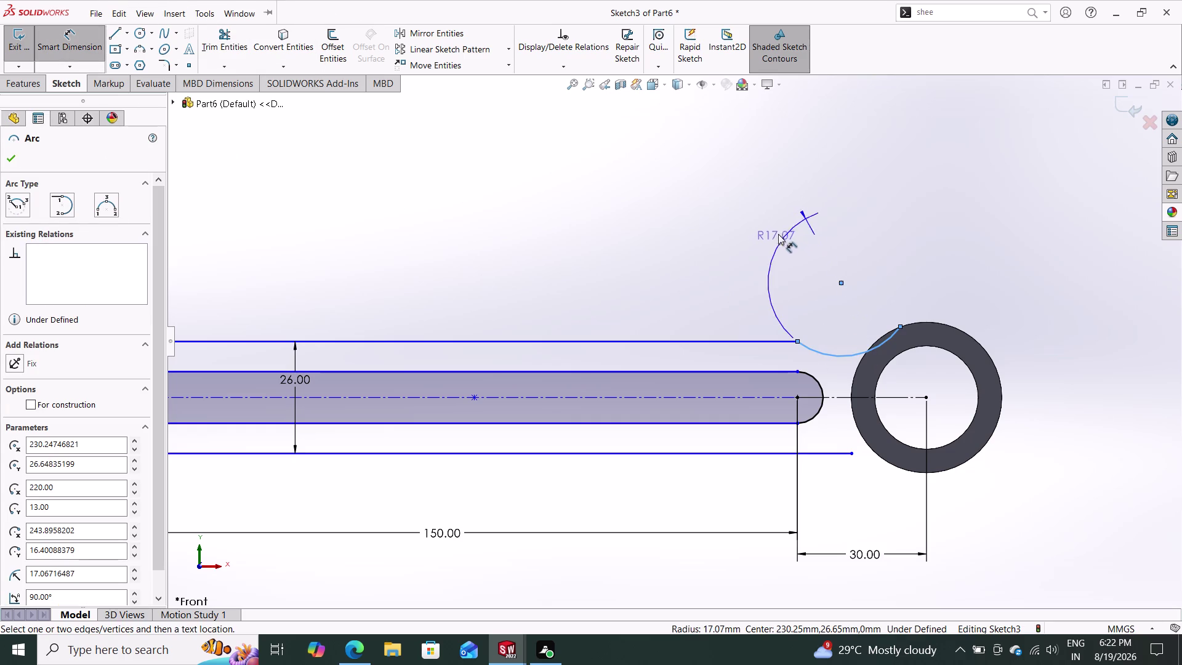
click(776, 221)
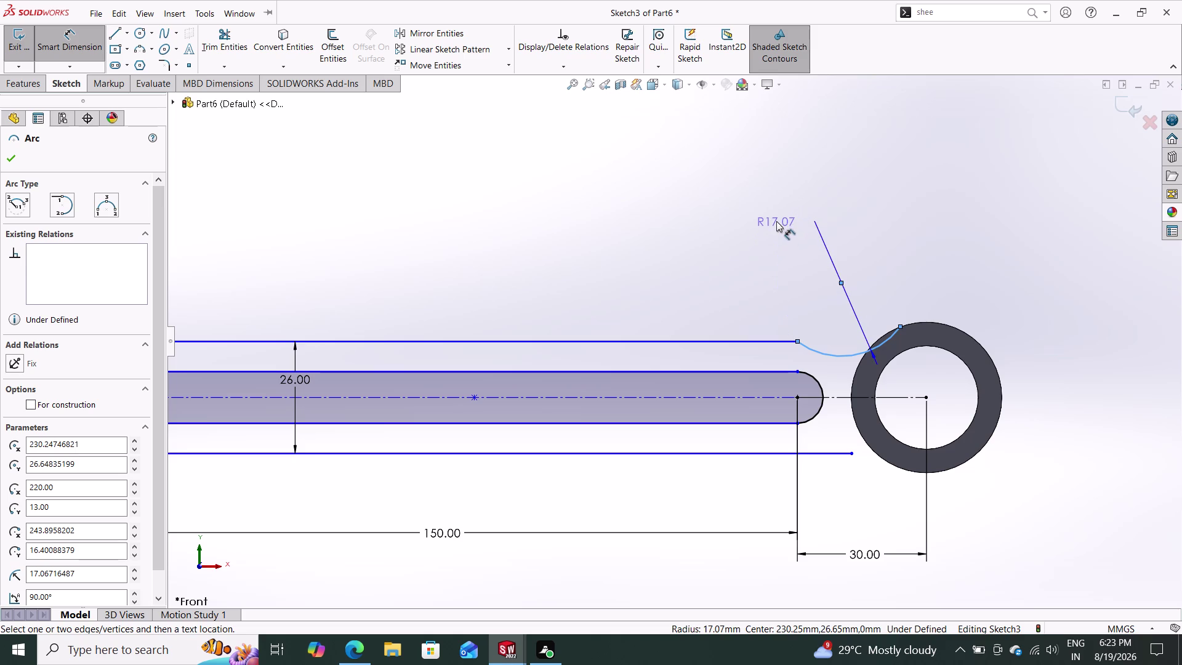
text(35)
key(Return)
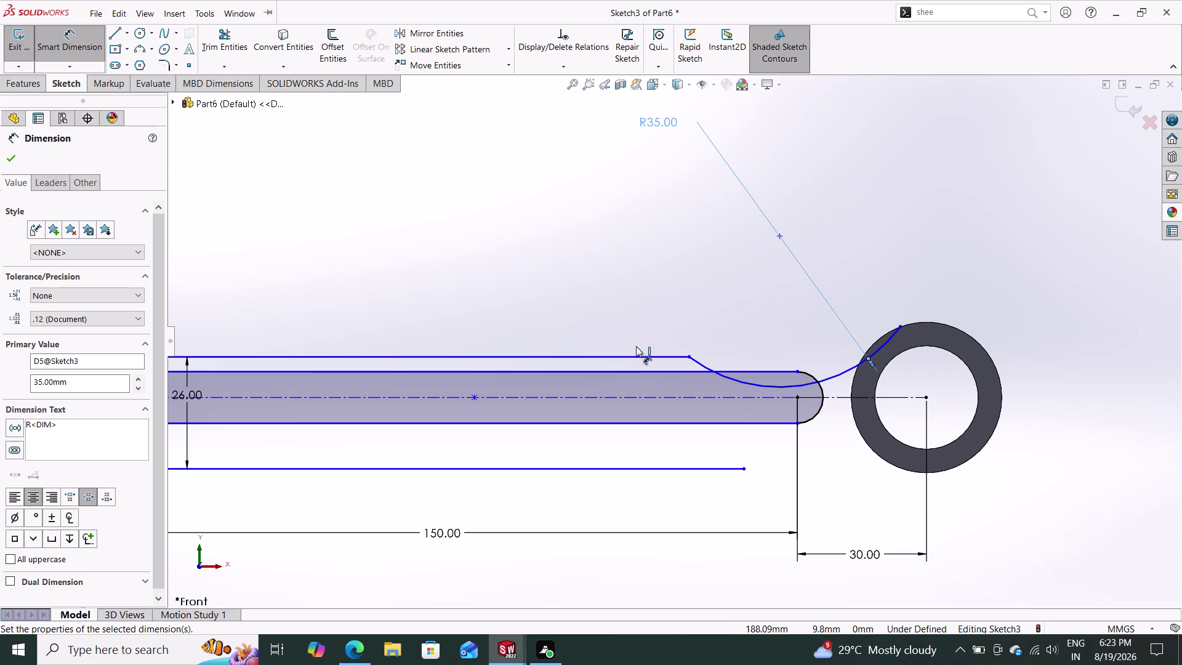
Sketch a three-point arc from the lower line's end to the small boss's lower edge.
click(138, 50)
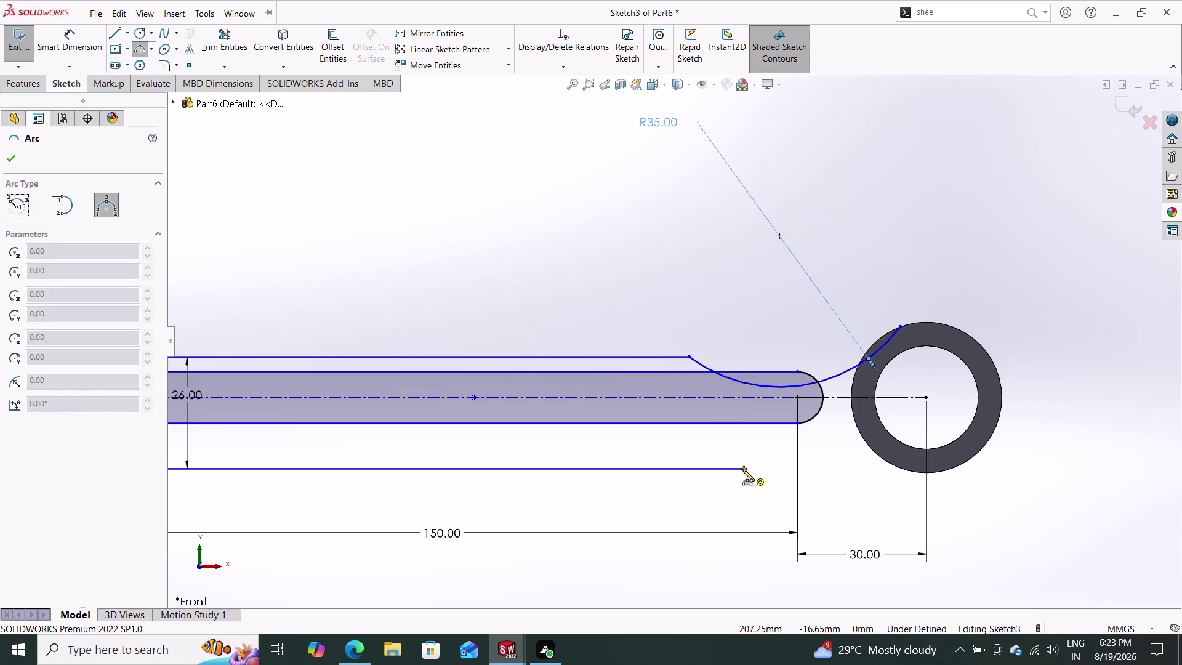
click(742, 469)
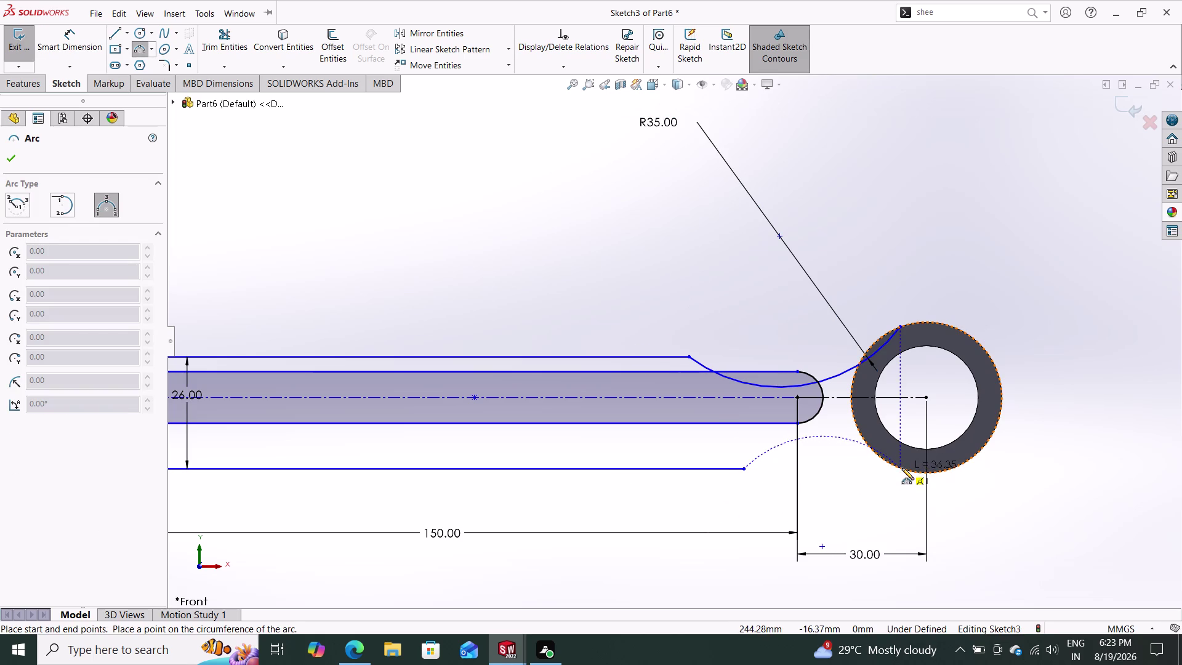
click(901, 468)
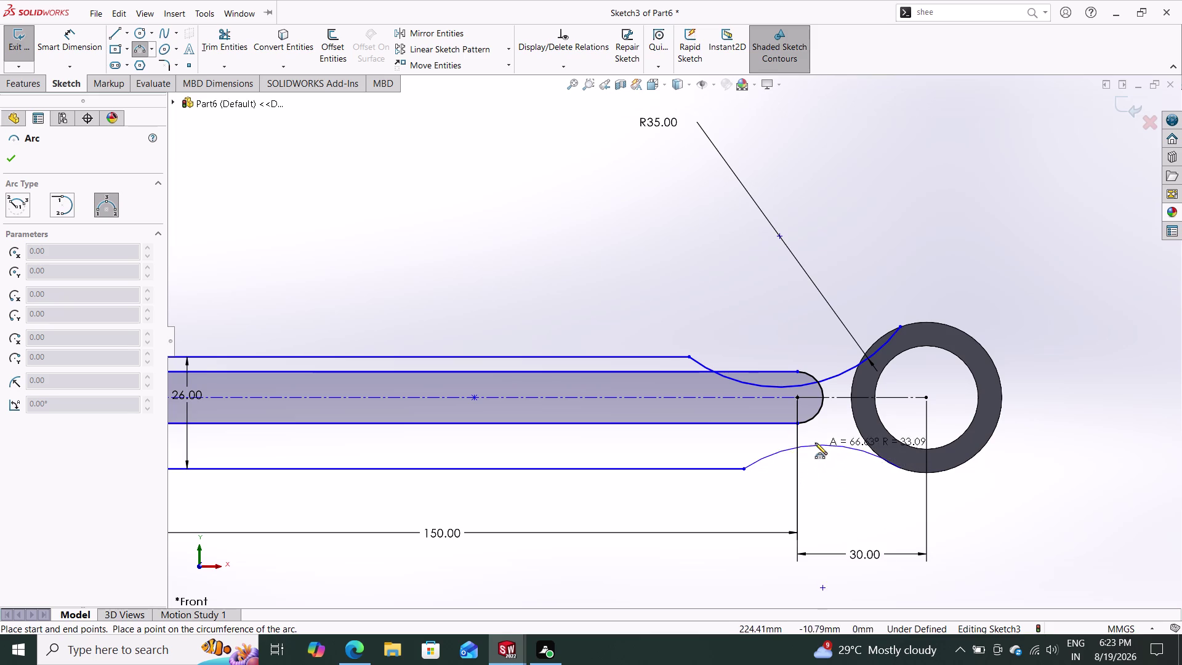
click(810, 436)
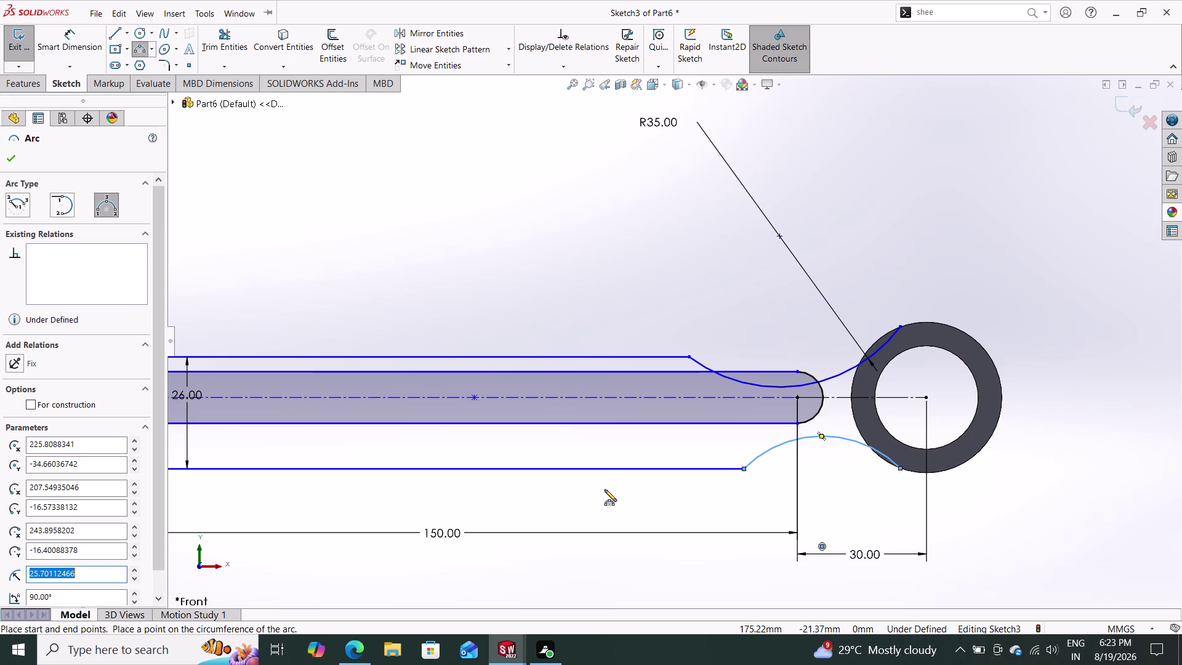
key(ctrl+z)
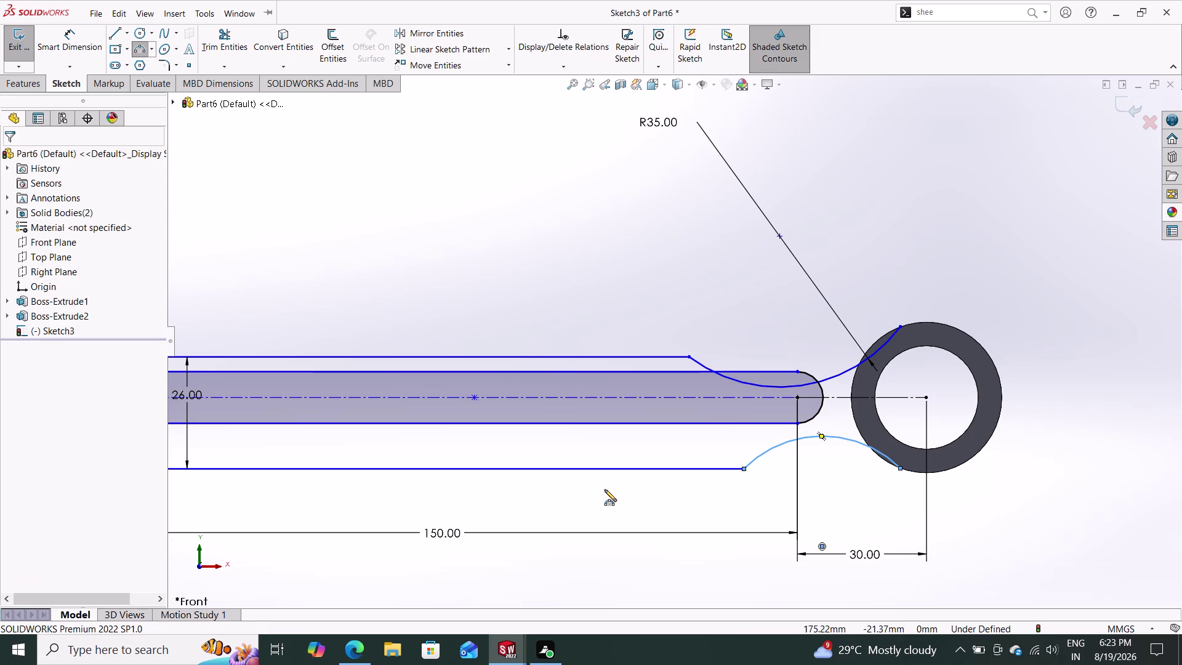
Undo the arcs, the R35 dimension and the upper line trim.
key(ctrl+z)
key(ctrl+z)
key(ctrl+z)
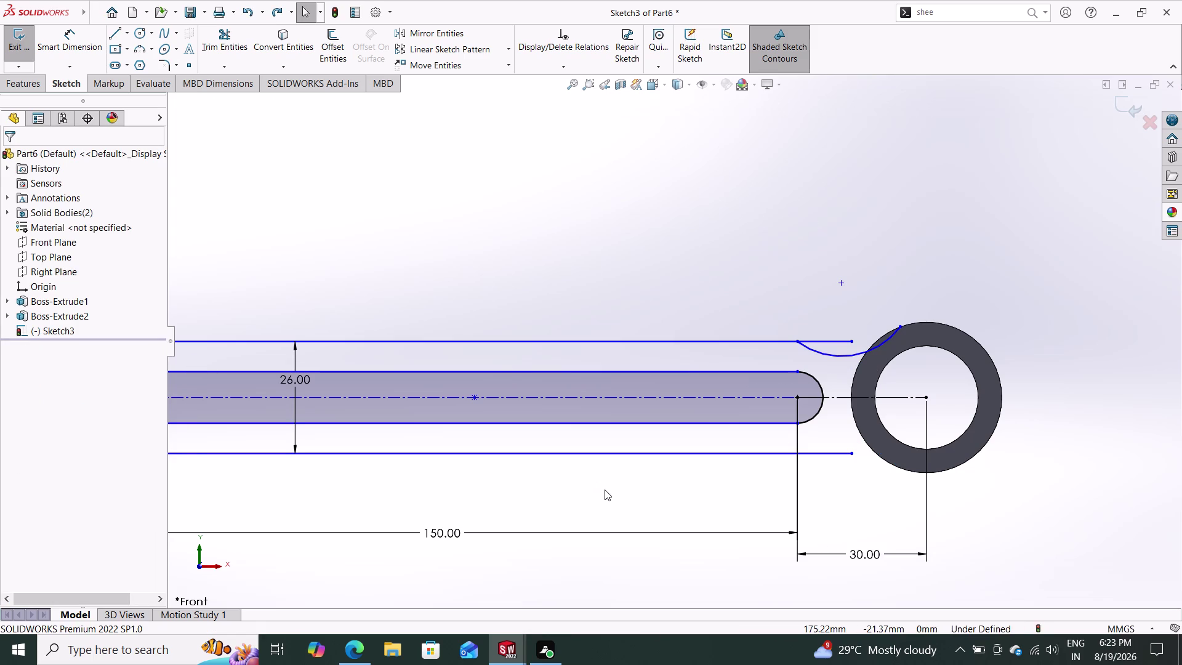
key(ctrl+z)
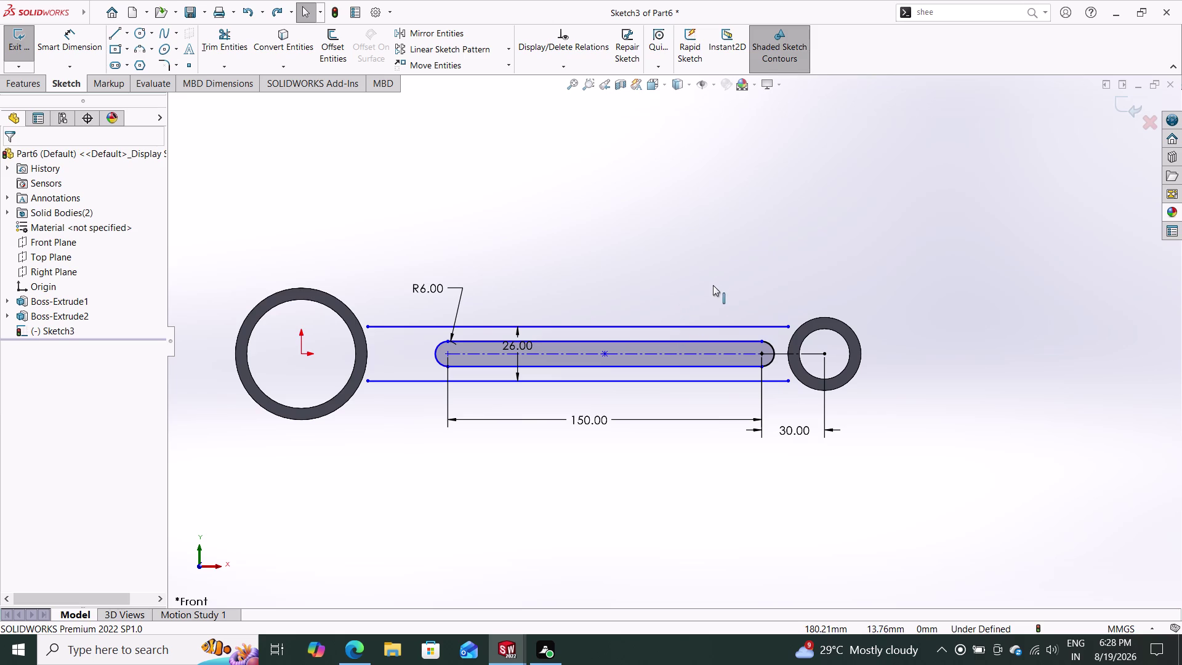
drag(723, 254, 584, 421)
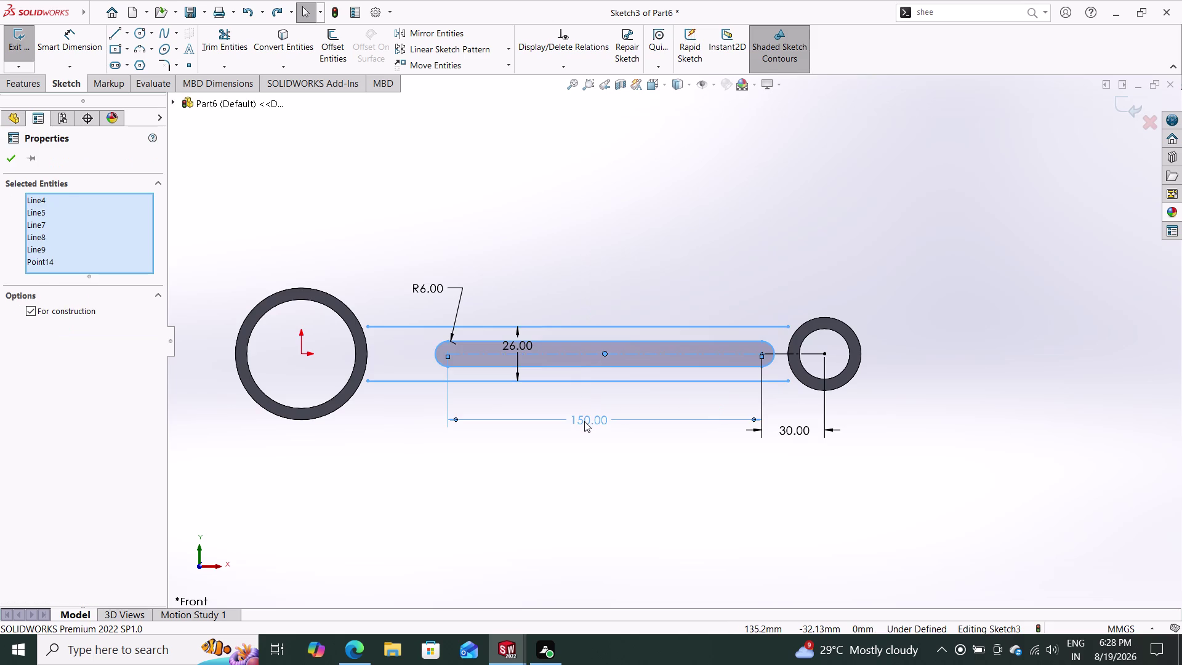
key(Delete)
click(509, 326)
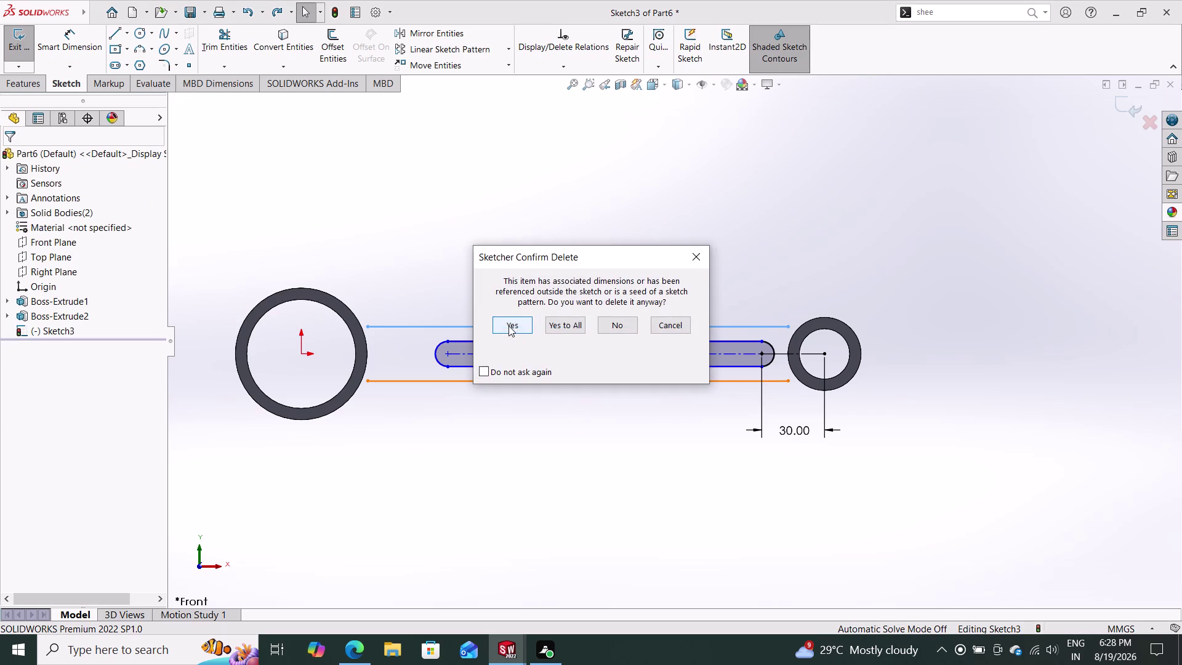
click(512, 326)
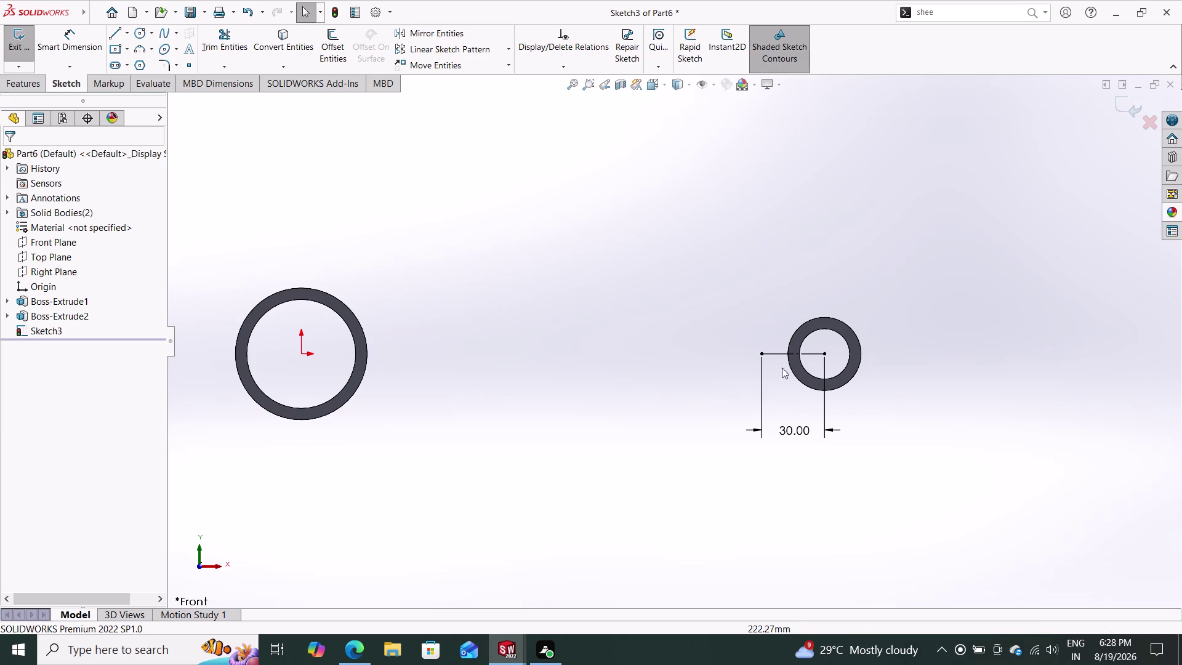
drag(834, 331, 738, 385)
key(Delete)
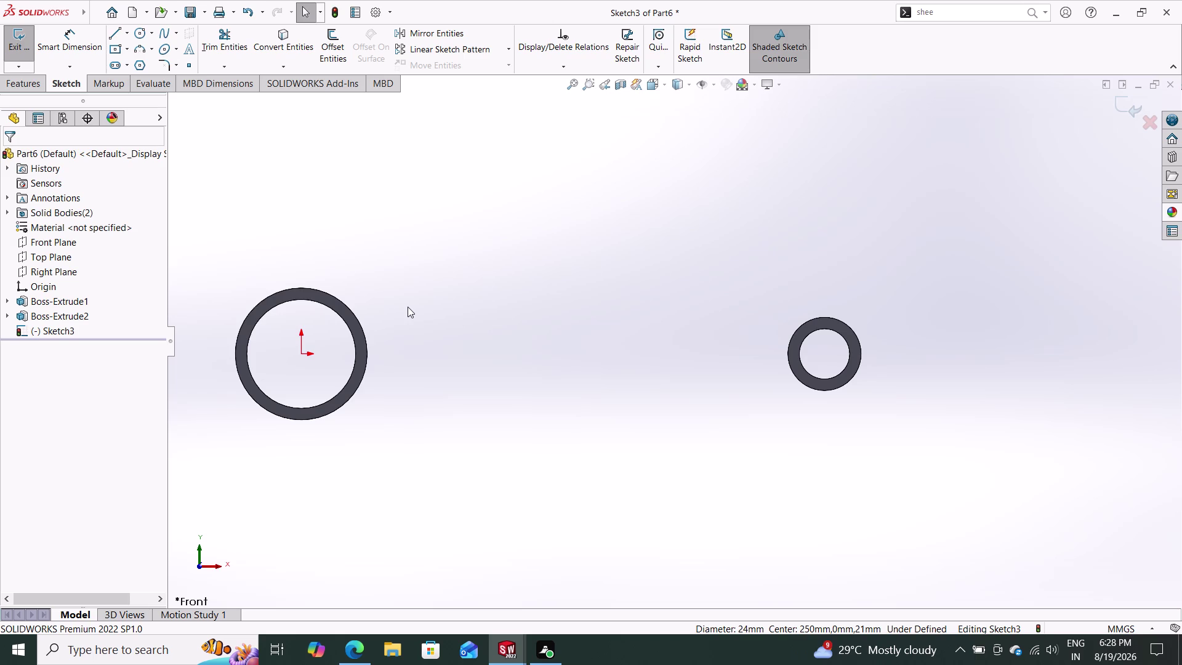
scroll(down, 3)
scroll(up, 3)
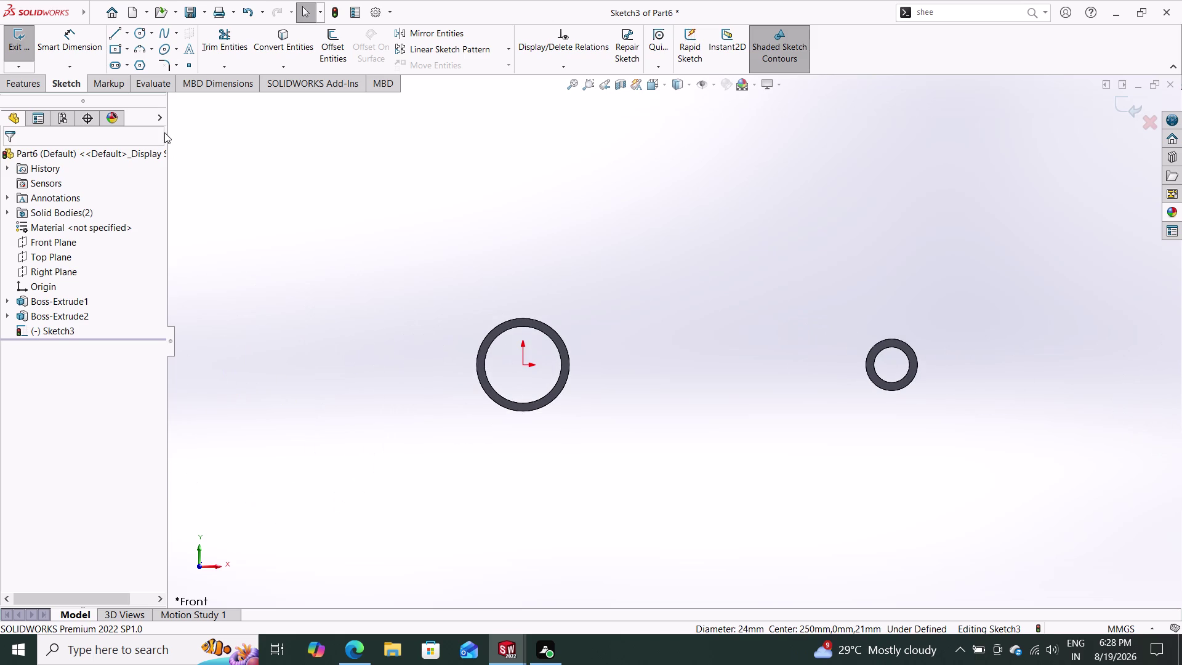
Draw a small circle to the left of the large boss.
click(139, 32)
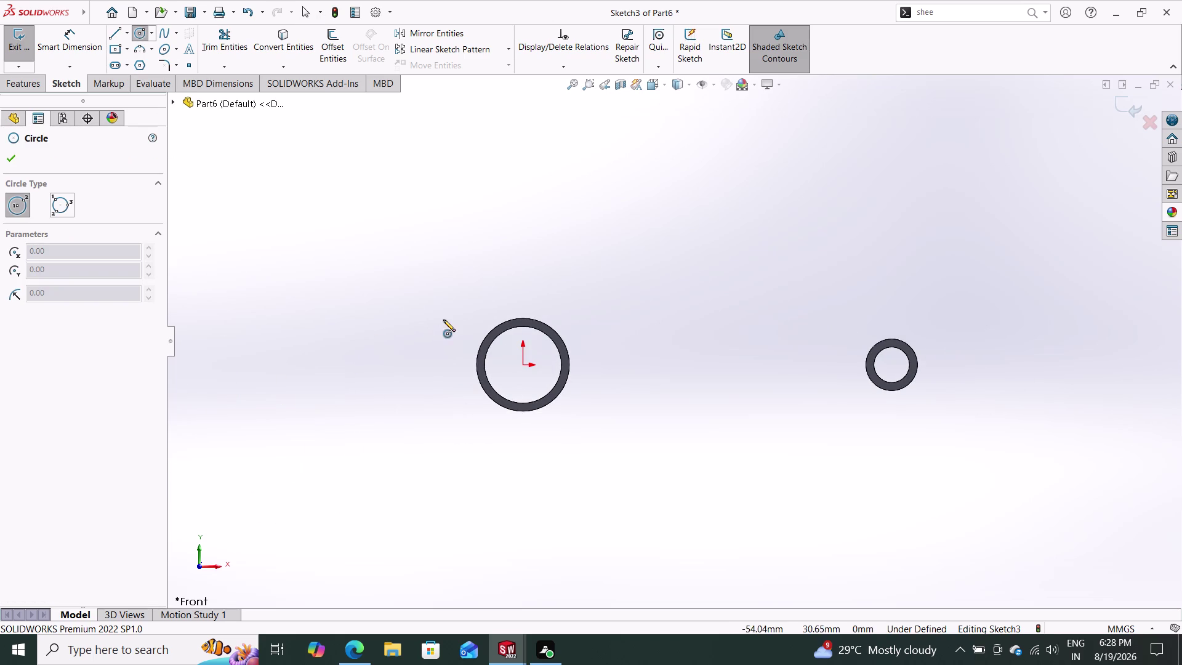
click(437, 318)
click(446, 329)
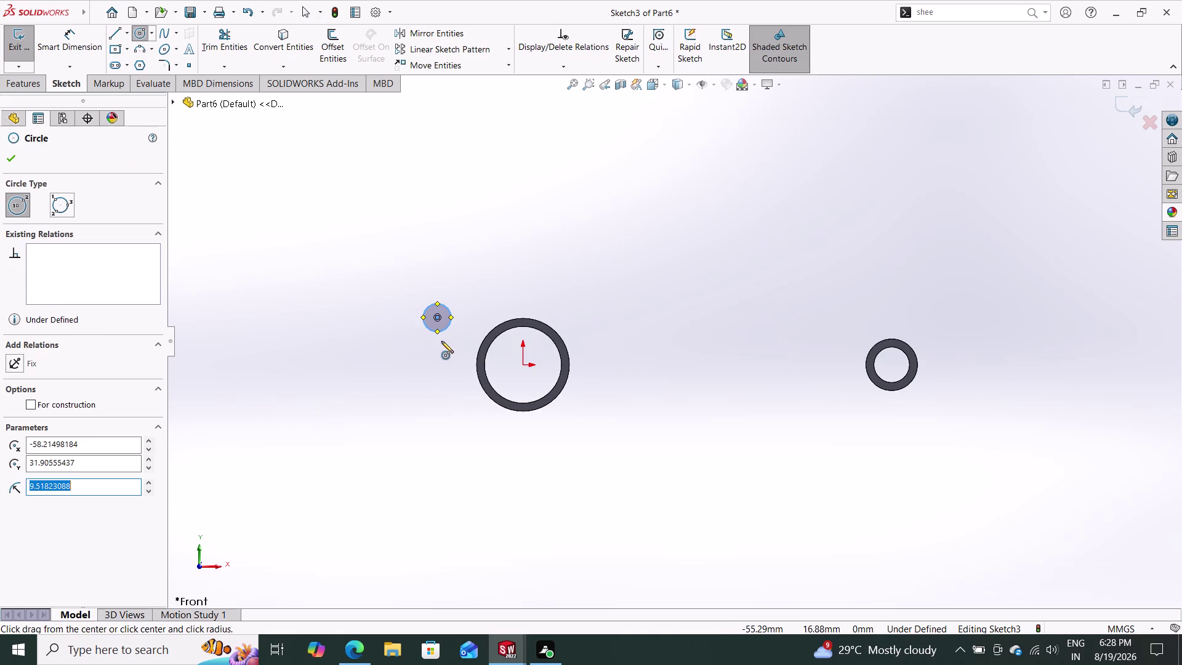
key(Escape)
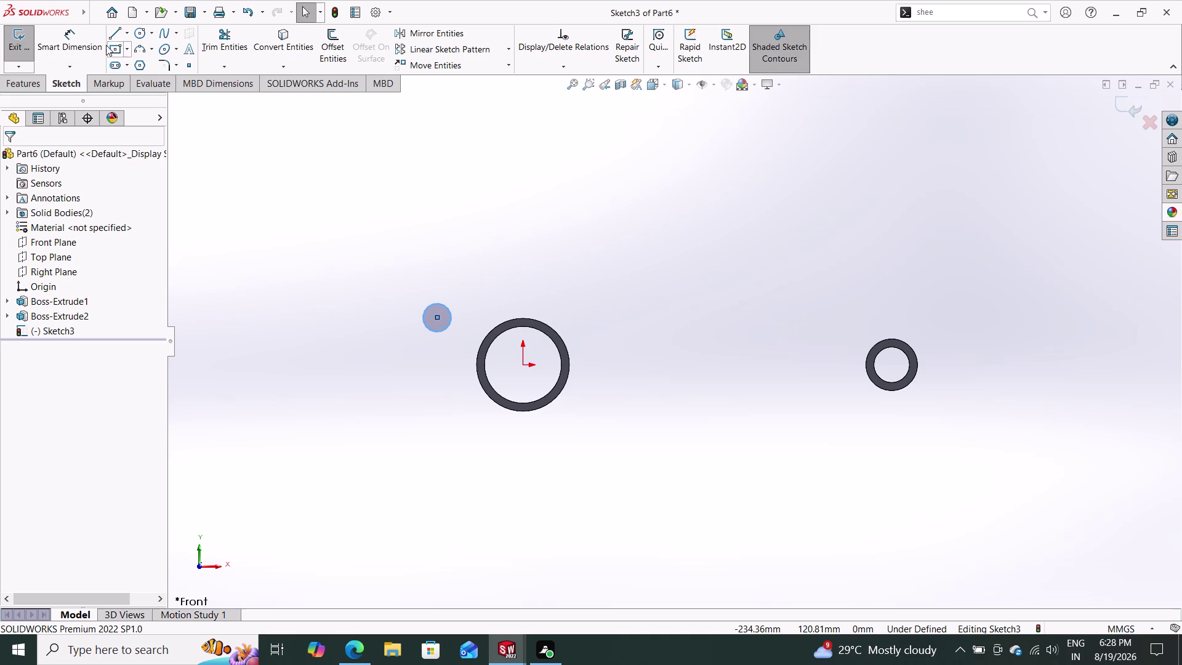
Add a horizontal centerline through both bosses and a vertical centerline through the large boss.
click(127, 31)
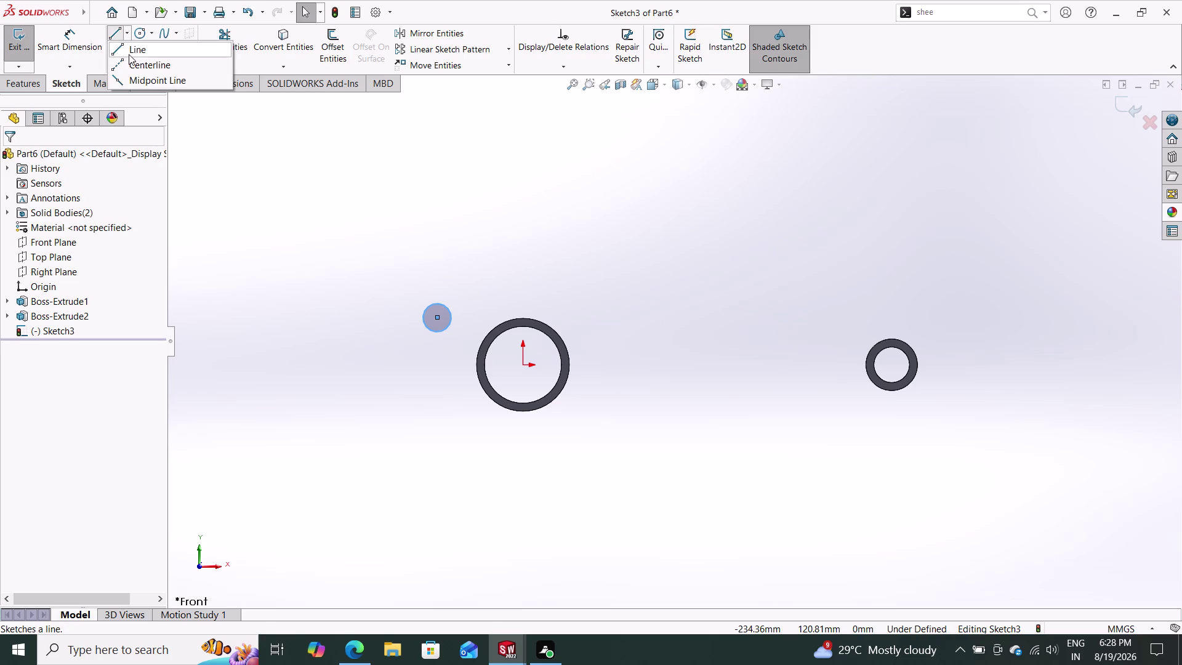
click(130, 65)
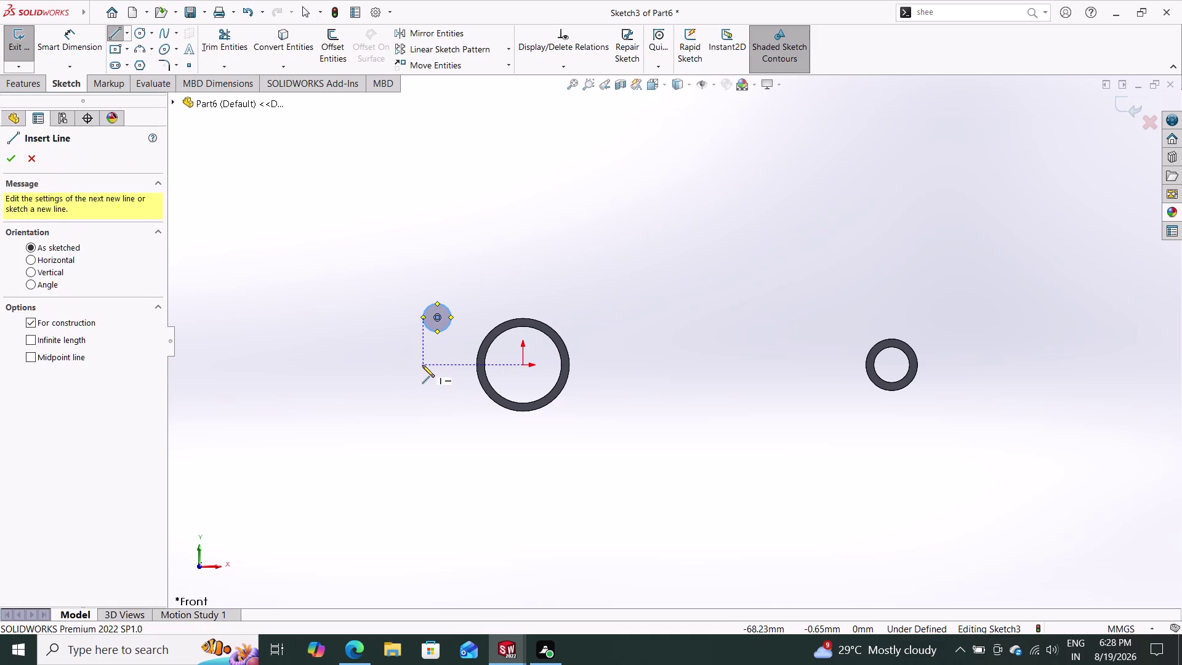
click(422, 365)
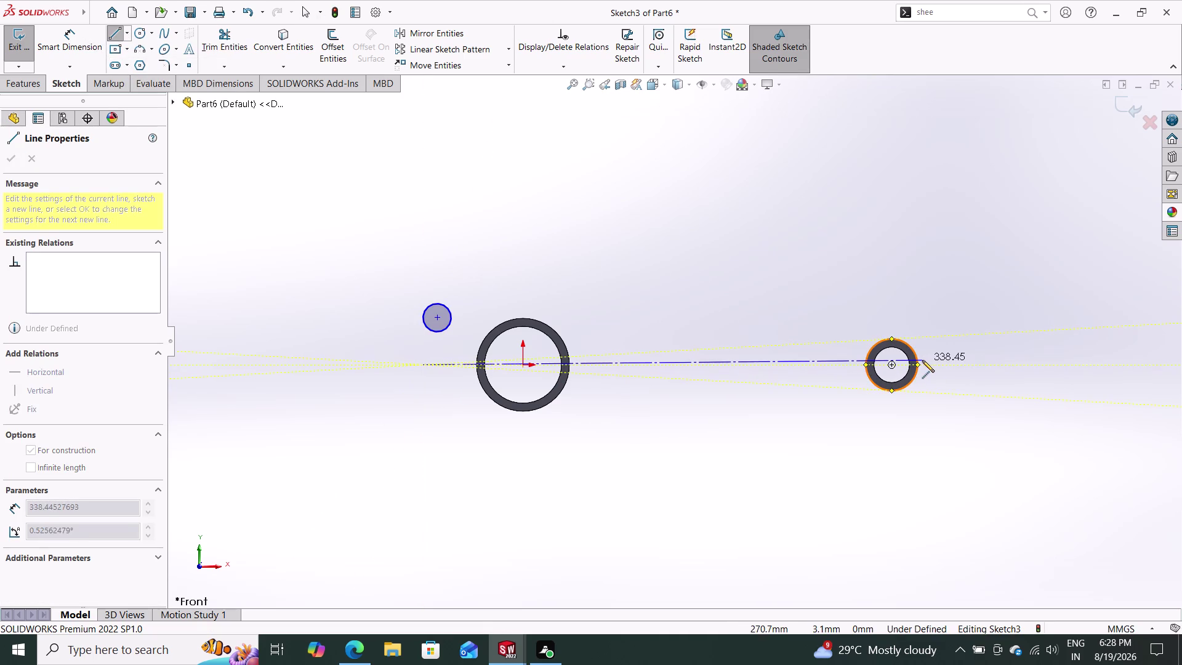
click(930, 363)
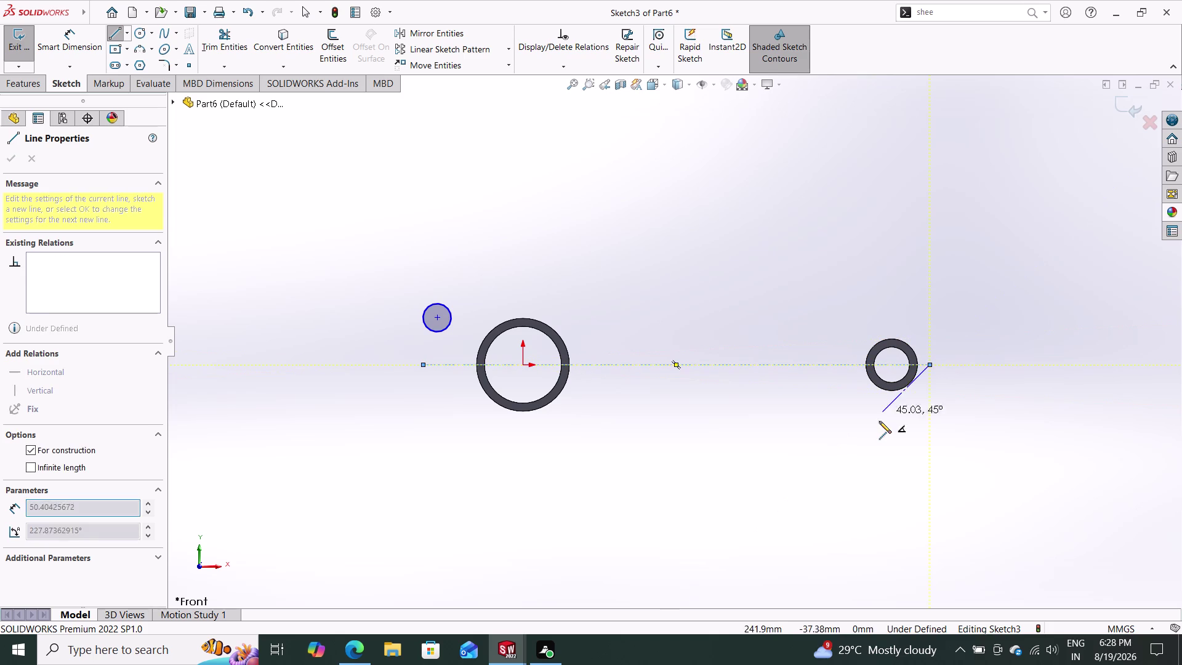
double_click(857, 439)
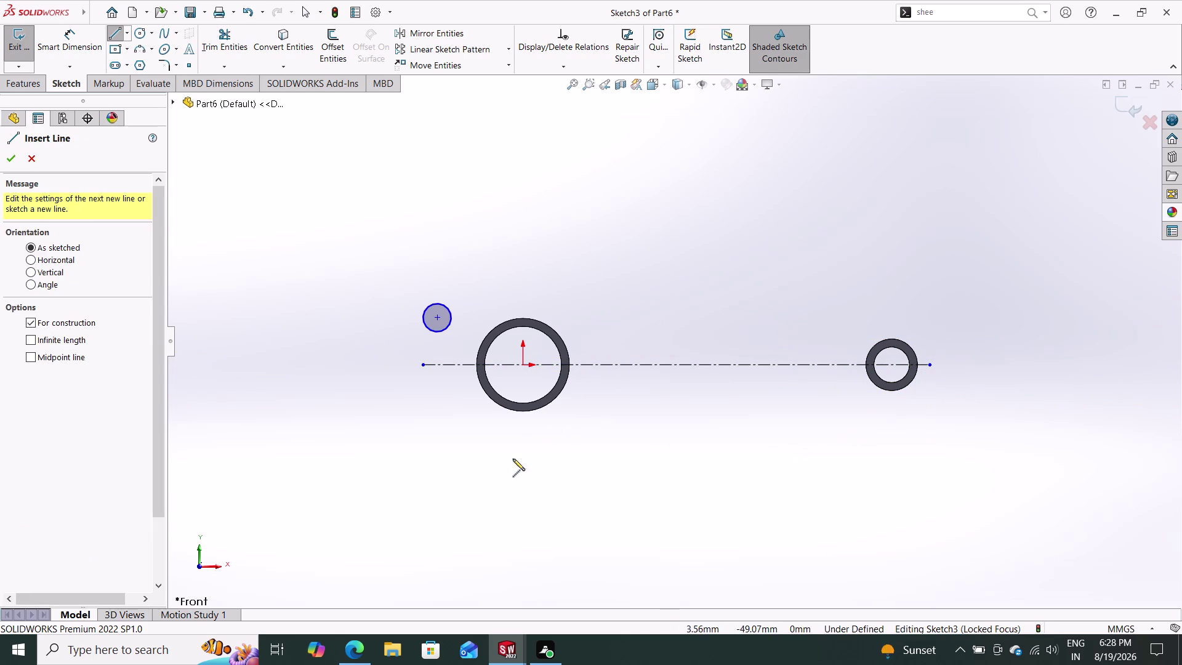
click(522, 497)
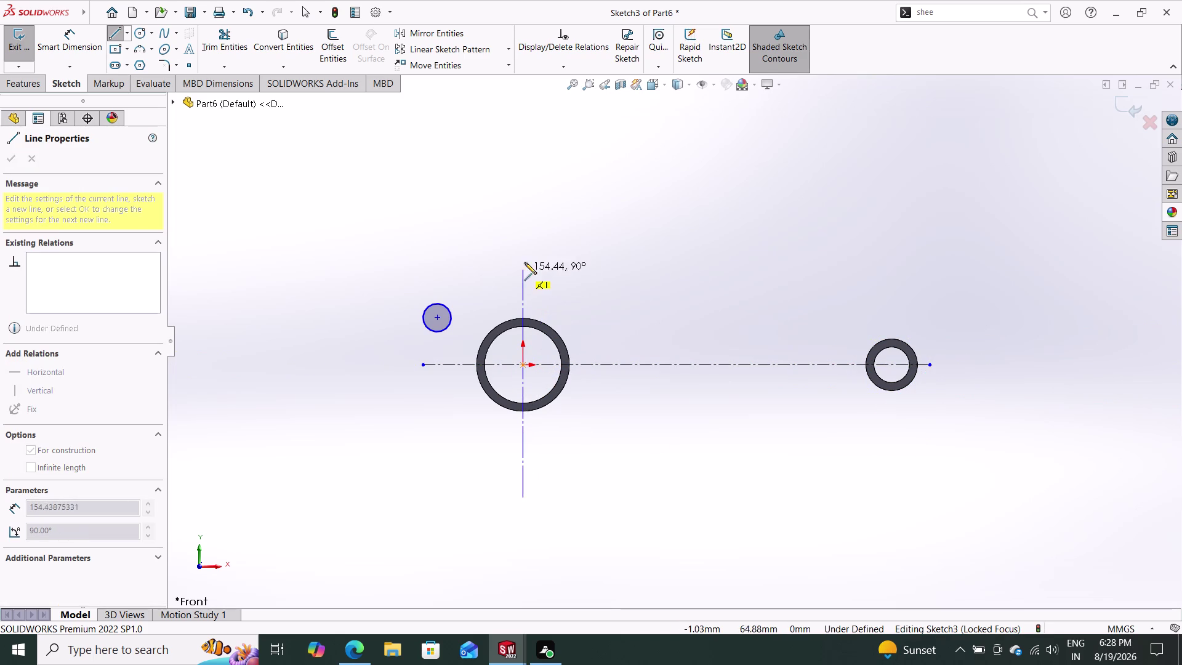
click(525, 223)
key(Escape)
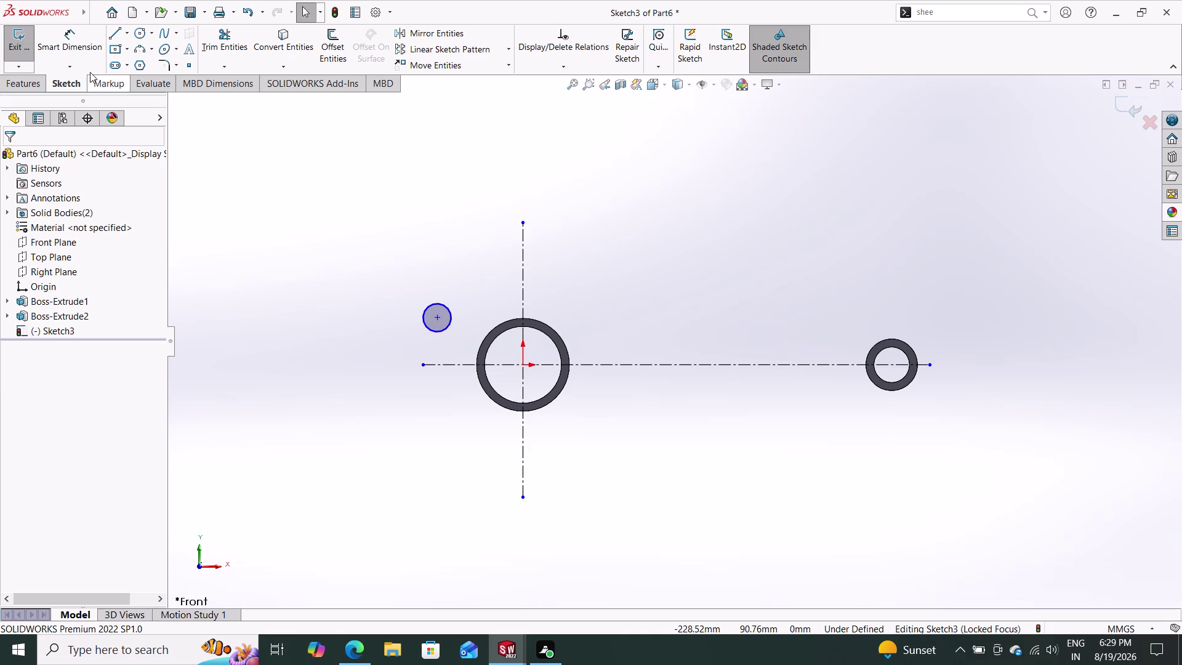
Place the circle's centre 26 mm above and 40 mm left of the centerlines.
click(75, 46)
click(435, 362)
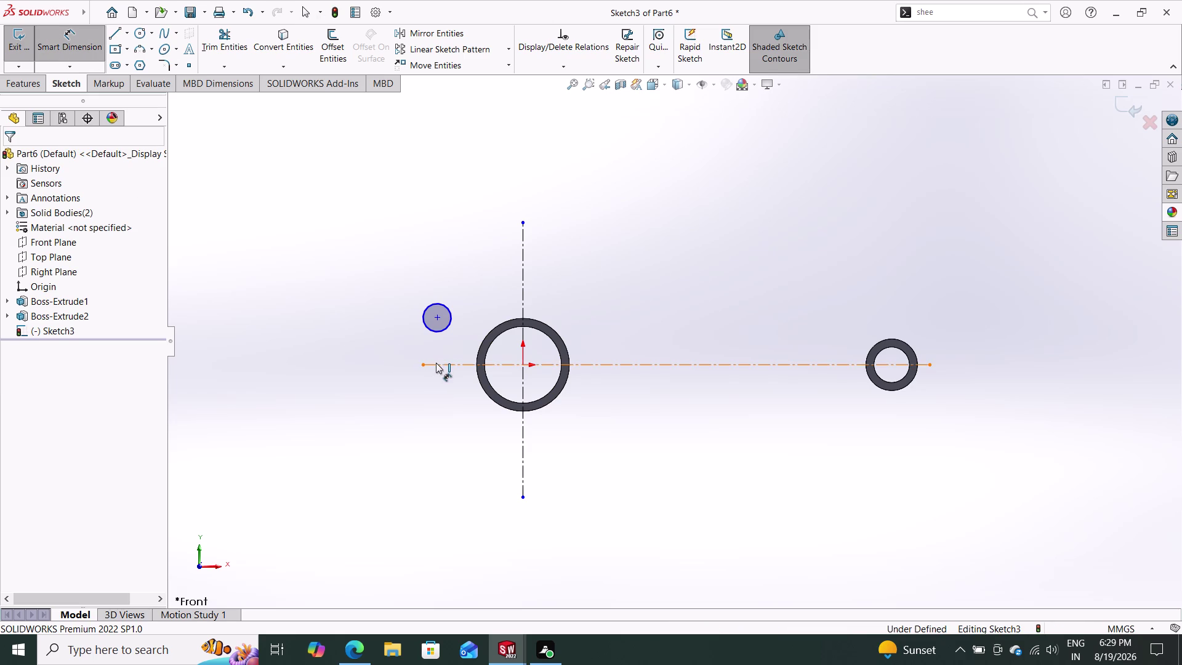
click(436, 314)
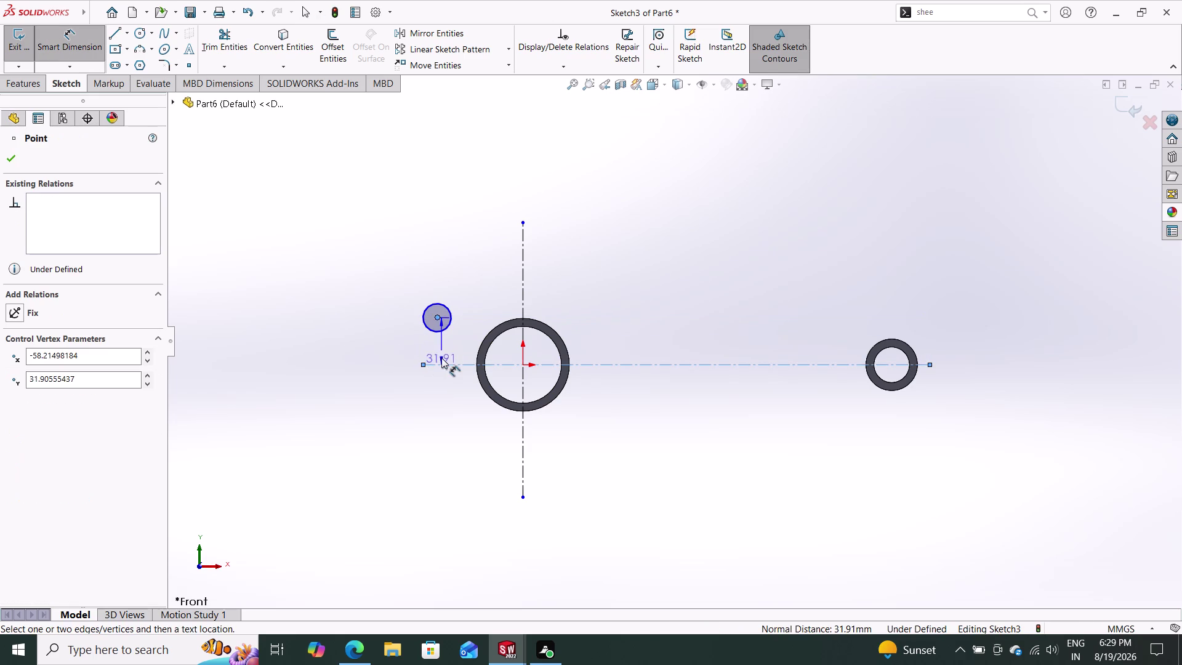
click(382, 346)
text(2)
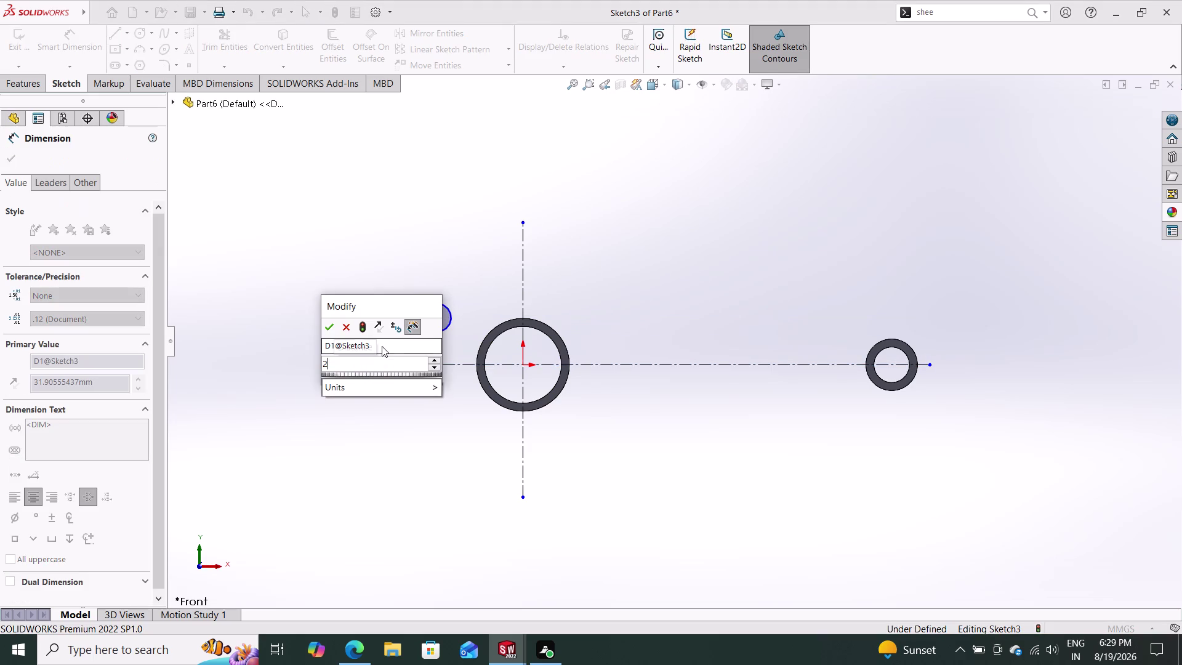
text(6)
key(Return)
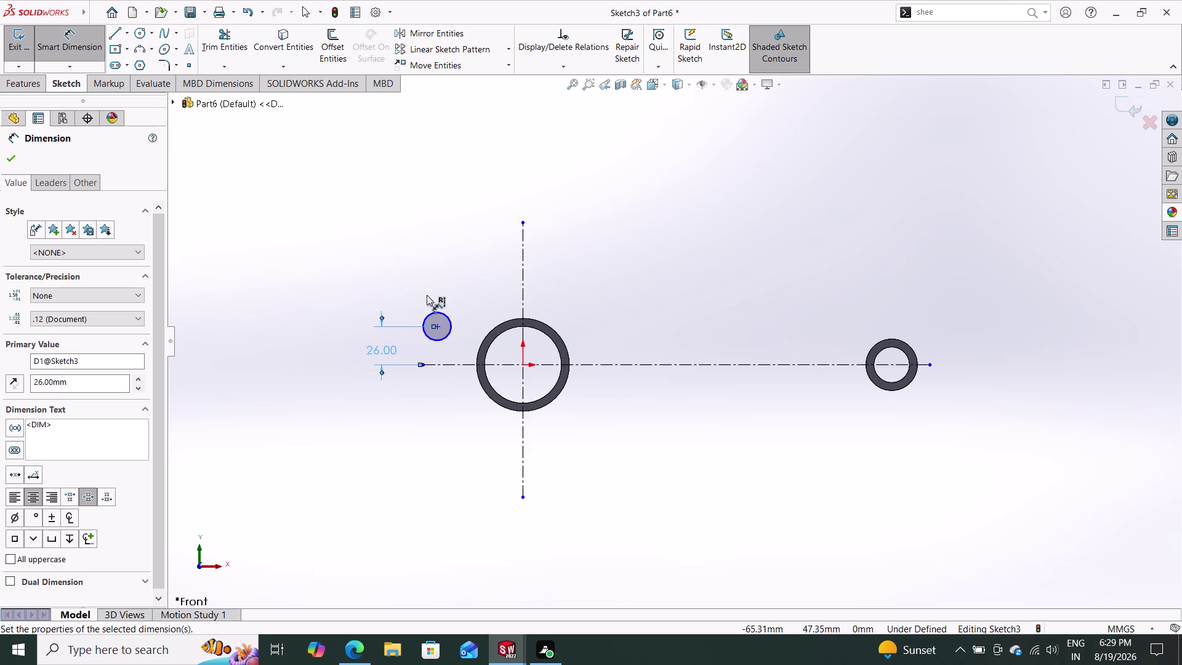
click(440, 324)
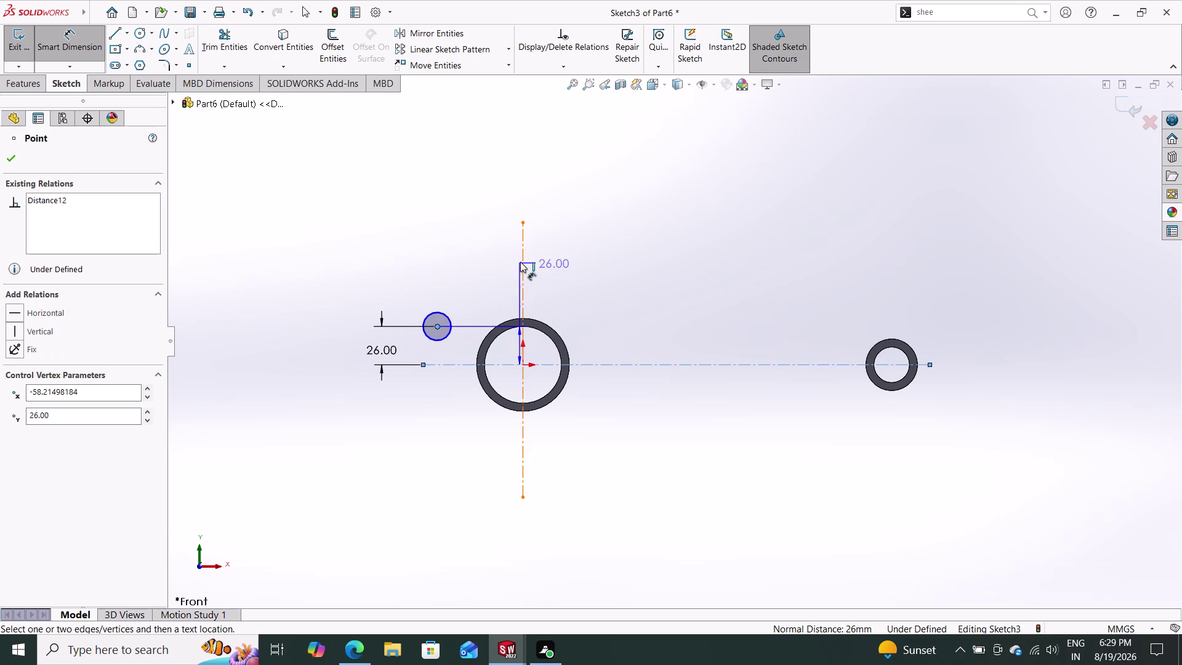
click(522, 261)
click(473, 224)
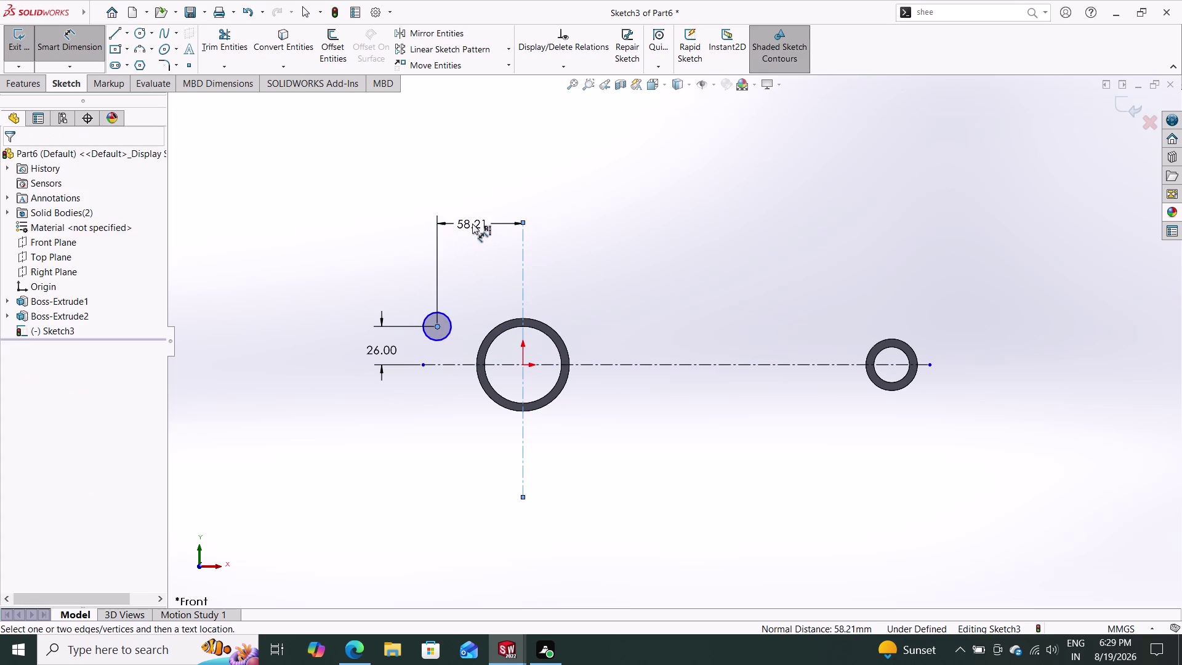
text(40)
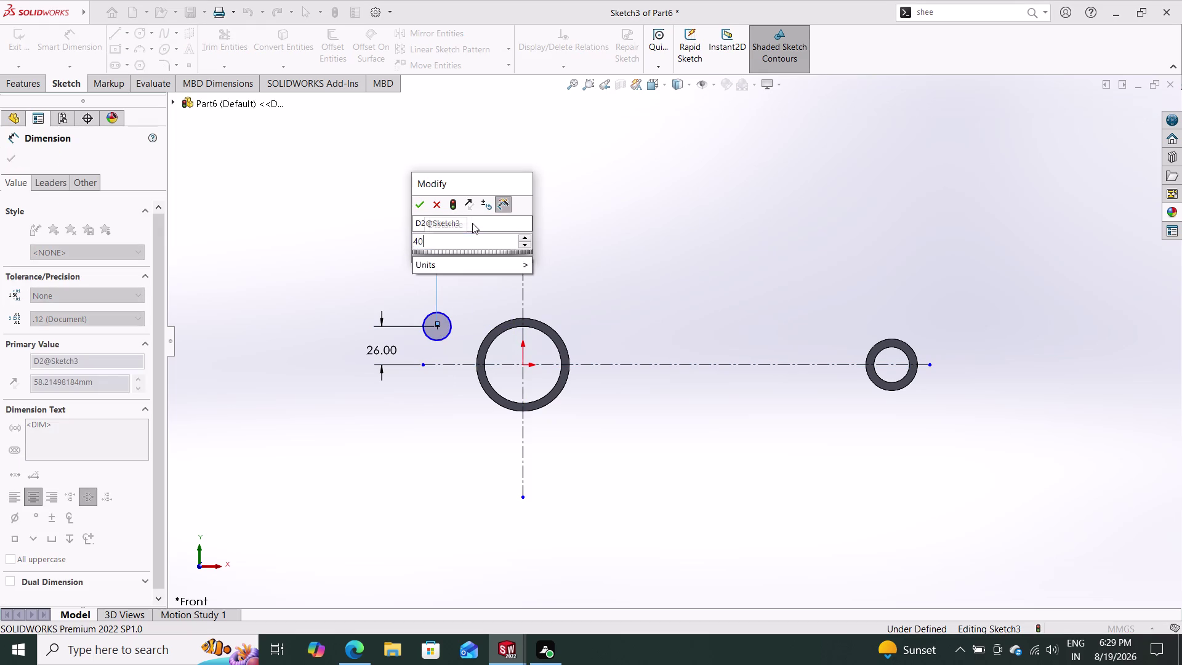
key(Return)
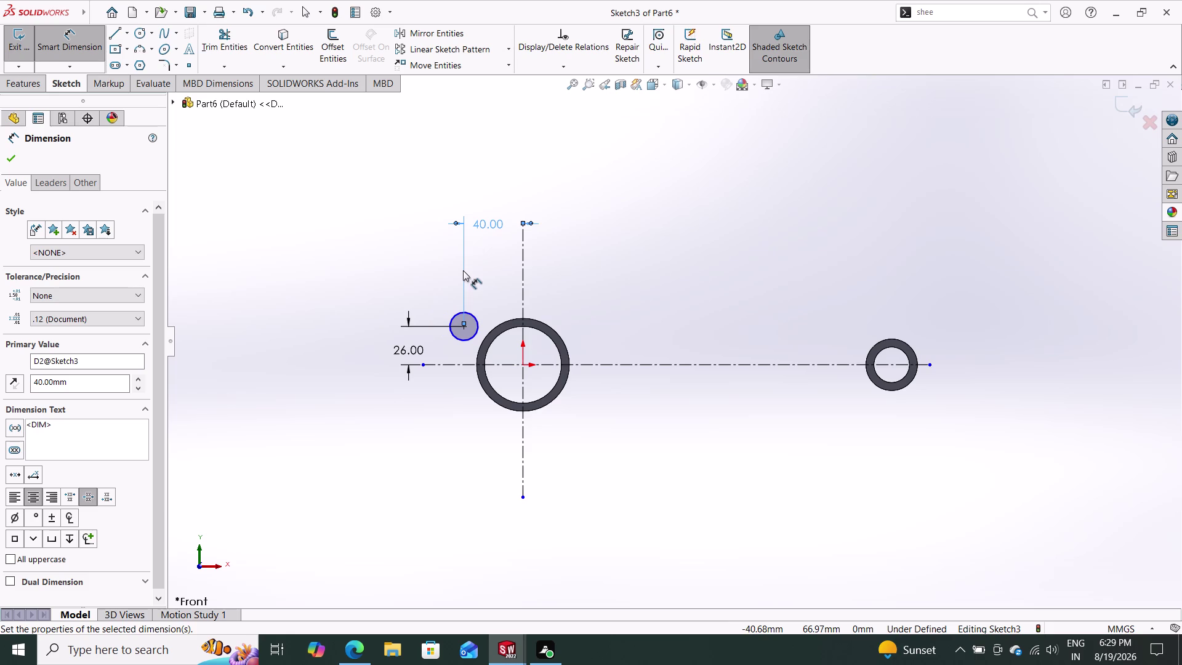
Give the small circle a 10 mm diameter dimension.
click(453, 316)
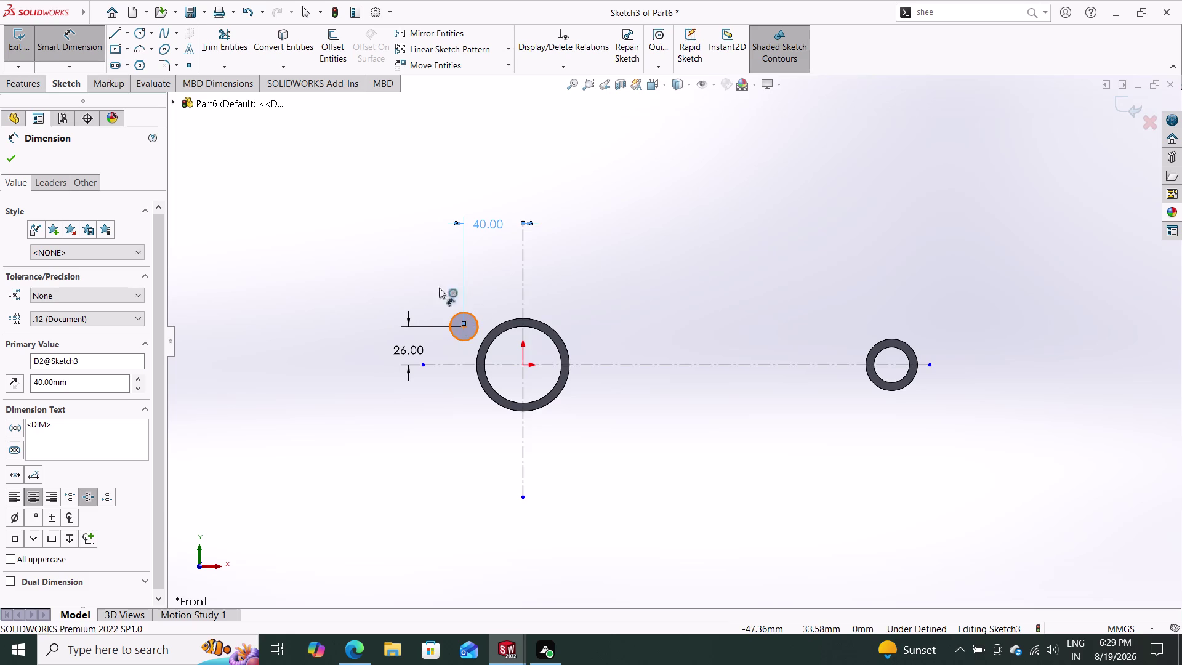
click(395, 249)
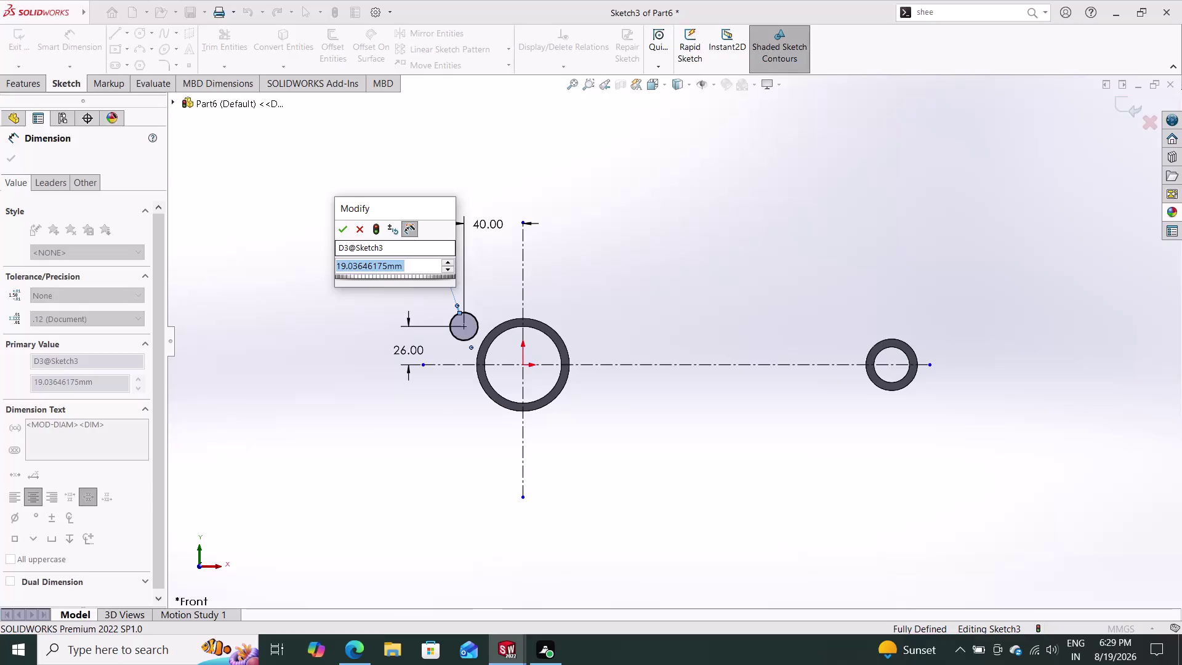
text(10)
key(Return)
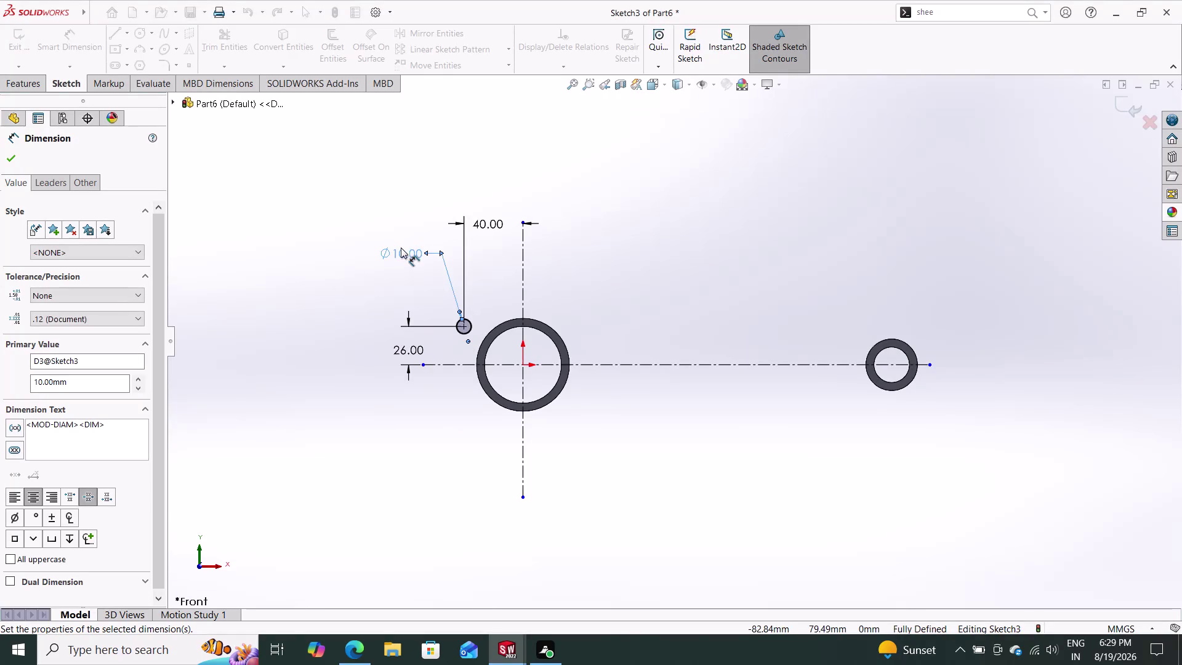
click(5, 152)
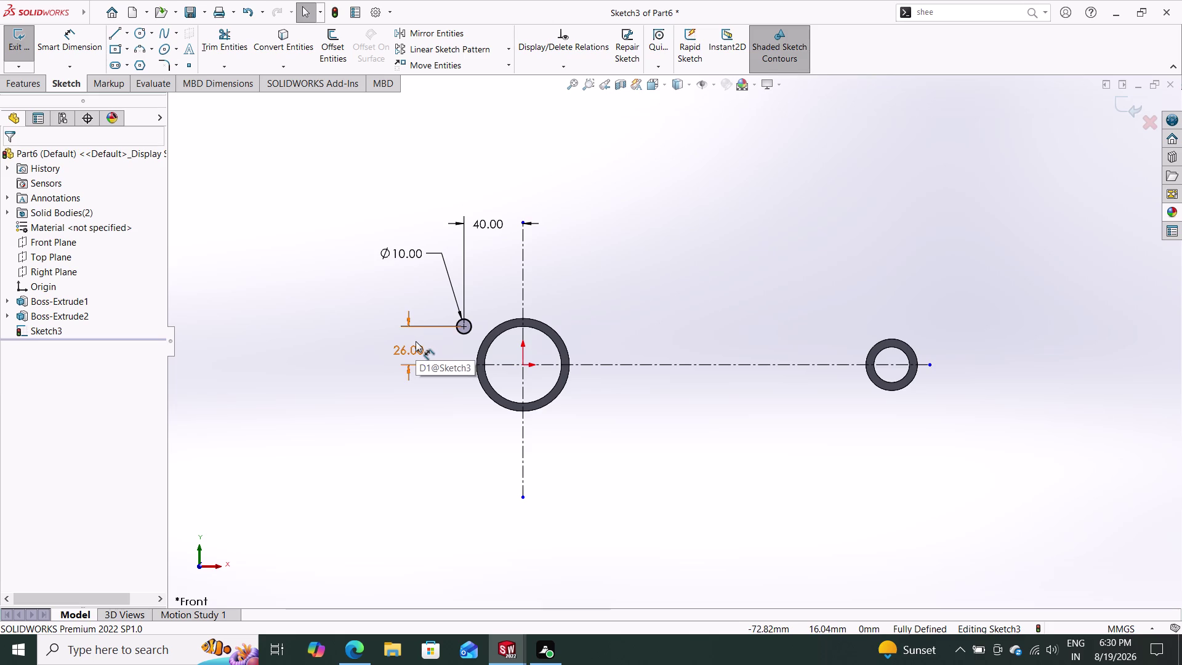
key(F5)
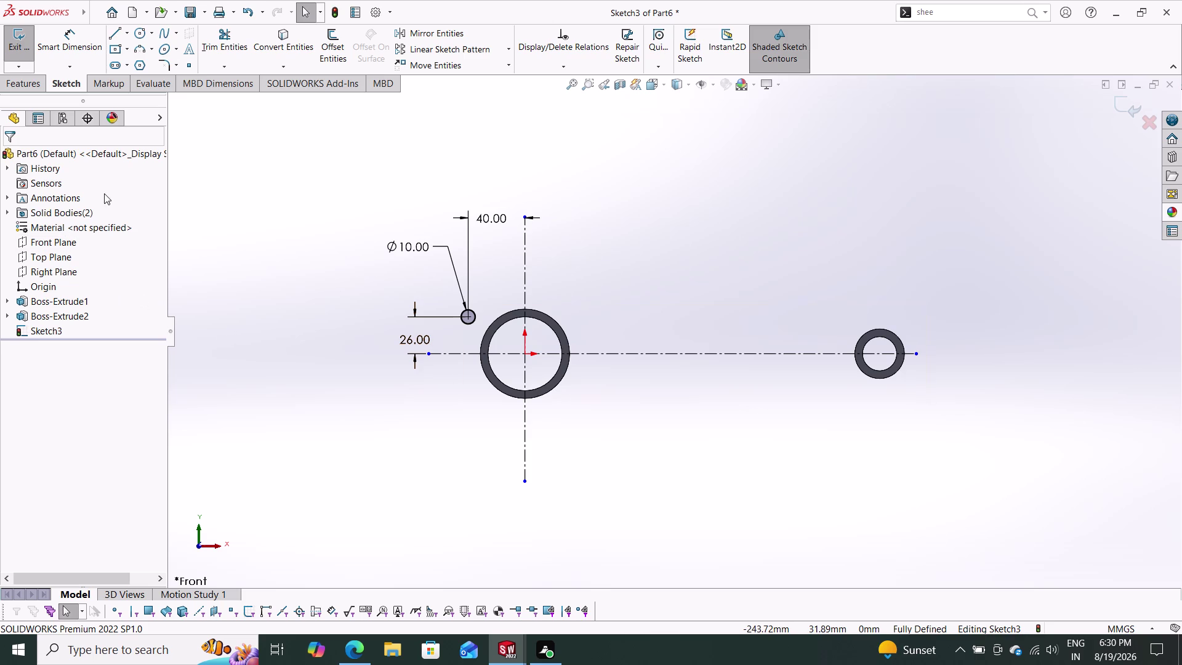
Sketch a new circle above the large boss and dimension it to Ø10.
click(139, 37)
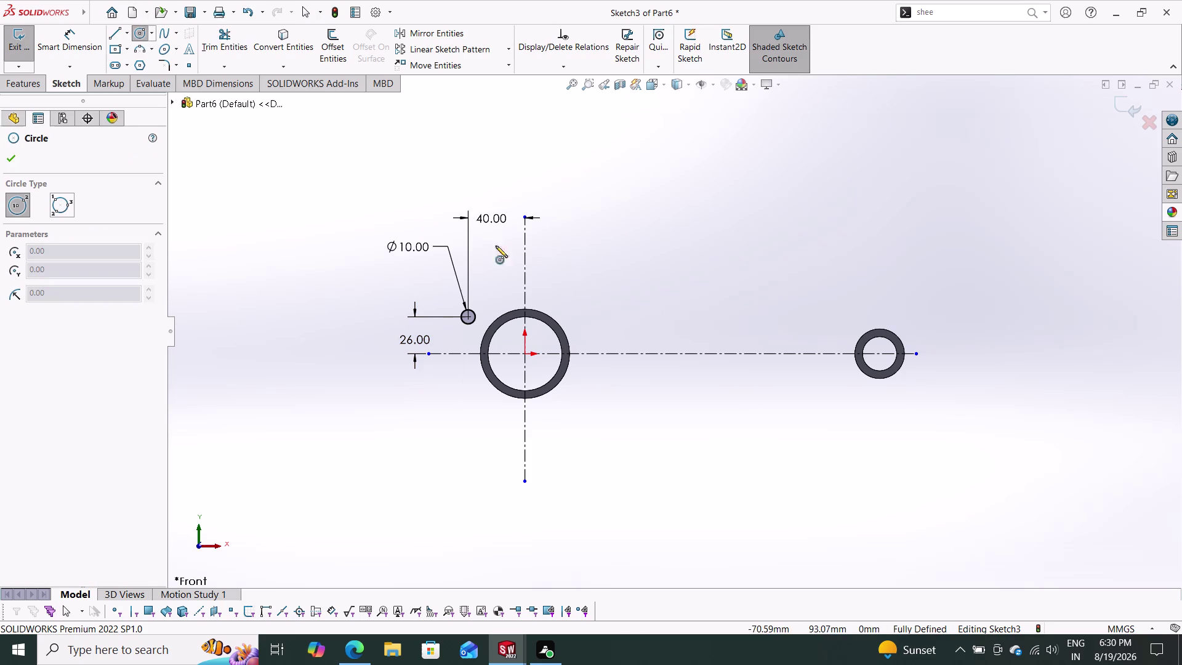
click(563, 272)
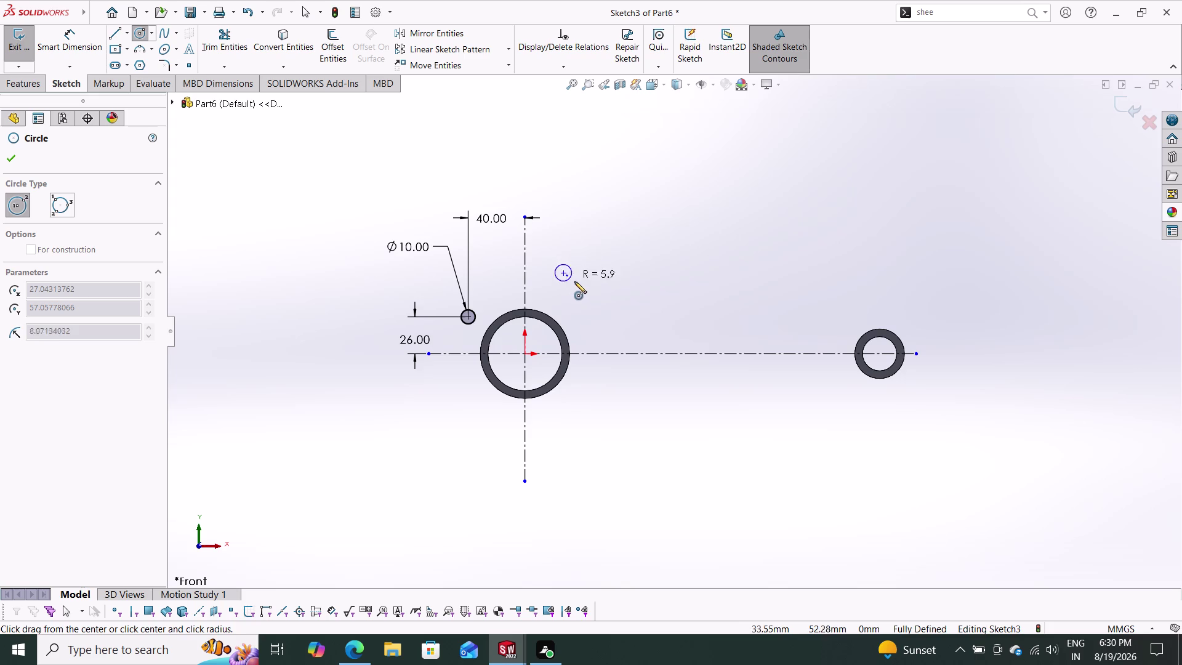
click(576, 283)
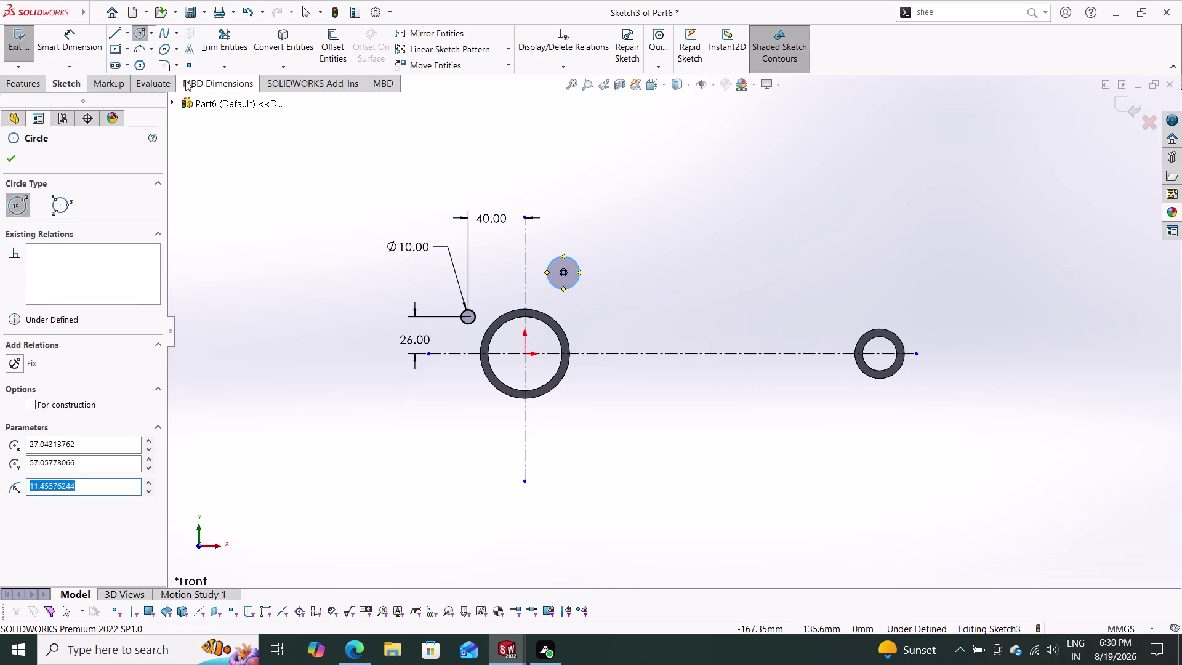
click(72, 38)
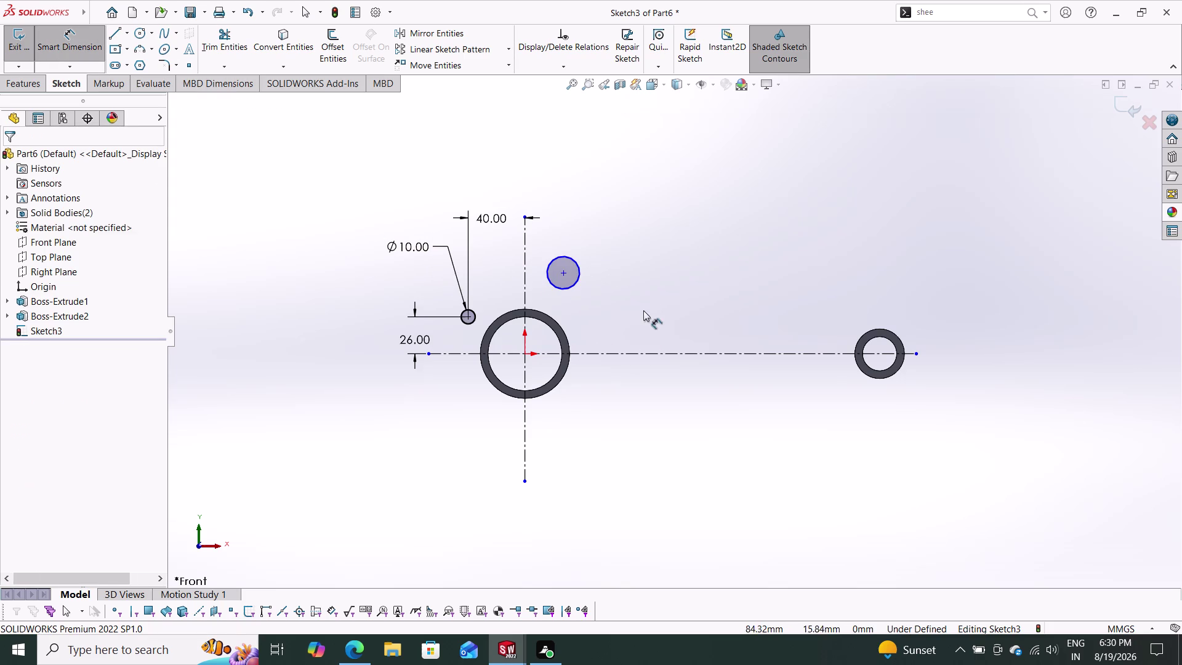
click(578, 264)
click(593, 232)
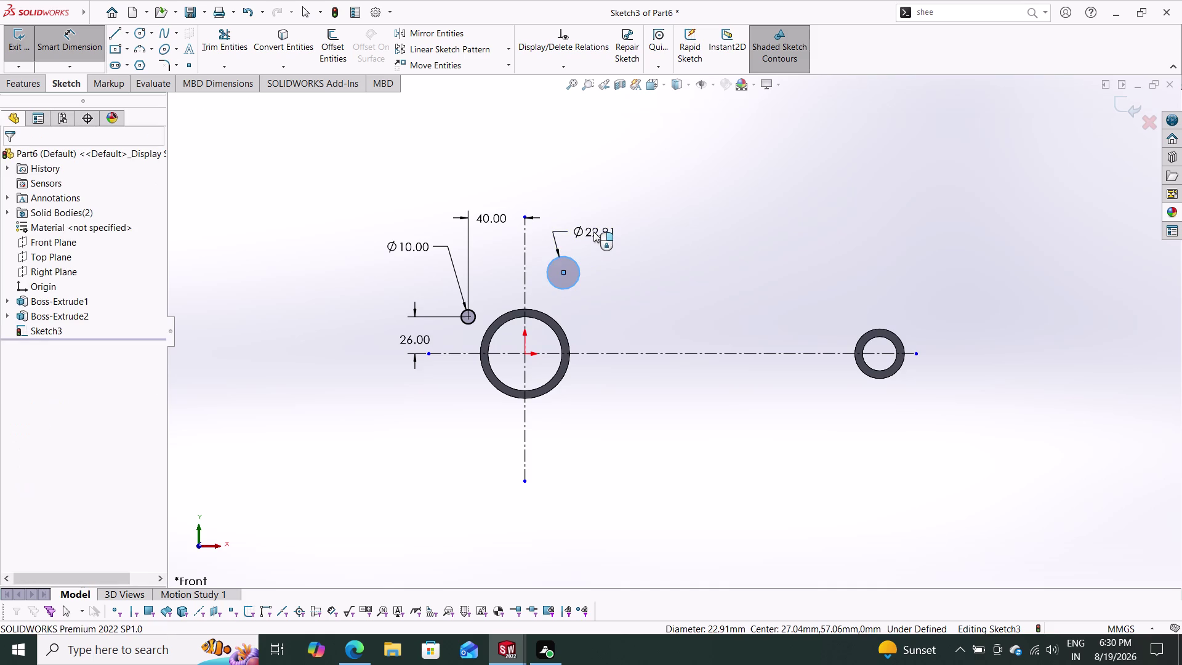
text(10)
key(Return)
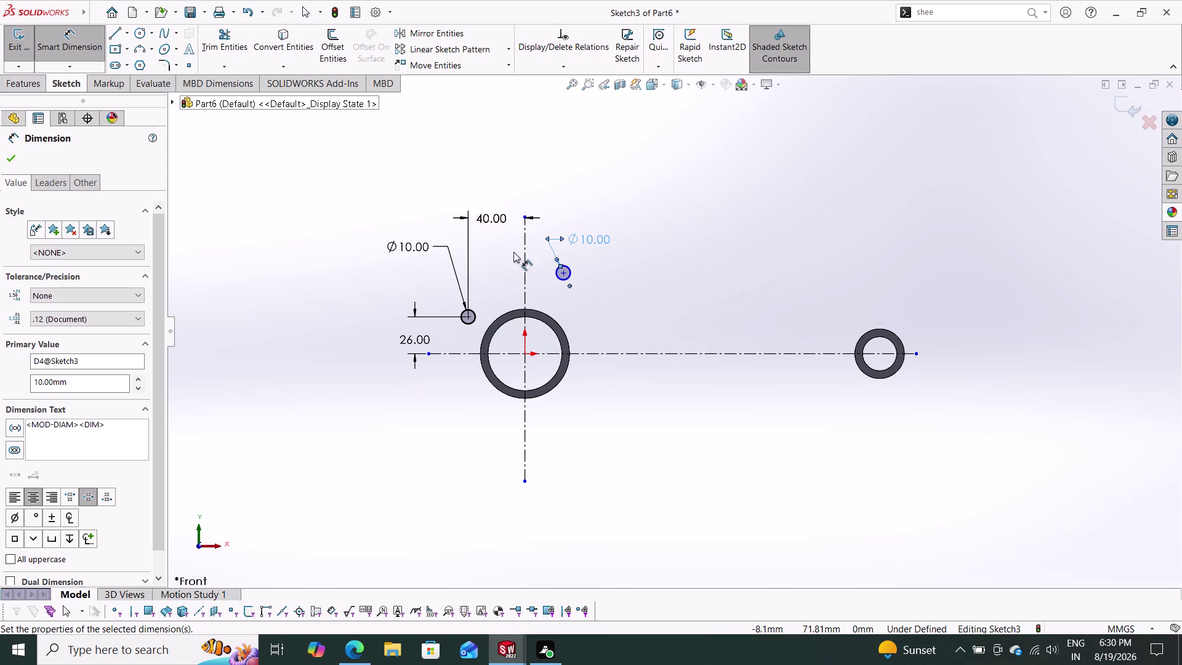
Dimension the new circle's centre 15 mm right of the vertical centerline.
click(524, 268)
click(563, 271)
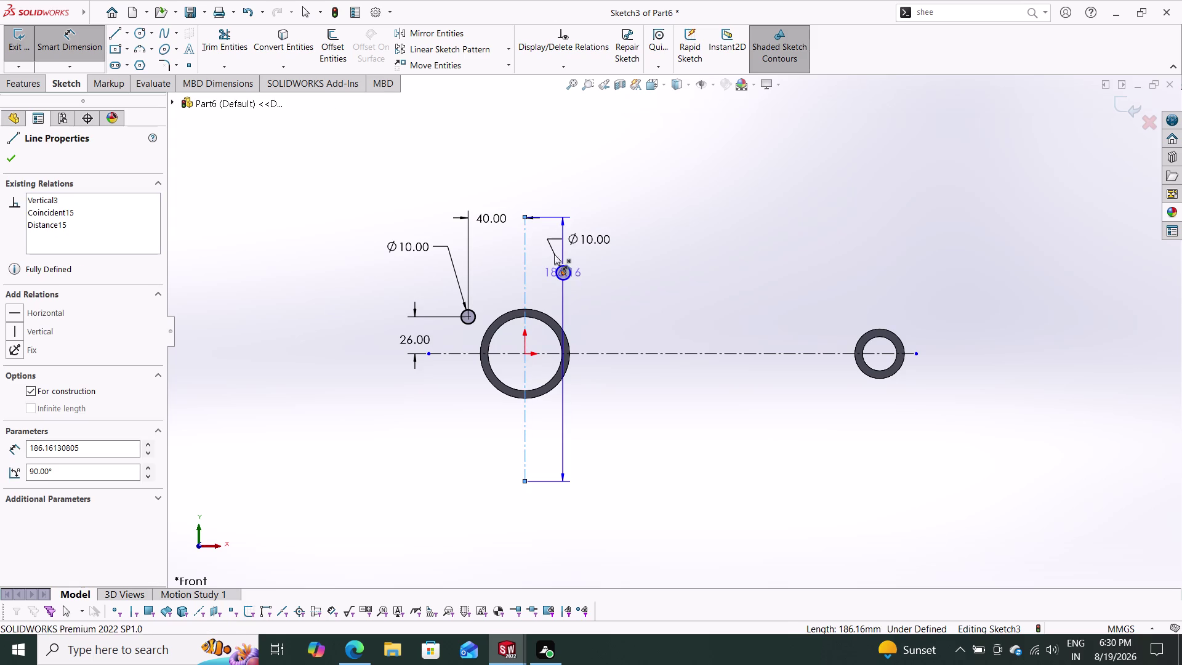
click(544, 178)
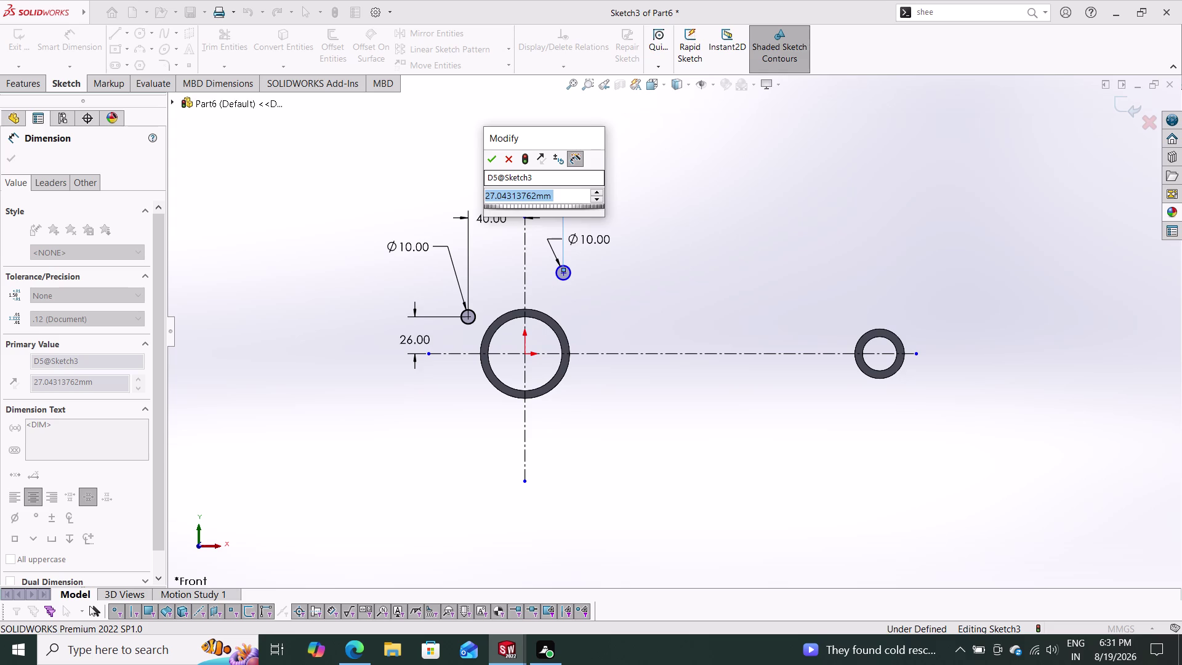
text(15)
key(Return)
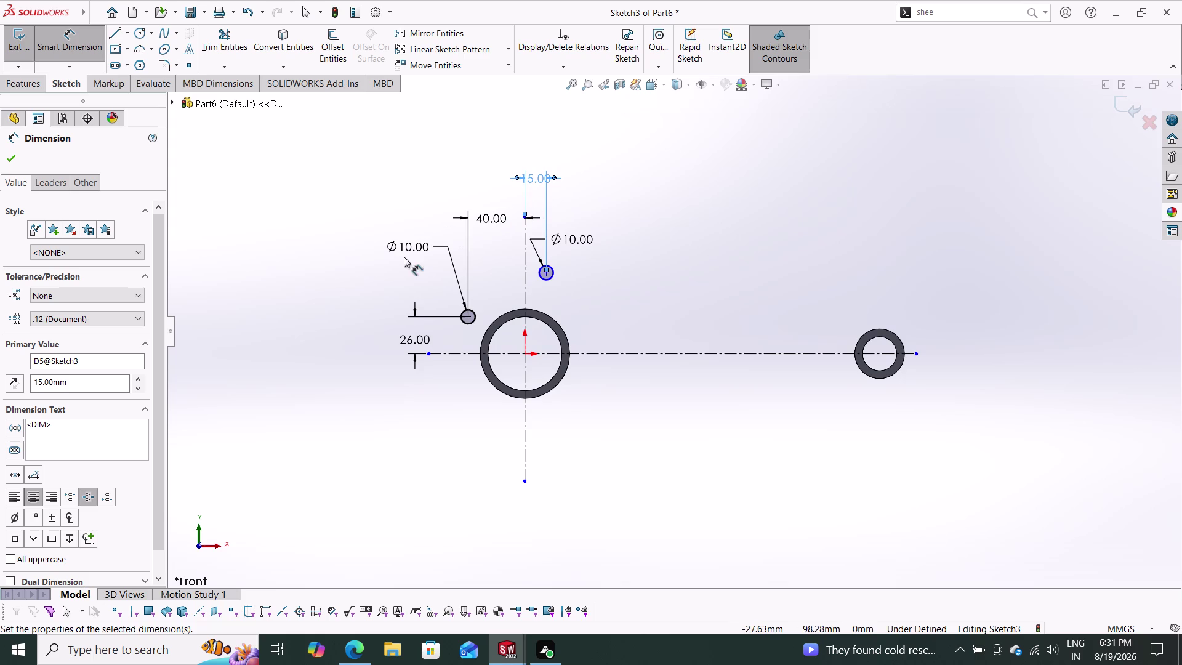
Set a 17 mm vertical distance between the two small circle centres.
click(466, 318)
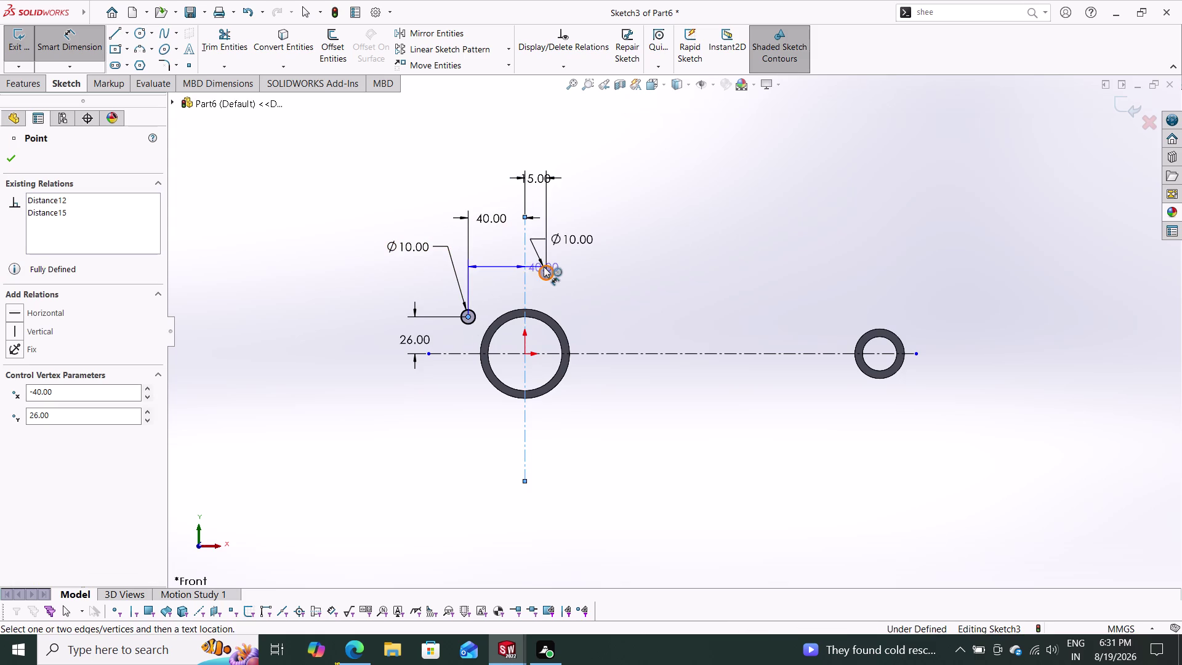
click(545, 271)
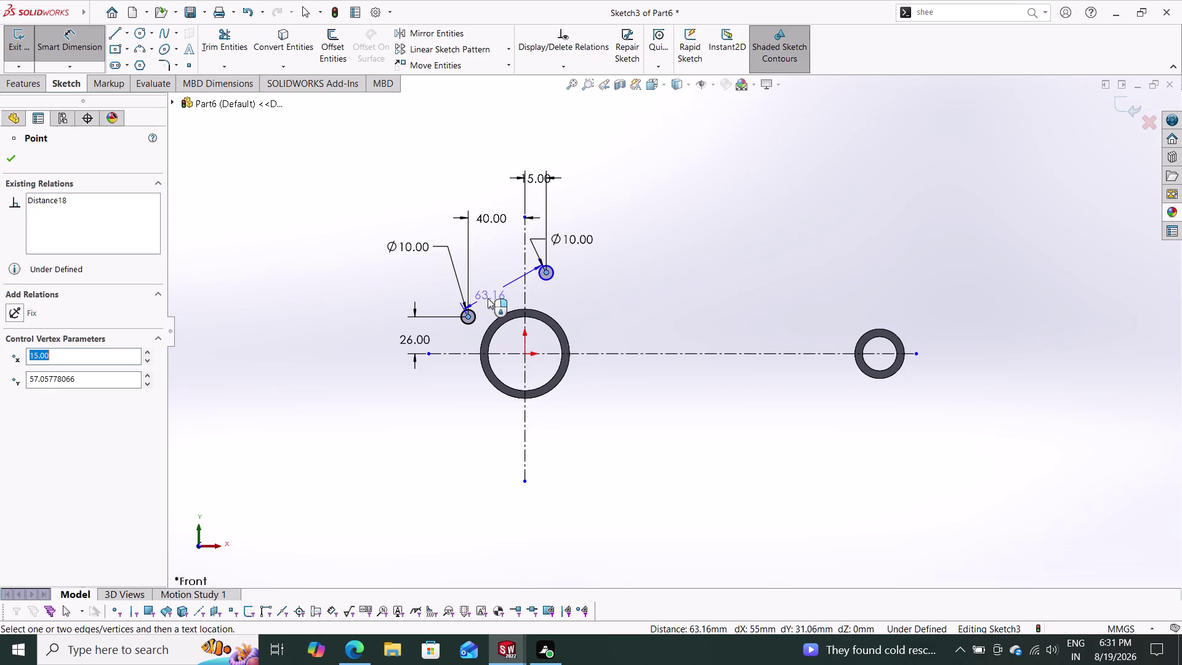
click(364, 302)
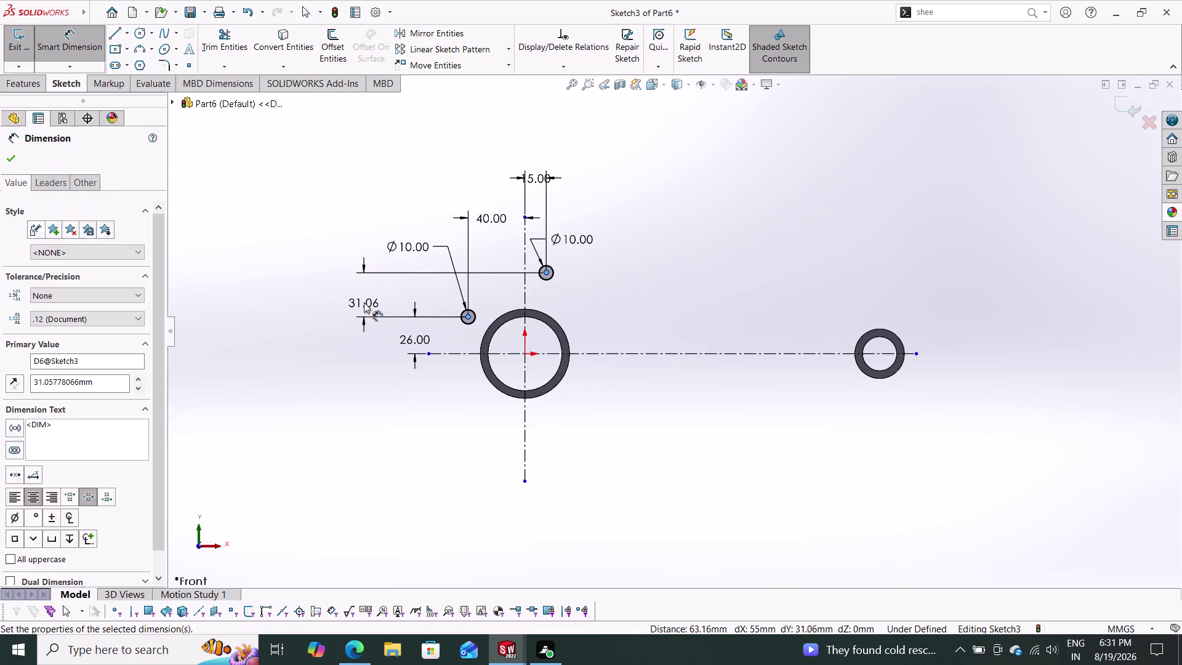
text(17)
key(Return)
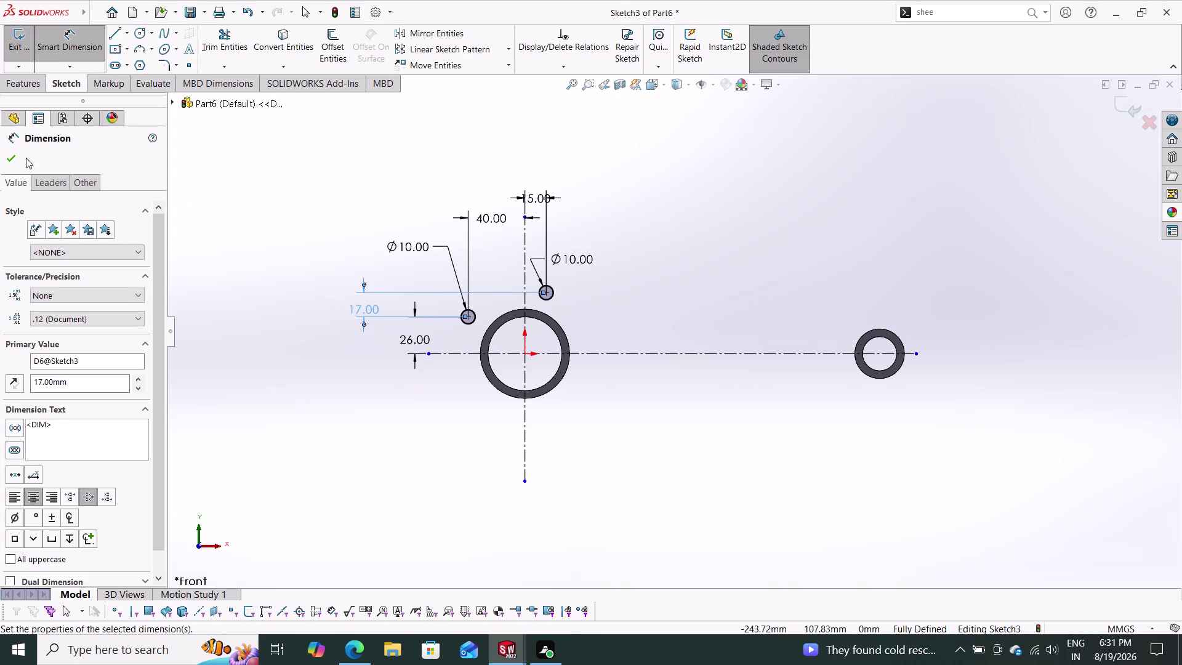
click(10, 160)
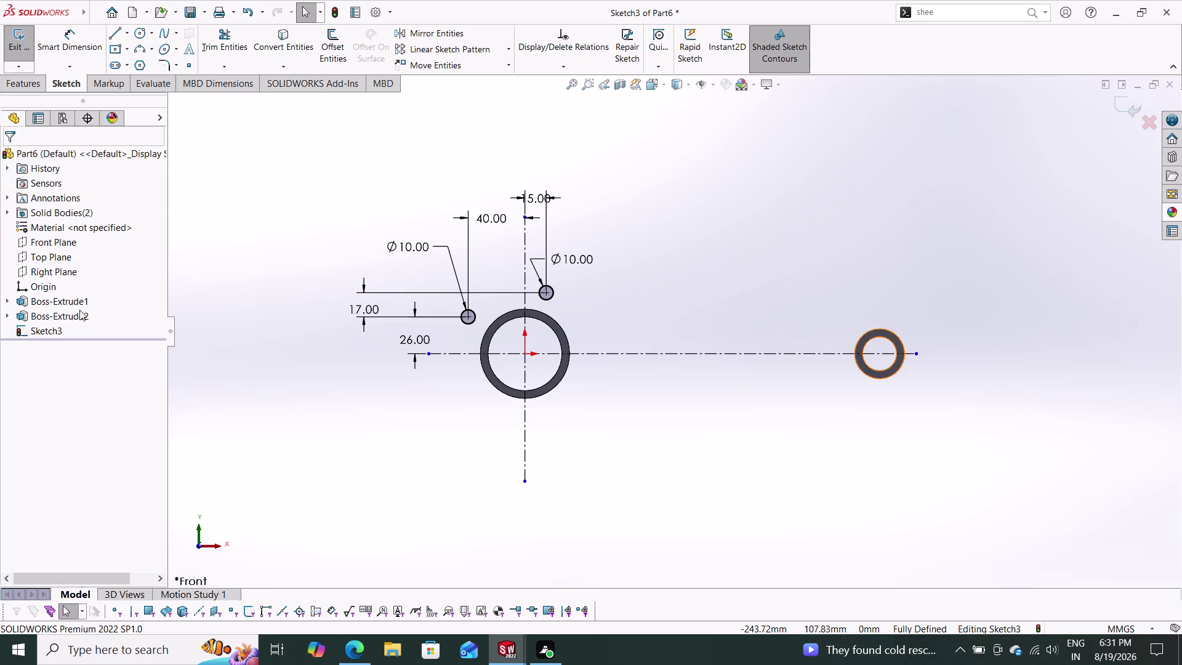
Sketch two small circles below the large boss.
click(141, 36)
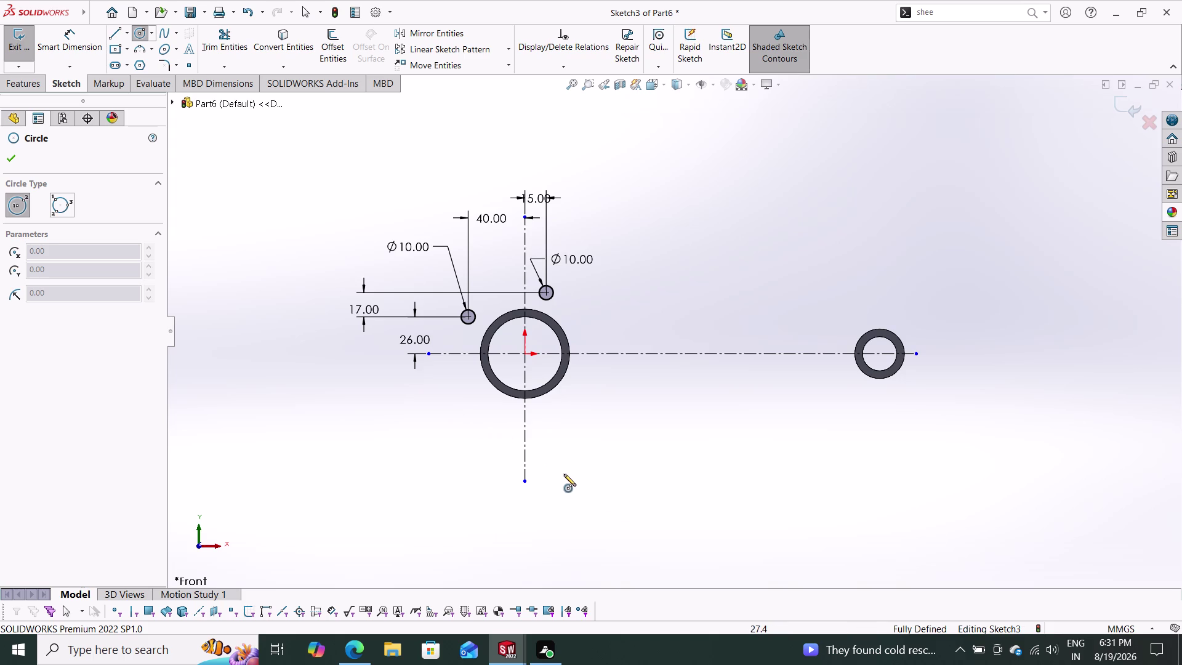
click(546, 411)
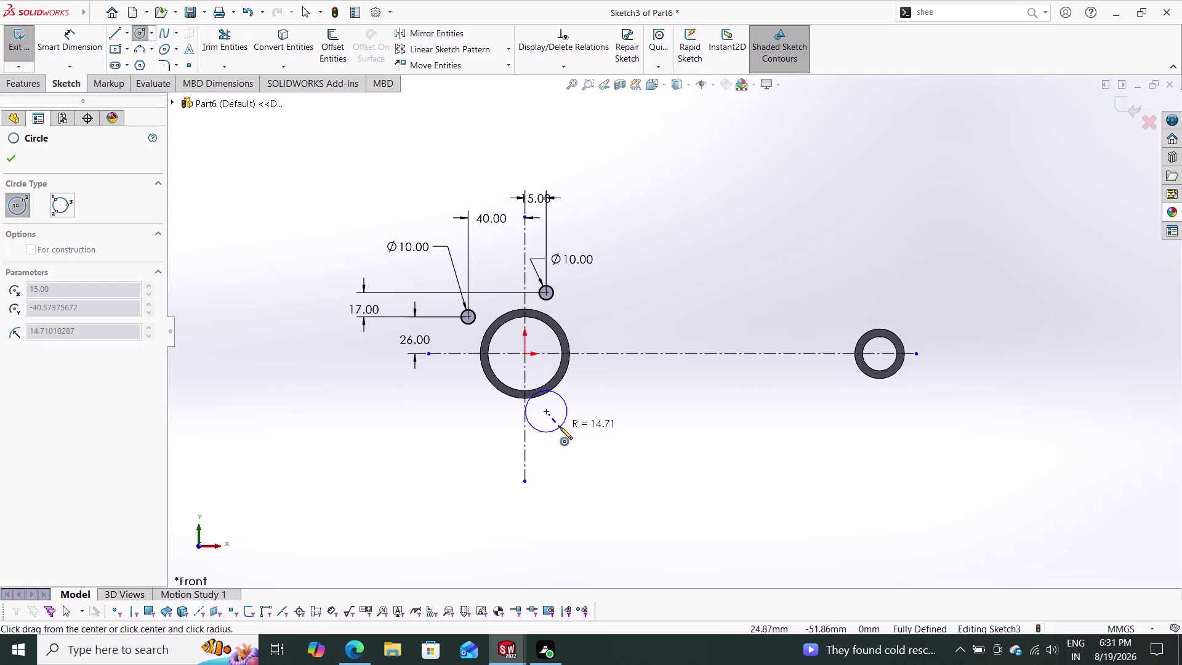
click(555, 421)
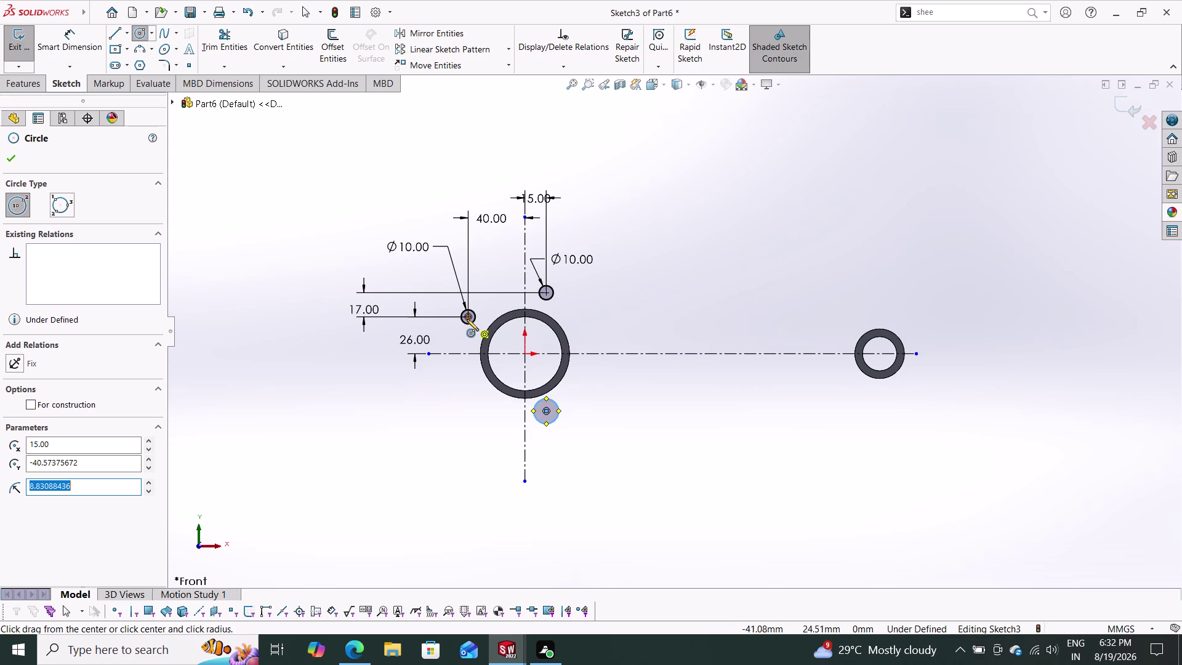
click(468, 397)
click(473, 409)
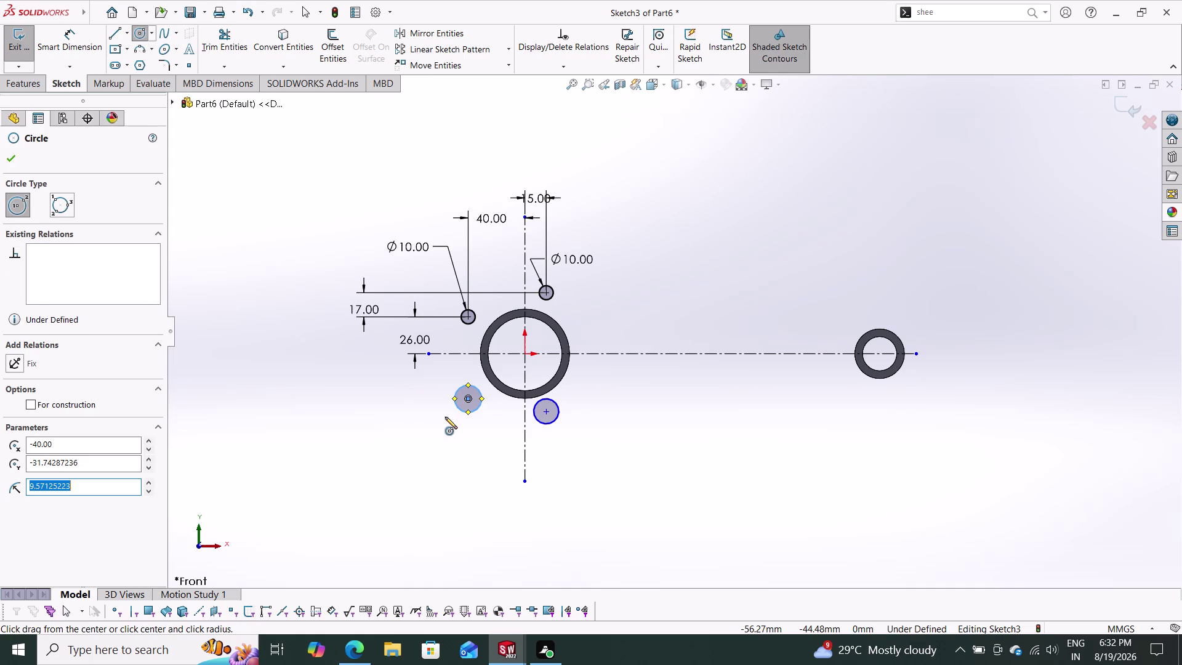
key(Escape)
Dimension both lower circles to Ø10.
click(72, 42)
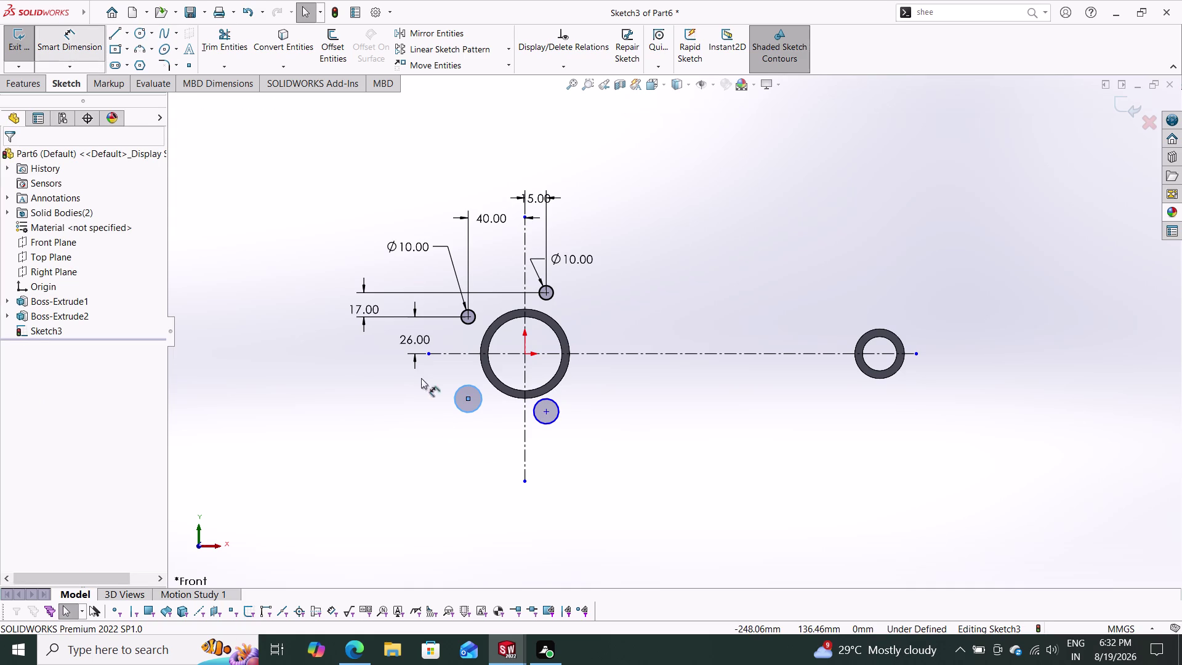
click(482, 403)
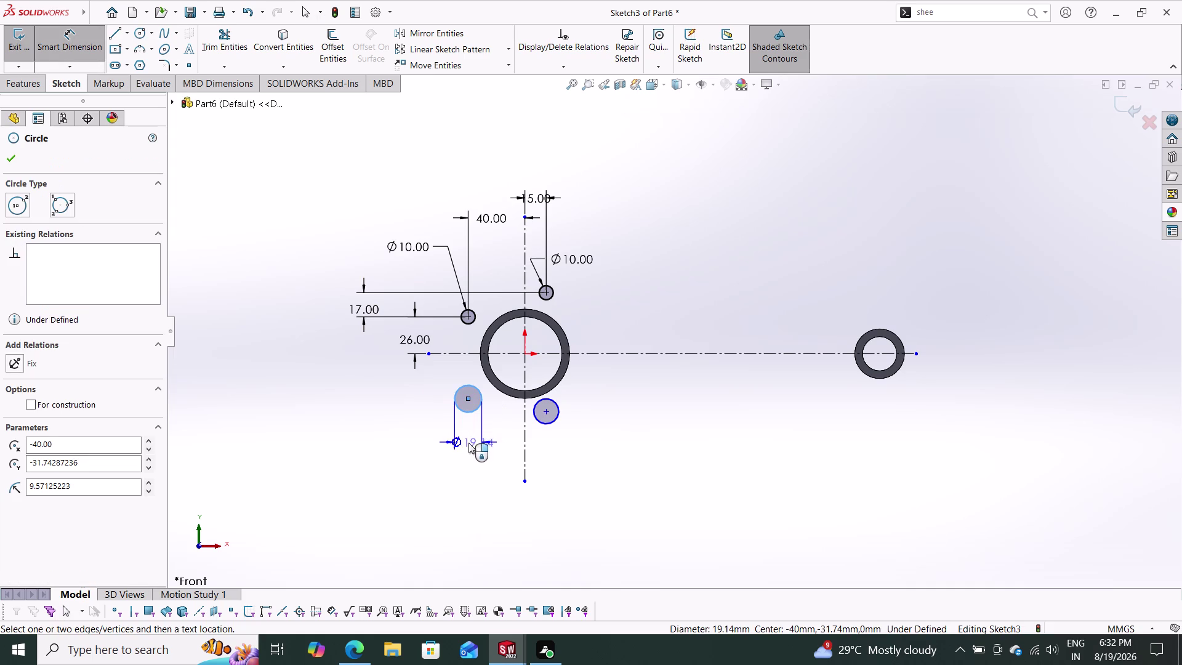
click(471, 443)
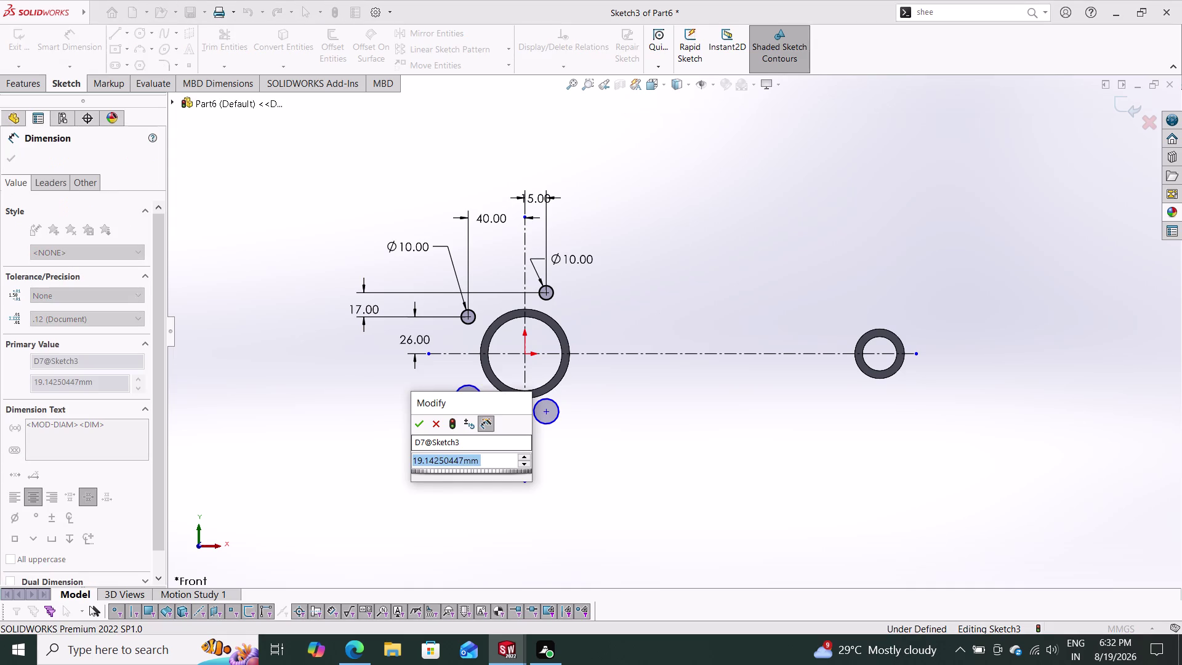
text(10)
key(Return)
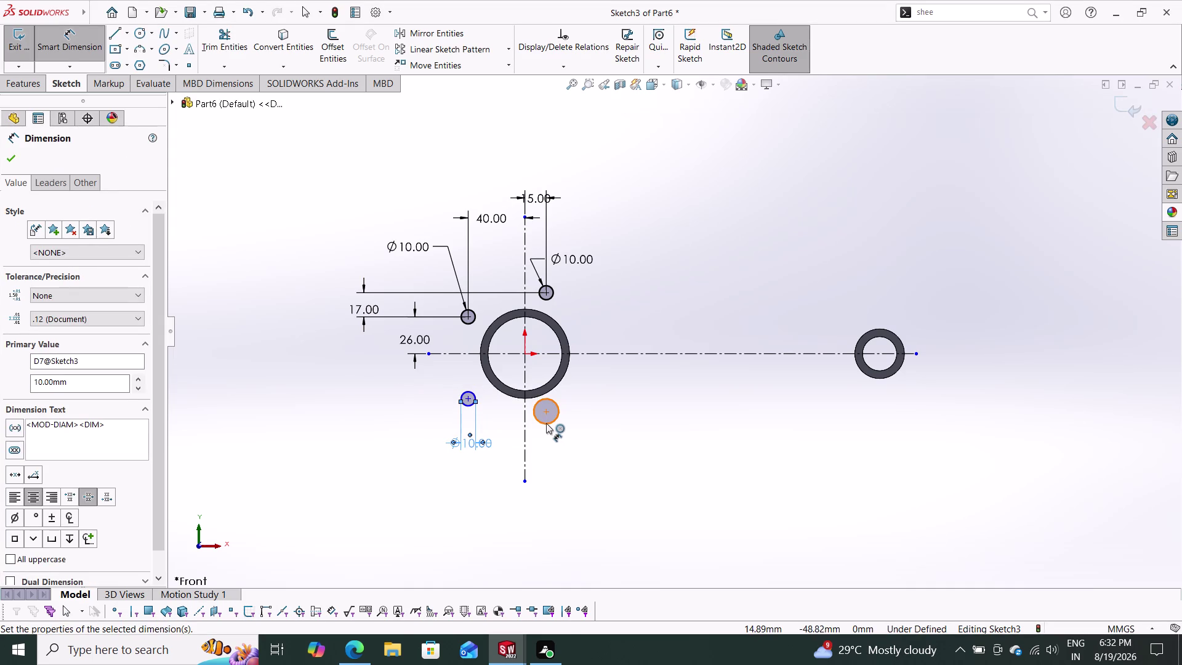
click(546, 423)
click(553, 447)
text(10)
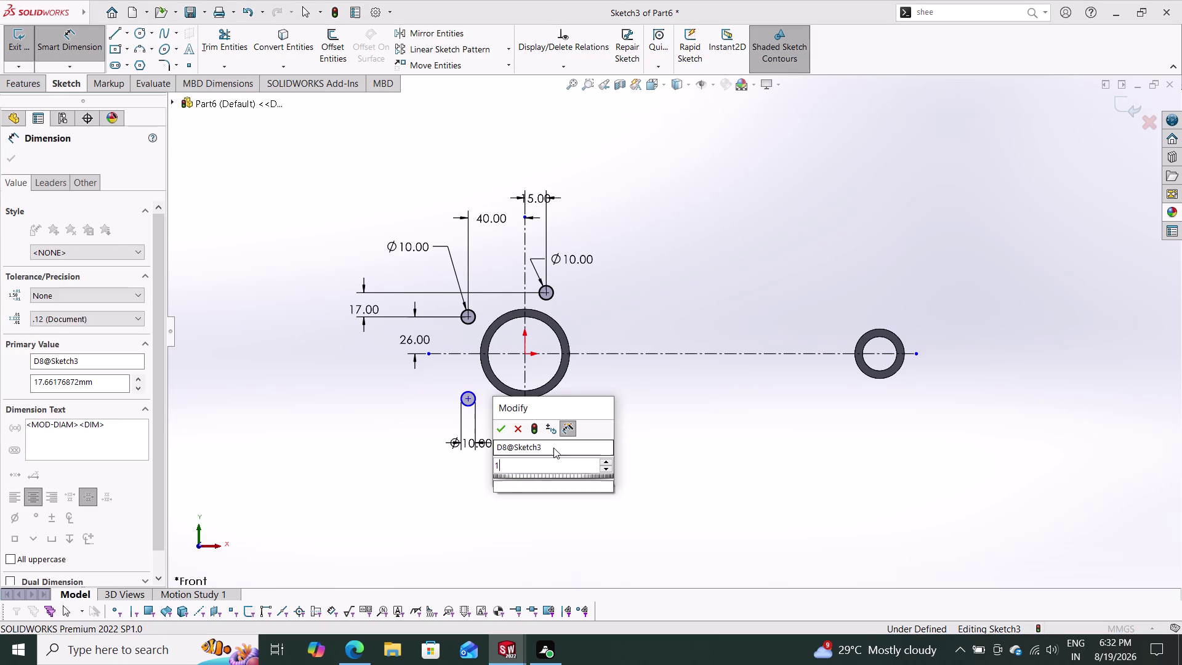
key(Return)
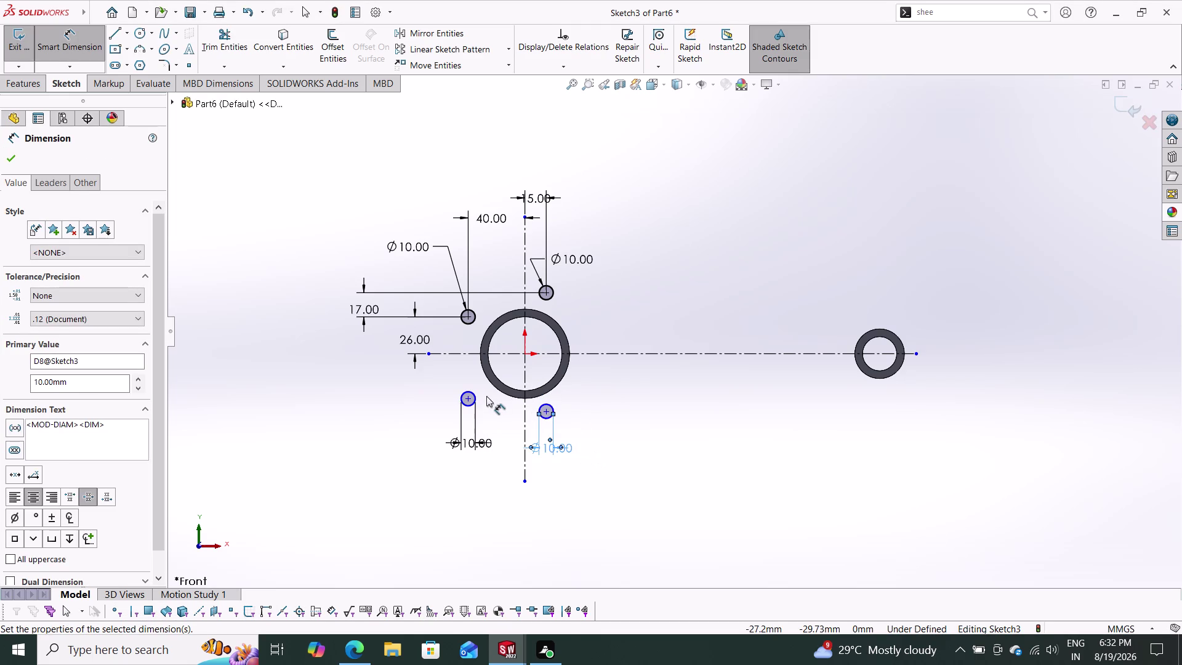
Add the 55 mm horizontal distance between the lower circle centres.
click(467, 398)
click(545, 410)
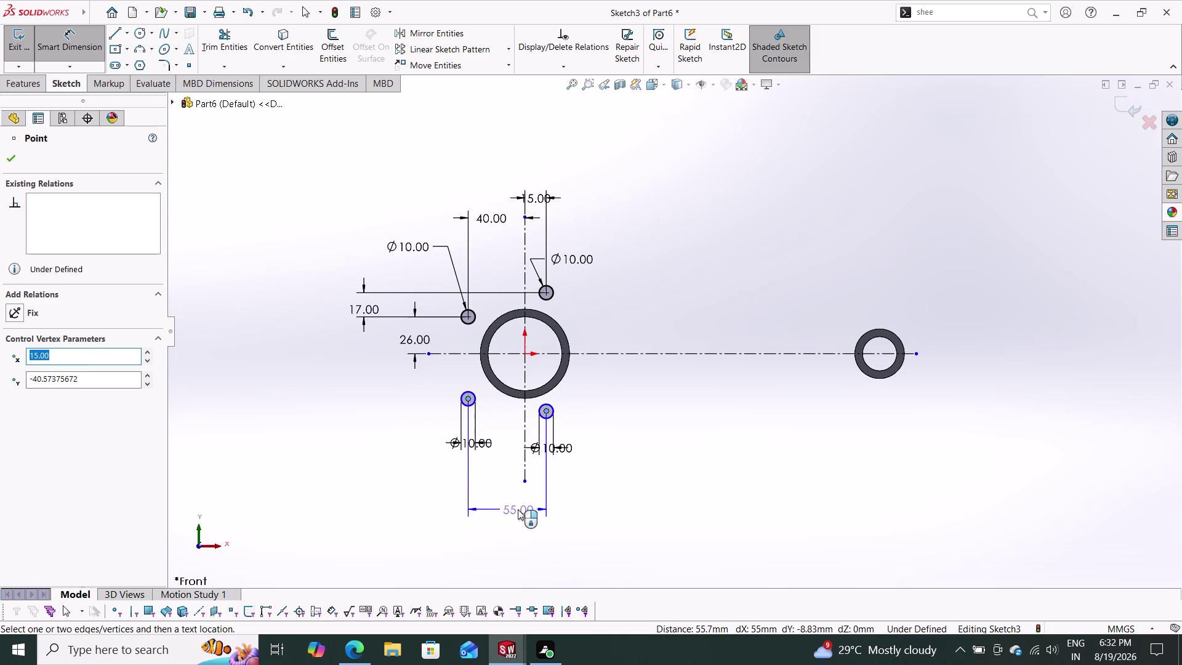
click(506, 509)
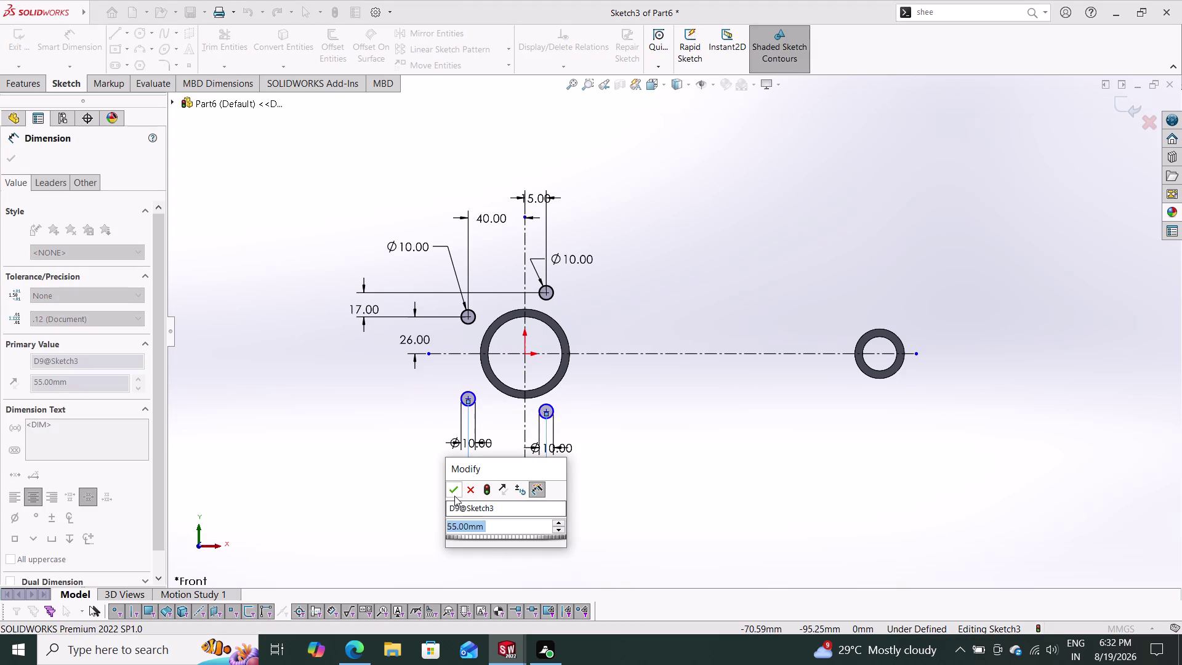